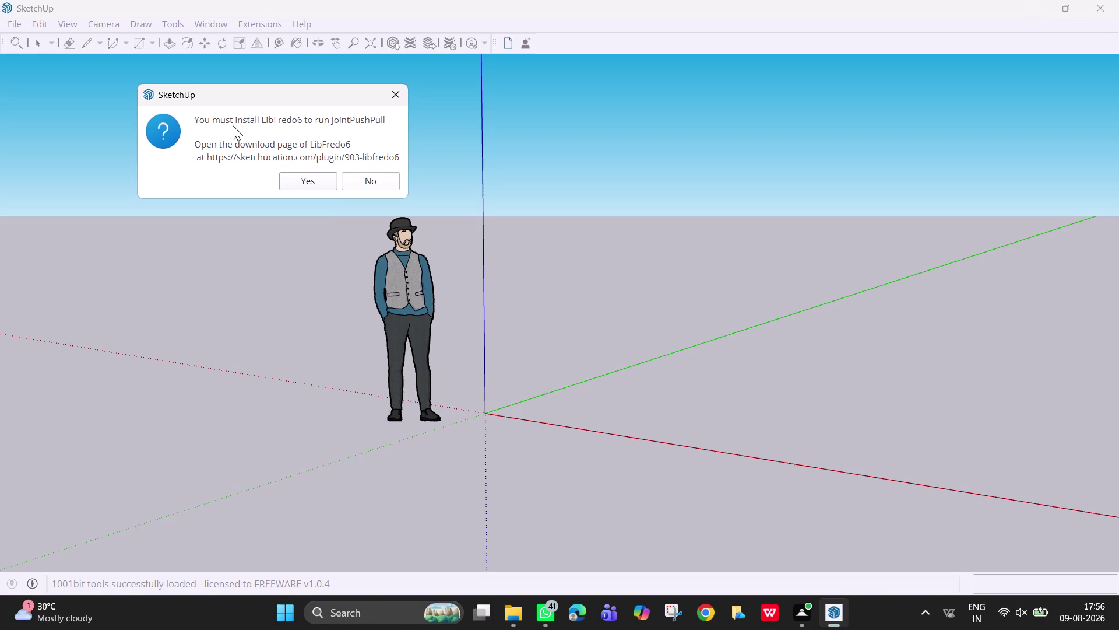
Decline the LibFredo6 download prompt and delete the default person figure.
click(397, 100)
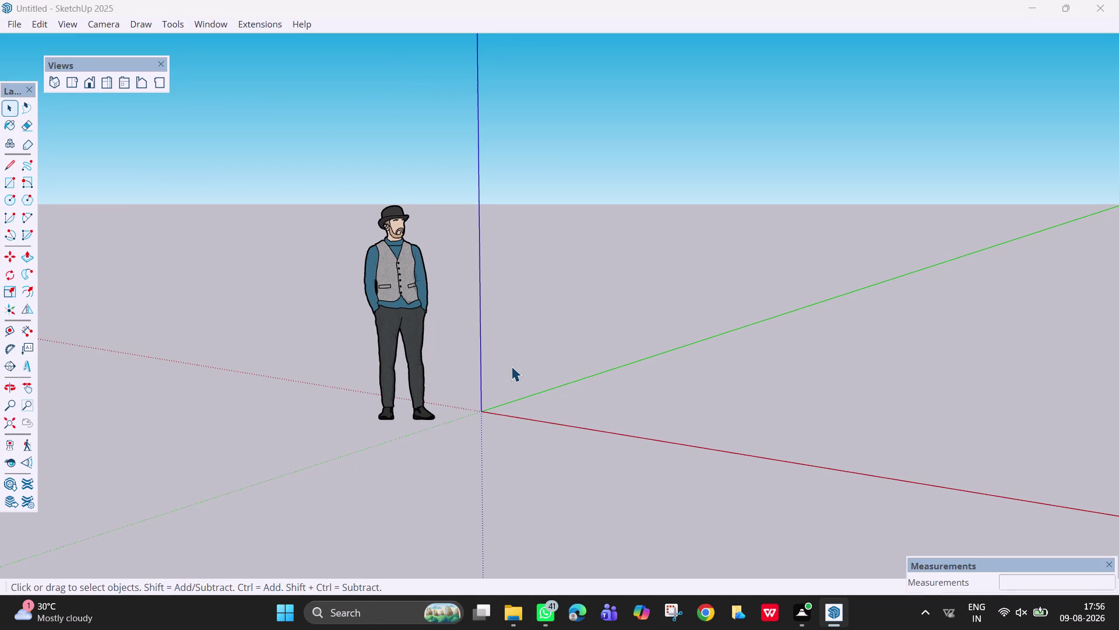
middle_drag(511, 365, 682, 426)
middle_click(675, 426)
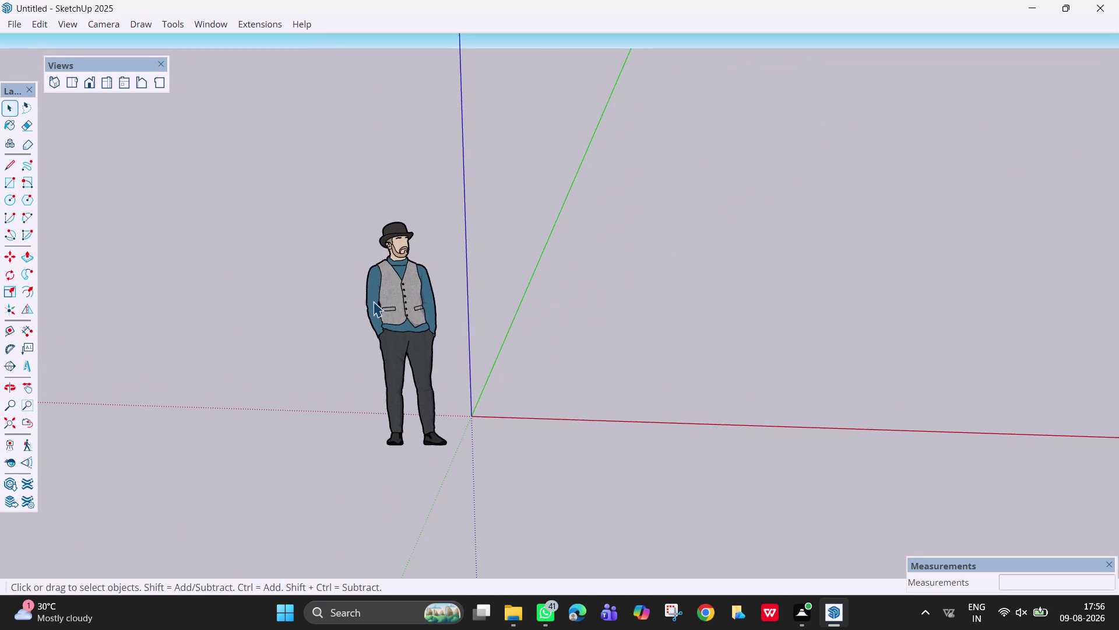
click(380, 305)
key(Delete)
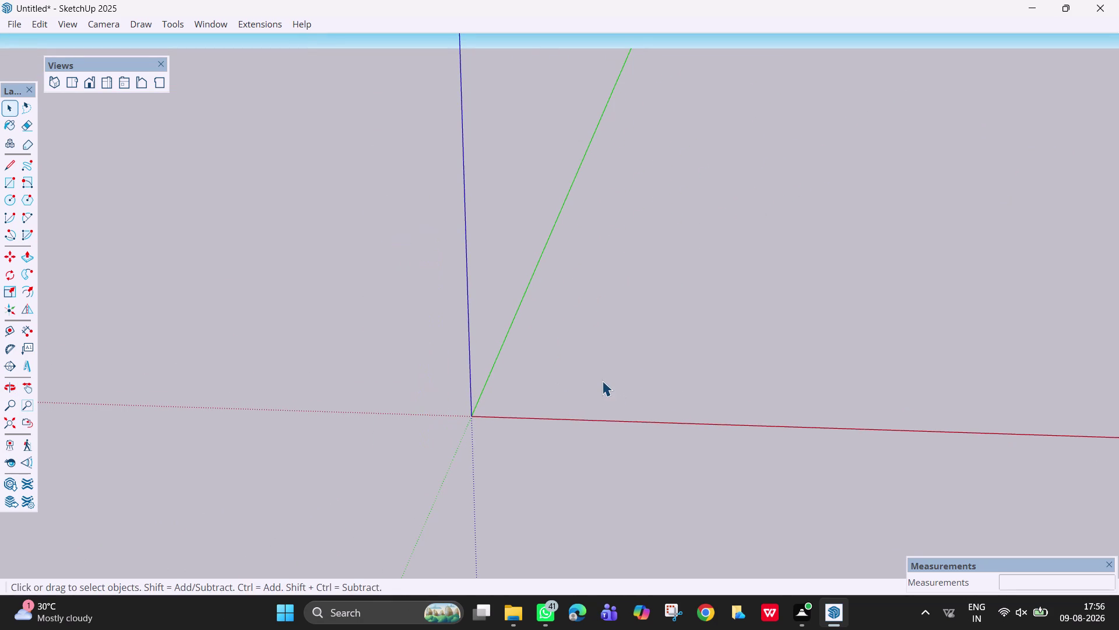
Draw a 20' by 15' floor rectangle on the ground plane.
key(r)
click(528, 381)
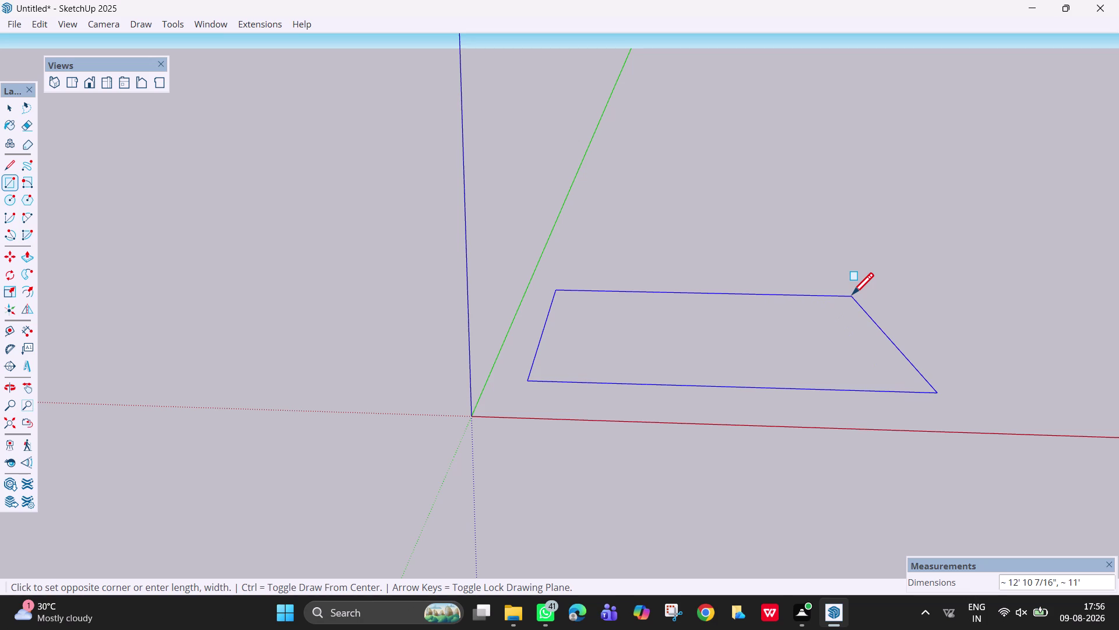
text(20)
text(')
text(,)
text(15)
key(apostrophe)
key(Return)
scroll(down, 3)
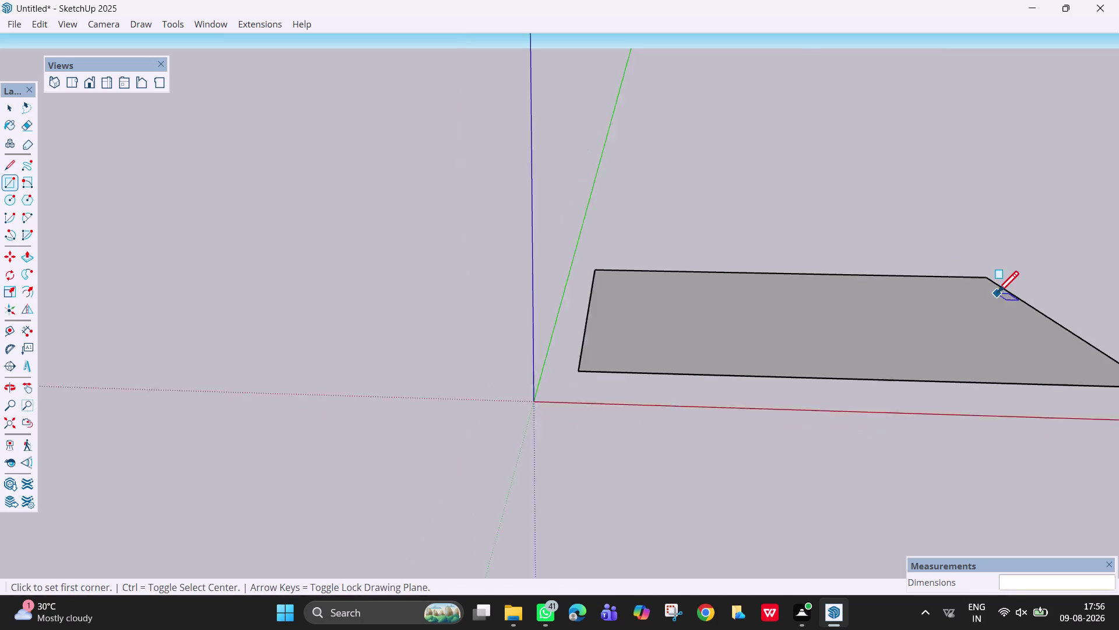
scroll(down, 3)
middle_drag(884, 322, 802, 323)
middle_drag(830, 326, 872, 325)
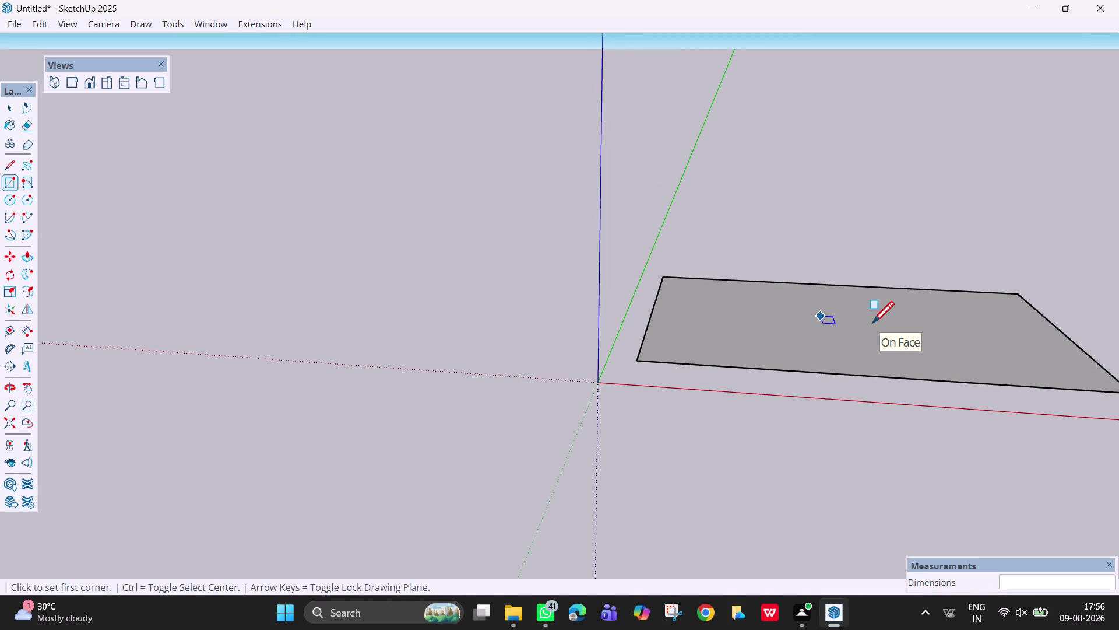
Undo that rectangle and redraw the floor at 12' by 10'.
key(ctrl+z)
drag(696, 357, 689, 357)
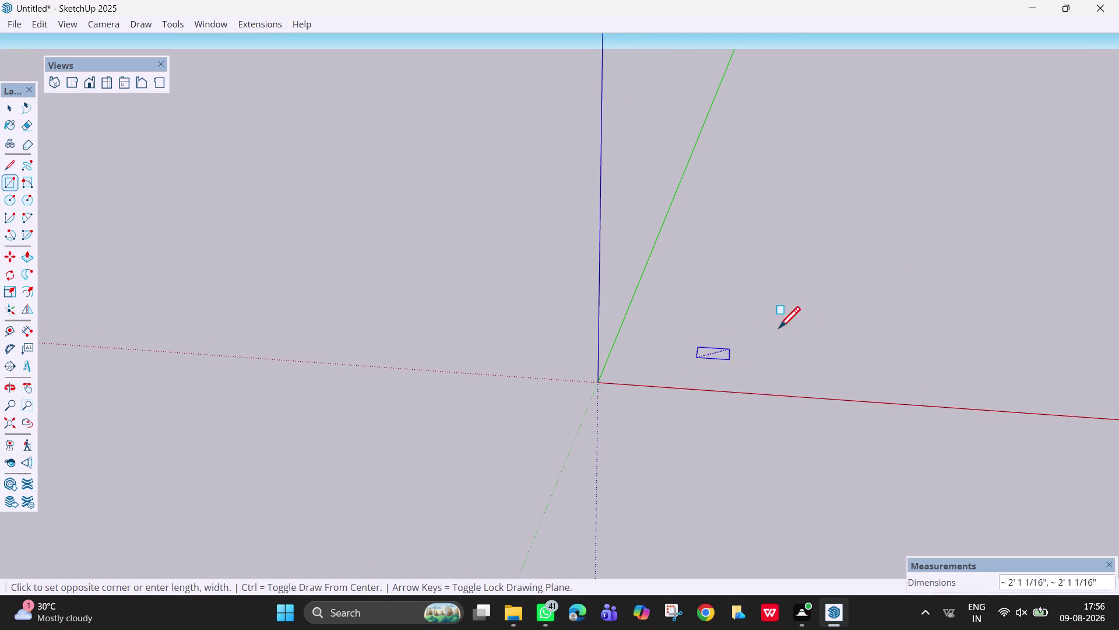
text(12)
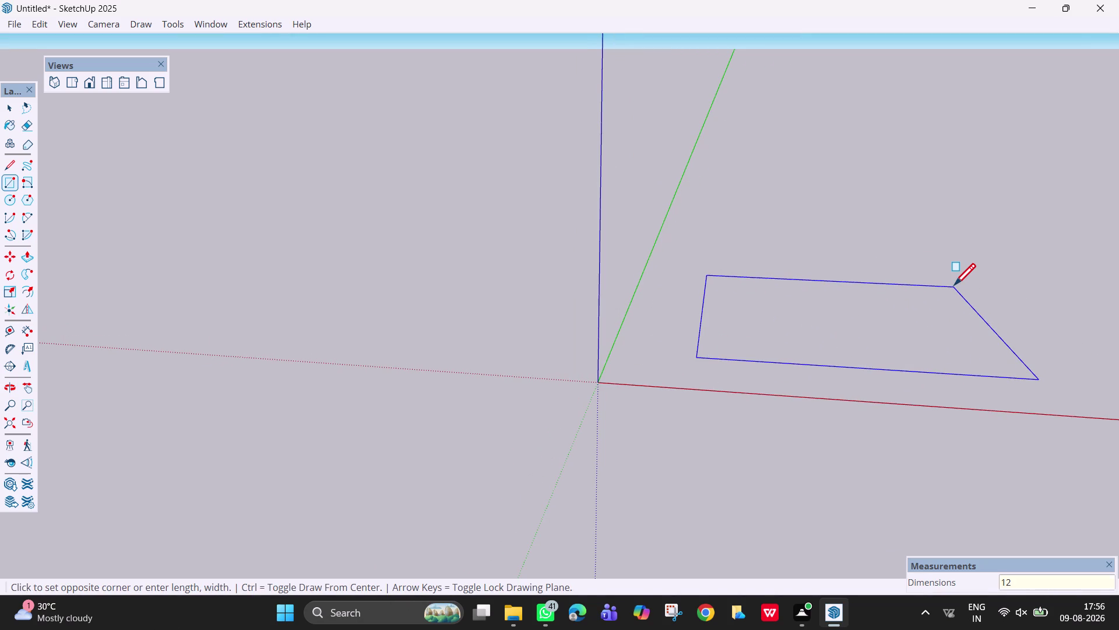
key(comma)
key(BackSpace)
text(',)
text(10)
key(apostrophe)
key(Return)
scroll(up, 3)
middle_drag(951, 287, 934, 262)
key(Escape)
key(Escape)
key(Escape)
scroll(up, 3)
middle_drag(924, 374, 927, 400)
key(space)
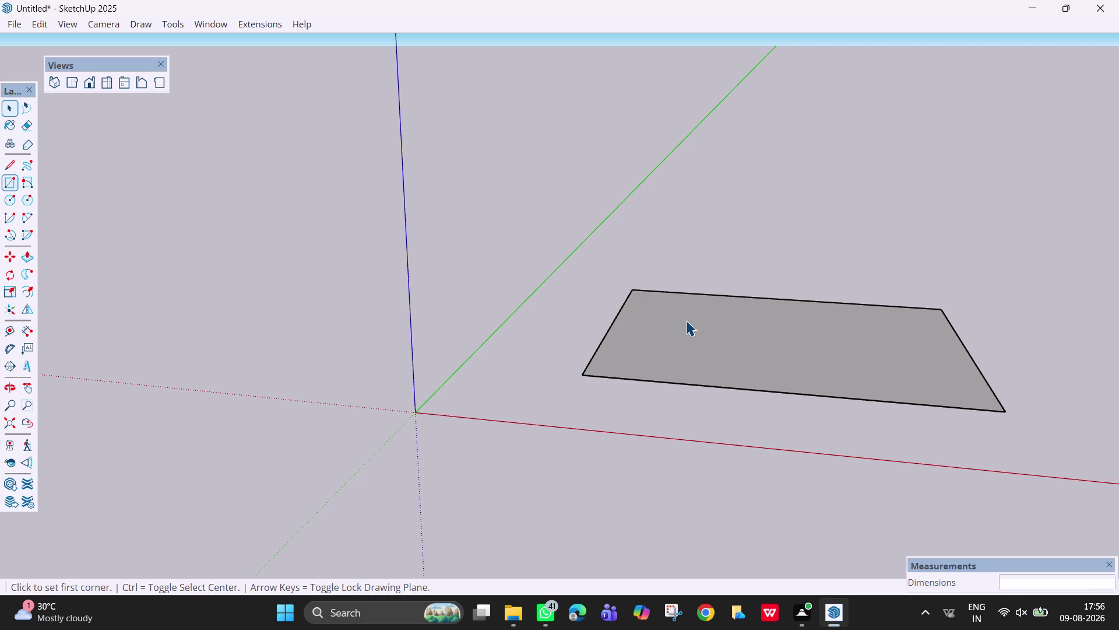
Offset the floor face inward by 4.5 with the Offset tool.
text(f)
click(646, 328)
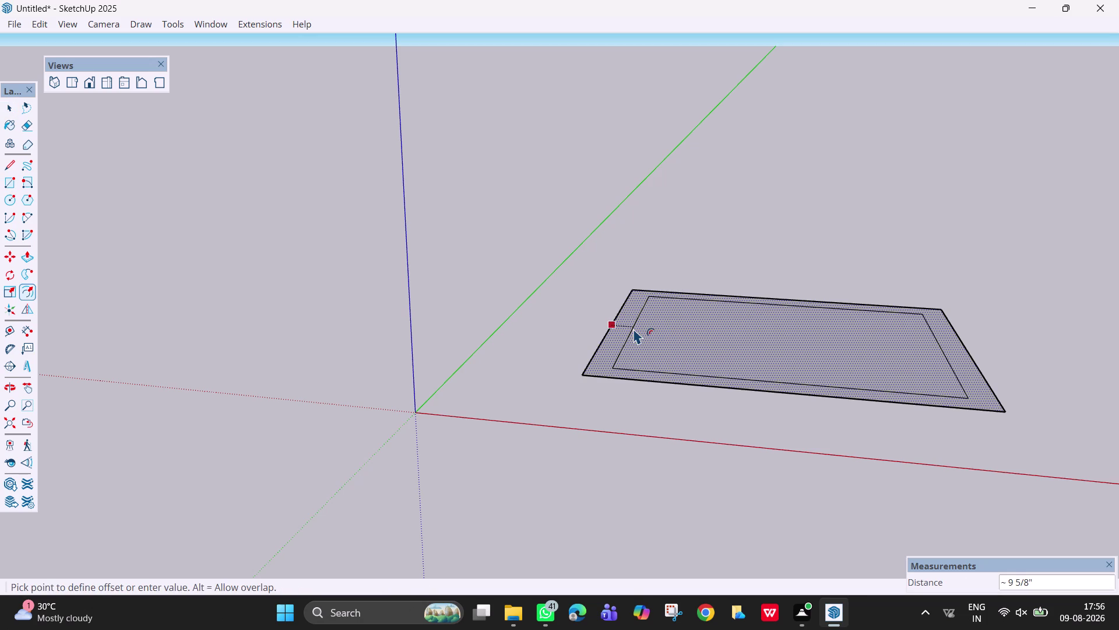
text(4.5)
key(Return)
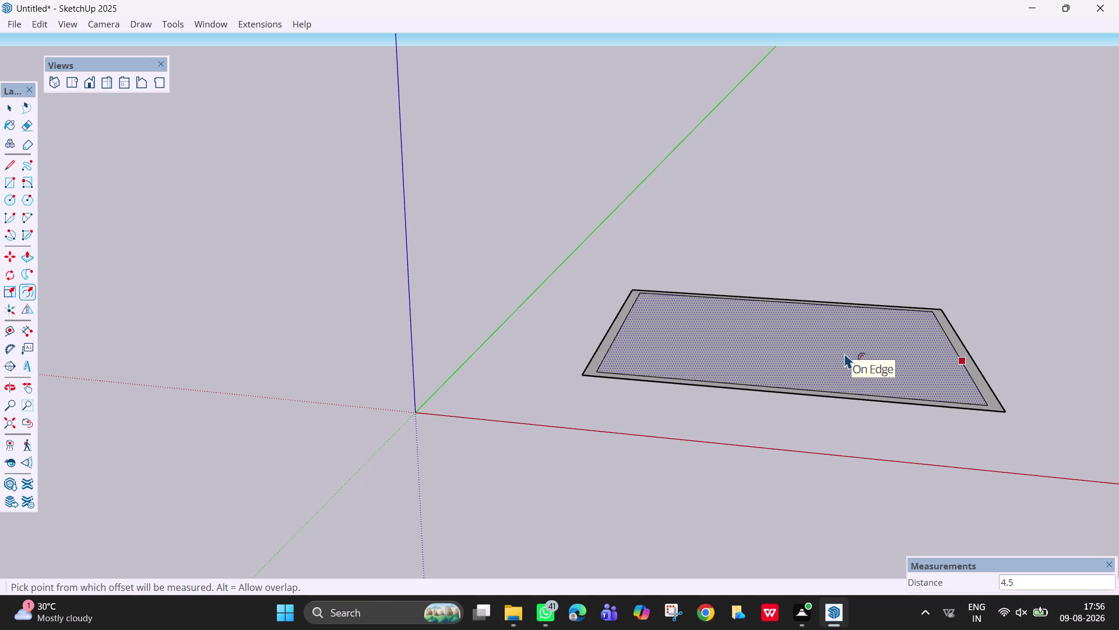
Orbit around the floor to inspect the offset border from the front.
scroll(up, 3)
middle_drag(844, 352, 895, 413)
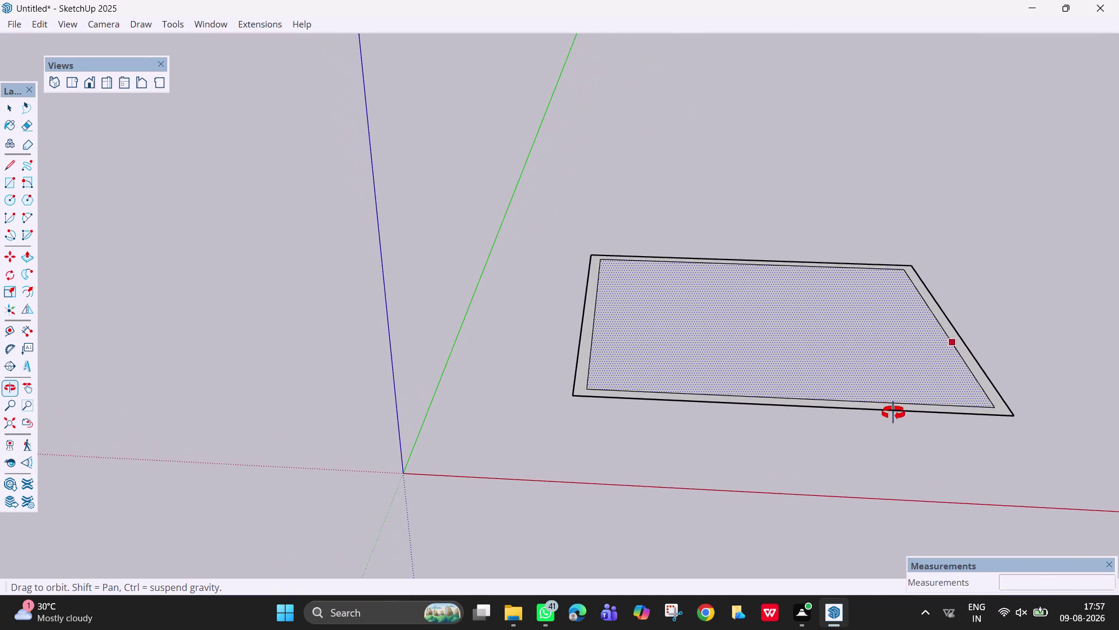
middle_drag(895, 413, 890, 414)
key(Escape)
scroll(up, 3)
middle_drag(678, 357, 672, 322)
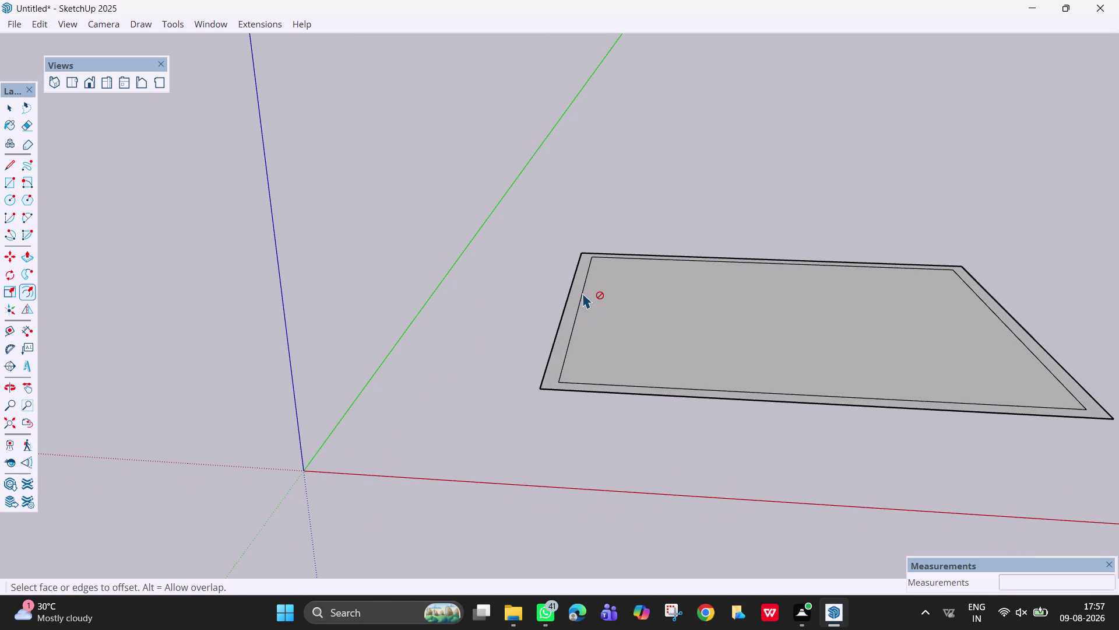
scroll(down, 3)
middle_drag(889, 349, 852, 351)
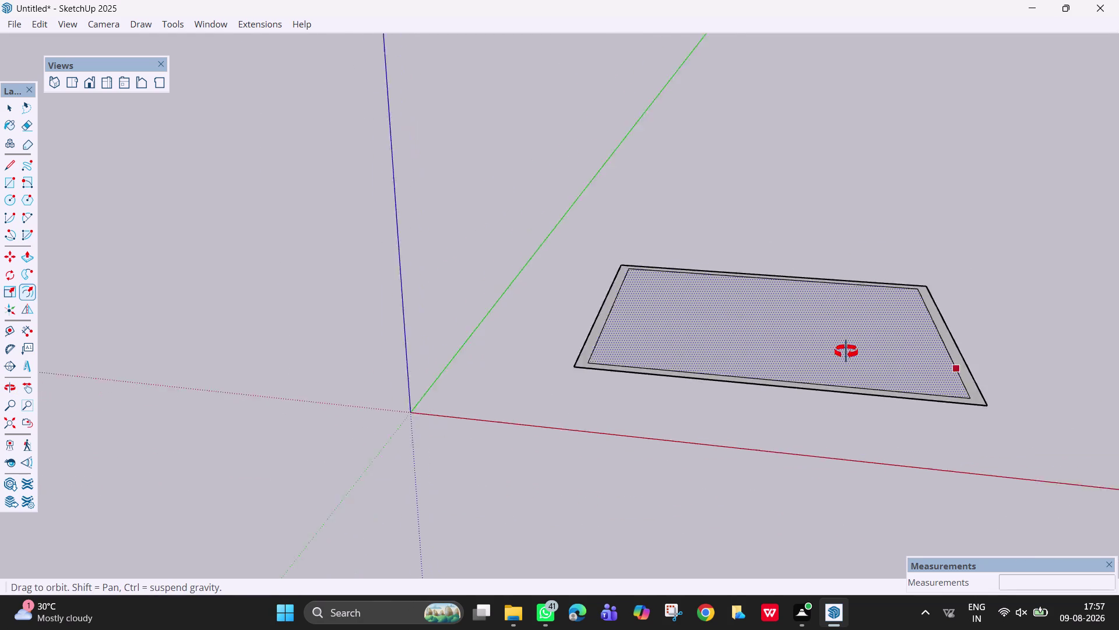
middle_drag(851, 352, 352, 314)
scroll(up, 3)
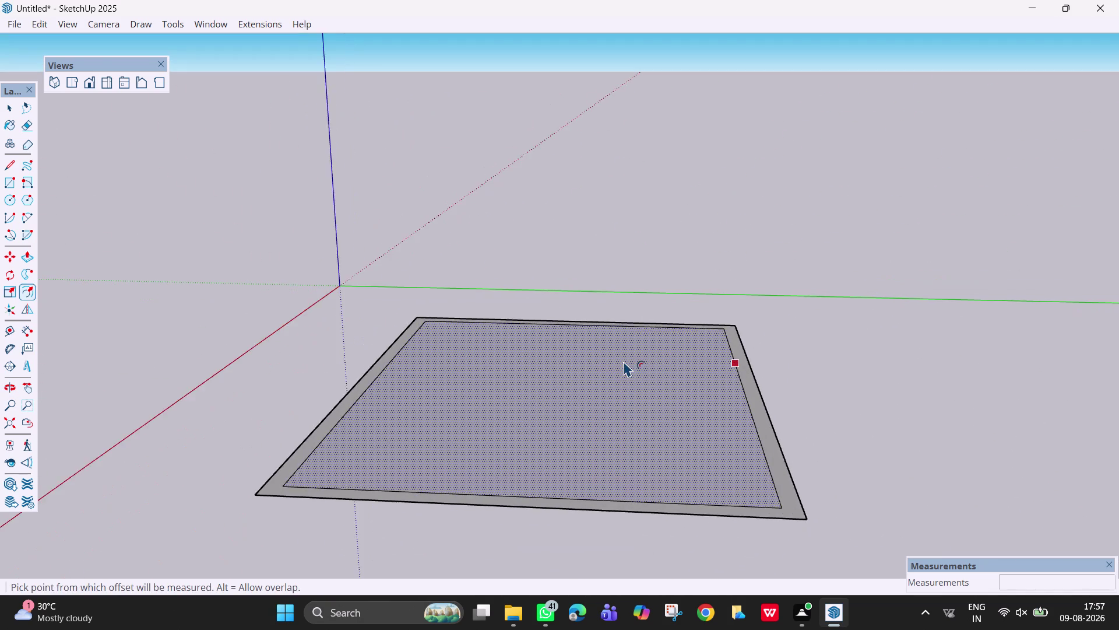
scroll(down, 3)
middle_drag(623, 360, 857, 397)
scroll(down, 3)
middle_drag(541, 471, 805, 477)
middle_drag(567, 491, 643, 508)
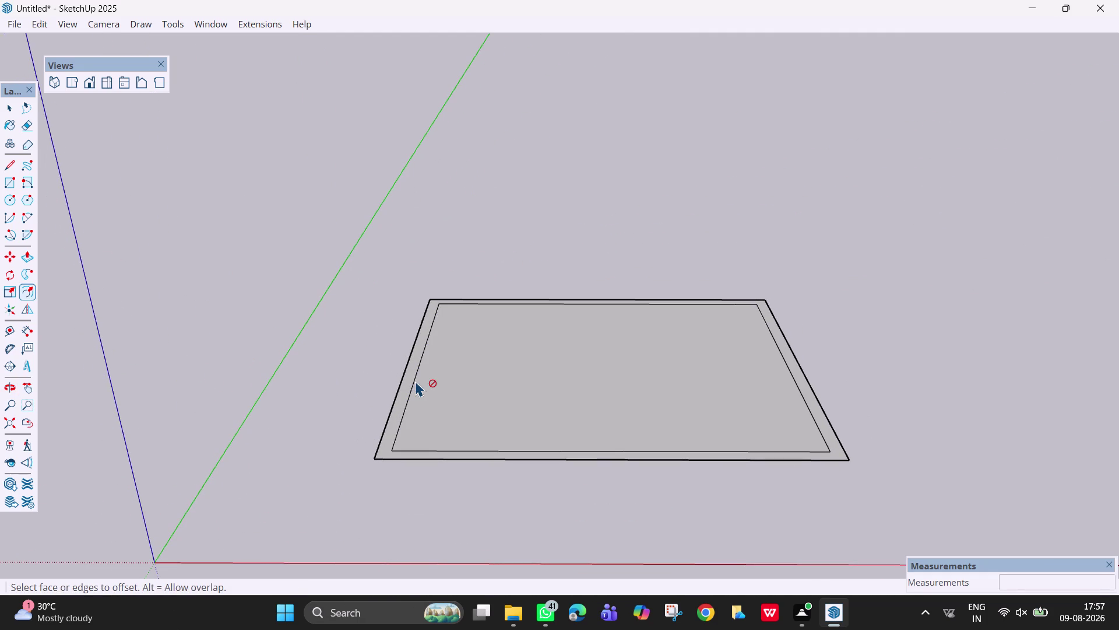
key(Escape)
key(space)
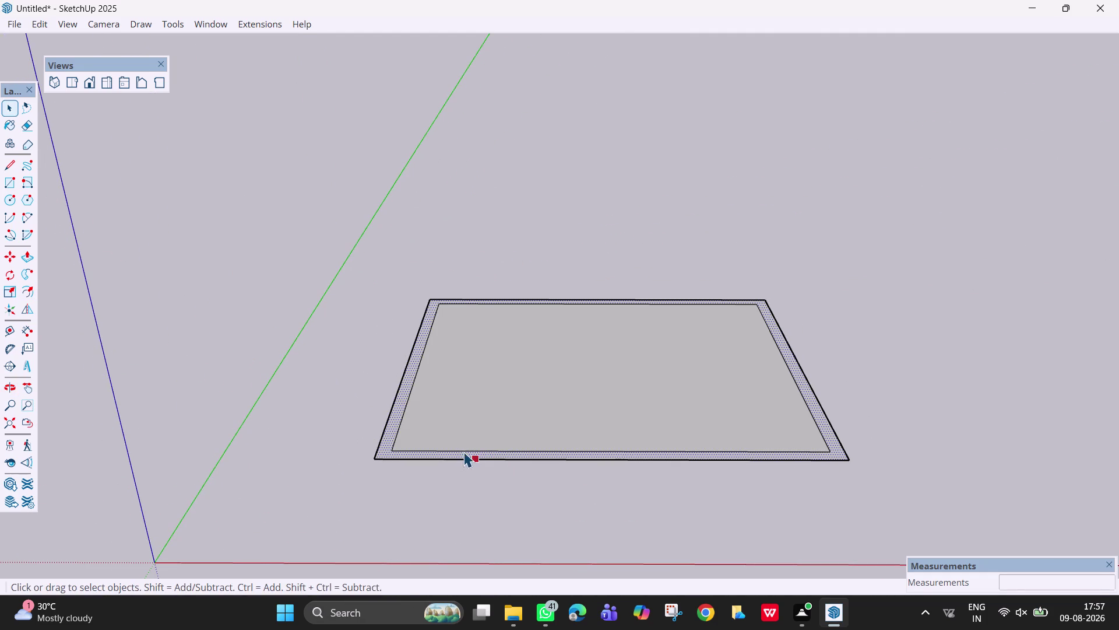
Delete the front inner edge of the border outline.
key(space)
click(321, 450)
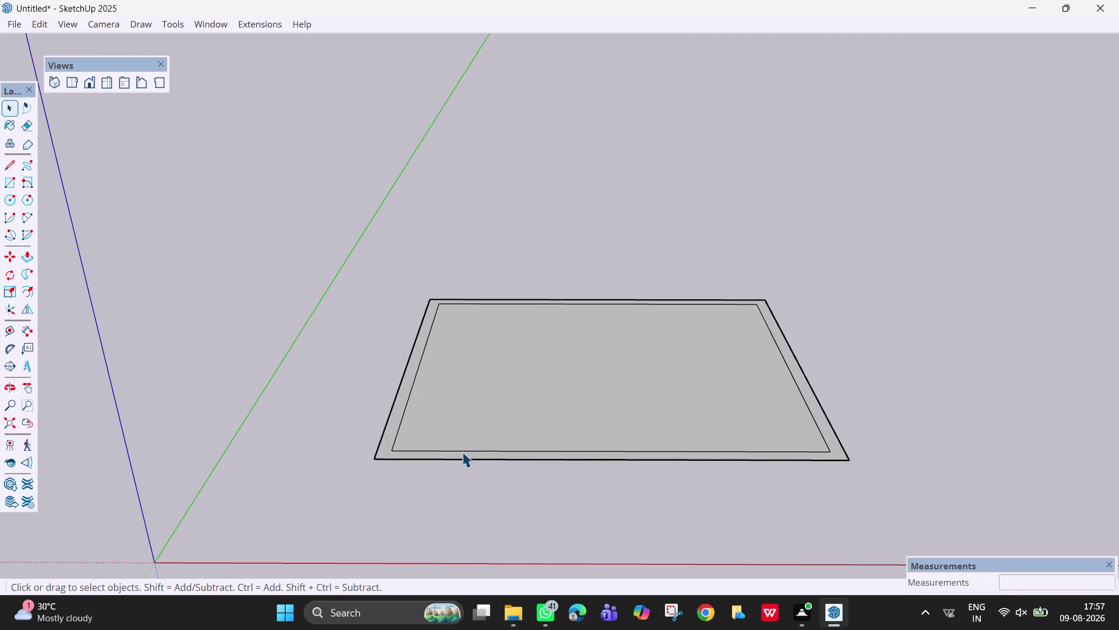
click(462, 451)
key(Delete)
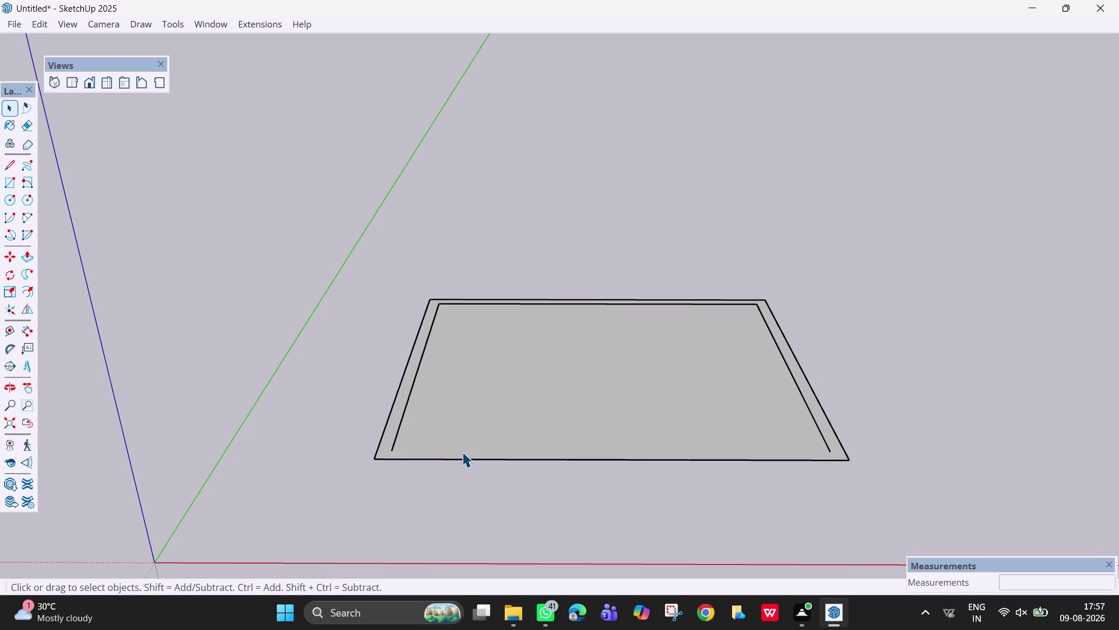
Connect the left inner edge to the outer front edge with a short line.
text(l)
key(space)
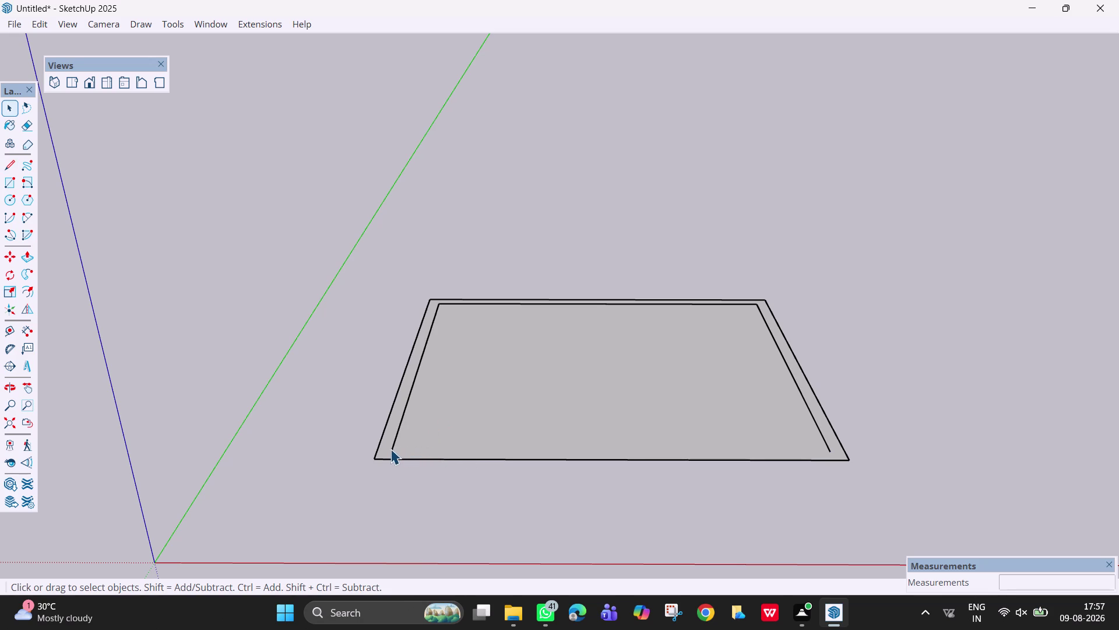
key(l)
click(389, 449)
click(387, 465)
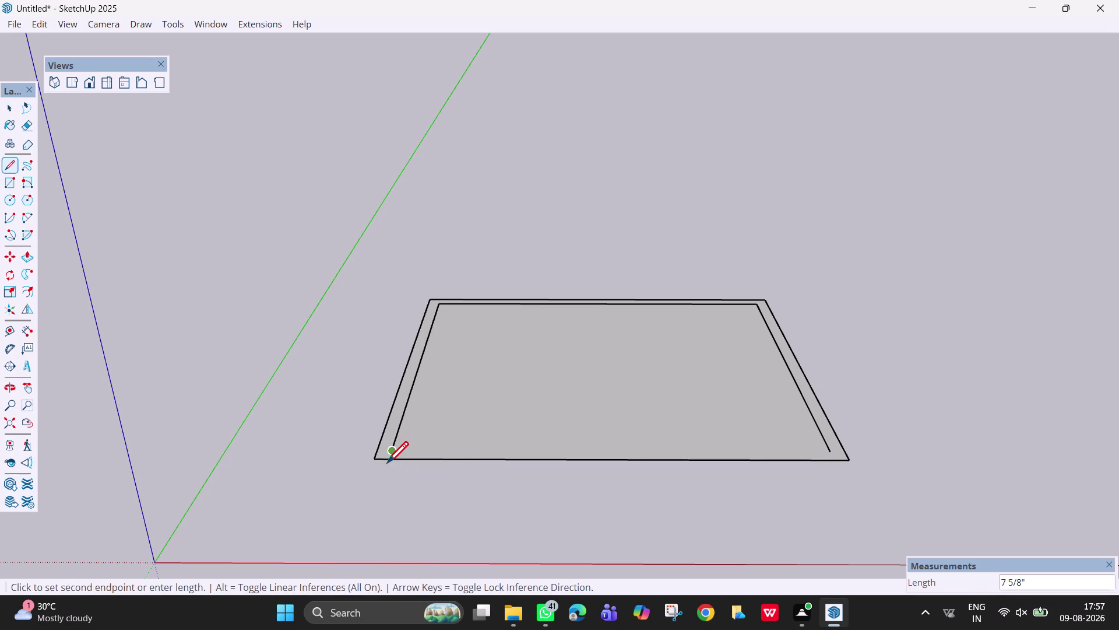
key(Escape)
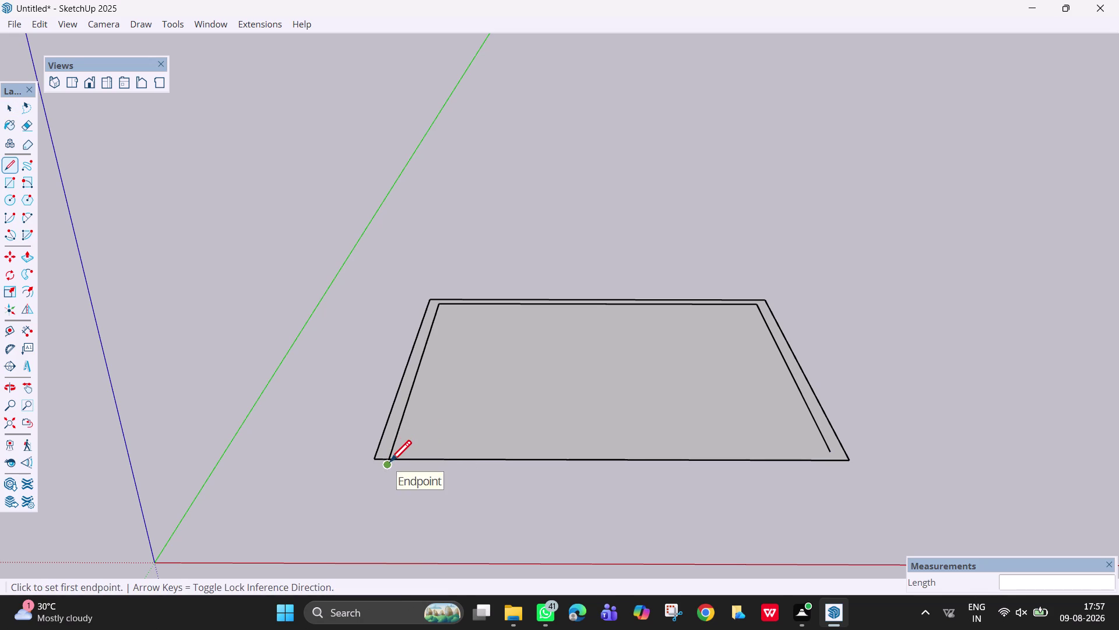
key(ctrl+z)
click(392, 452)
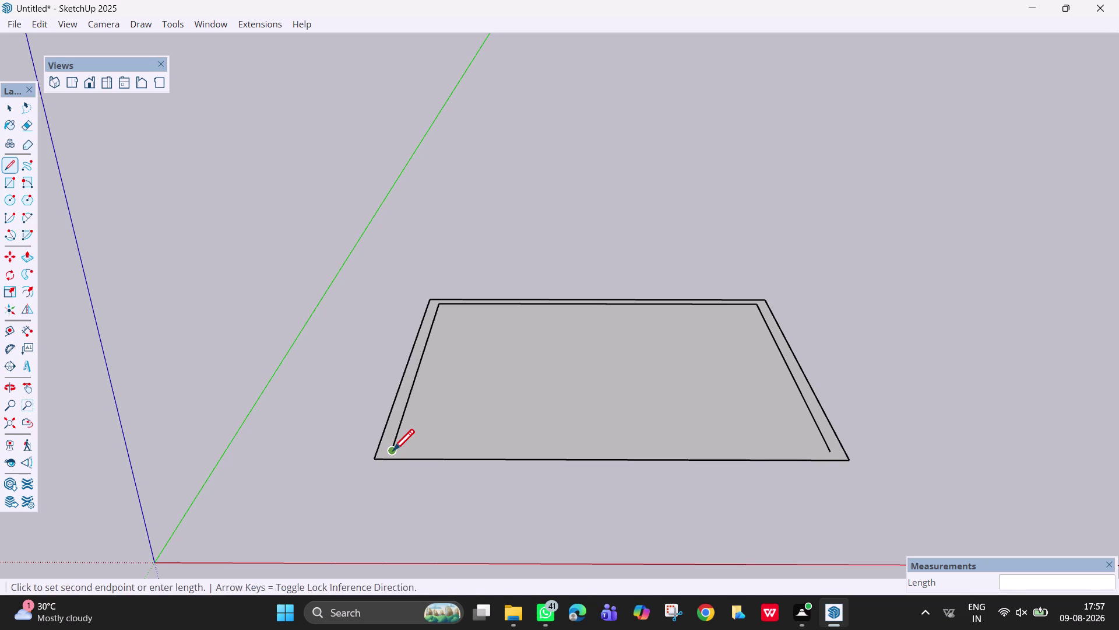
click(392, 461)
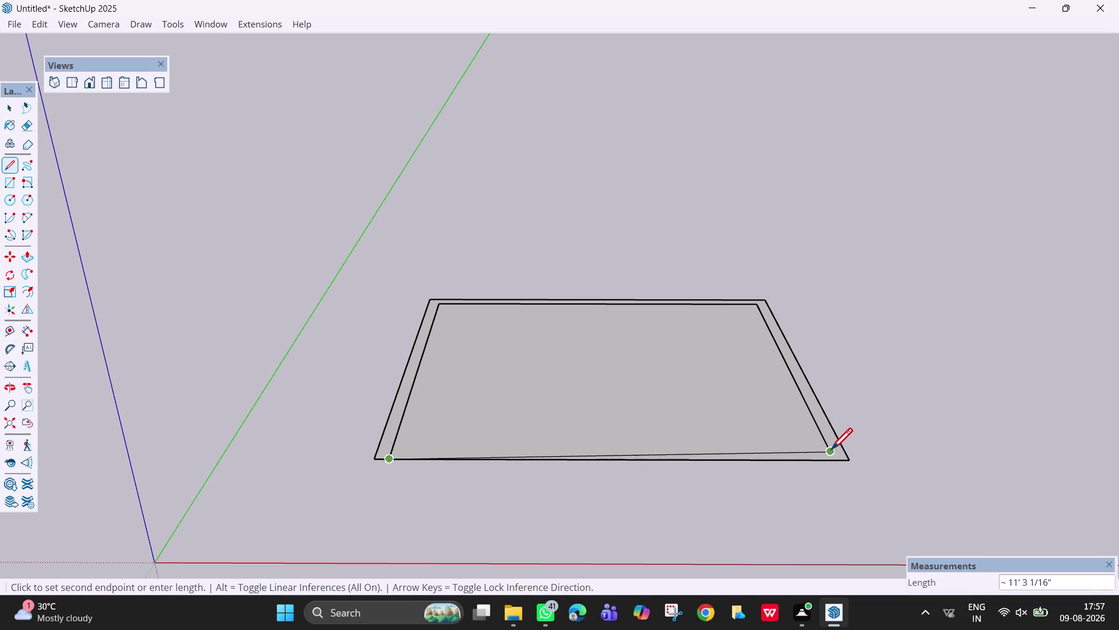
key(space)
Connect the right inner edge to the outer front edge with a short line.
key(l)
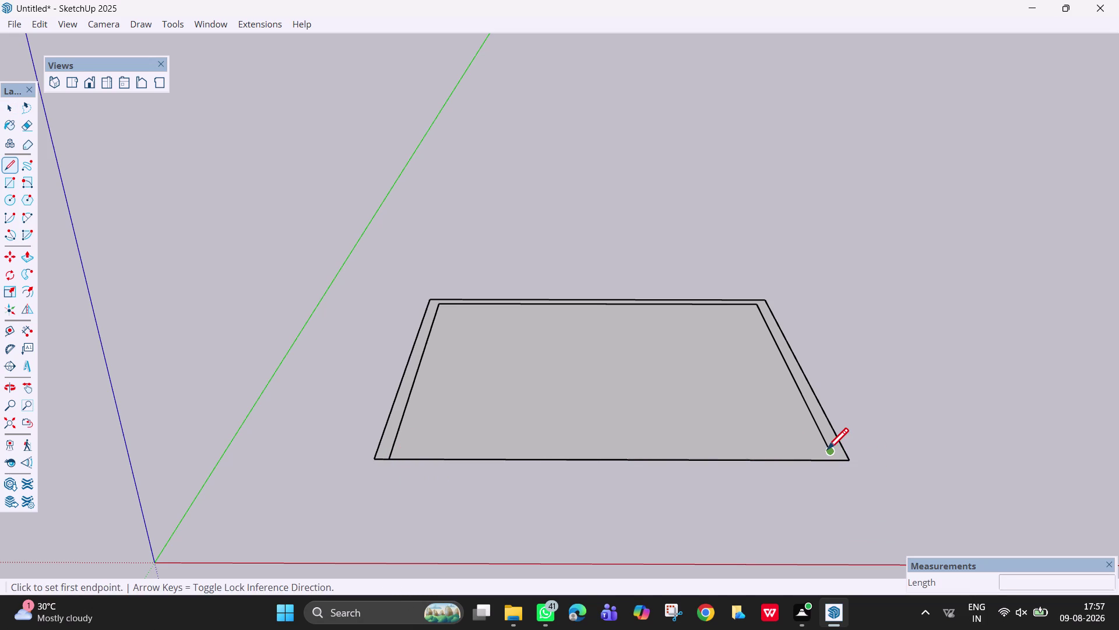
click(827, 451)
click(832, 462)
key(Escape)
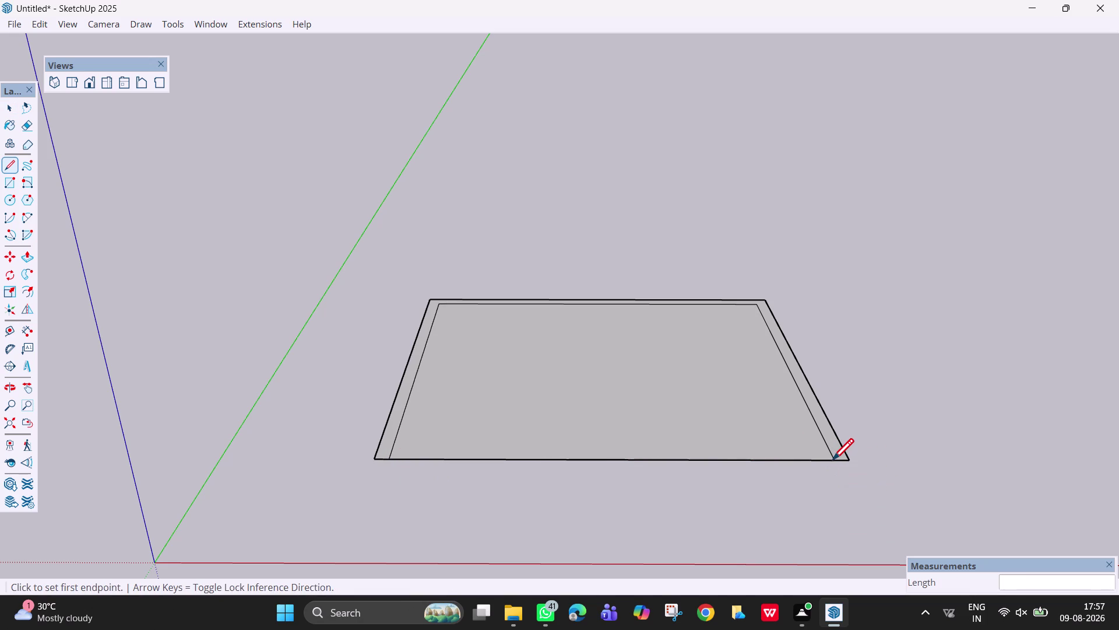
key(p)
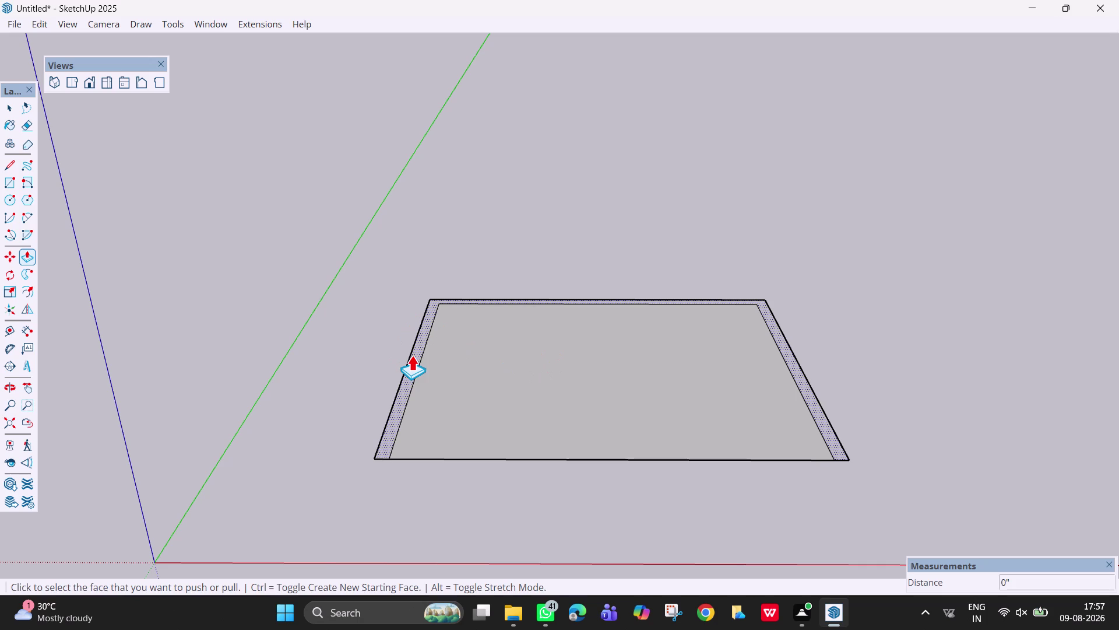
click(411, 354)
text(10)
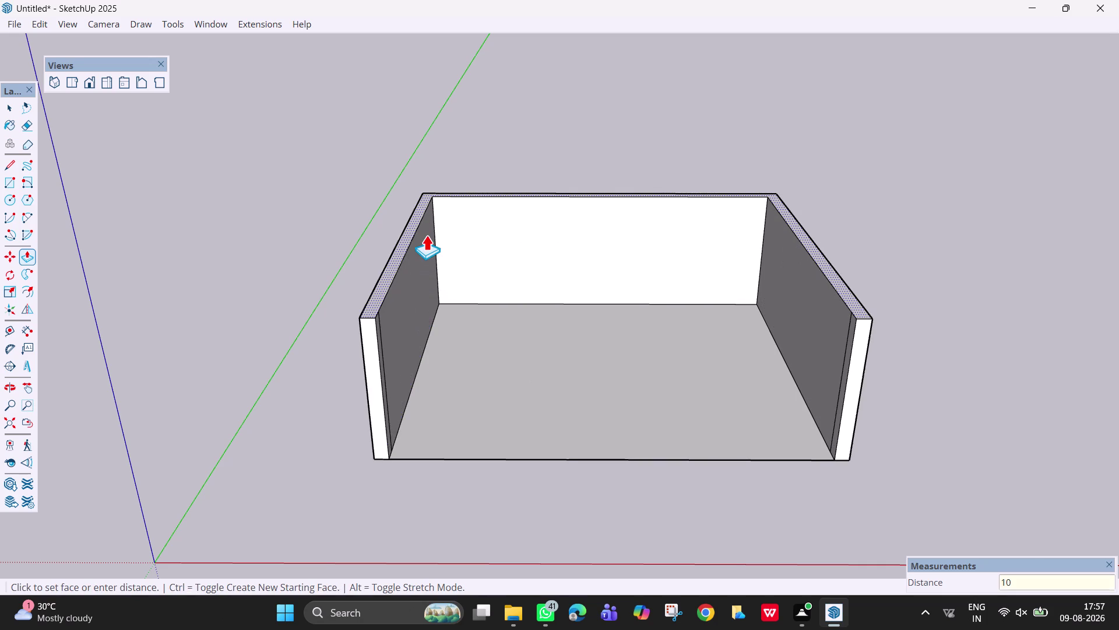
key(apostrophe)
key(Return)
scroll(down, 3)
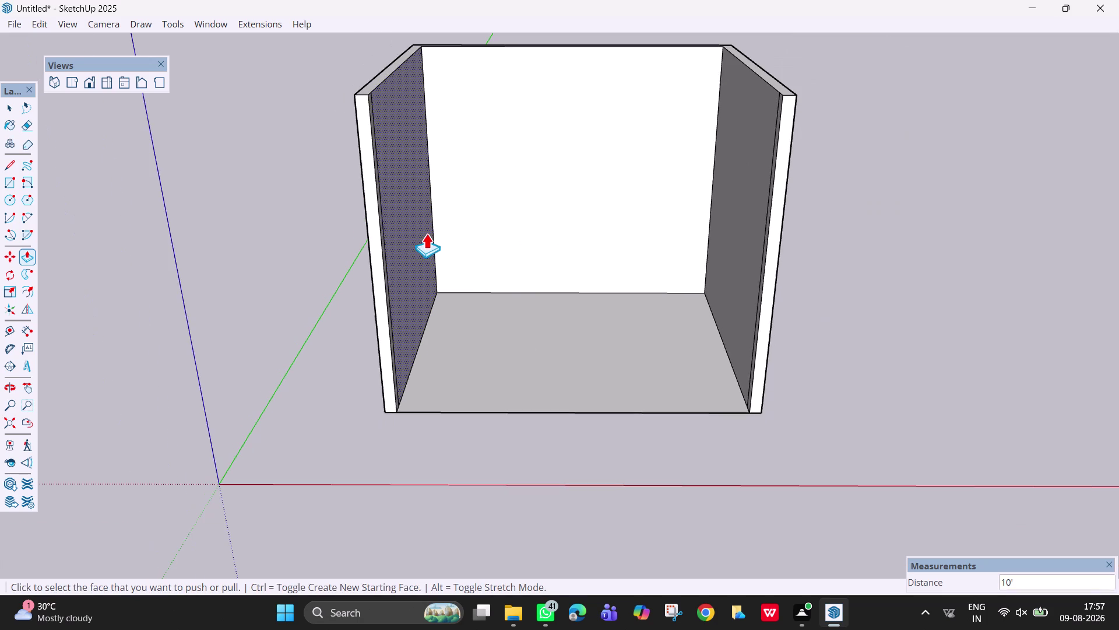
middle_drag(544, 162, 468, 193)
key(e)
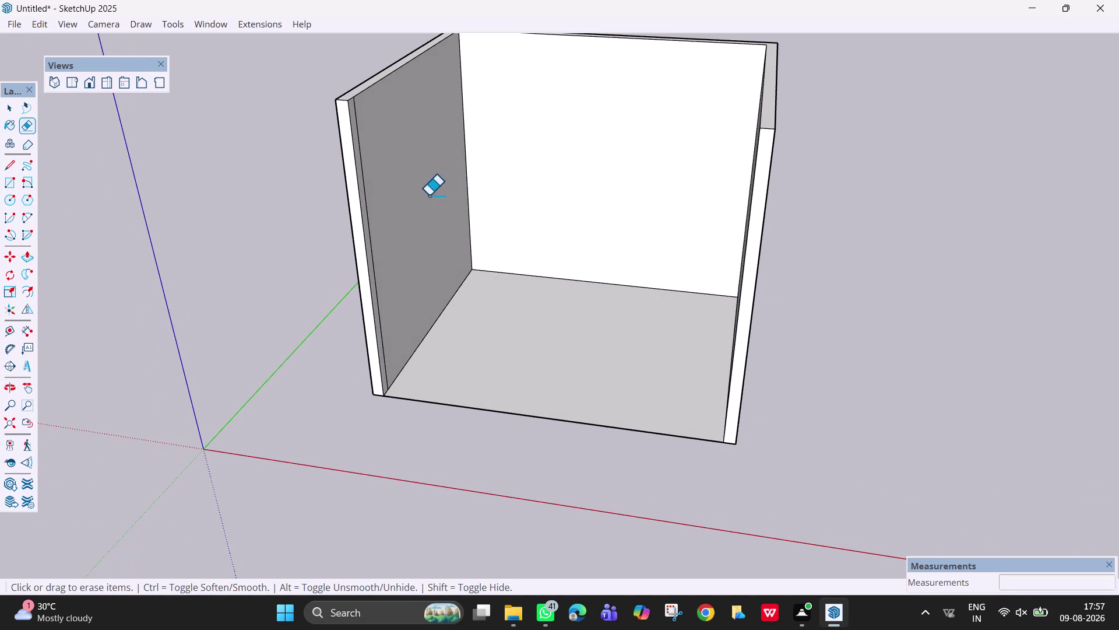
middle_drag(506, 220, 560, 263)
key(Escape)
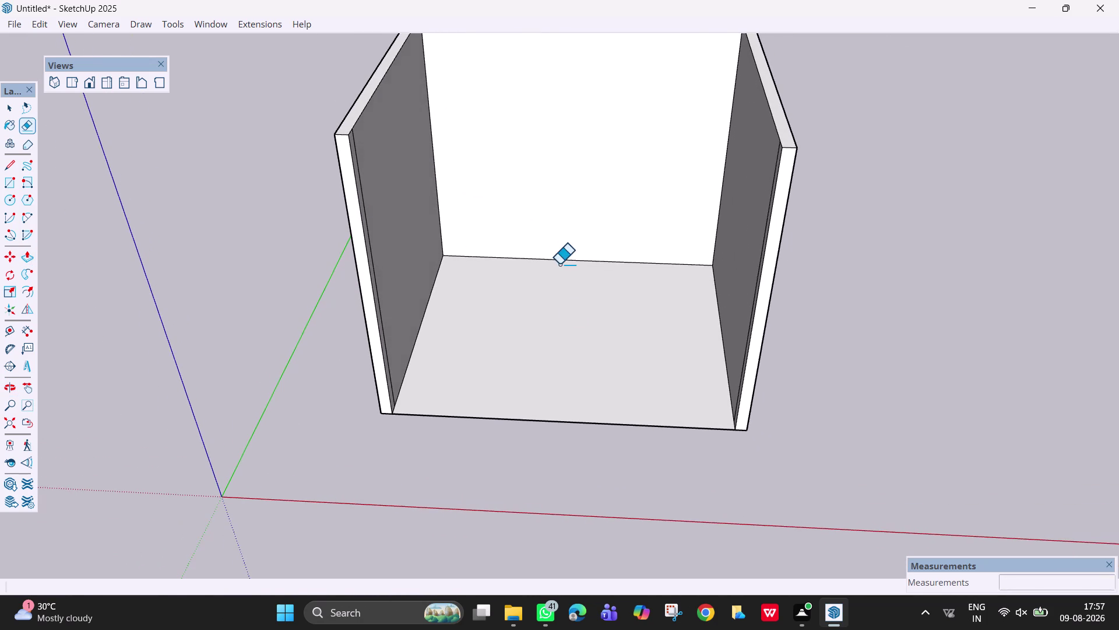
scroll(down, 3)
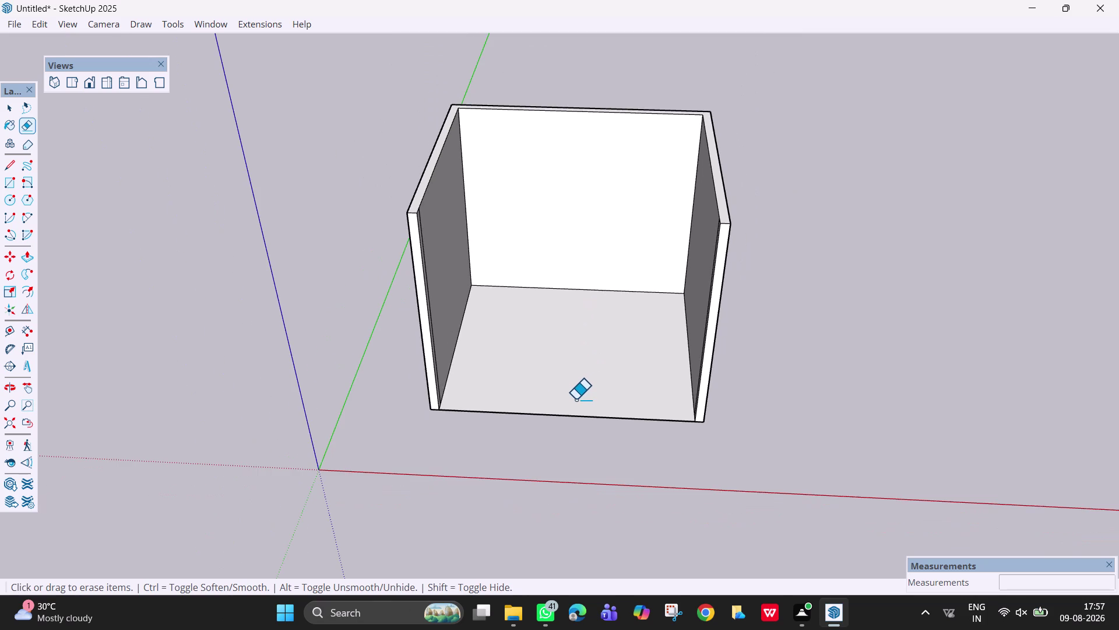
key(h)
drag(569, 369, 570, 421)
middle_drag(571, 421, 571, 420)
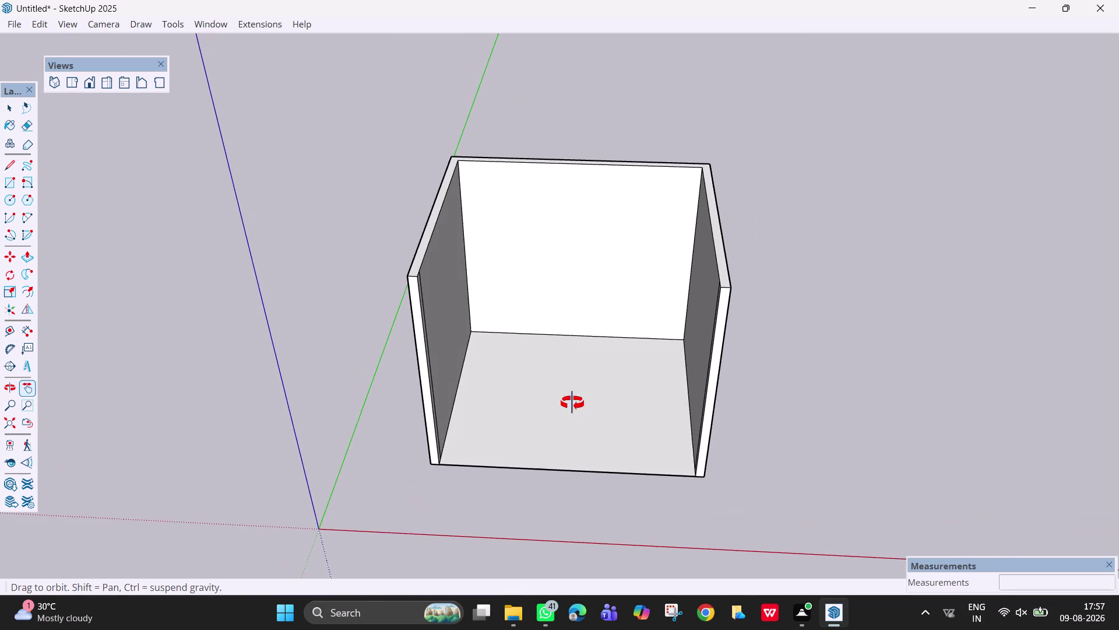
middle_drag(571, 421, 567, 291)
drag(571, 424, 568, 466)
middle_drag(574, 459, 591, 421)
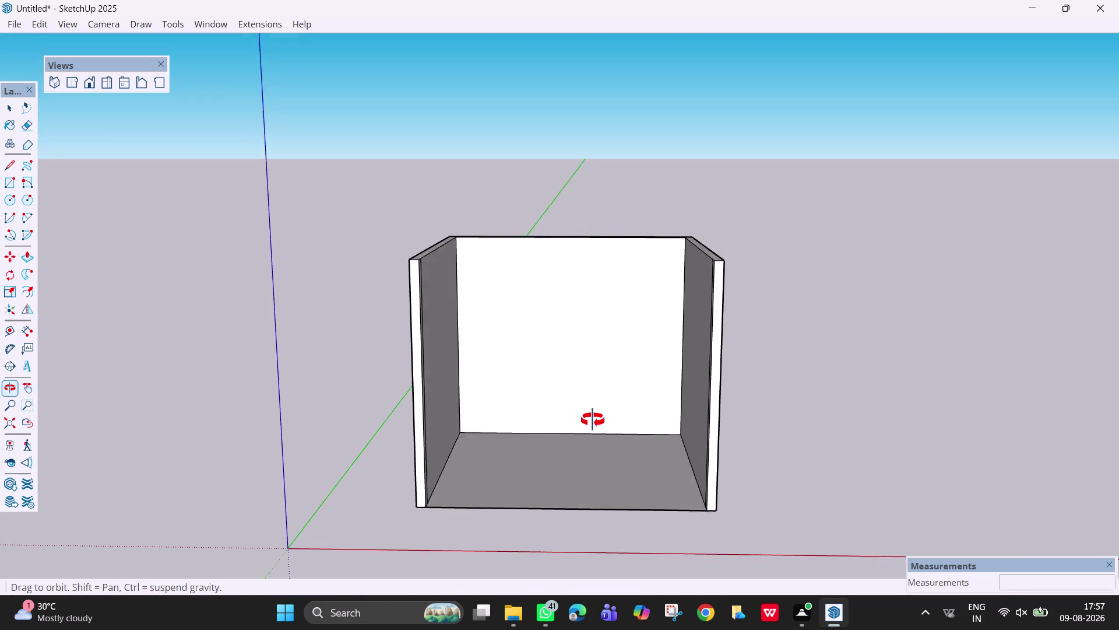
middle_drag(592, 421, 593, 420)
scroll(up, 3)
middle_click(593, 420)
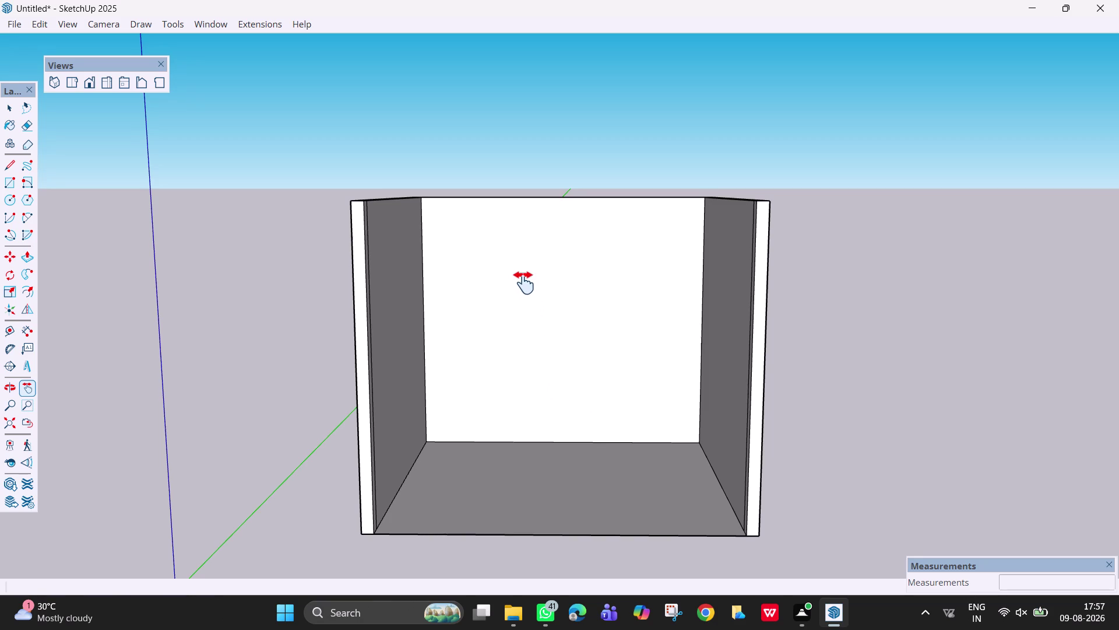
middle_drag(523, 279, 521, 469)
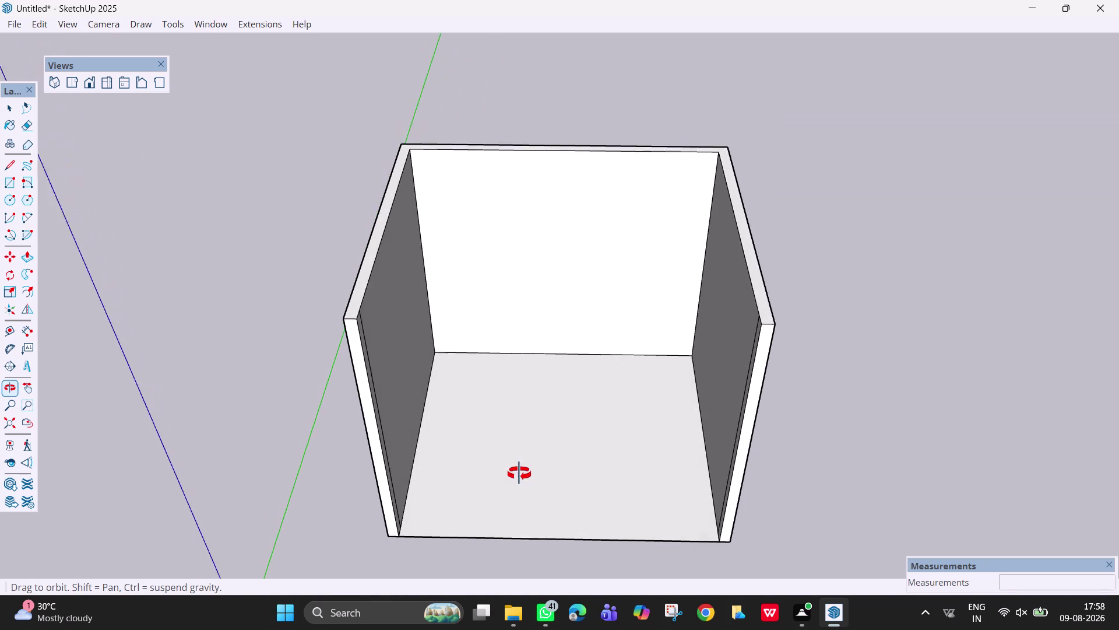
middle_drag(521, 470, 517, 477)
key(Escape)
key(space)
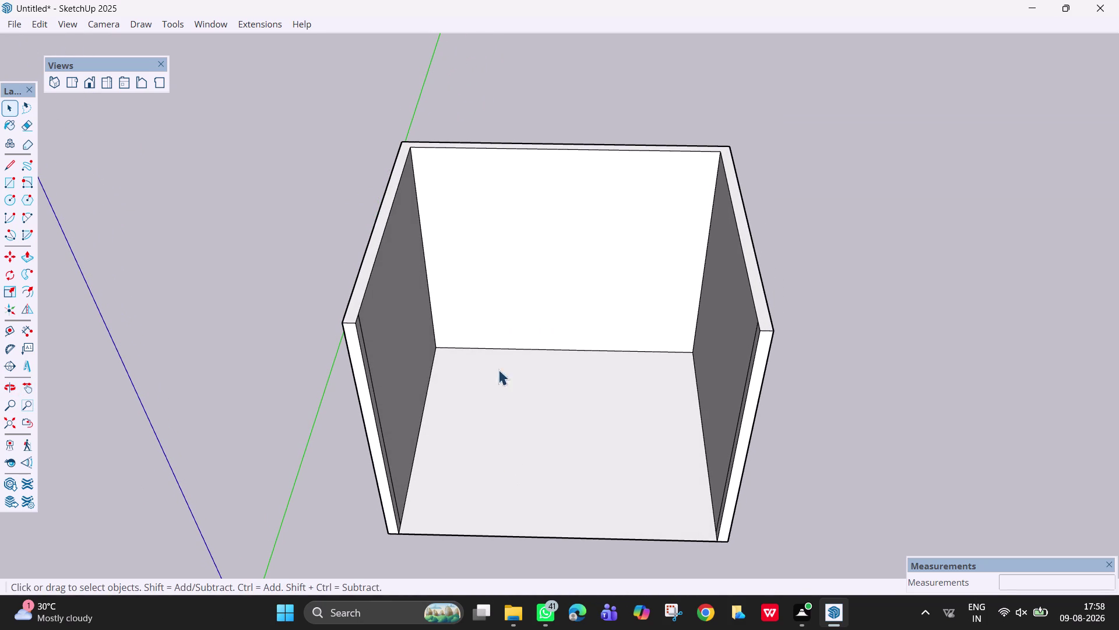
key(r)
key(Up)
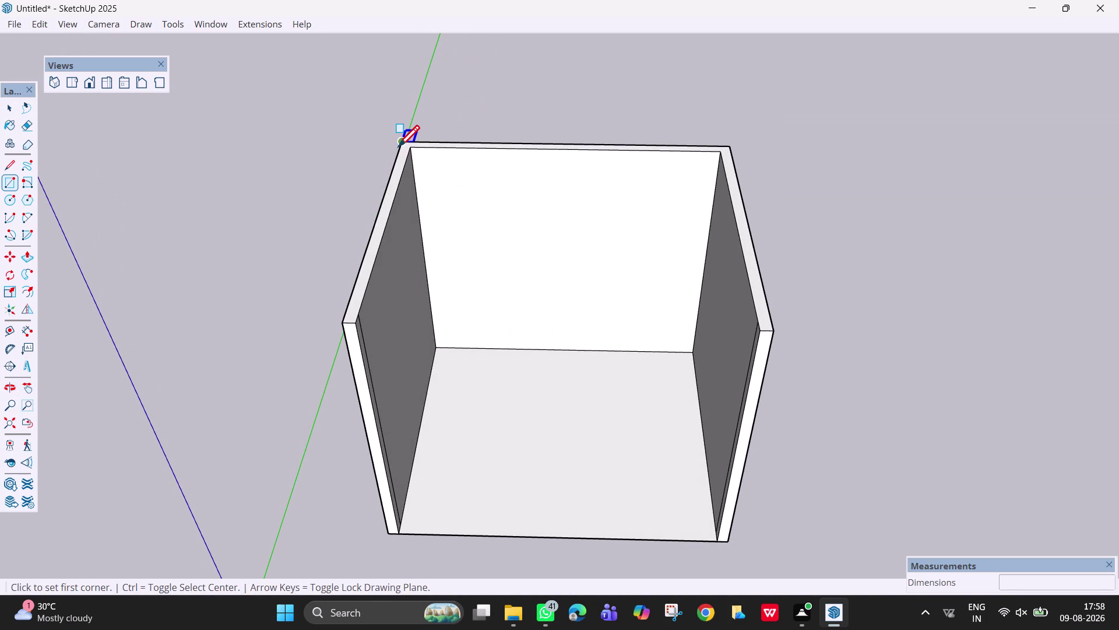
click(400, 144)
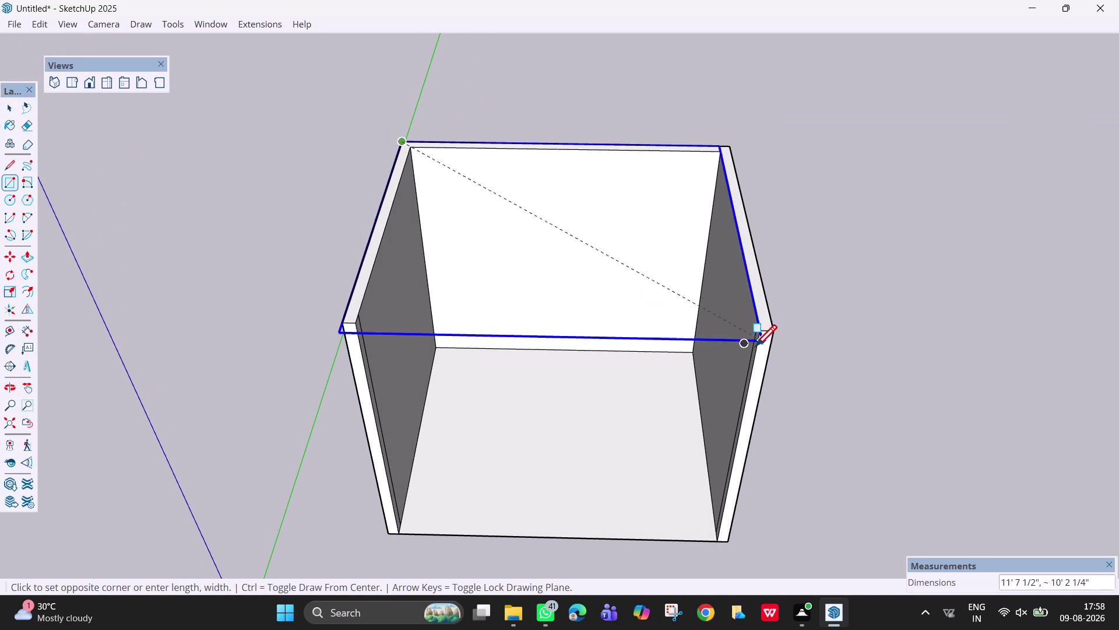
click(776, 331)
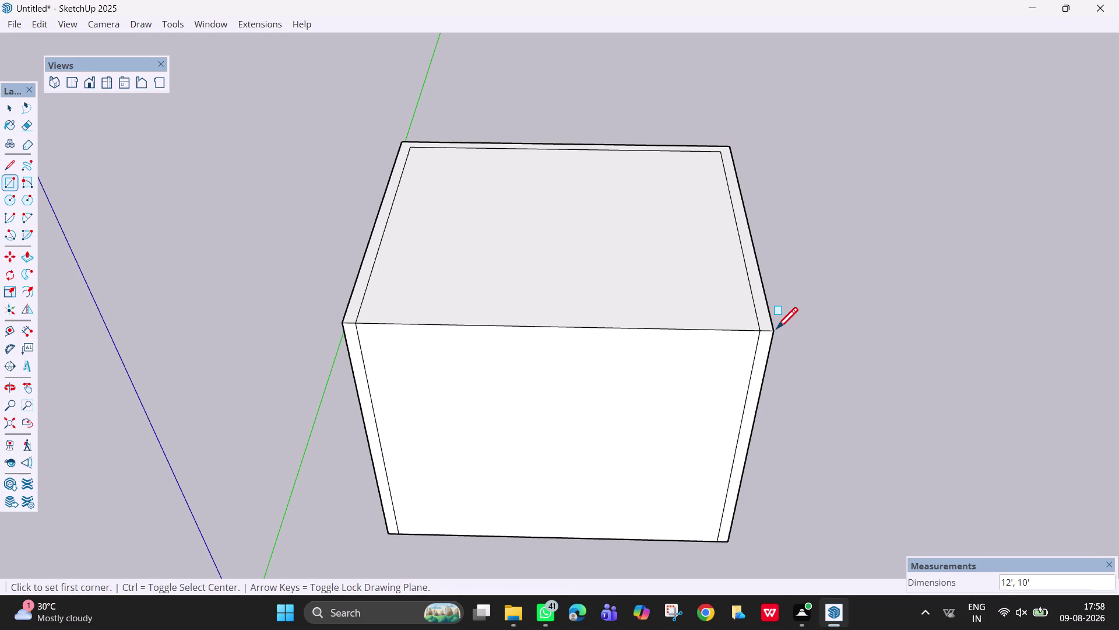
key(ctrl+z)
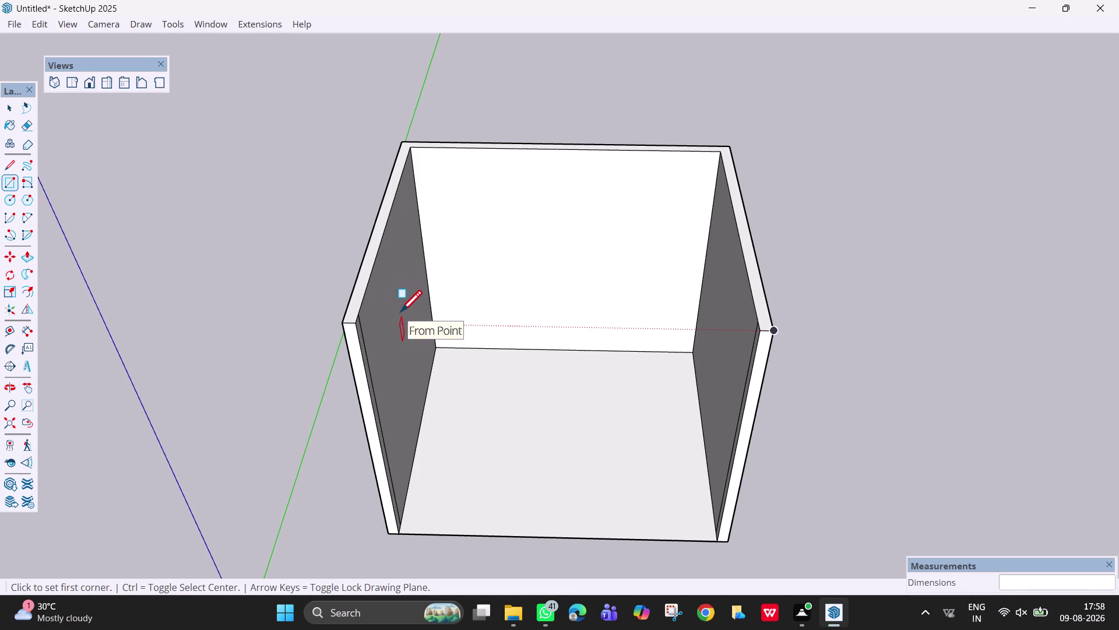
key(Escape)
key(e)
click(368, 342)
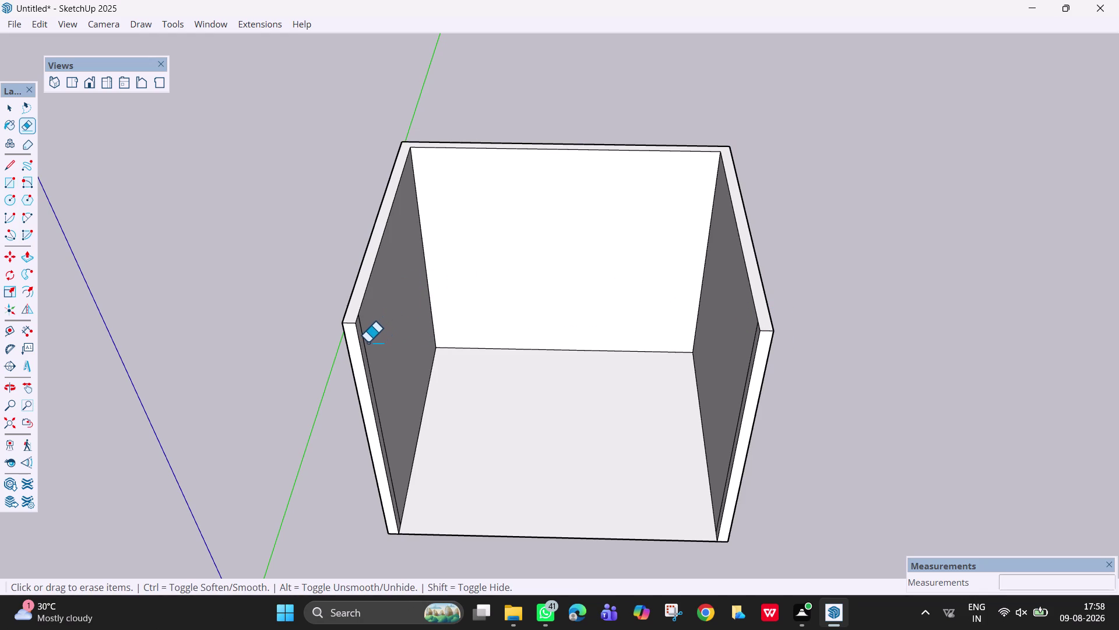
key(Escape)
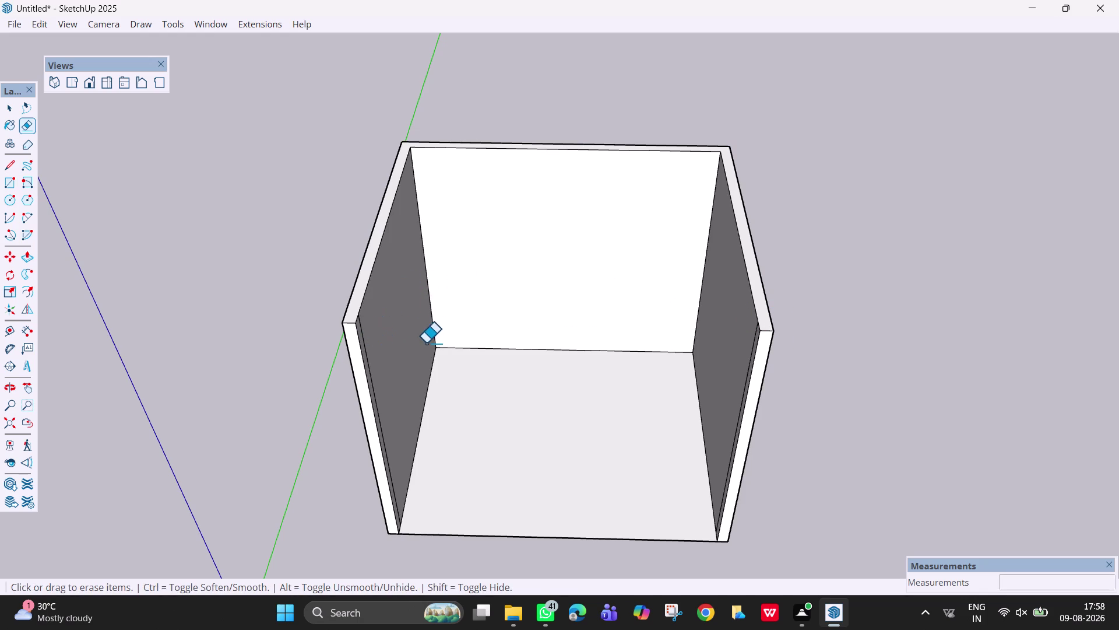
key(p)
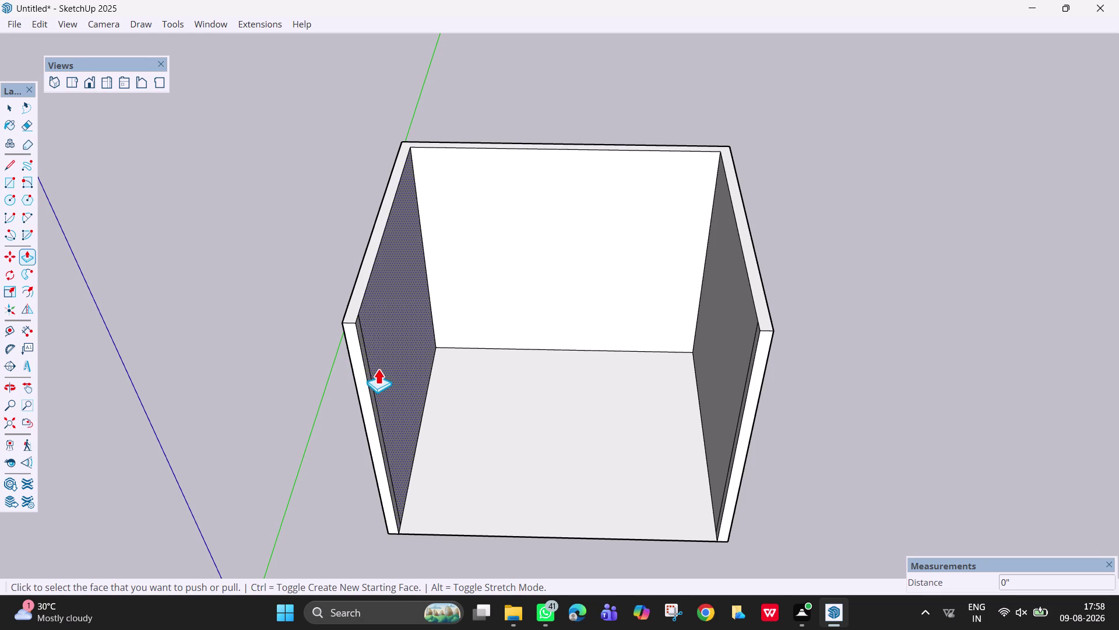
click(367, 368)
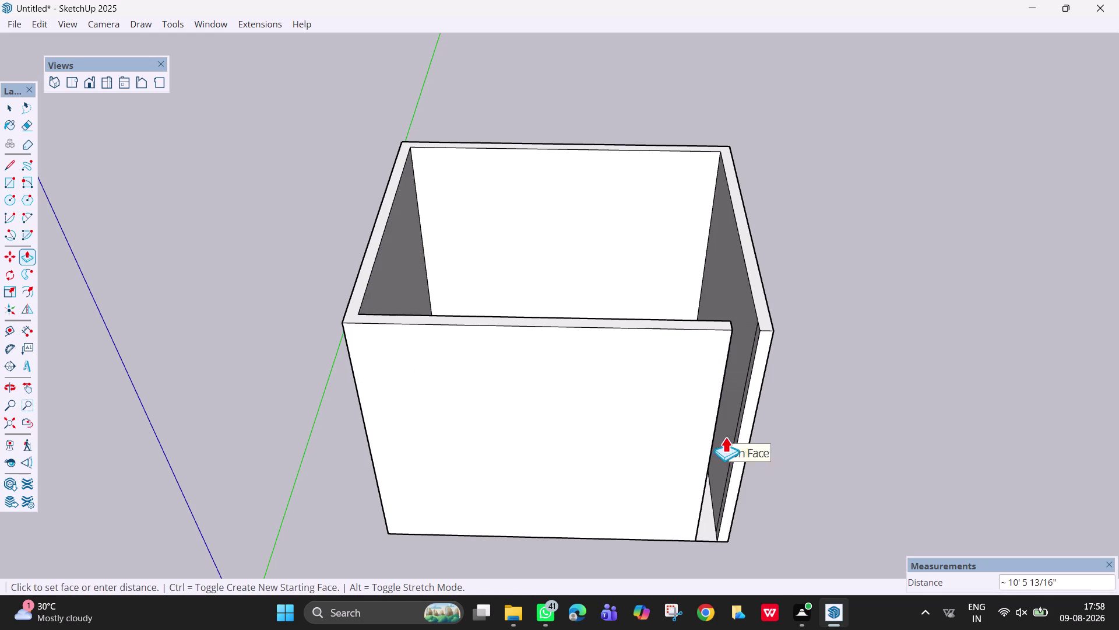
click(756, 438)
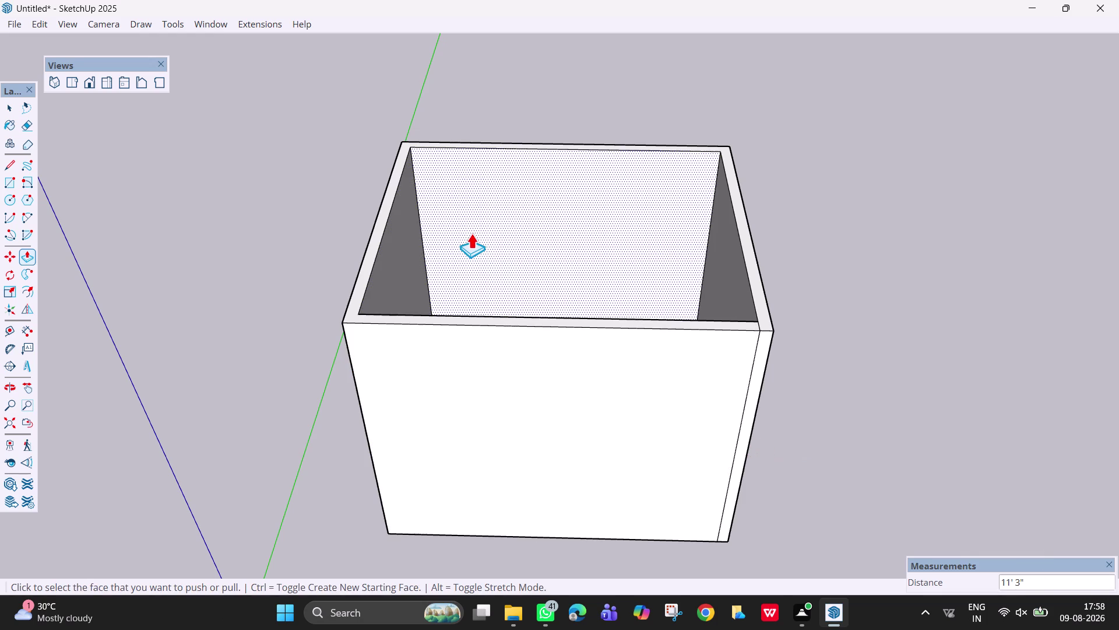
key(Escape)
key(r)
click(399, 147)
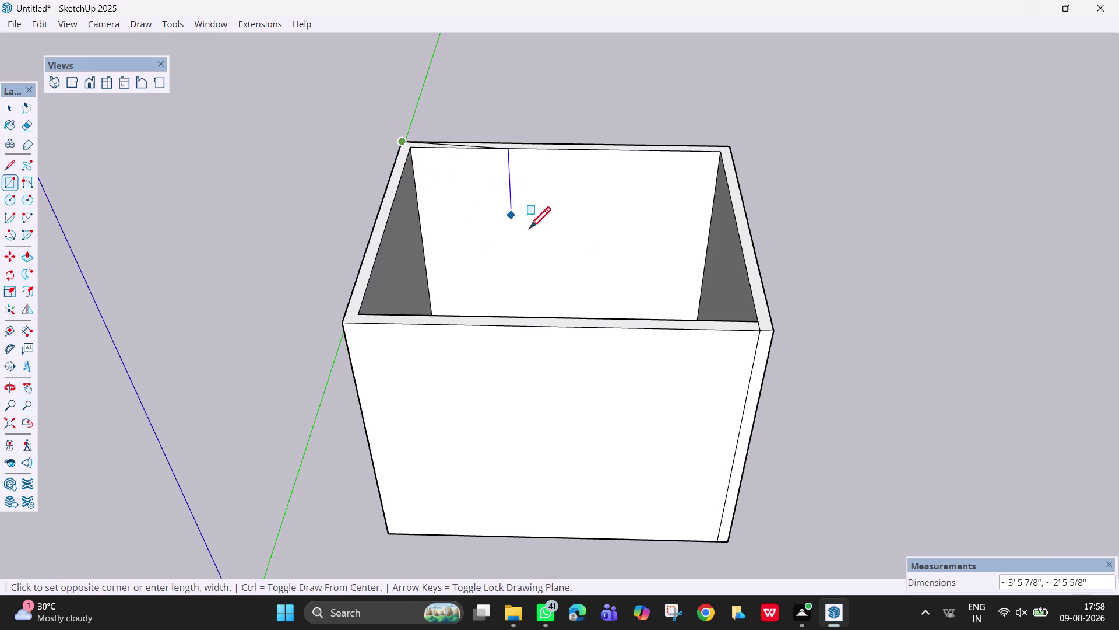
key(Up)
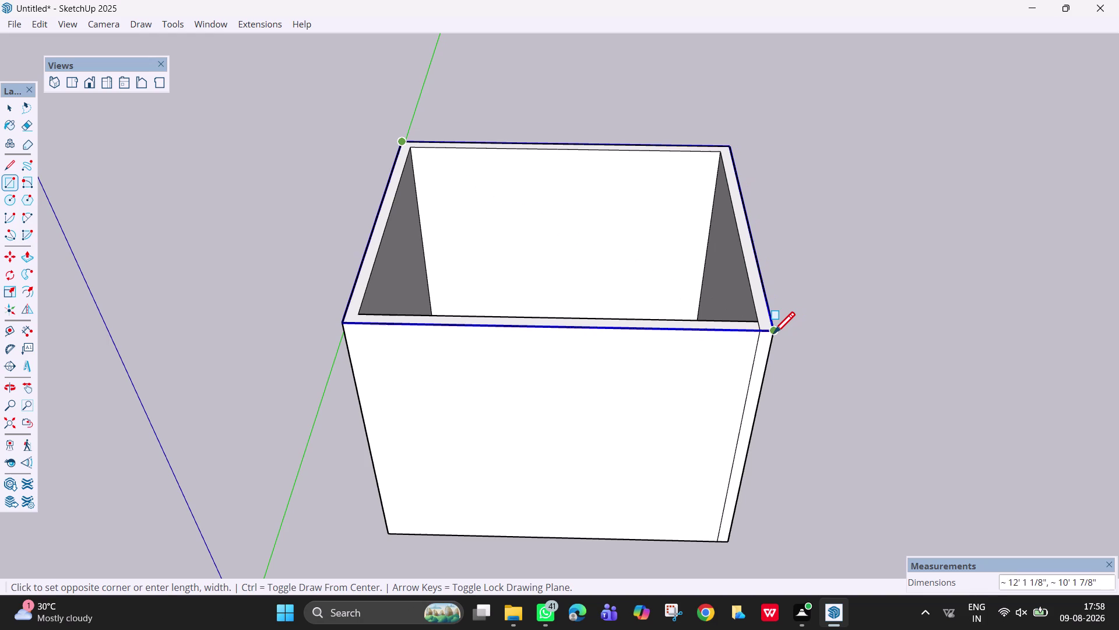
click(773, 335)
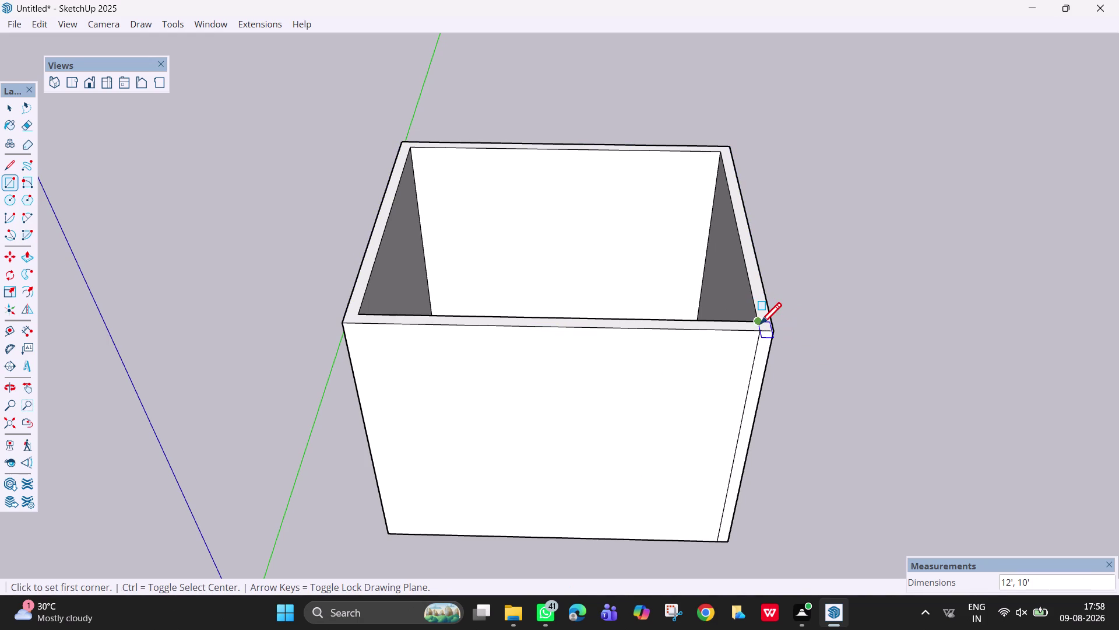
click(759, 325)
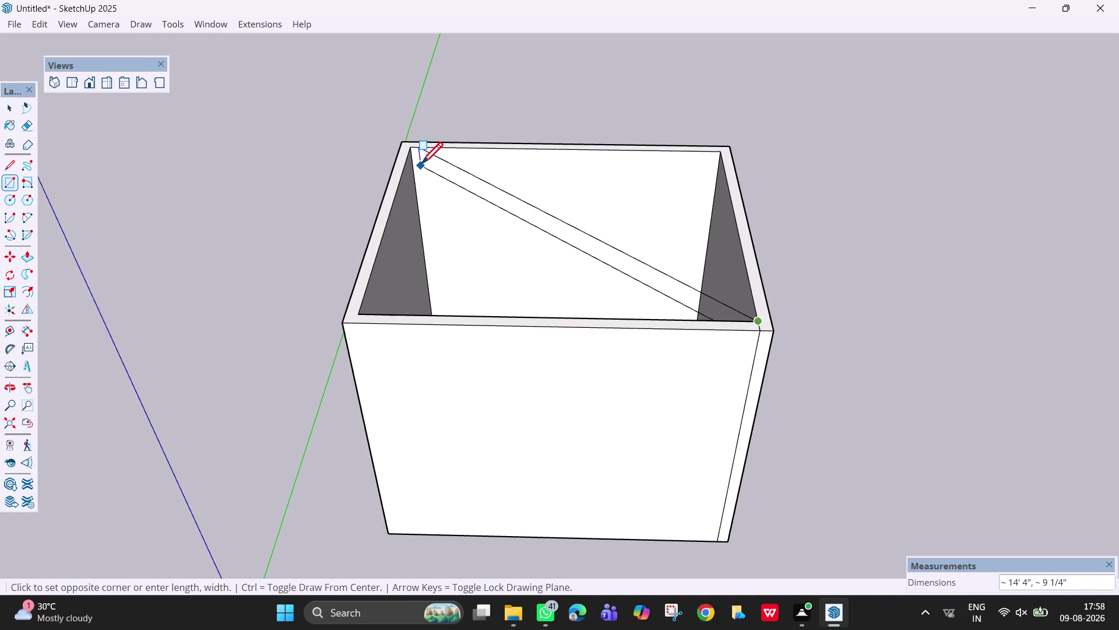
key(Up)
click(412, 153)
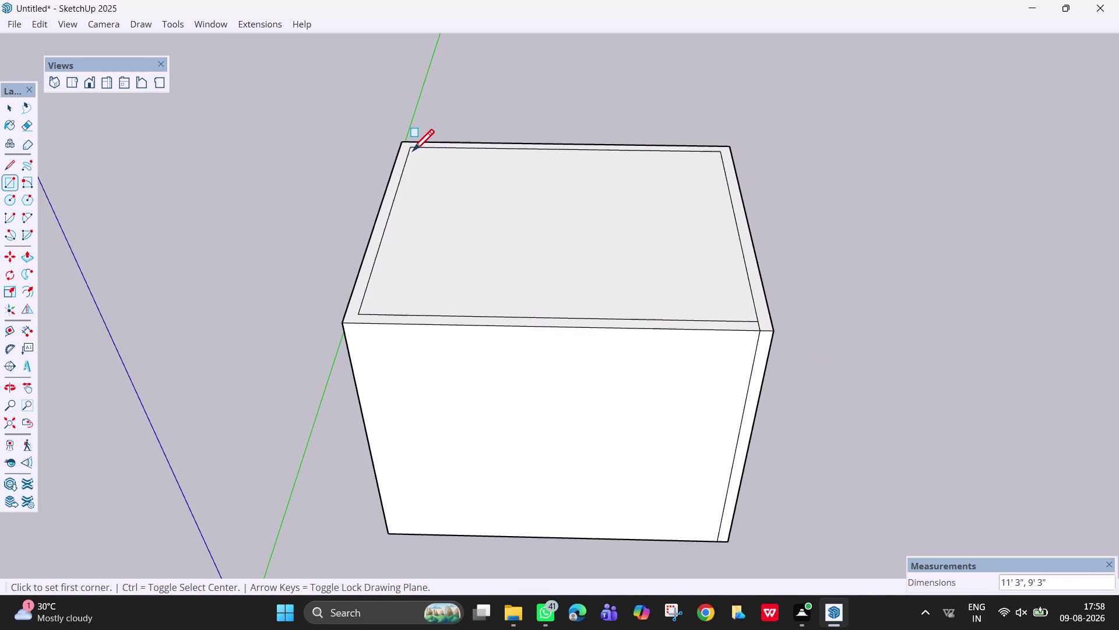
key(Escape)
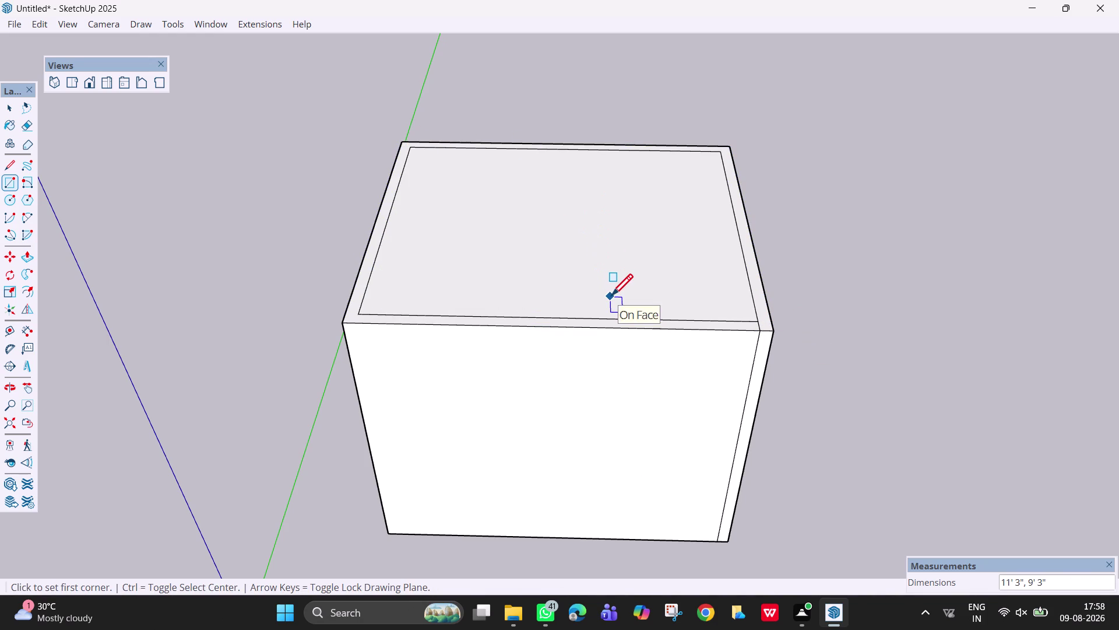
key(p)
click(606, 279)
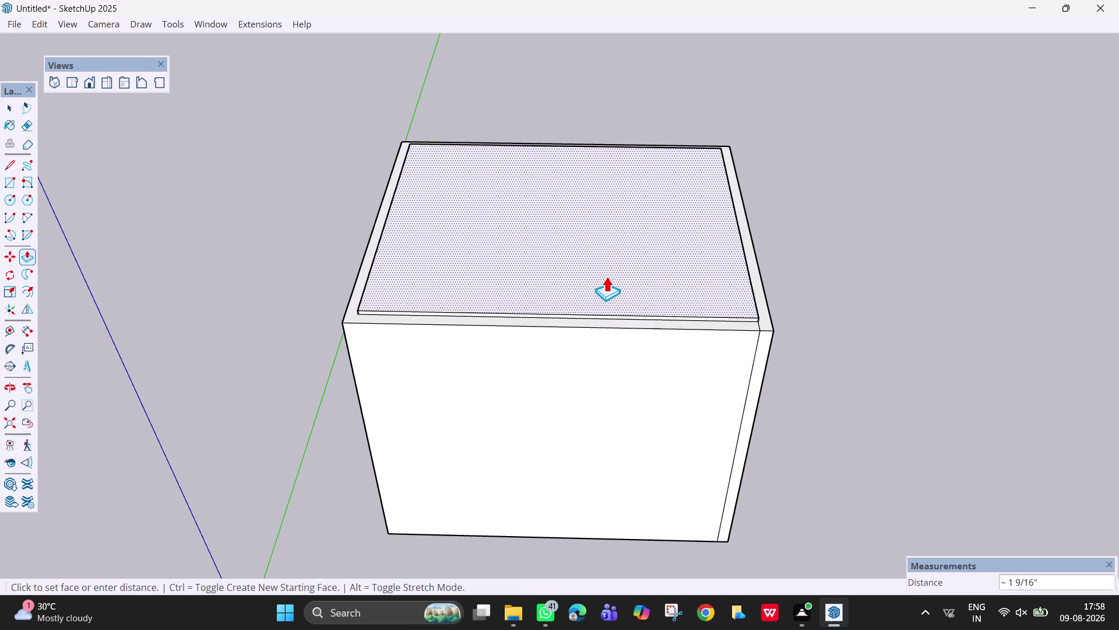
key(Escape)
key(ctrl+z)
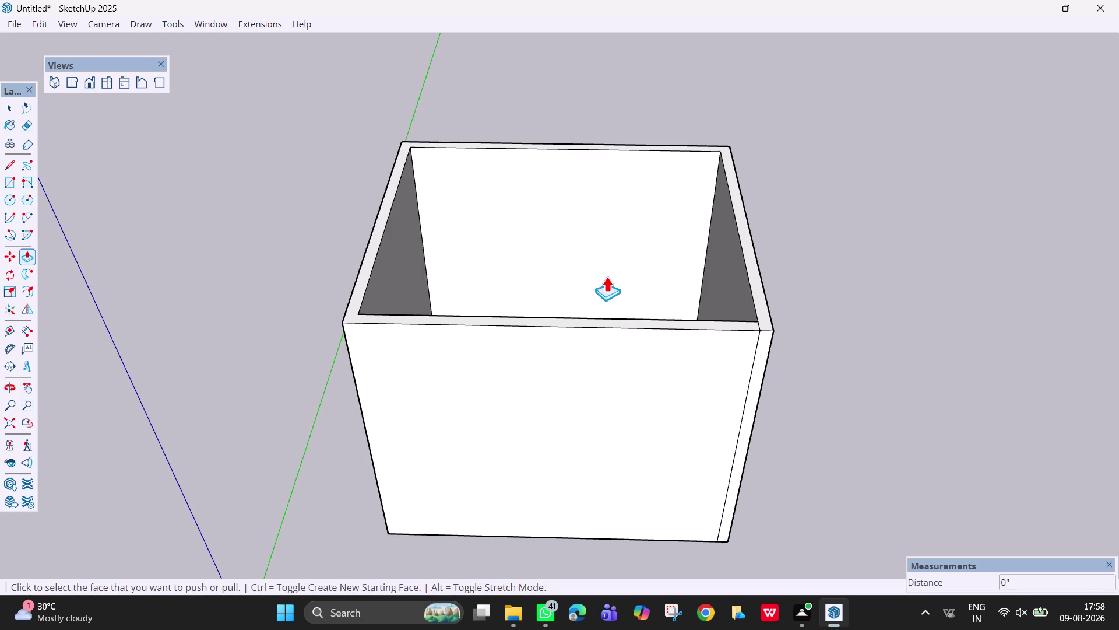
key(ctrl+z)
key(ctrl+z)
key(space)
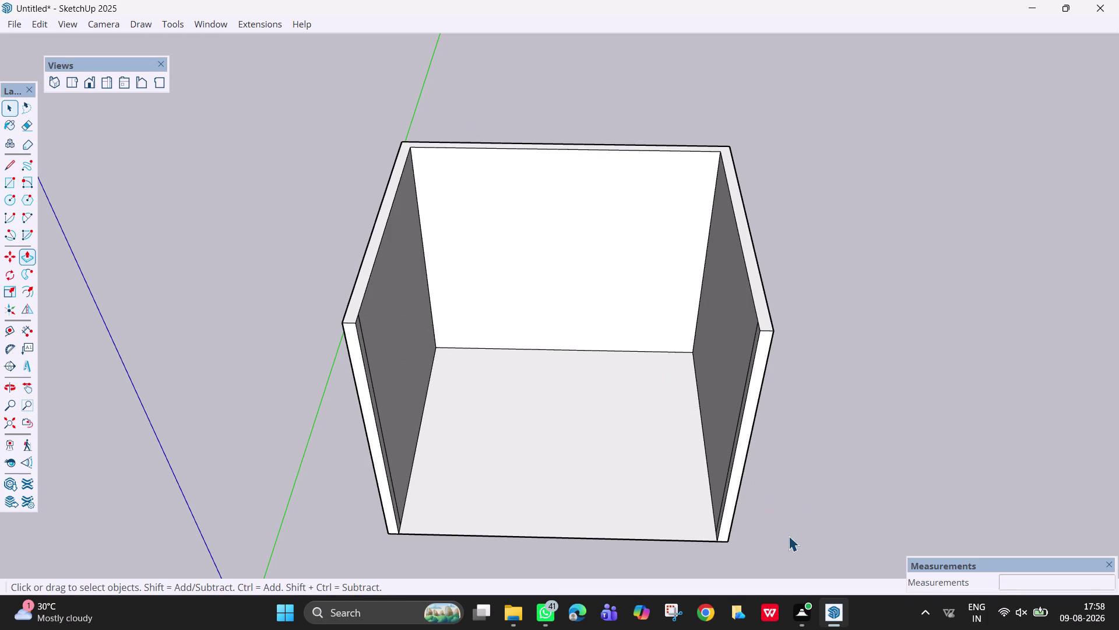
drag(789, 543, 342, 117)
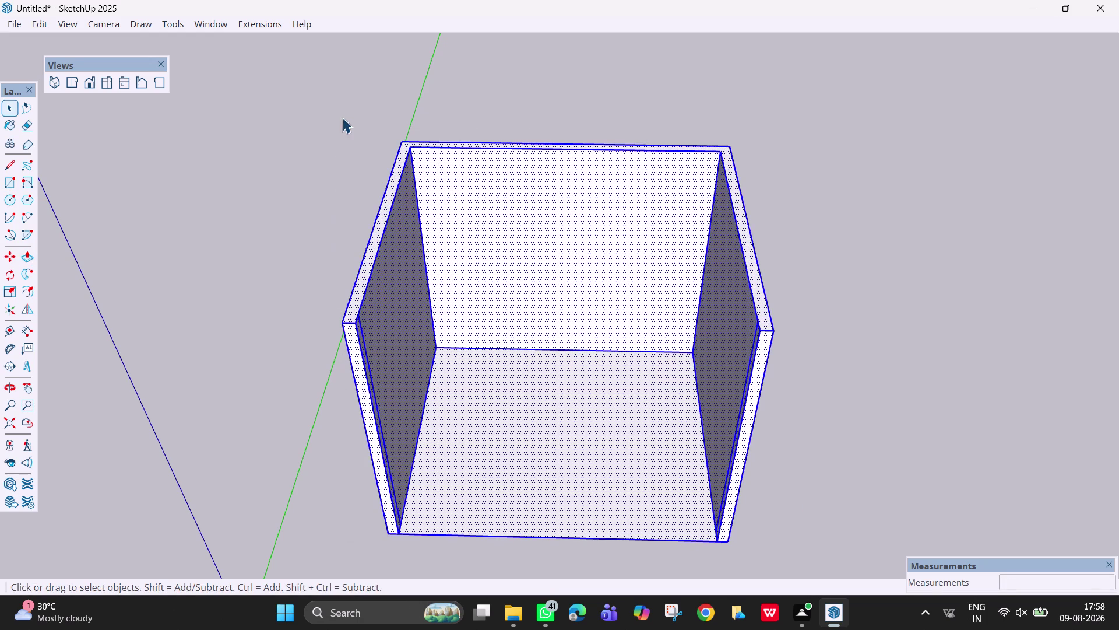
key(r)
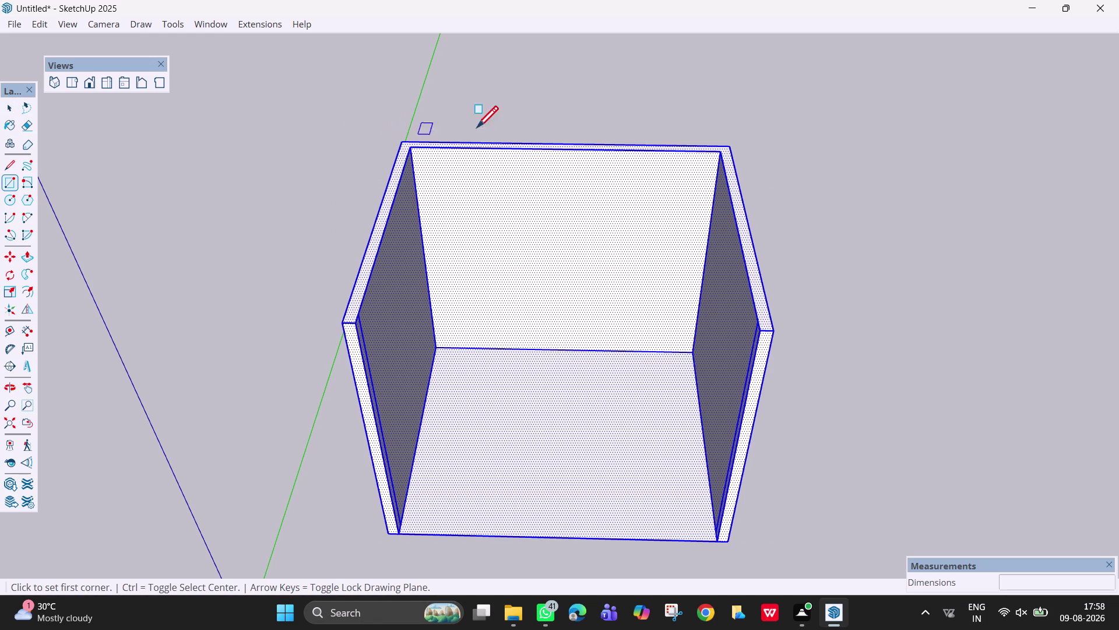
key(Escape)
key(space)
right_click(594, 237)
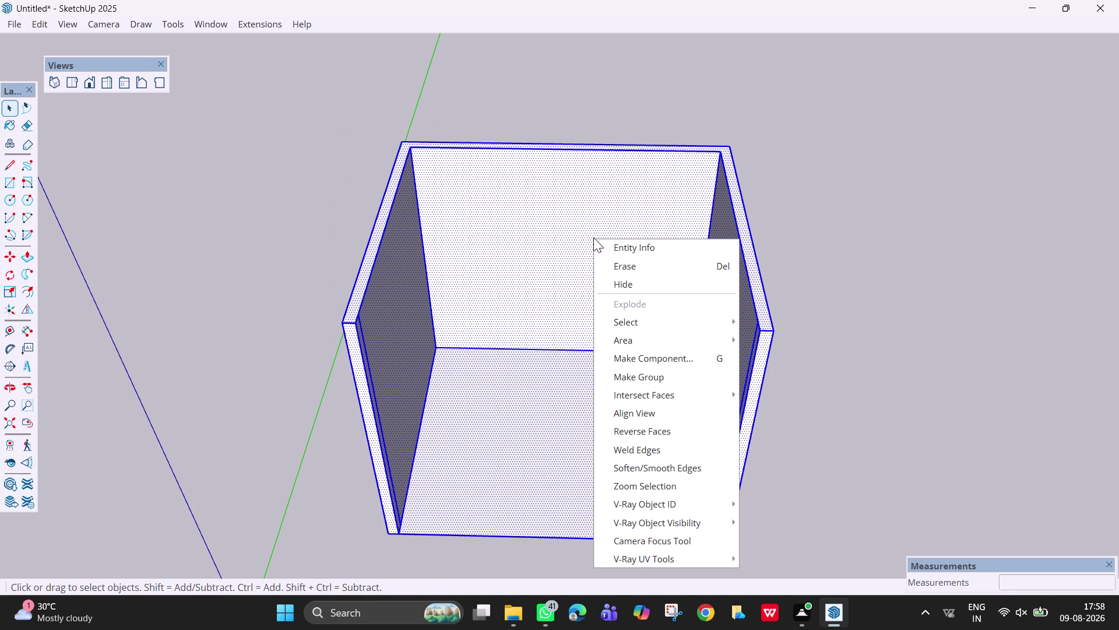
click(646, 373)
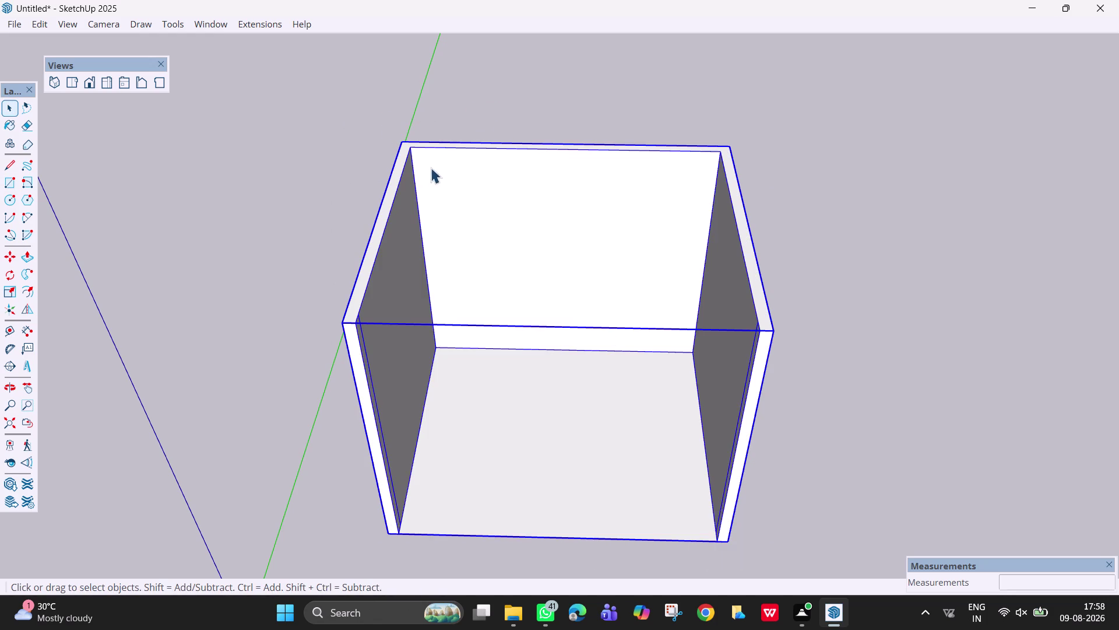
key(r)
click(403, 147)
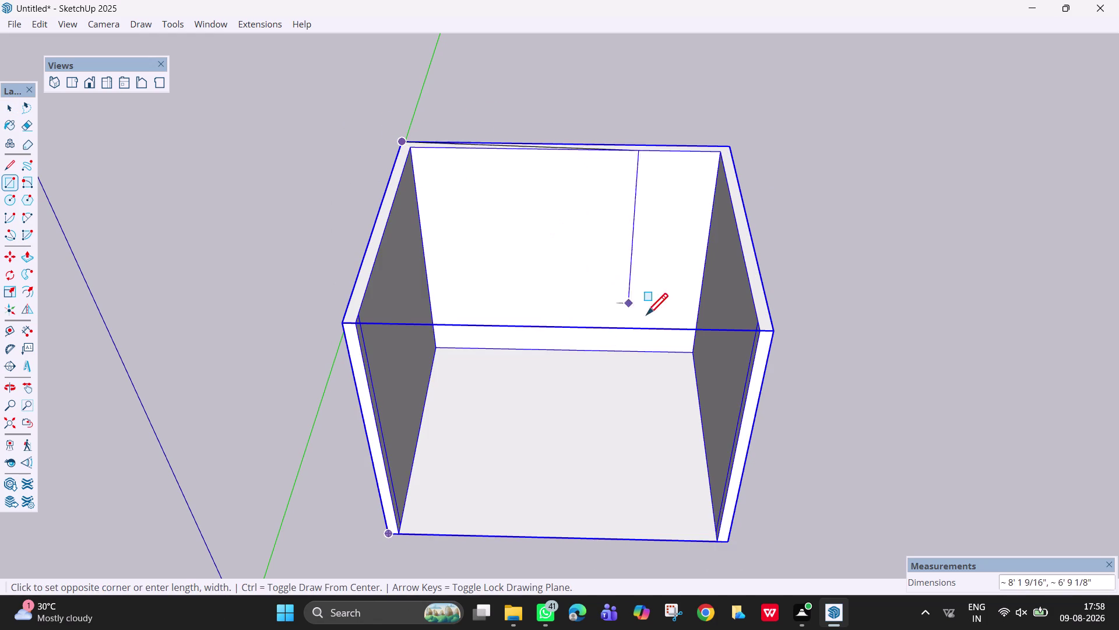
key(Up)
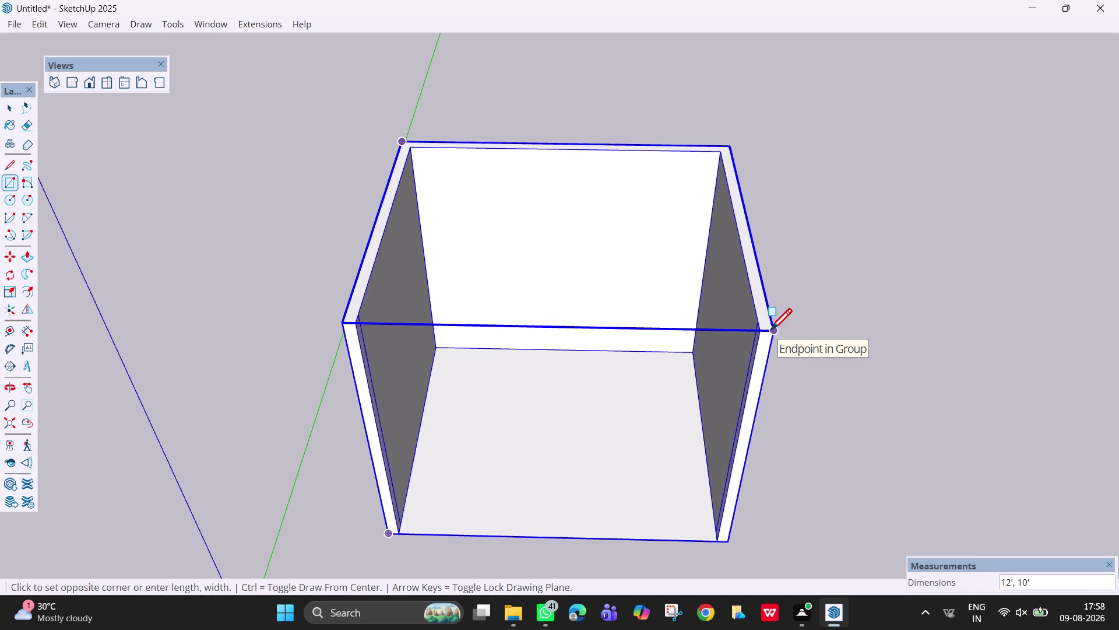
click(770, 331)
key(p)
click(655, 267)
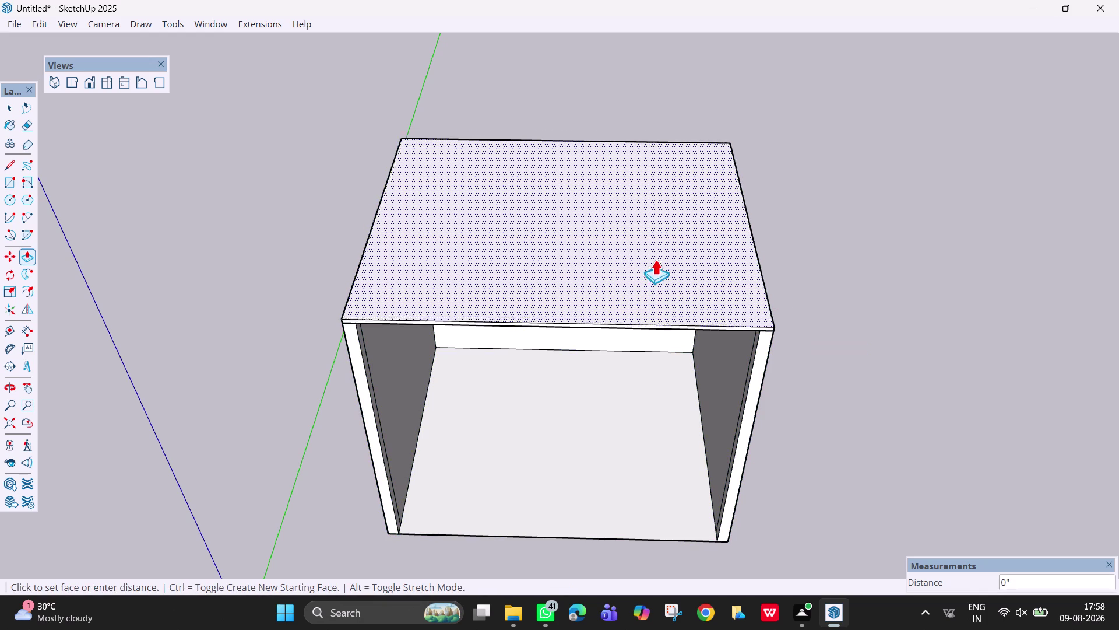
key(6)
key(Return)
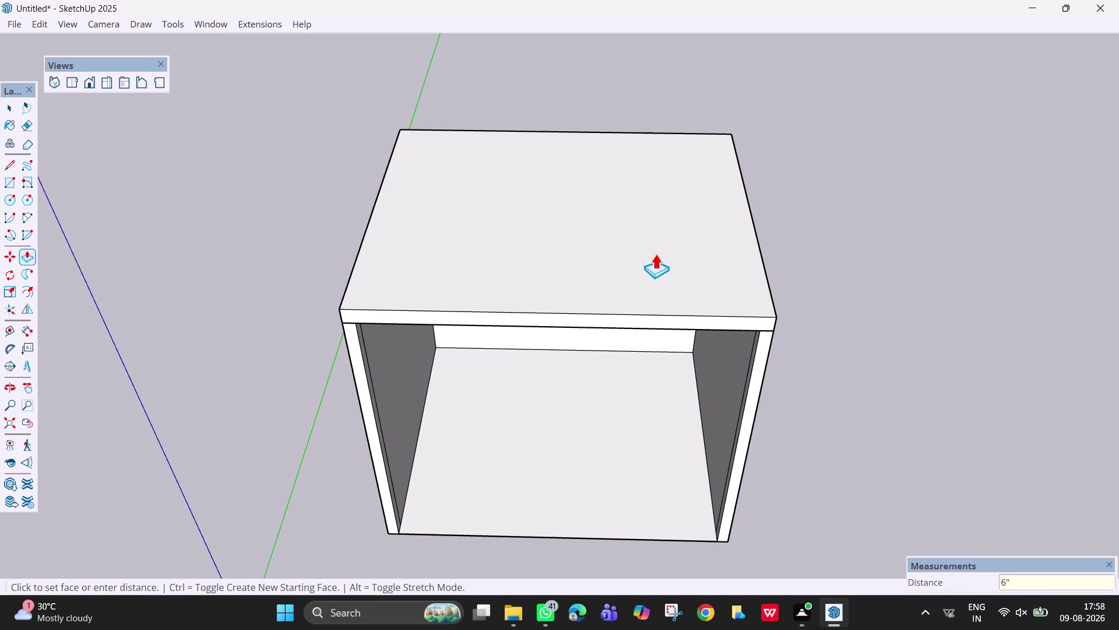
key(Escape)
key(space)
scroll(down, 3)
middle_drag(676, 339, 639, 309)
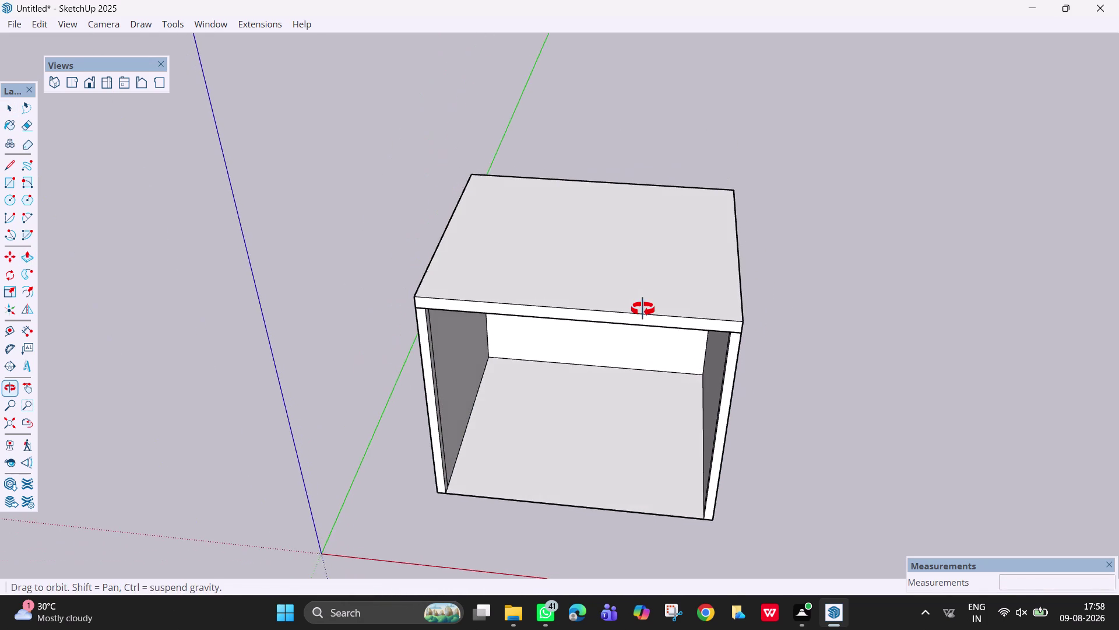
Erase the top panel of the box.
middle_drag(639, 309, 646, 311)
click(687, 293)
right_click(686, 293)
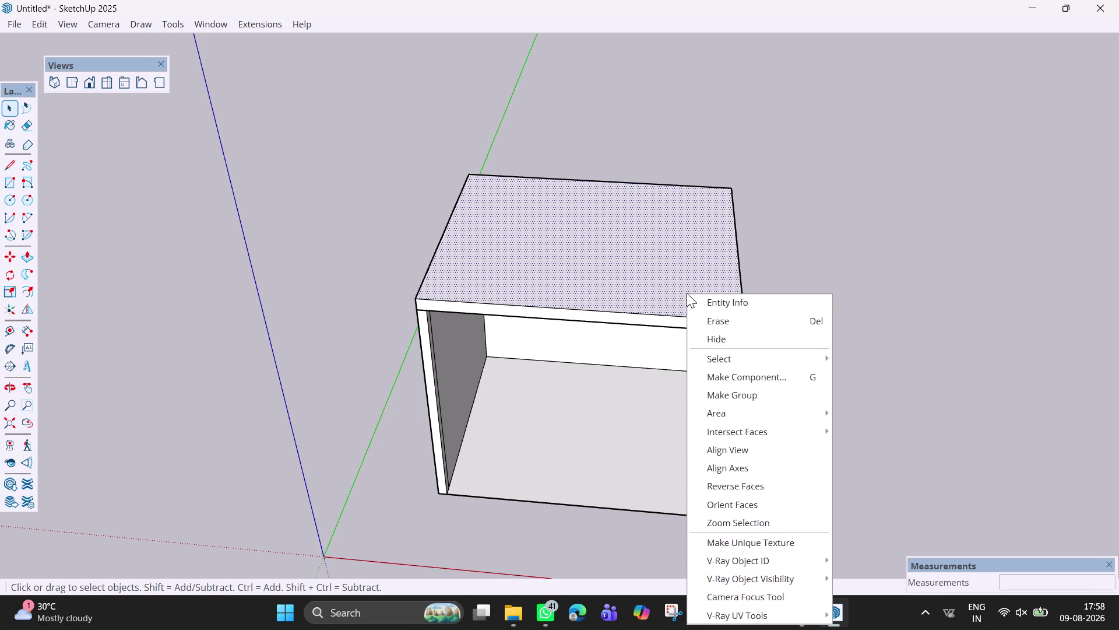
click(740, 341)
click(615, 271)
right_click(615, 271)
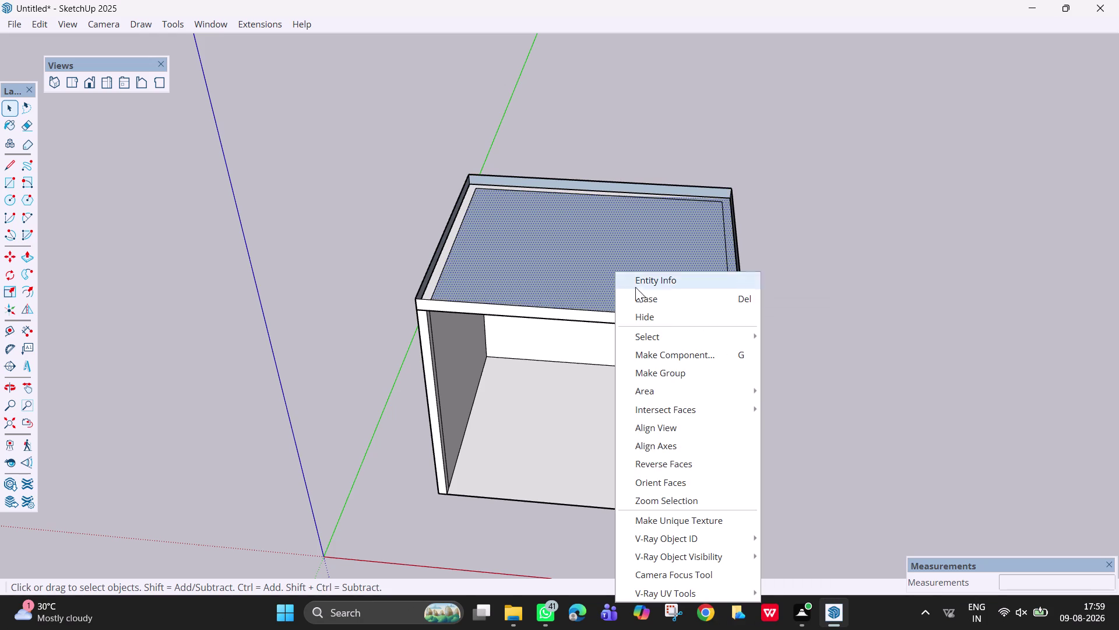
click(658, 308)
Erase the leftover front strip, back strip and top edges.
click(709, 322)
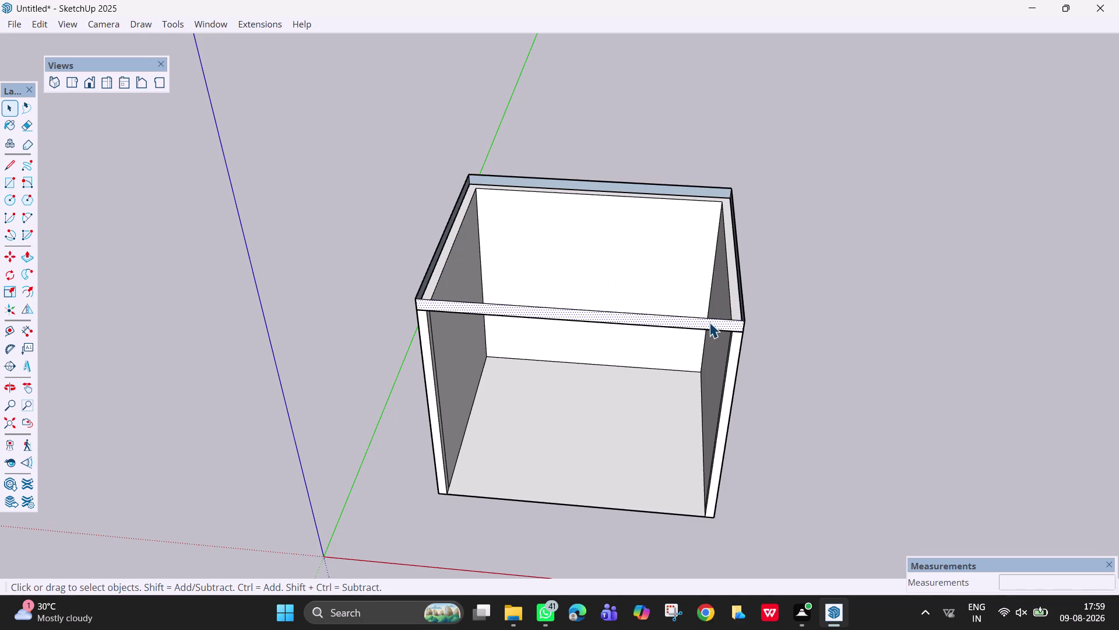
right_click(709, 322)
click(760, 54)
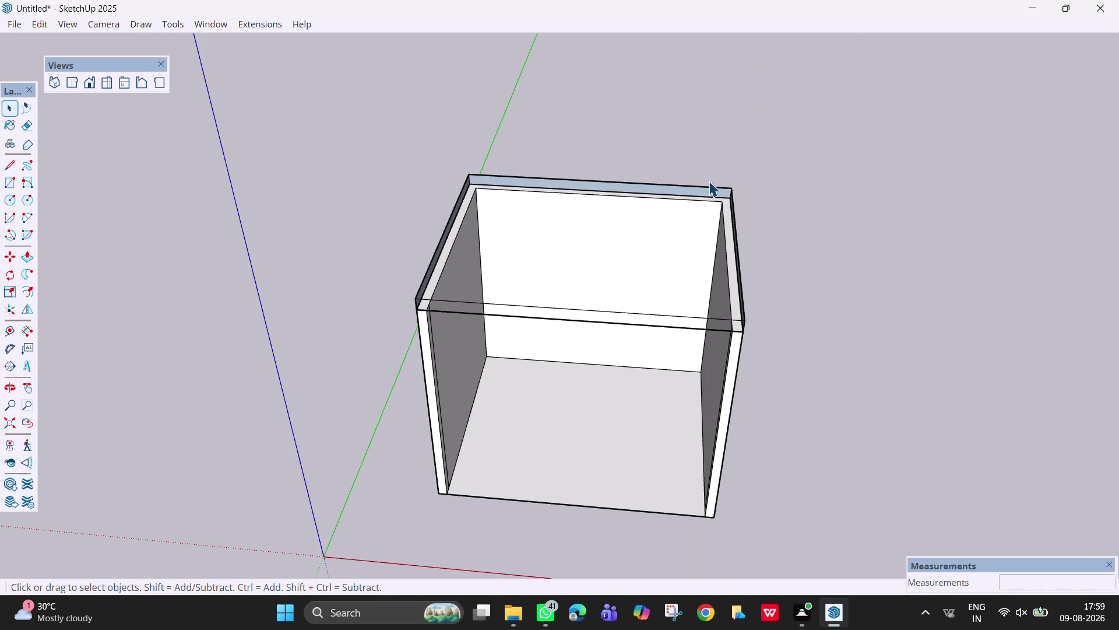
click(687, 326)
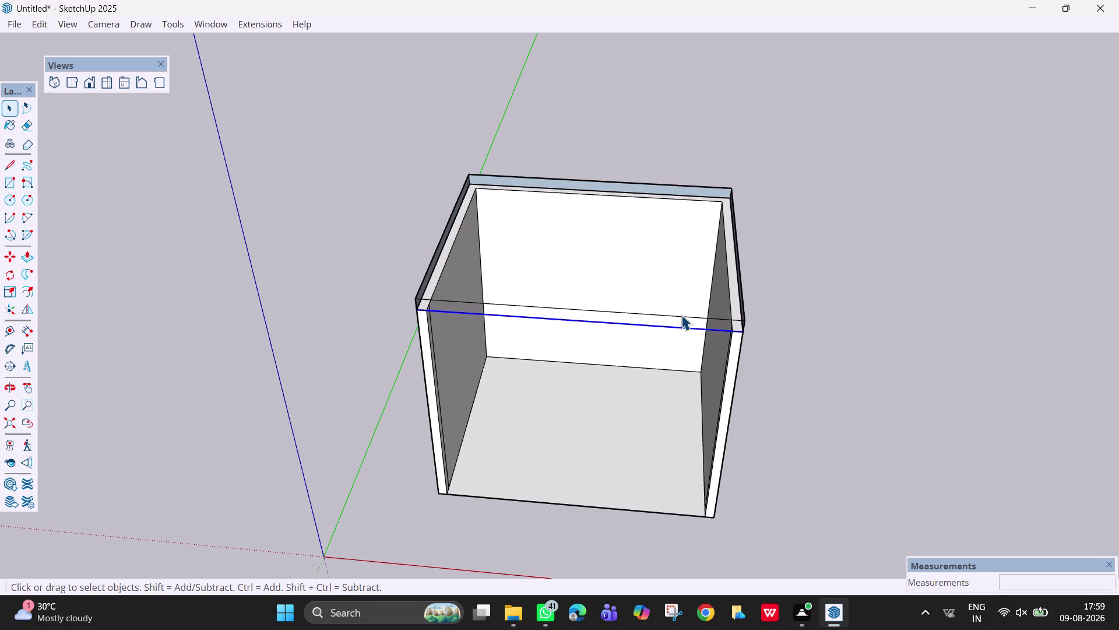
click(682, 314)
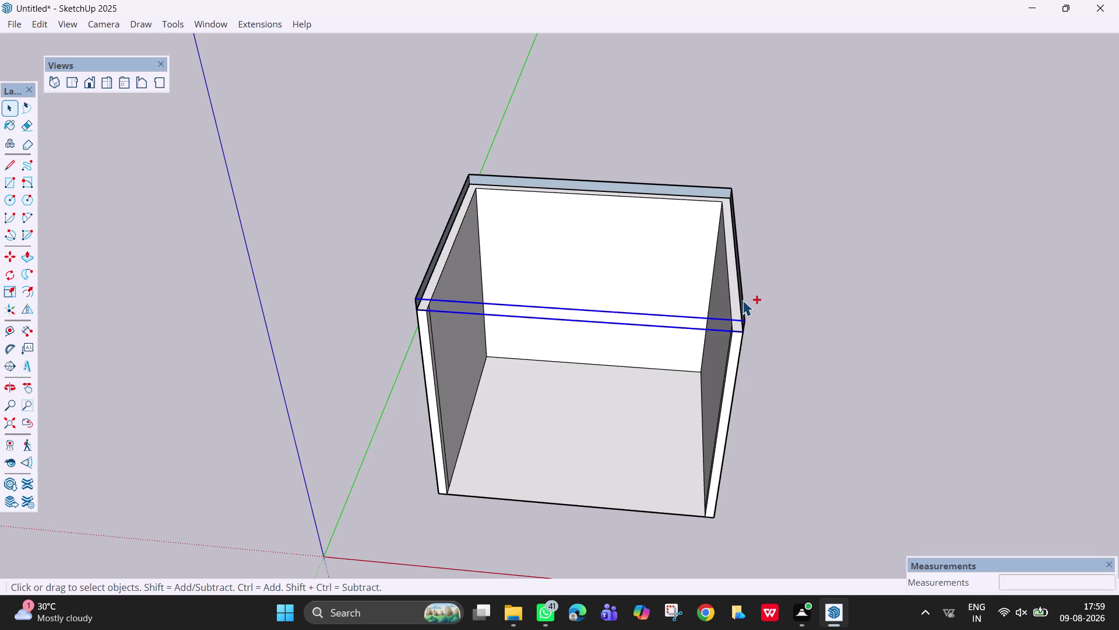
click(742, 300)
click(665, 191)
right_click(665, 191)
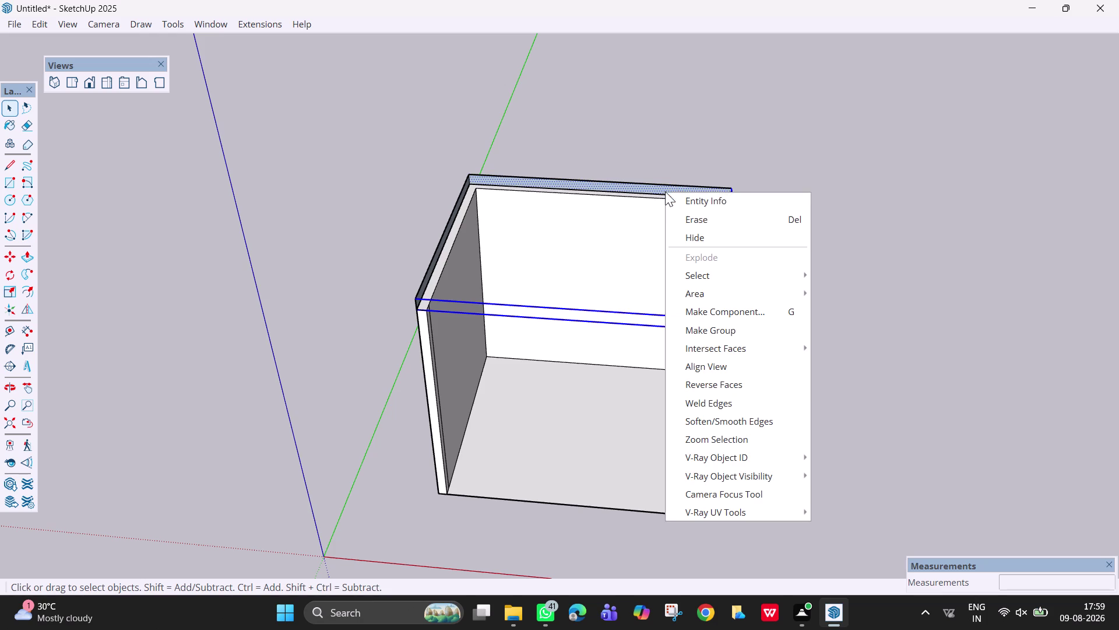
click(703, 234)
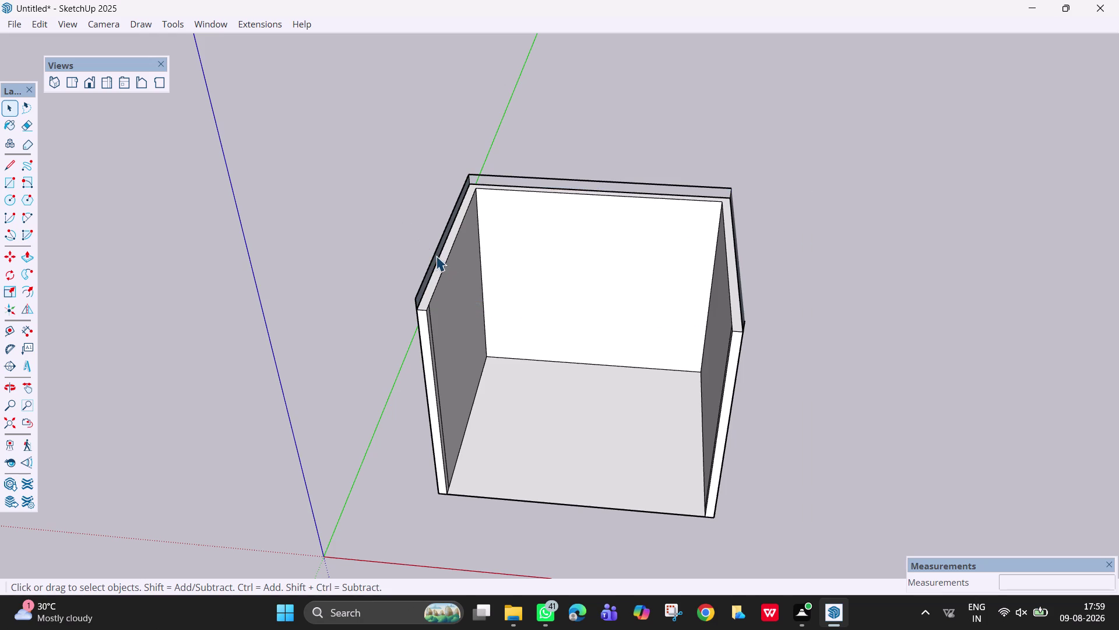
drag(436, 254, 426, 249)
drag(558, 182, 534, 164)
Erase the leftover edges along the right wall's top.
middle_drag(713, 238, 813, 255)
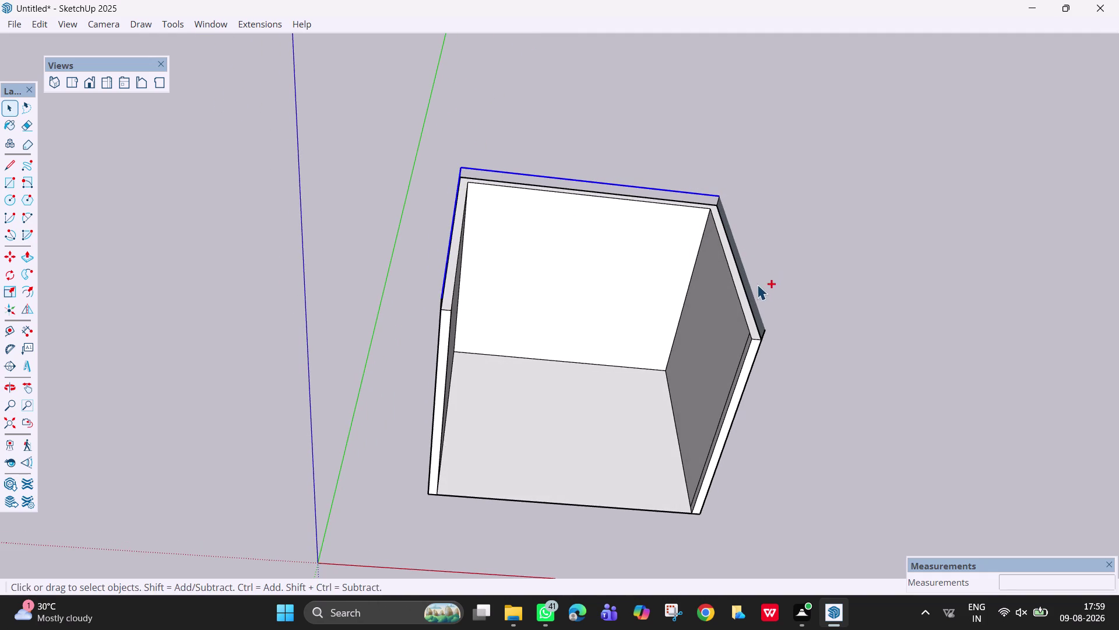
drag(775, 340, 756, 314)
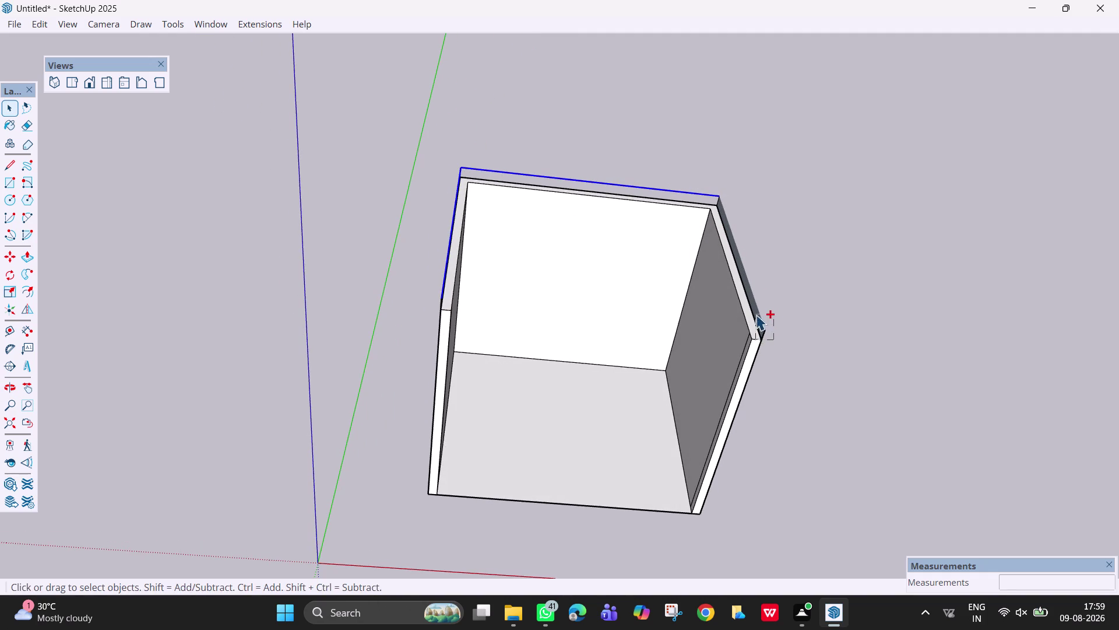
drag(756, 314, 765, 308)
click(756, 302)
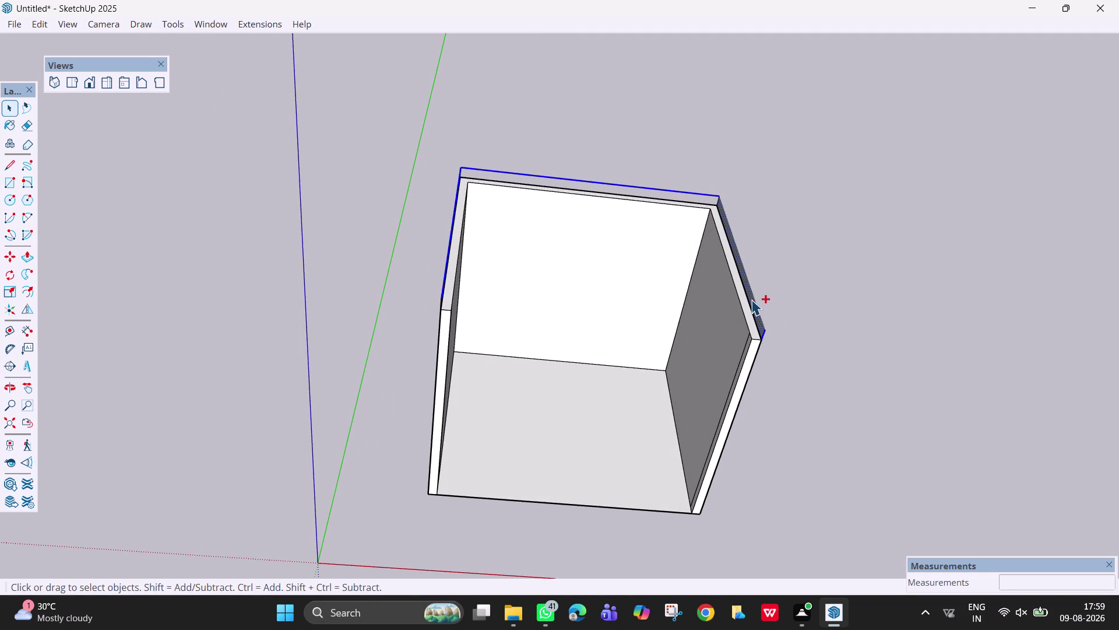
right_click(751, 299)
click(786, 340)
Orbit around the box and select the edge stubs at the top corners.
scroll(up, 3)
middle_drag(462, 162, 459, 162)
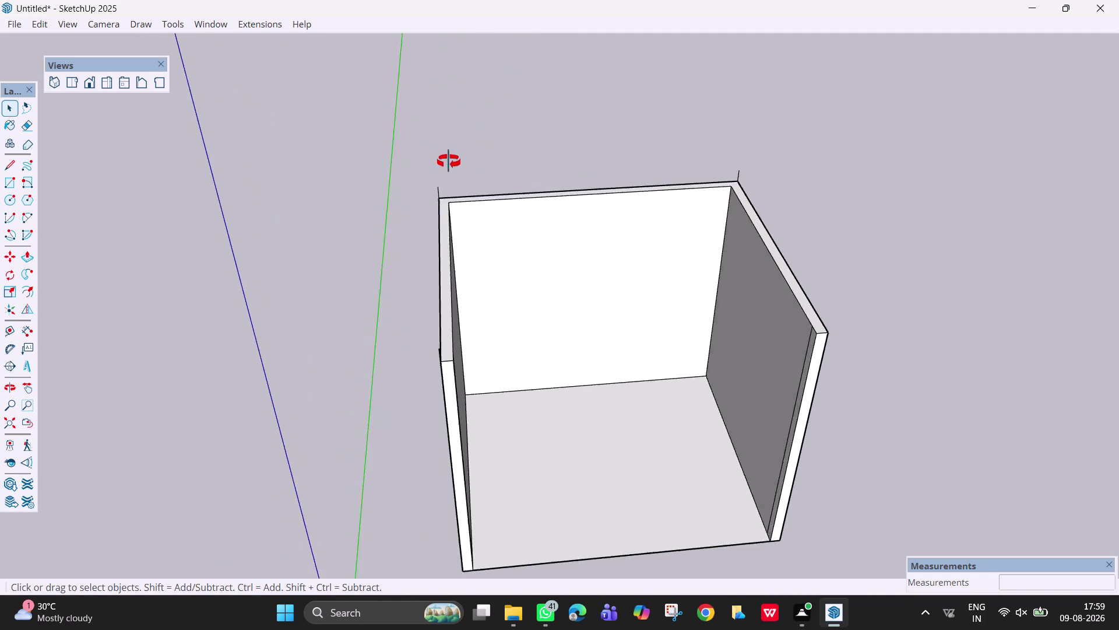
middle_drag(460, 162, 434, 162)
drag(456, 185, 420, 185)
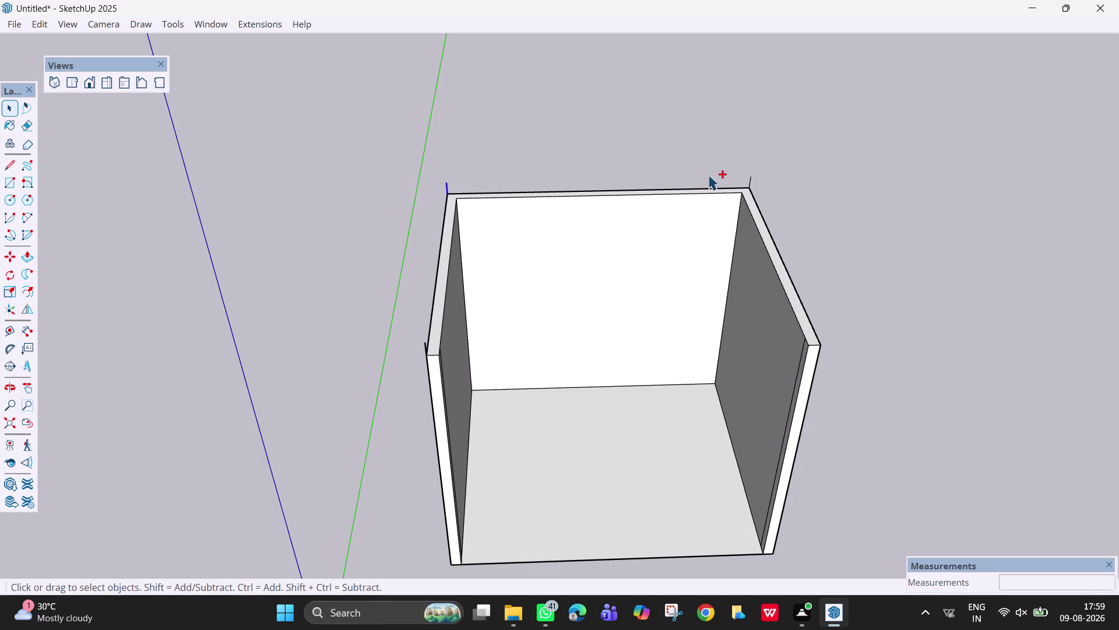
drag(760, 191, 750, 170)
drag(751, 171, 758, 170)
drag(761, 176, 741, 176)
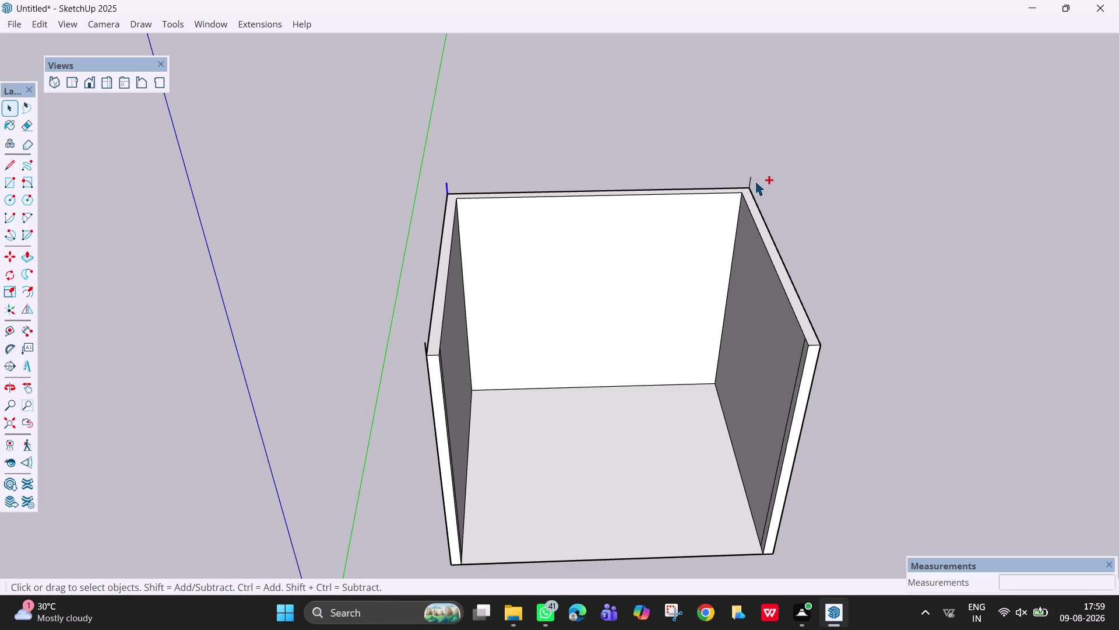
click(750, 178)
middle_drag(408, 345, 353, 345)
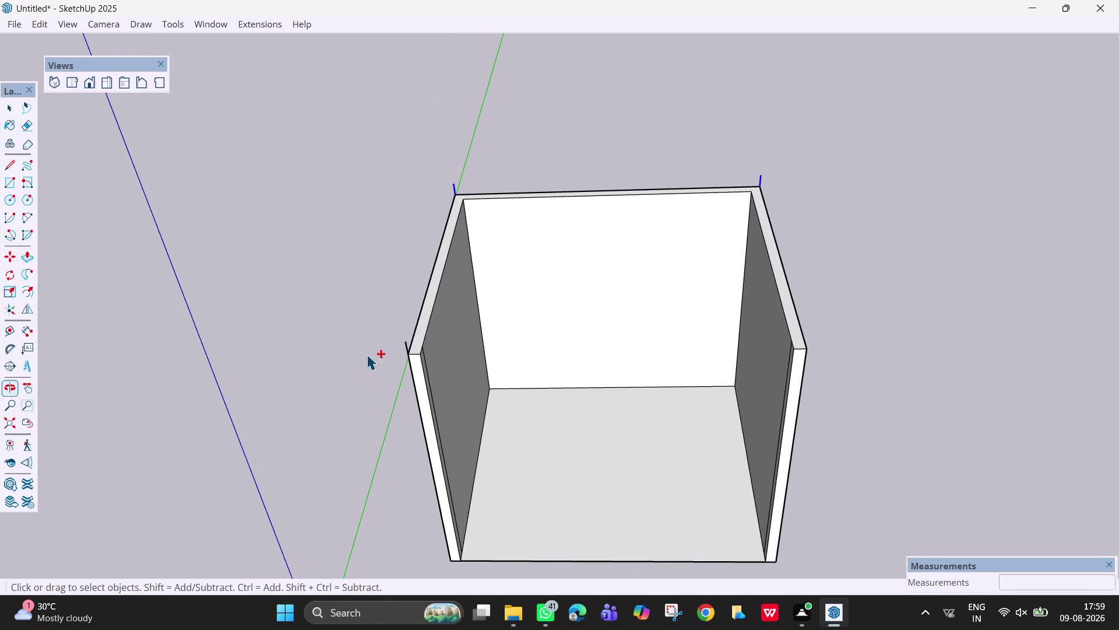
click(405, 344)
middle_drag(615, 313, 649, 321)
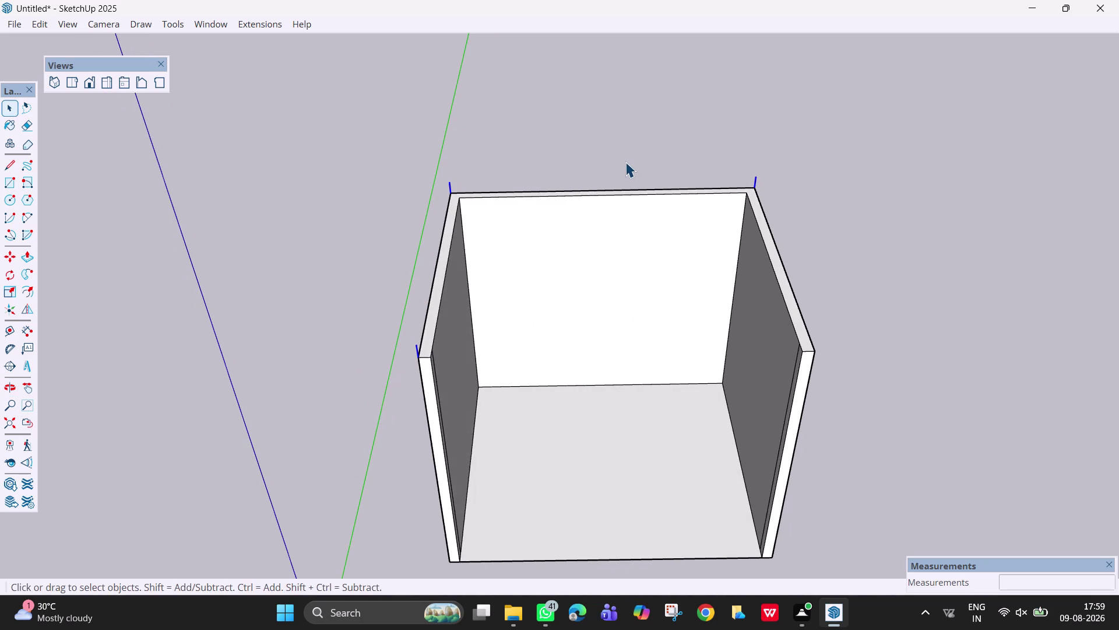
right_click(625, 162)
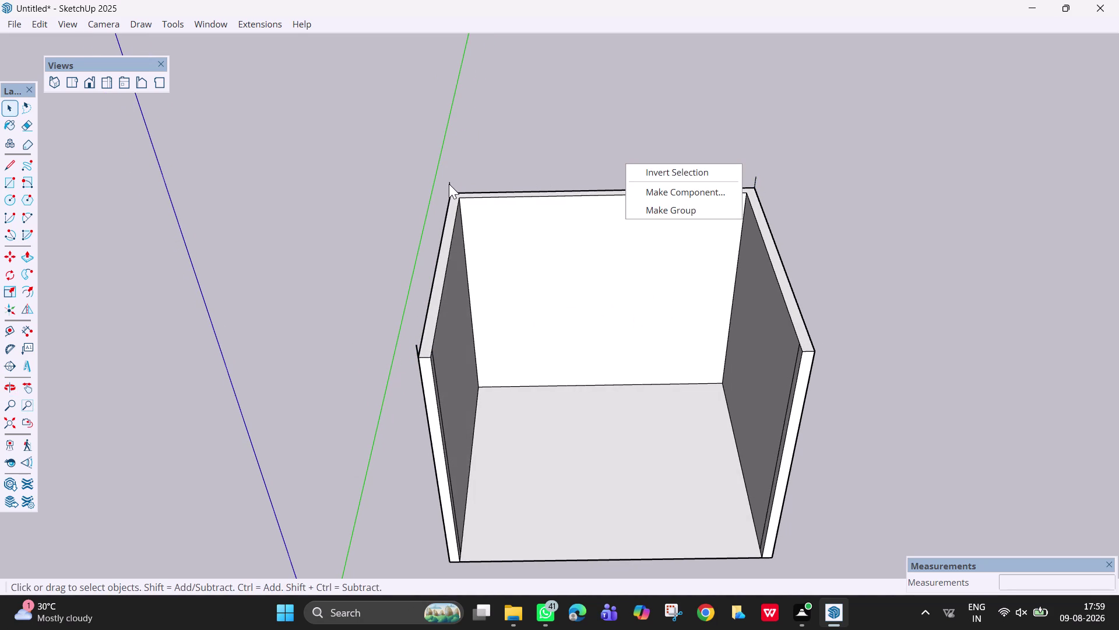
click(448, 182)
Erase the remaining edge stubs at the top corners.
click(417, 346)
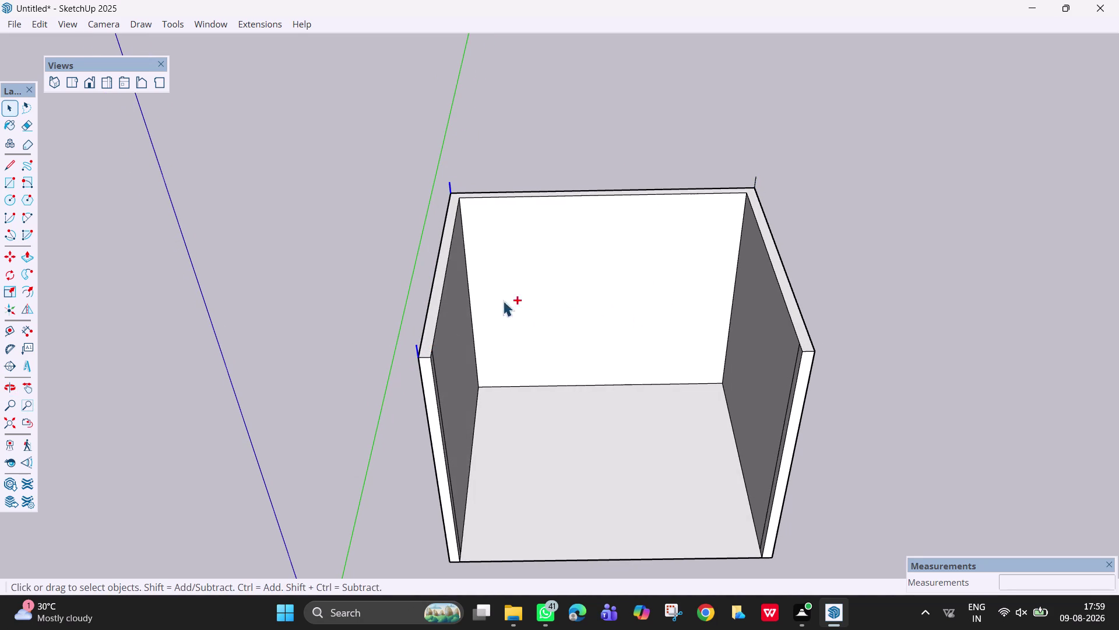
click(755, 180)
right_click(755, 180)
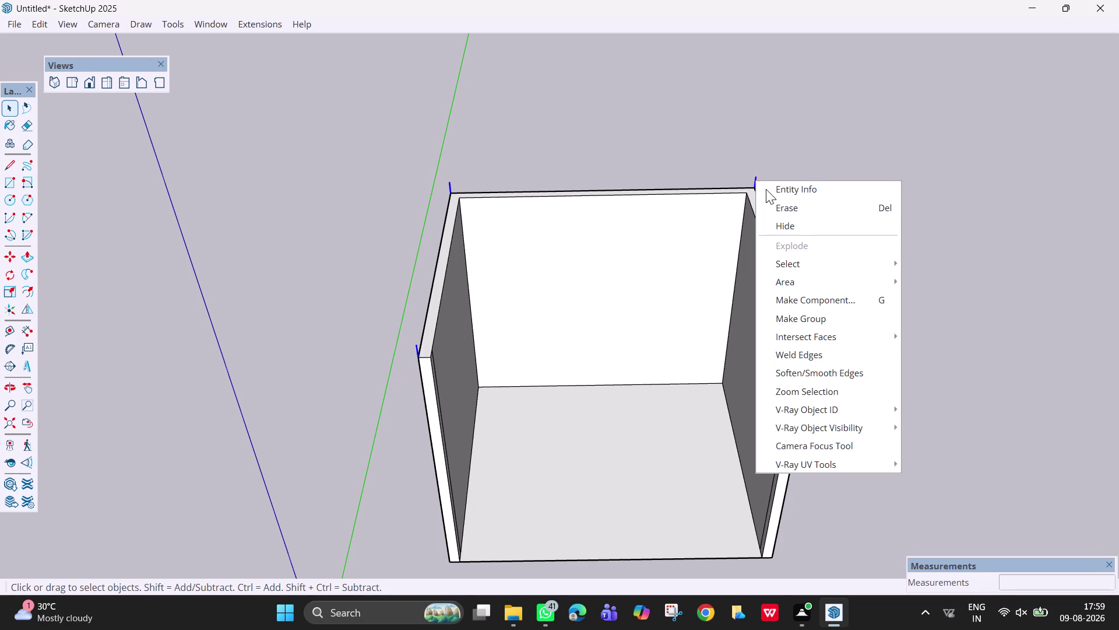
click(792, 225)
scroll(down, 3)
middle_drag(646, 269, 526, 275)
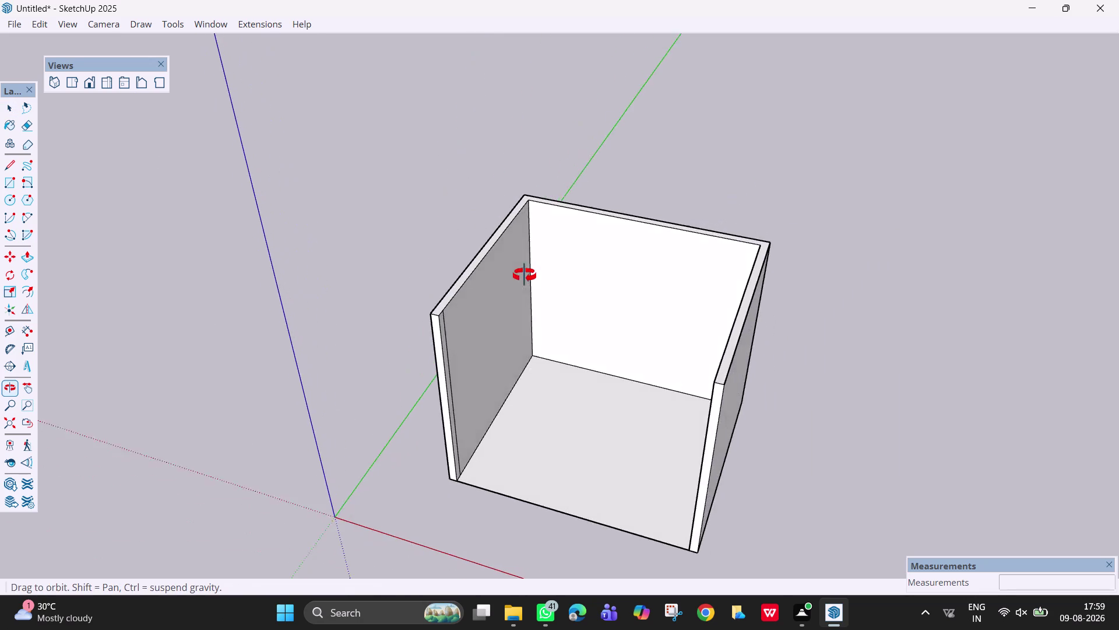
Orbit and pan to view the back wall head-on, with Tape Measure ready.
middle_drag(525, 275, 660, 240)
scroll(up, 3)
middle_drag(608, 310, 588, 264)
scroll(up, 3)
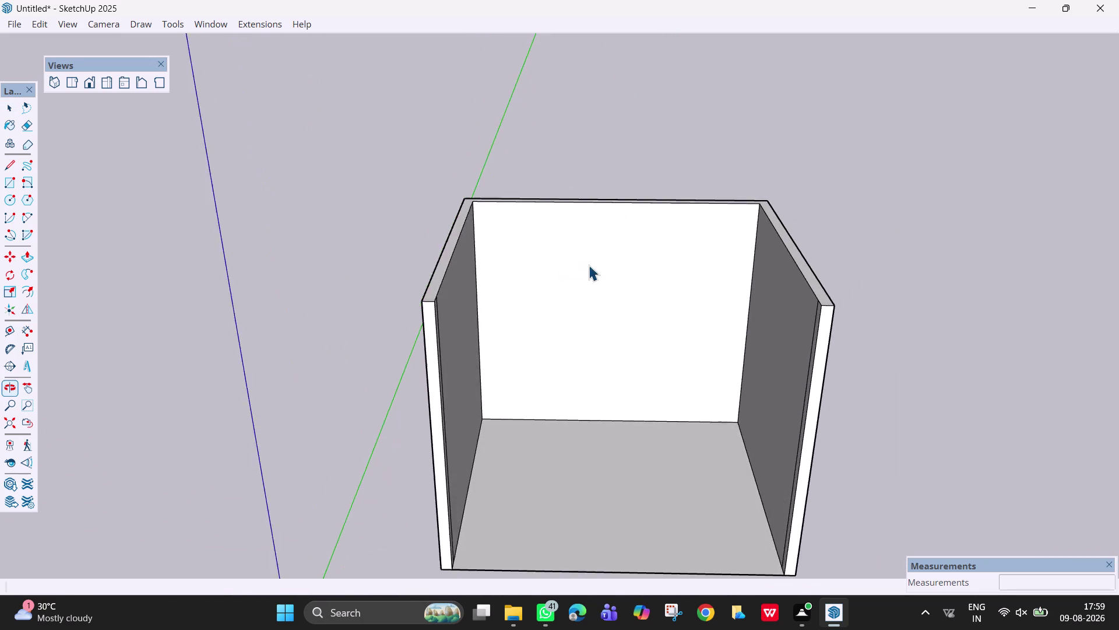
scroll(down, 3)
key(h)
drag(606, 362, 597, 328)
scroll(up, 3)
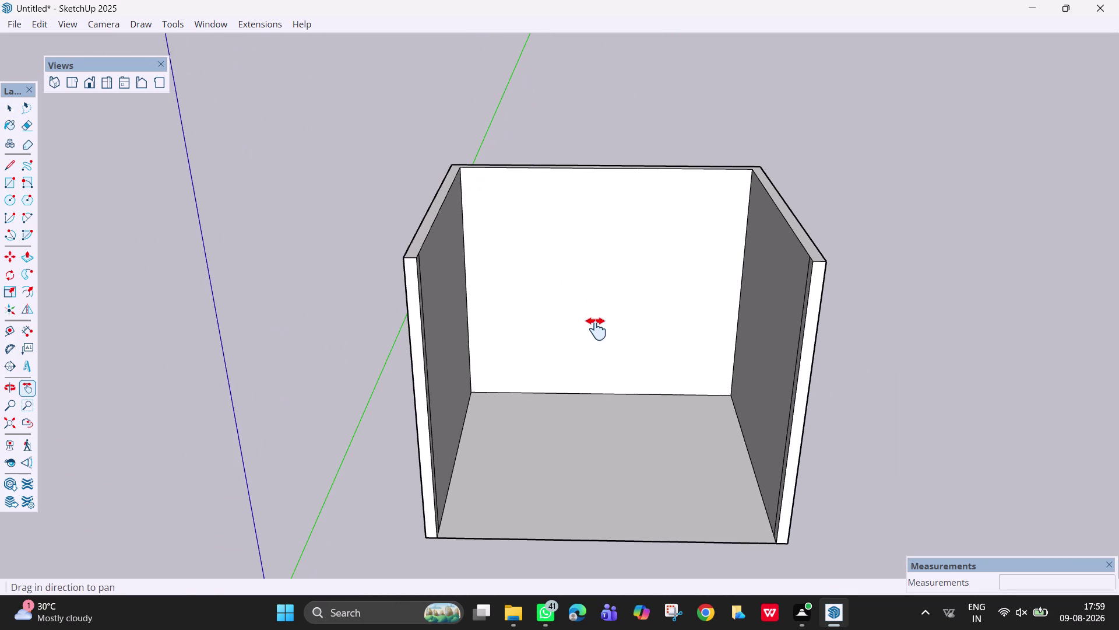
scroll(up, 3)
middle_drag(596, 328, 606, 321)
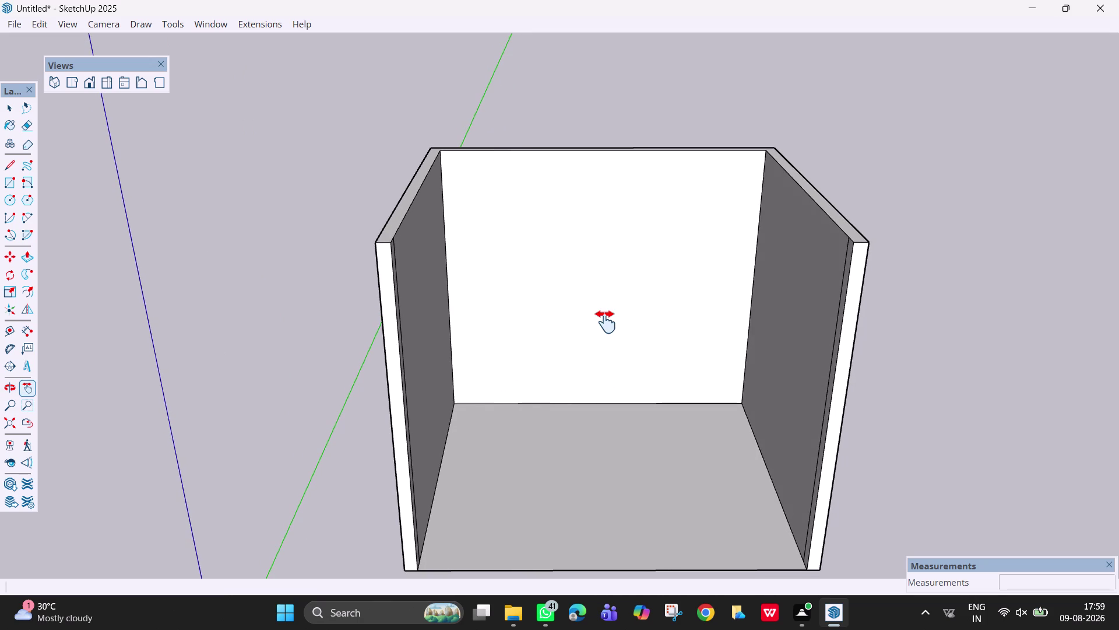
key(Escape)
key(space)
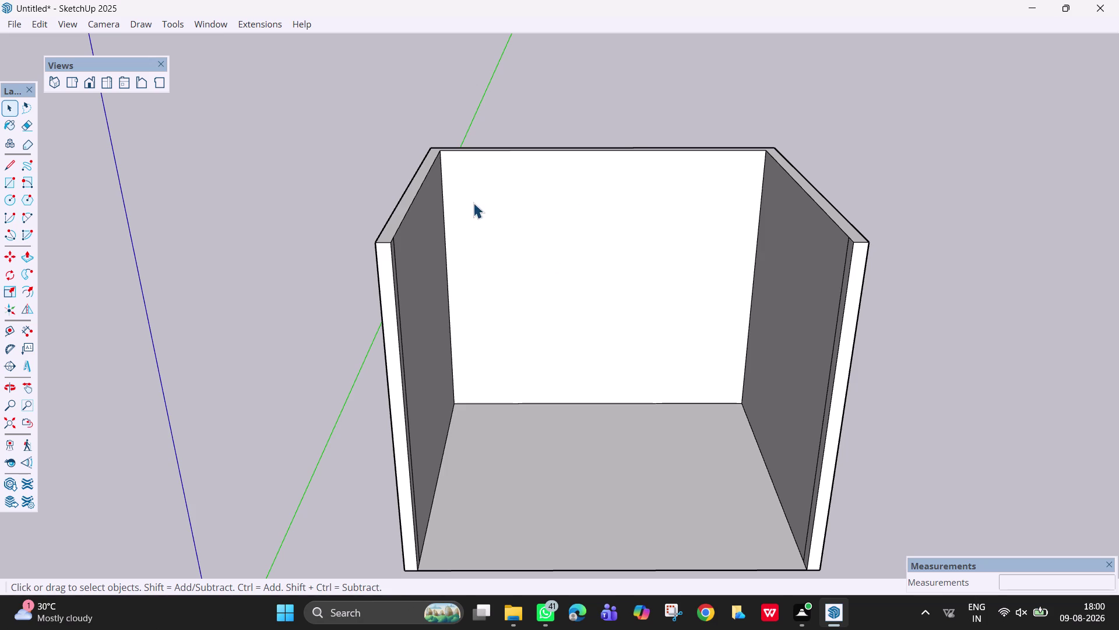
key(t)
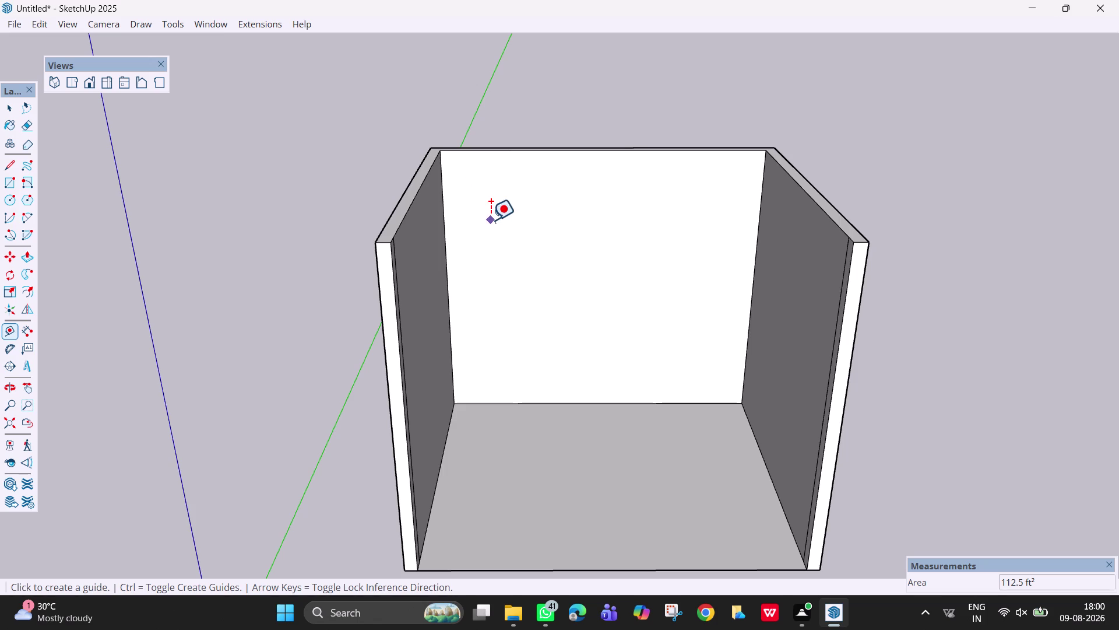
Place a vertical guide on the back wall, offset 5 from the left wall's inner edge.
click(446, 235)
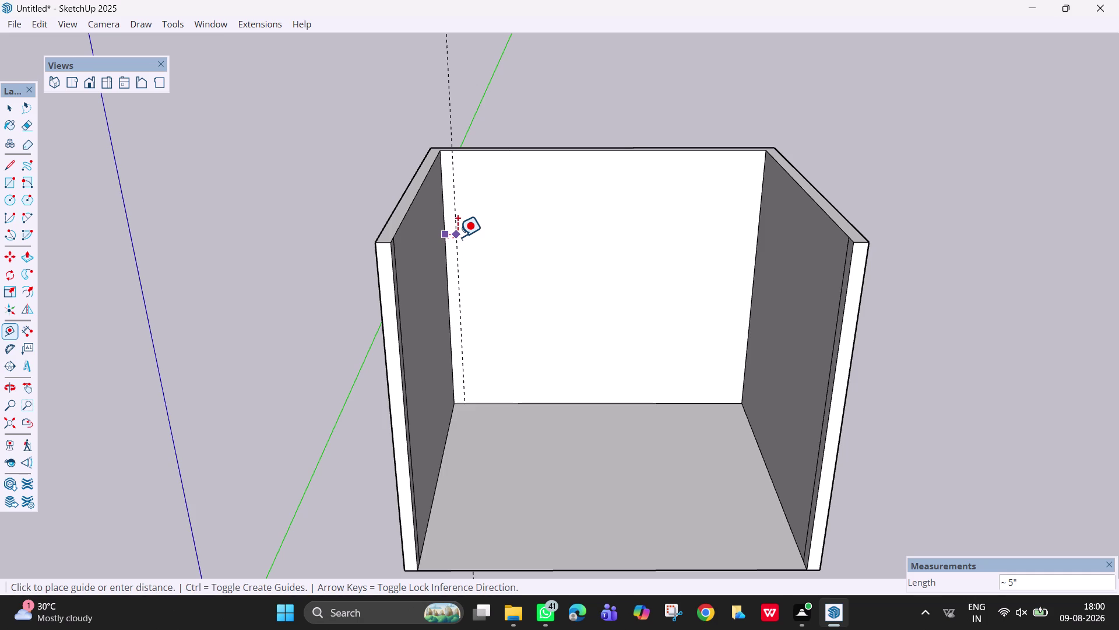
click(457, 236)
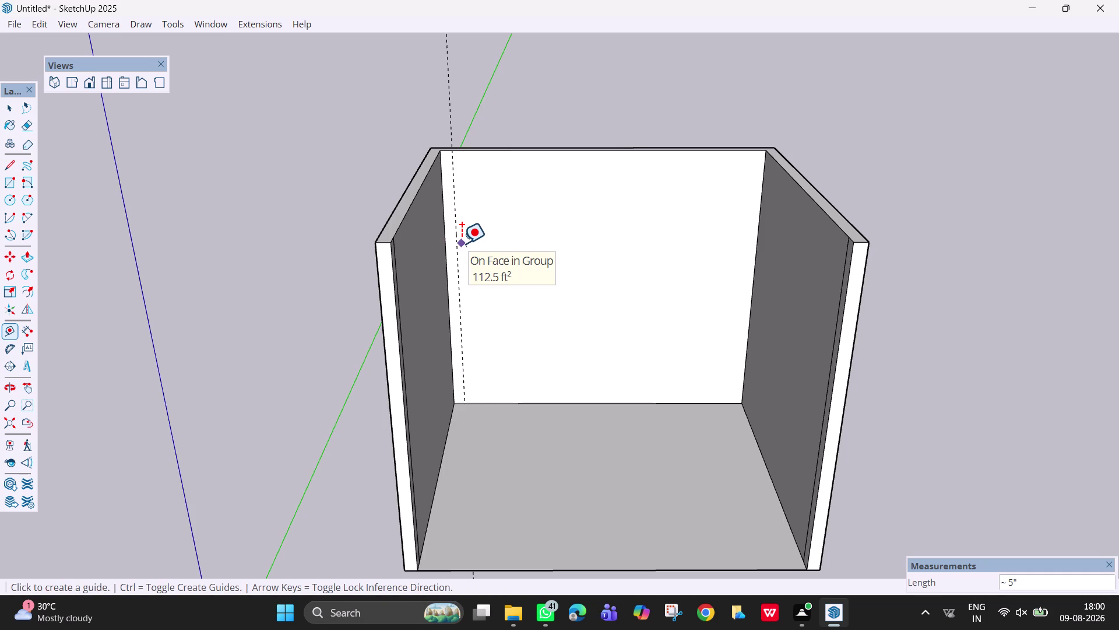
key(ctrl+z)
click(446, 235)
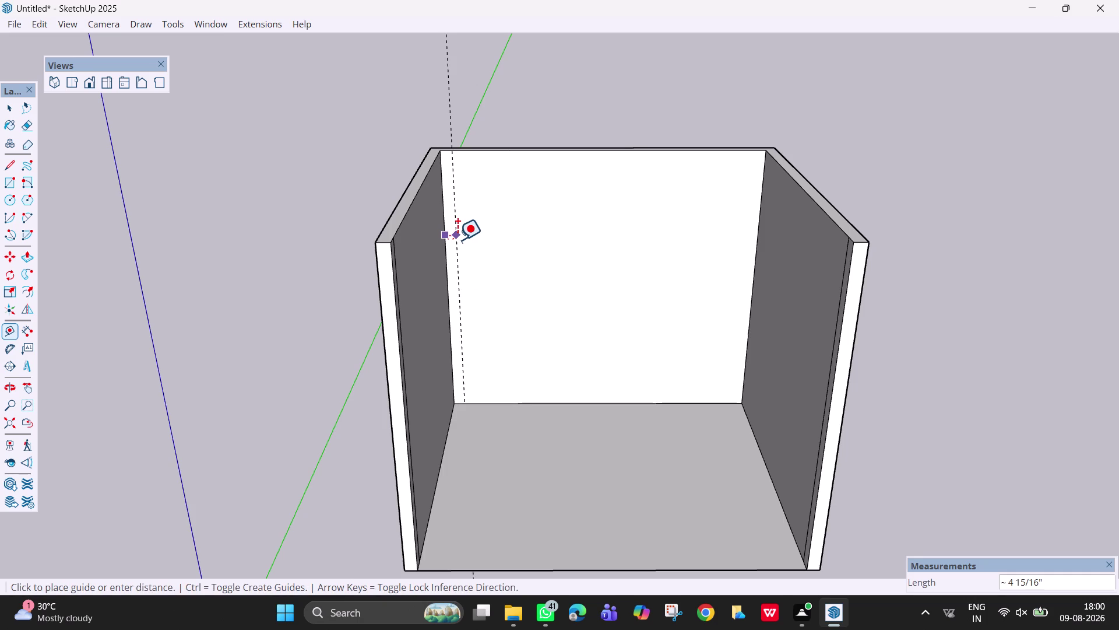
key(5)
key(Return)
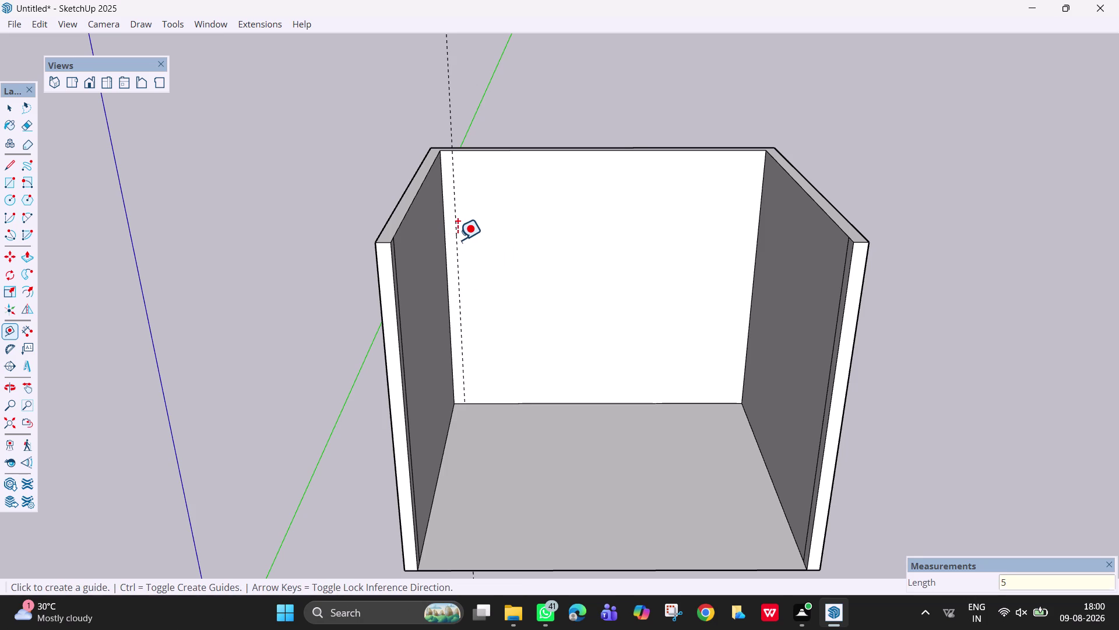
Add a horizontal guide offset 6' from the back wall's top edge.
click(612, 150)
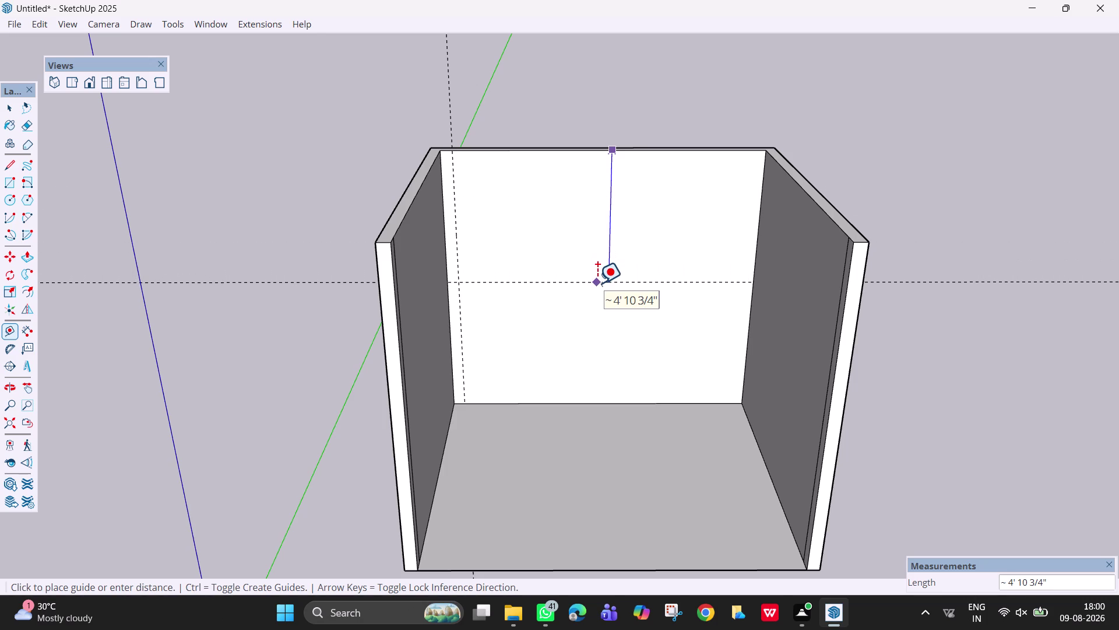
middle_drag(597, 283, 604, 252)
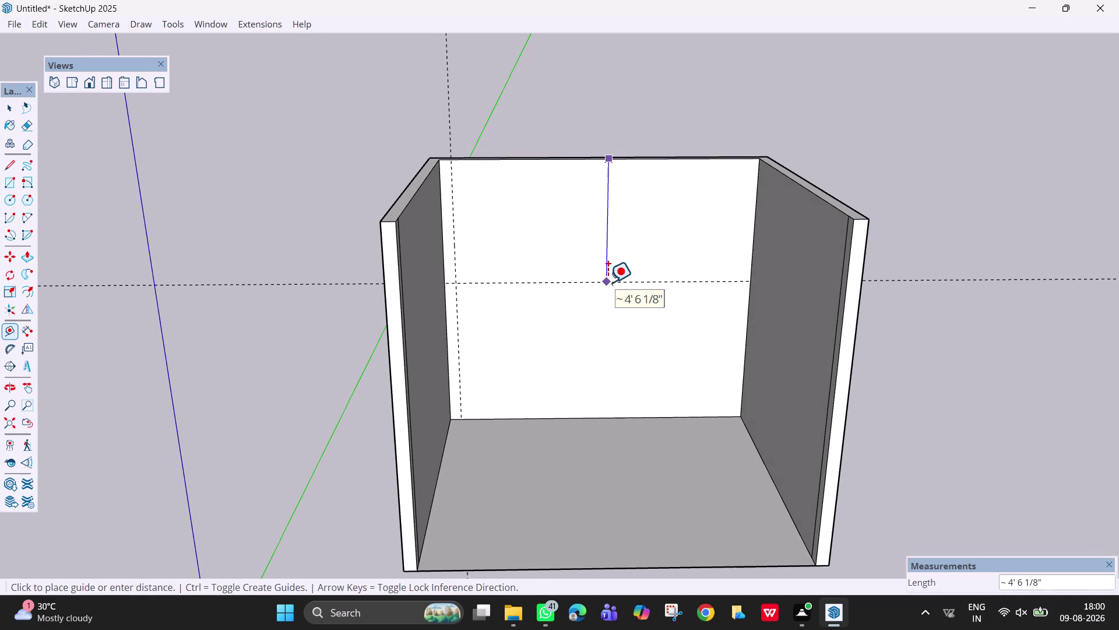
text(6')
key(Return)
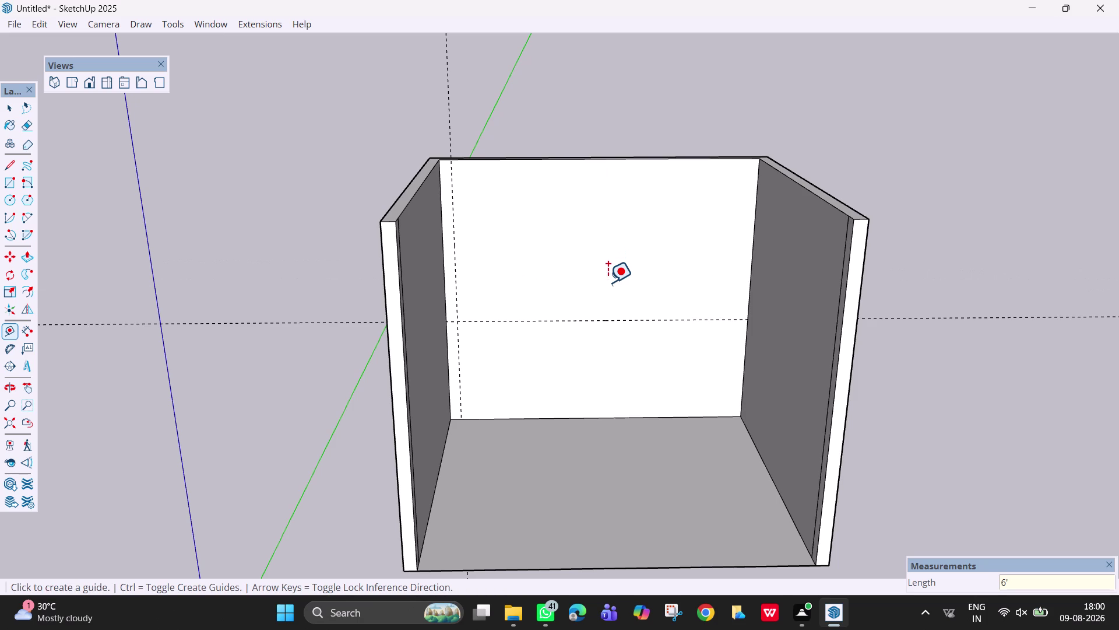
key(Escape)
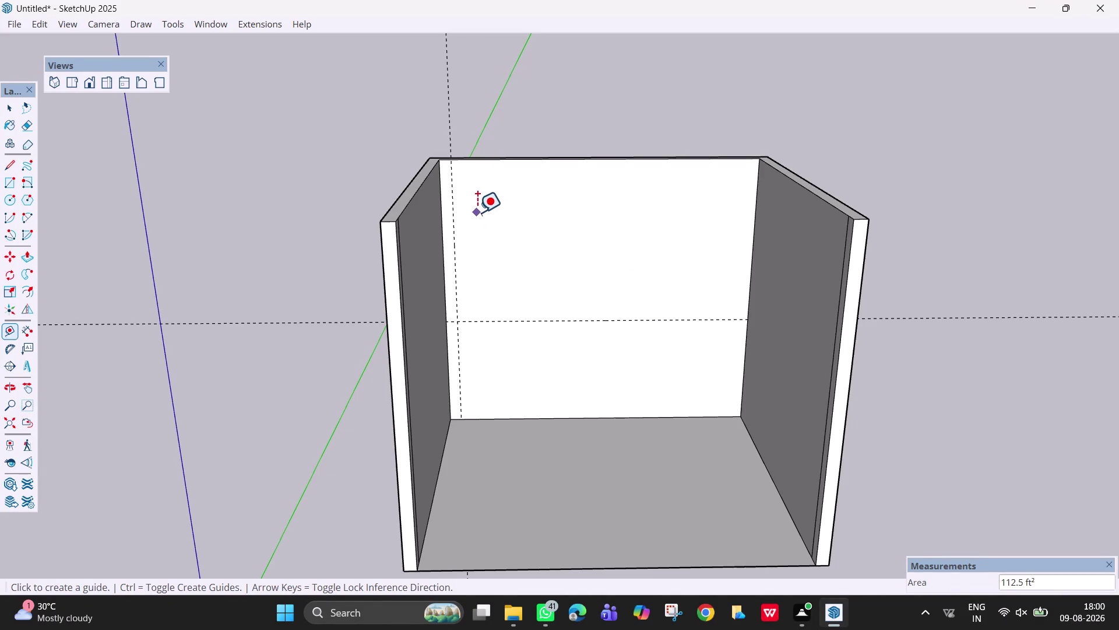
Cancel a stray guide, then orbit the room and turn it back to a front view.
click(439, 196)
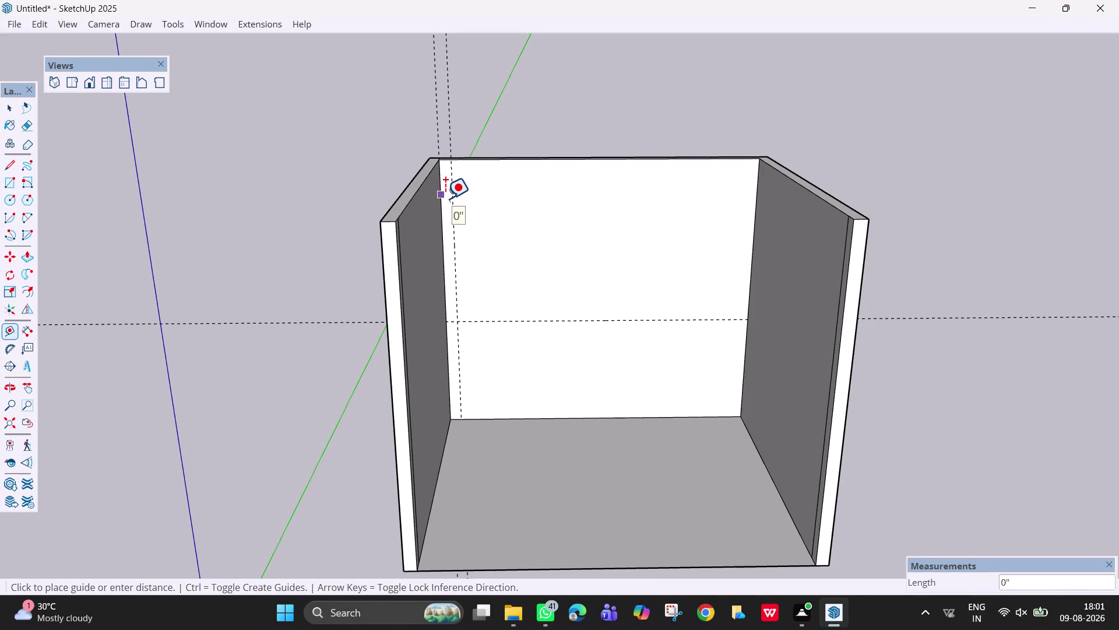
key(Escape)
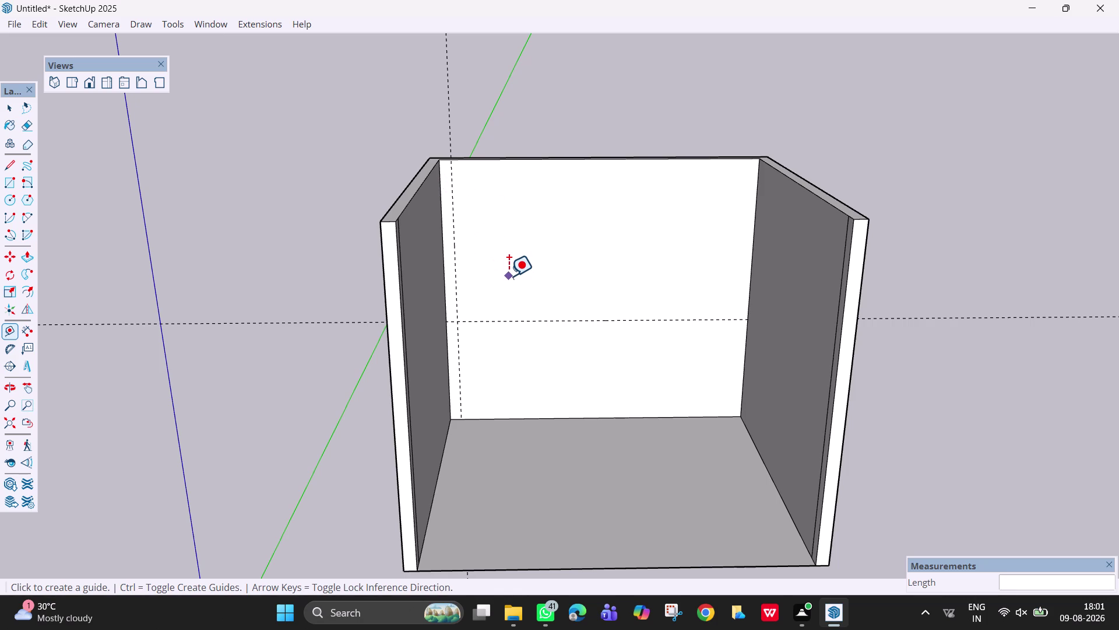
scroll(down, 3)
middle_drag(501, 277, 497, 286)
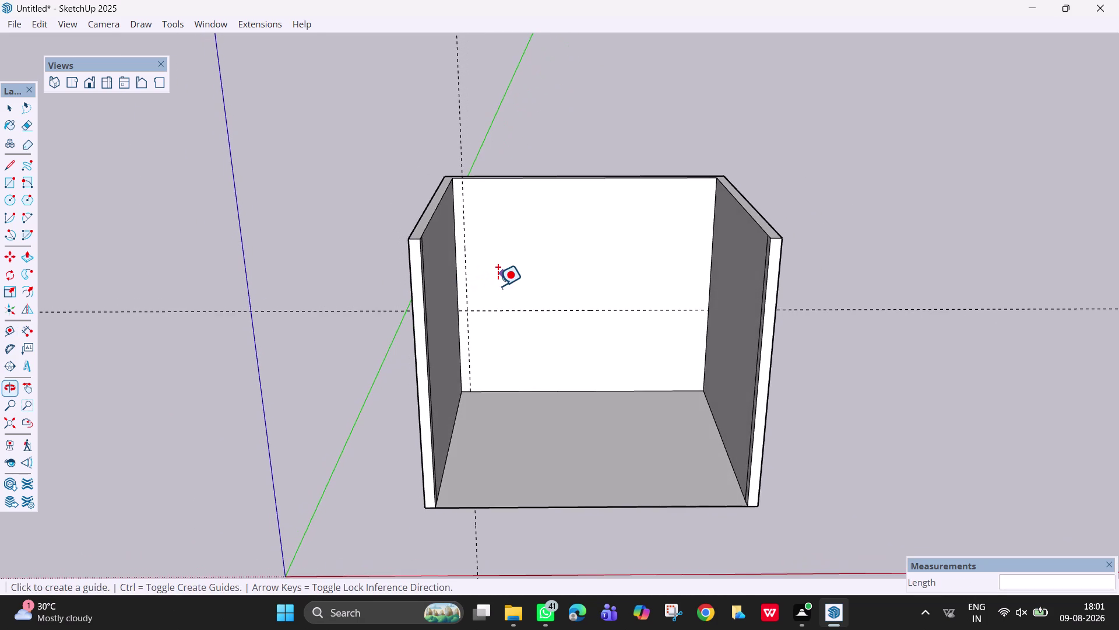
scroll(up, 3)
scroll(down, 3)
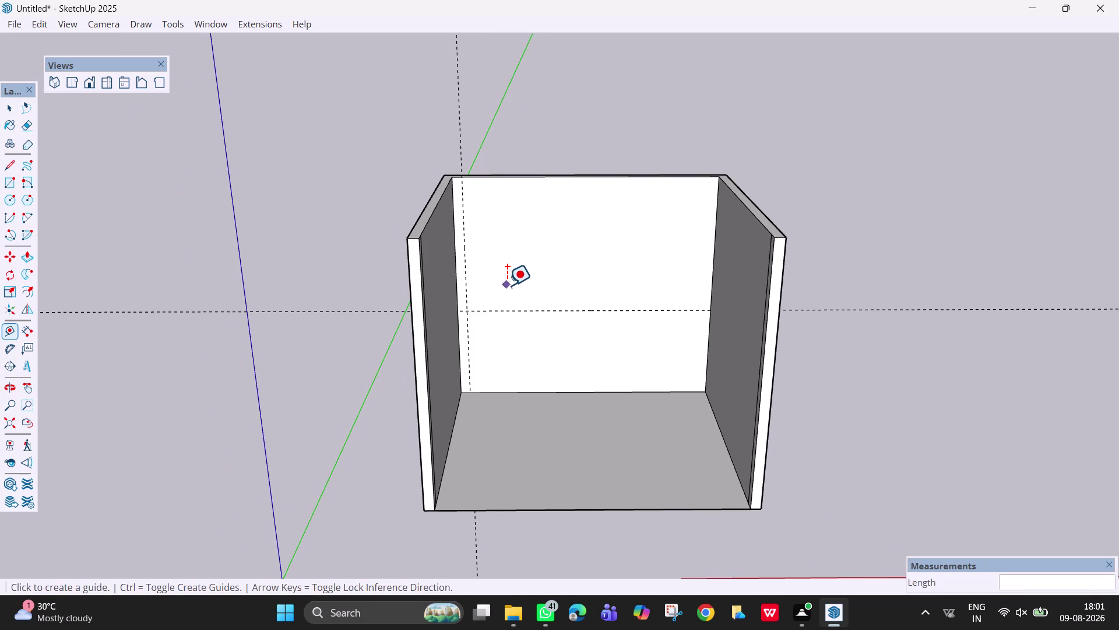
middle_drag(500, 283, 439, 286)
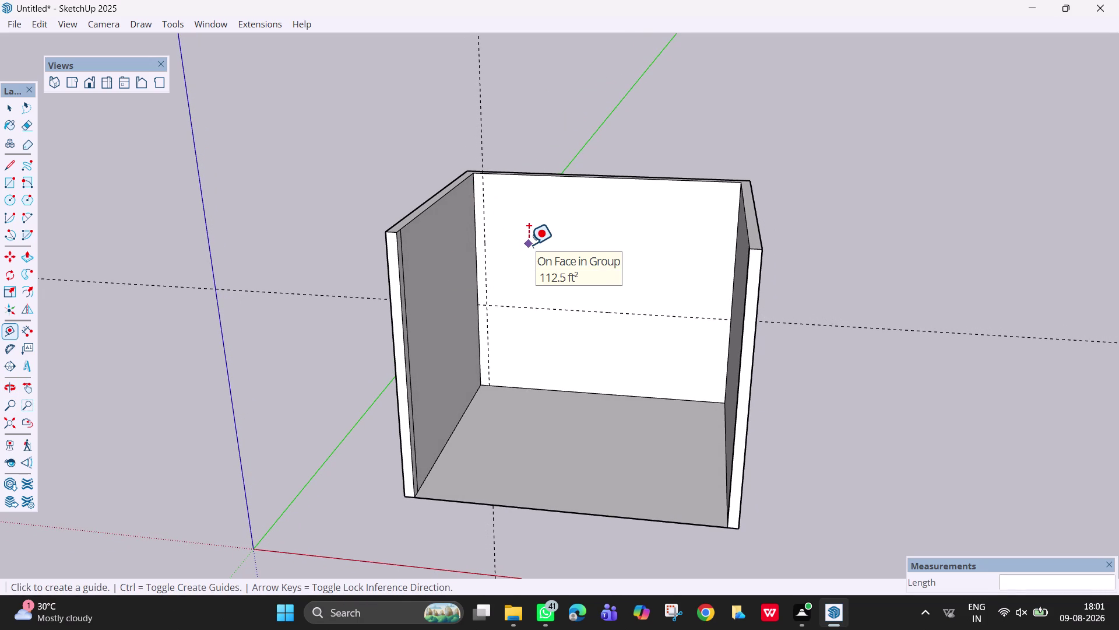
middle_drag(517, 245, 505, 265)
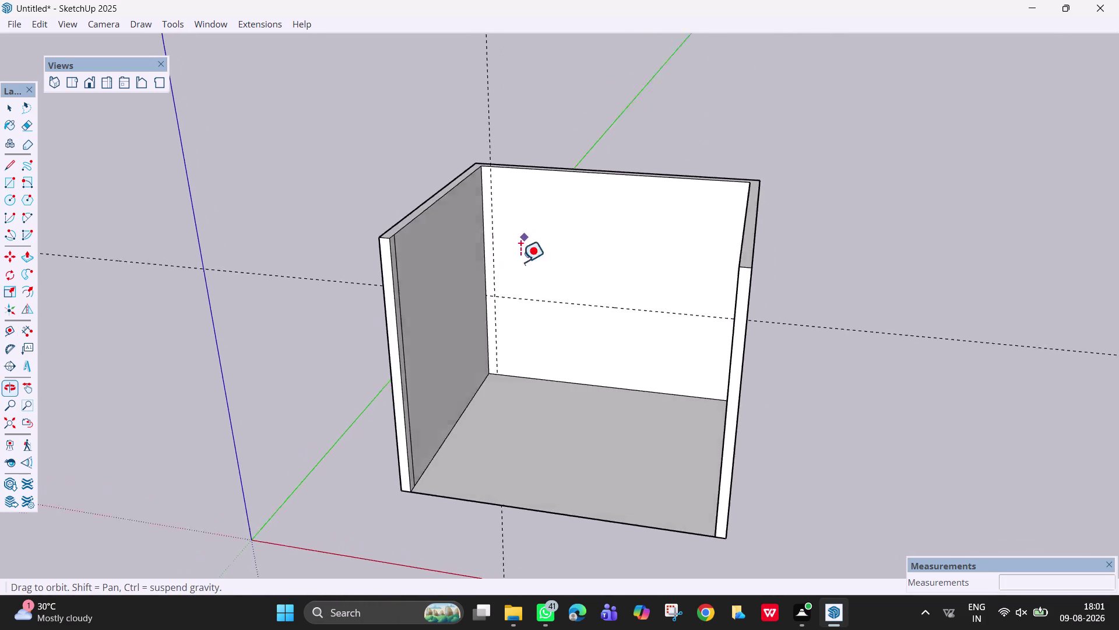
middle_drag(564, 260, 587, 256)
scroll(up, 3)
middle_drag(595, 234, 596, 220)
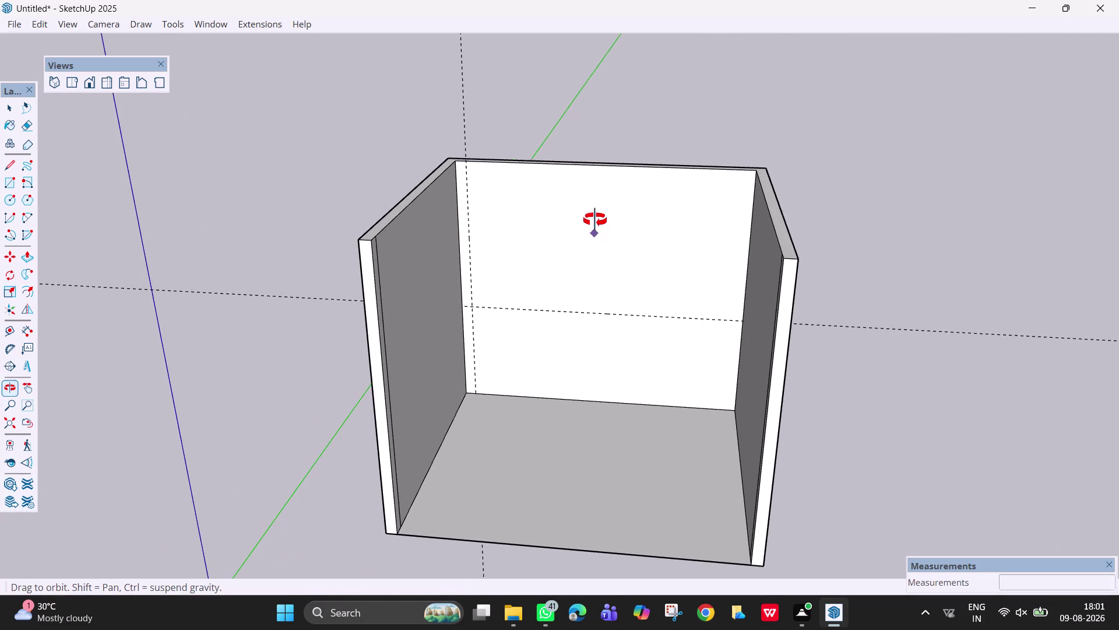
middle_drag(595, 220, 596, 217)
Place five chained vertical guides across the back wall, from the left edge to the right wall.
click(466, 186)
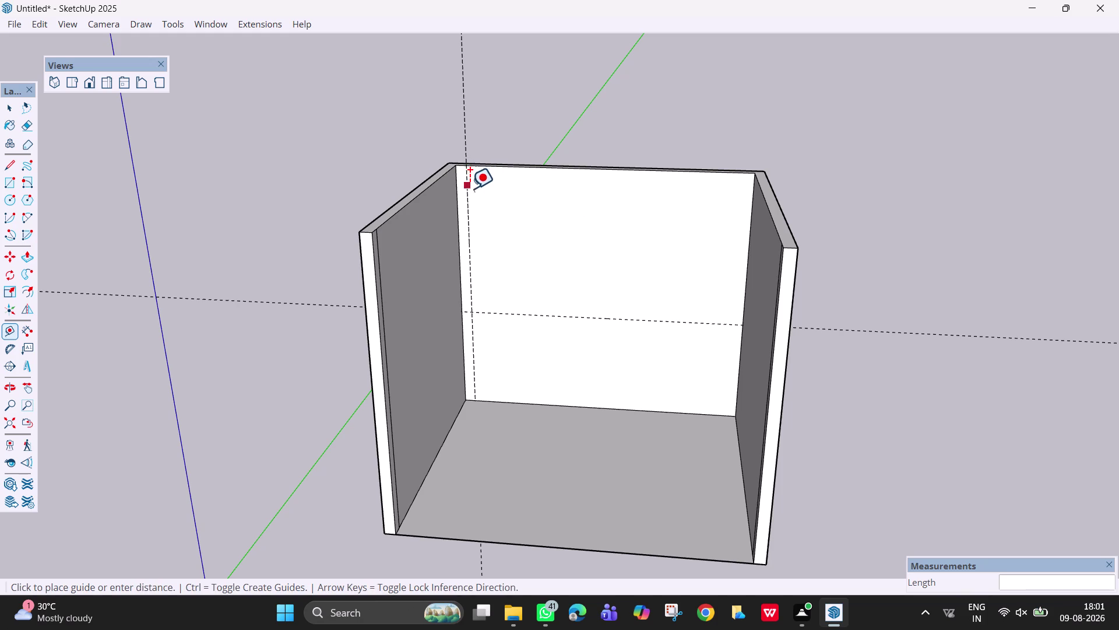
click(505, 193)
click(505, 193)
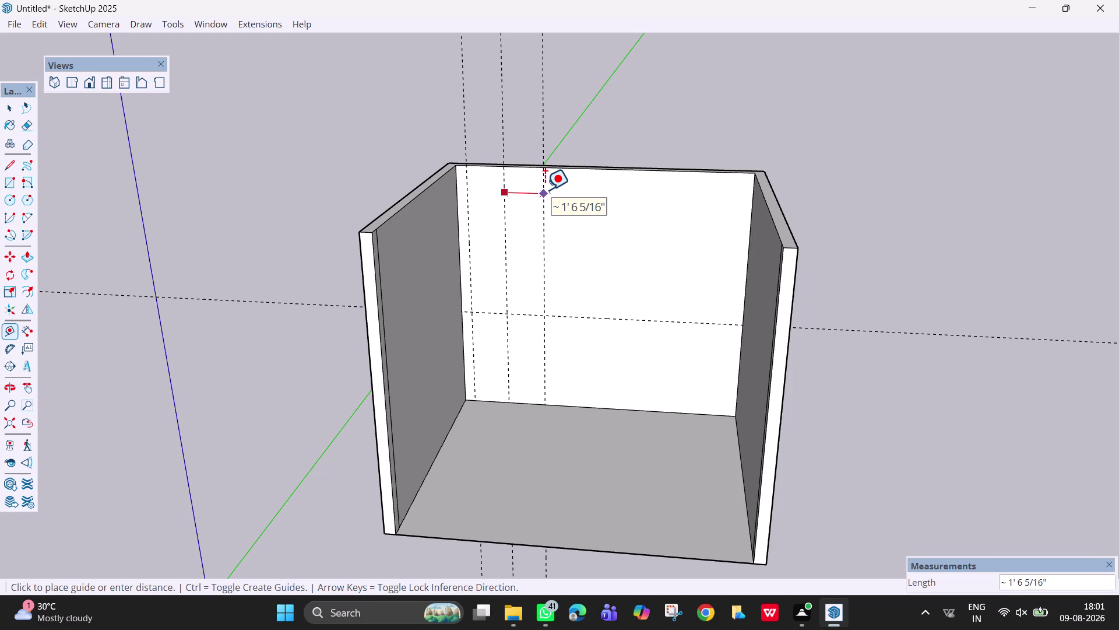
click(545, 189)
click(541, 189)
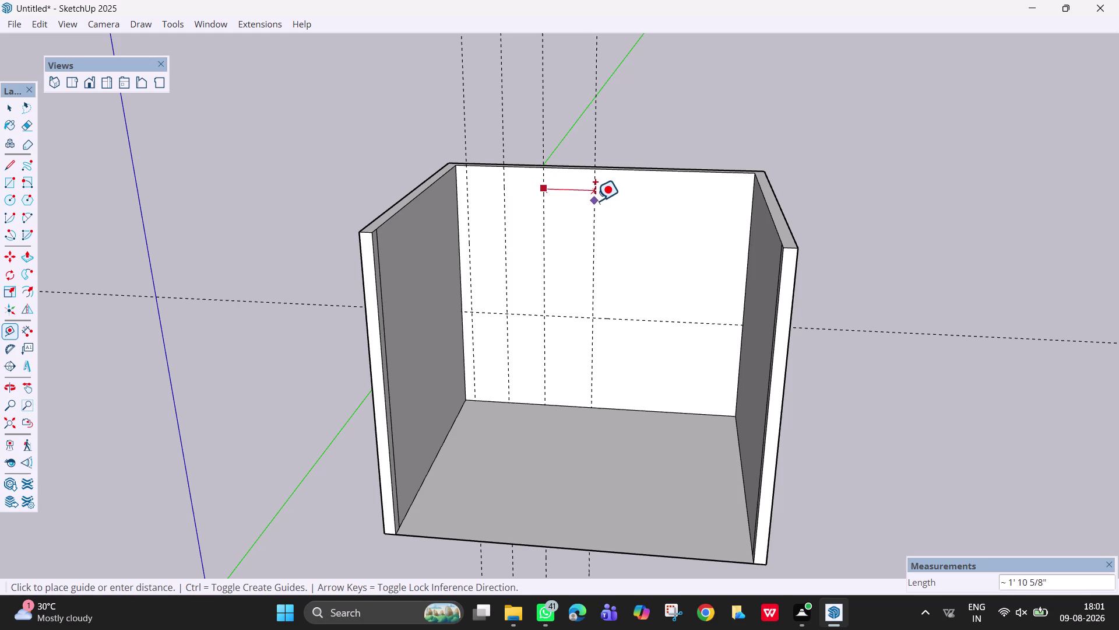
click(620, 203)
click(617, 202)
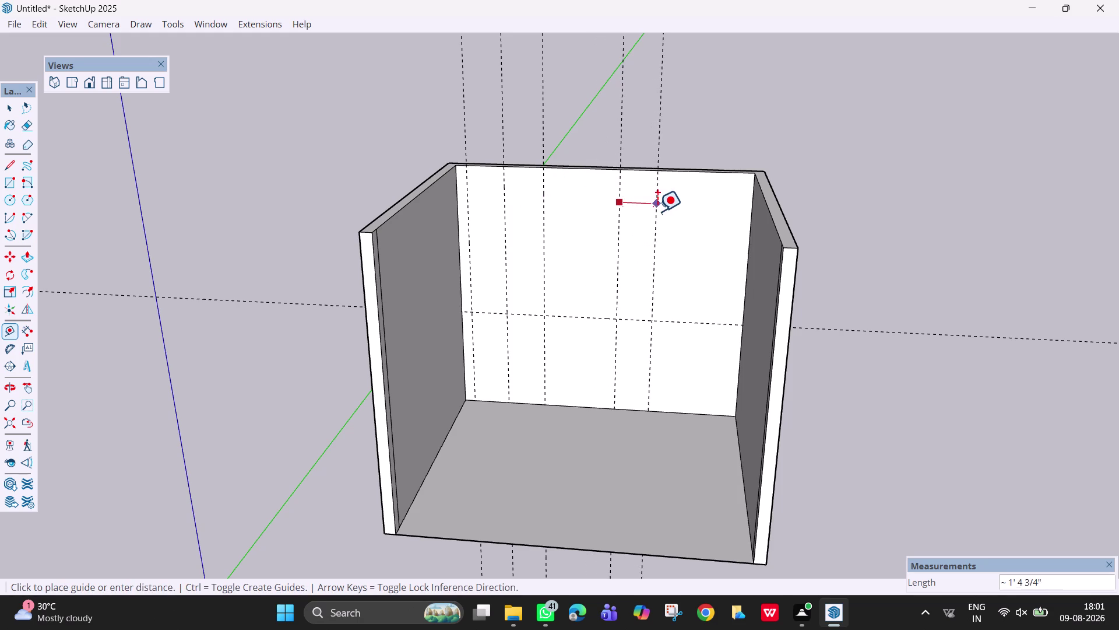
click(678, 216)
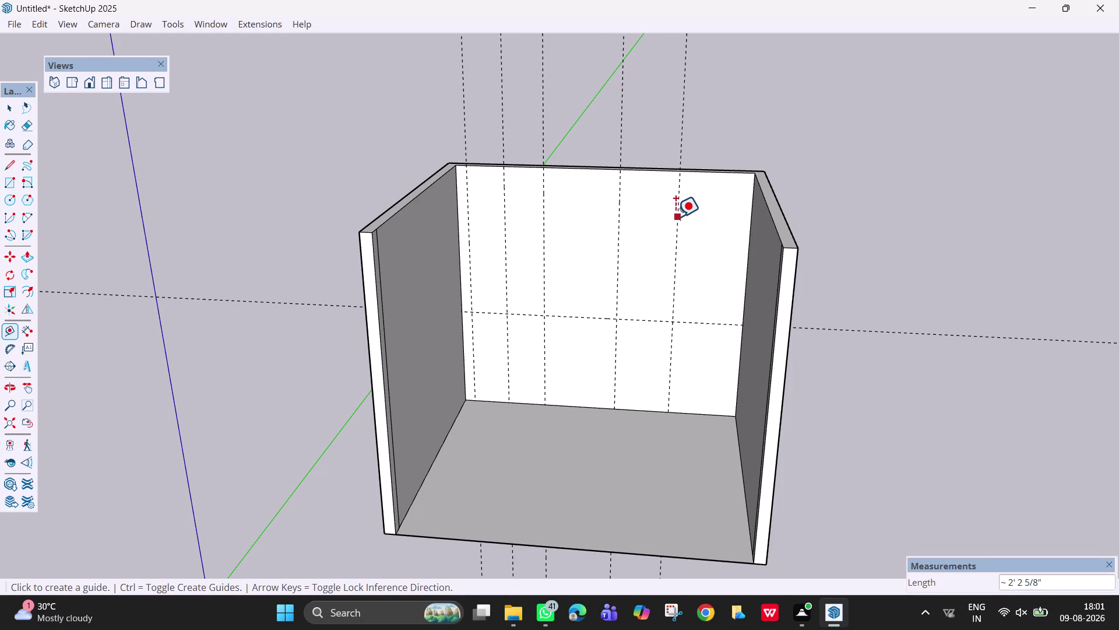
click(674, 216)
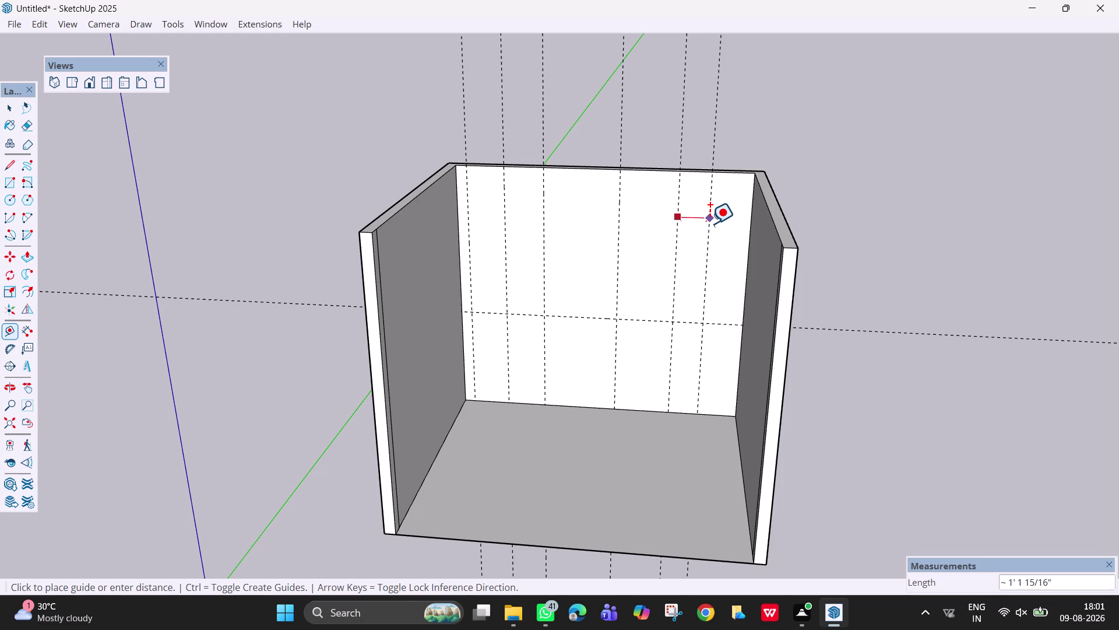
click(713, 223)
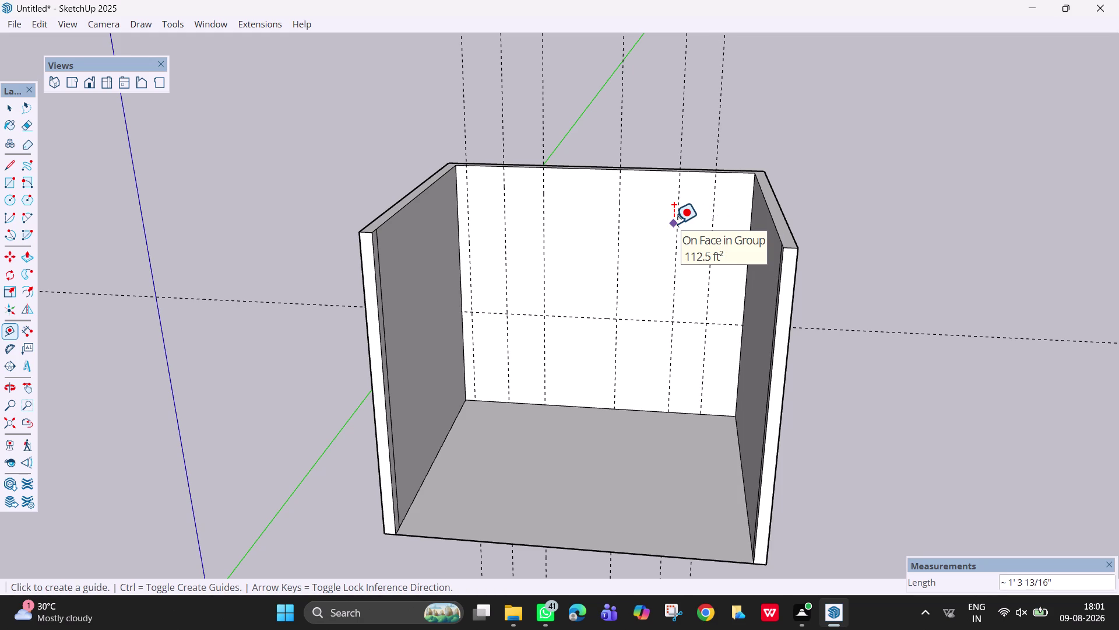
Swing the view to face the back wall and return to Select.
scroll(down, 3)
middle_drag(679, 227, 685, 177)
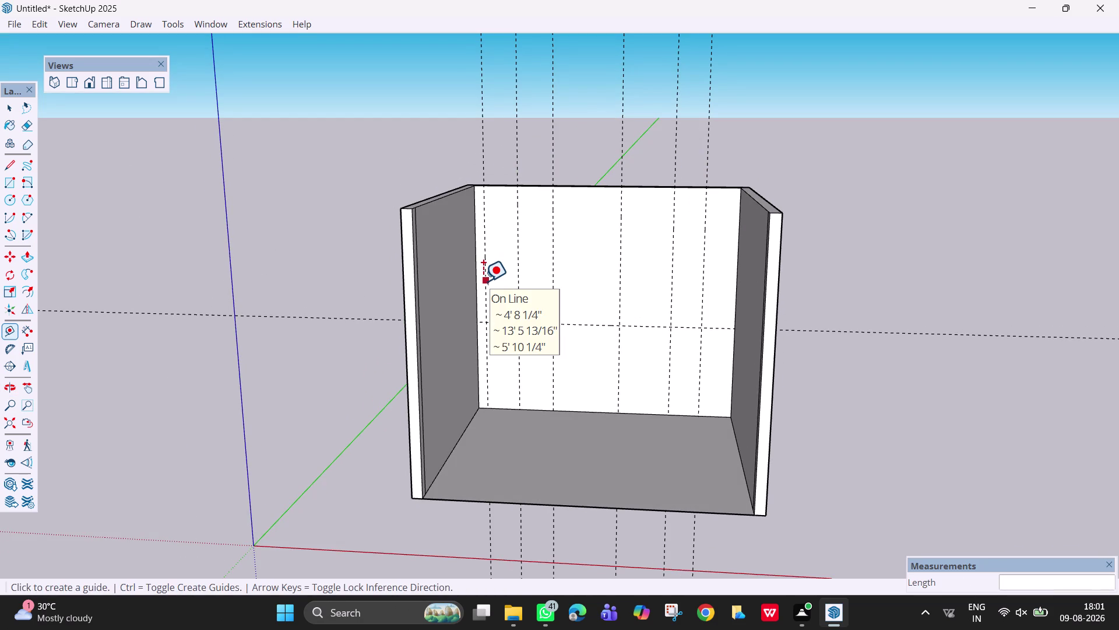
key(Escape)
key(space)
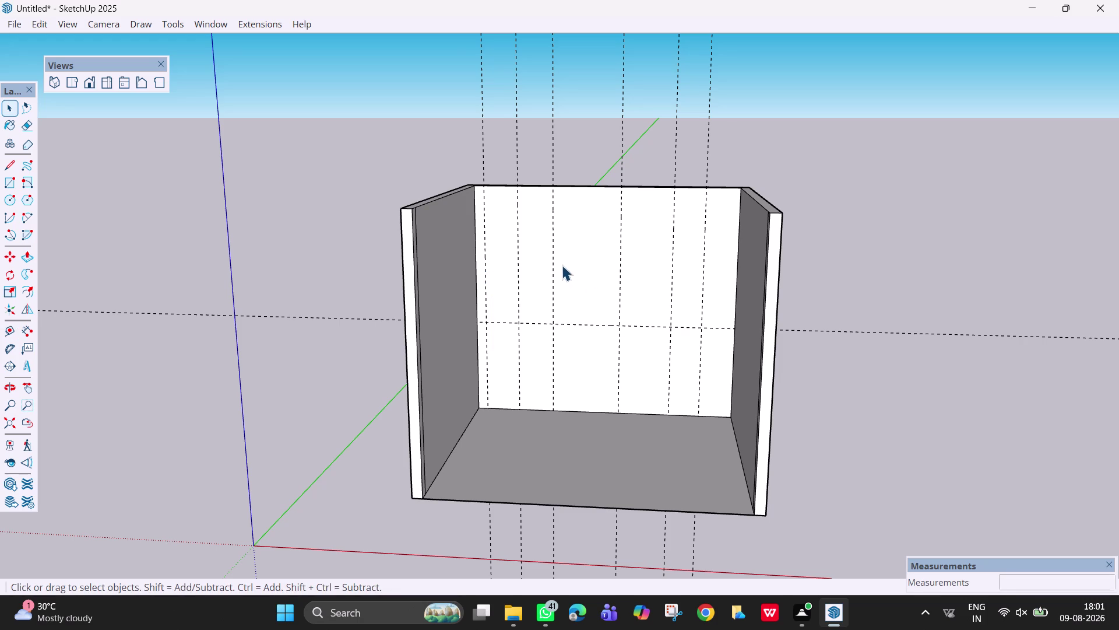
Draw the leftmost vertical line down to the 6' guide and the horizontal divider across the wall.
scroll(up, 3)
middle_drag(562, 262, 561, 246)
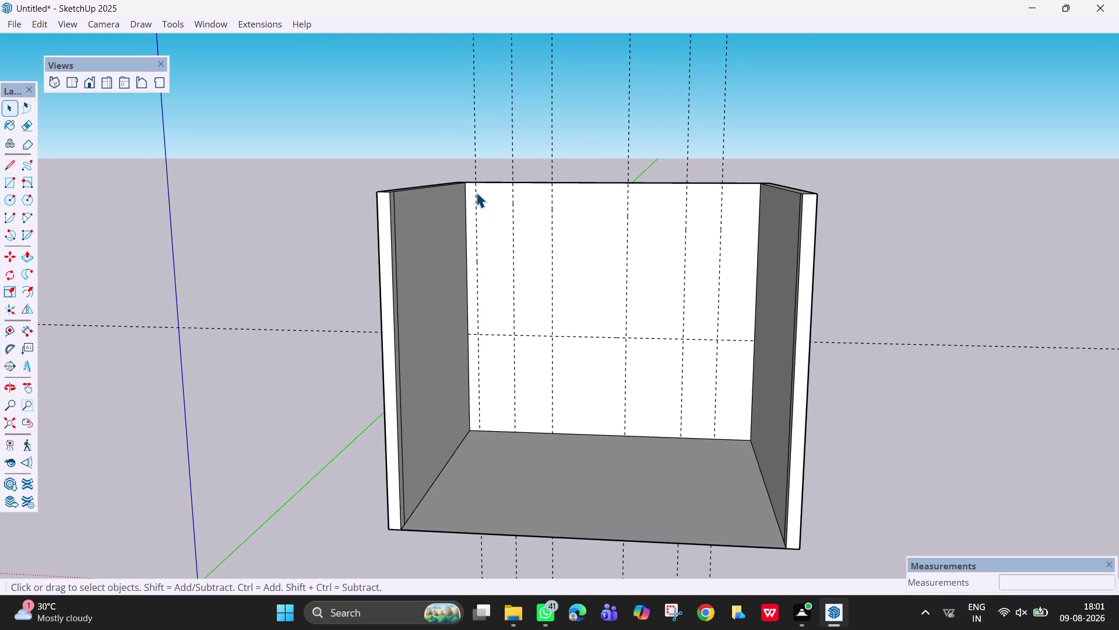
key(l)
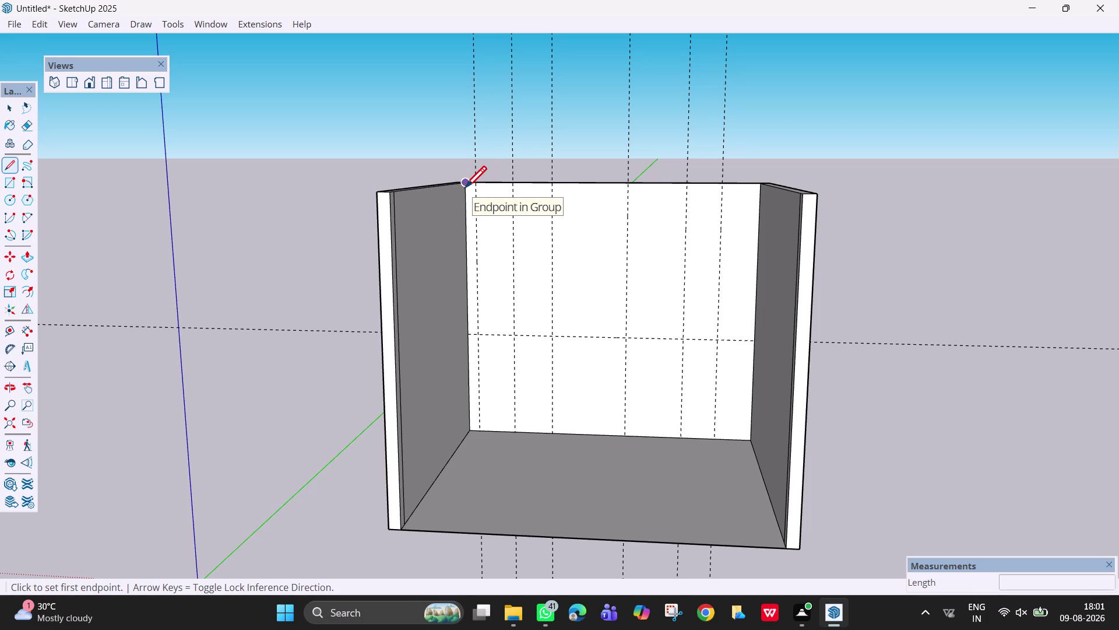
click(477, 187)
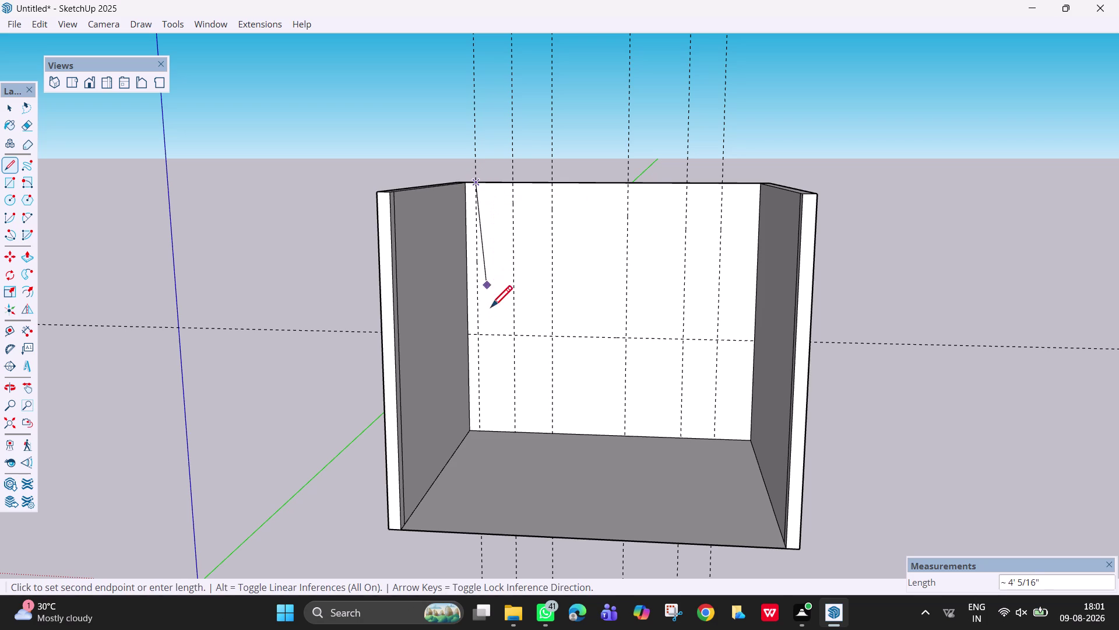
click(477, 336)
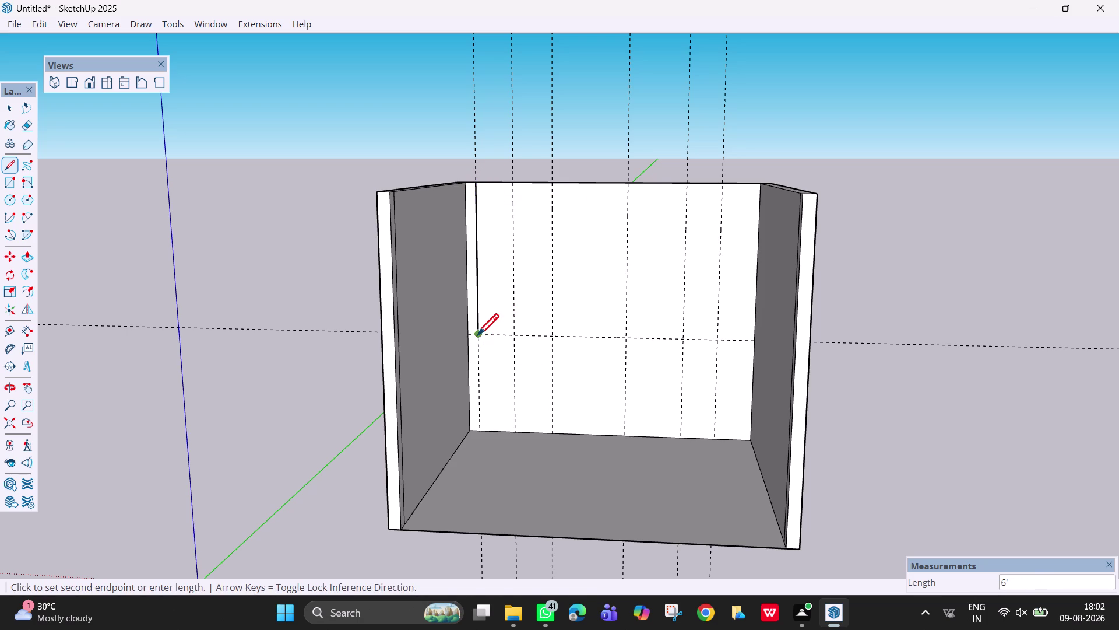
click(718, 338)
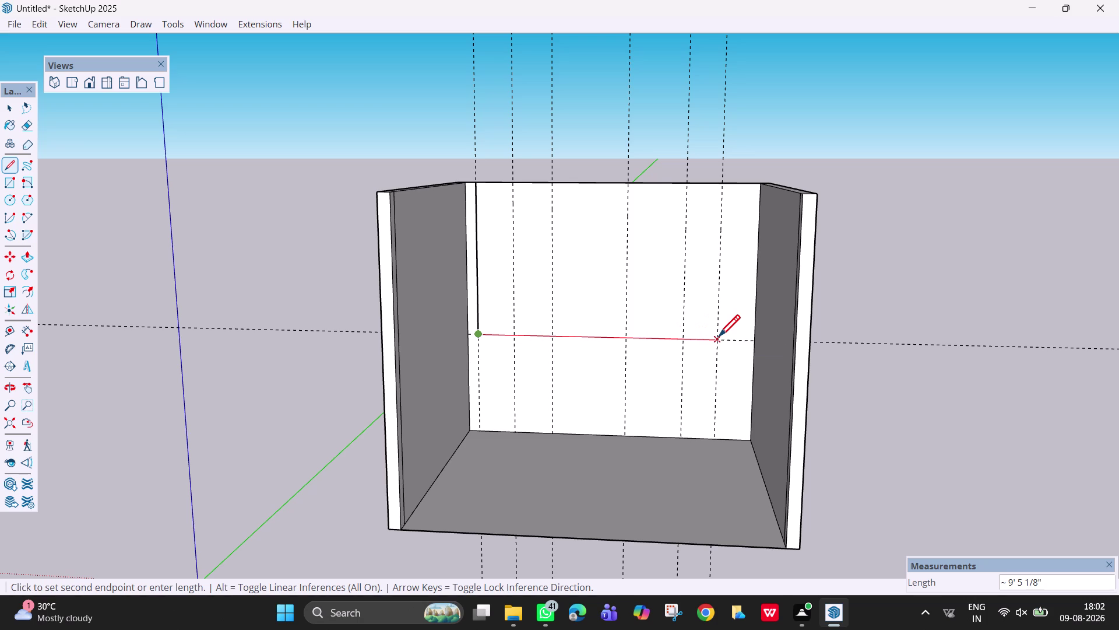
click(754, 341)
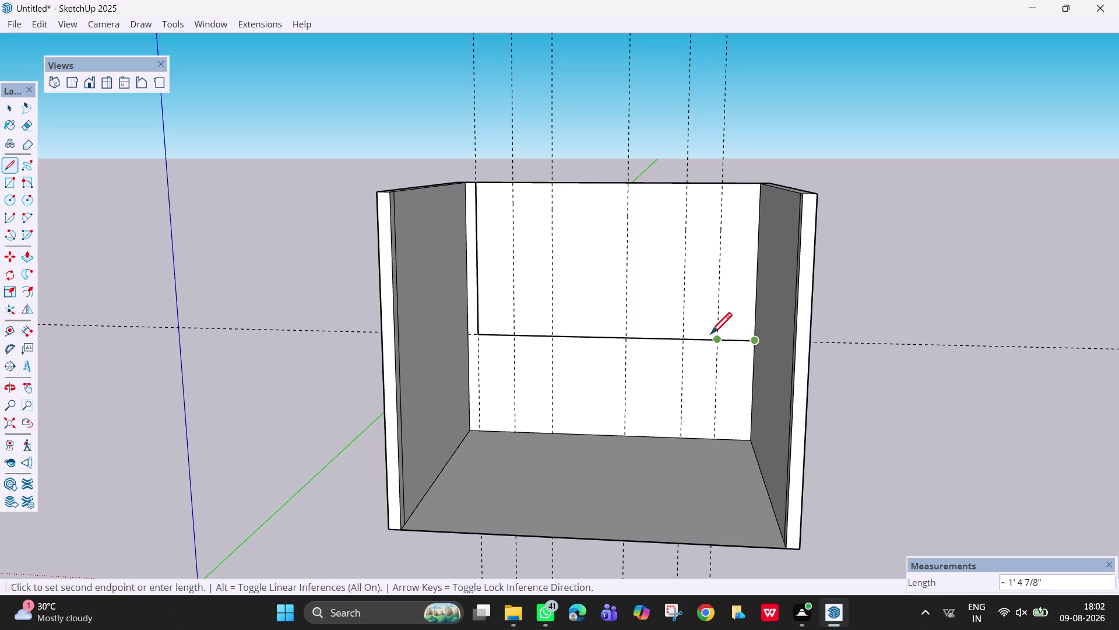
key(space)
Draw the two rightmost vertical panel lines between the wall top and the divider.
key(l)
click(716, 340)
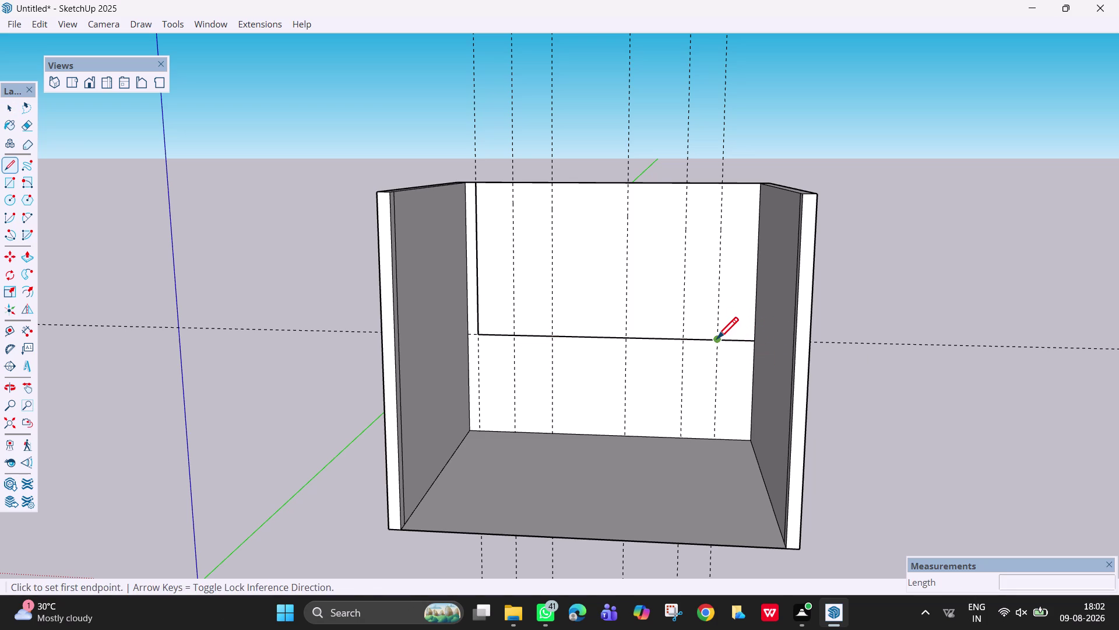
click(725, 188)
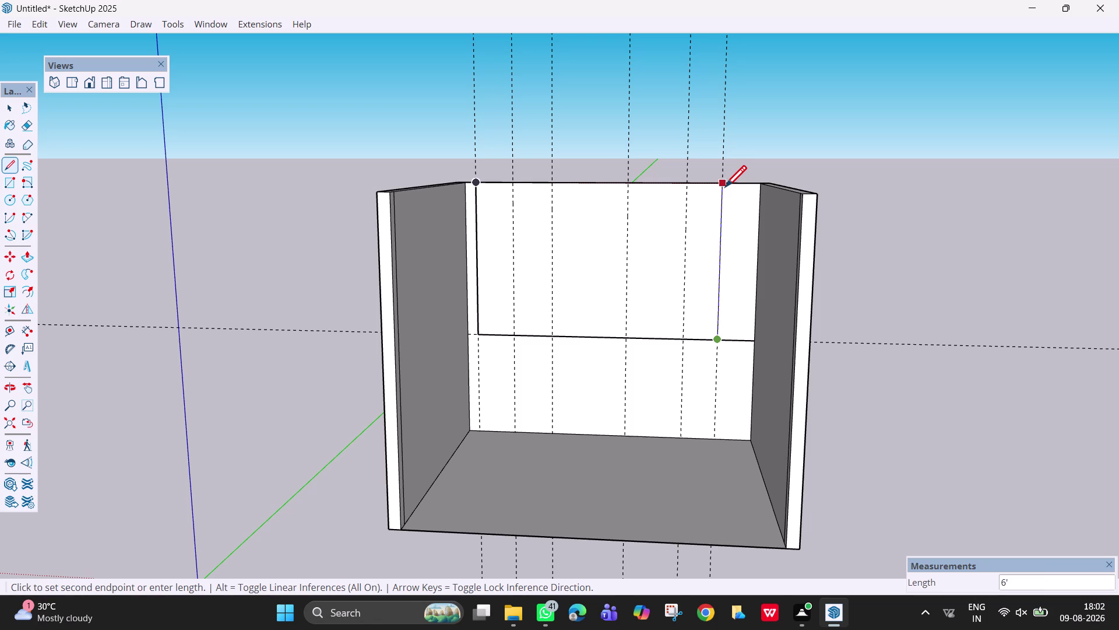
key(space)
key(space)
key(l)
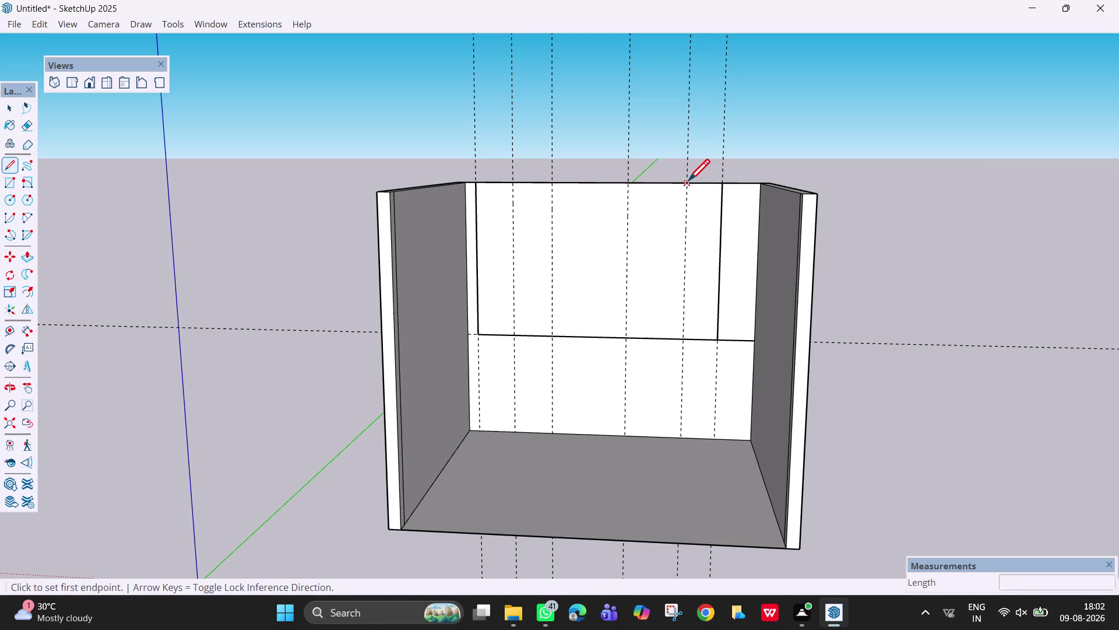
click(688, 182)
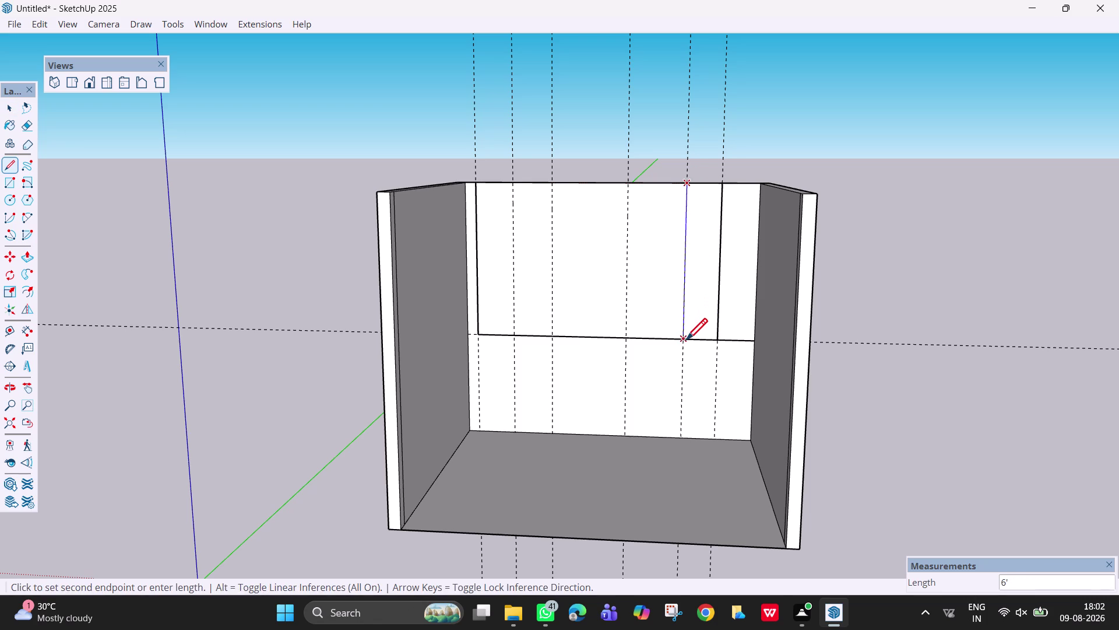
click(686, 341)
key(space)
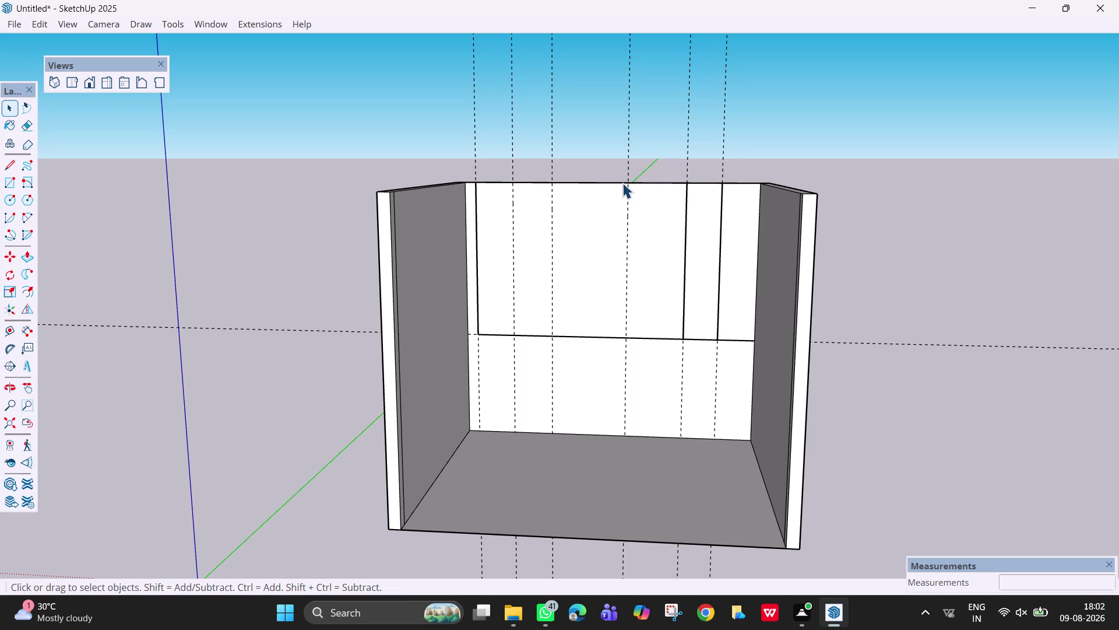
Draw vertical panel lines down the two middle guides to the divider.
key(l)
click(630, 186)
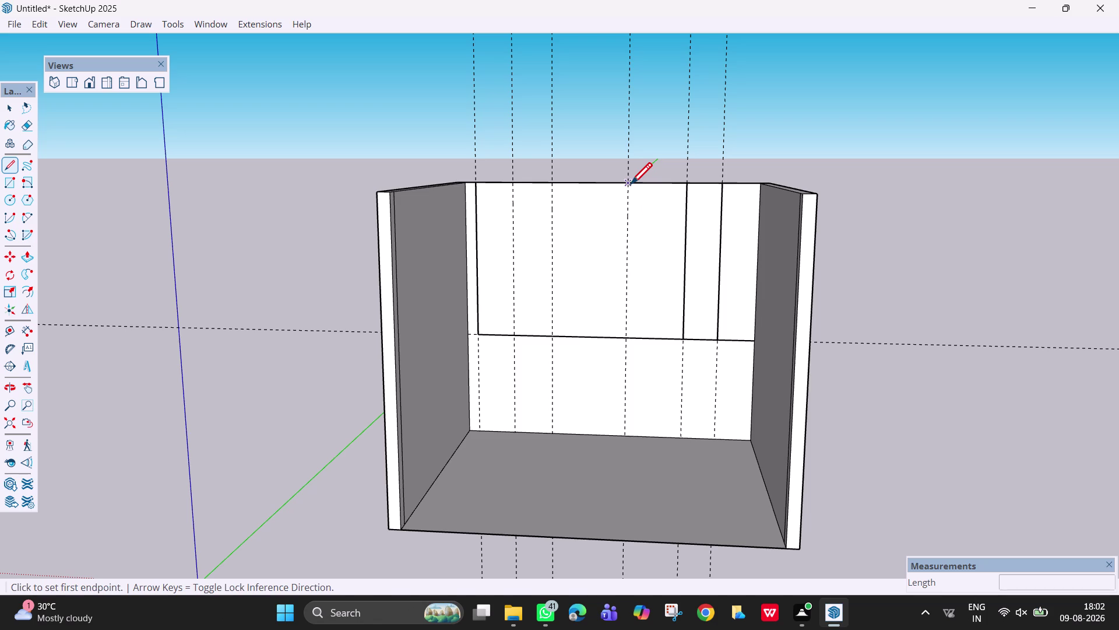
click(628, 336)
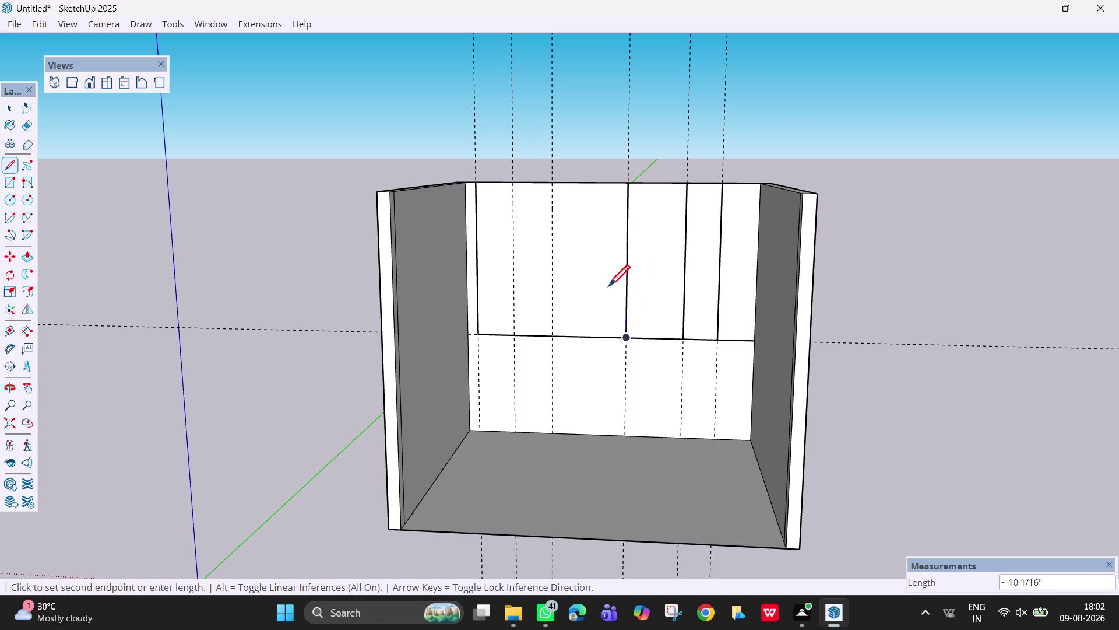
key(space)
key(l)
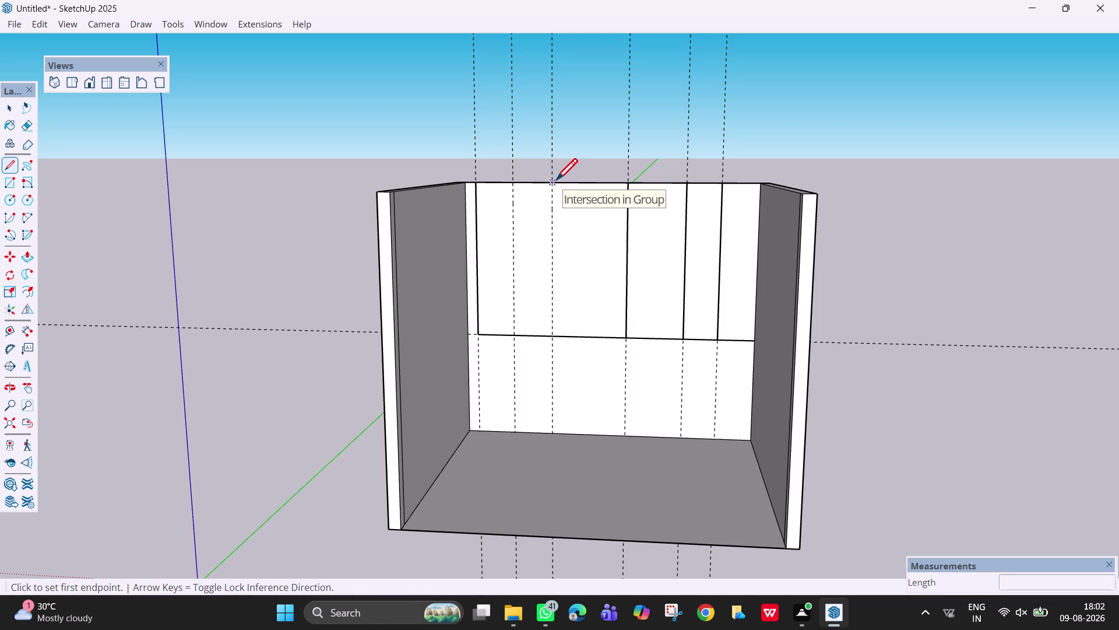
click(556, 182)
click(553, 334)
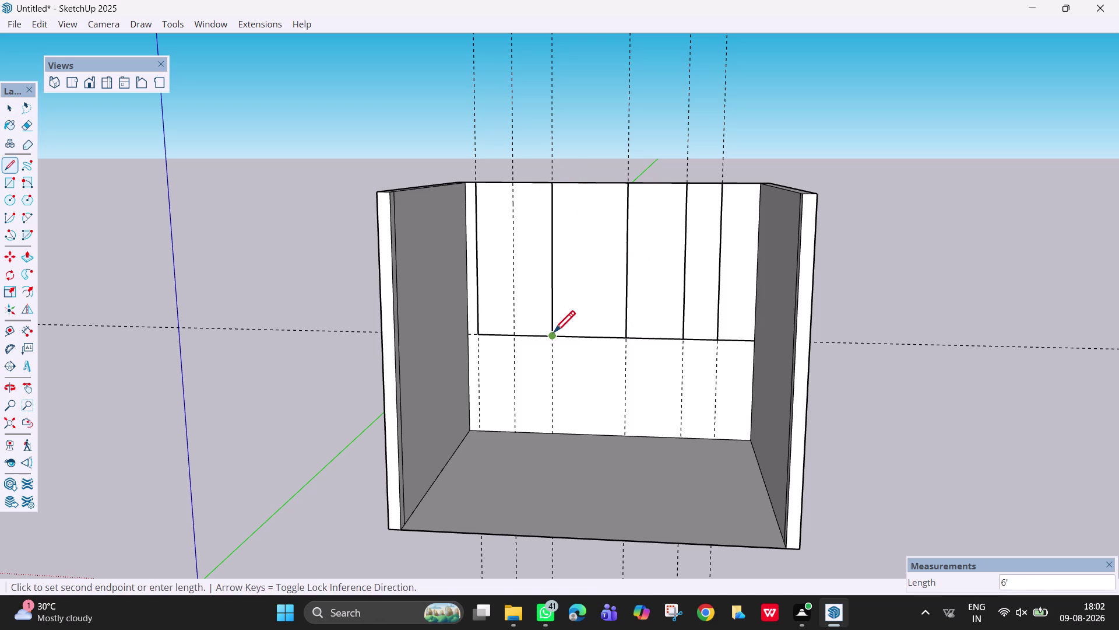
key(space)
Draw the last vertical panel line and trace the divider's left end up to the wall top.
key(l)
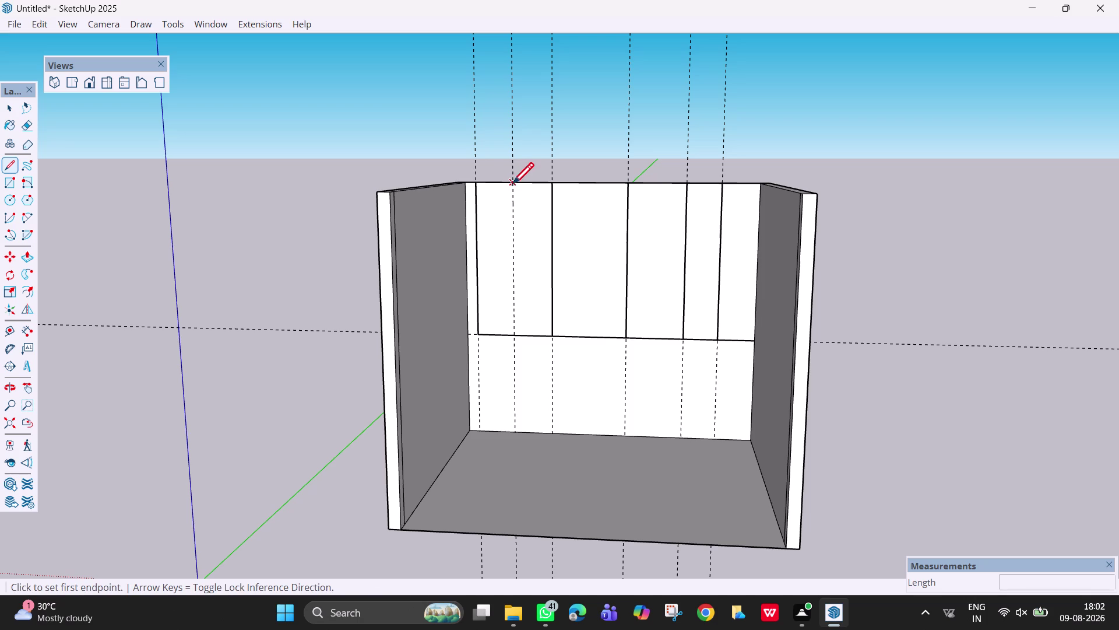
click(513, 184)
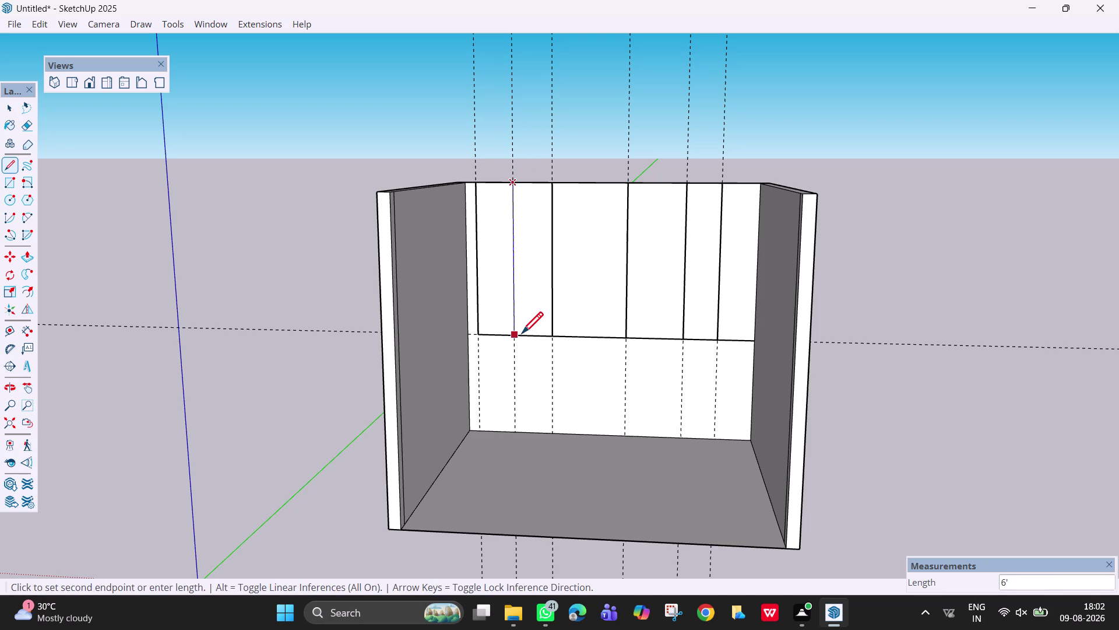
click(521, 335)
key(Escape)
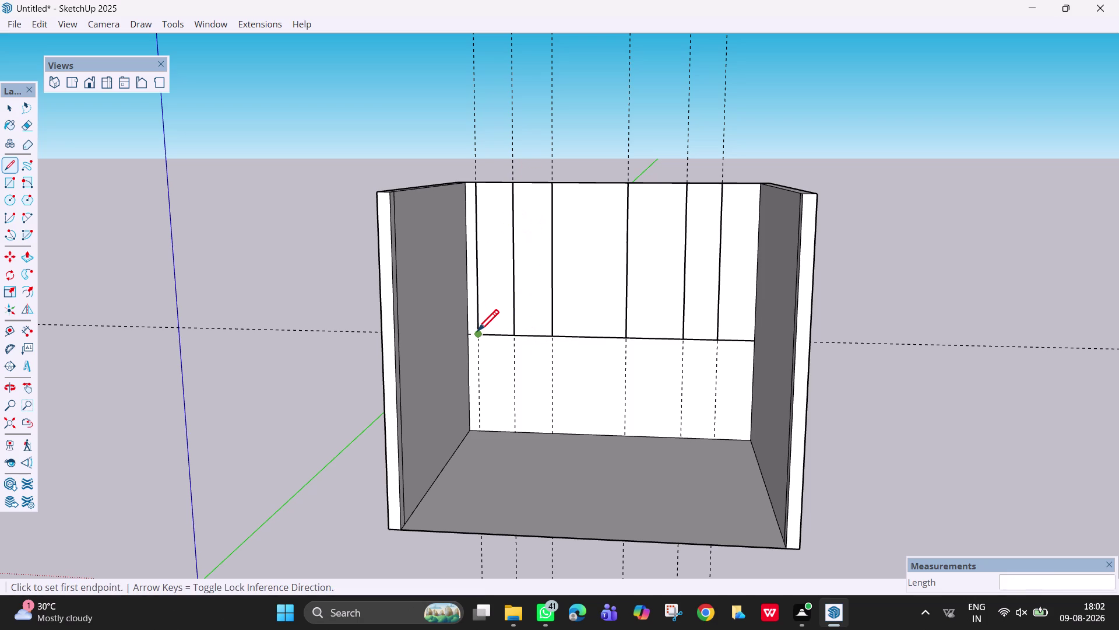
key(l)
click(478, 333)
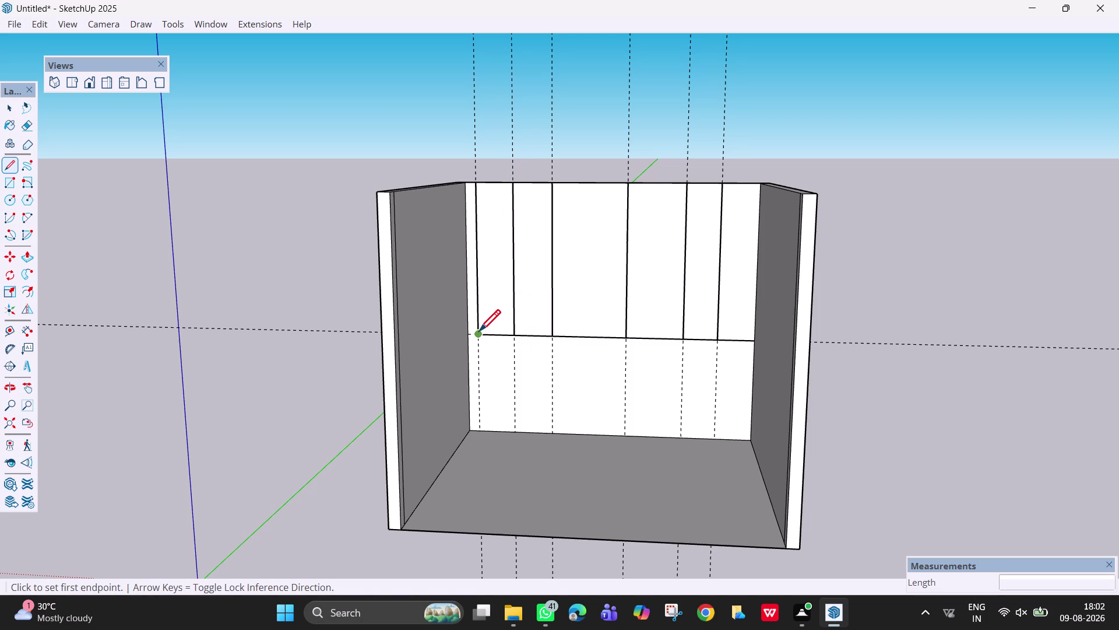
click(469, 335)
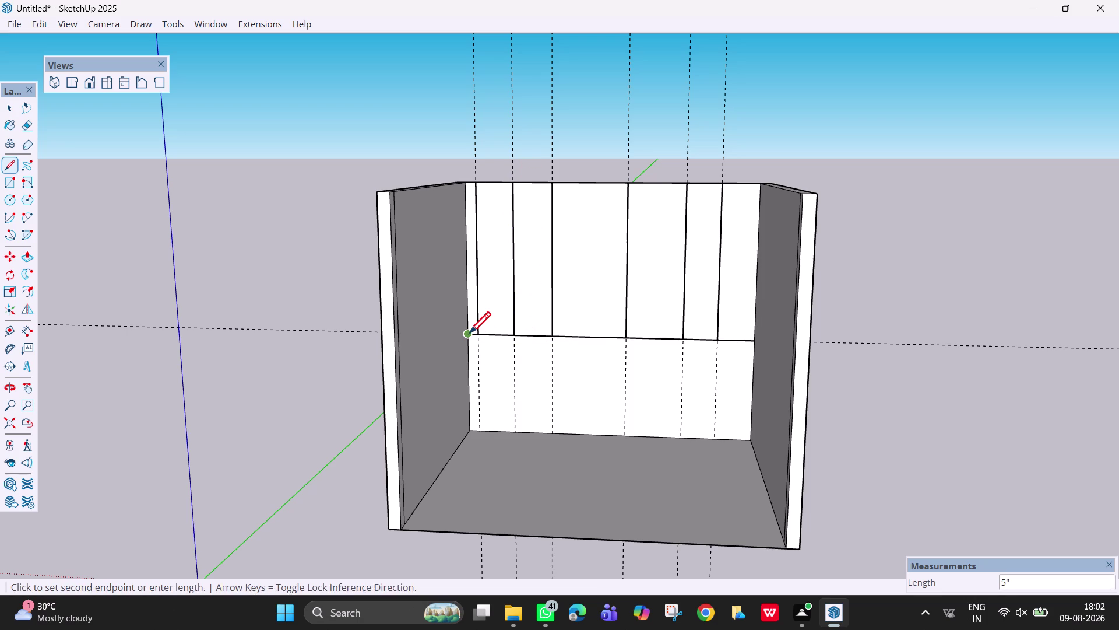
click(464, 182)
click(478, 186)
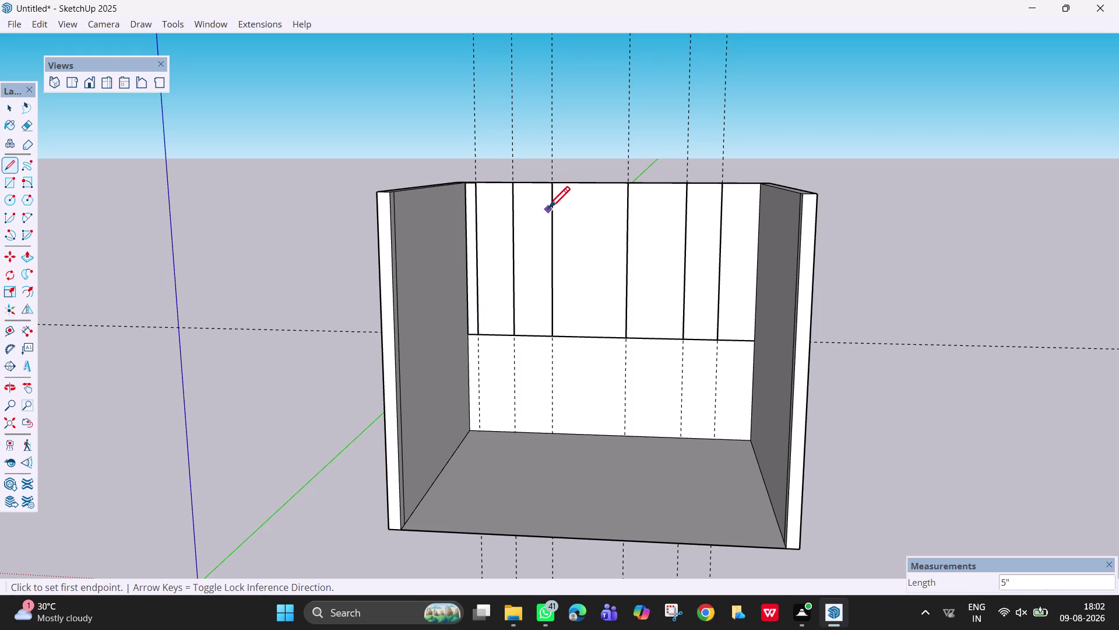
Orbit the room around to view the left wall.
key(Escape)
scroll(down, 3)
middle_click(540, 221)
key(ctrl+z)
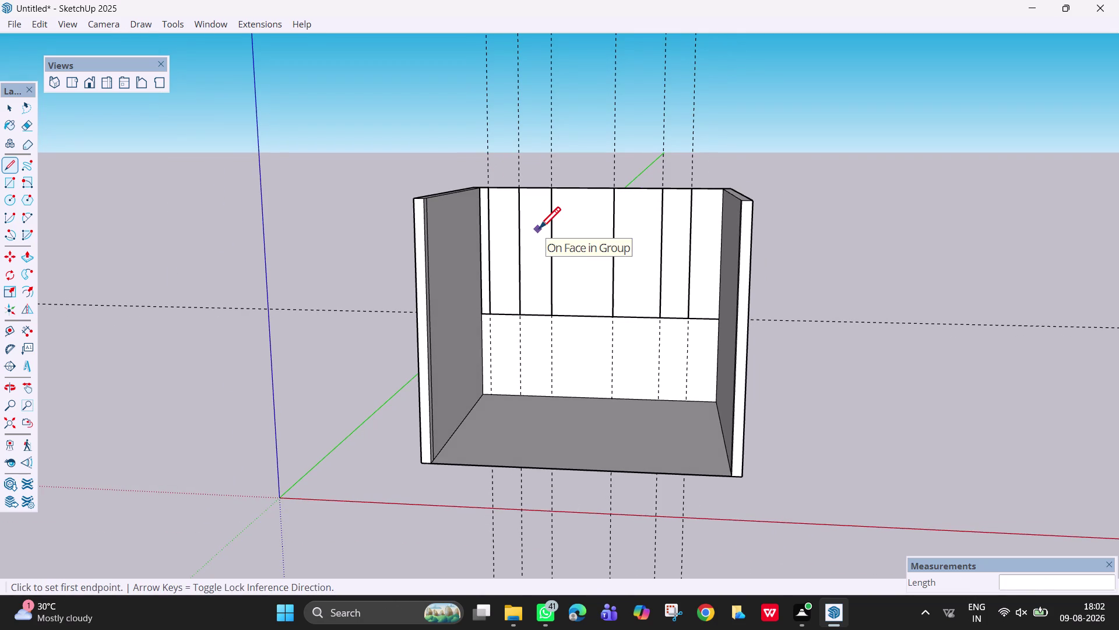
middle_drag(538, 240, 442, 272)
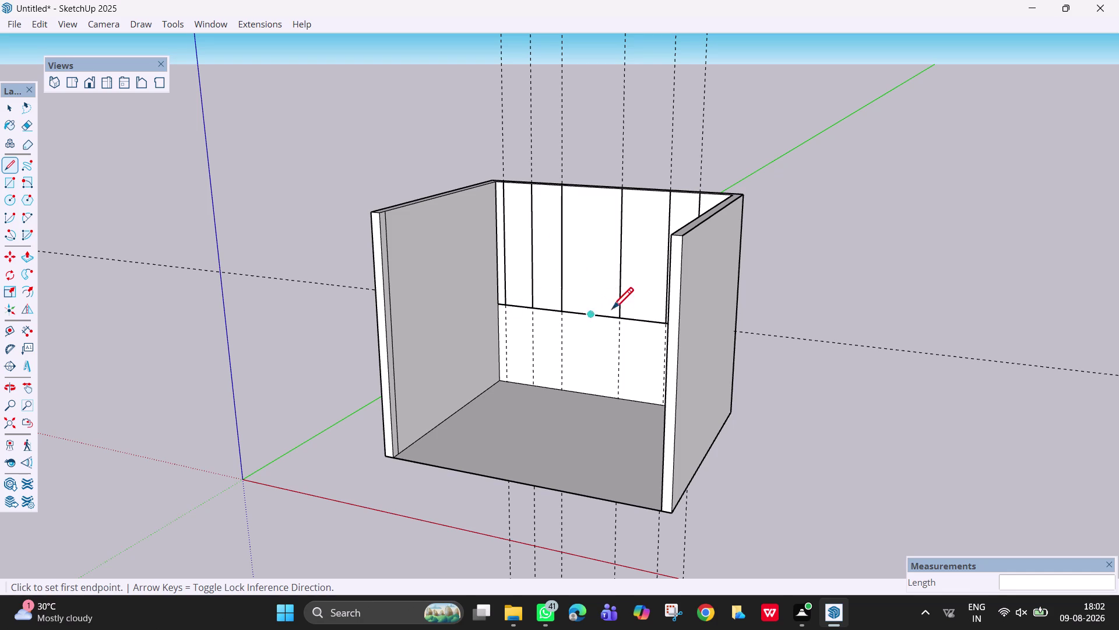
middle_drag(618, 310, 677, 318)
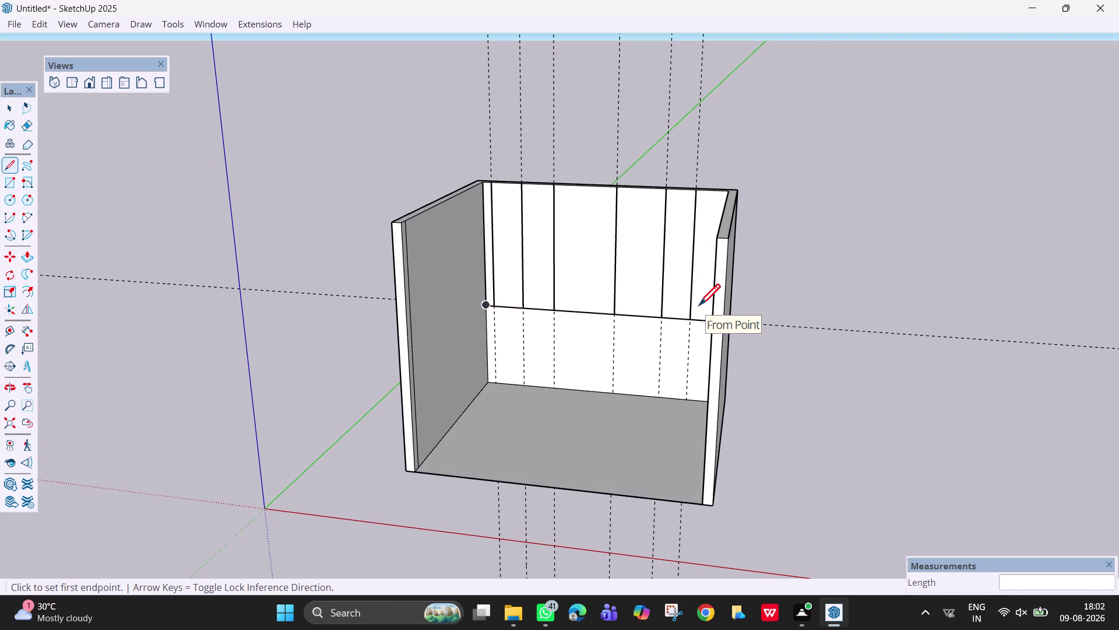
middle_drag(560, 304, 600, 308)
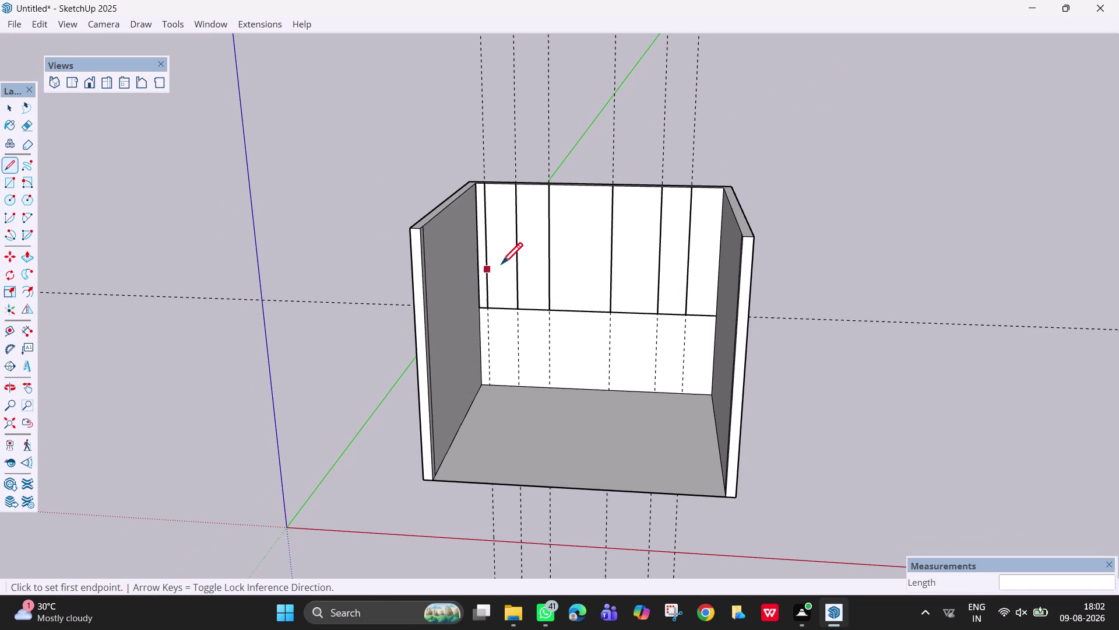
middle_drag(490, 288, 472, 290)
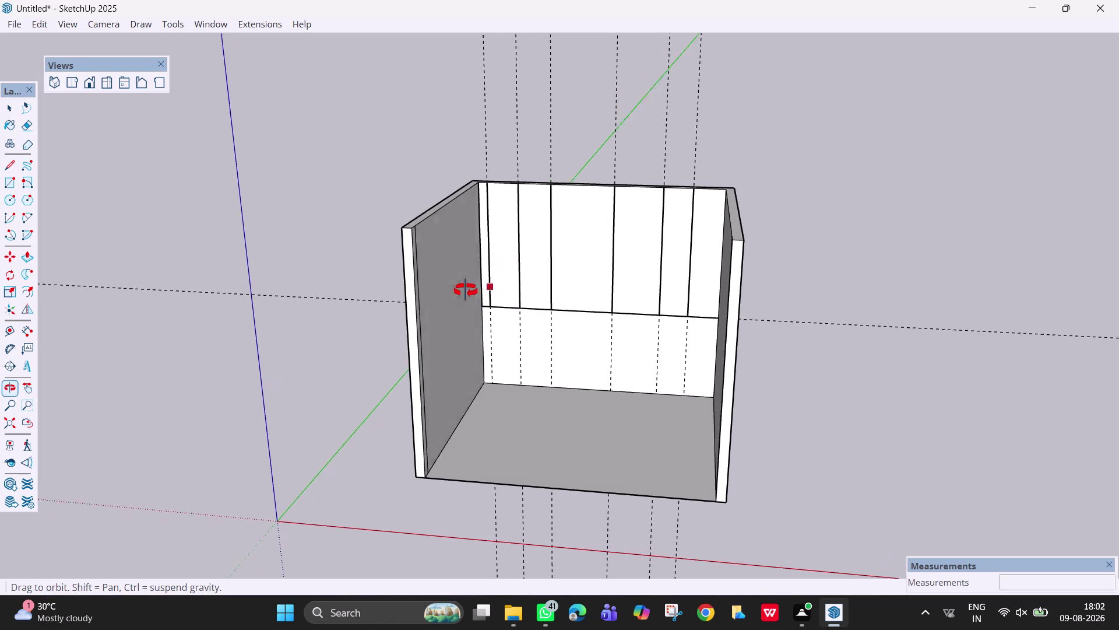
middle_drag(471, 290, 418, 291)
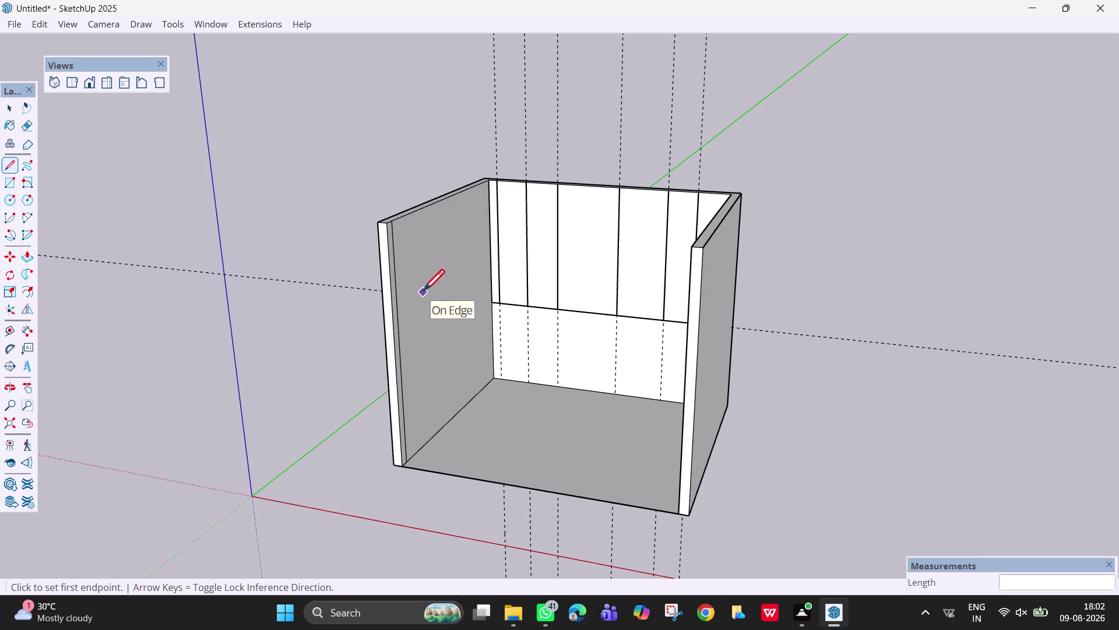
Enter the room group and push the left wall's inner face 5 inches.
key(p)
click(422, 293)
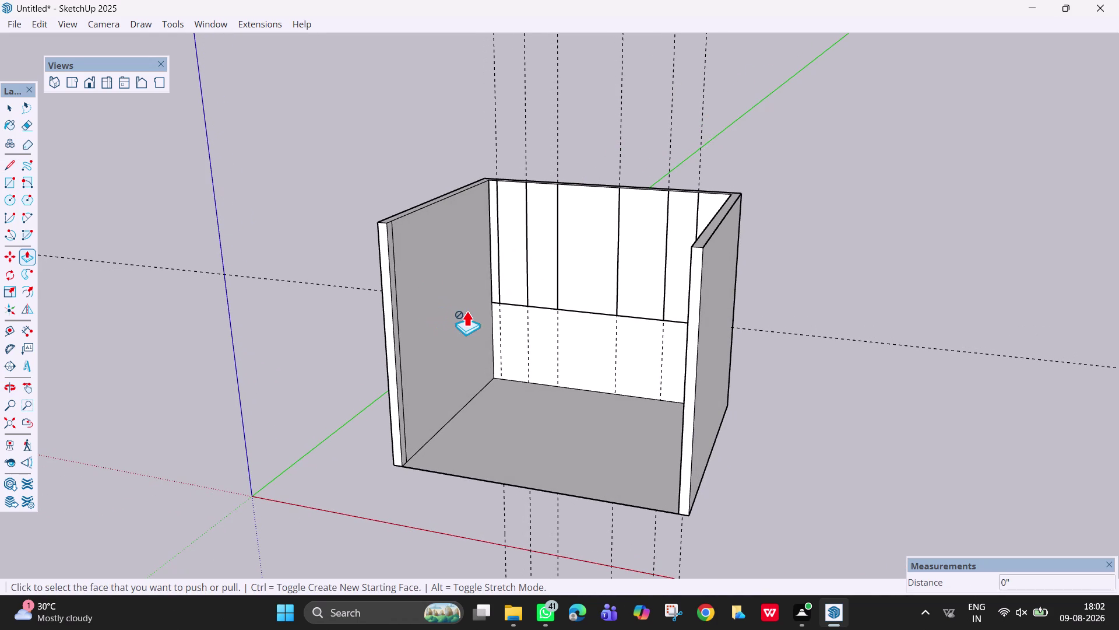
key(Escape)
click(444, 295)
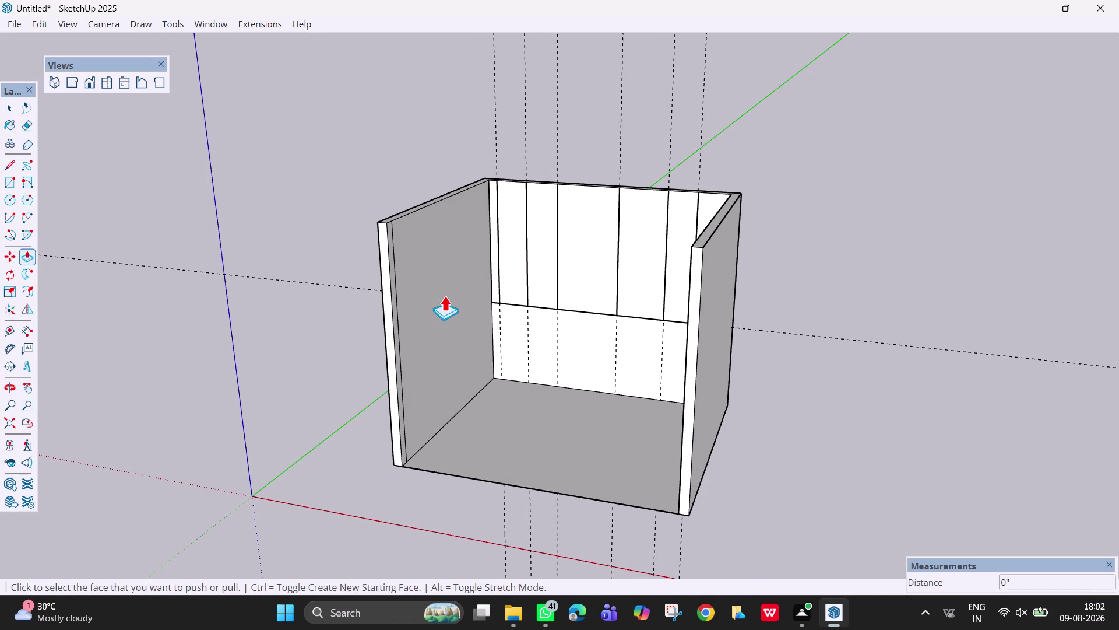
right_click(444, 295)
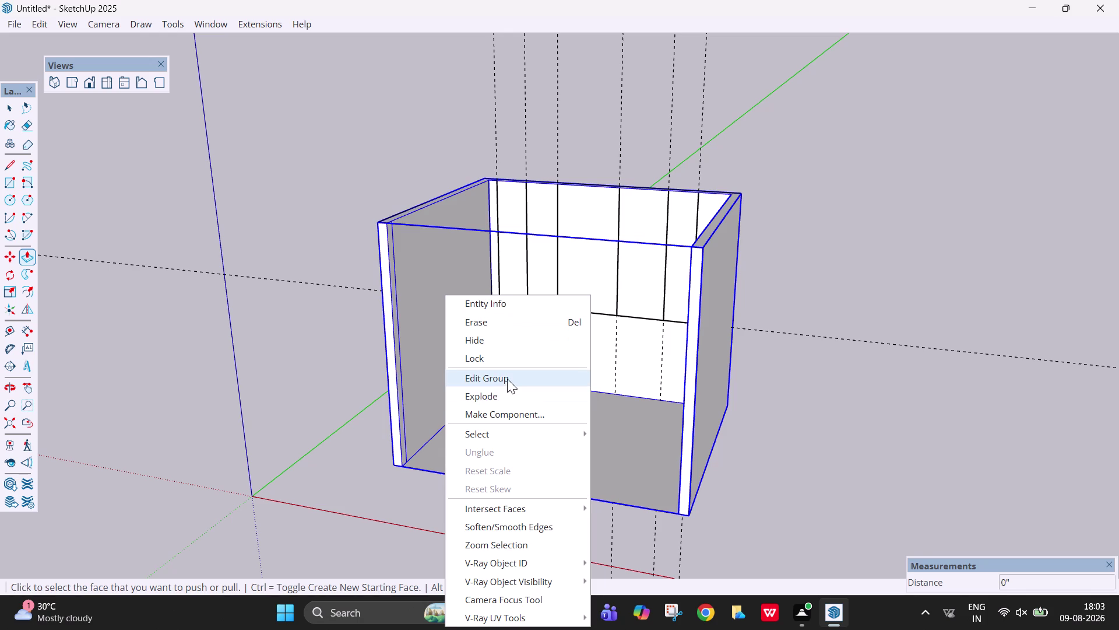
click(507, 379)
click(457, 305)
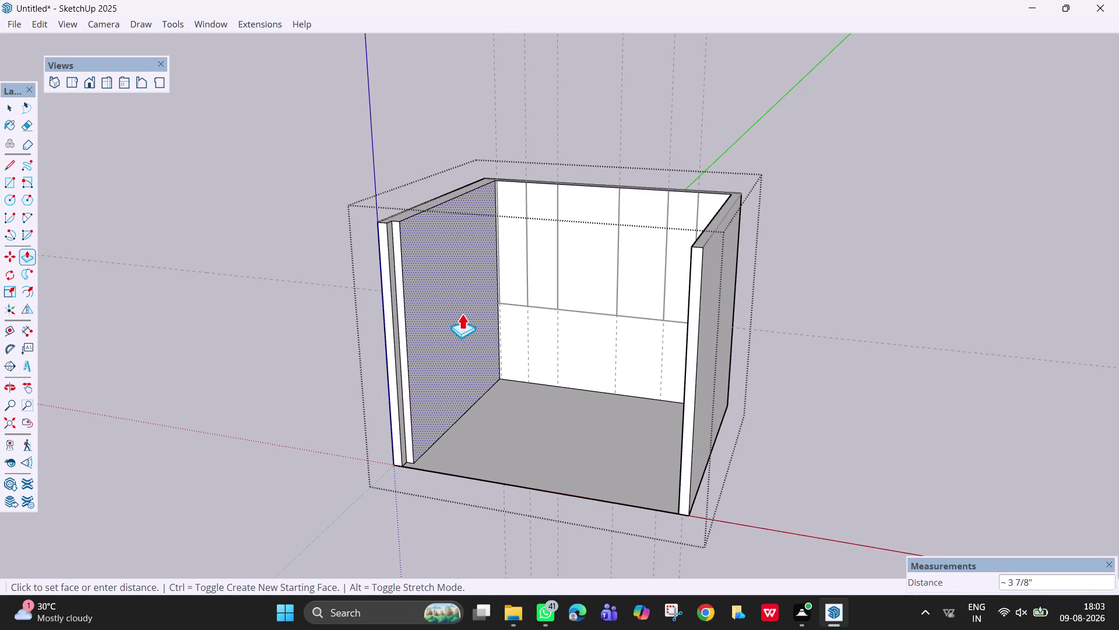
key(5)
key(Return)
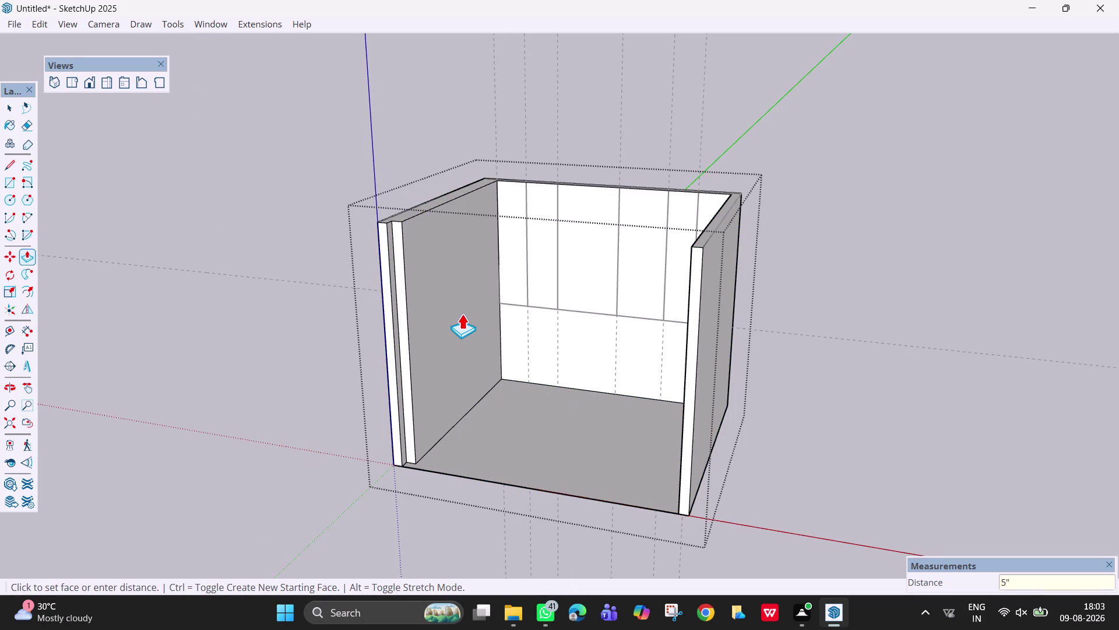
key(Escape)
Orbit to check the new wall layer and the back wall, then return to Select.
scroll(up, 3)
middle_drag(509, 337, 530, 348)
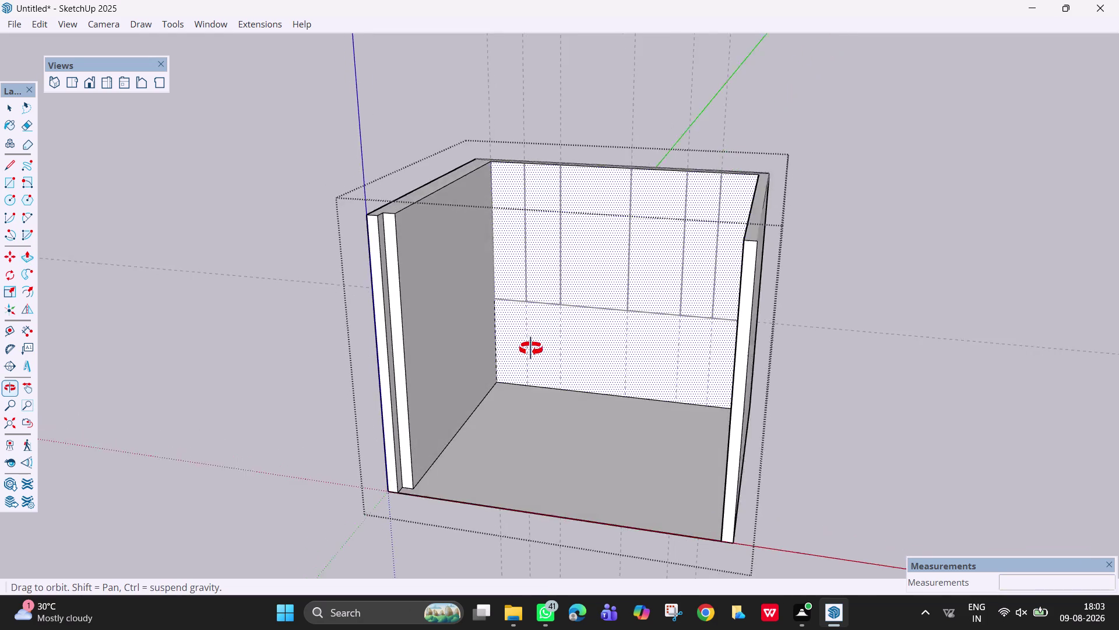
middle_drag(530, 348, 566, 359)
middle_click(566, 360)
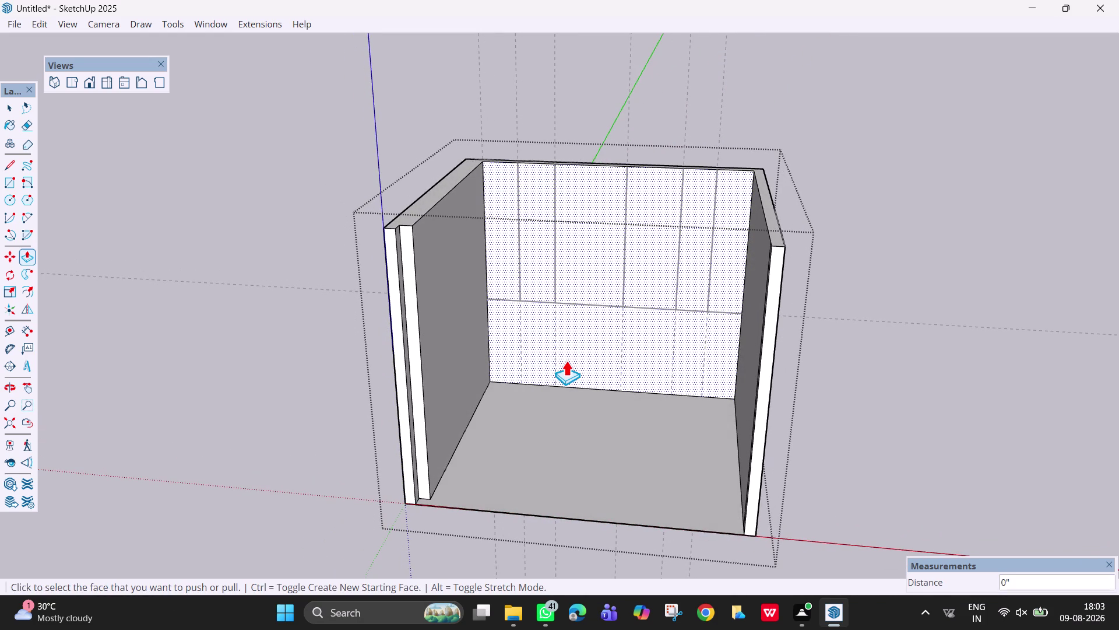
middle_drag(567, 360, 616, 363)
scroll(up, 3)
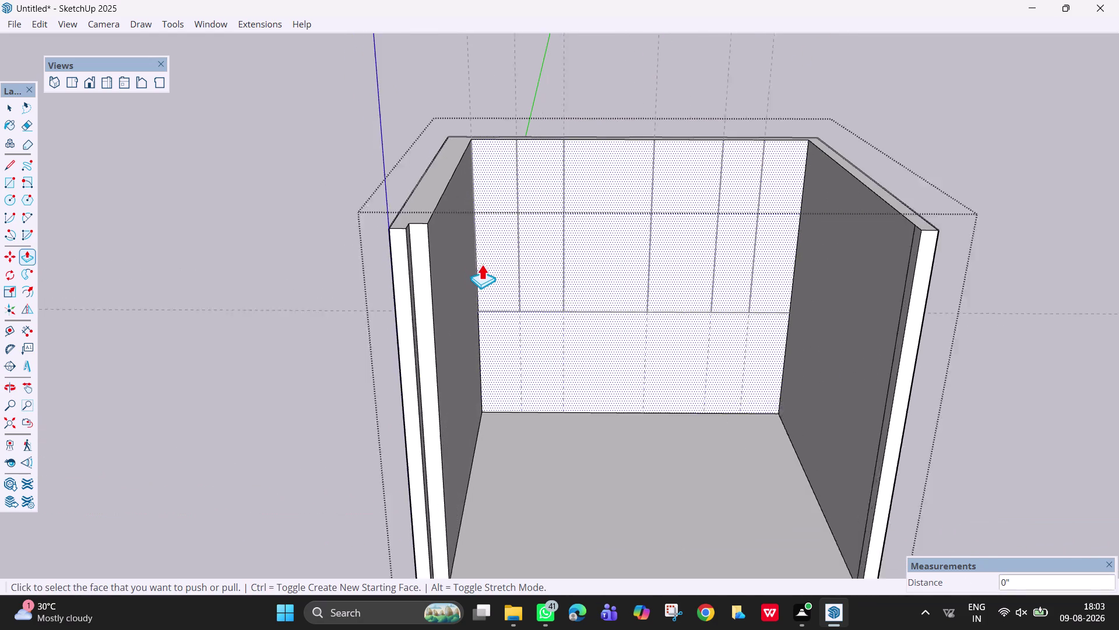
scroll(up, 3)
middle_drag(481, 264, 476, 263)
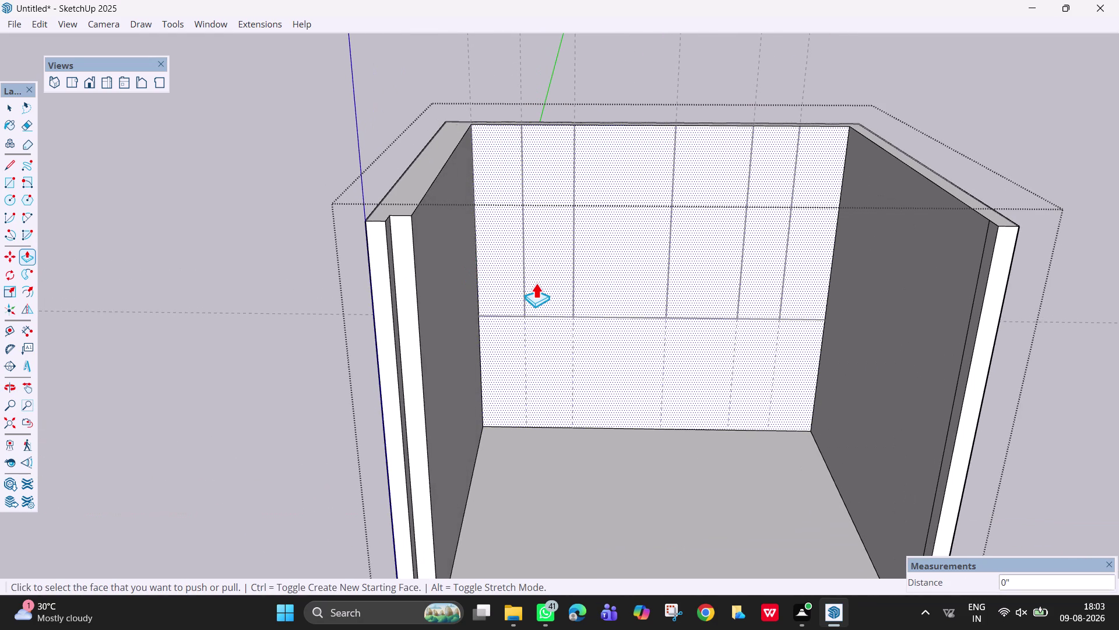
key(space)
middle_drag(532, 283, 410, 286)
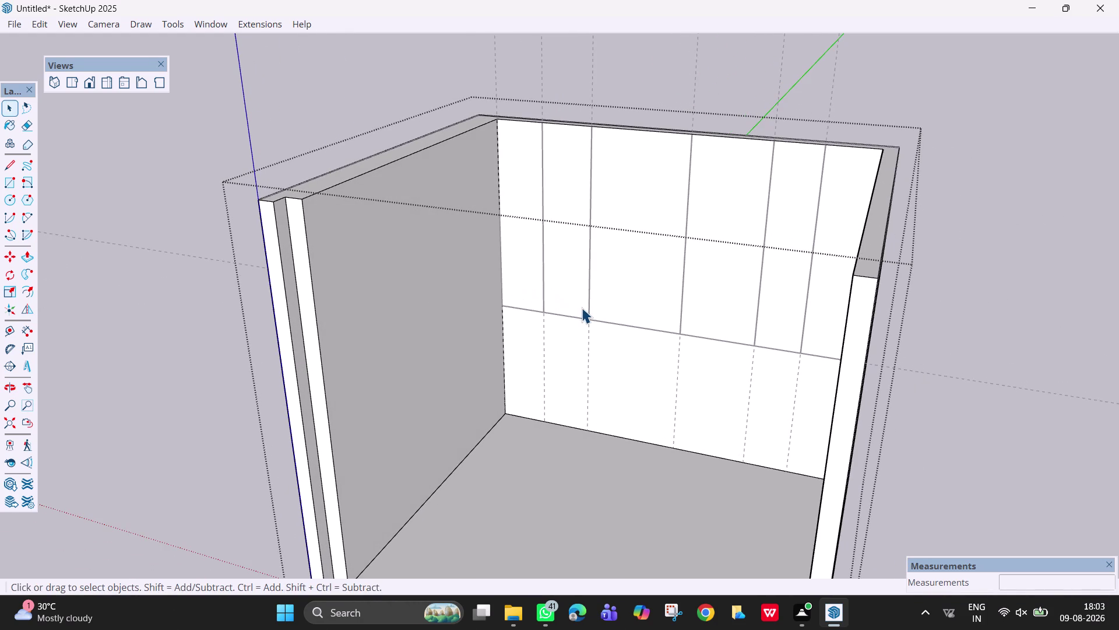
Place guides on the left wall at 5 and 2' from the back corner edge.
middle_drag(567, 289, 497, 289)
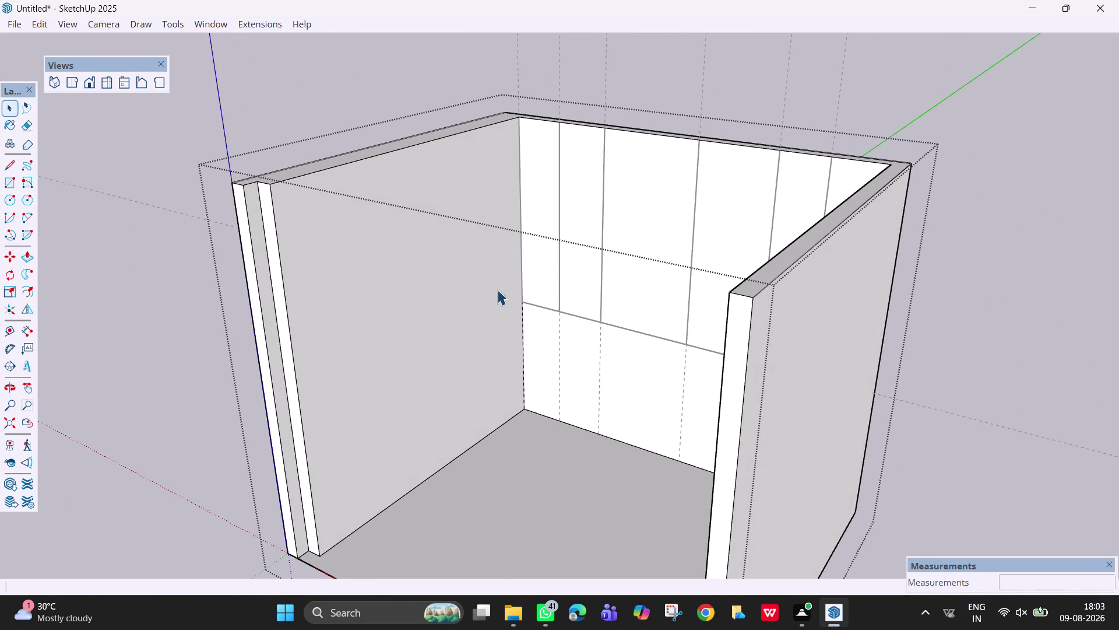
key(t)
click(520, 202)
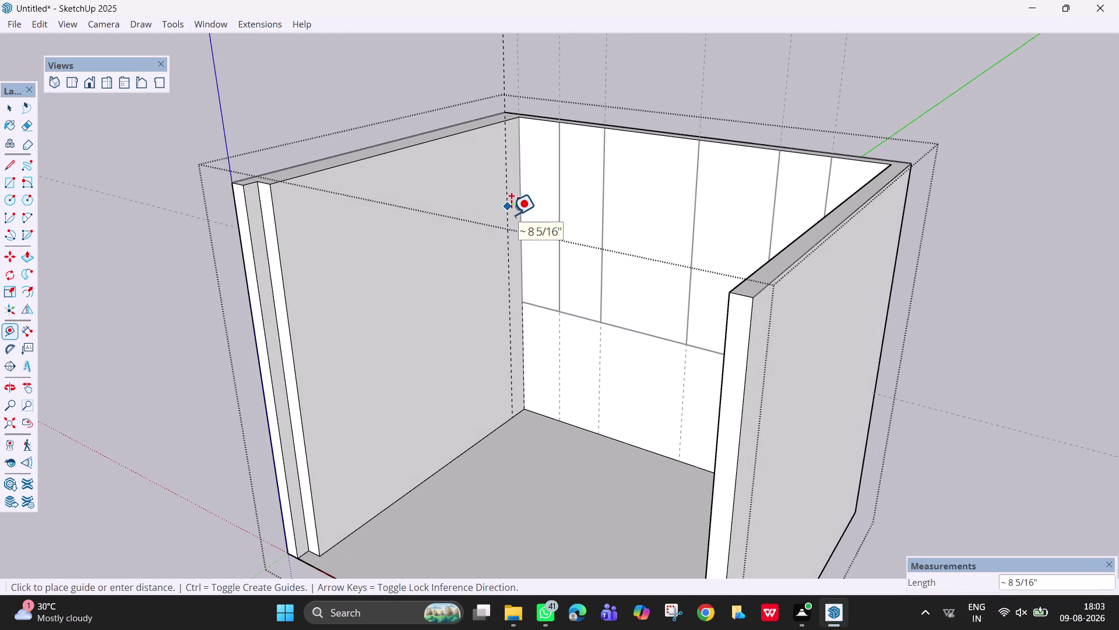
key(5)
key(Return)
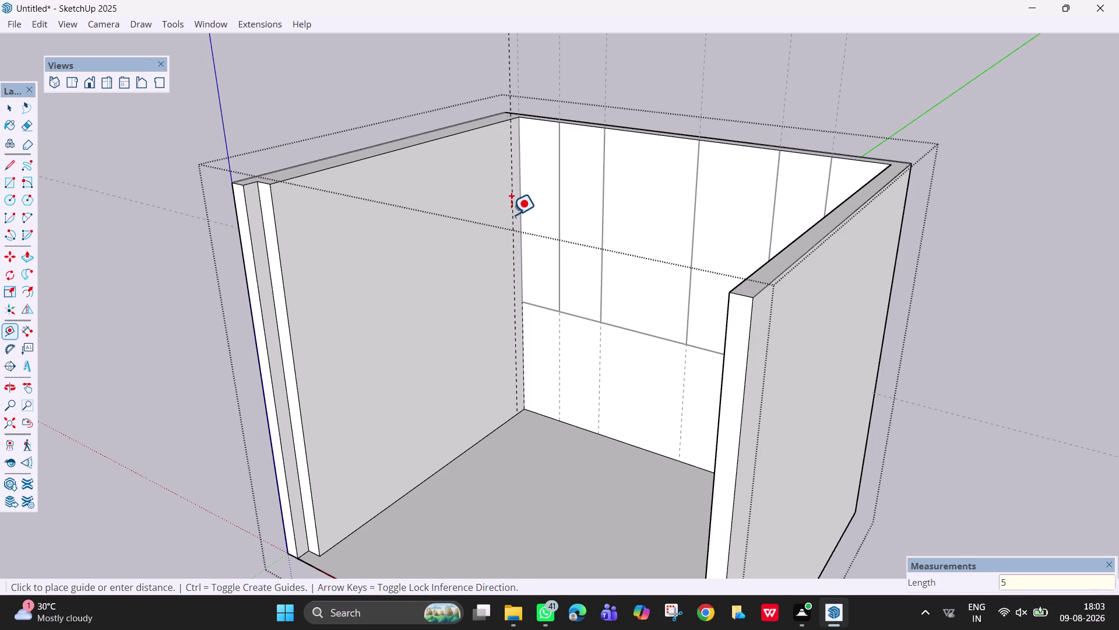
click(511, 214)
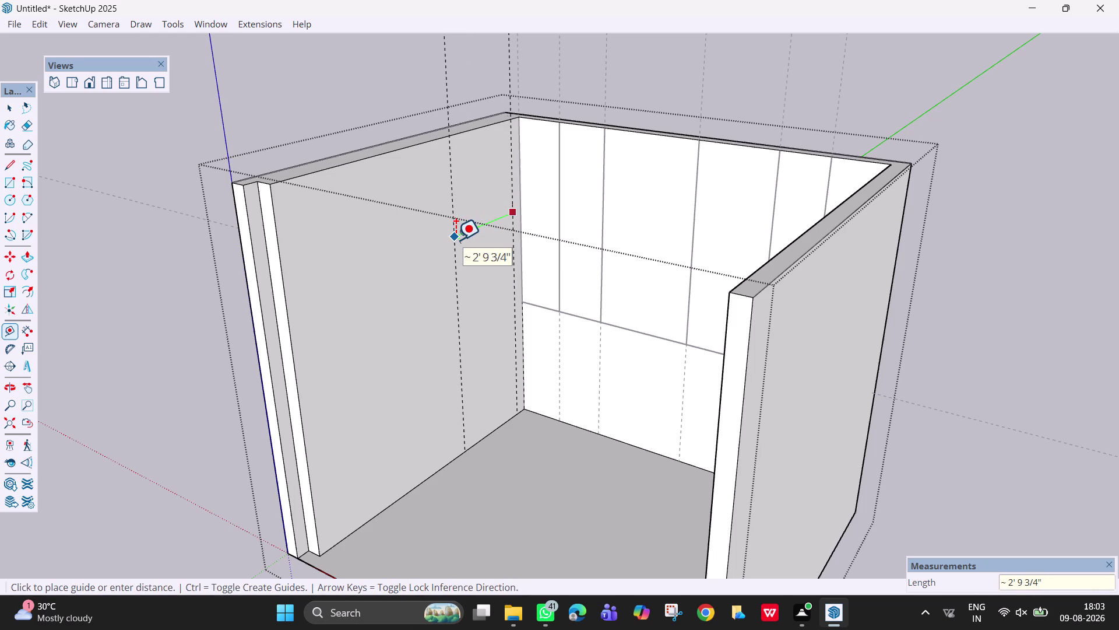
text(2)
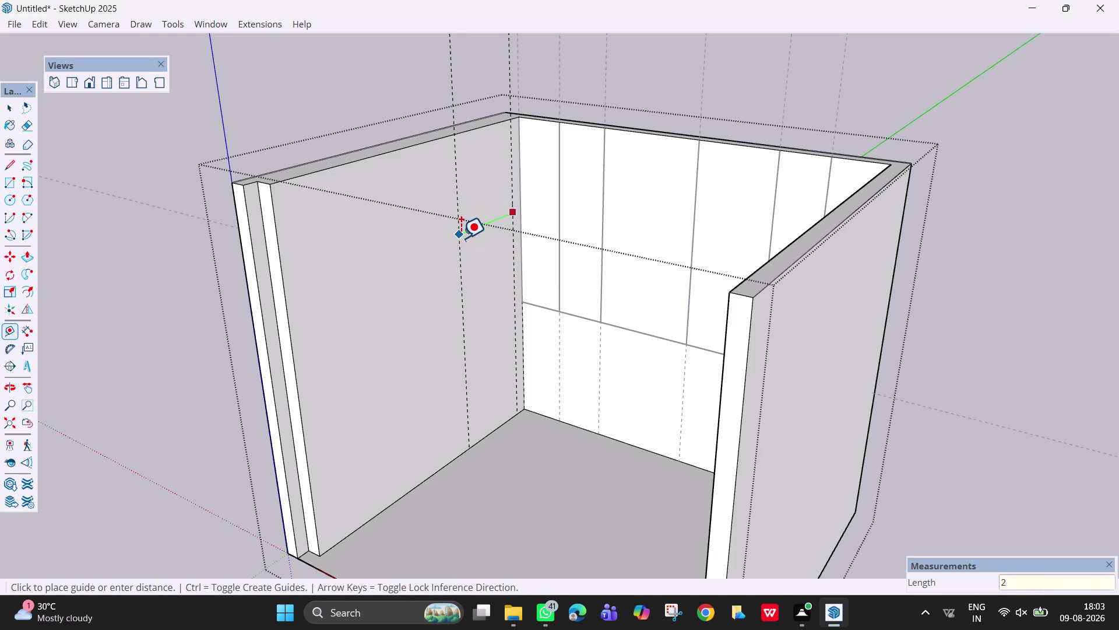
text(')
key(Return)
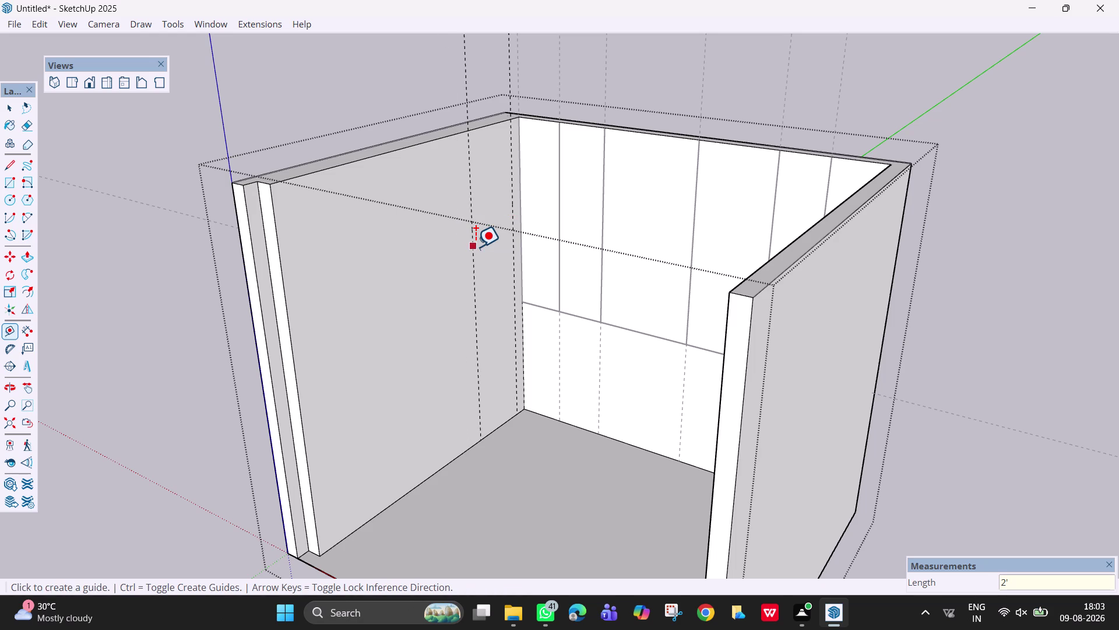
Add another guide 2 from the new guide, then select the grooved right wall face.
click(475, 246)
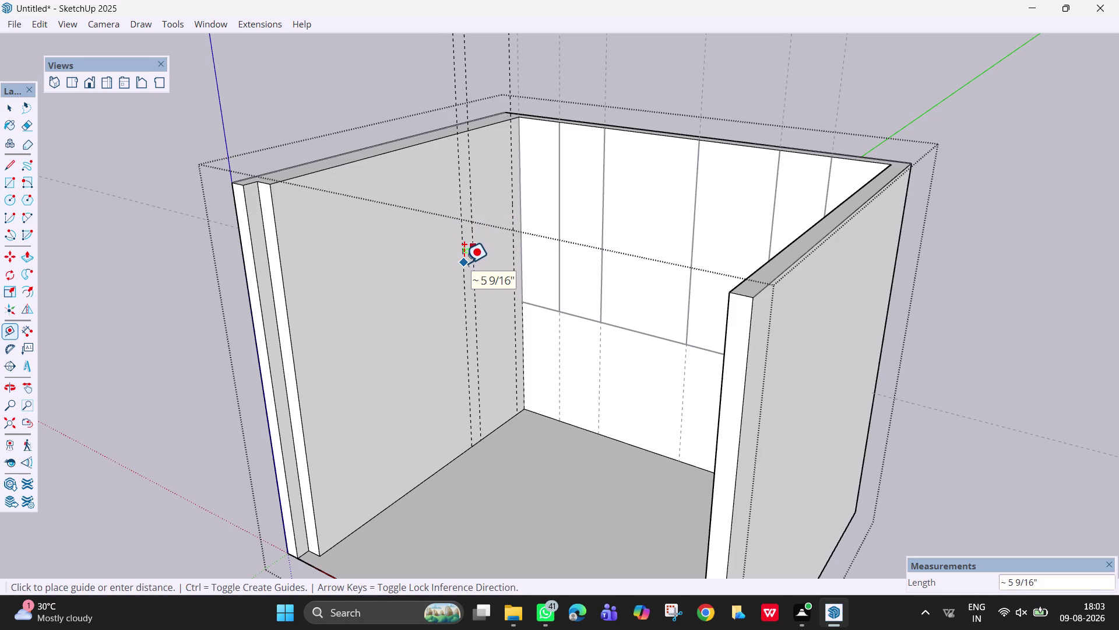
key(2)
key(Return)
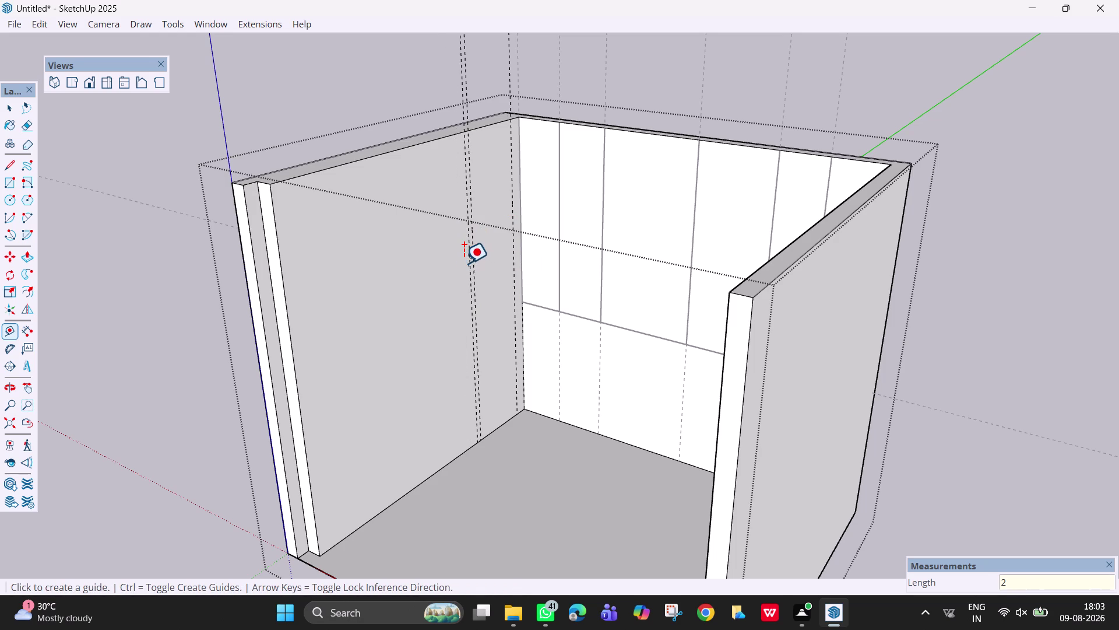
scroll(up, 3)
middle_drag(513, 228, 546, 233)
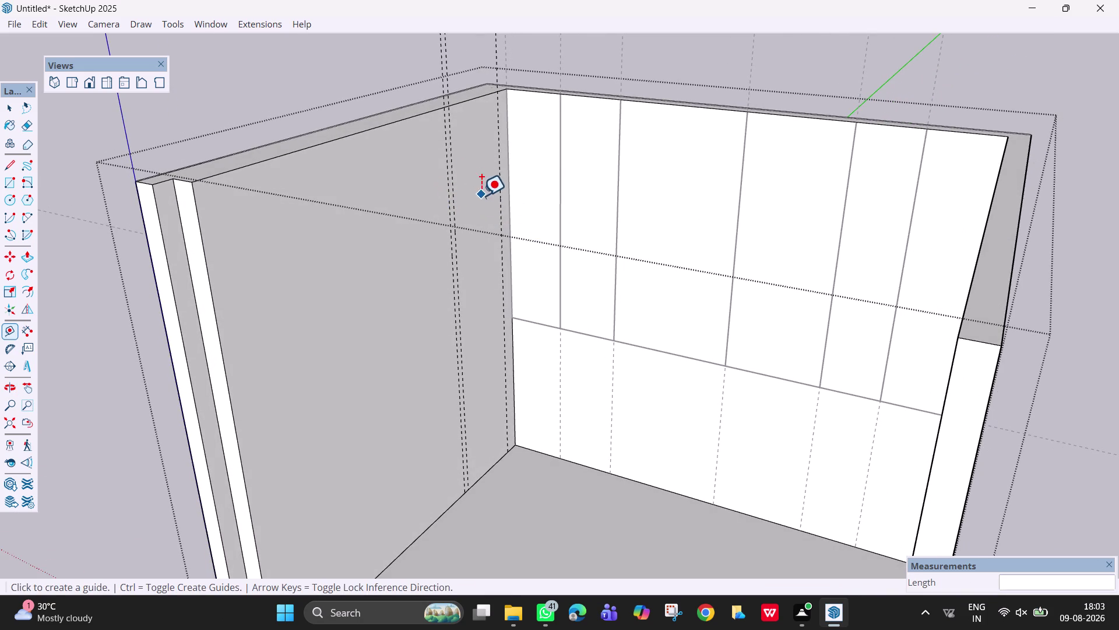
middle_drag(480, 198, 364, 206)
key(Escape)
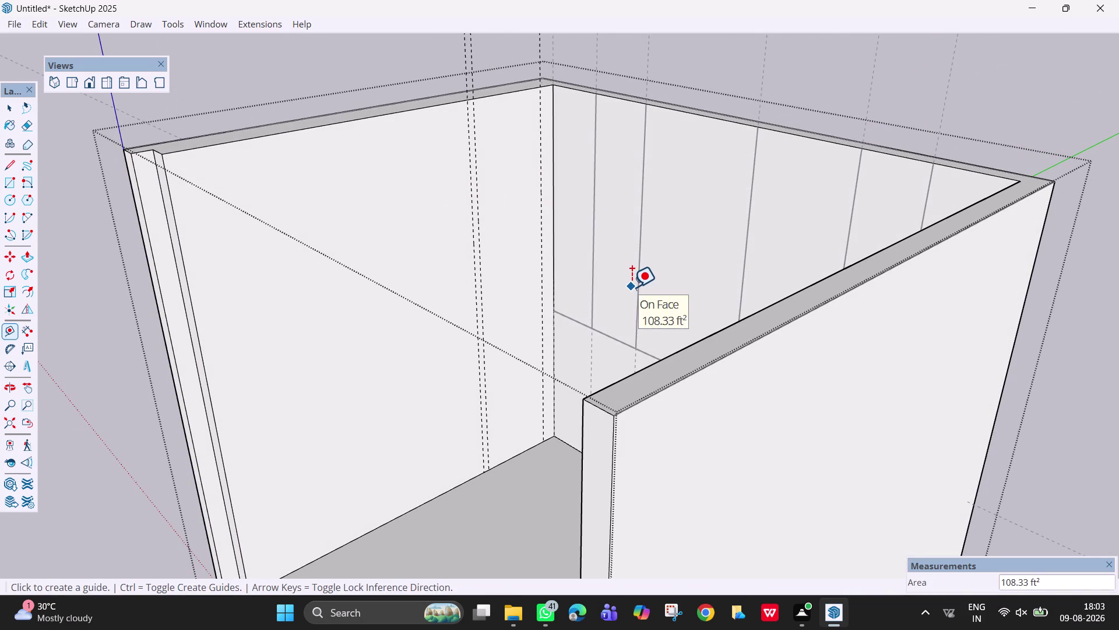
key(space)
drag(799, 469, 793, 469)
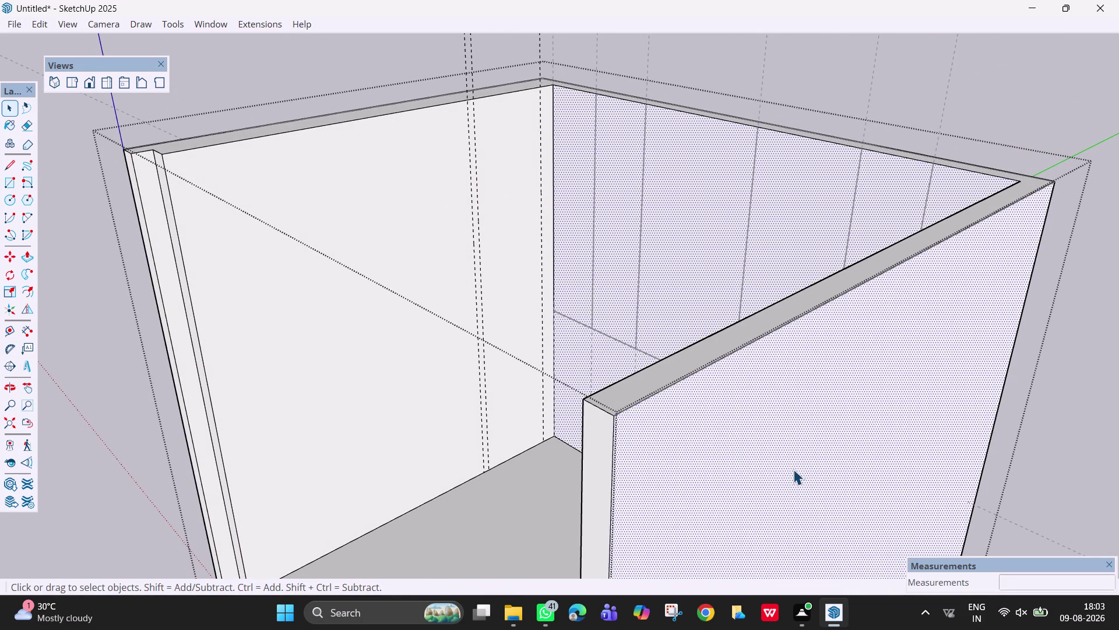
Clear the wall selection and orbit to face the back wall.
right_click(794, 469)
click(832, 205)
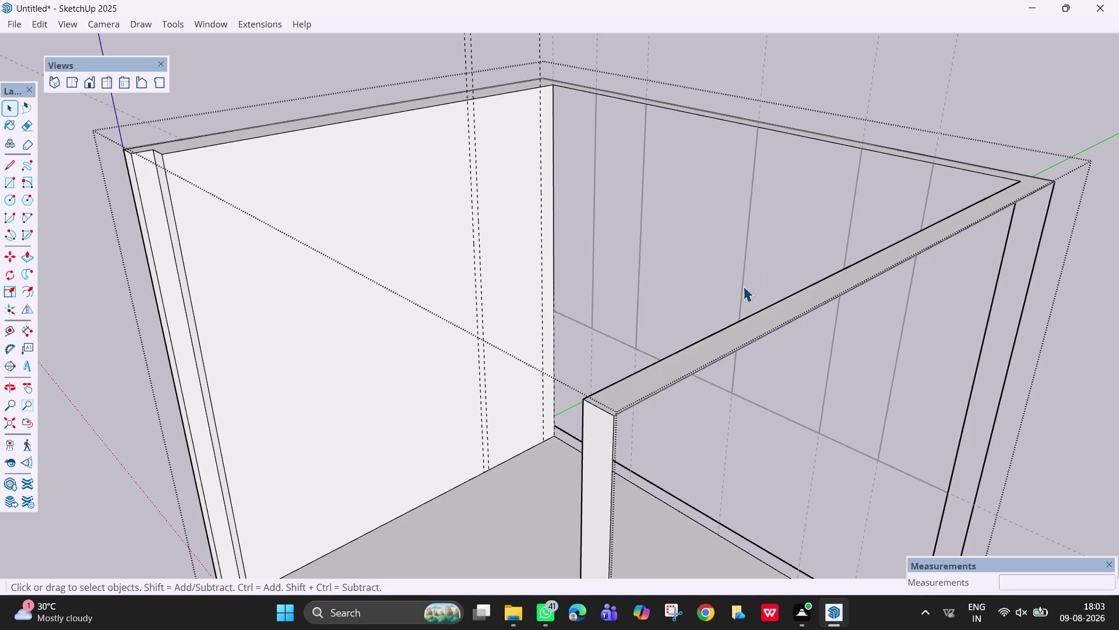
middle_drag(670, 298, 514, 197)
scroll(up, 3)
middle_drag(551, 244, 524, 245)
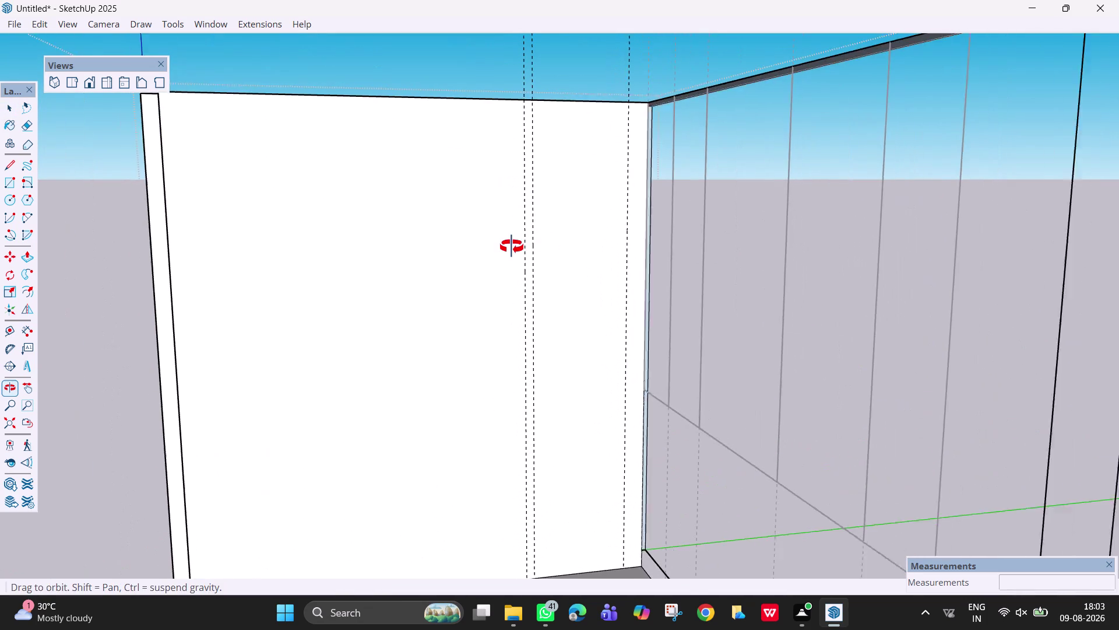
middle_drag(524, 245, 503, 247)
middle_drag(553, 256, 533, 255)
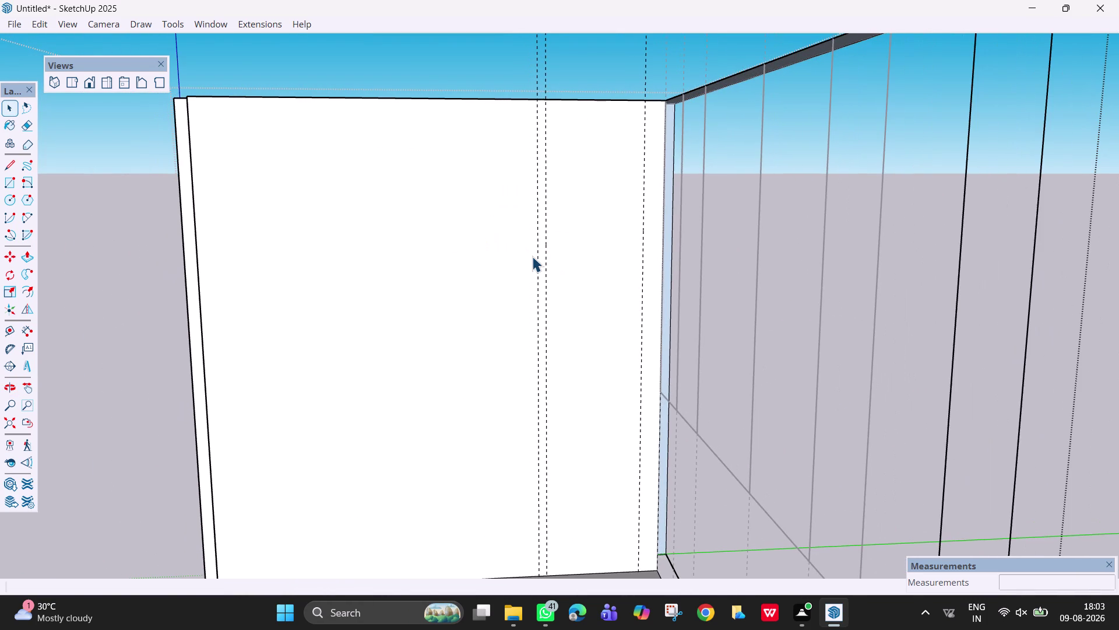
Draw the 2' by 10' strip rectangle from the guide's top to the bottom corner.
key(r)
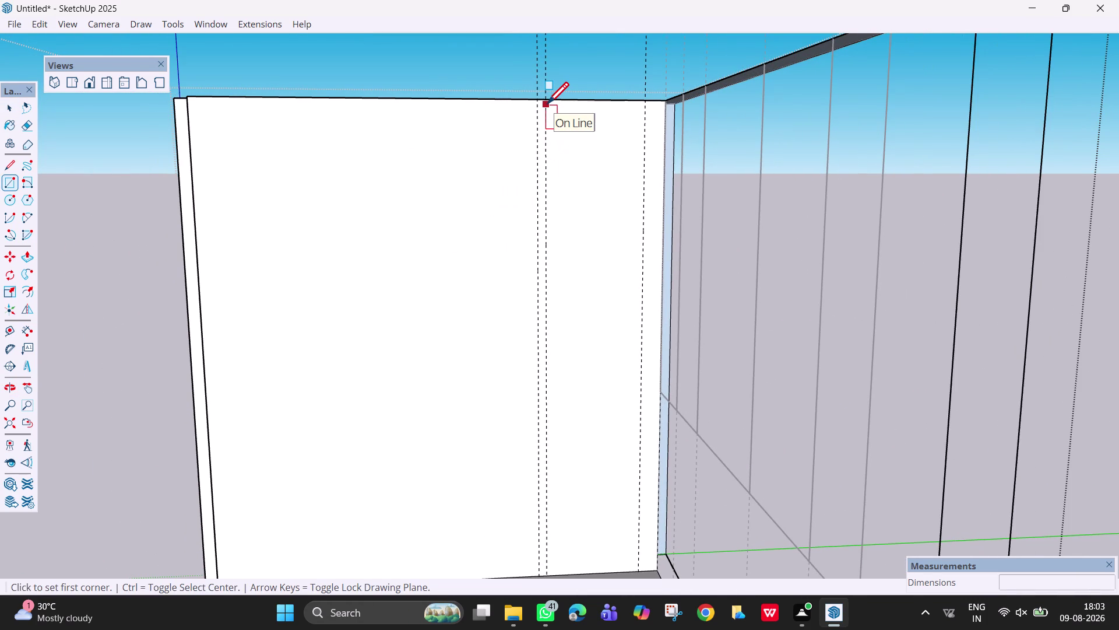
click(547, 103)
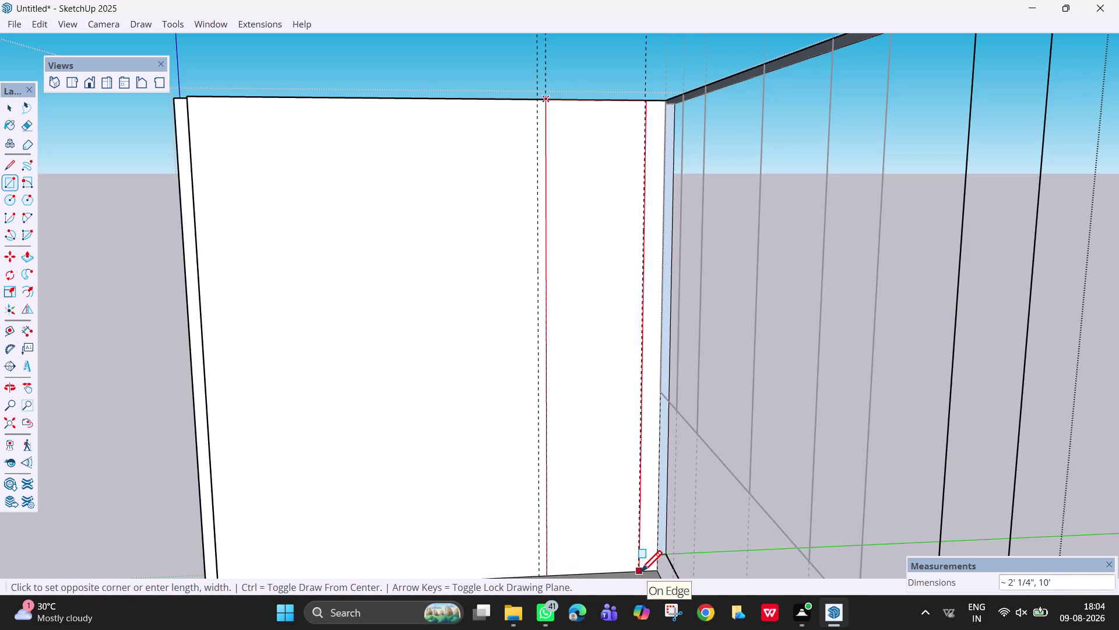
scroll(up, 3)
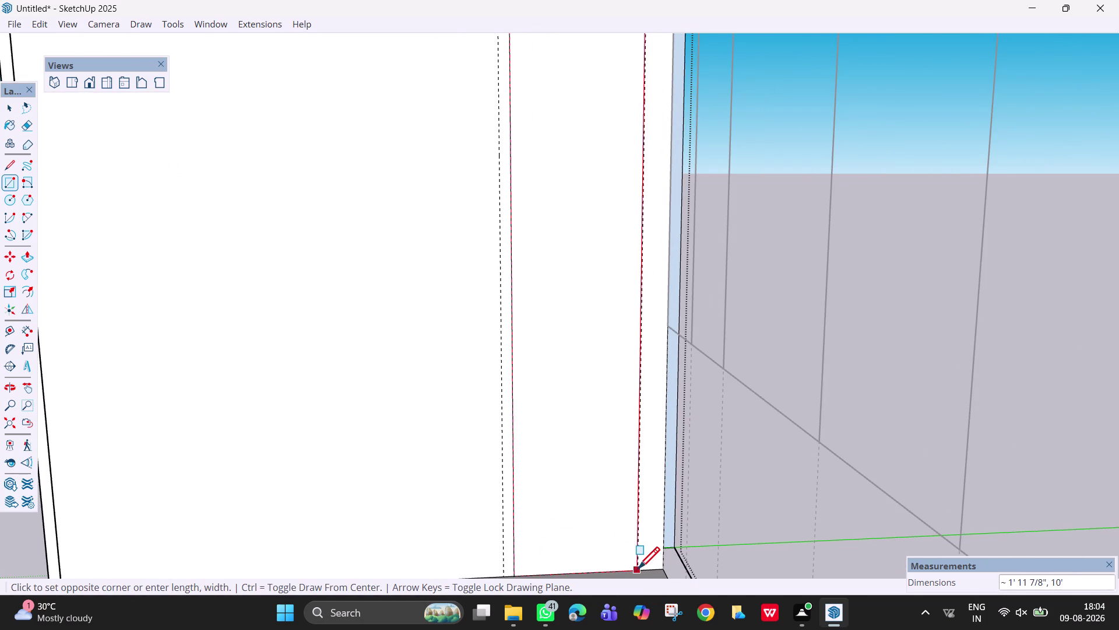
click(638, 568)
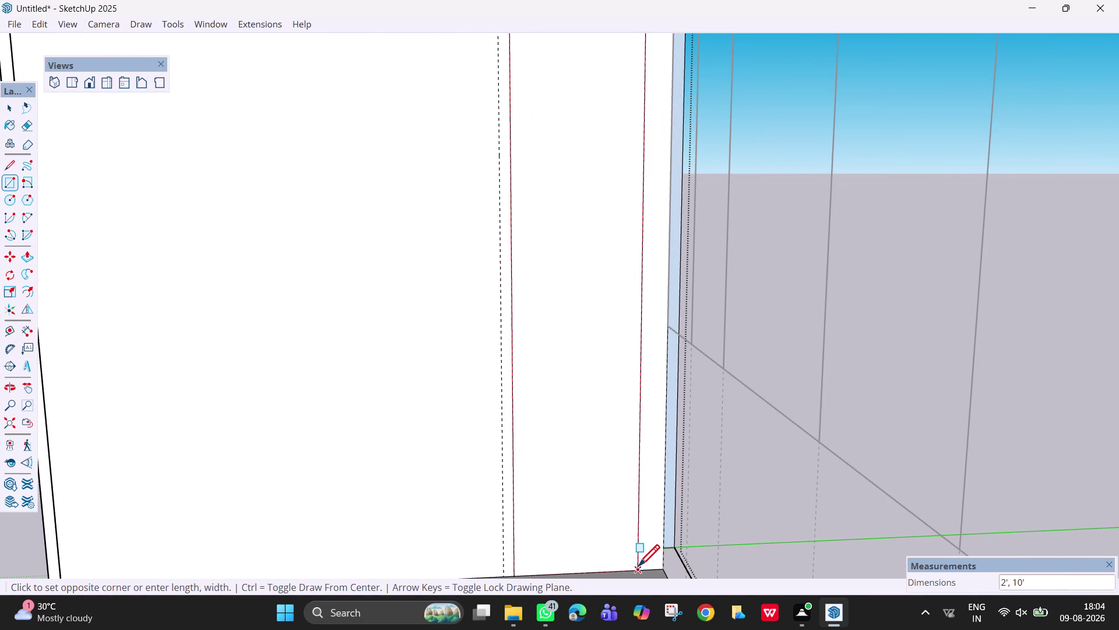
scroll(down, 3)
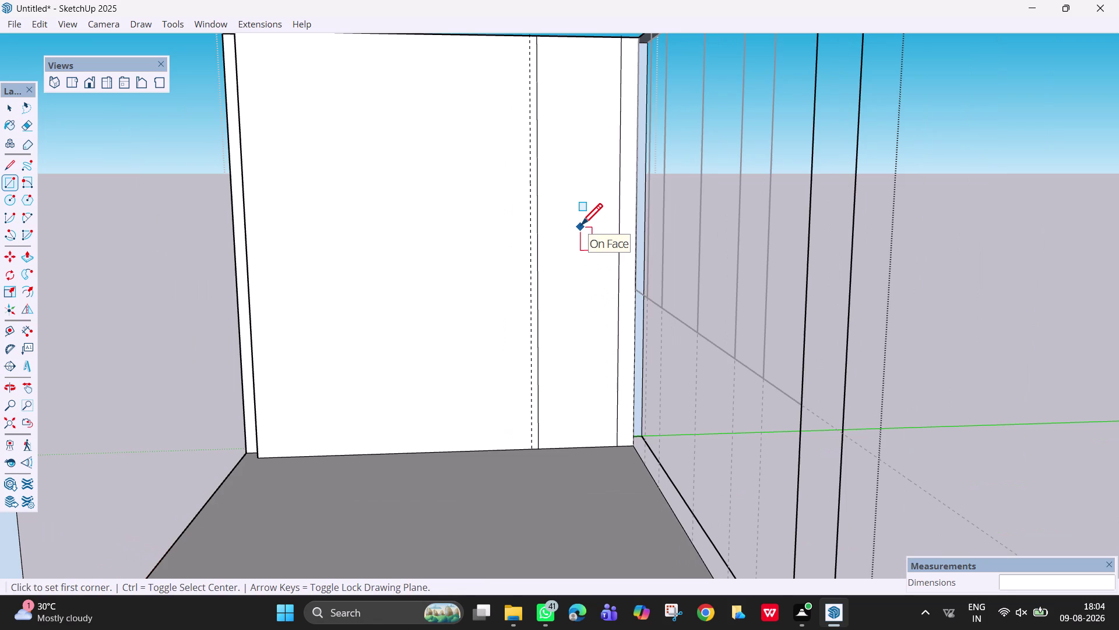
key(h)
drag(580, 226, 586, 266)
Trace vertical lines along the guide and the corner edge, then return to Select.
key(l)
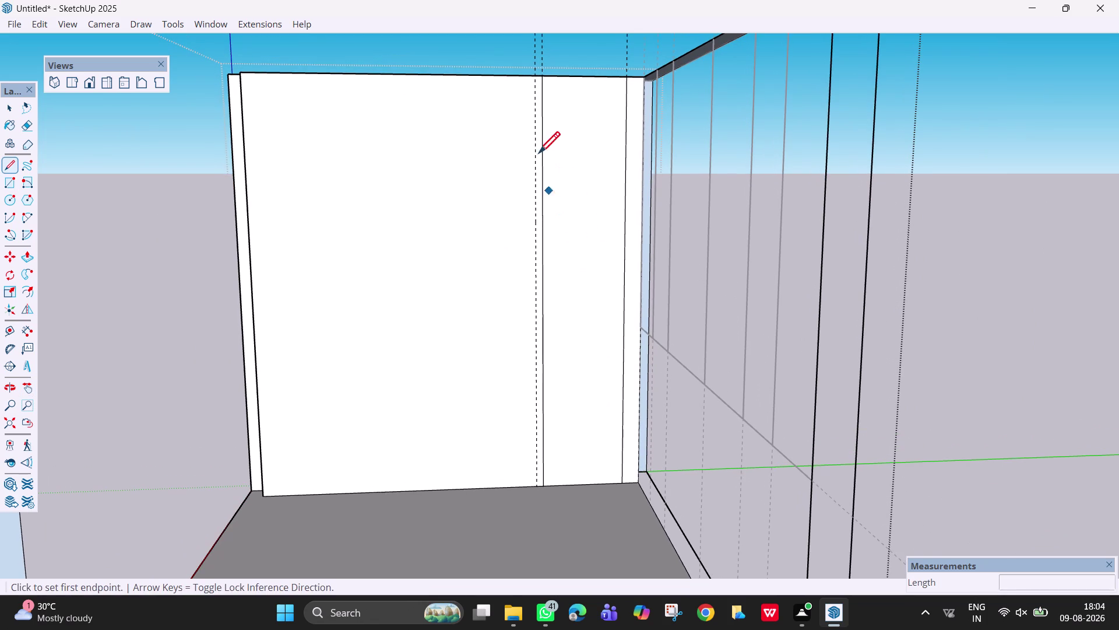
click(533, 74)
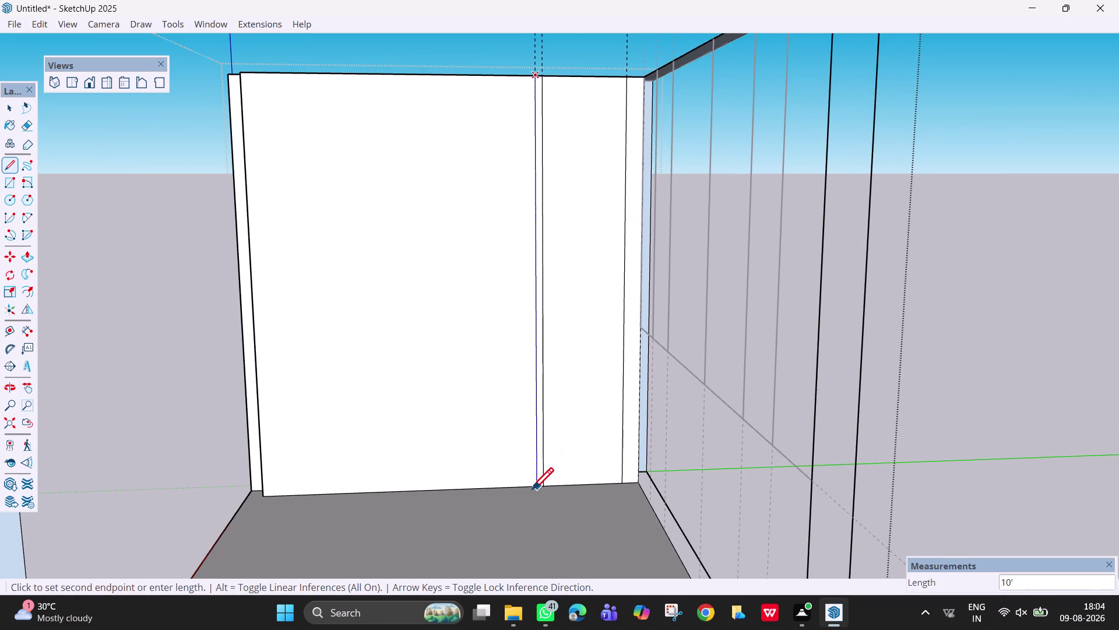
click(535, 486)
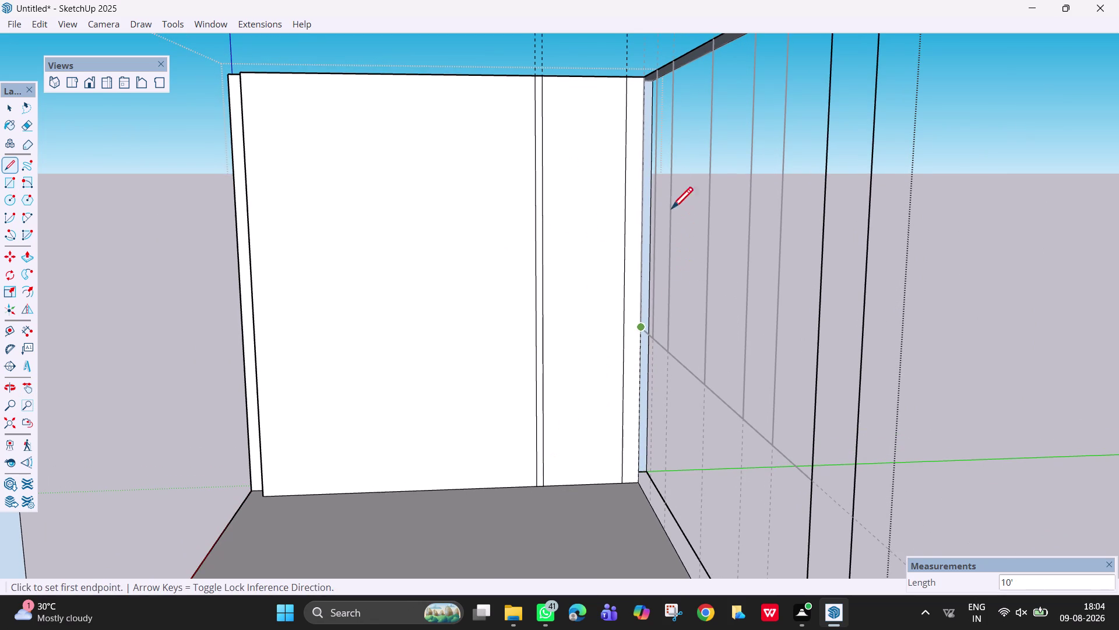
click(643, 78)
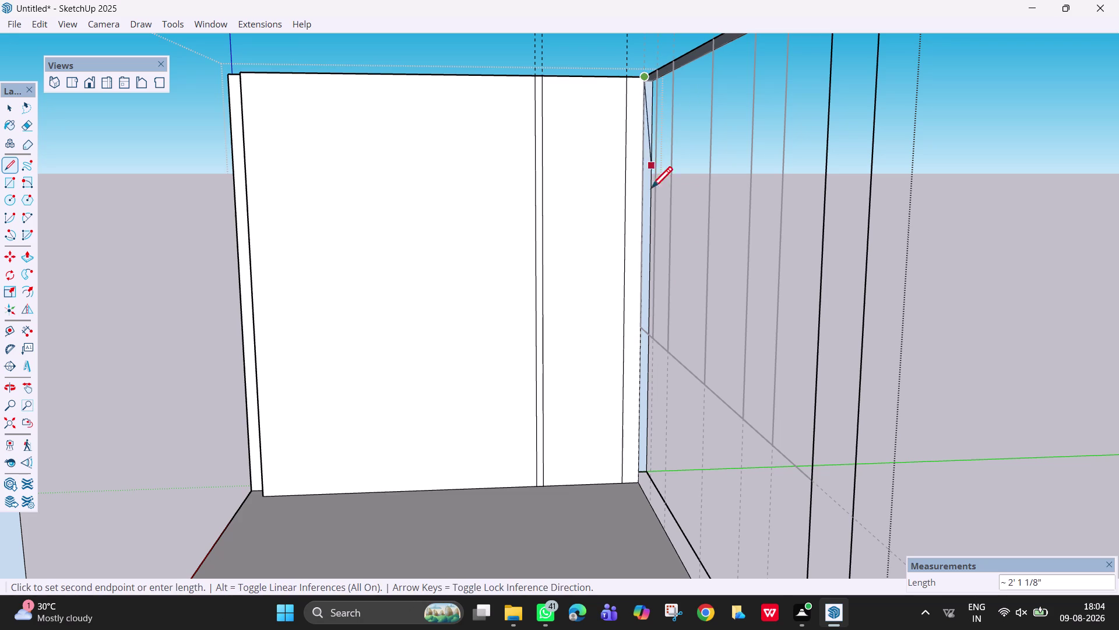
click(639, 479)
key(Escape)
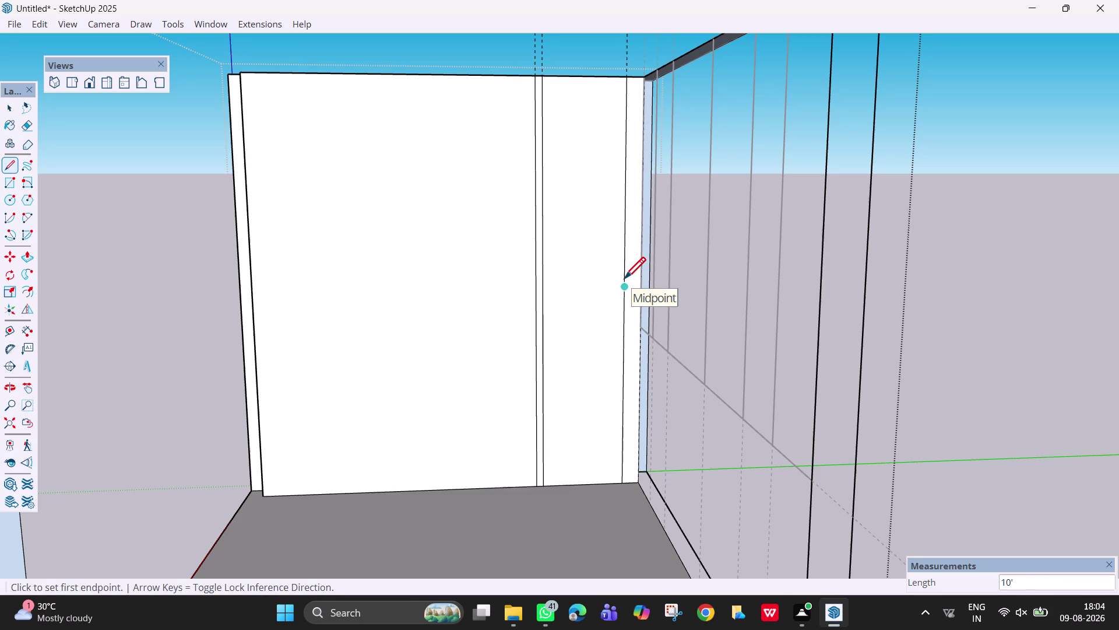
key(Escape)
key(space)
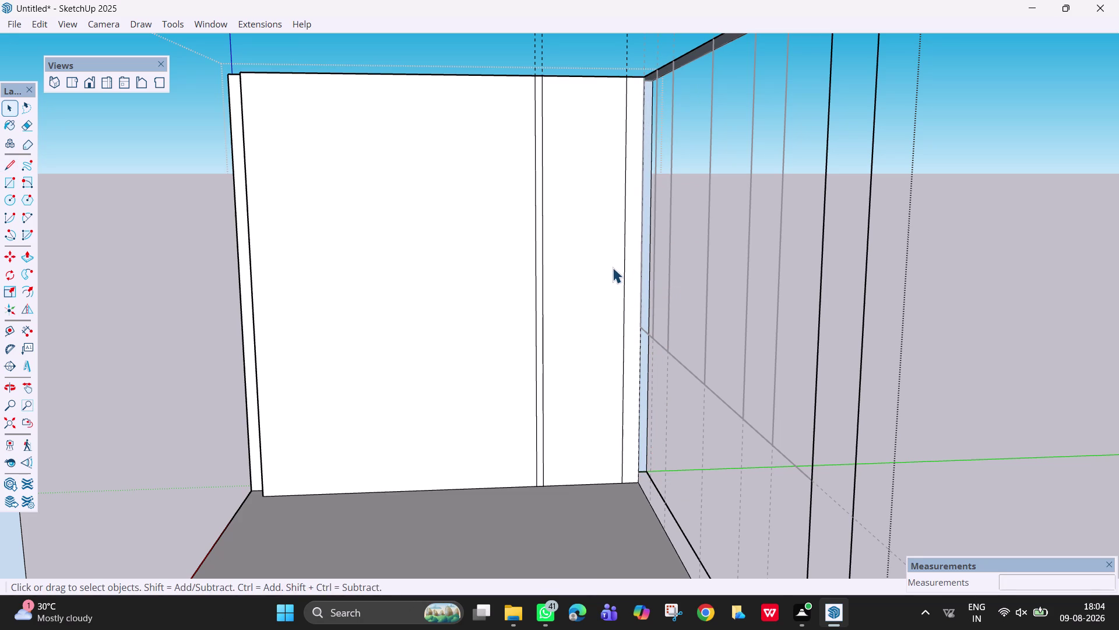
Push the 2-foot back-wall strip 4½ inches into the wall.
key(p)
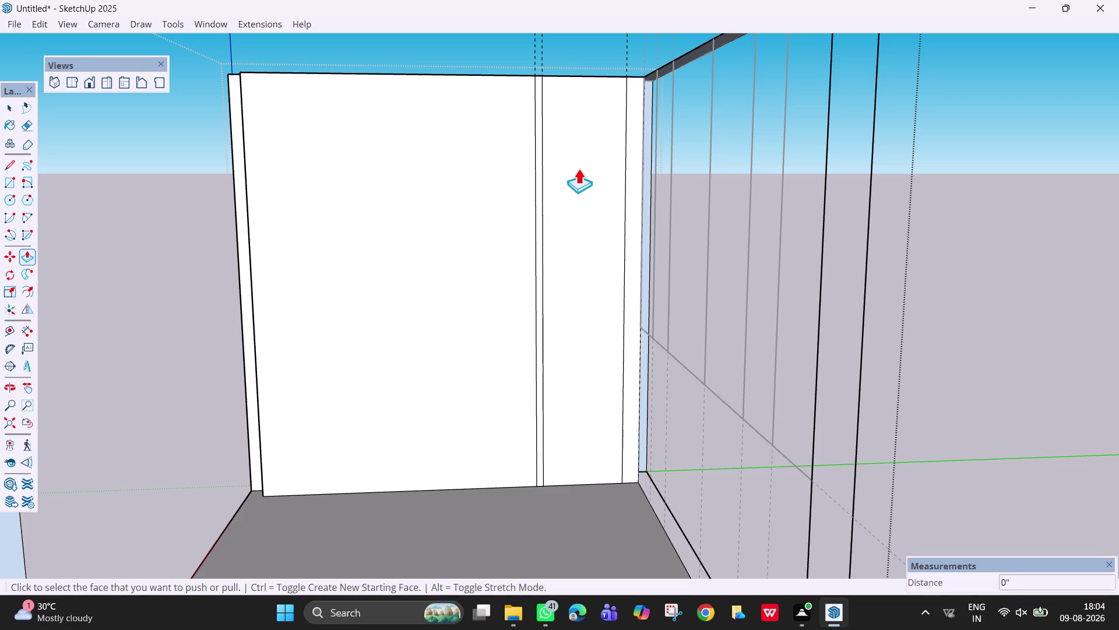
middle_drag(581, 152, 599, 188)
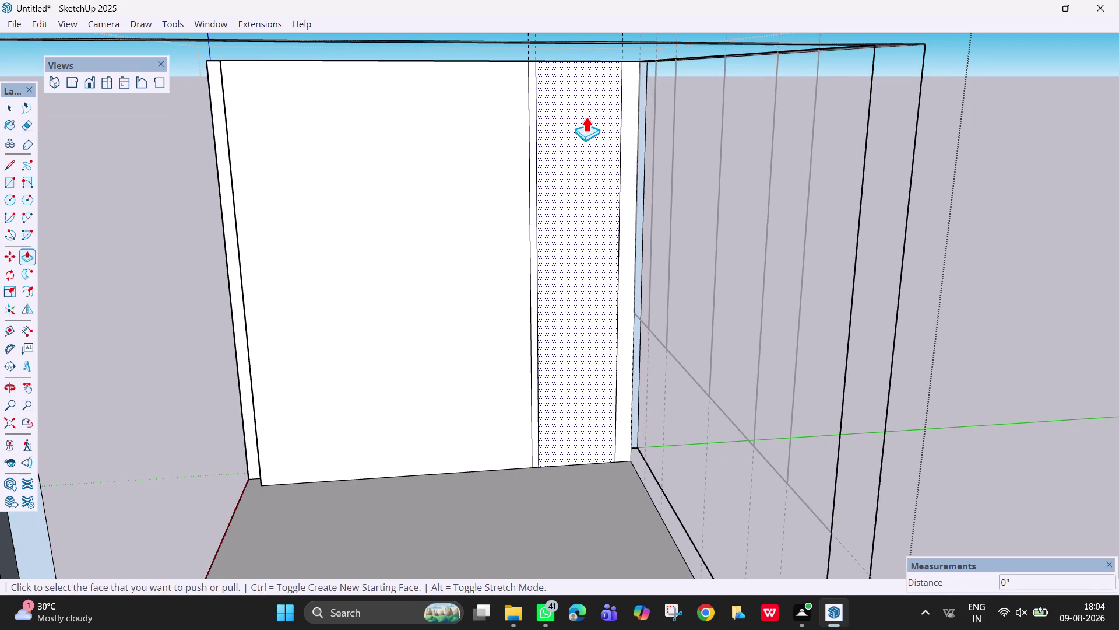
click(586, 116)
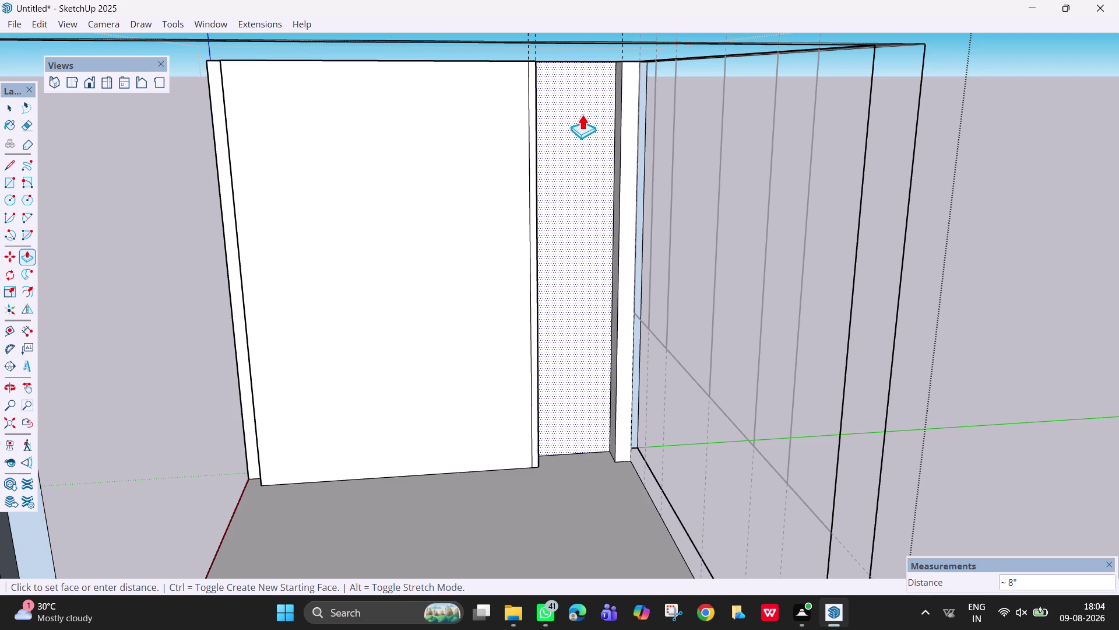
key(4)
text(.5)
key(Return)
Orbit around the room shell to inspect the recessed wall corner.
scroll(down, 3)
middle_drag(581, 112, 699, 185)
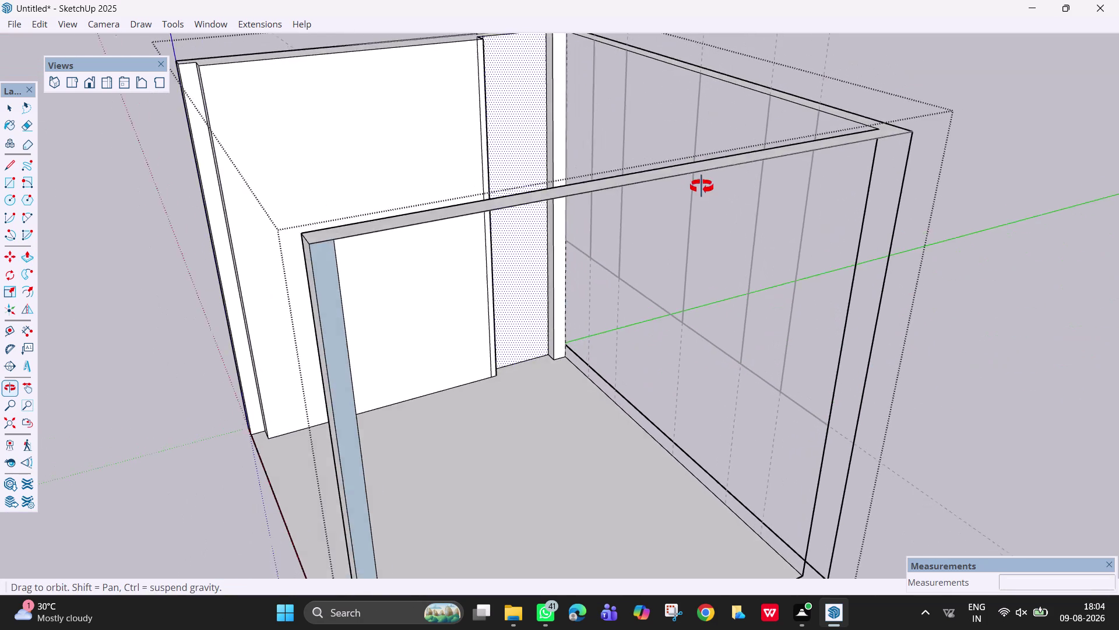
middle_drag(698, 185, 709, 192)
middle_drag(437, 74, 510, 137)
scroll(down, 3)
middle_drag(434, 97, 450, 112)
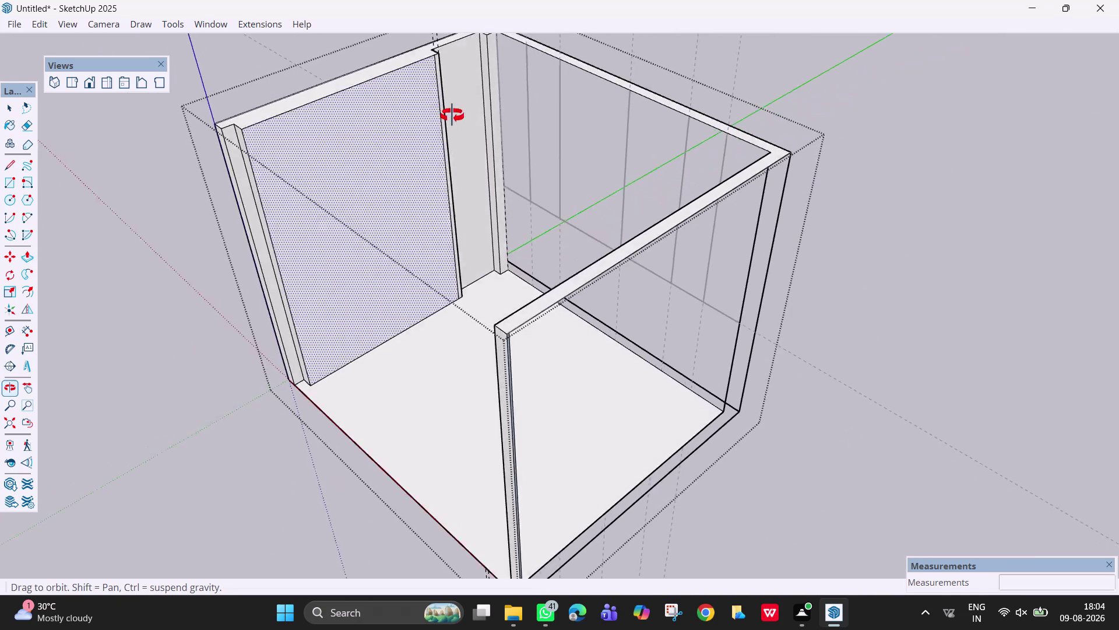
middle_drag(450, 112, 431, 147)
scroll(up, 3)
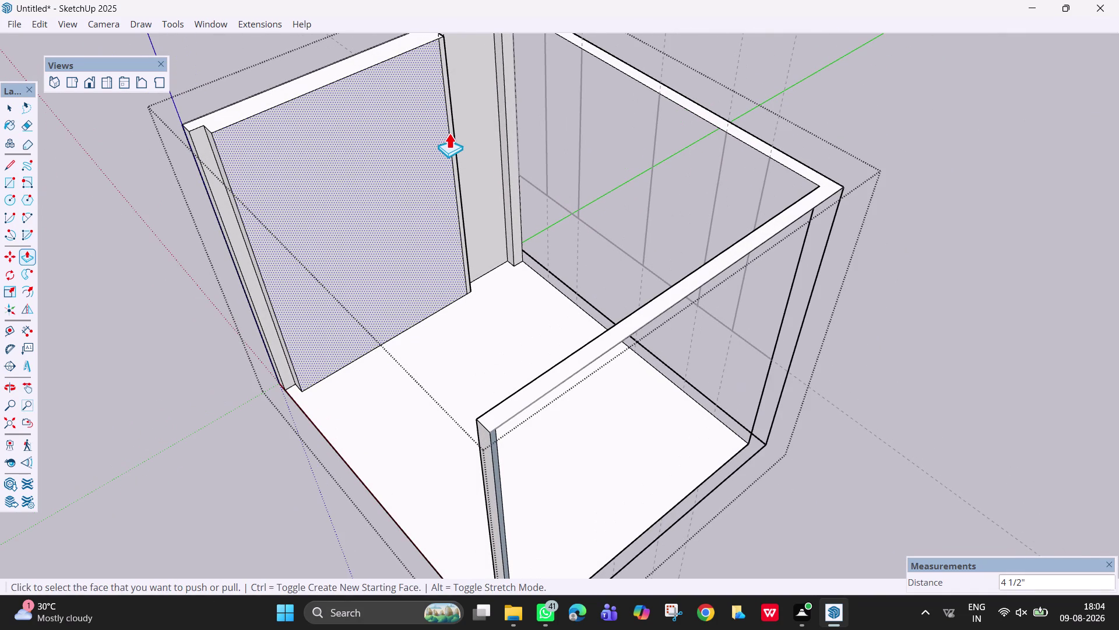
Select and delete the vertical edge of the wall panel.
key(space)
click(449, 132)
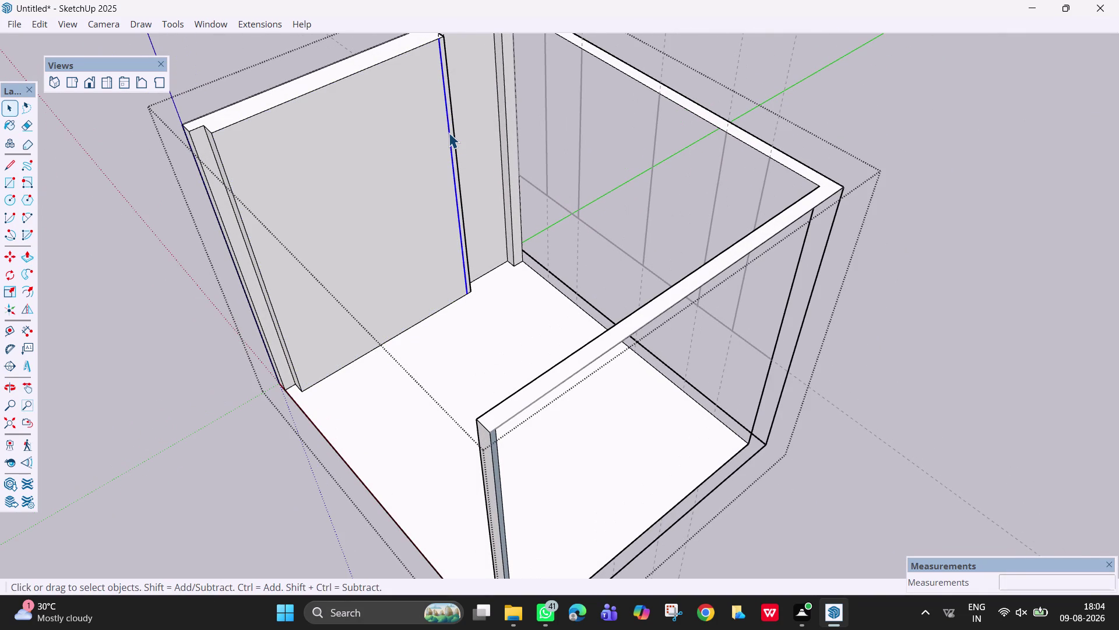
key(Delete)
click(449, 132)
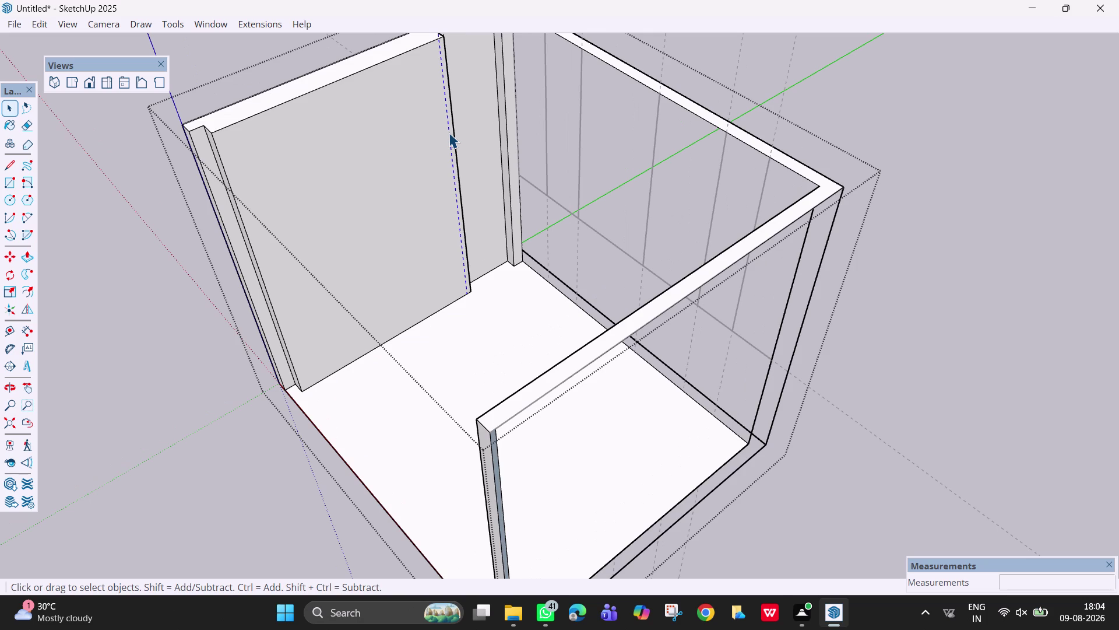
key(Delete)
Orbit and zoom in on the niche's vertical side edge on the back wall.
middle_drag(478, 152, 375, 94)
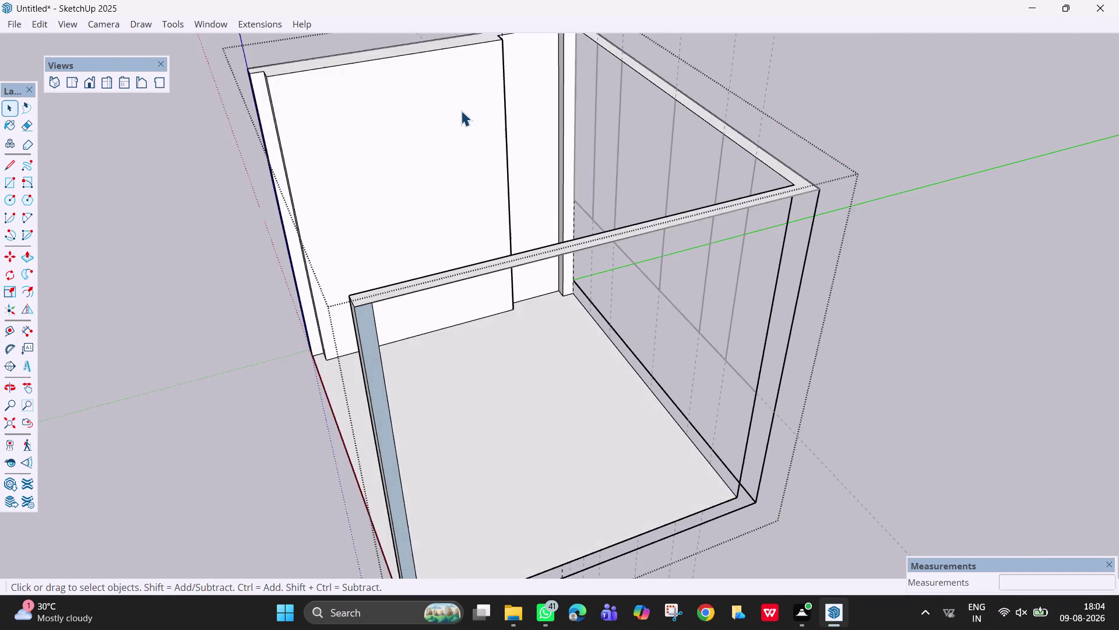
scroll(down, 3)
middle_drag(519, 137, 457, 60)
scroll(up, 3)
middle_drag(570, 158, 565, 158)
scroll(up, 3)
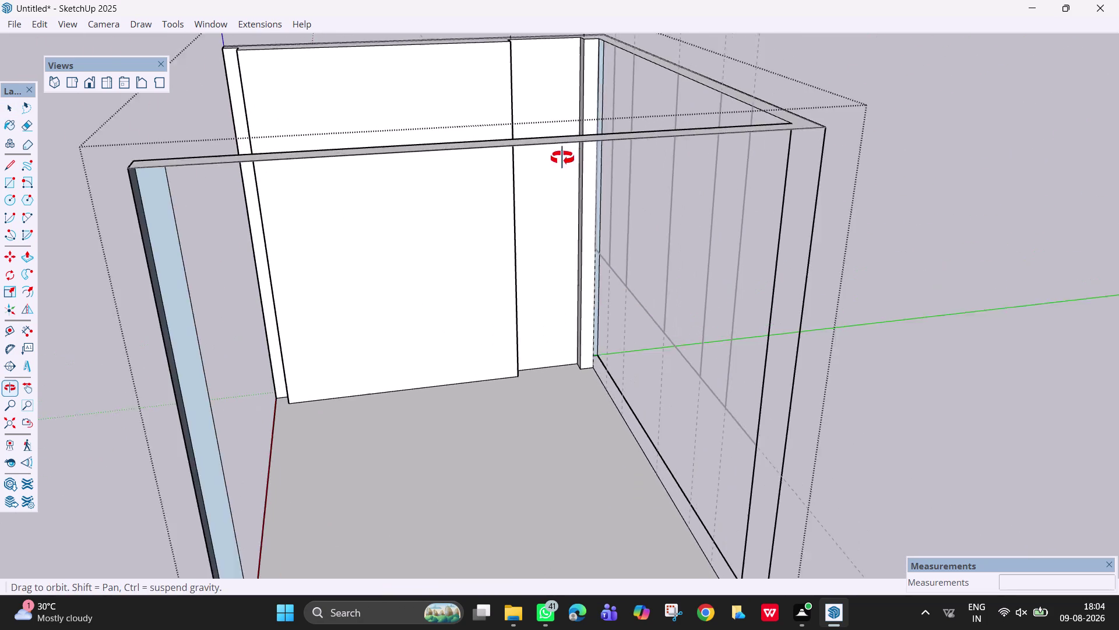
middle_drag(564, 158, 520, 126)
scroll(up, 3)
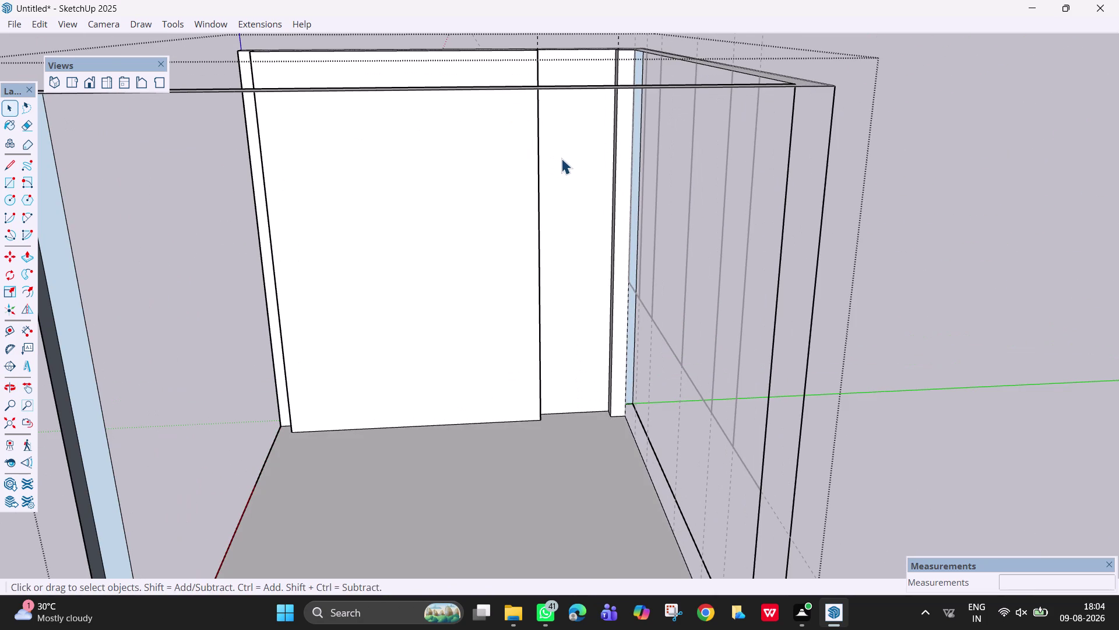
scroll(up, 3)
middle_drag(559, 154, 521, 110)
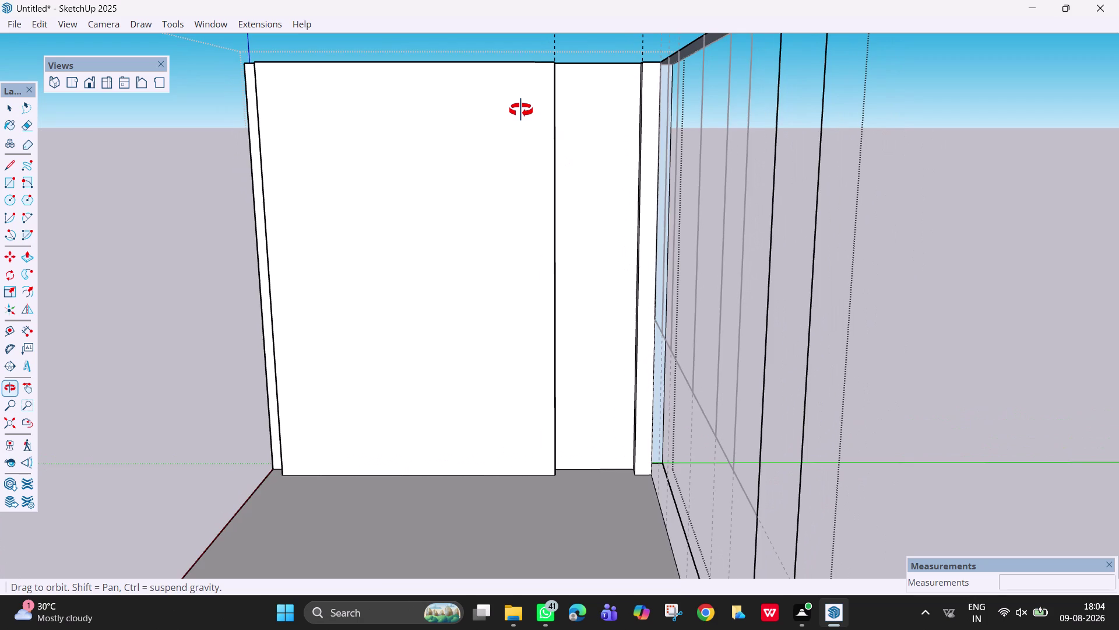
middle_drag(521, 110, 468, 118)
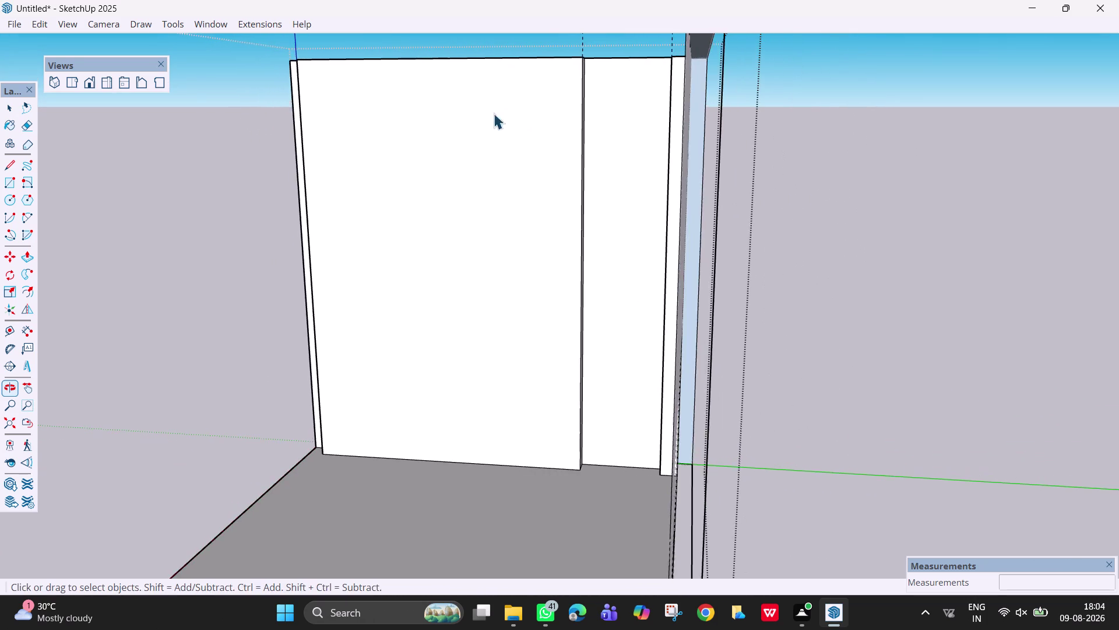
scroll(up, 3)
middle_drag(645, 121, 620, 121)
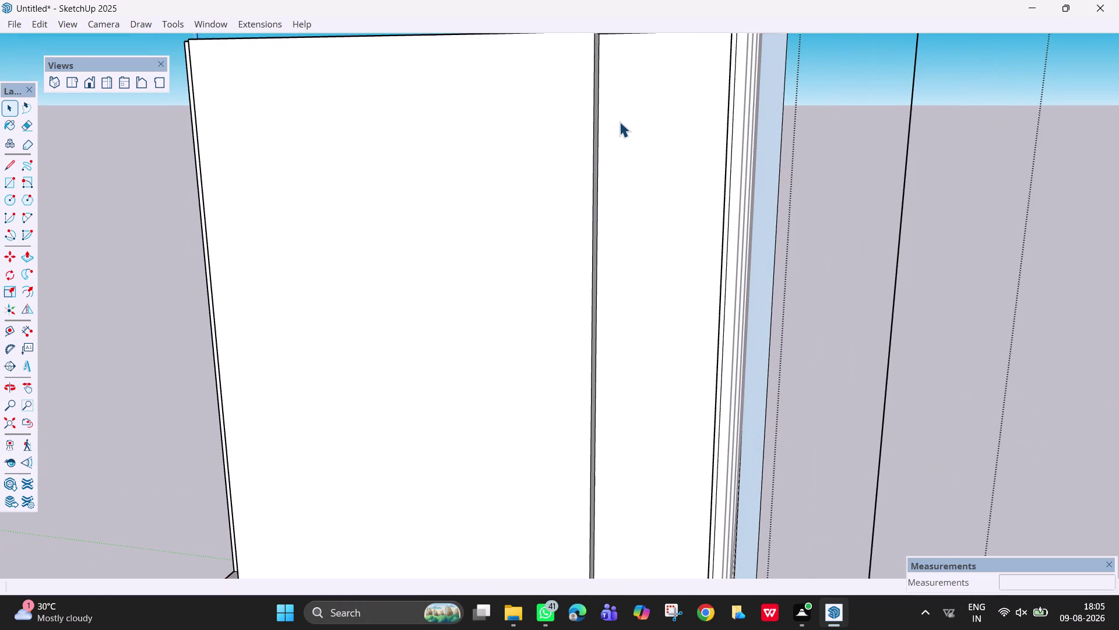
scroll(down, 3)
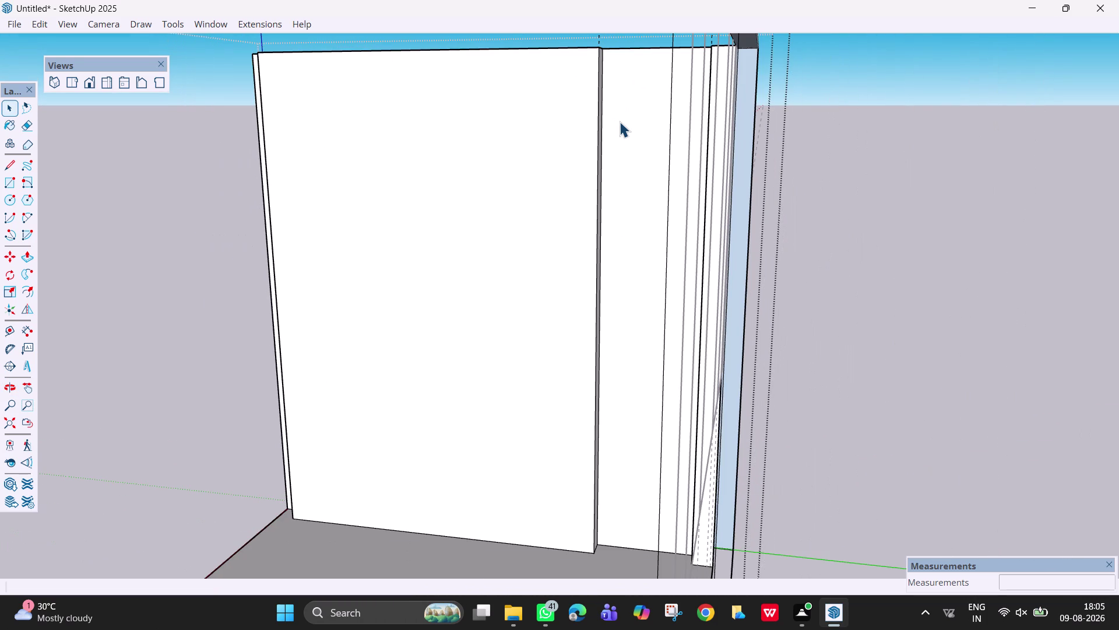
Divide the niche's vertical edge into four equal segments.
click(601, 145)
right_click(602, 145)
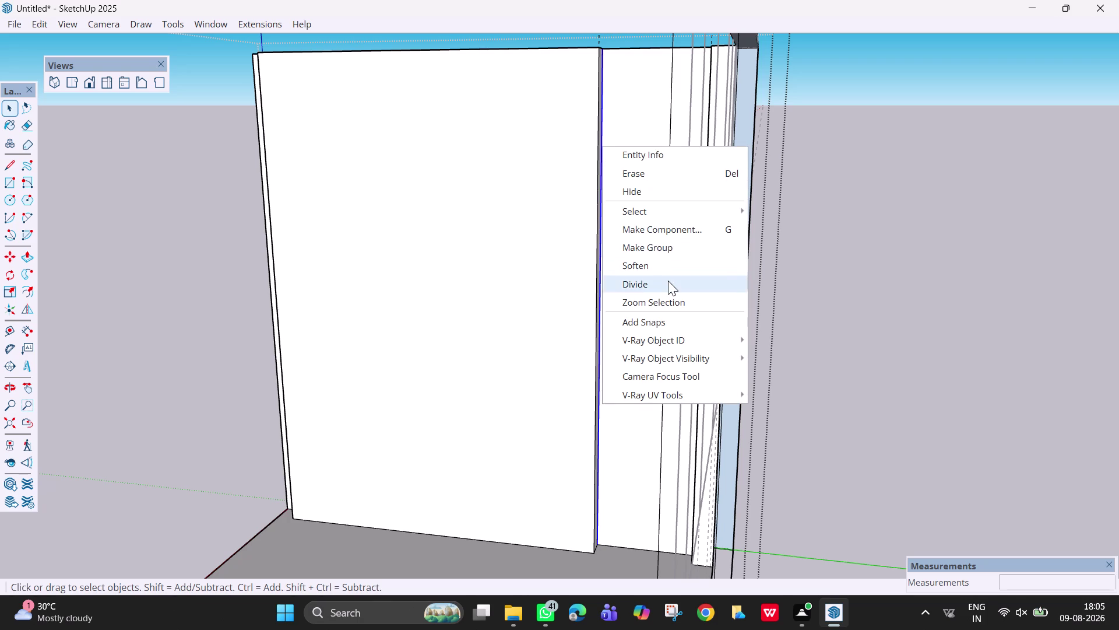
click(668, 281)
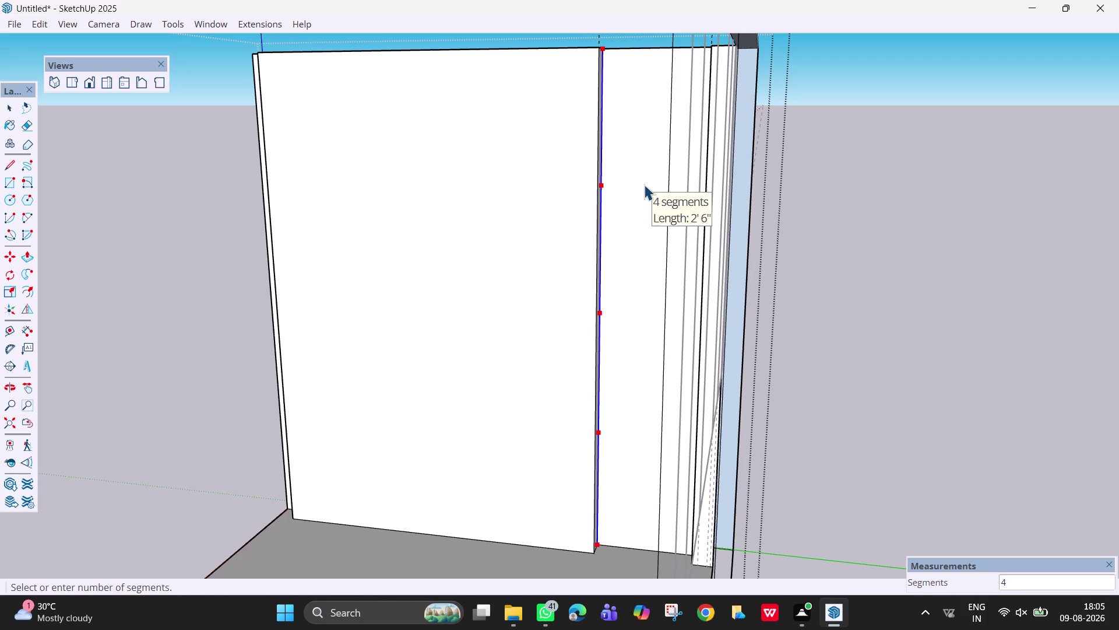
click(644, 184)
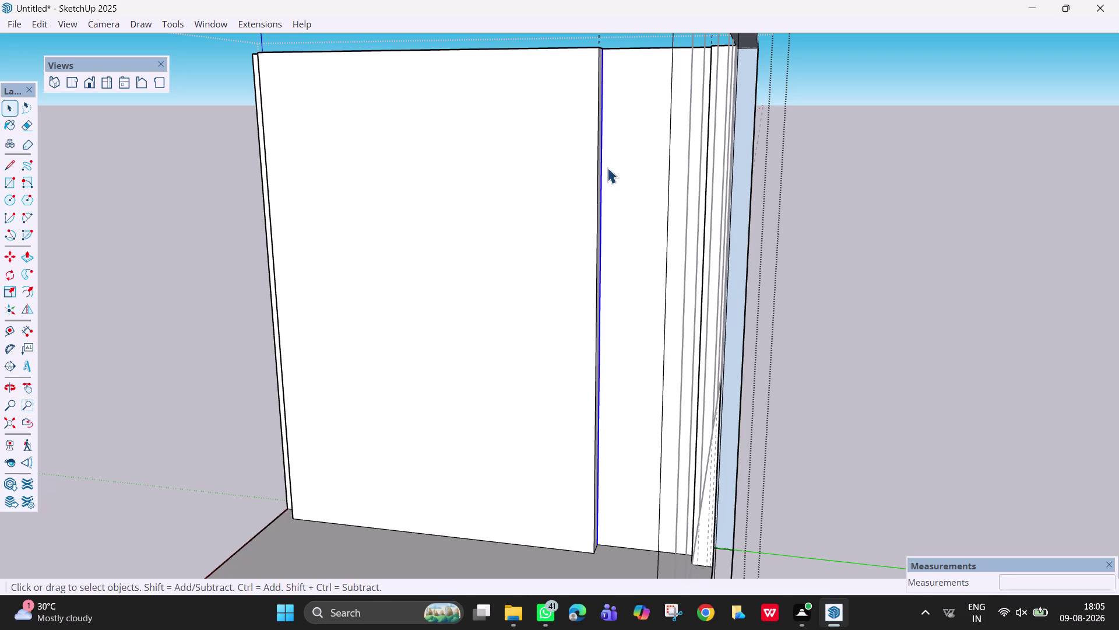
key(Escape)
key(space)
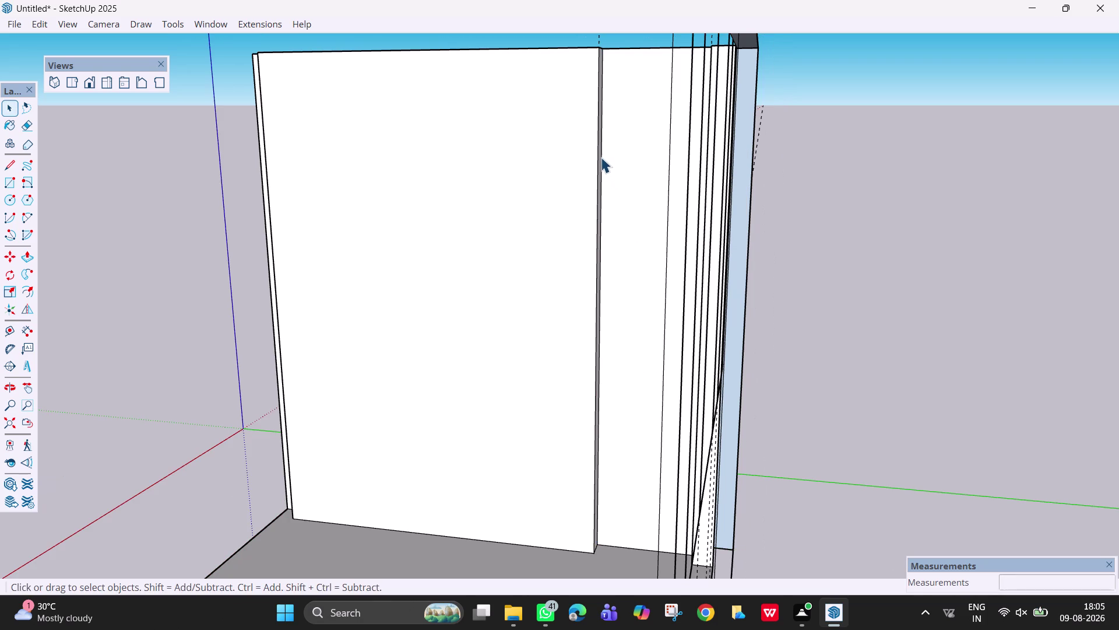
Select the wall panel group, dismiss its context menu, and start measuring from the panel top.
click(601, 155)
click(845, 260)
click(602, 196)
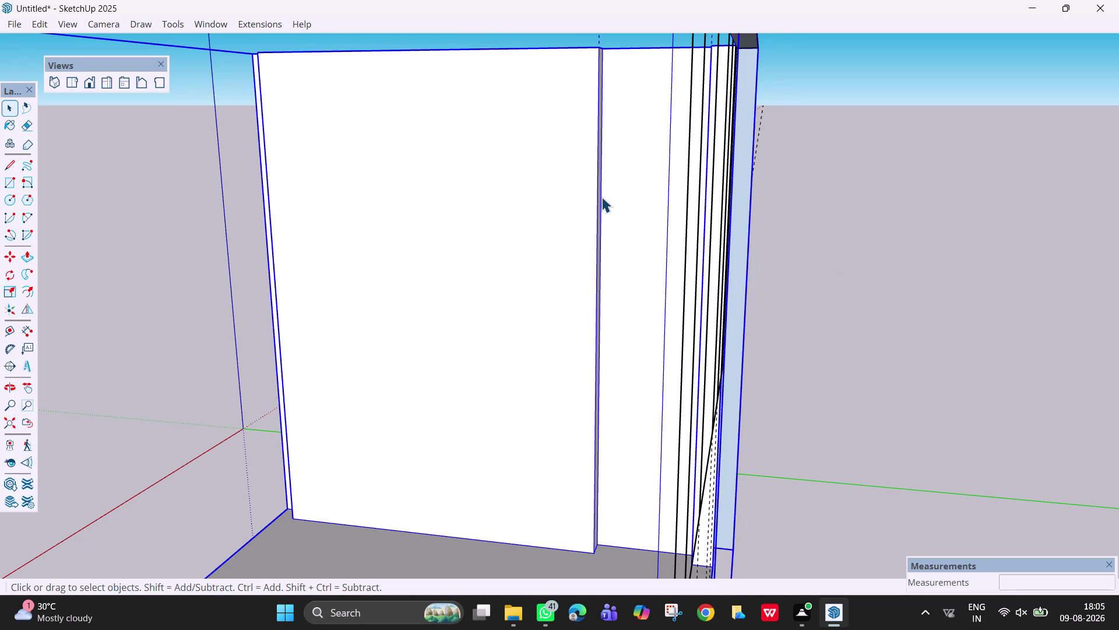
click(817, 236)
right_click(644, 208)
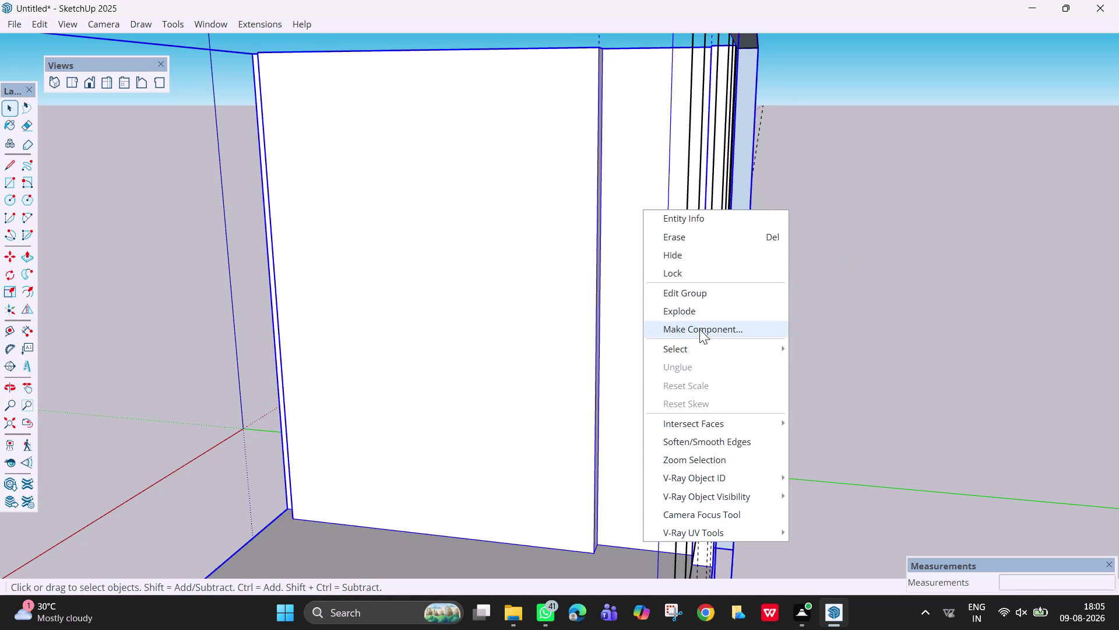
click(699, 290)
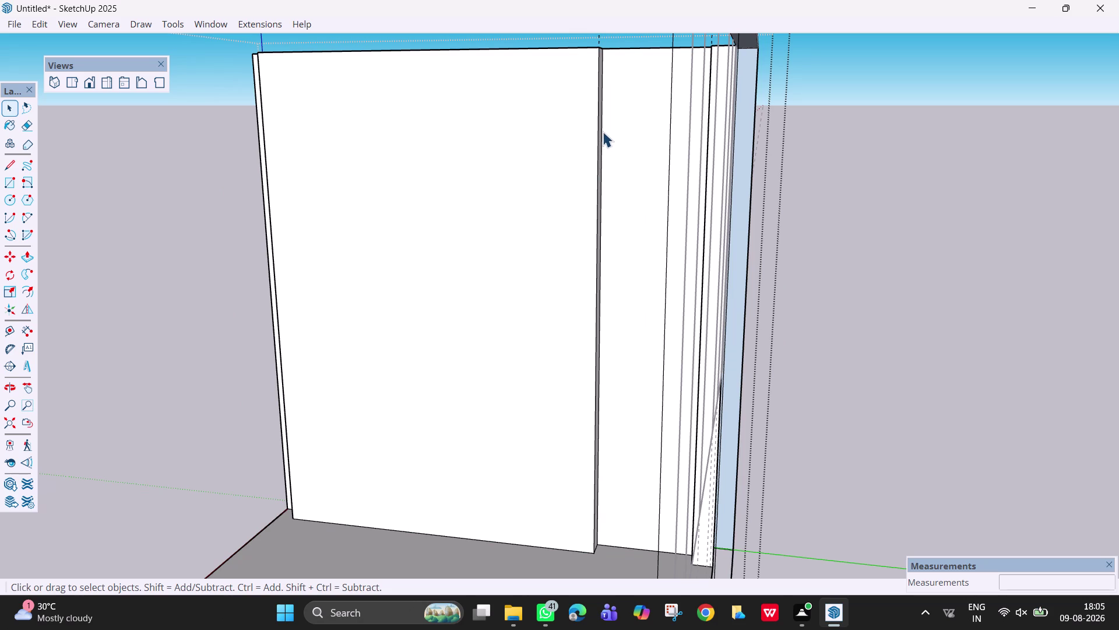
click(602, 127)
key(t)
click(640, 48)
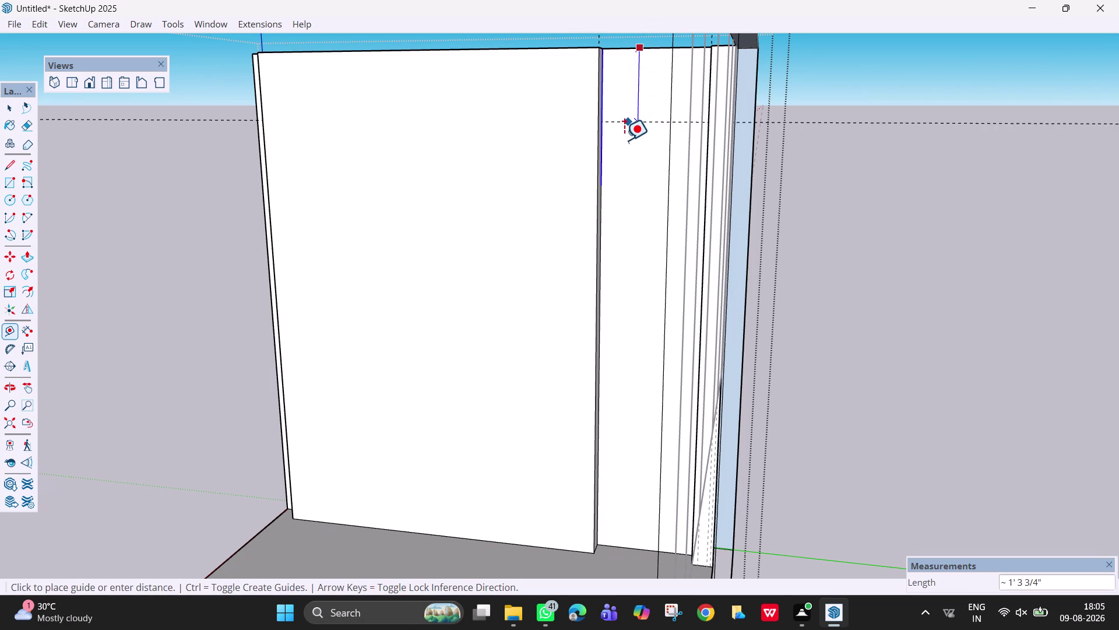
Place three horizontal guides down the narrow panel, about 2′6″ apart.
scroll(up, 3)
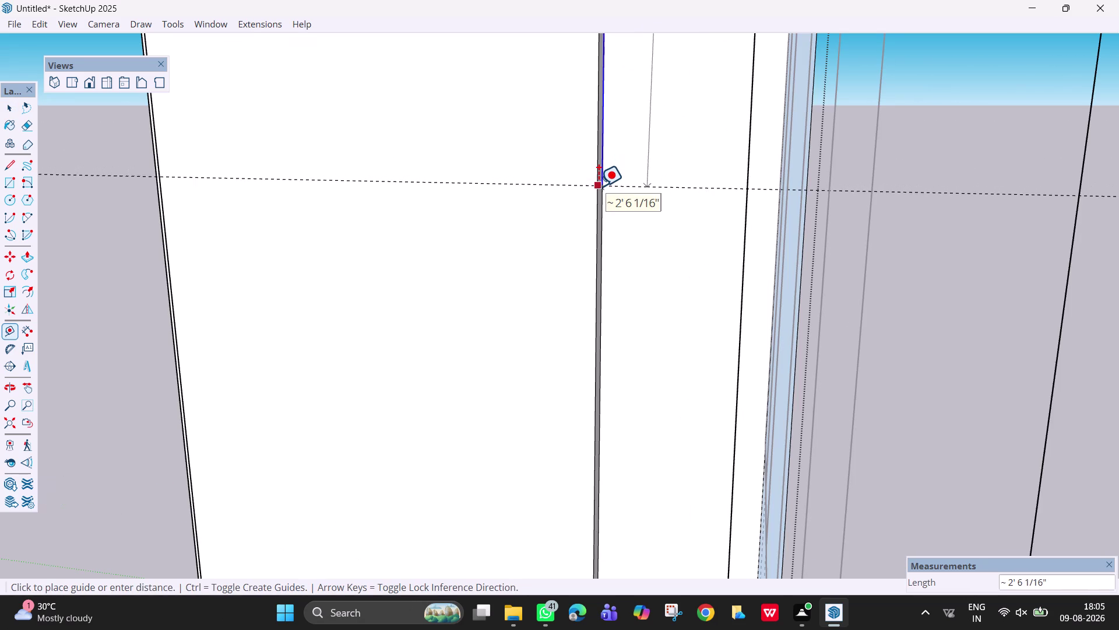
click(604, 188)
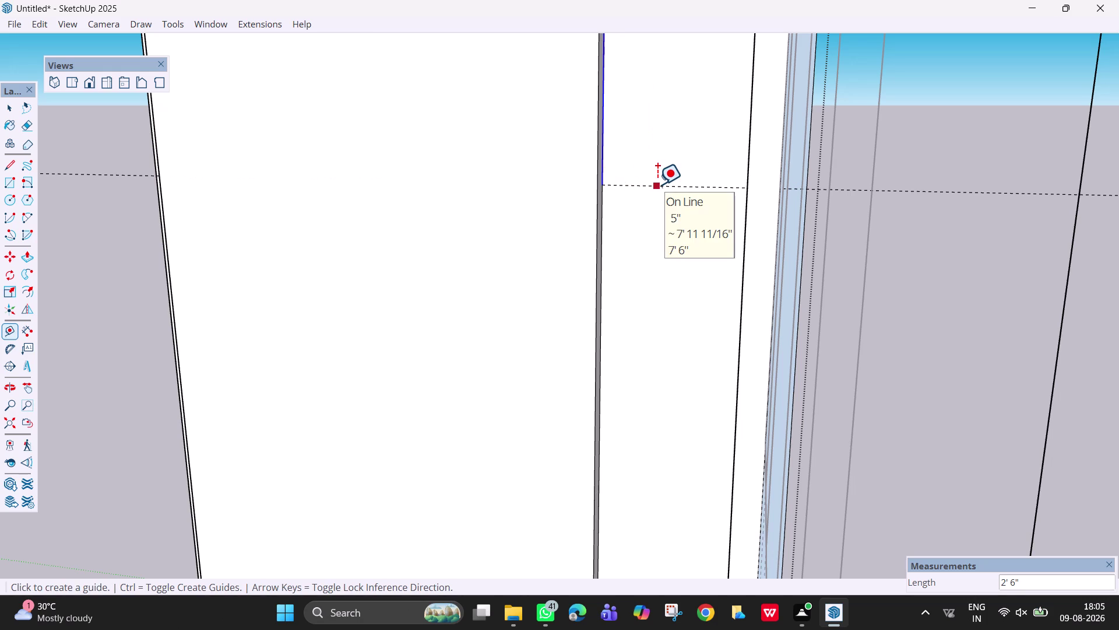
click(657, 185)
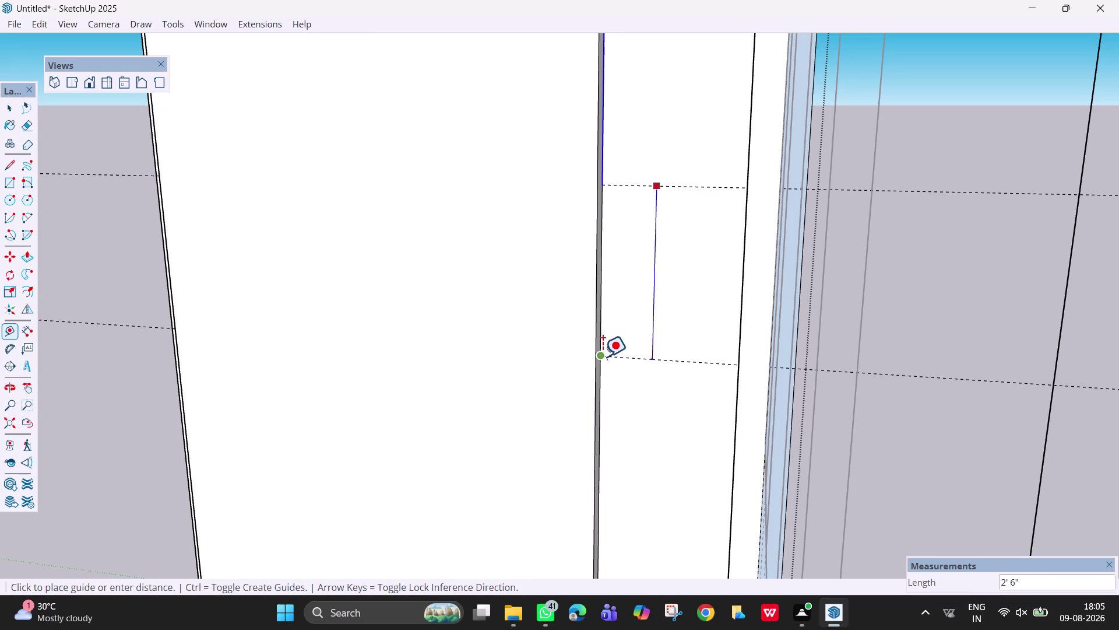
click(603, 357)
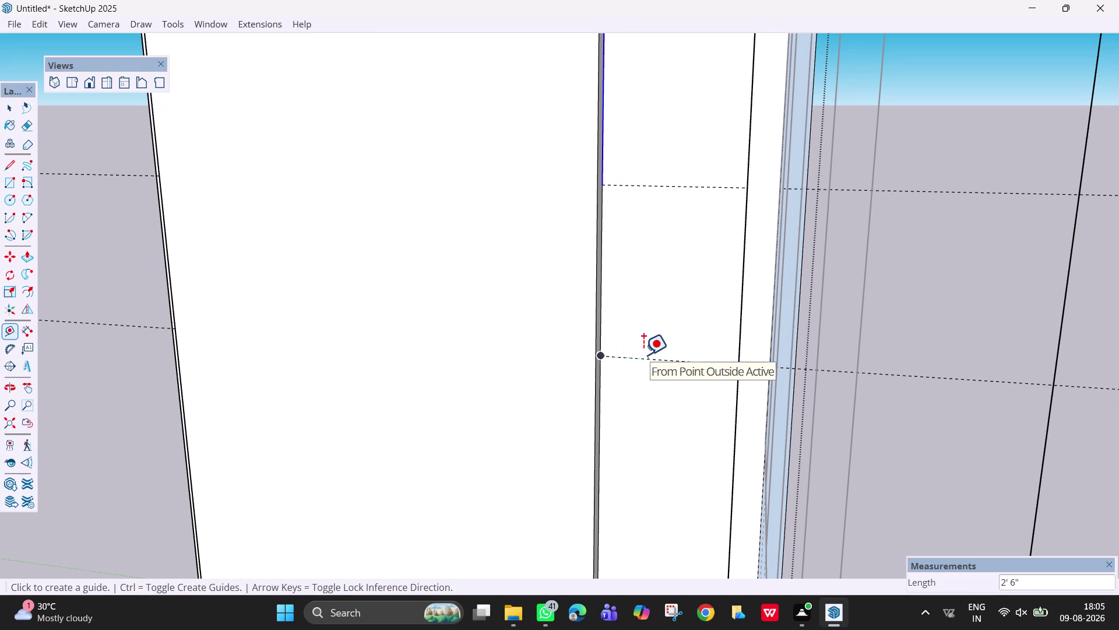
click(652, 358)
scroll(down, 3)
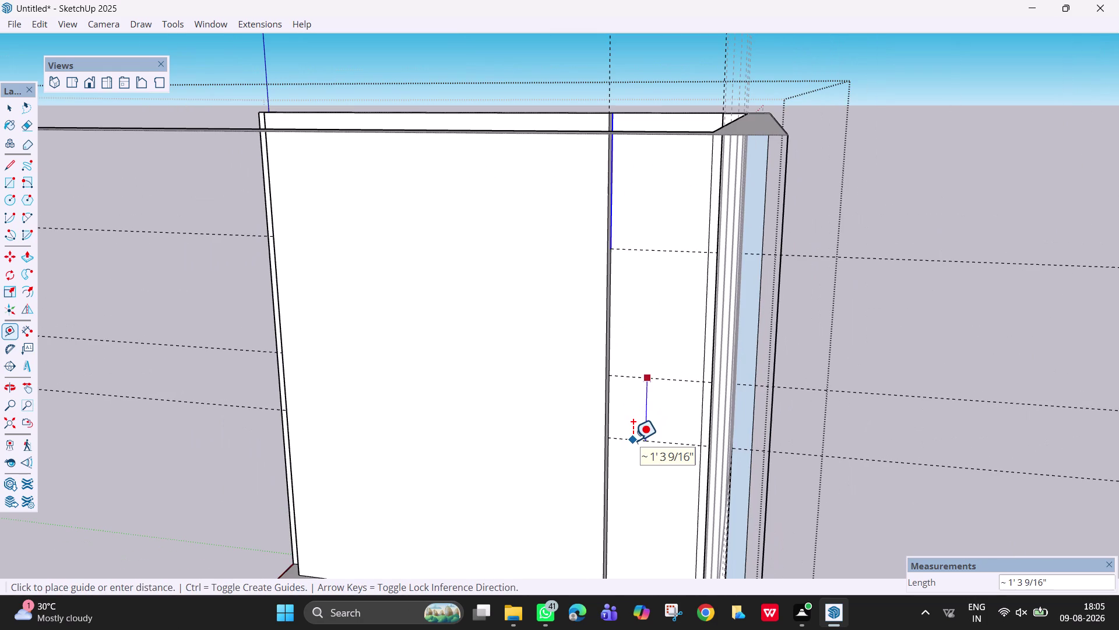
click(610, 499)
scroll(down, 3)
Adjust the view of the wall corner and exit the Tape Measure tool.
middle_drag(676, 475, 698, 458)
scroll(down, 3)
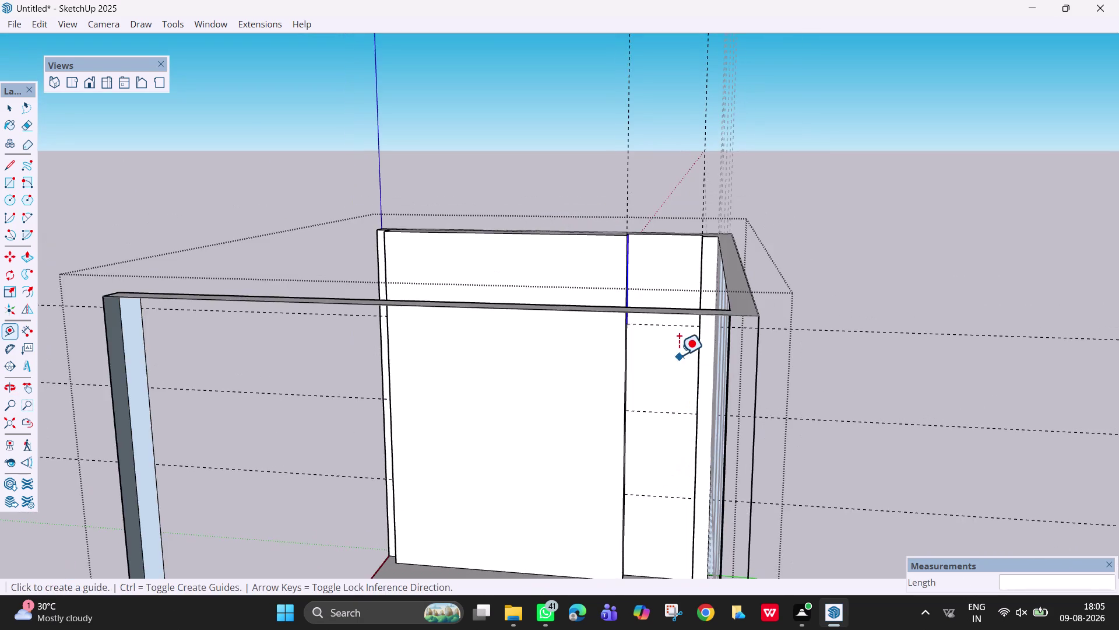
scroll(up, 3)
middle_drag(674, 346, 675, 306)
middle_drag(677, 308, 682, 311)
key(Escape)
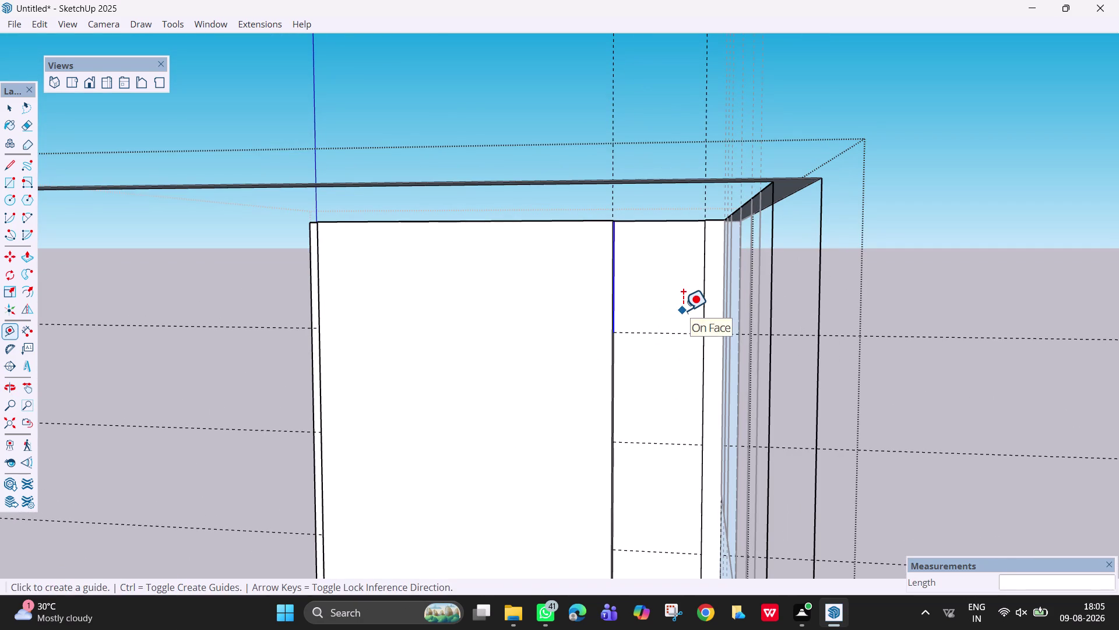
scroll(up, 3)
scroll(up, 3)
key(space)
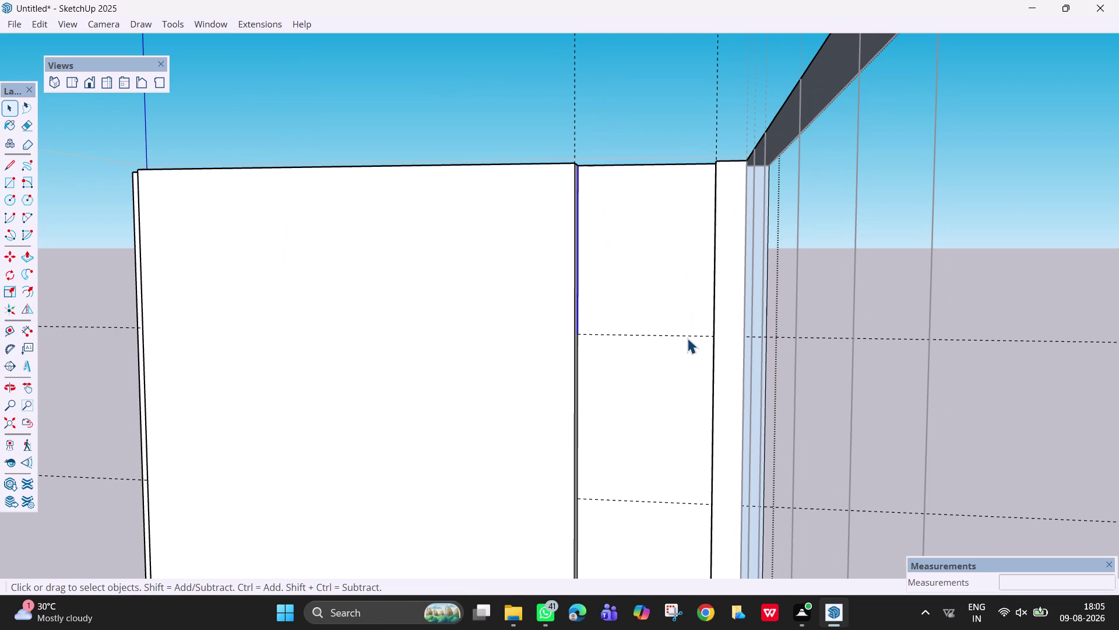
Bring the panel's horizontal guide into view and select it.
click(693, 333)
click(643, 110)
scroll(up, 3)
middle_drag(662, 316, 648, 324)
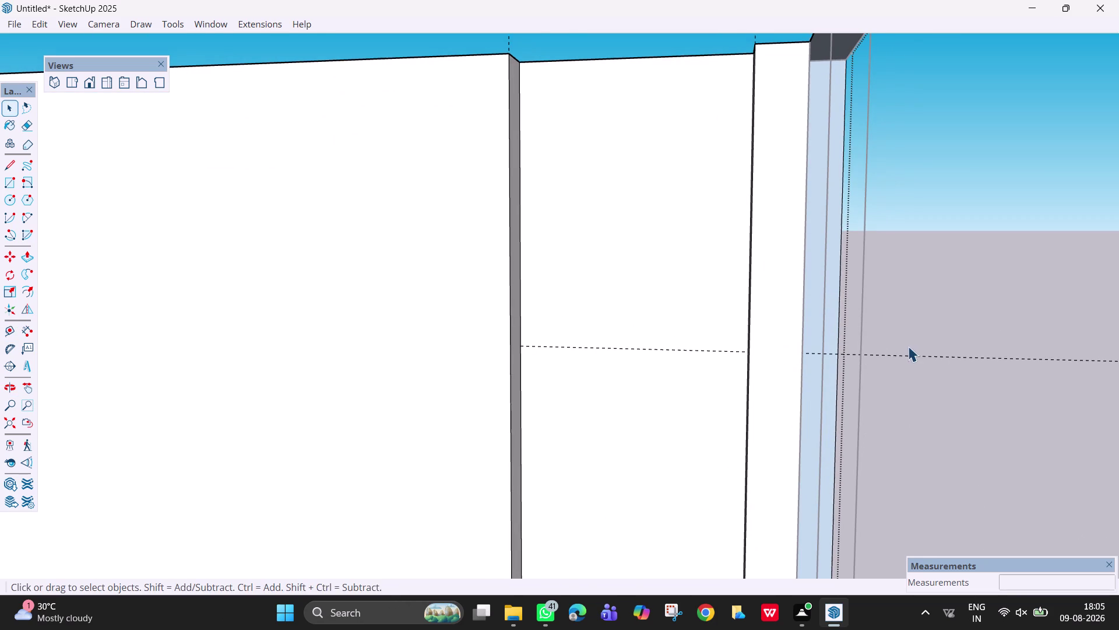
click(909, 353)
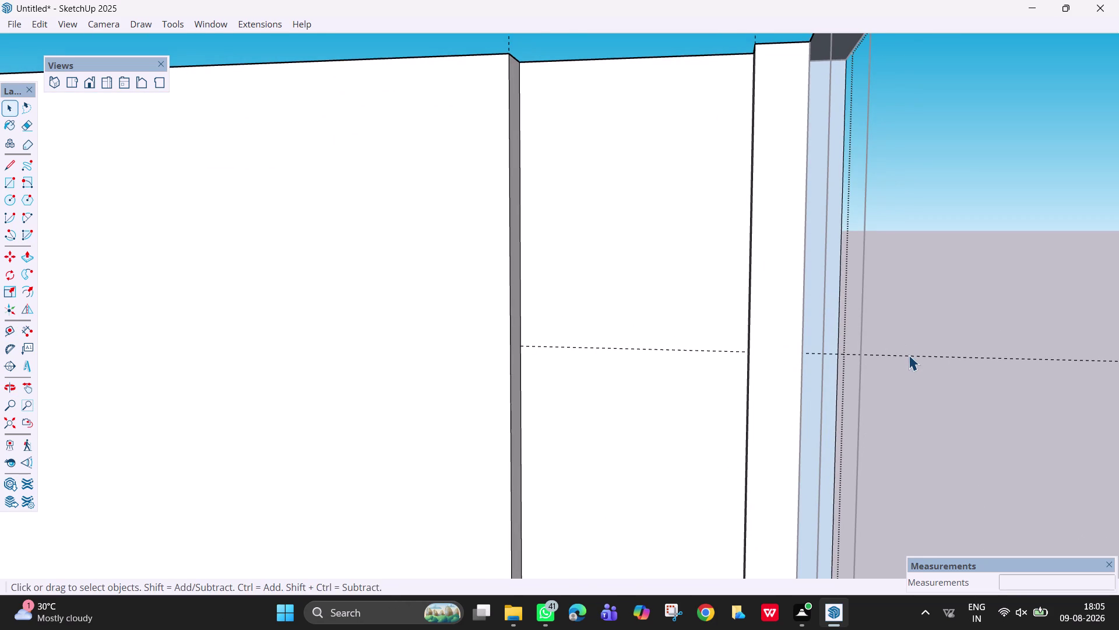
click(909, 355)
Copy the guide 3 mm with Move, then undo the copy.
key(m)
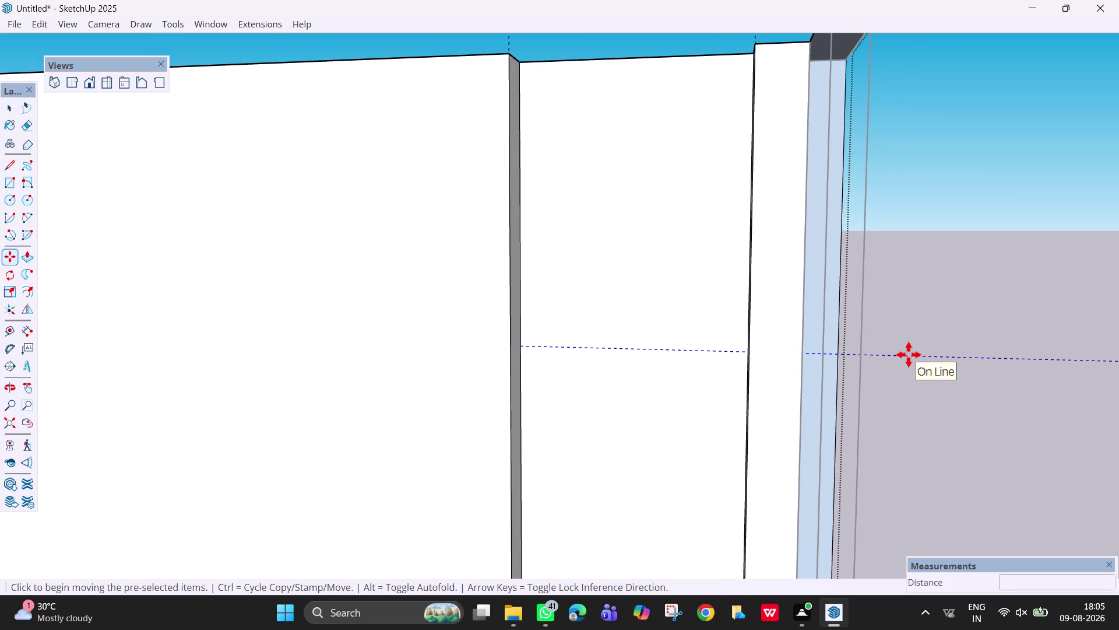
click(520, 346)
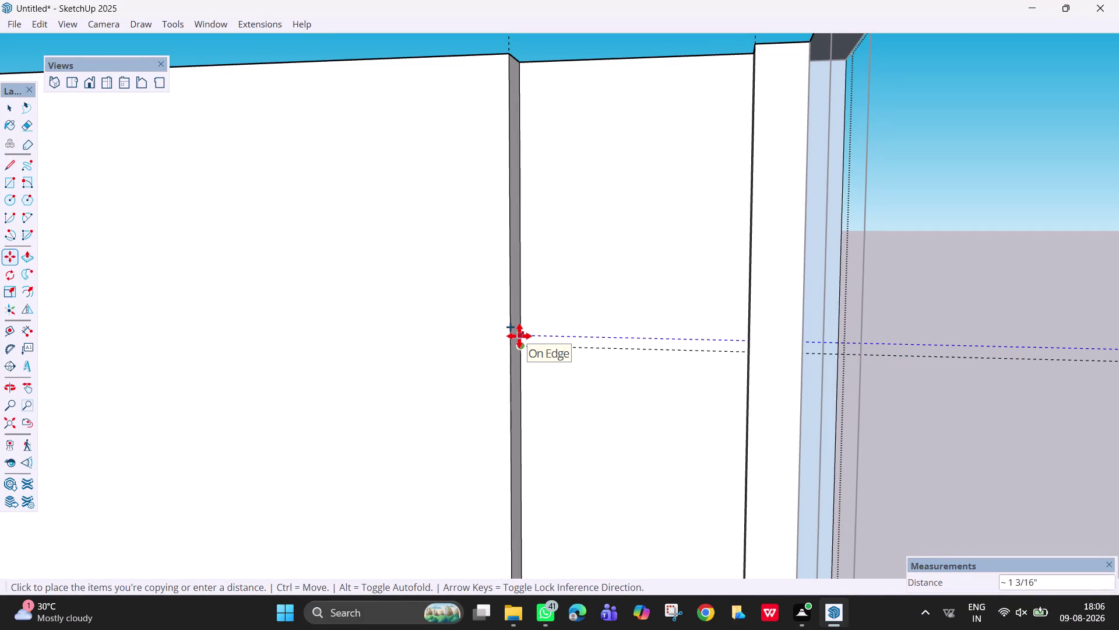
key(3)
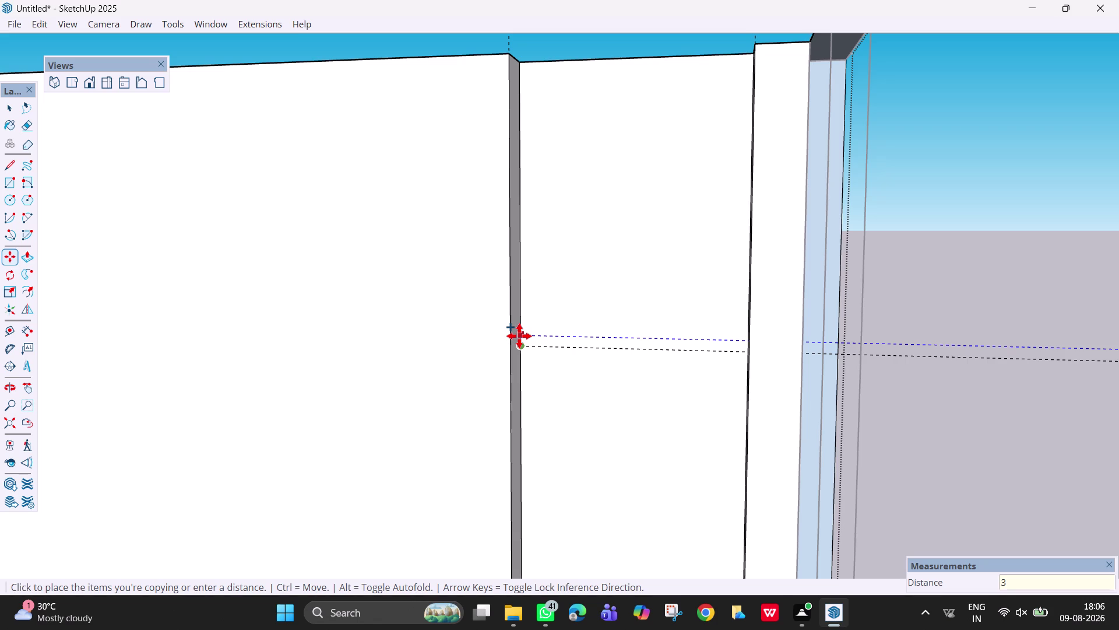
text(mm)
key(Return)
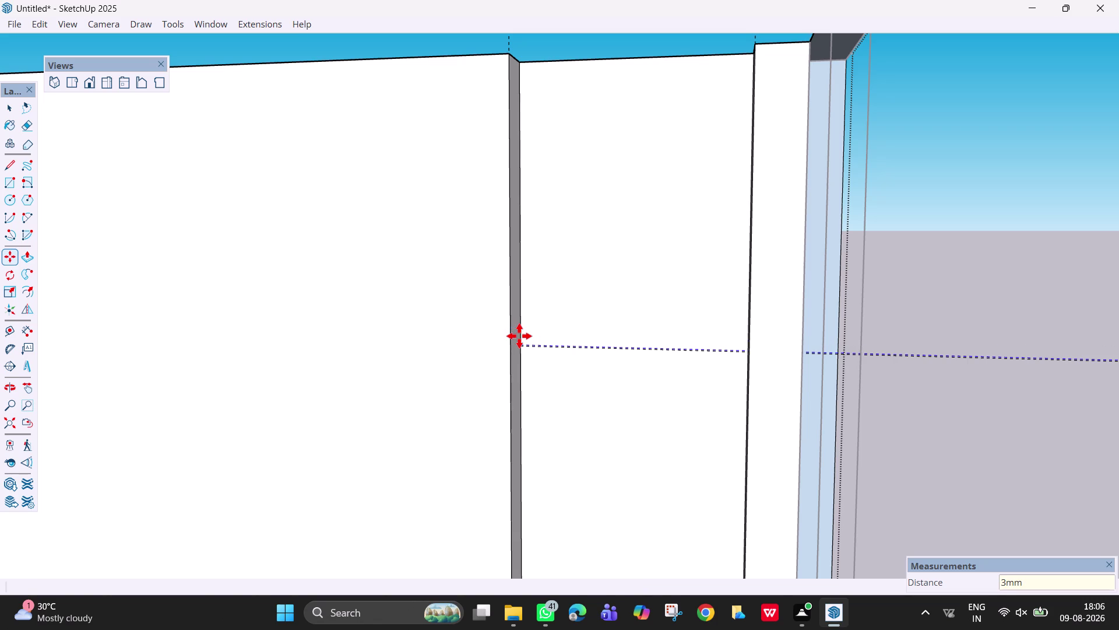
scroll(up, 3)
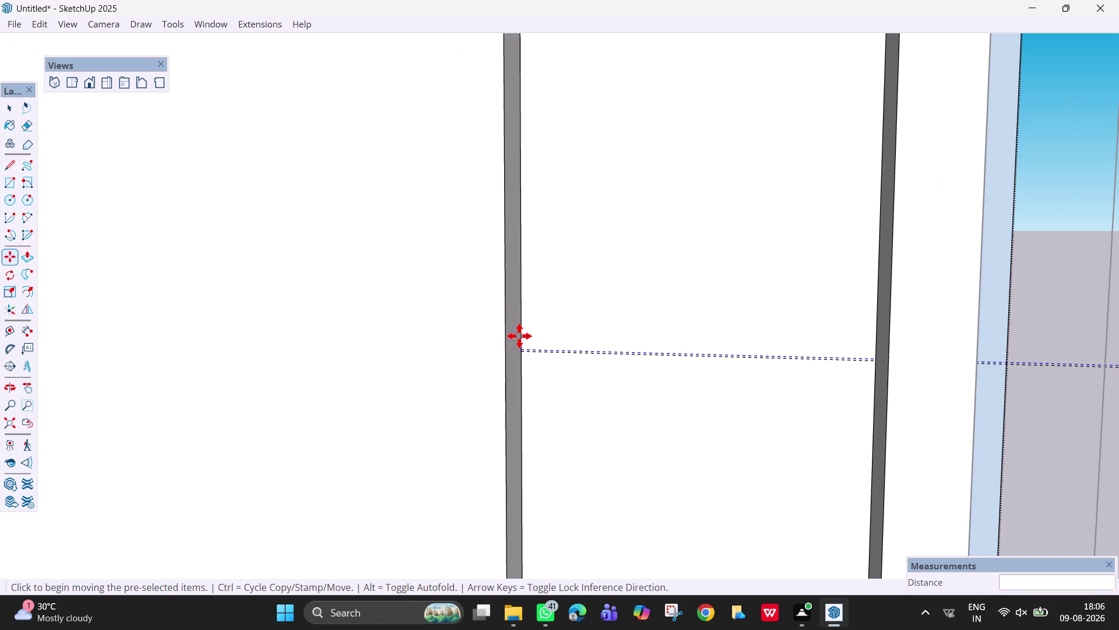
key(ctrl+z)
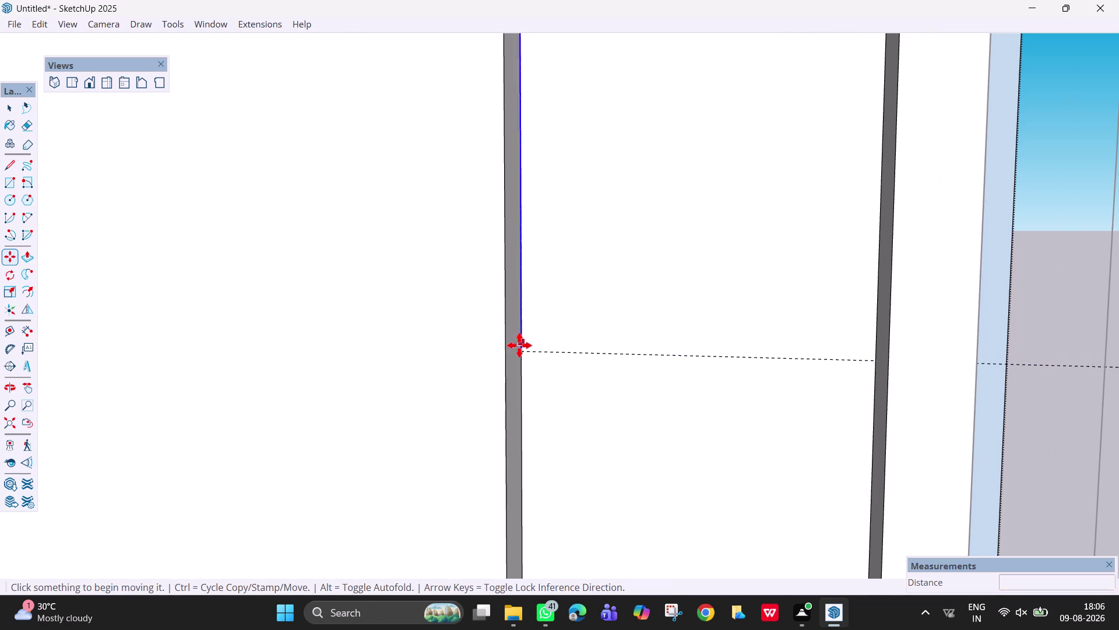
Reselect the guide, copy it at an offset of 2, and undo that trial copy.
click(521, 355)
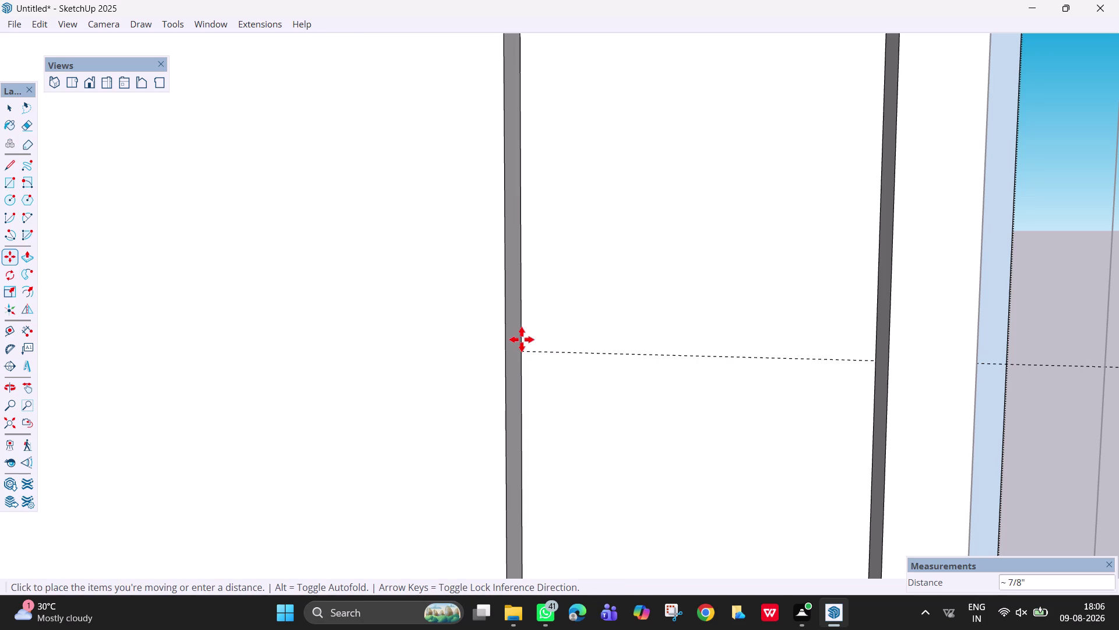
key(Escape)
key(space)
click(536, 351)
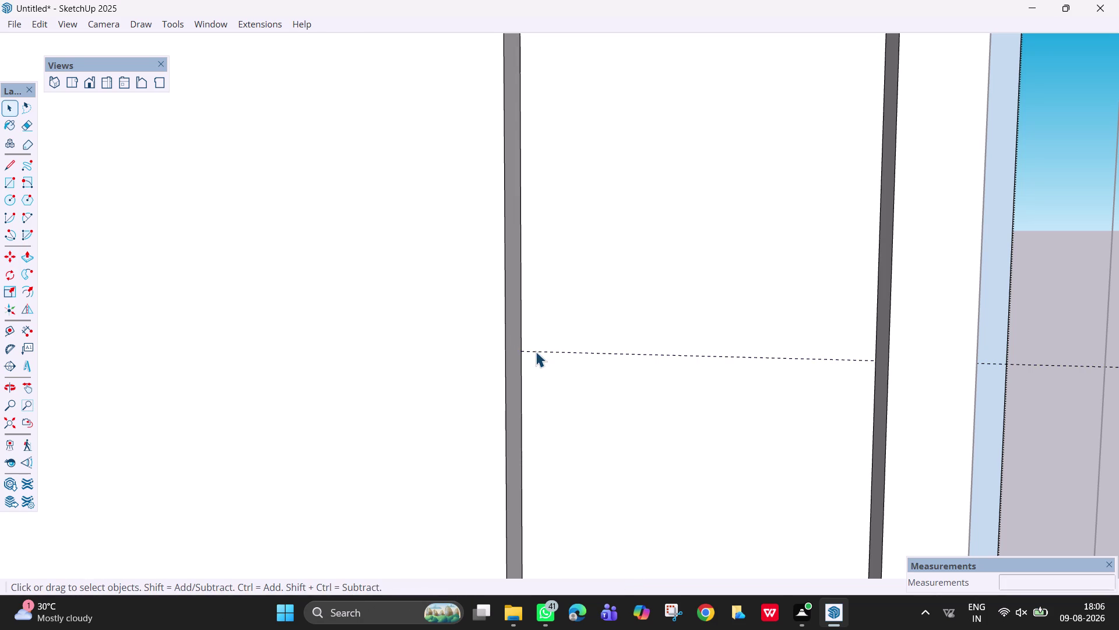
key(m)
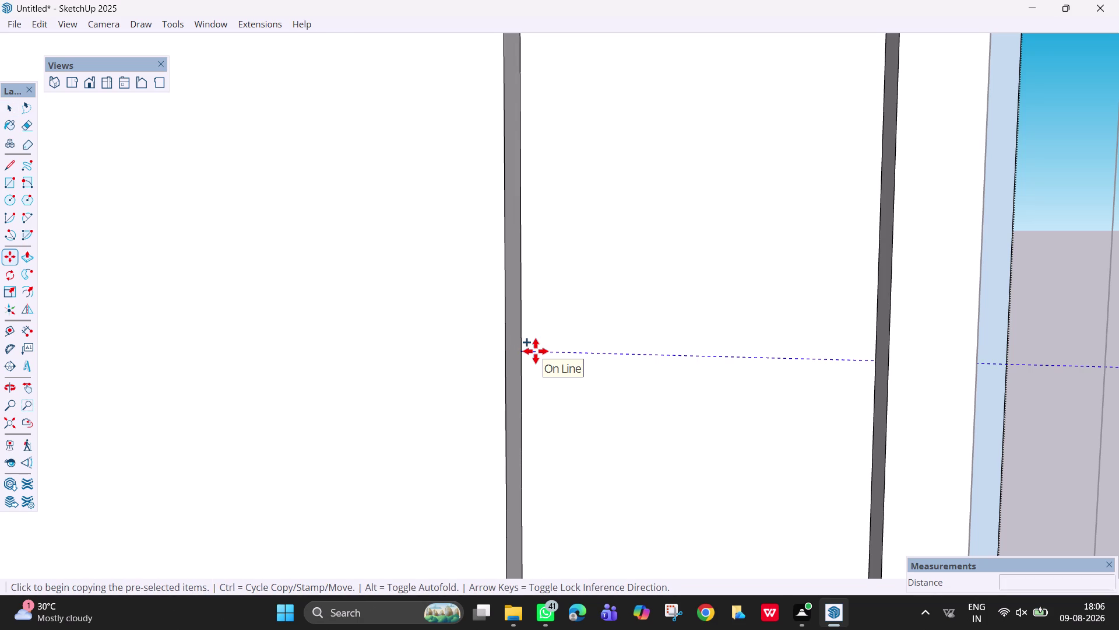
click(520, 350)
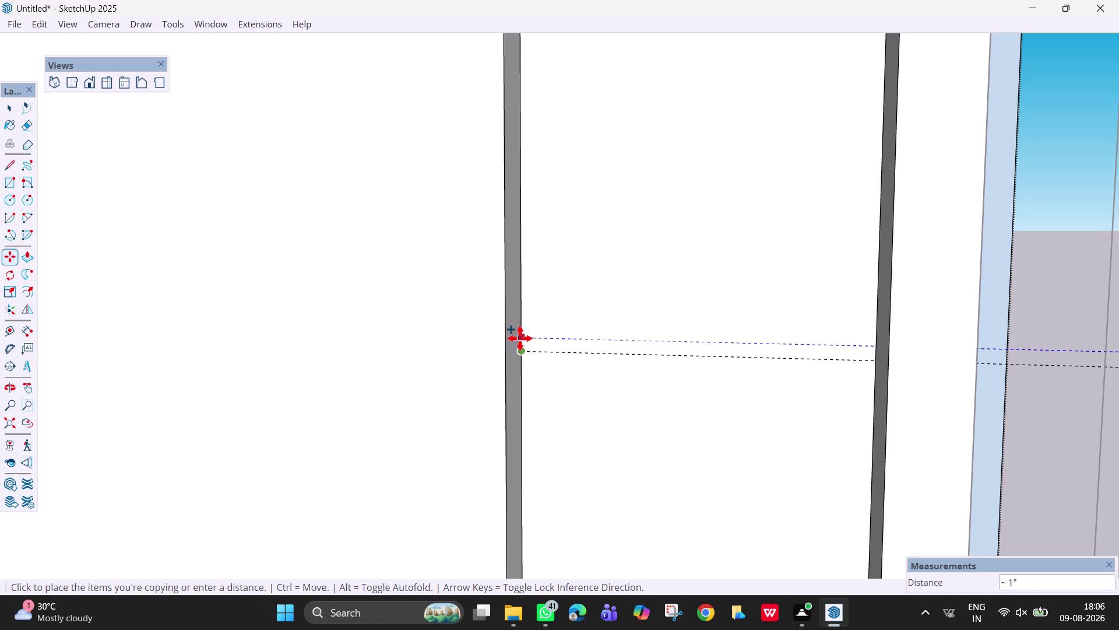
key(2)
key(Return)
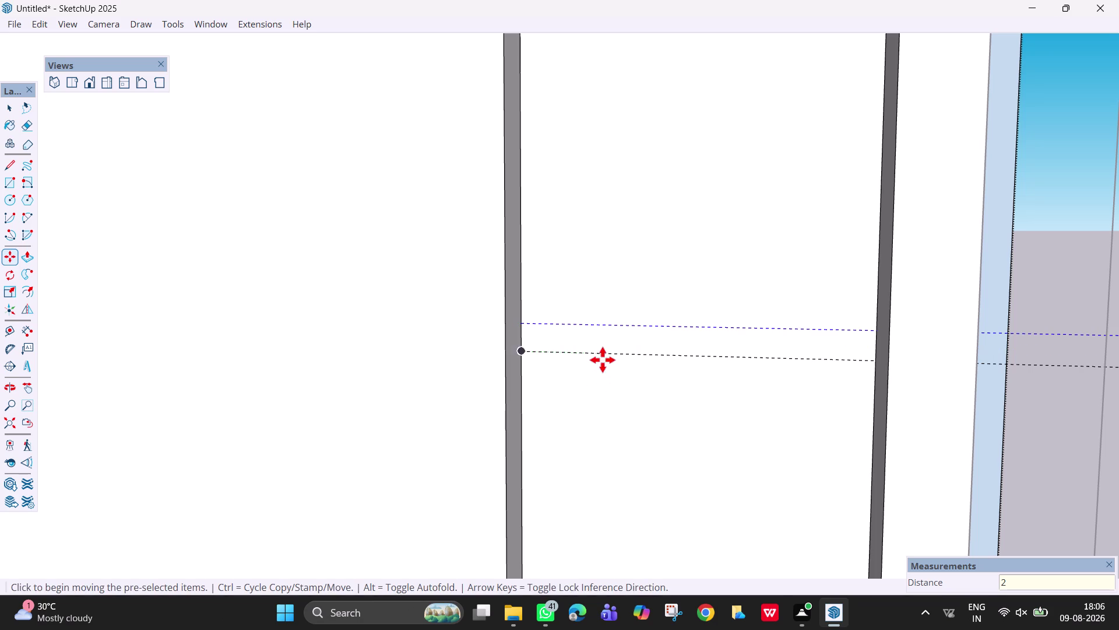
key(ctrl+z)
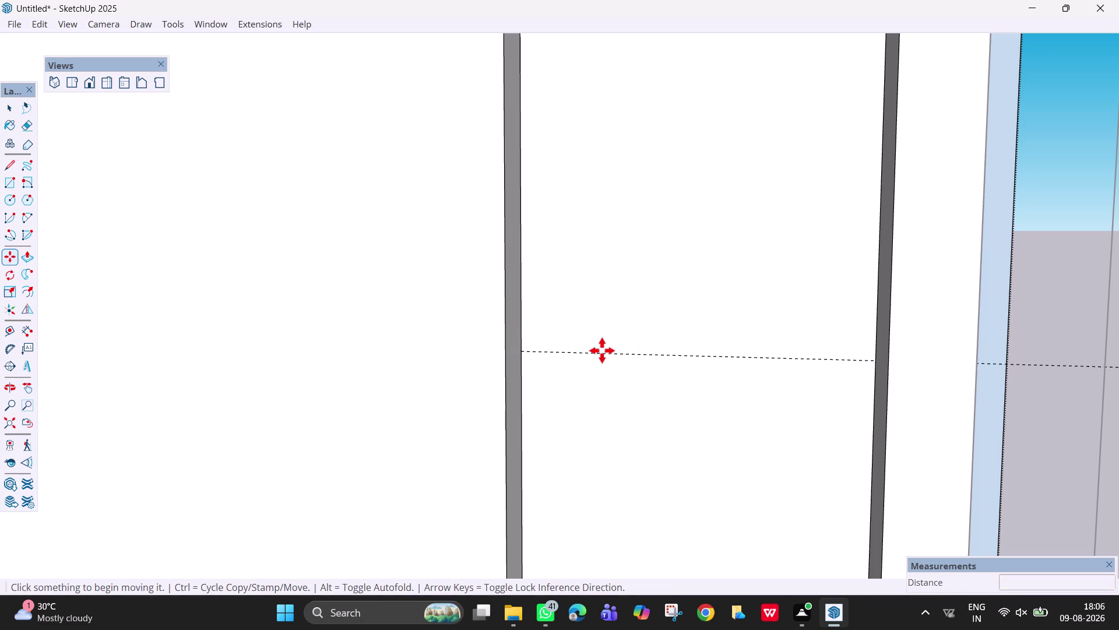
Select the horizontal guide and copy it 20 mm with Move.
key(space)
click(602, 350)
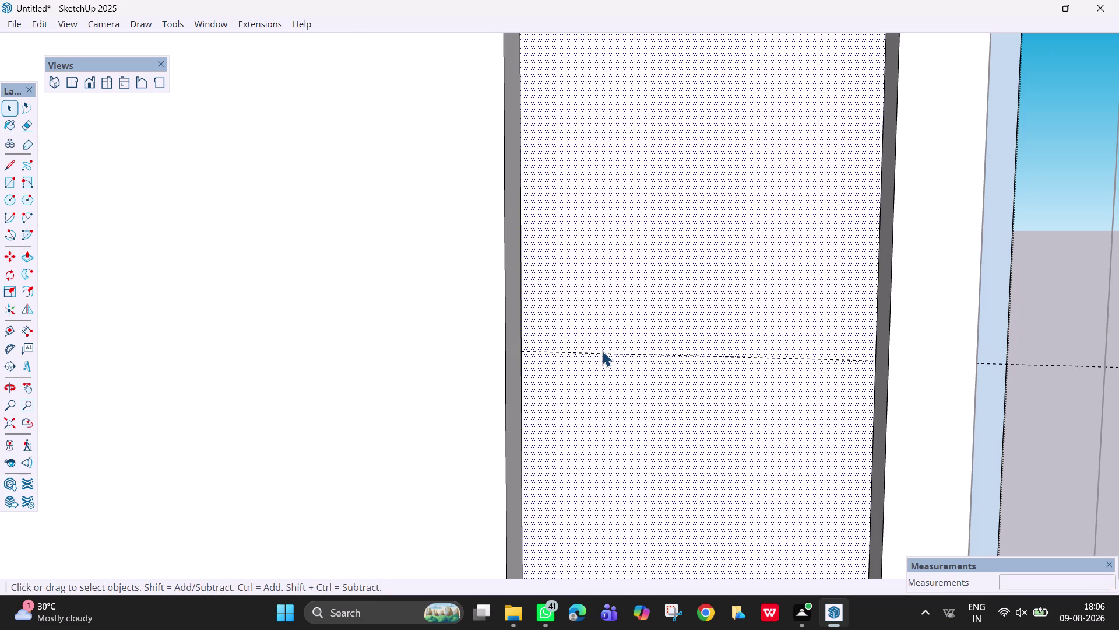
click(601, 352)
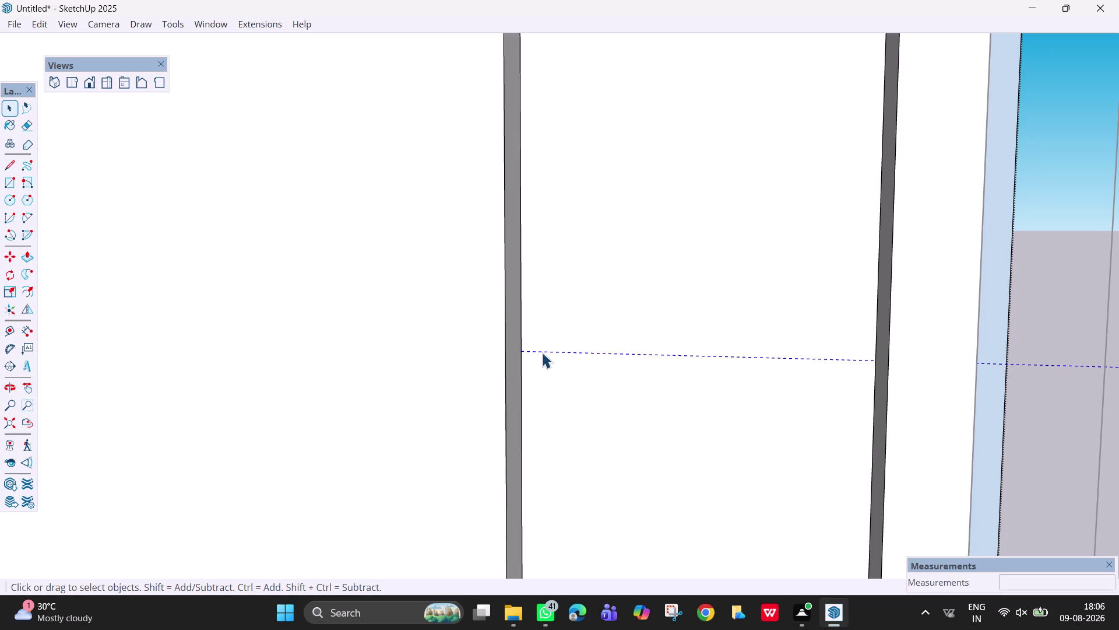
key(m)
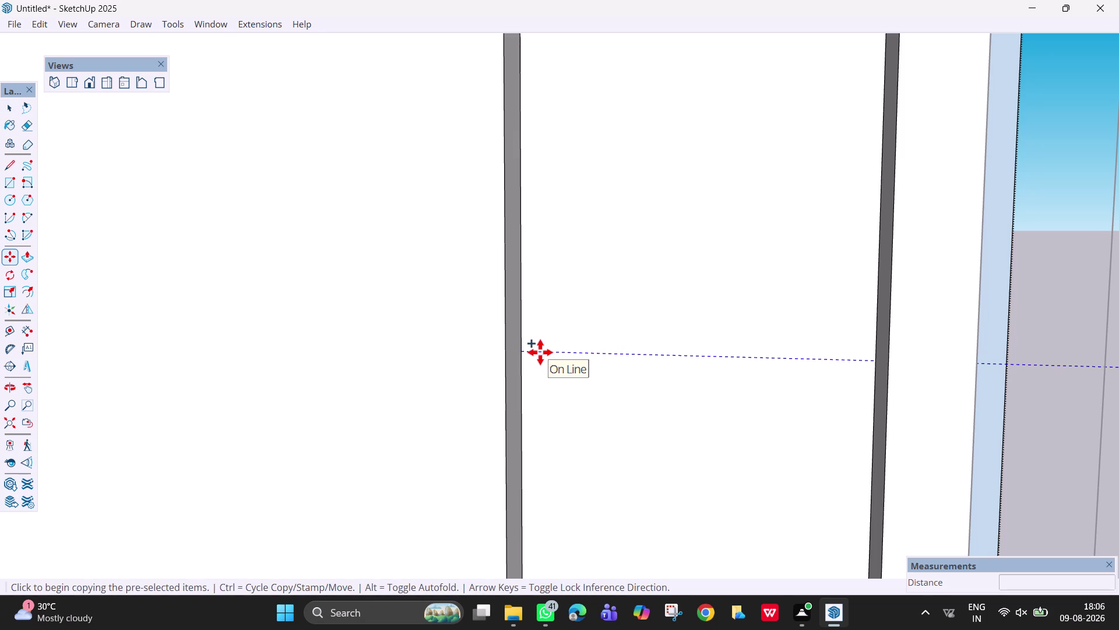
click(521, 348)
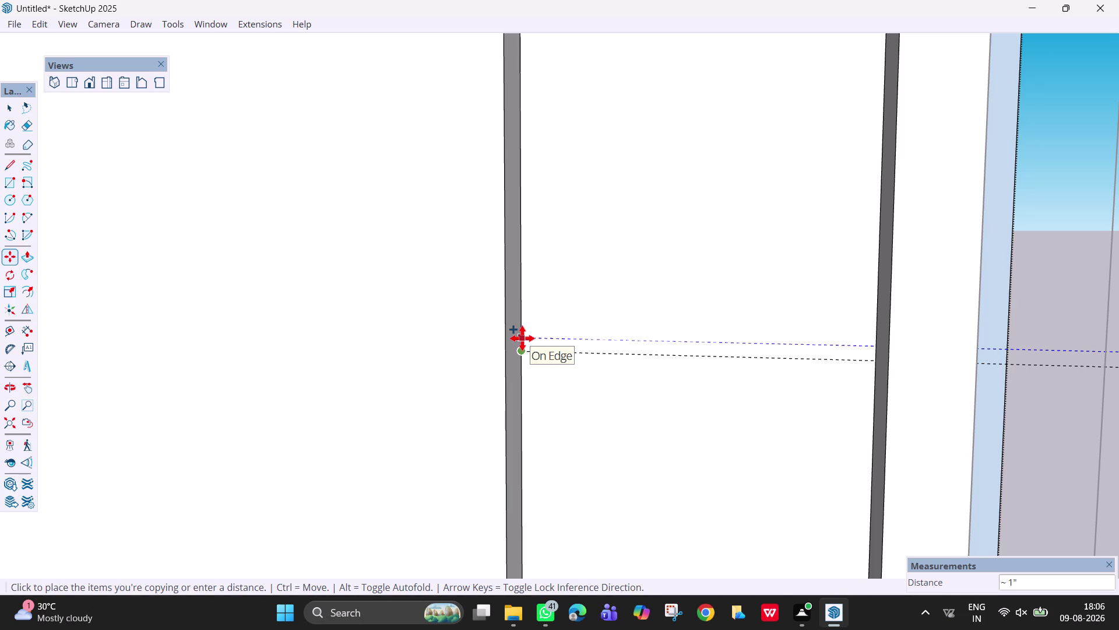
text(20)
text(mm)
key(Return)
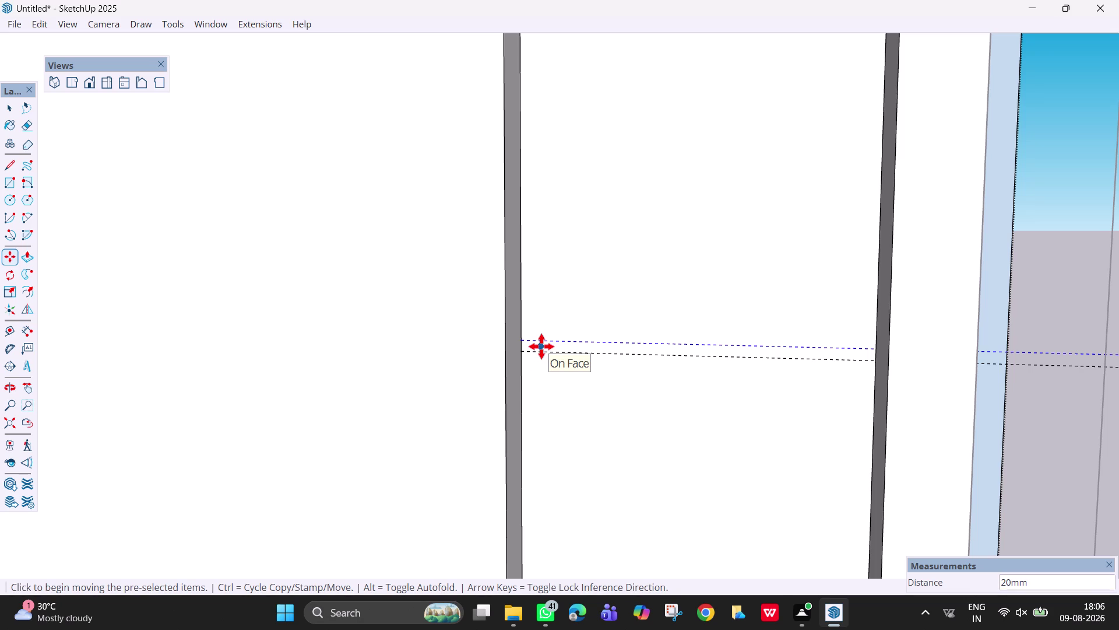
Undo the 20 mm copy and select the remaining guide line.
scroll(down, 3)
scroll(up, 3)
scroll(down, 3)
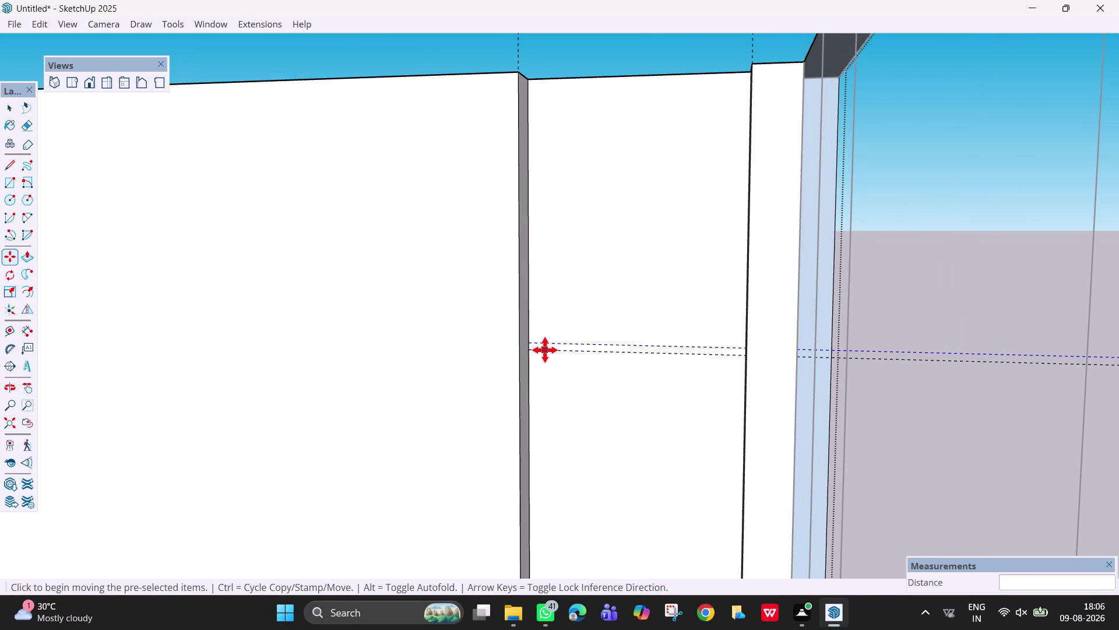
key(ctrl+z)
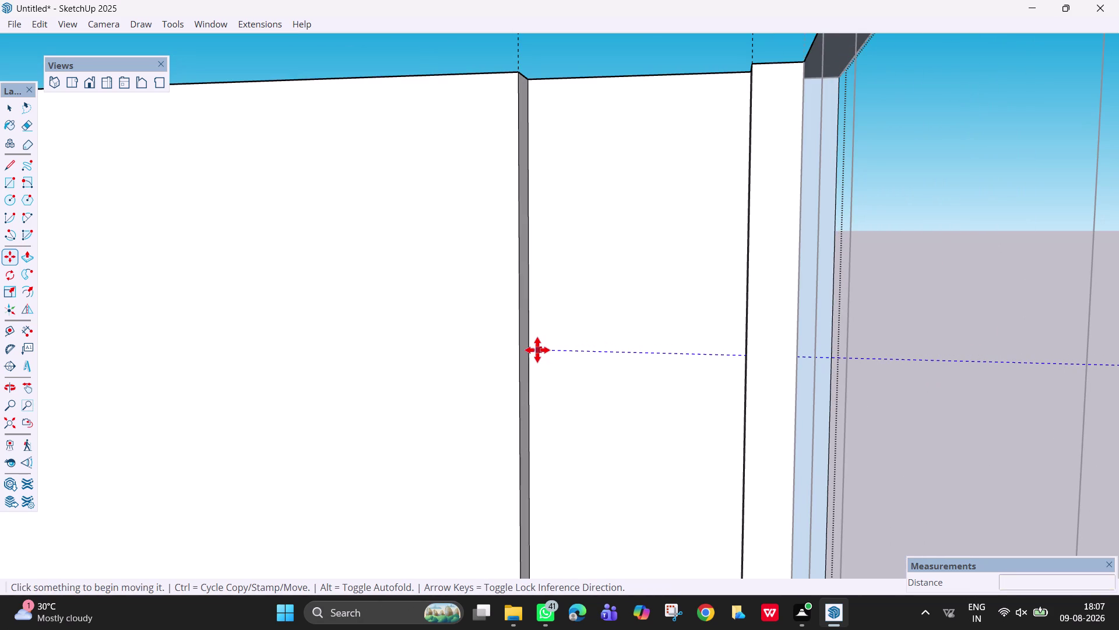
key(space)
click(538, 350)
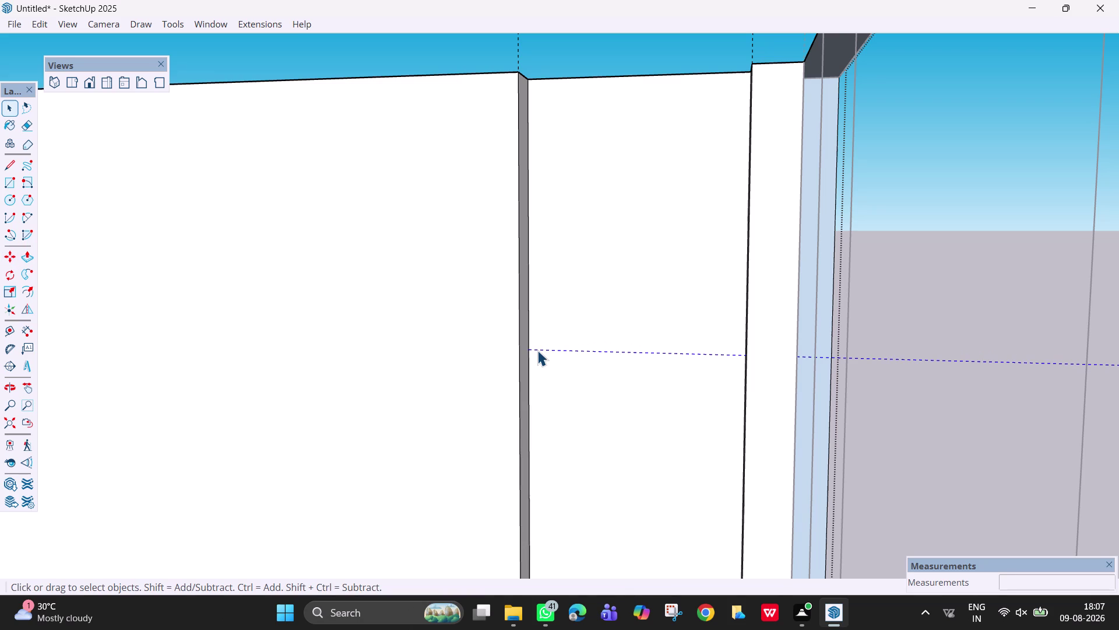
Make first copies of the guide at 10 mm and 20 mm offsets on the panel.
key(m)
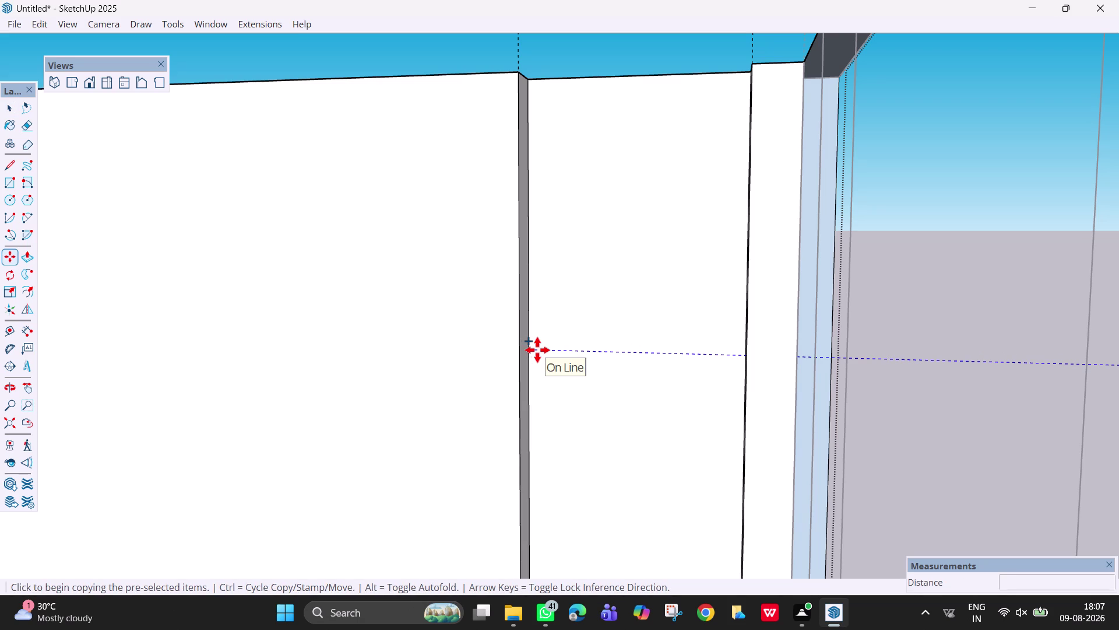
click(529, 350)
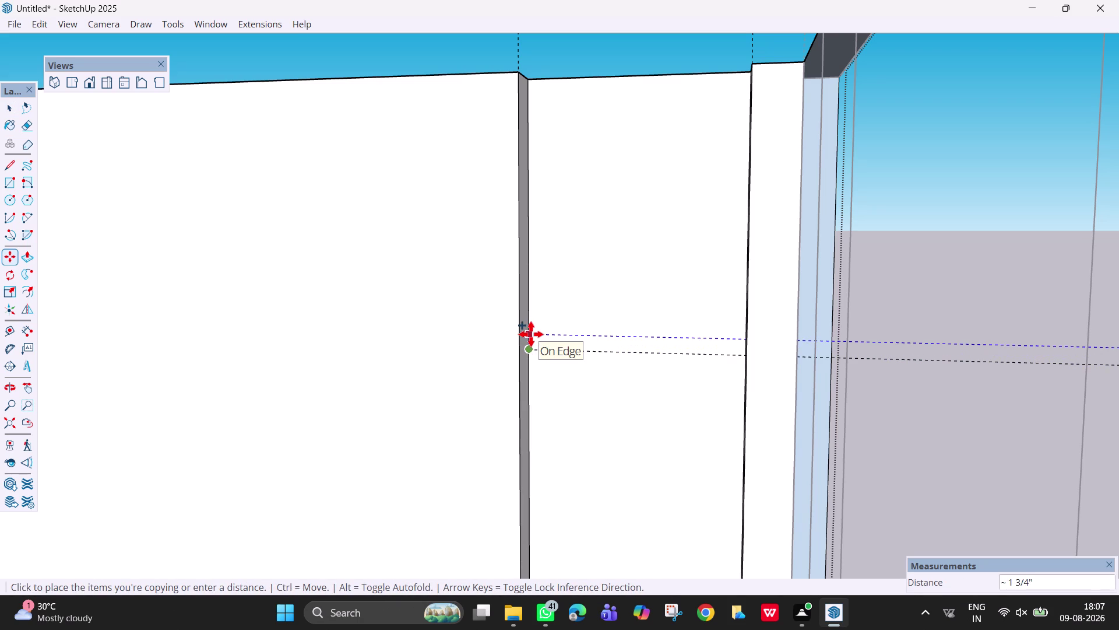
text(10mm)
key(Return)
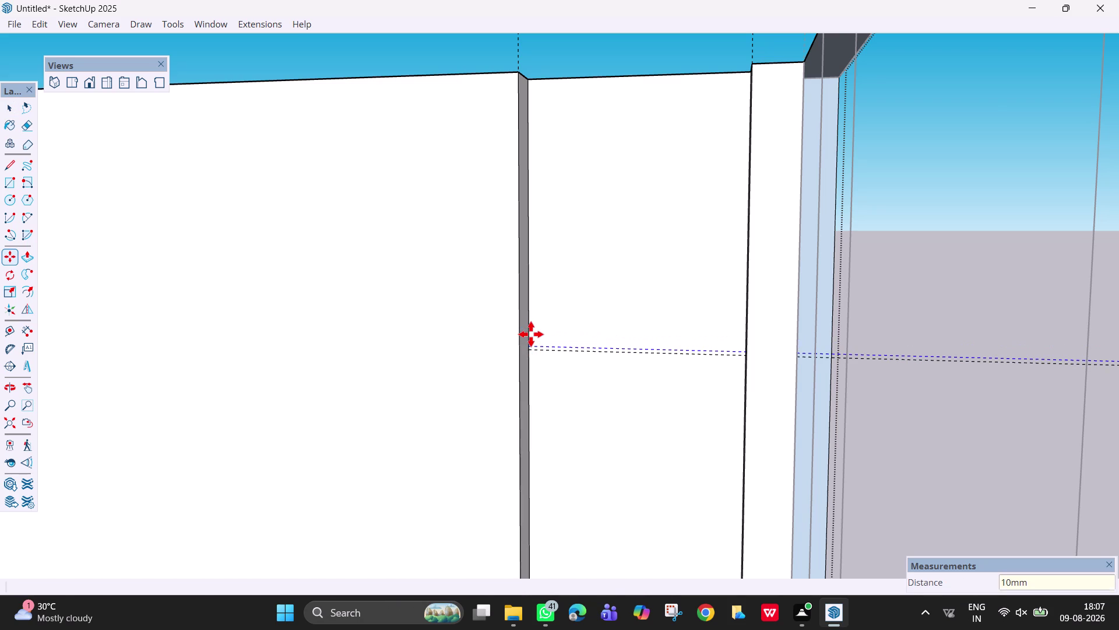
scroll(up, 3)
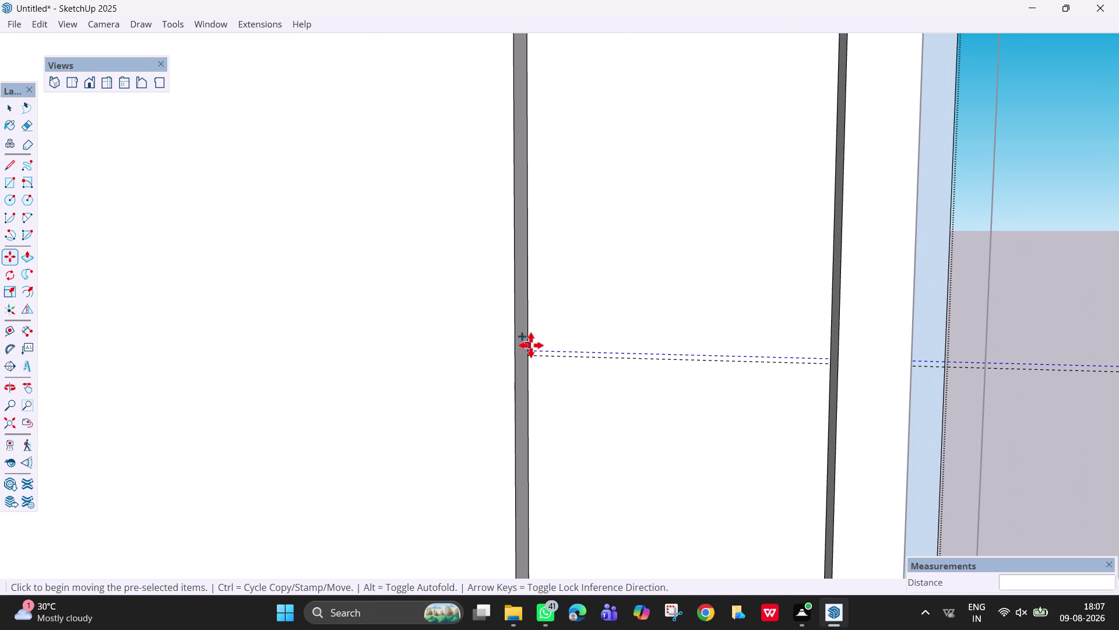
scroll(up, 3)
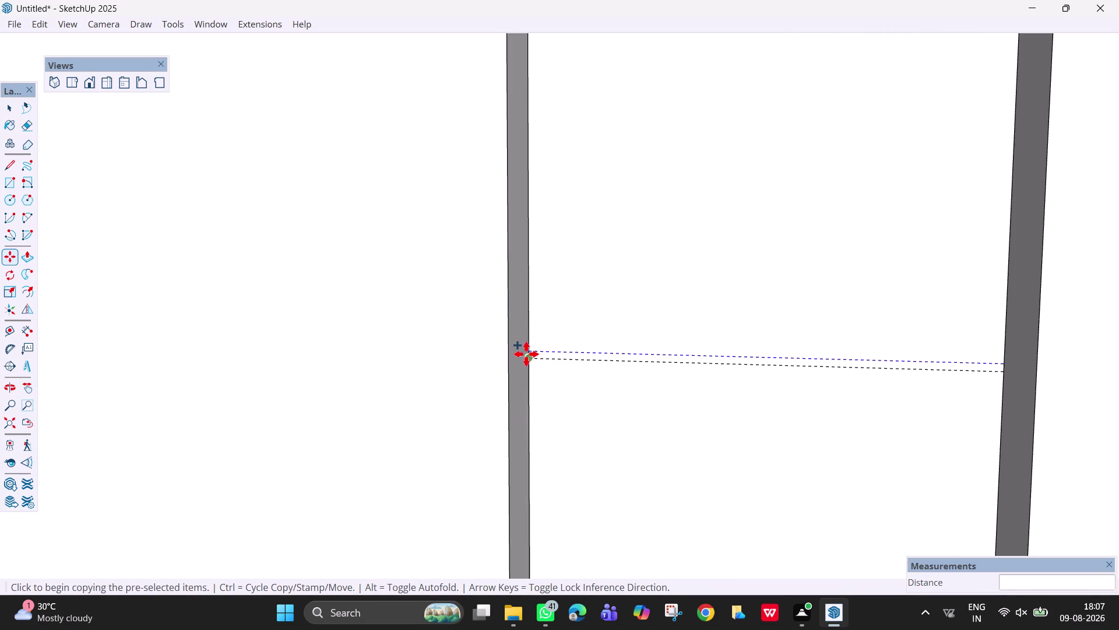
scroll(up, 3)
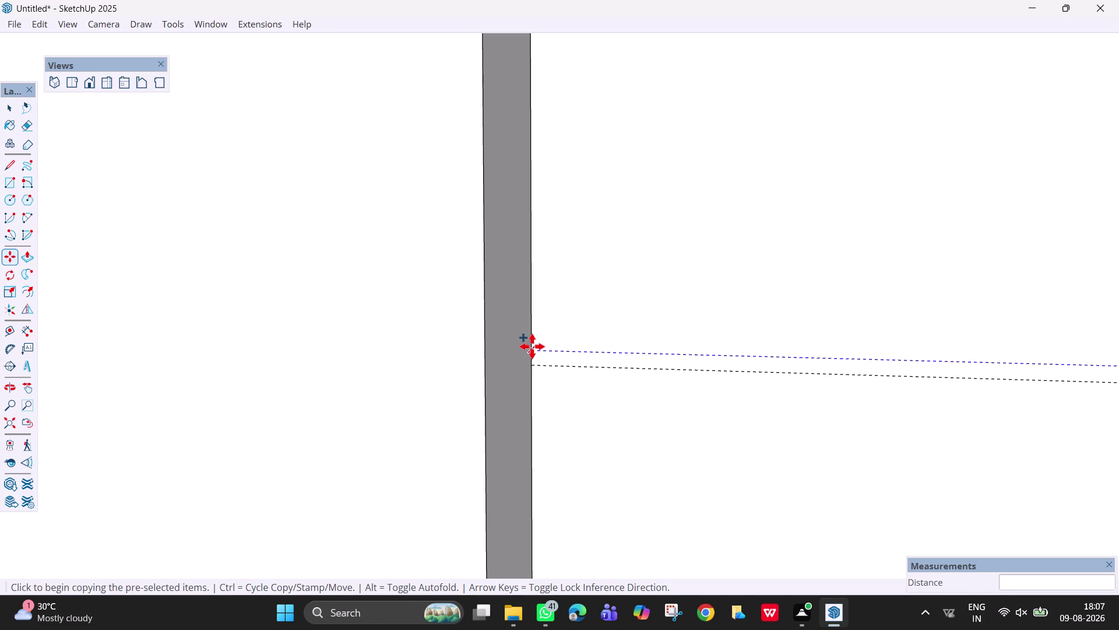
click(532, 346)
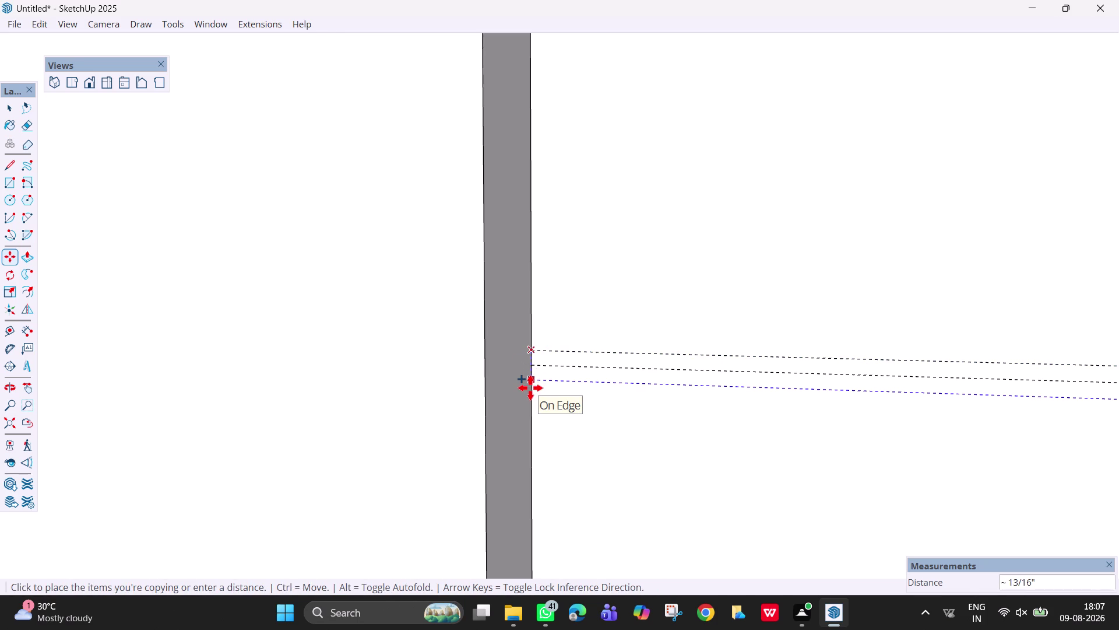
text(20)
text(mm)
key(Return)
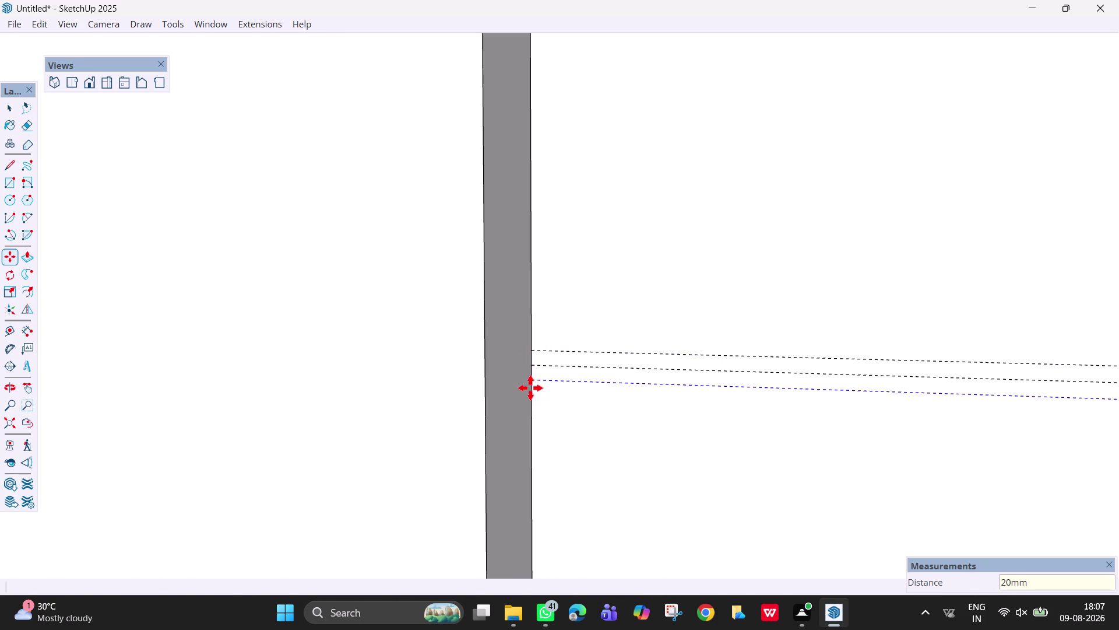
scroll(down, 3)
key(Escape)
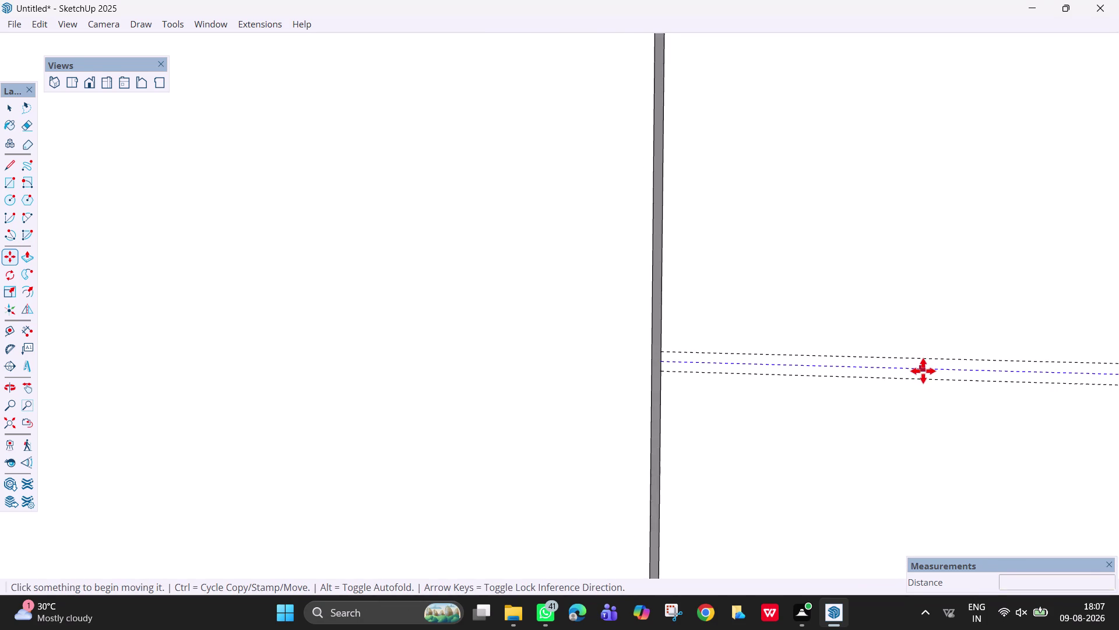
Pan across the wall panel, drop the extra copies and reselect the remaining guide.
key(h)
drag(923, 370, 539, 153)
drag(568, 506, 589, 209)
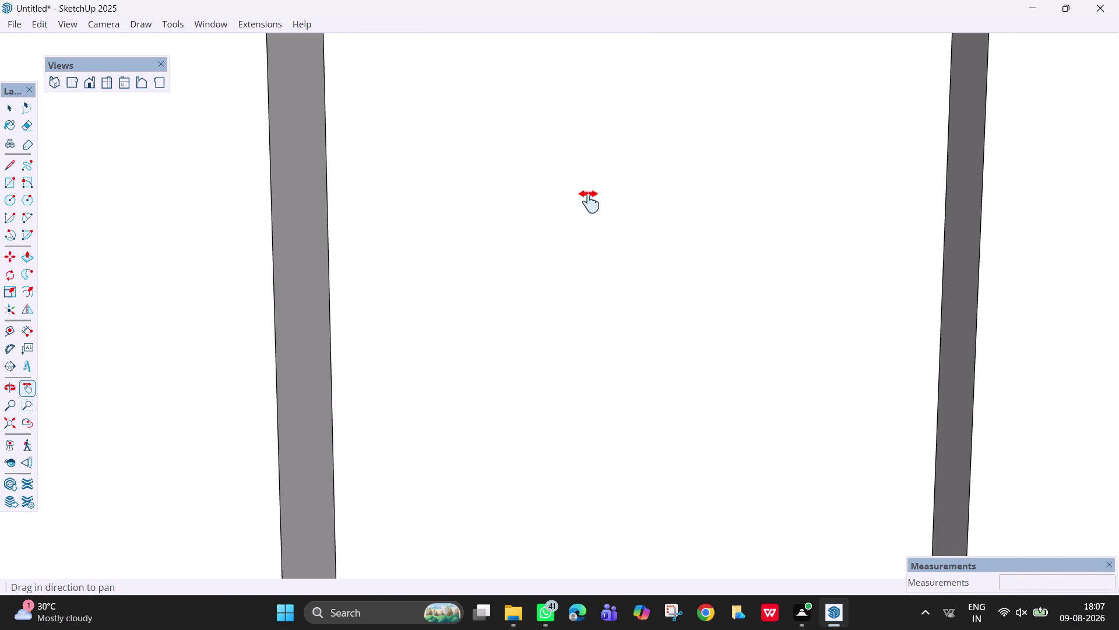
drag(589, 209, 608, 123)
drag(627, 462, 608, 258)
key(Escape)
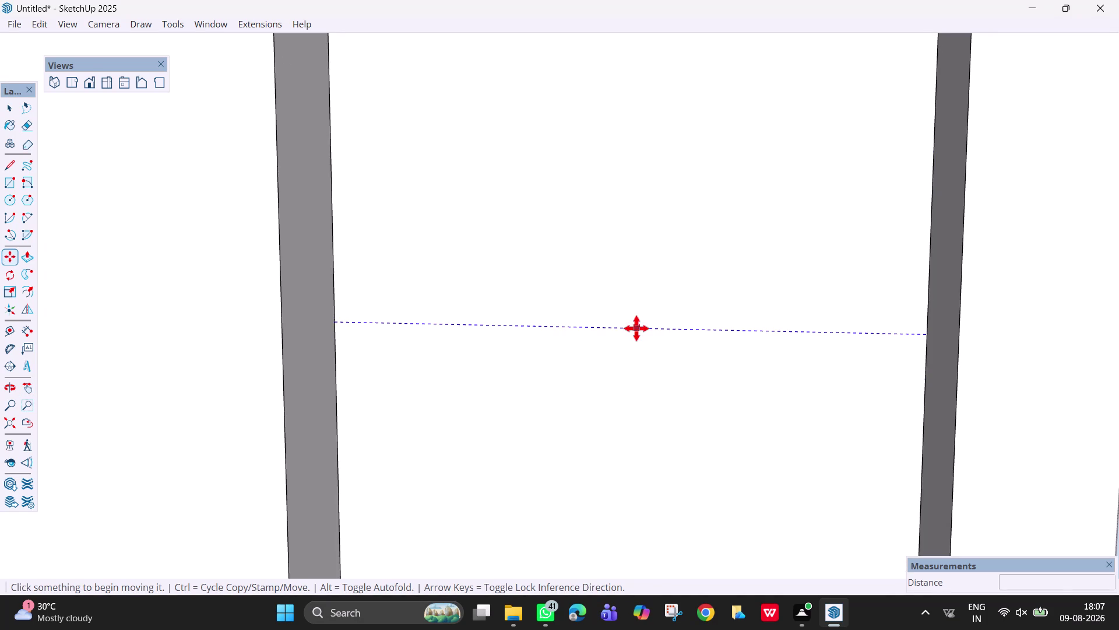
key(space)
click(636, 329)
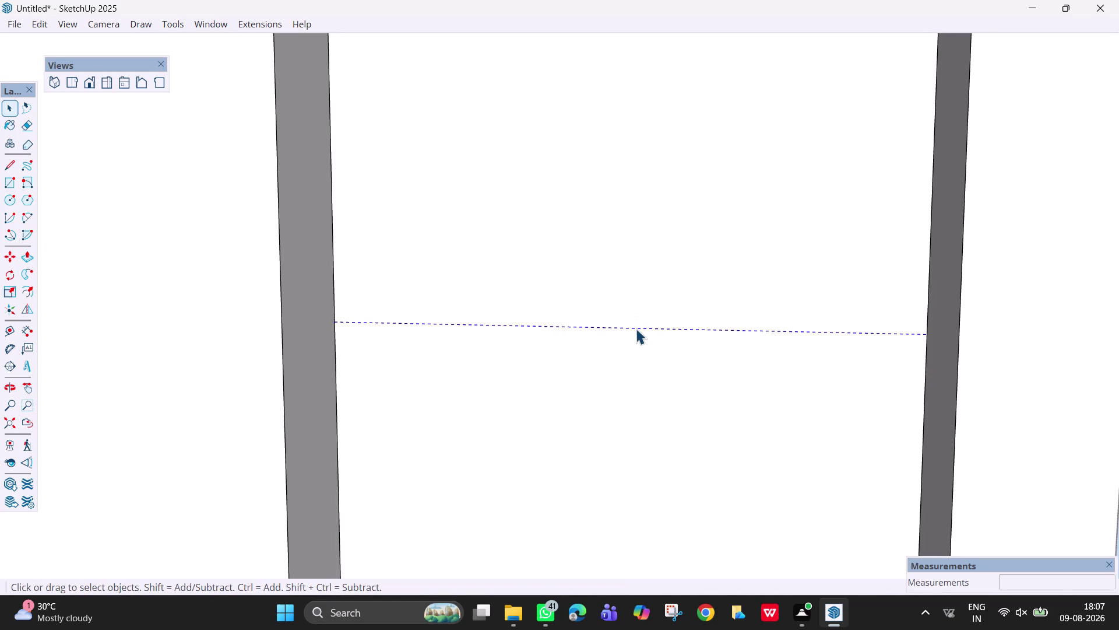
Copy the guide again at a 10 mm offset, correcting the mistyped distance.
key(m)
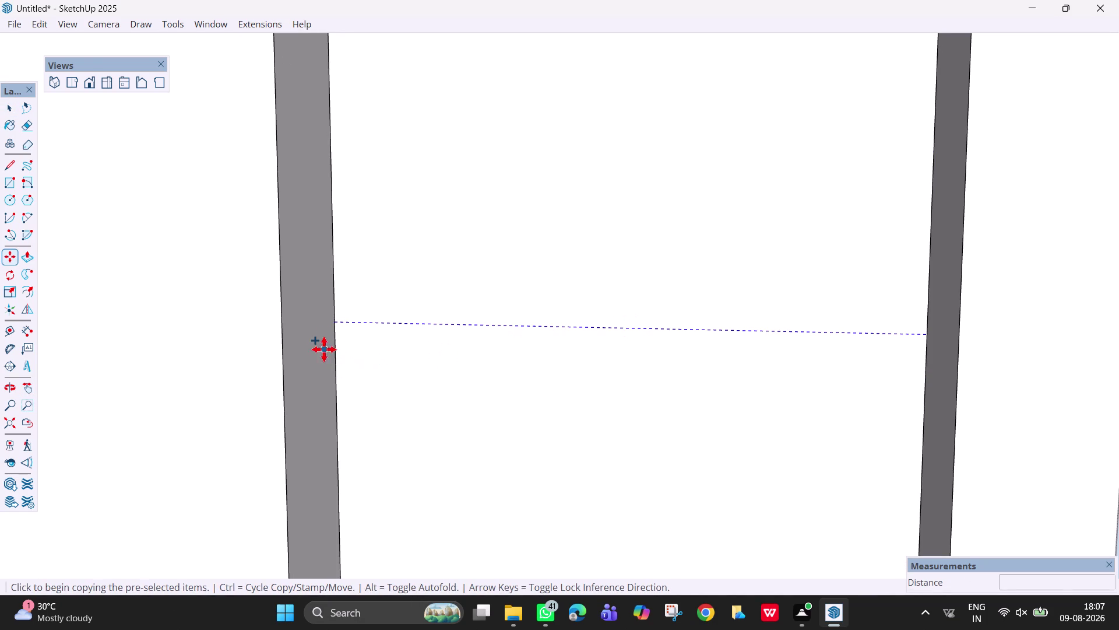
click(336, 322)
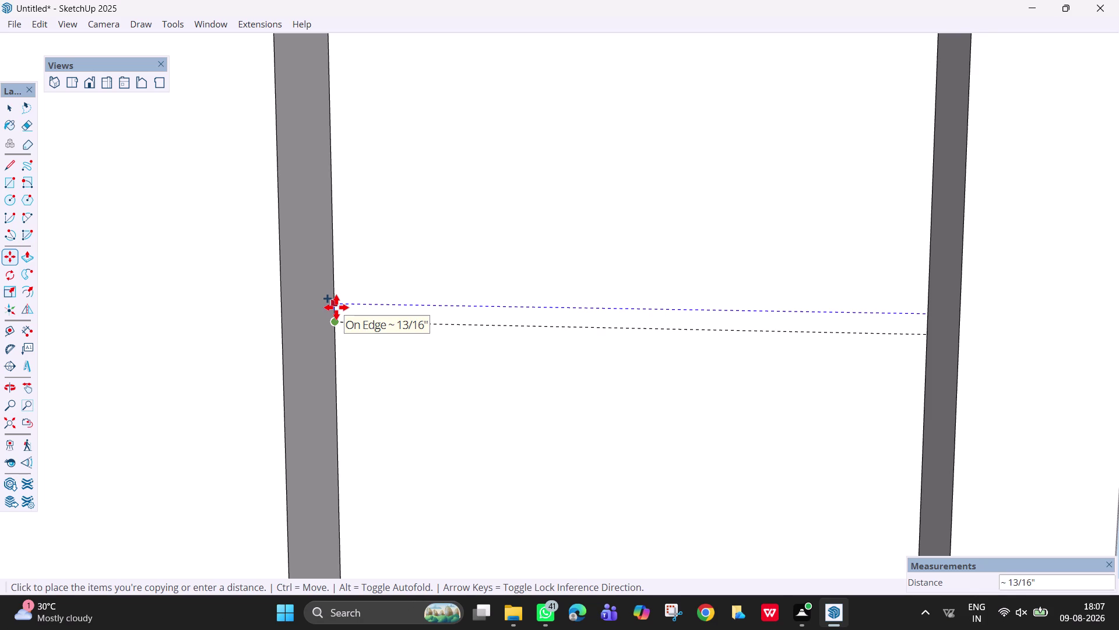
key(1)
text(mm)
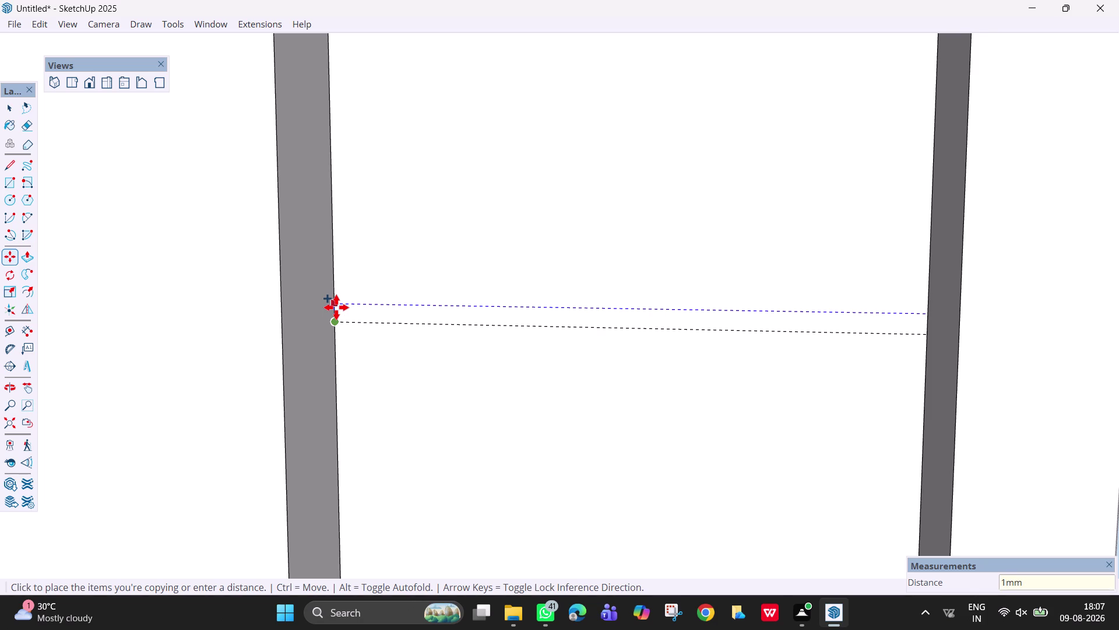
key(BackSpace)
key(BackSpace)
key(BackSpace)
text(01)
key(BackSpace)
key(BackSpace)
text(10)
text(mm)
key(Return)
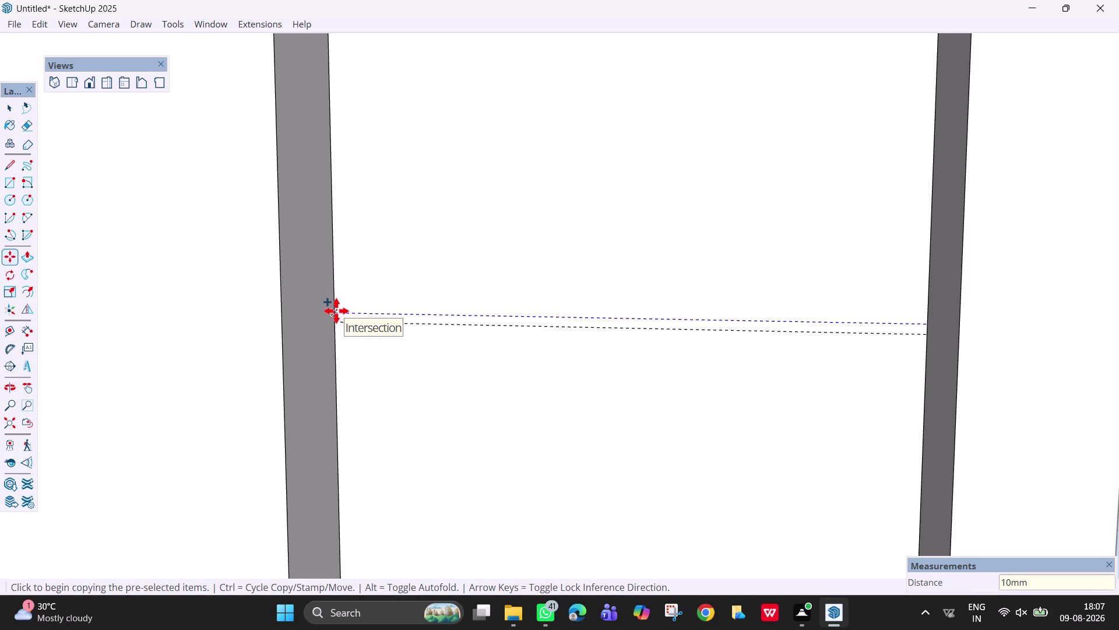
Add a further guide copy at a 20 mm offset for three guides.
click(337, 311)
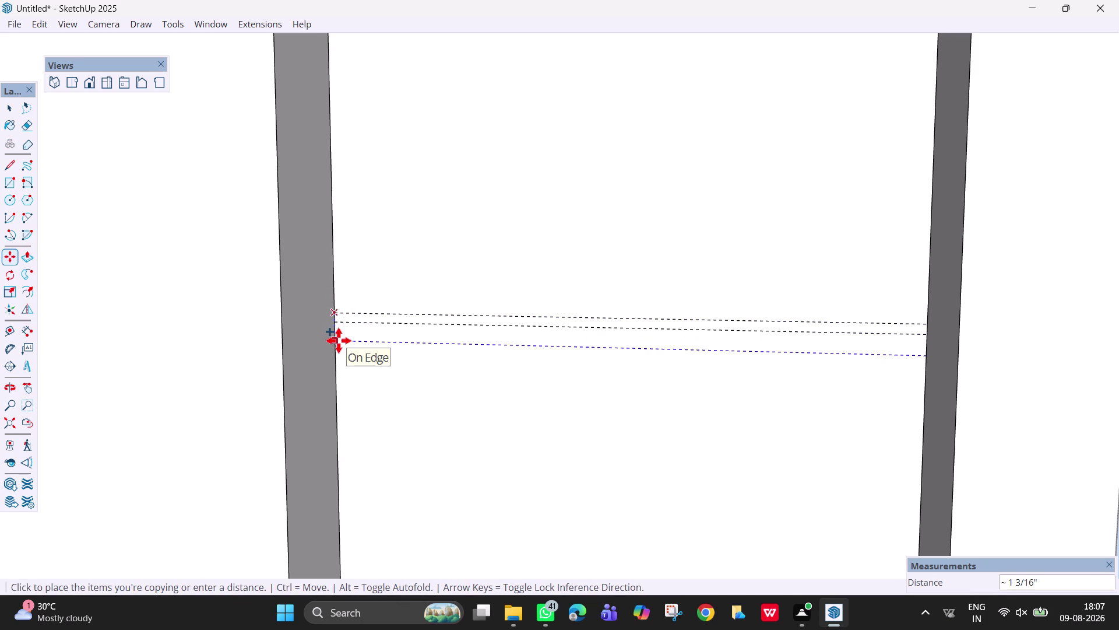
text(20m)
key(m)
key(Return)
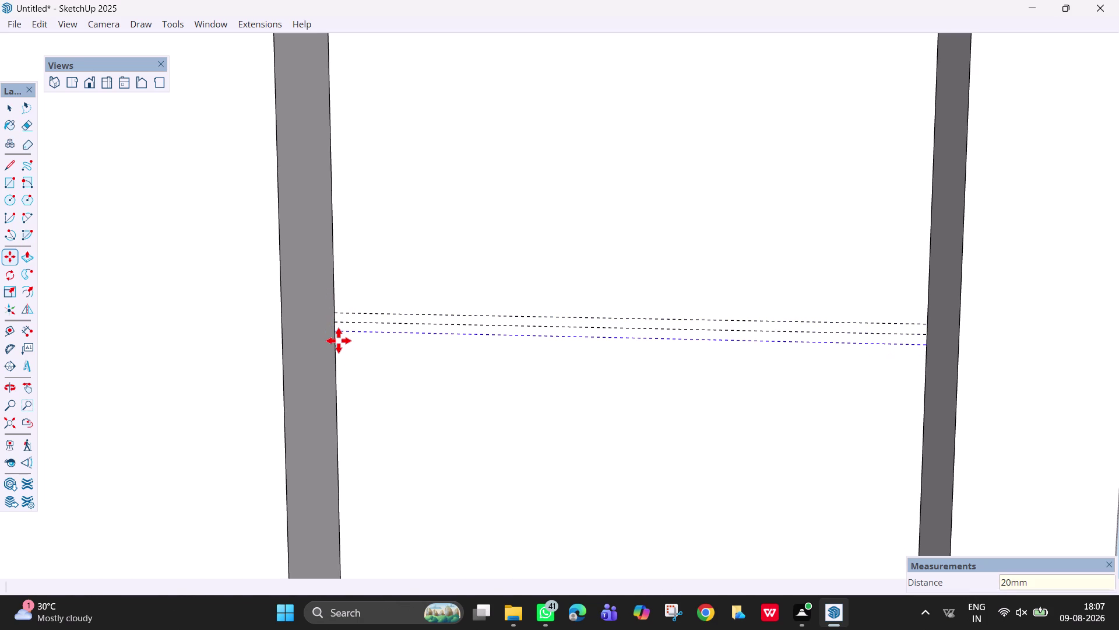
scroll(down, 3)
key(Escape)
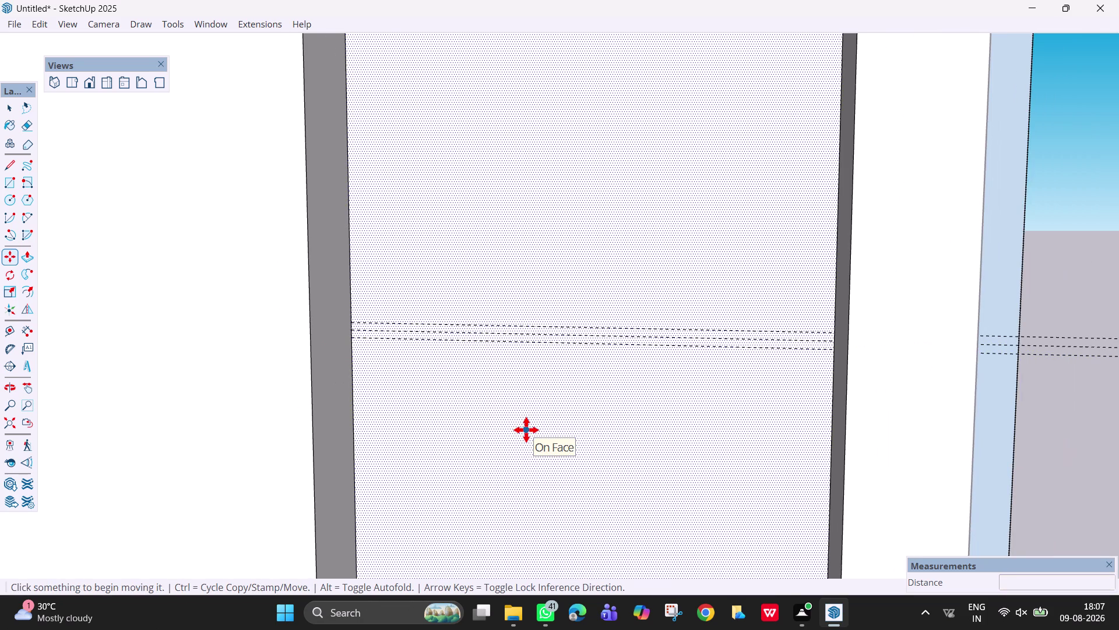
Pan across the wall panel and select the guide line.
key(space)
drag(526, 429, 490, 157)
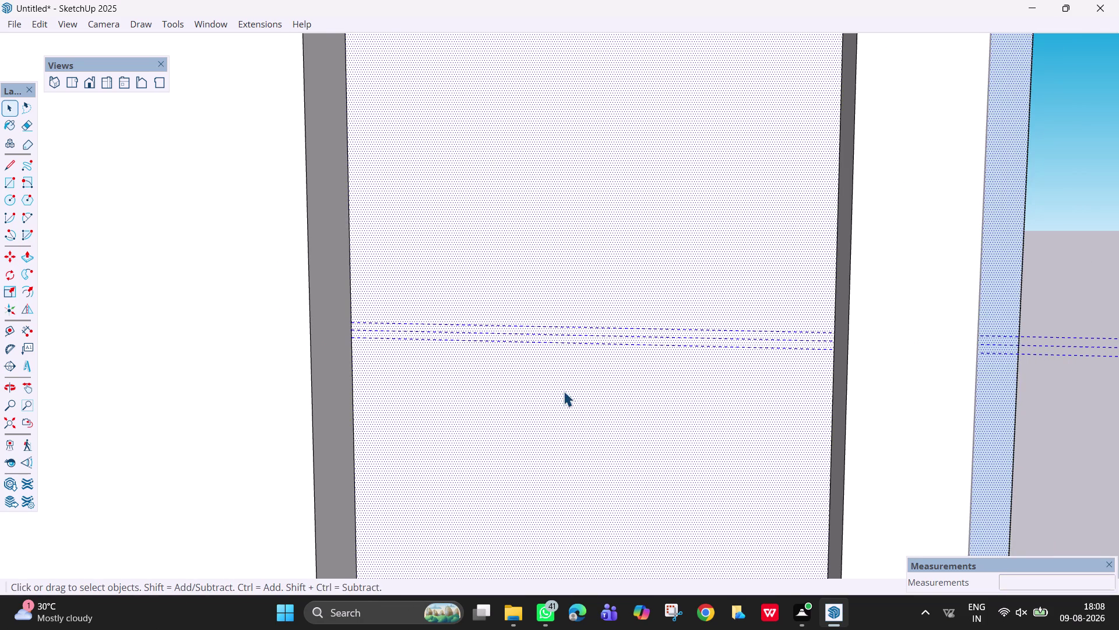
key(Escape)
key(h)
drag(582, 440, 541, 173)
drag(541, 416, 546, 169)
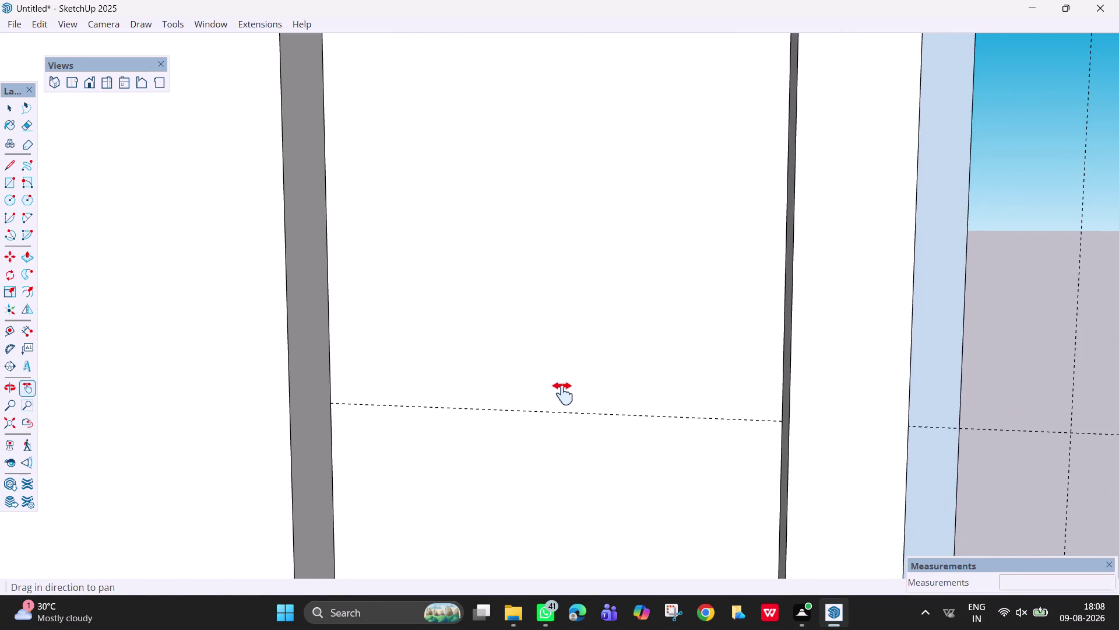
drag(562, 406, 549, 320)
key(space)
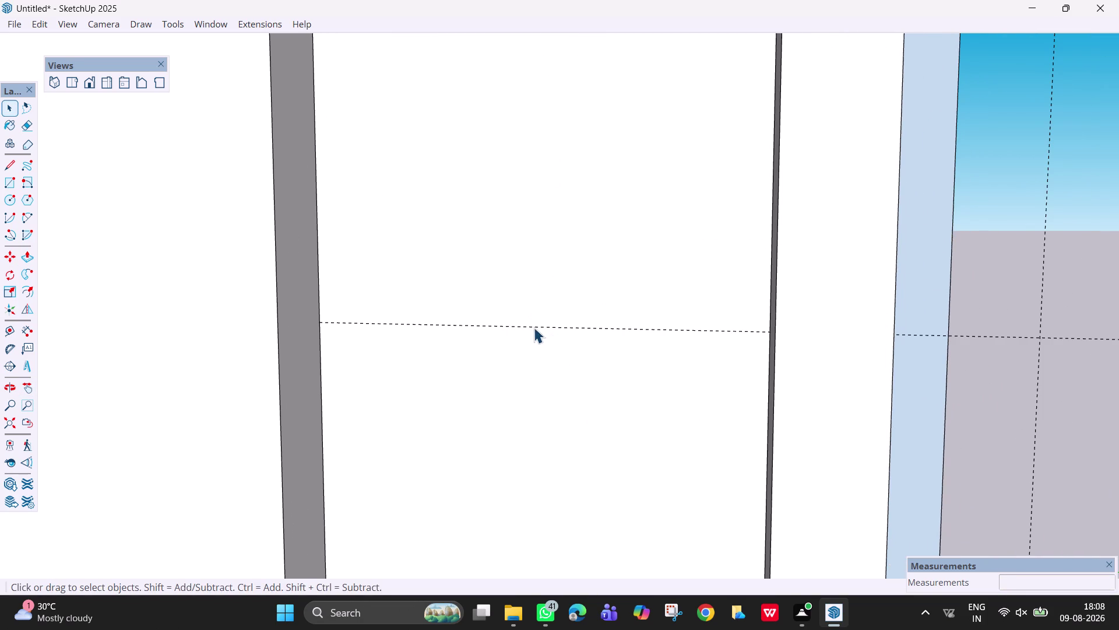
click(531, 327)
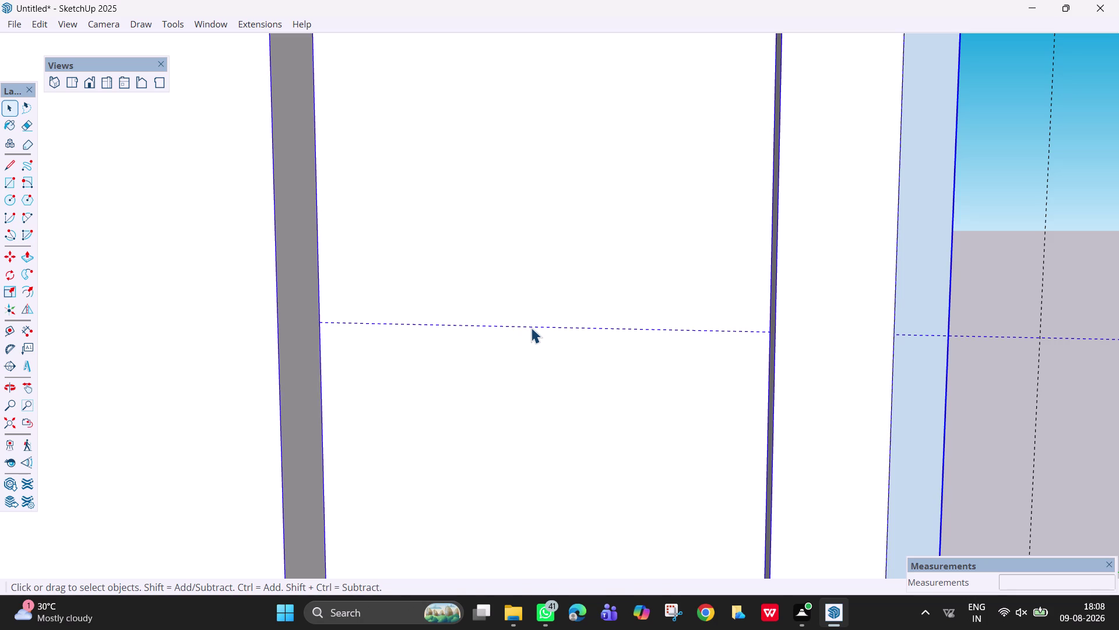
Copy the guide at 10 mm and 20 mm offsets across the panel.
key(m)
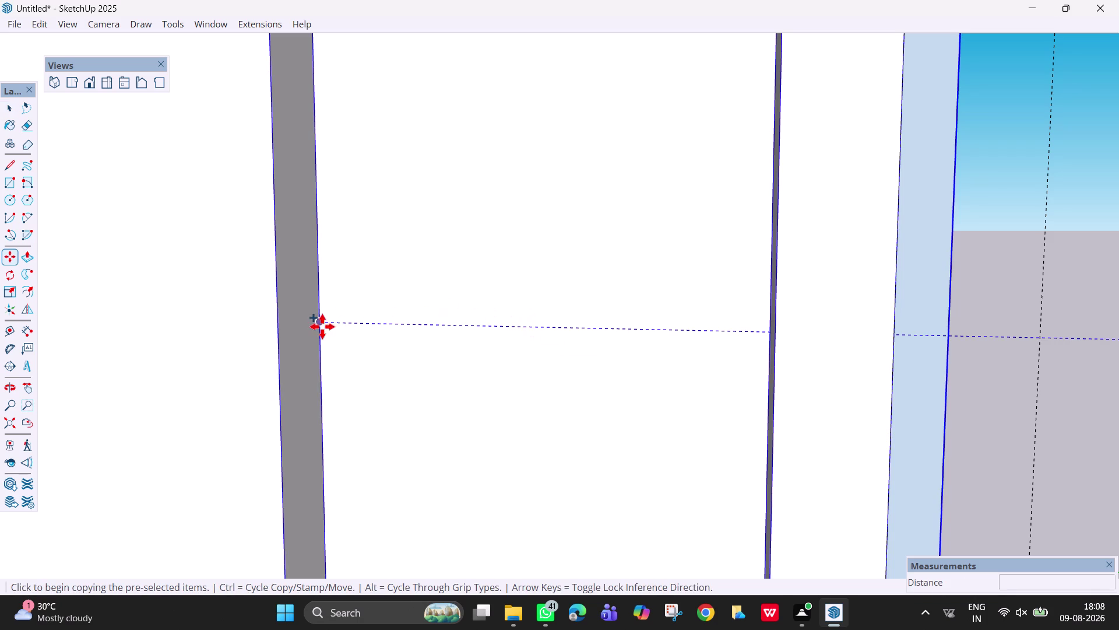
click(318, 325)
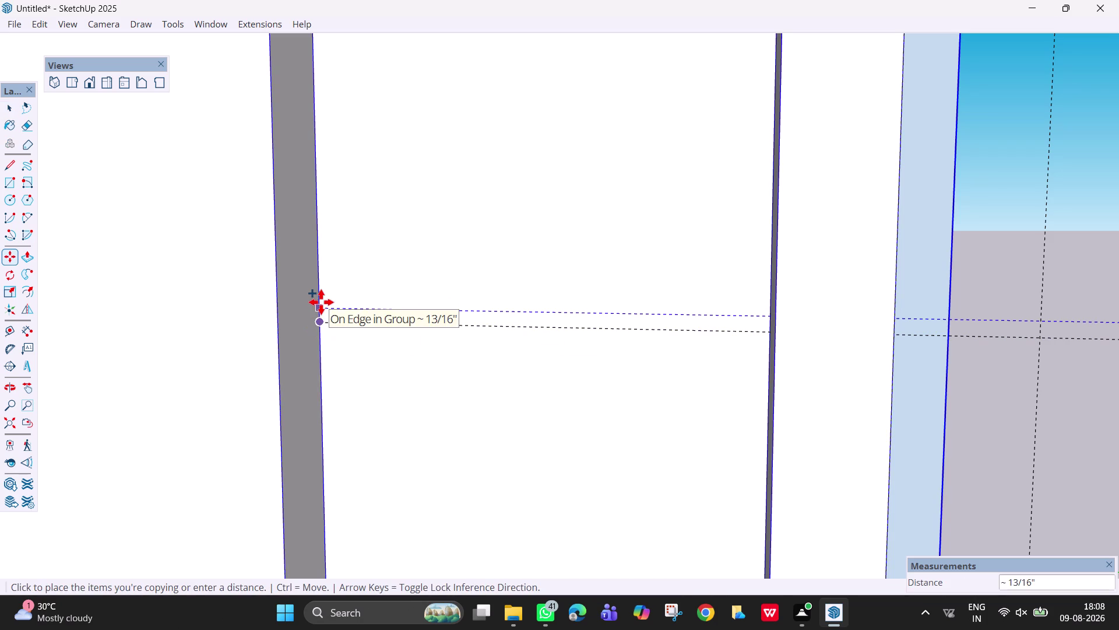
text(10mm)
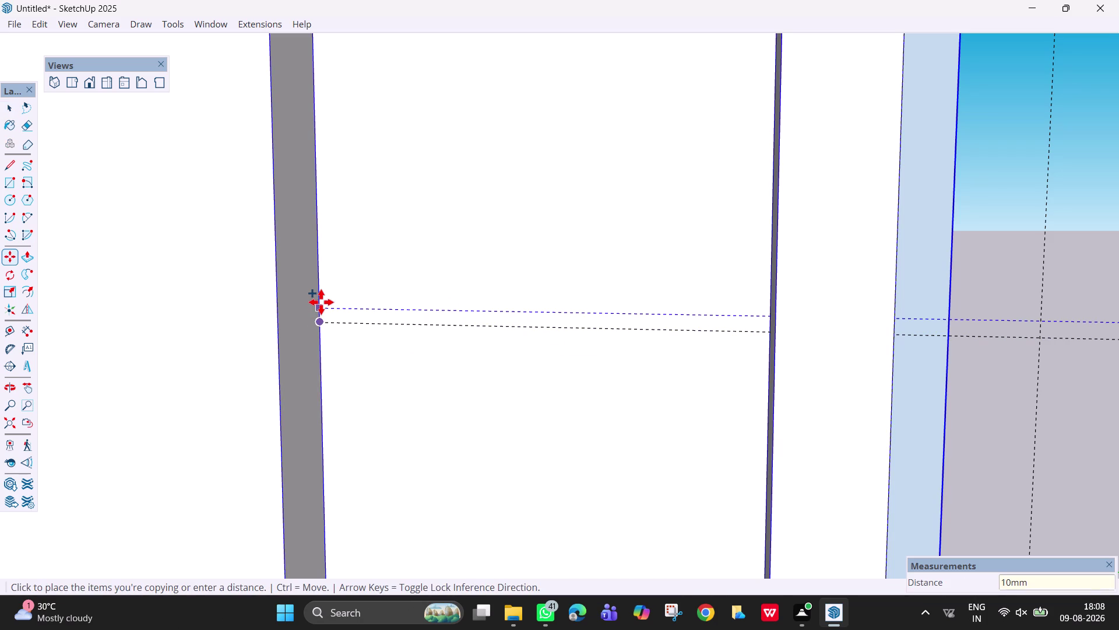
key(Return)
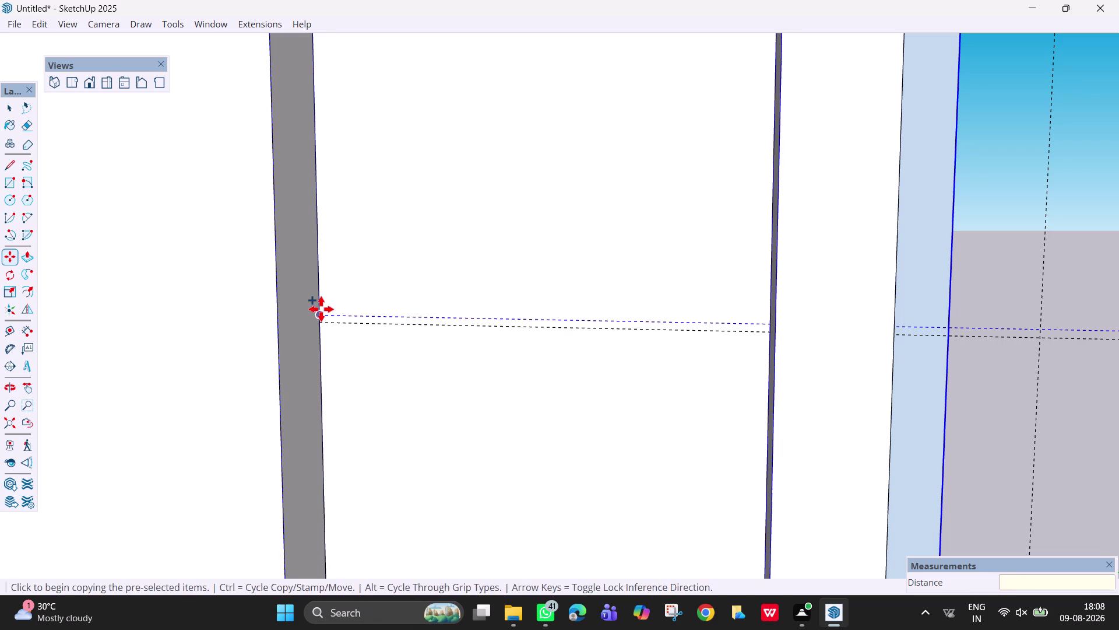
click(321, 312)
text(20)
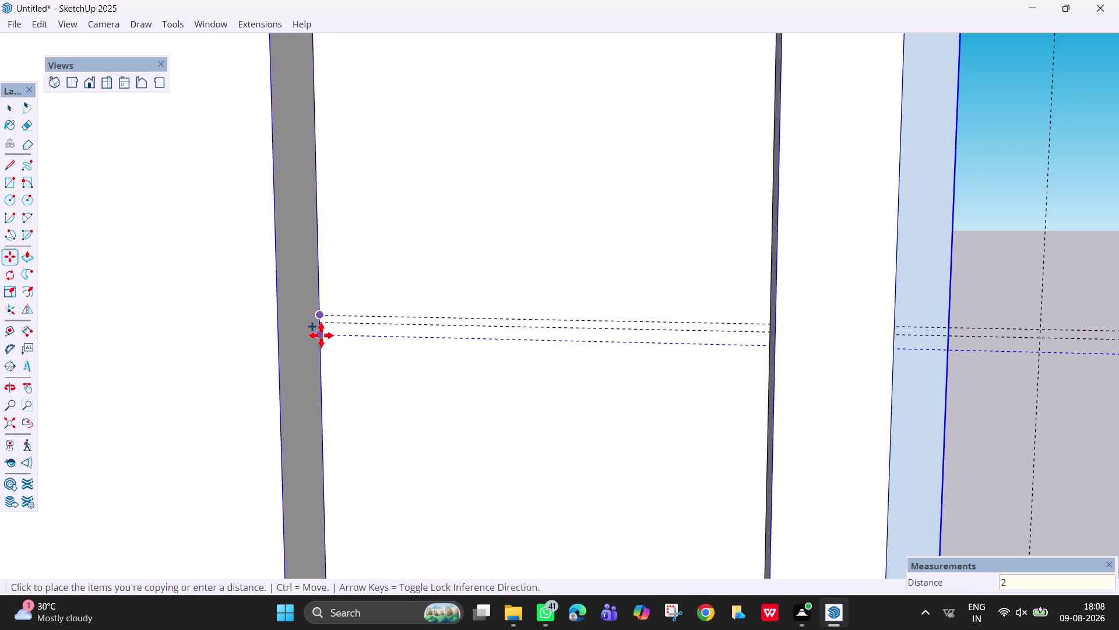
text(mm)
key(Return)
key(Escape)
key(space)
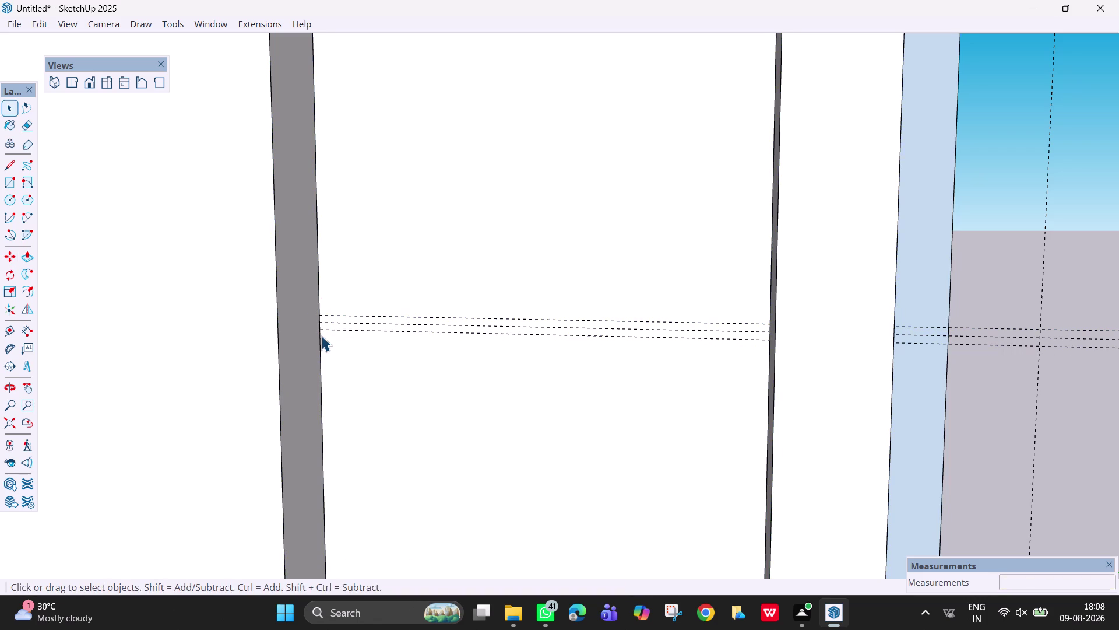
Draw a thin rectangle from the left guide to the right panel edge.
key(r)
click(317, 317)
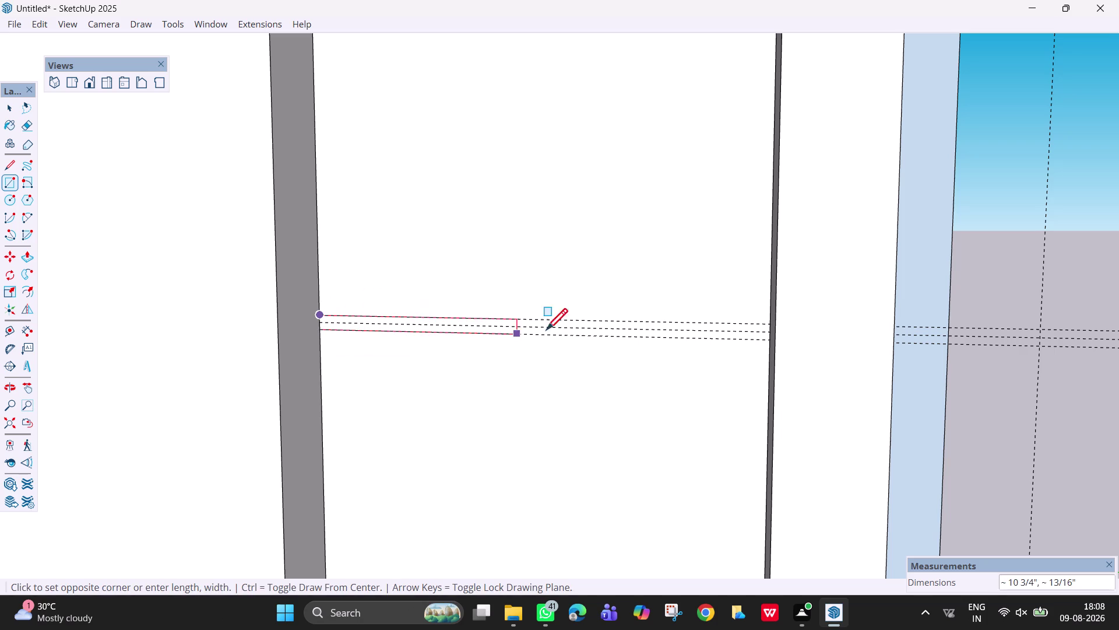
click(769, 343)
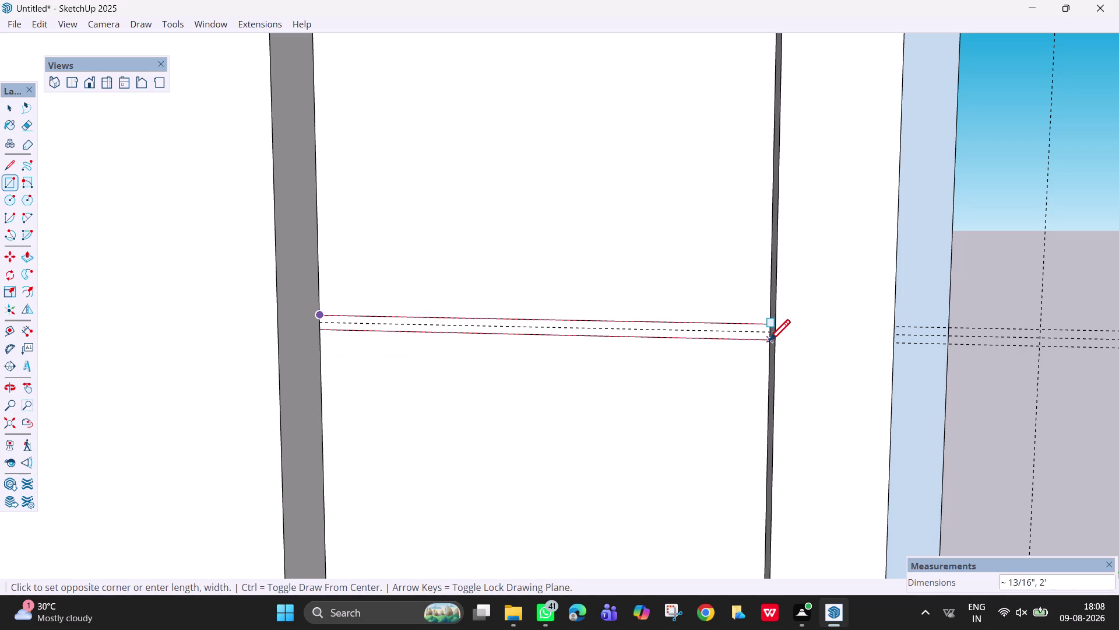
key(Escape)
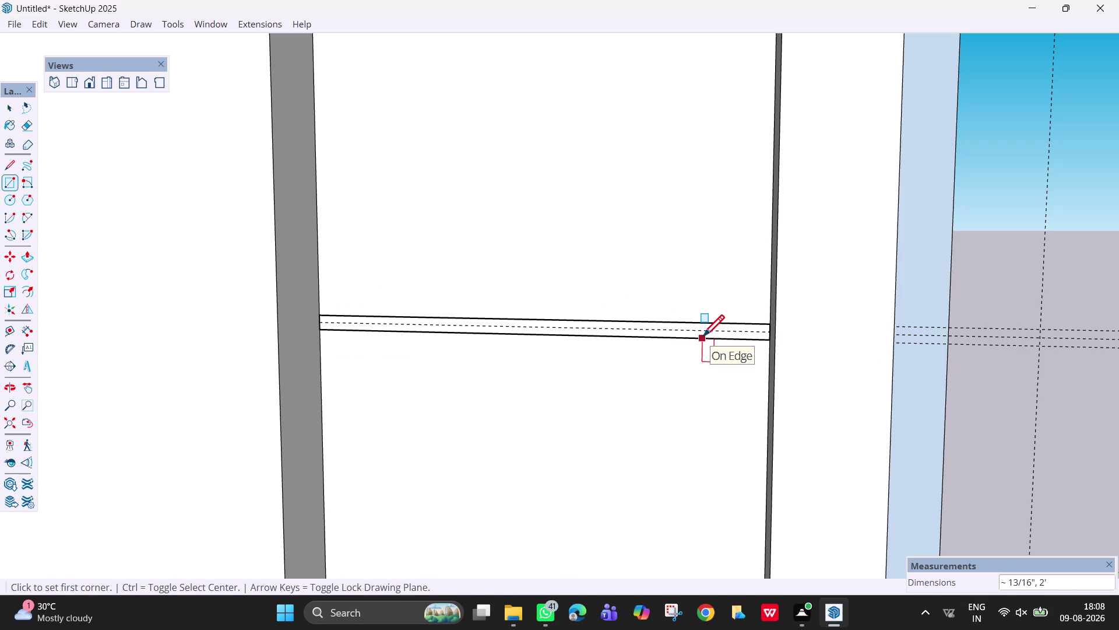
Erase the stray lines left on the new strip.
key(e)
click(695, 329)
click(690, 332)
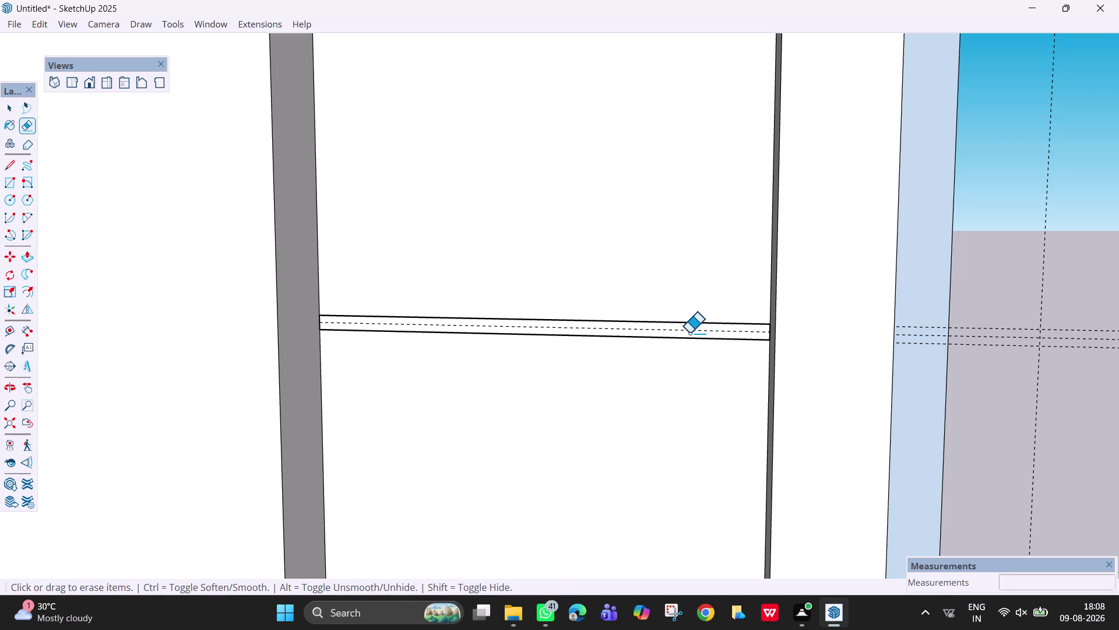
drag(690, 332, 683, 333)
drag(683, 332, 670, 326)
click(670, 326)
double_click(674, 329)
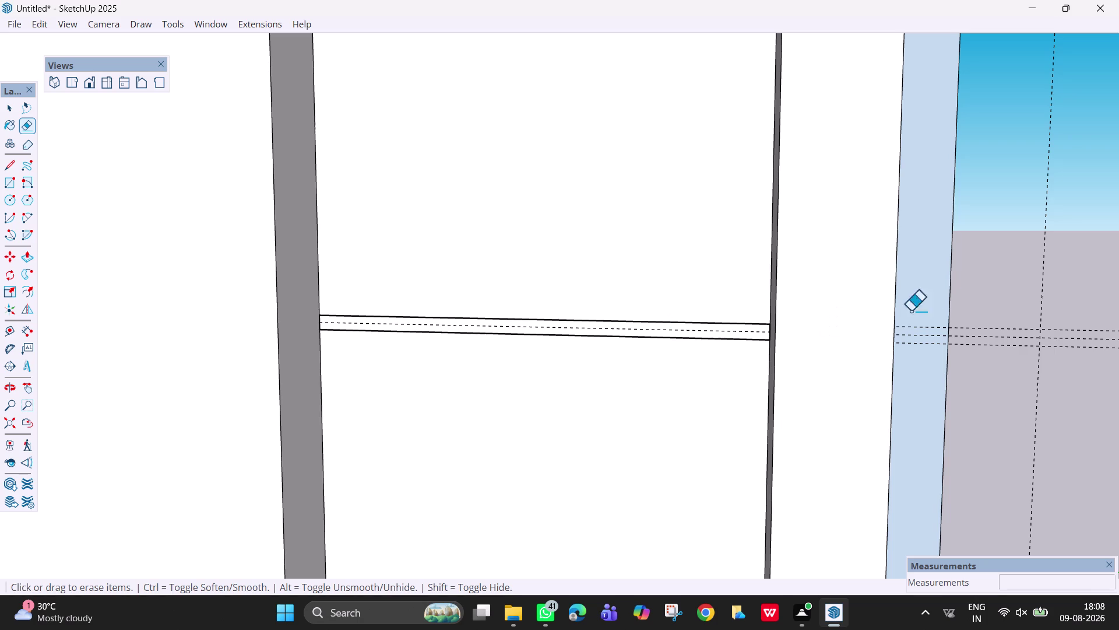
double_click(972, 335)
drag(978, 317, 988, 369)
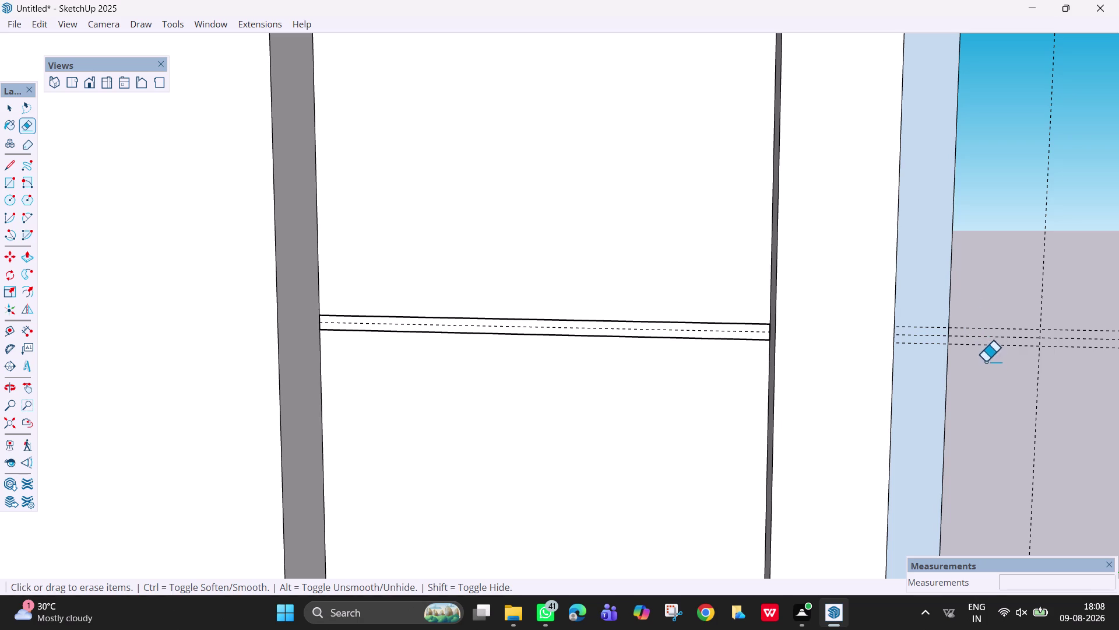
key(Escape)
key(space)
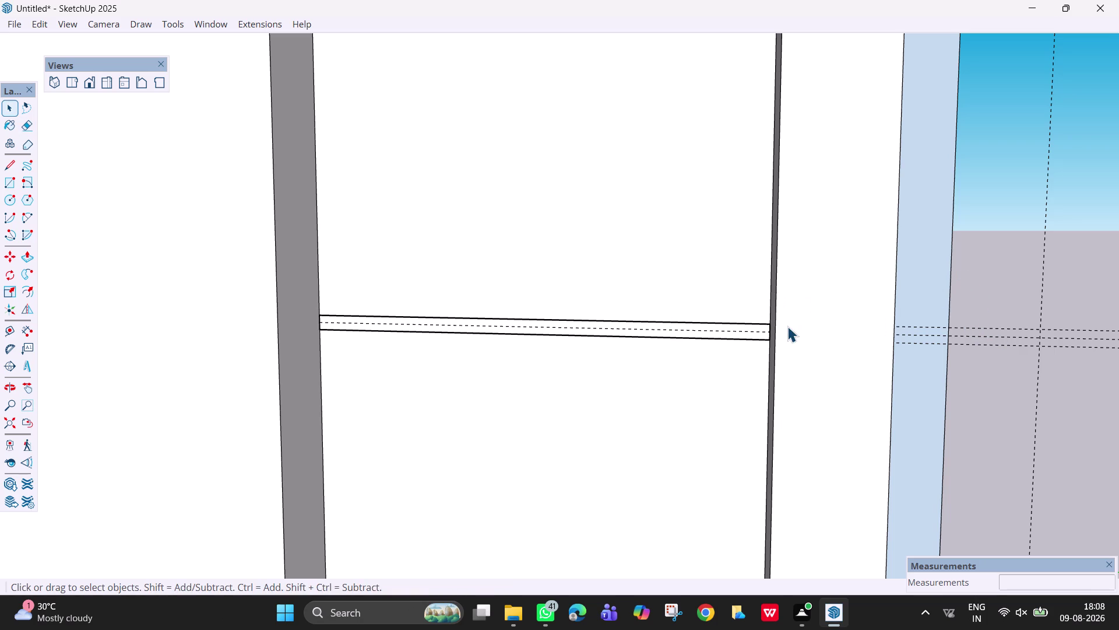
Enter the wall panel group and erase the middle guide inside the strip.
right_click(787, 325)
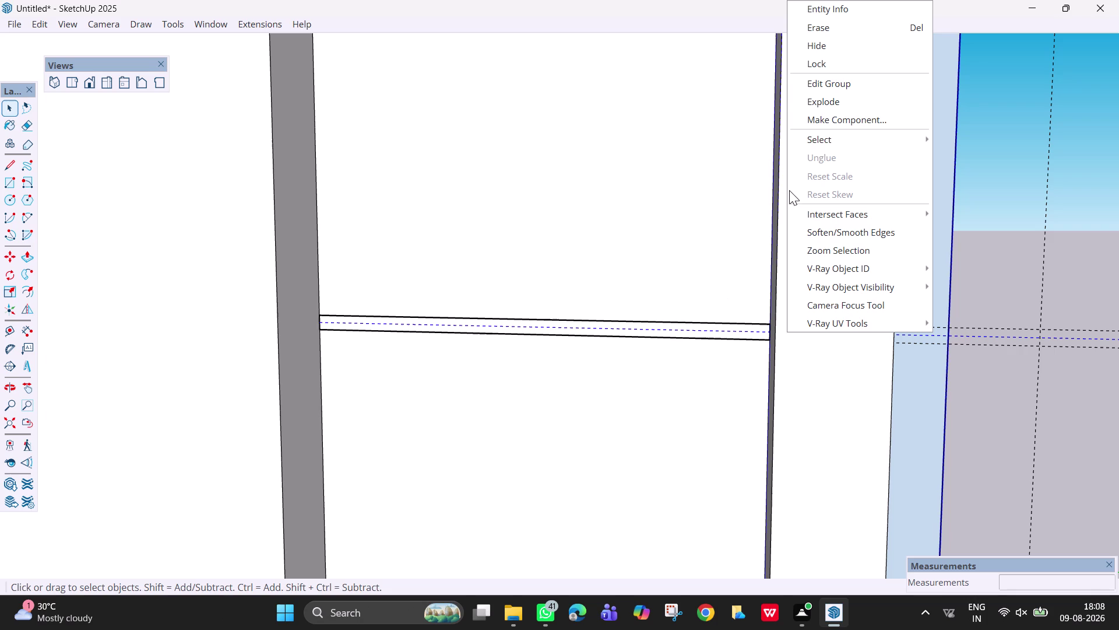
click(849, 83)
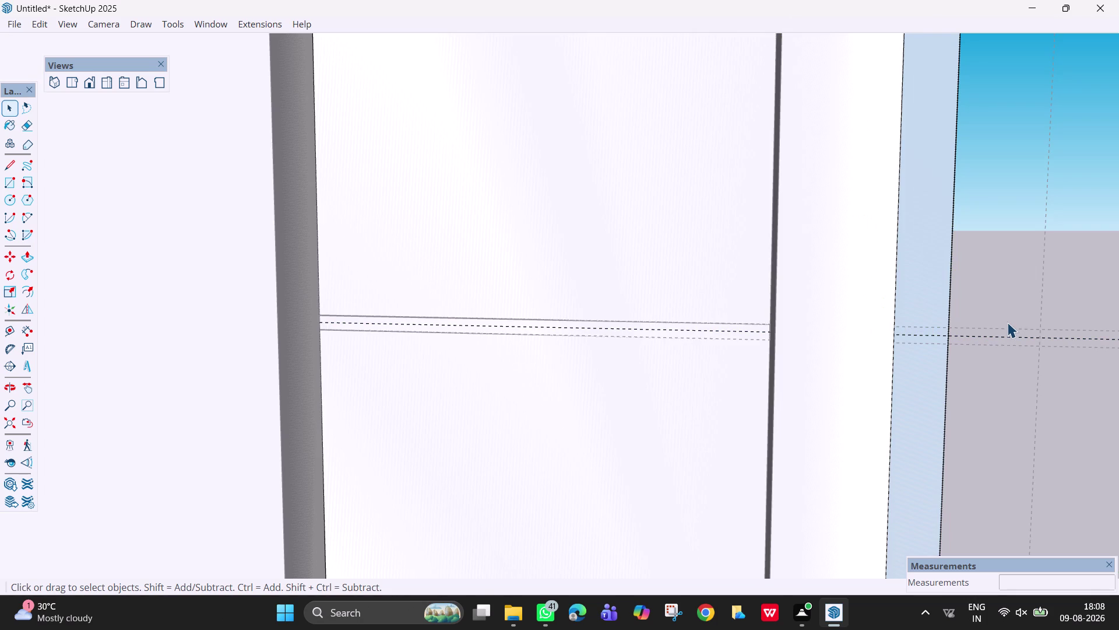
key(e)
drag(995, 311, 1013, 359)
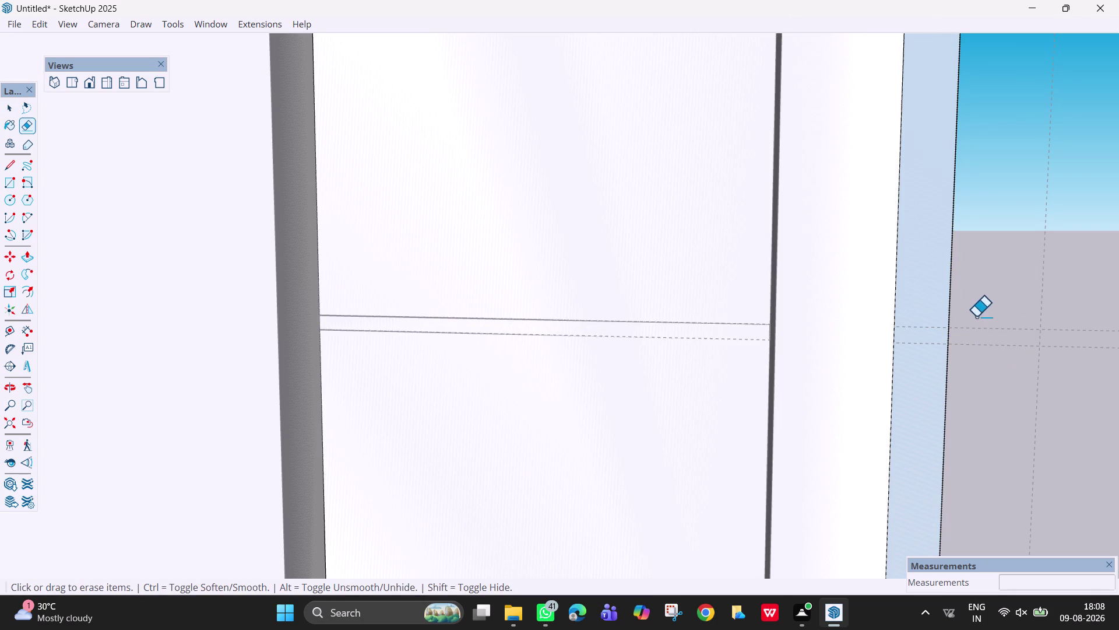
drag(984, 320, 995, 363)
key(Escape)
key(space)
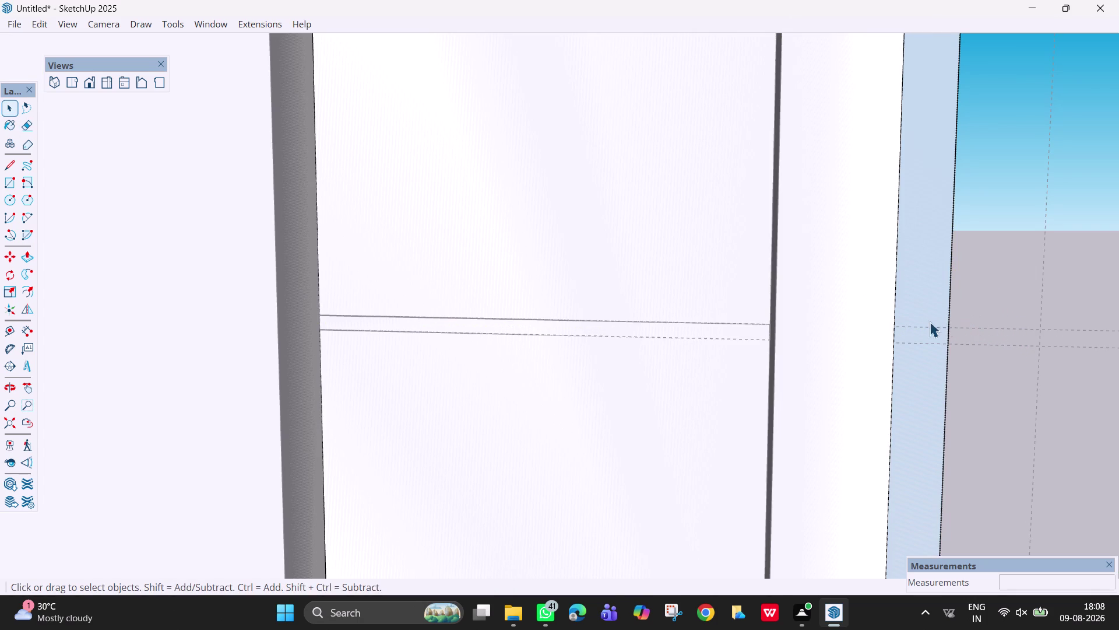
Orbit around the panel and exit the wall group.
right_click(615, 252)
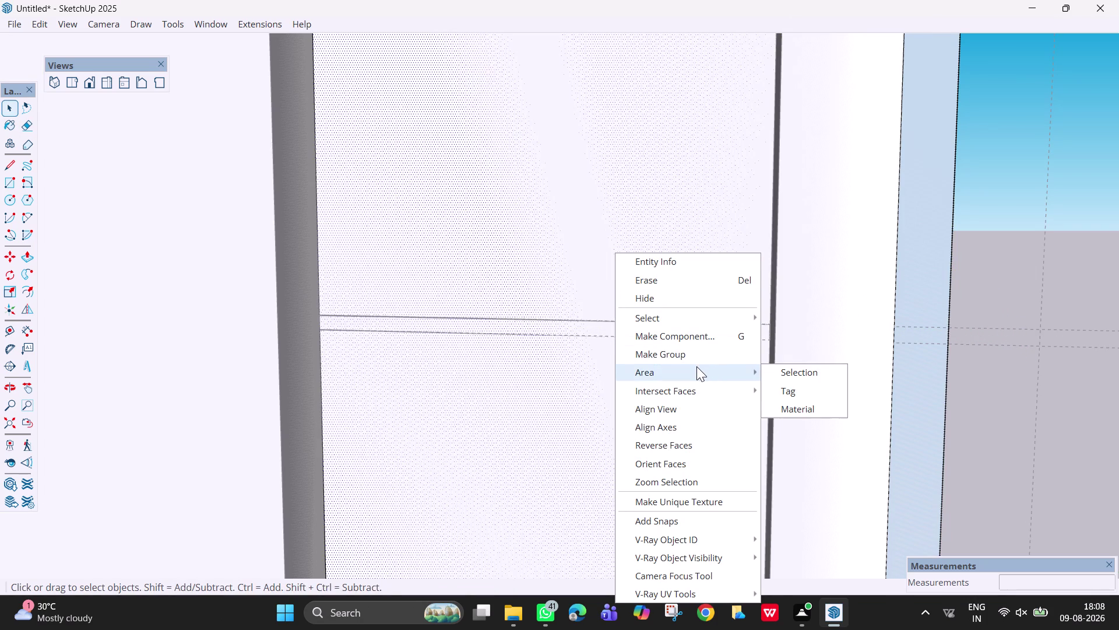
key(Escape)
key(space)
click(1047, 250)
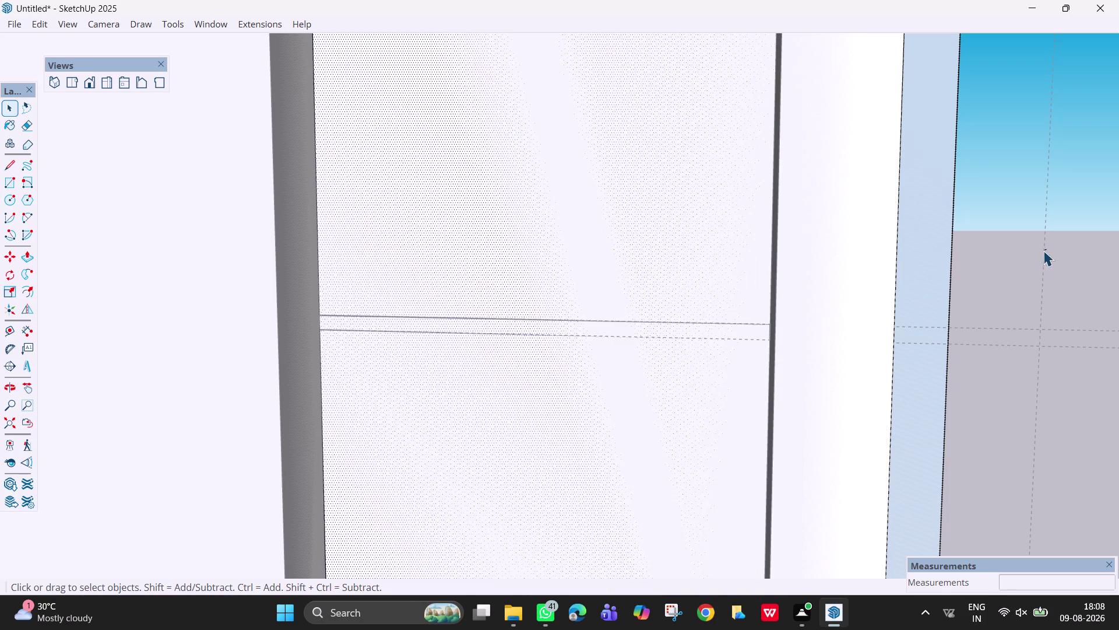
scroll(down, 3)
middle_drag(717, 227, 724, 280)
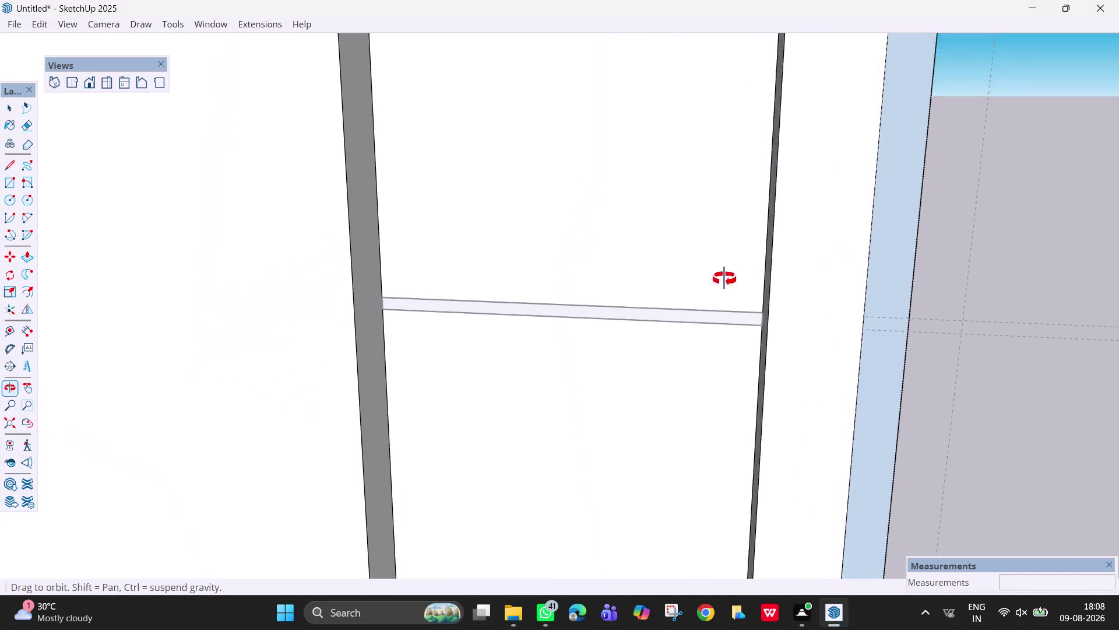
middle_drag(725, 280, 724, 279)
double_click(1012, 292)
click(953, 314)
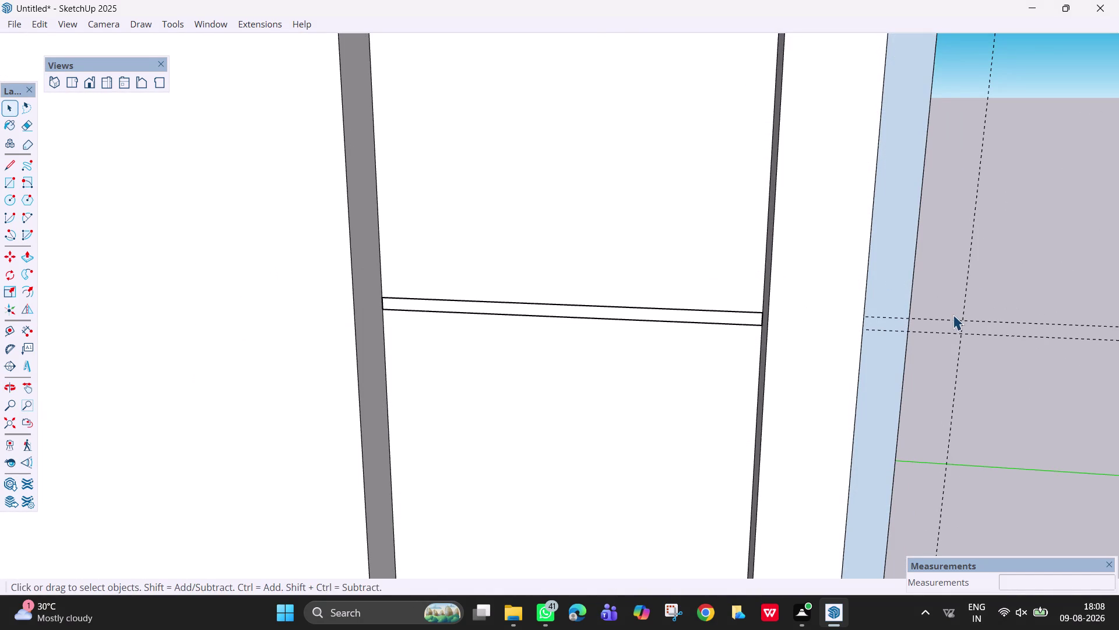
Erase the leftover guide lines on the side wall and pan the strip lower.
drag(953, 315, 952, 334)
drag(943, 346, 924, 289)
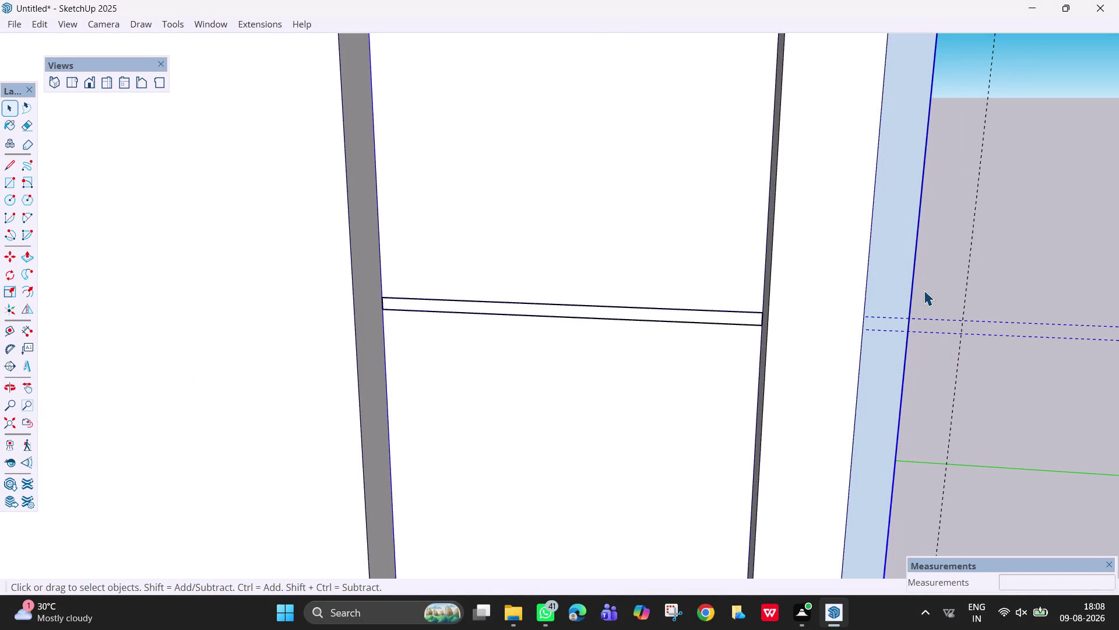
key(grave)
key(Escape)
key(Escape)
click(948, 364)
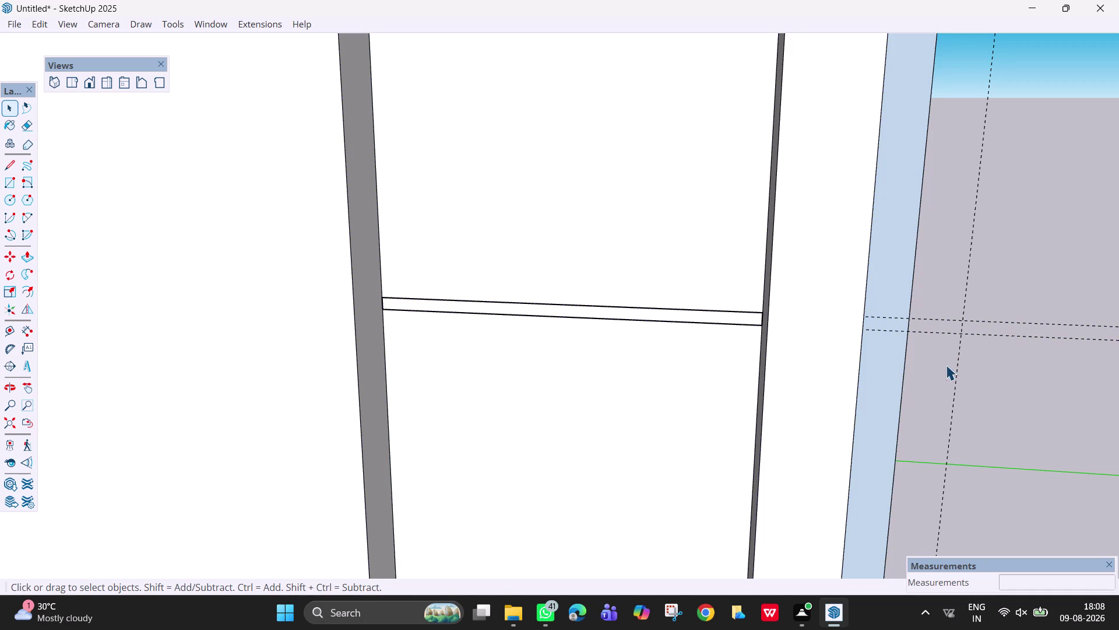
key(e)
drag(941, 319, 941, 344)
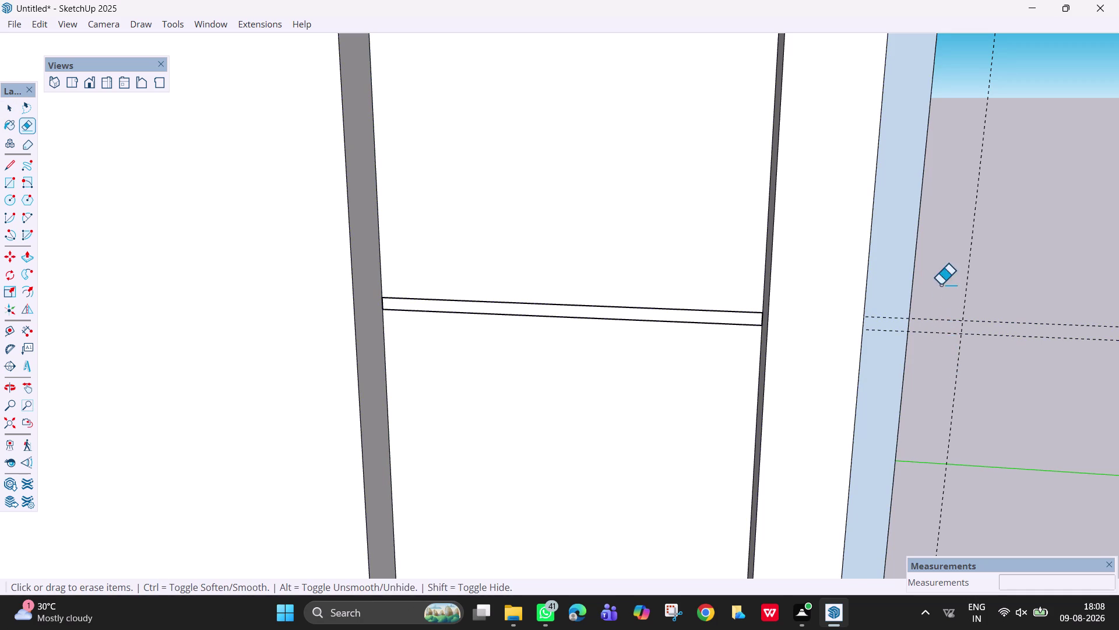
drag(945, 301, 947, 348)
key(h)
drag(651, 238, 636, 472)
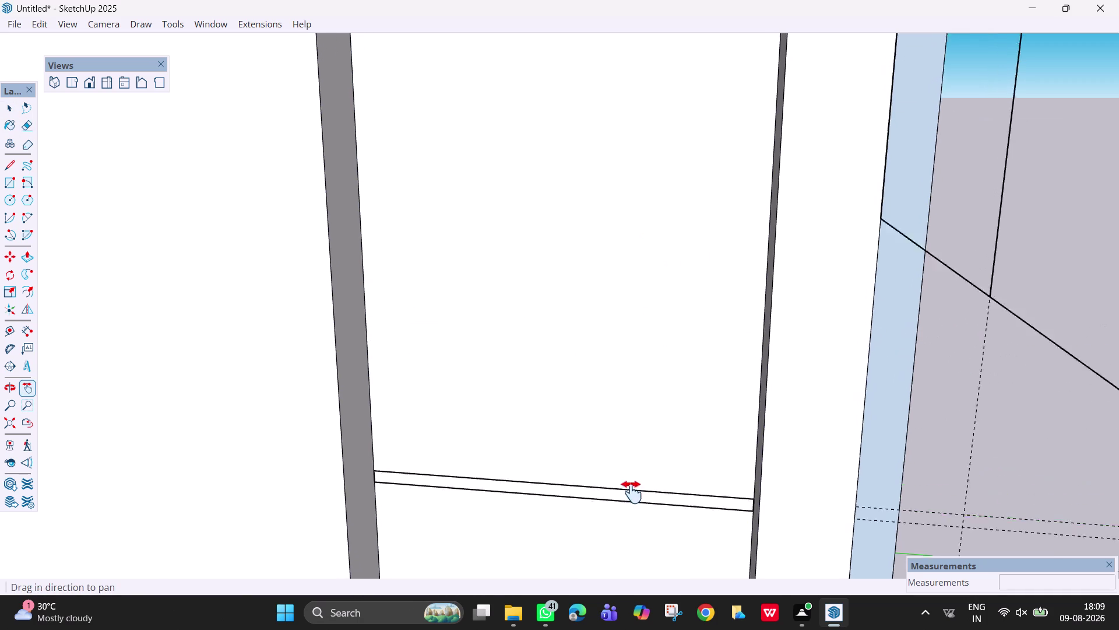
drag(636, 472, 631, 495)
drag(581, 171, 619, 469)
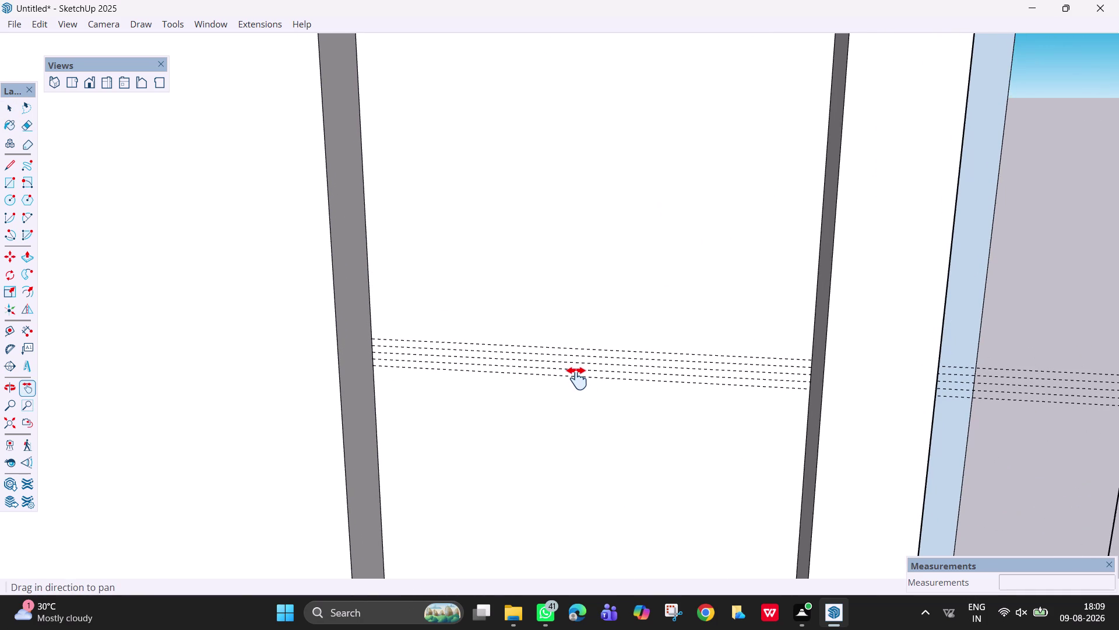
scroll(down, 3)
drag(630, 254, 657, 475)
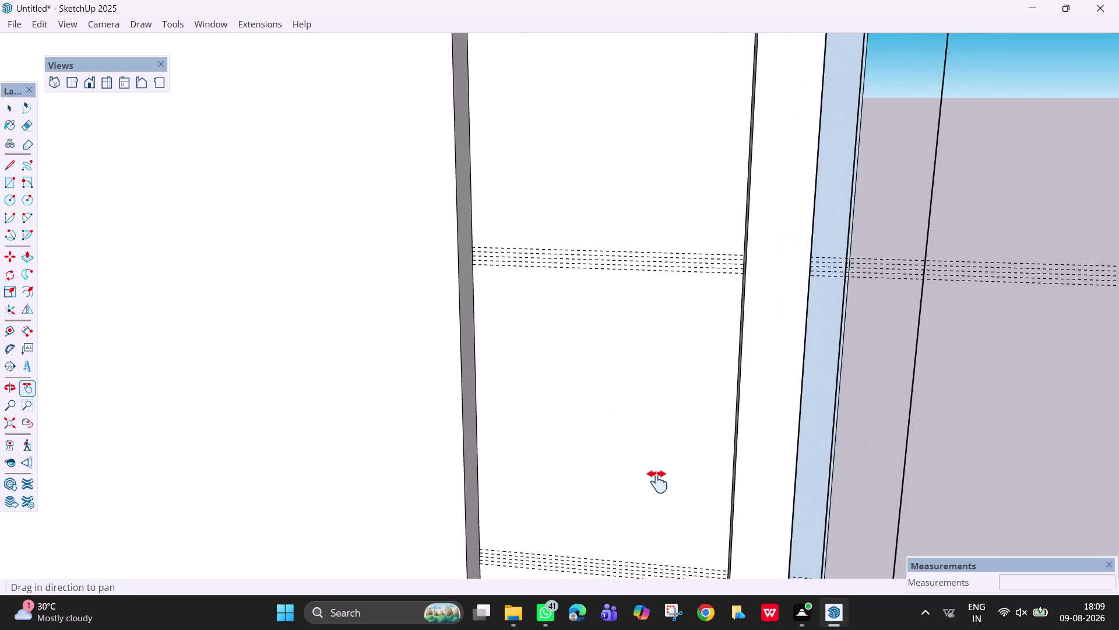
drag(656, 476, 657, 623)
scroll(down, 3)
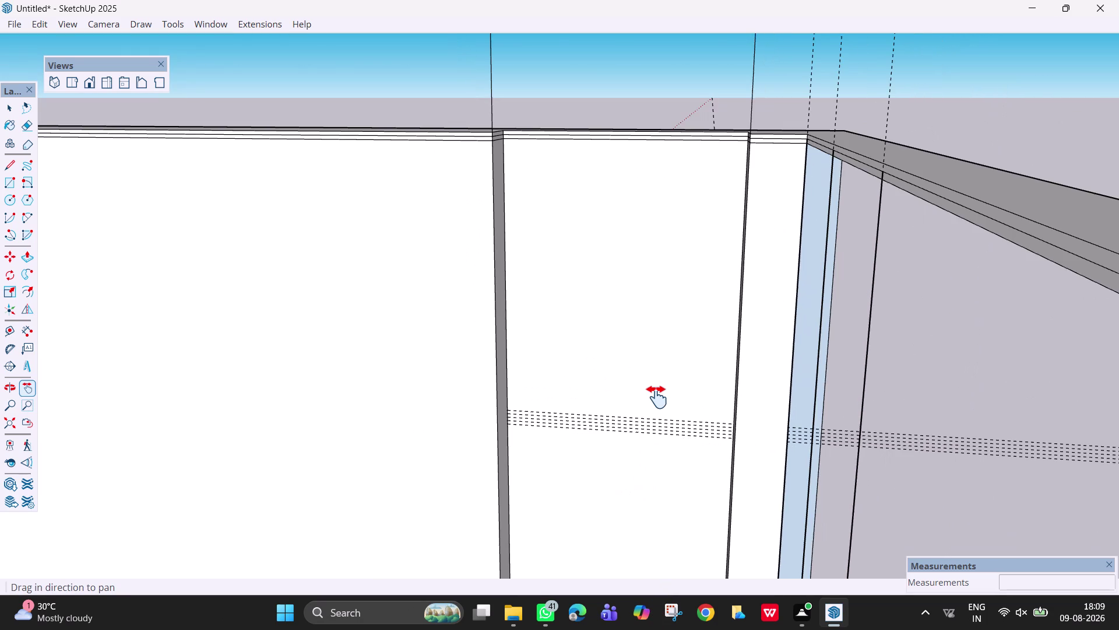
key(ctrl+z)
key(ctrl+z)
key(ctrl+z)
key(ctrl+z)
key(ctrl+z)
key(ctrl+z)
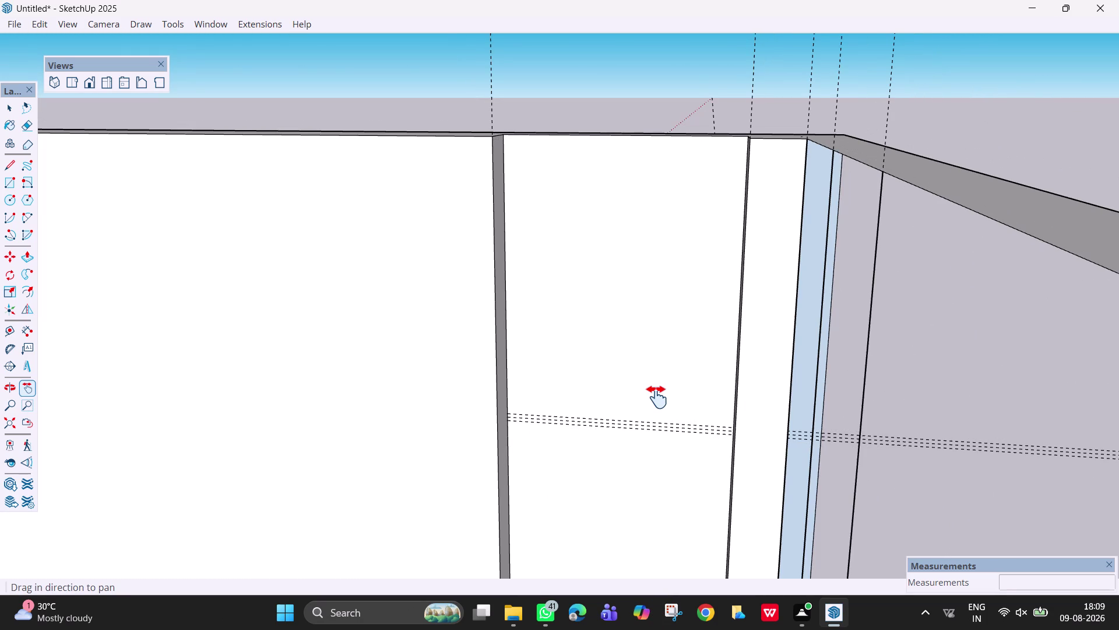
key(ctrl+z)
key(ctrl+z)
key(ctrl+z)
key(ctrl+z)
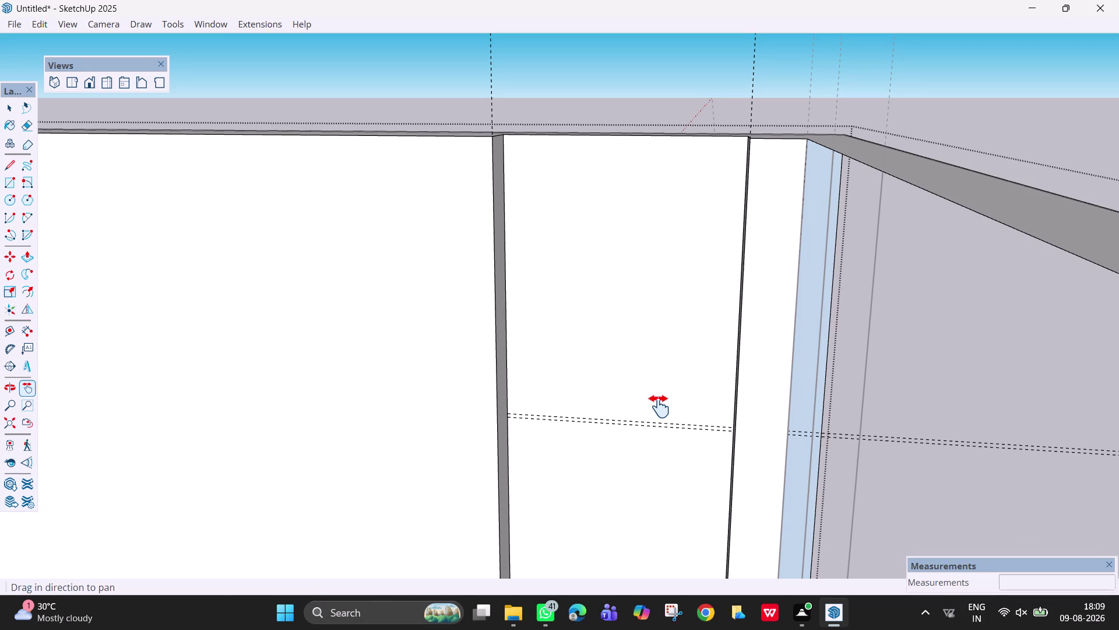
drag(659, 406, 678, 124)
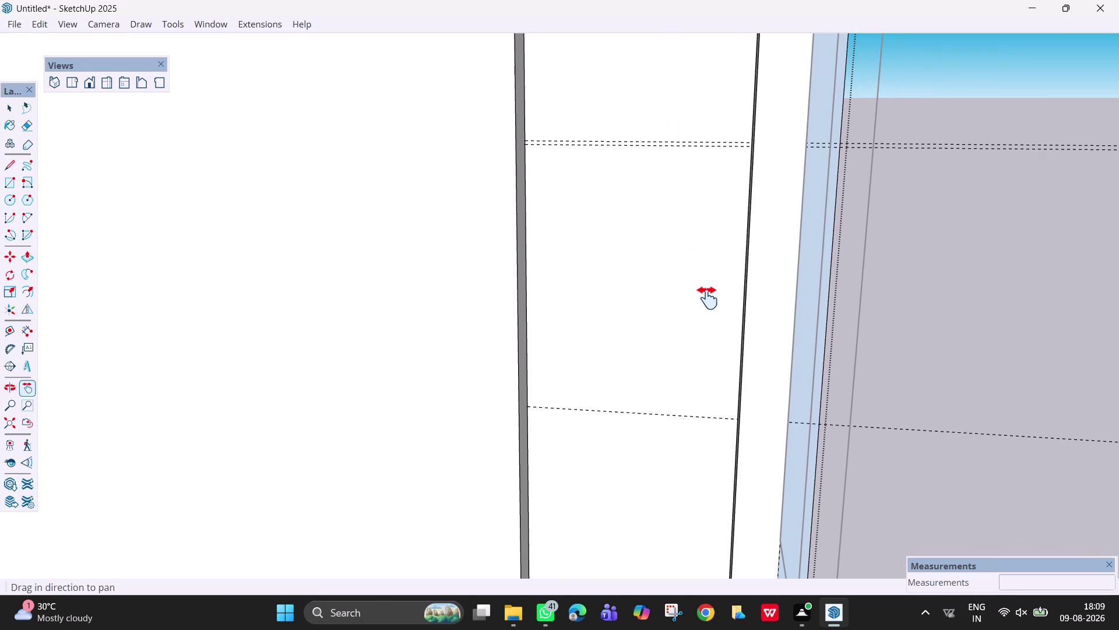
key(ctrl+u)
key(ctrl+u)
key(ctrl+u)
key(ctrl+u)
key(ctrl+u)
key(ctrl+y)
key(ctrl+y)
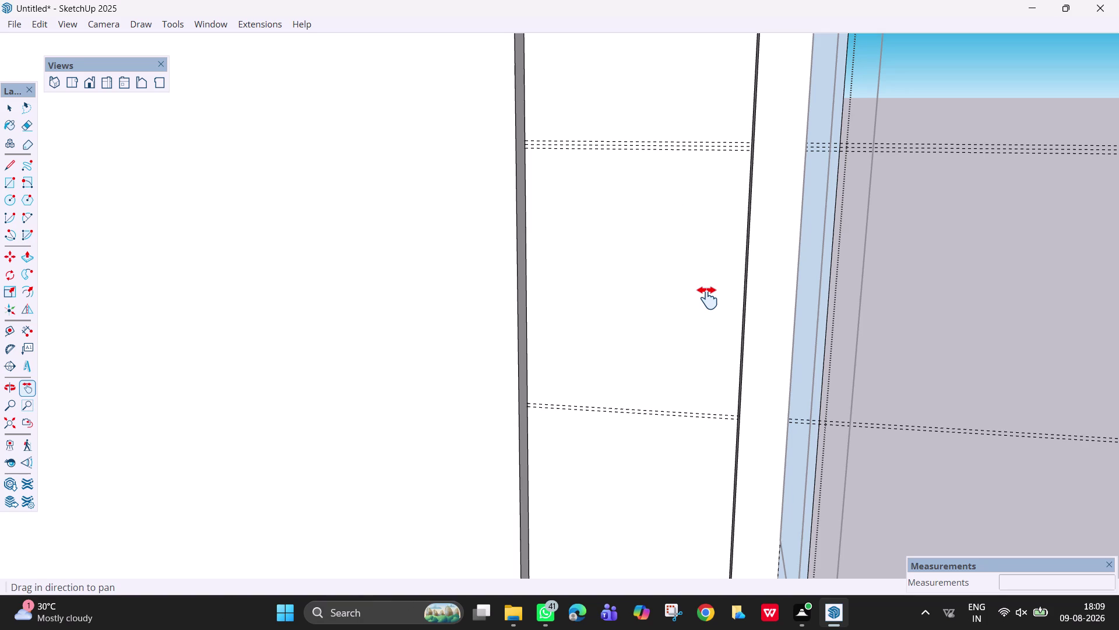
key(ctrl+y)
scroll(down, 3)
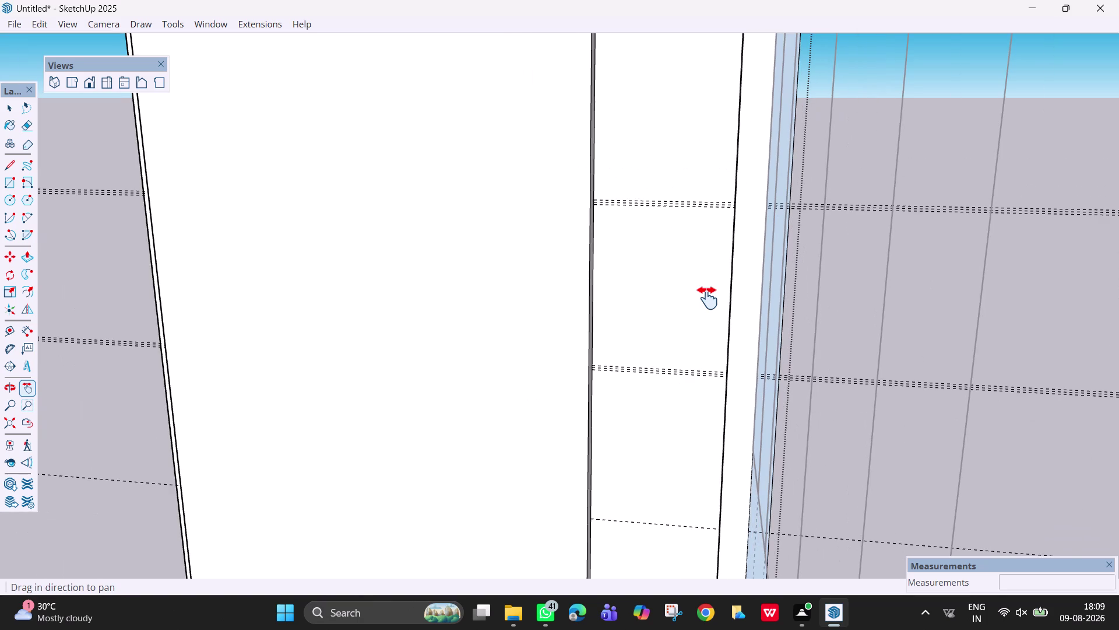
key(ctrl+y)
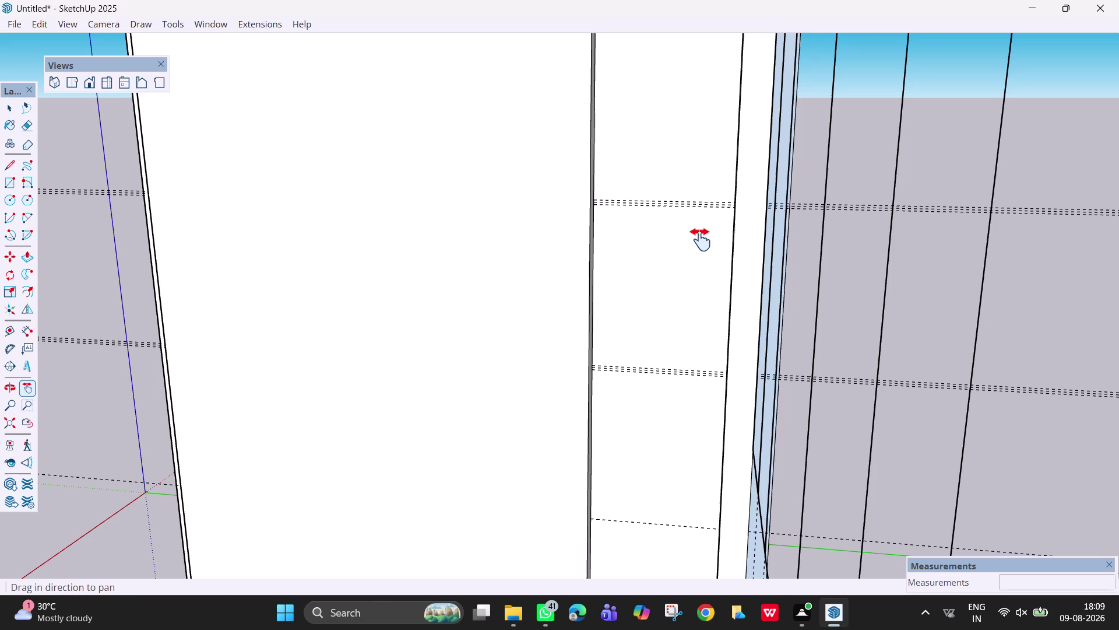
key(ctrl+y)
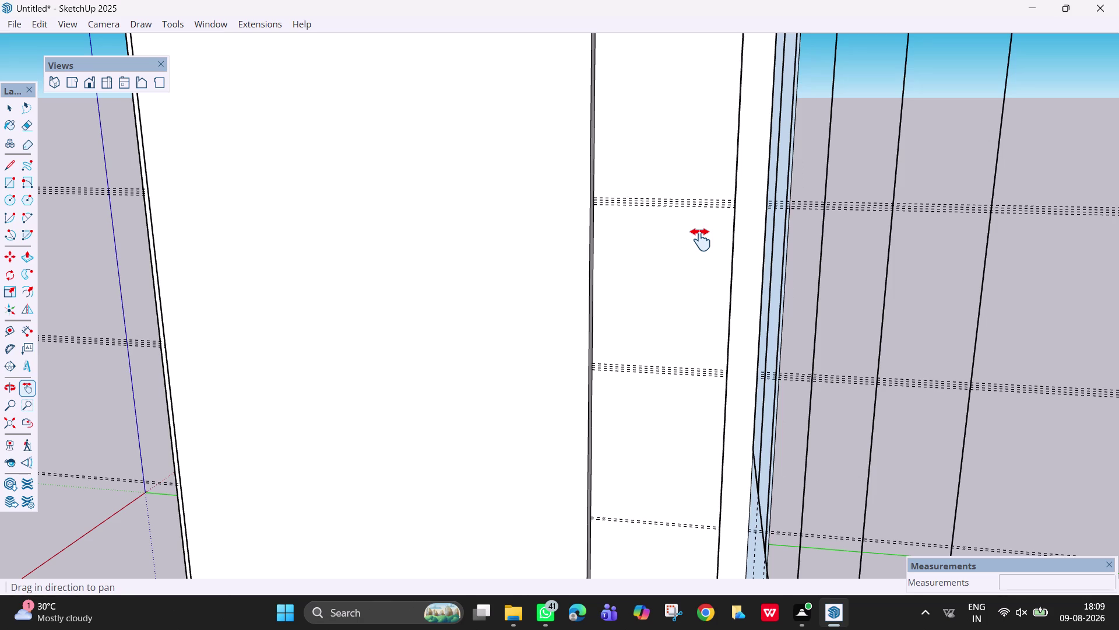
key(ctrl+y)
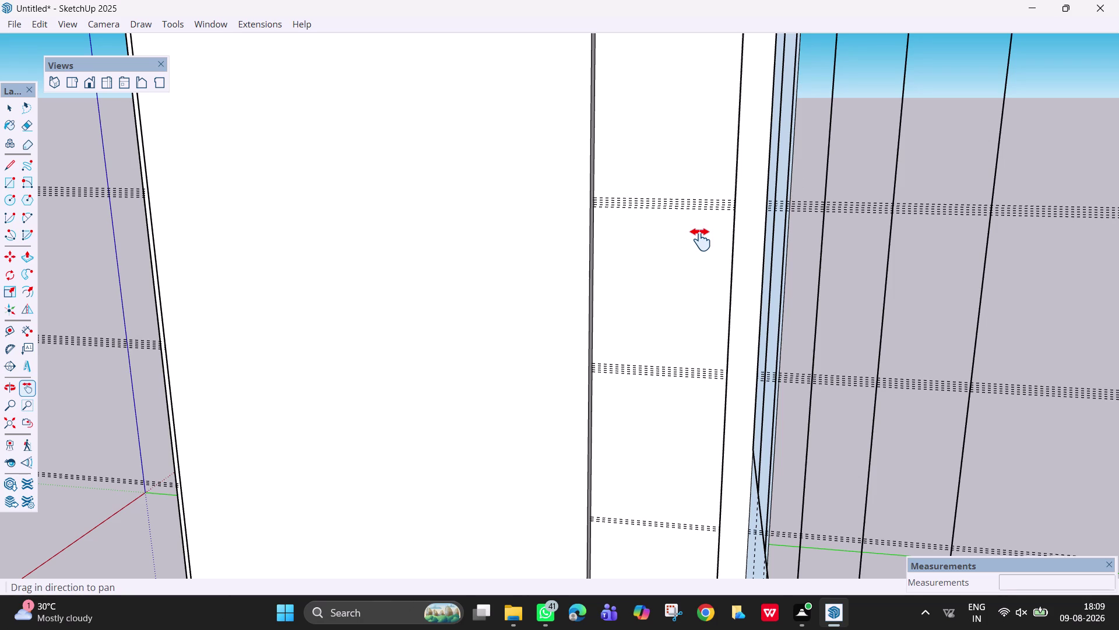
scroll(up, 3)
scroll(up, 3)
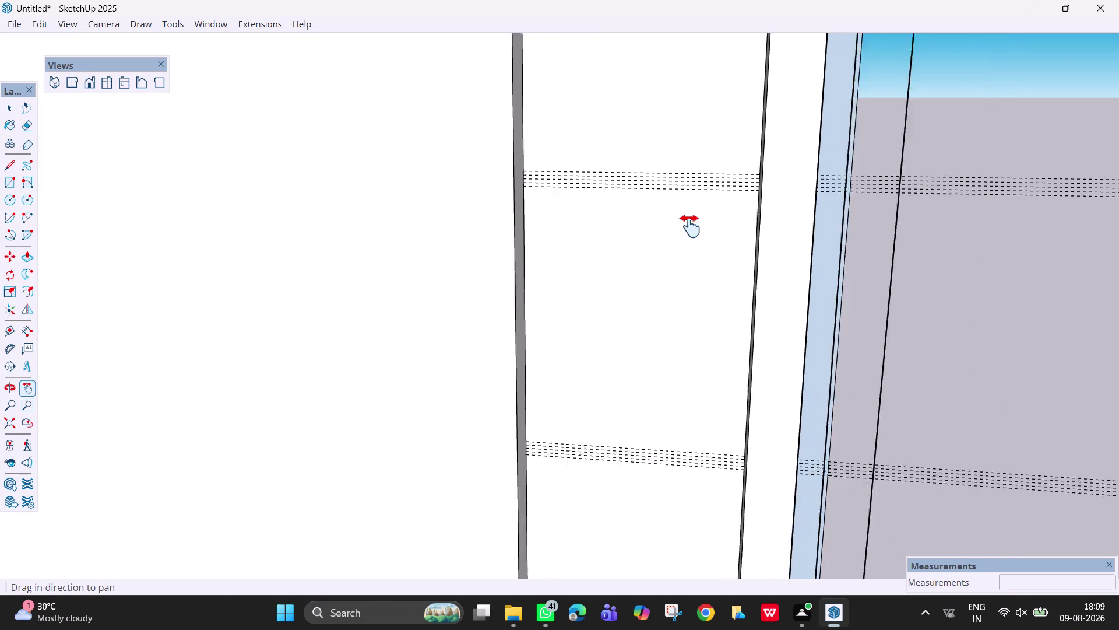
scroll(up, 3)
middle_drag(708, 223, 786, 285)
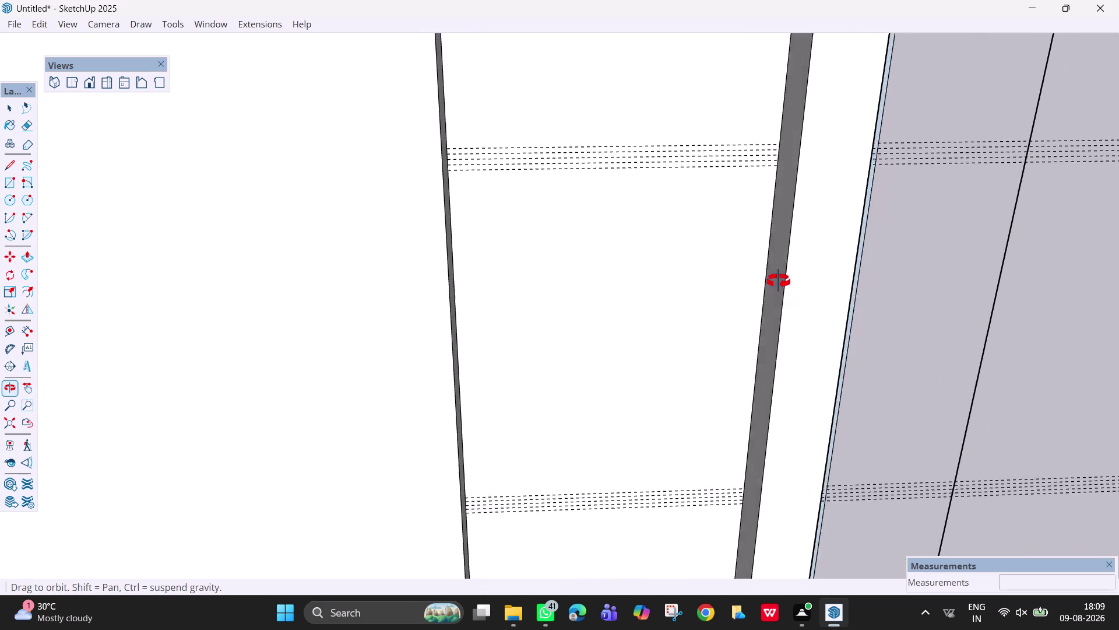
middle_drag(786, 286, 765, 274)
key(Escape)
key(Escape)
key(space)
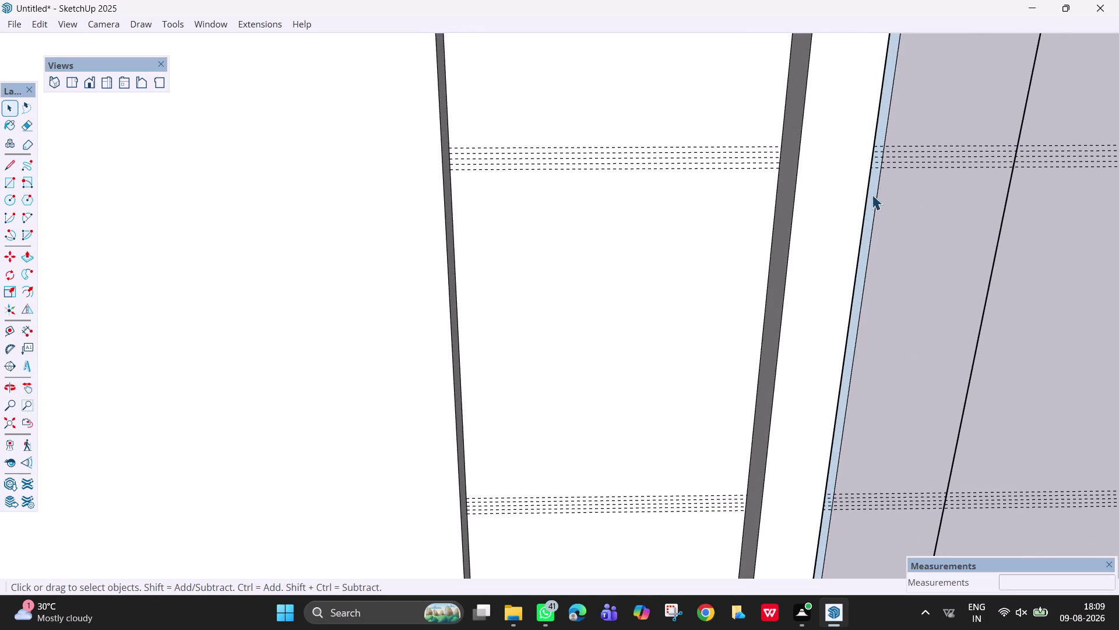
middle_drag(730, 211, 708, 198)
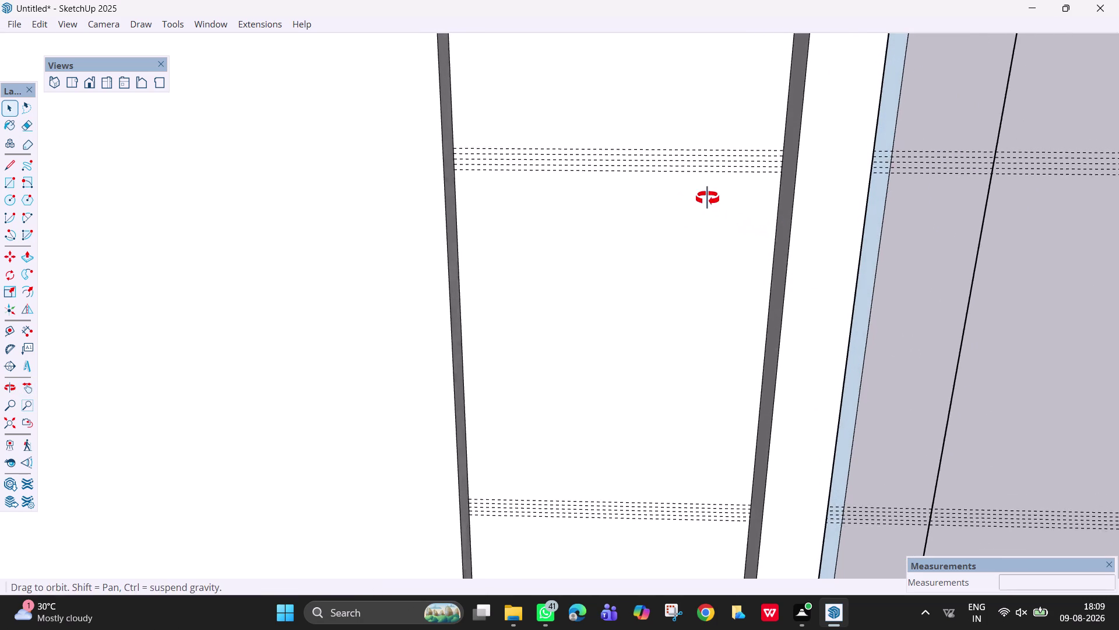
middle_drag(708, 198, 679, 172)
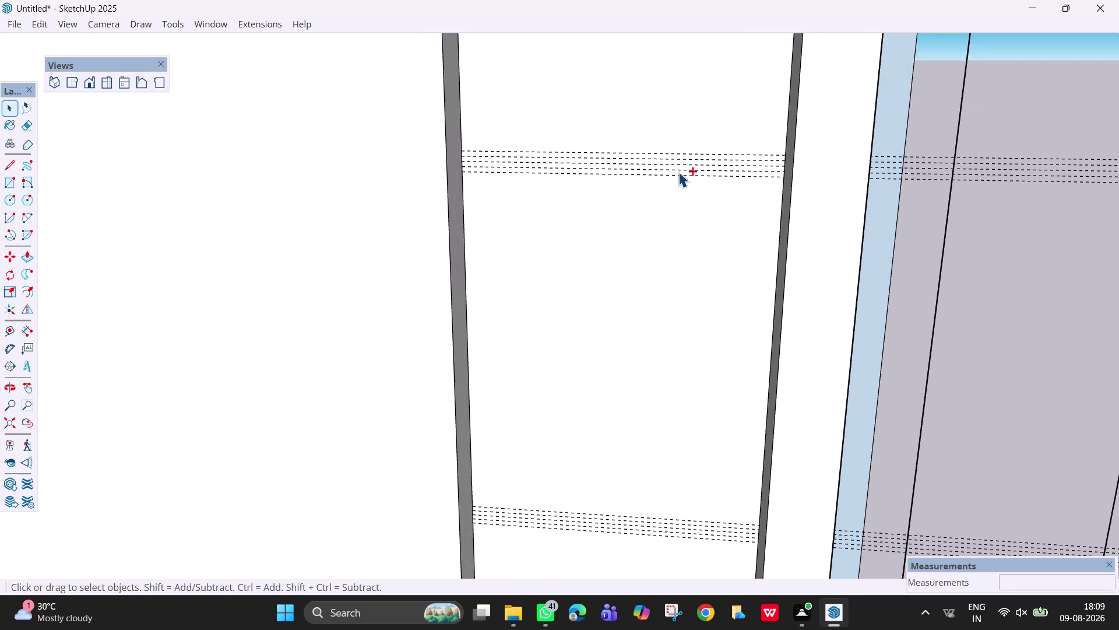
key(ctrl+y)
key(ctrl+y)
key(ctrl+y)
key(ctrl+y)
key(ctrl+y)
key(ctrl+y)
key(ctrl+7)
key(ctrl+y)
key(ctrl+y)
key(ctrl+y)
key(ctrl+y)
key(ctrl+y)
key(ctrl+y)
key(space)
key(ctrl+y)
key(ctrl+y)
key(ctrl+y)
key(ctrl+u)
key(ctrl+u)
key(ctrl+u)
key(ctrl+y)
key(ctrl+y)
key(ctrl+y)
key(ctrl+y)
key(ctrl+y)
key(ctrl+y)
key(ctrl+y)
key(ctrl+y)
key(ctrl+y)
key(ctrl+y)
key(ctrl+y)
key(ctrl+y)
key(ctrl+y)
key(Escape)
scroll(down, 3)
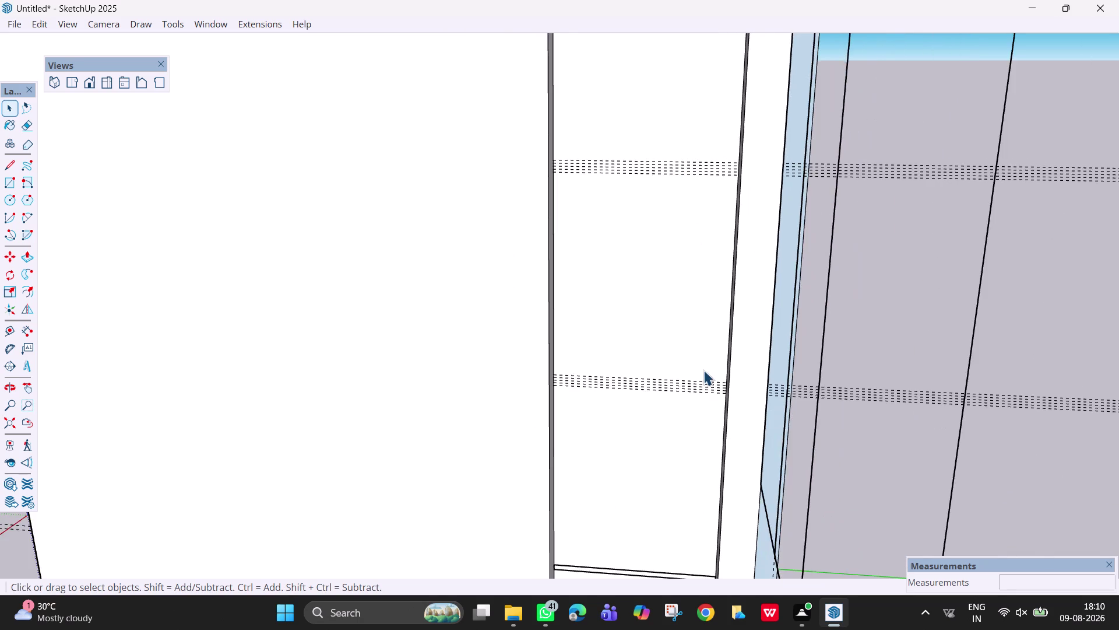
Select and lock the wall panel group, then select its wall faces.
scroll(down, 3)
drag(909, 414, 923, 149)
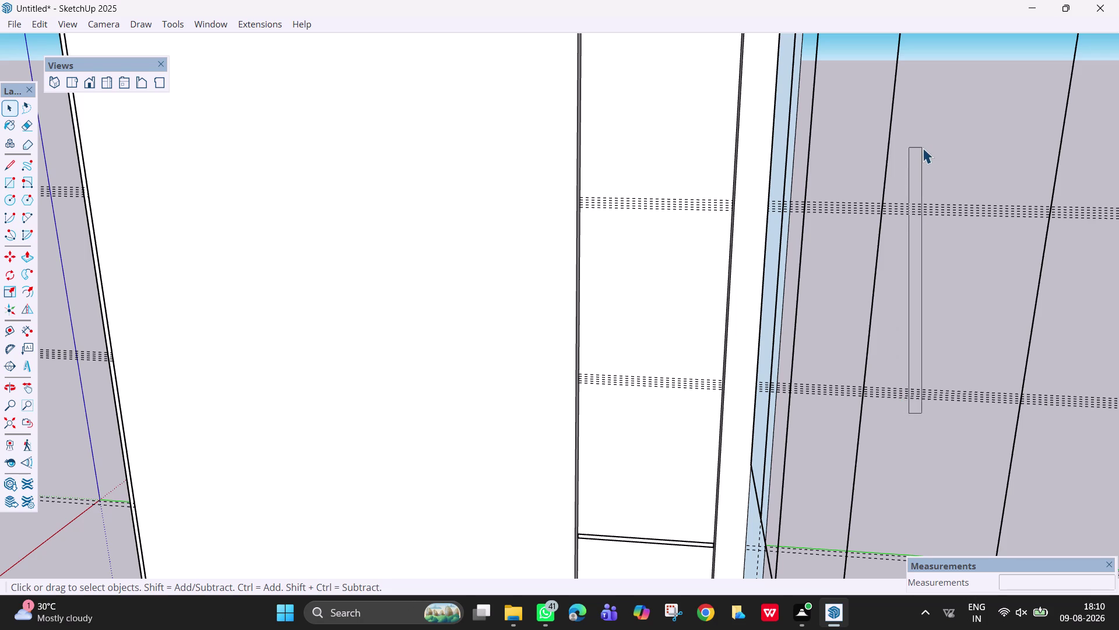
drag(923, 149, 924, 136)
right_drag(930, 206, 935, 201)
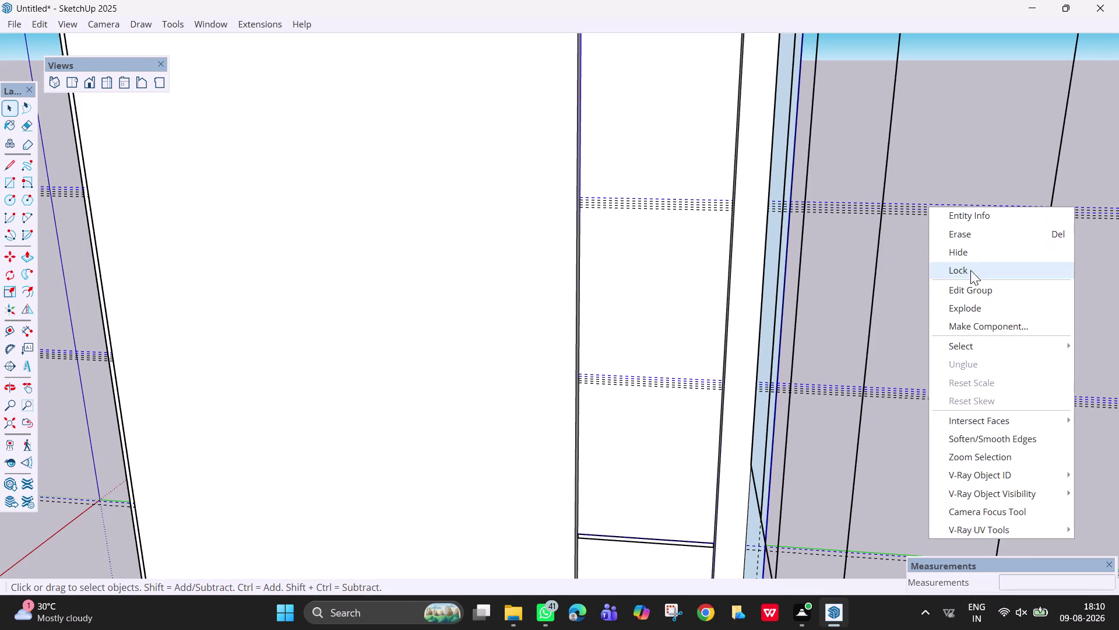
click(979, 312)
click(683, 320)
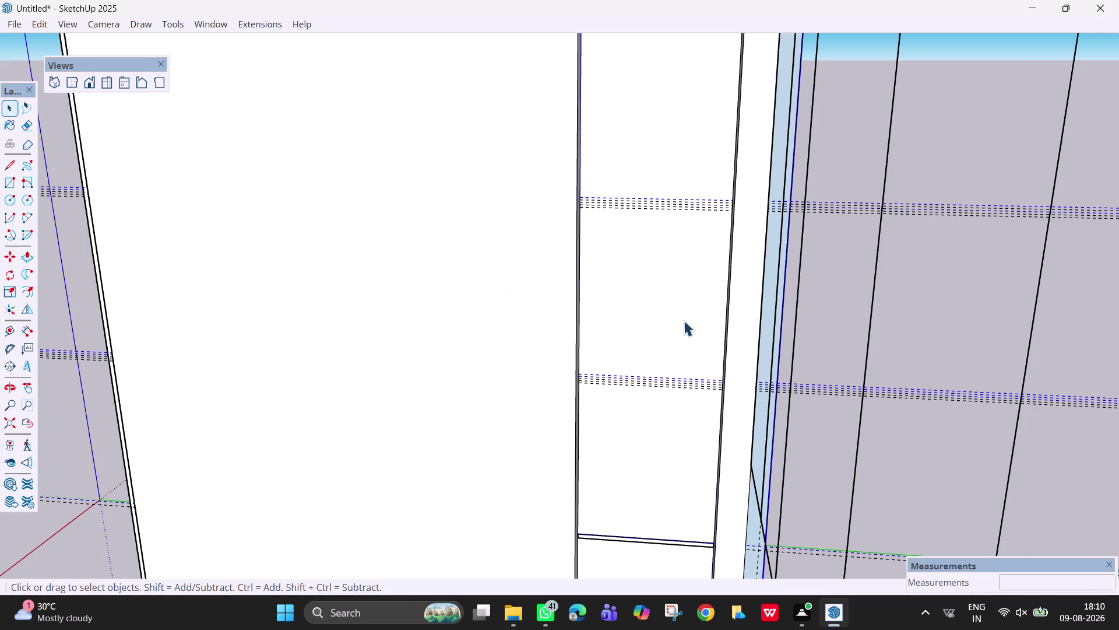
click(660, 309)
click(660, 309)
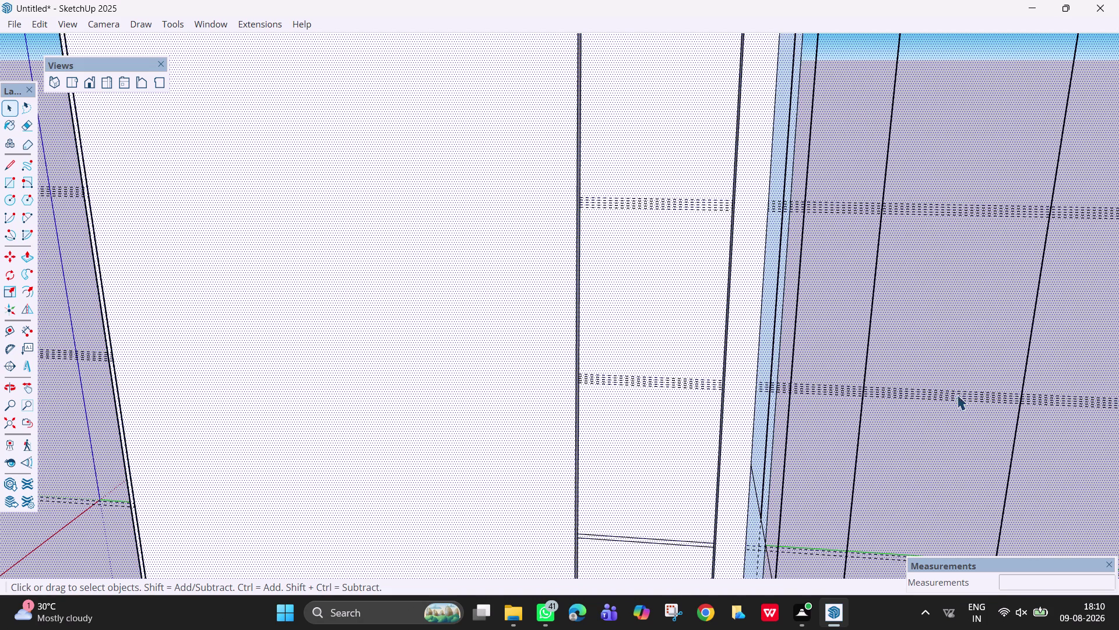
drag(952, 421, 916, 298)
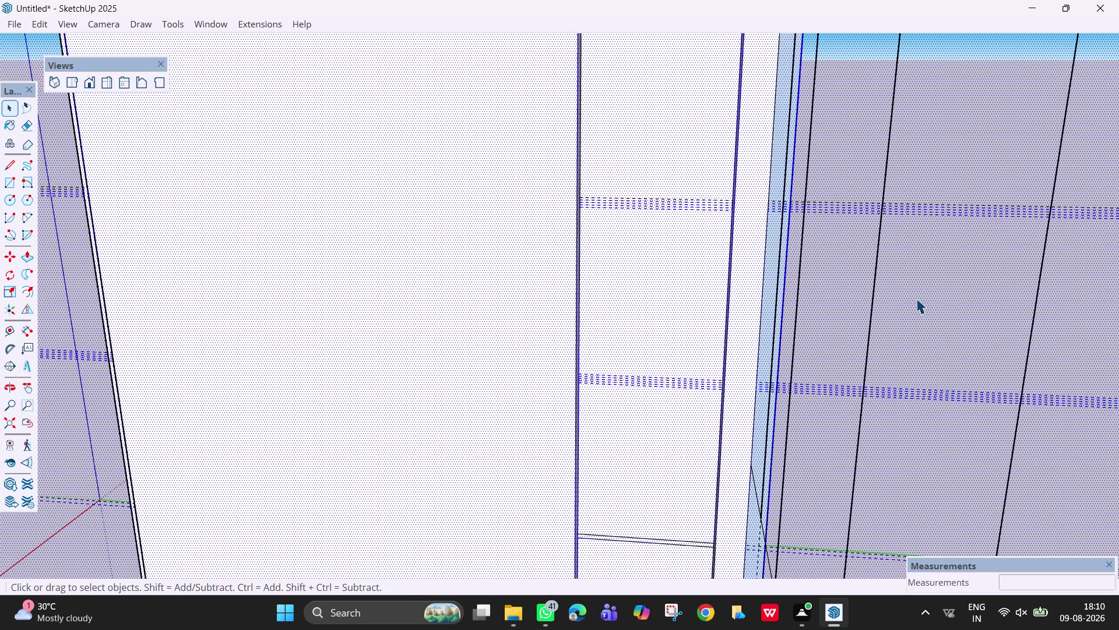
key(Escape)
key(Escape)
click(916, 298)
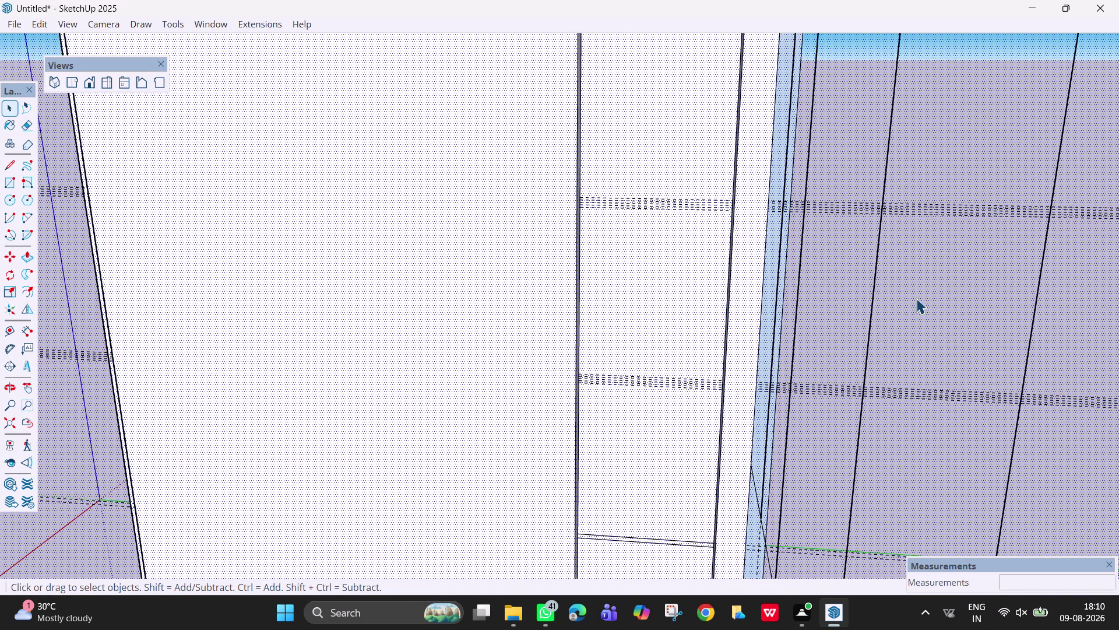
Redo recent changes several times with Ctrl+Y.
key(ctrl+y)
key(ctrl+y)
key(ctrl+y)
key(ctrl+y)
key(ctrl+y)
key(ctrl+y)
key(ctrl+y)
key(ctrl+y)
key(y)
key(ctrl+y)
key(ctrl+y)
key(ctrl+y)
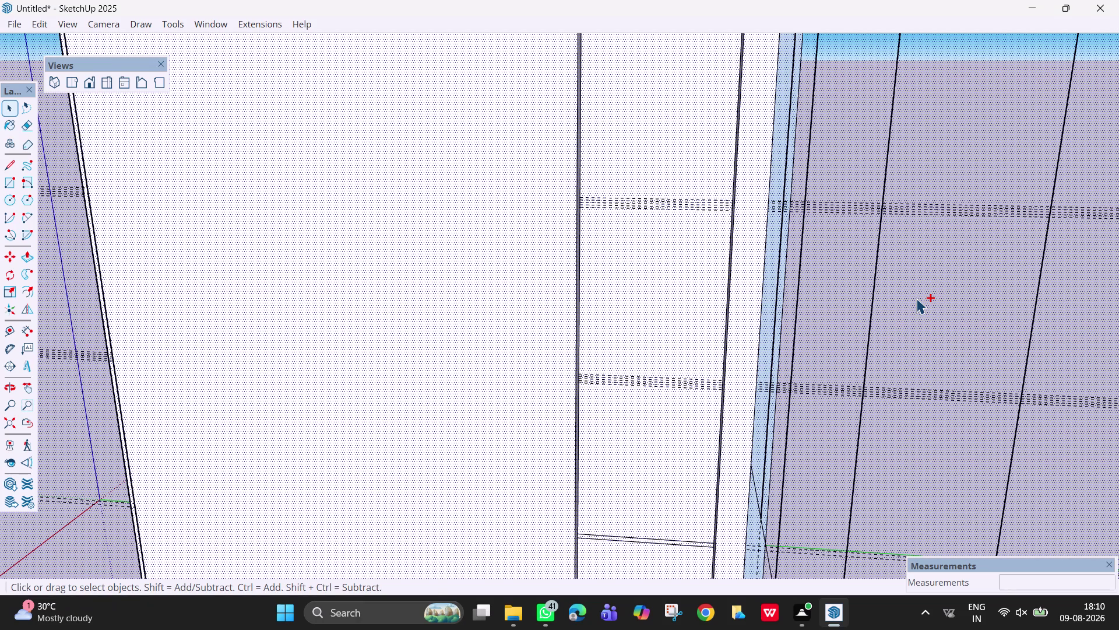
Undo the recent strip changes with repeated Ctrl+Z.
key(ctrl+u)
key(ctrl+z)
key(ctrl+z)
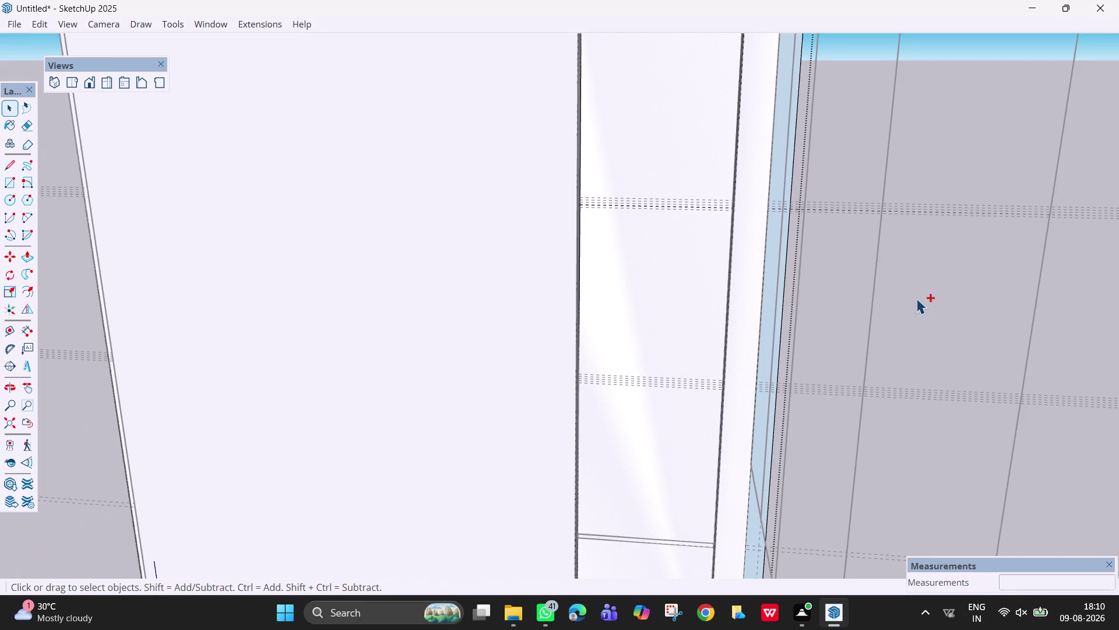
key(ctrl+z)
key(ctrl+z)
key(ctrl+z)
key(ctrl+z)
key(ctrl+z)
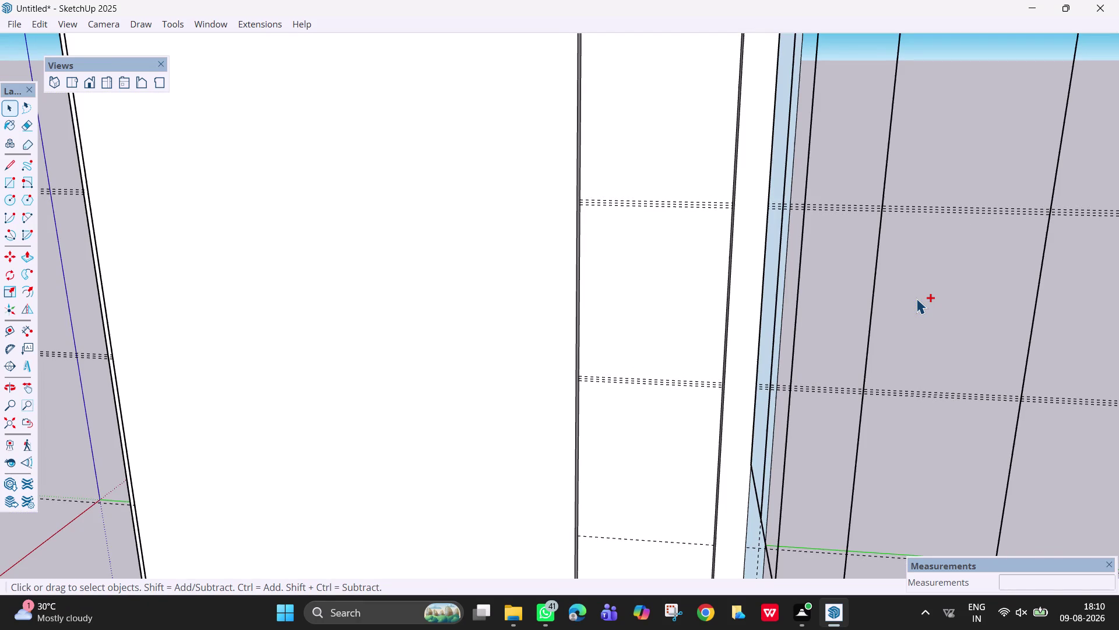
key(ctrl+z)
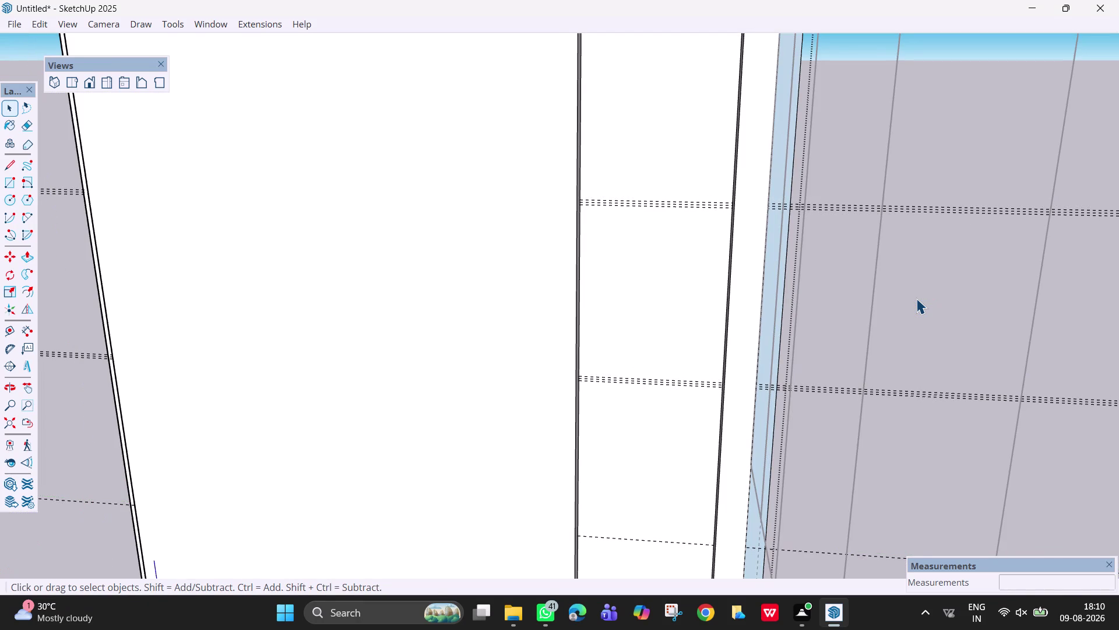
key(Escape)
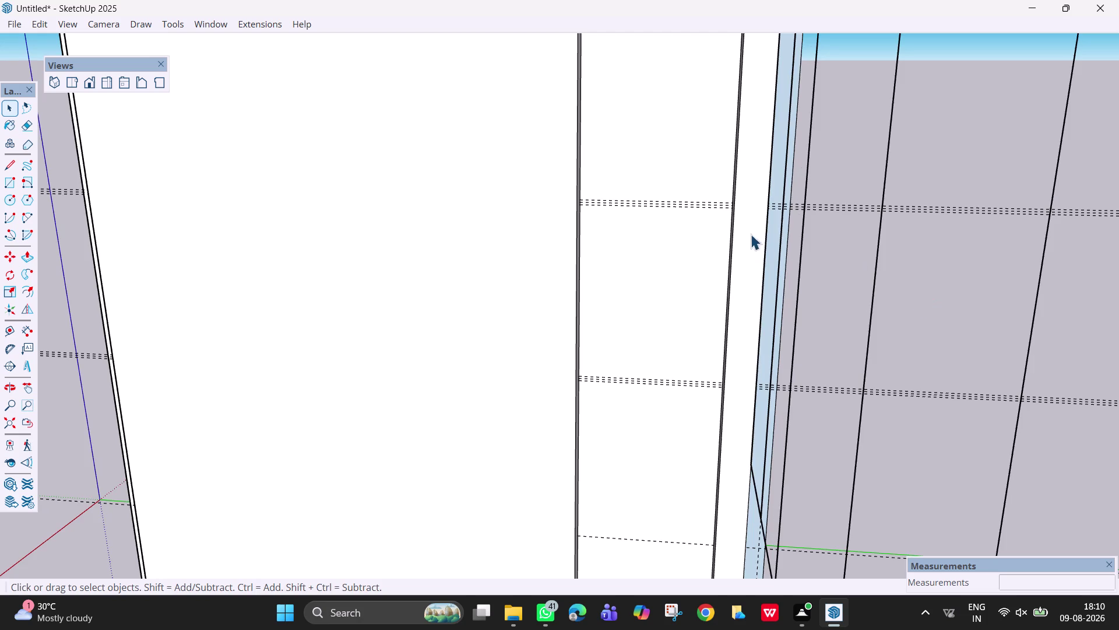
scroll(up, 3)
scroll(up, 3)
Draw a thin rectangle strip along the upper groove between the panel edges.
key(r)
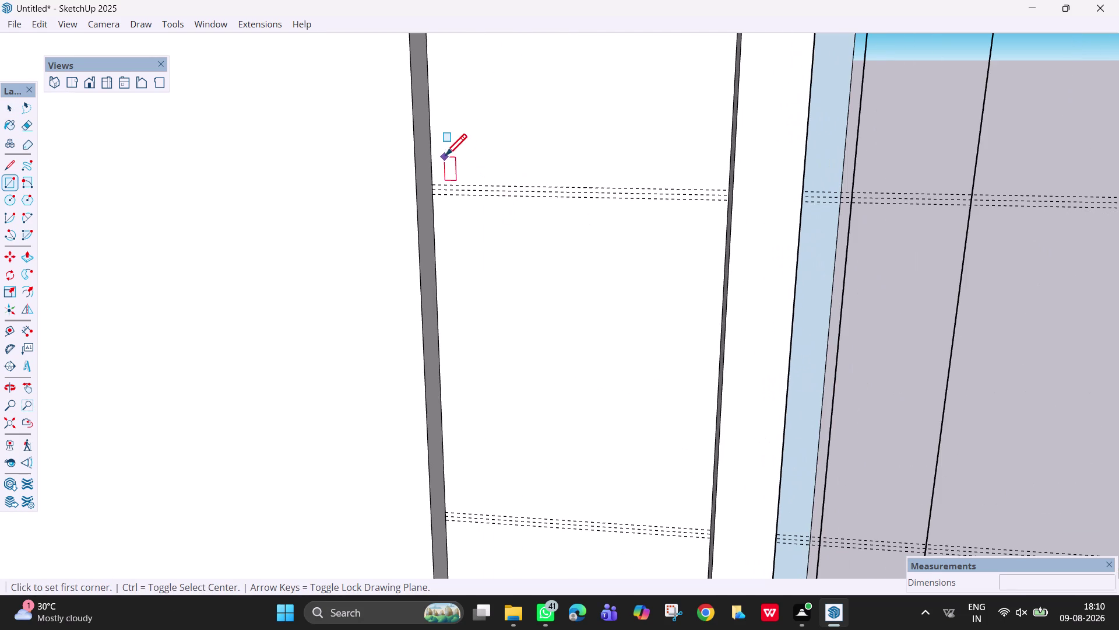
scroll(up, 3)
middle_drag(434, 186, 454, 195)
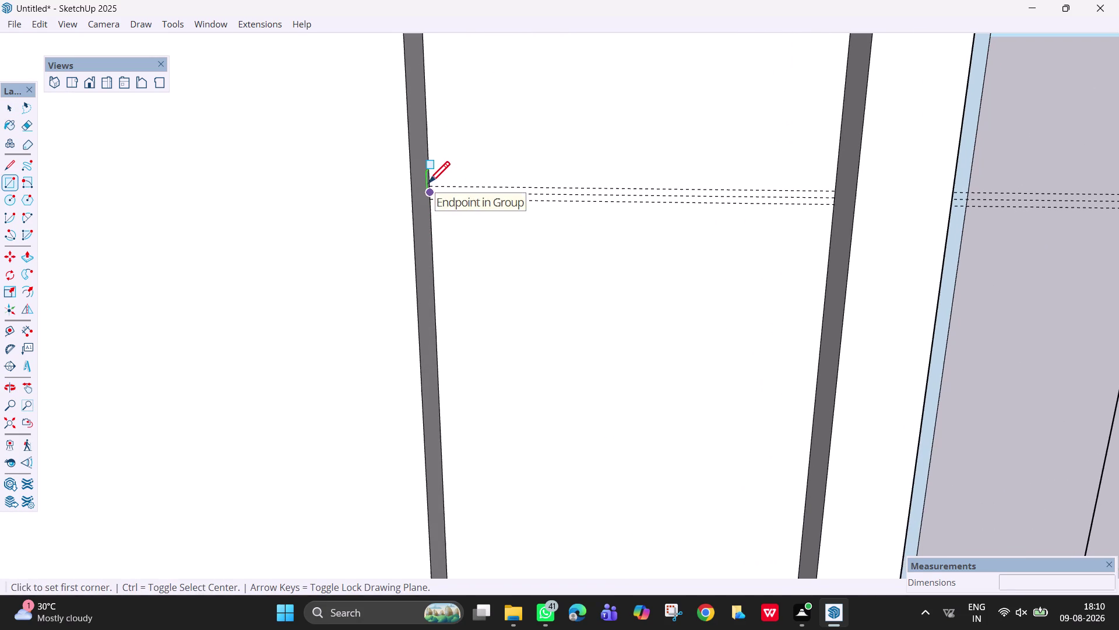
scroll(up, 3)
click(431, 183)
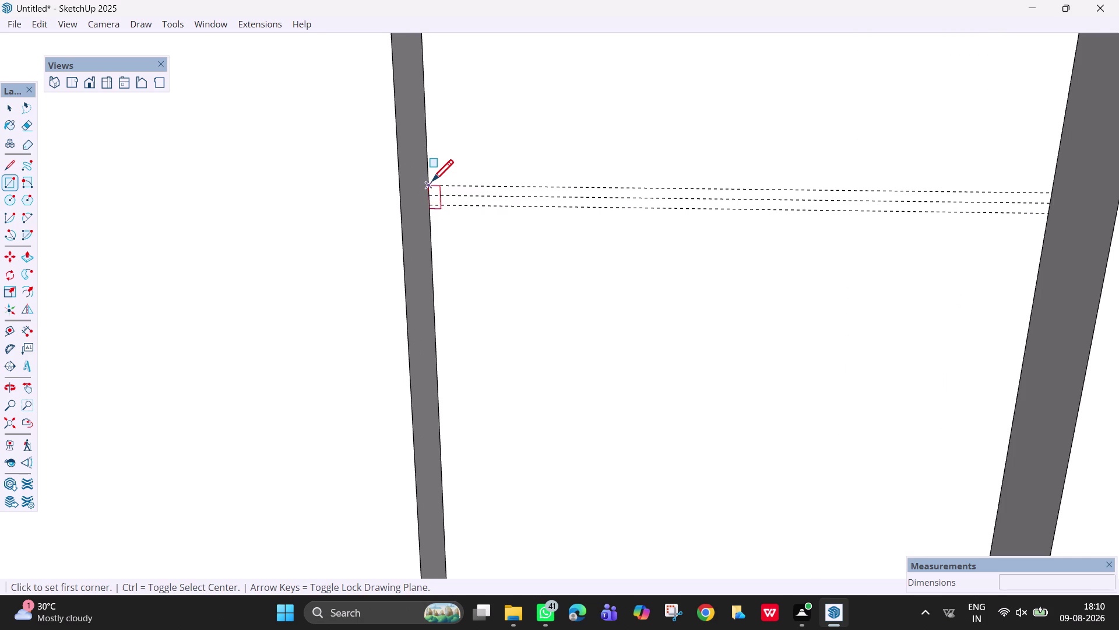
click(1049, 214)
scroll(down, 3)
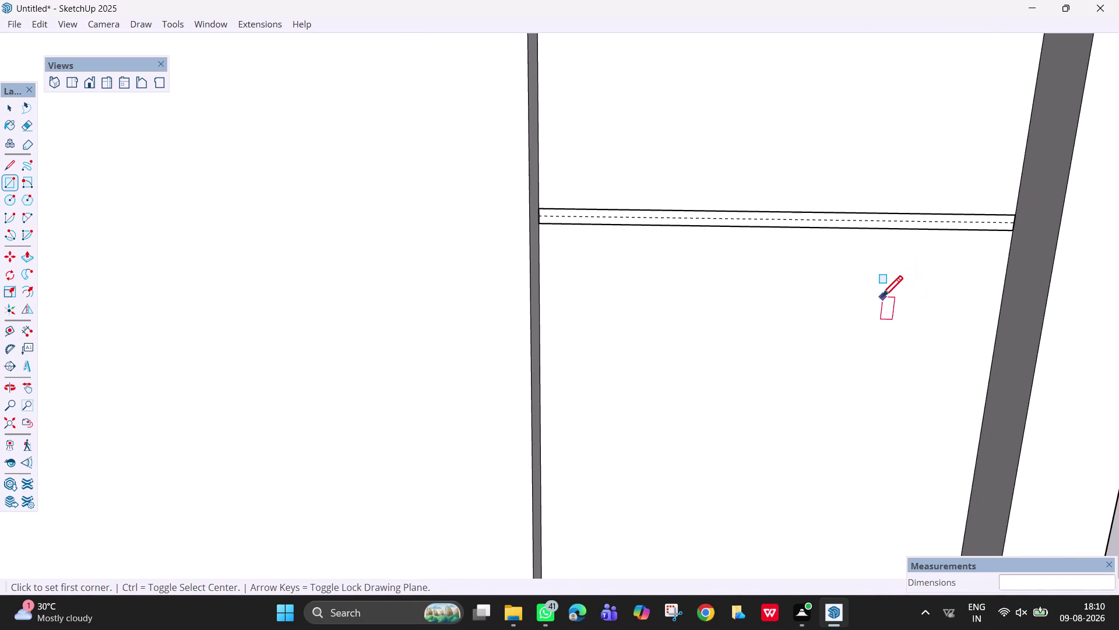
Pan down and draw a second thin strip along the lower groove.
key(h)
drag(815, 351, 775, 52)
drag(819, 363, 803, 288)
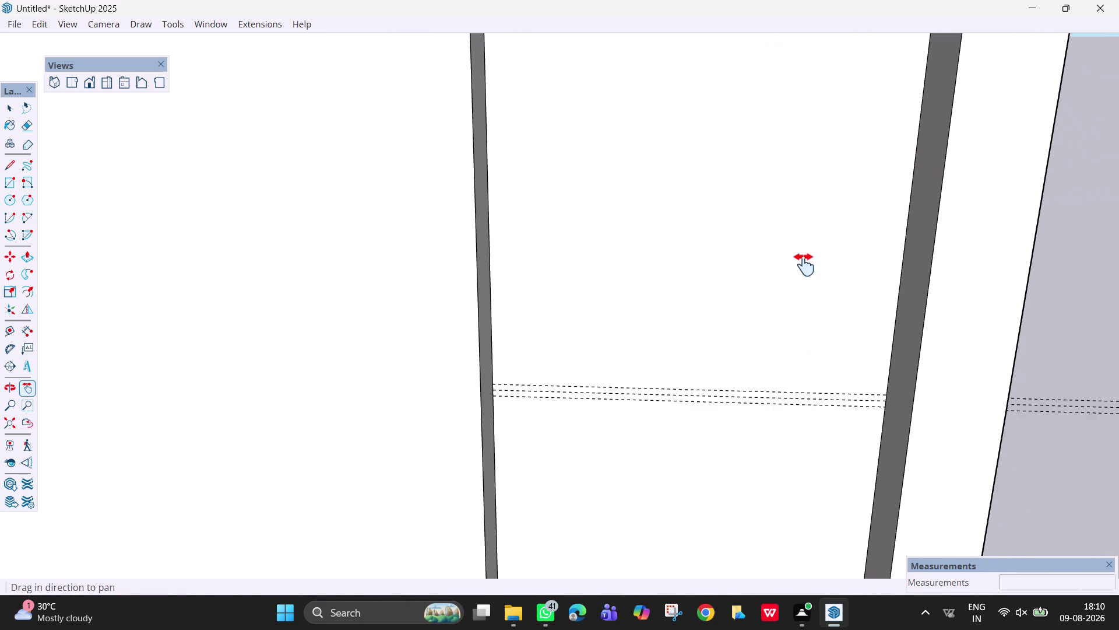
drag(802, 289, 804, 265)
key(r)
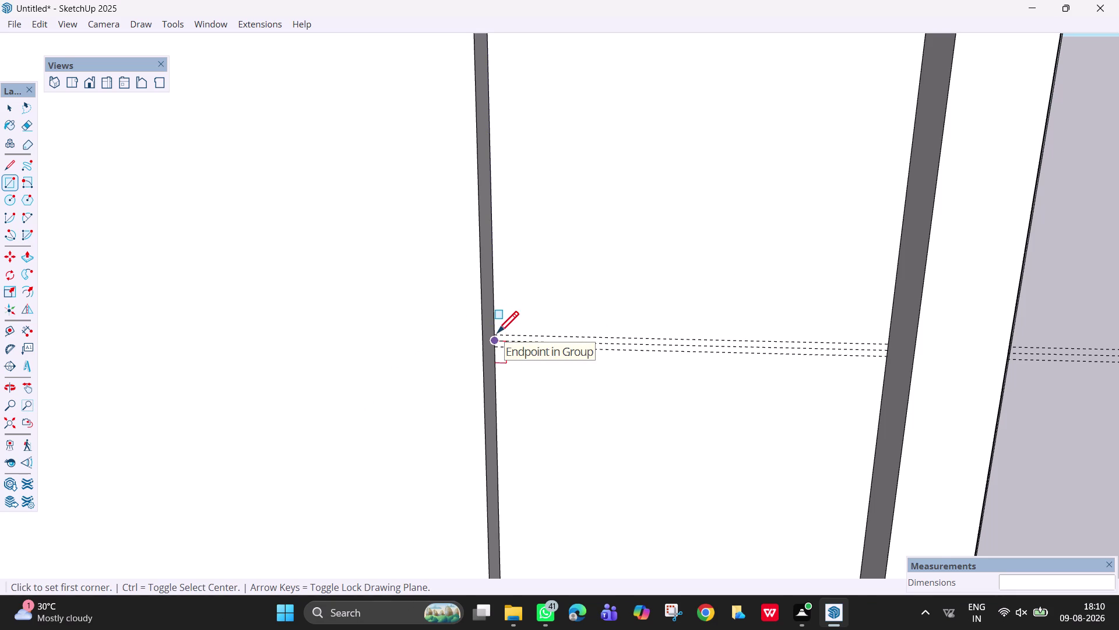
scroll(up, 3)
click(493, 333)
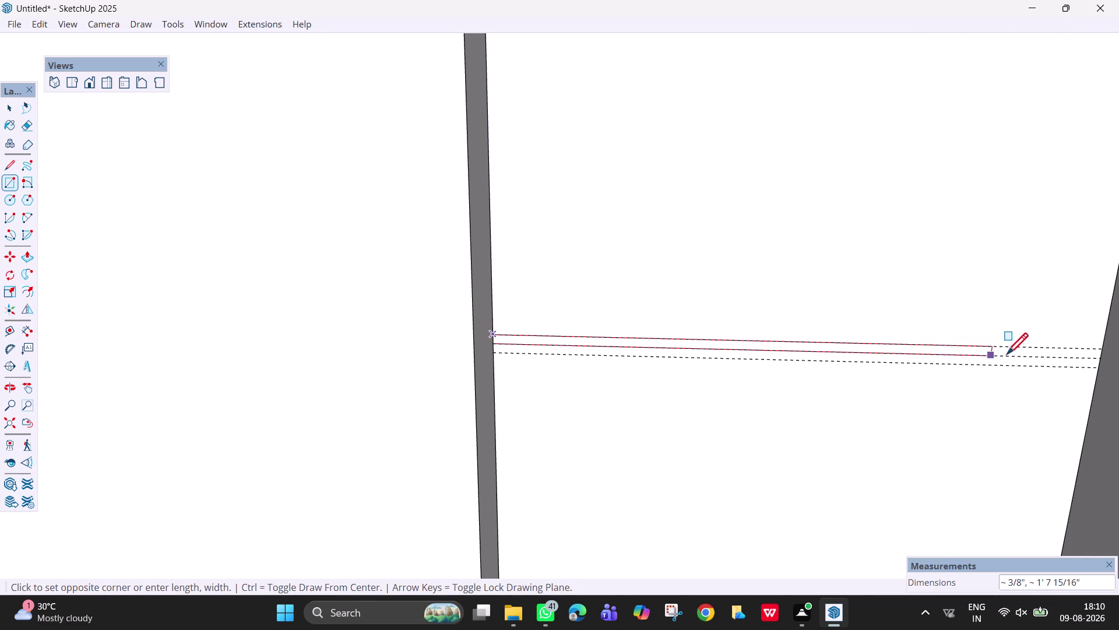
click(1099, 369)
scroll(down, 3)
middle_drag(951, 358, 922, 359)
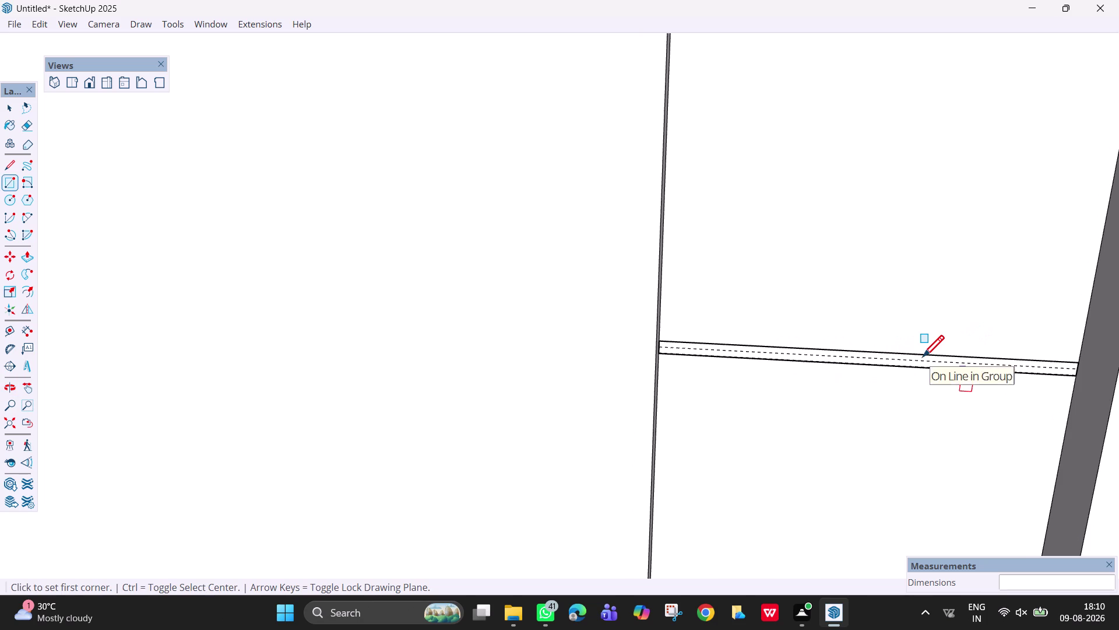
key(h)
drag(903, 358, 791, 75)
drag(830, 404, 843, 239)
scroll(up, 3)
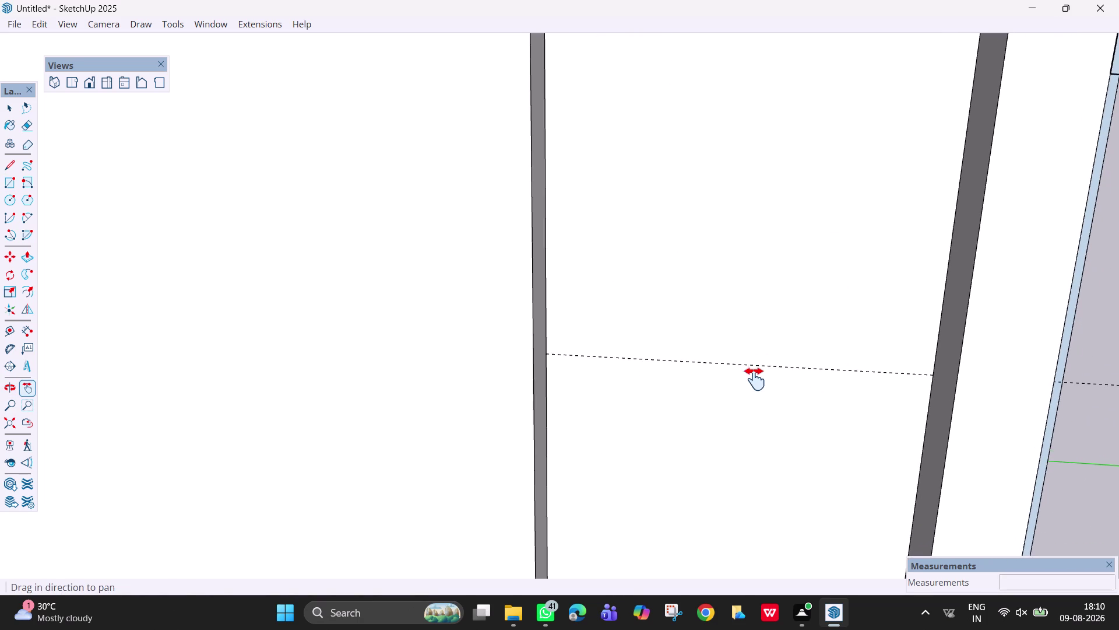
middle_drag(776, 345, 789, 311)
key(Escape)
key(Escape)
key(space)
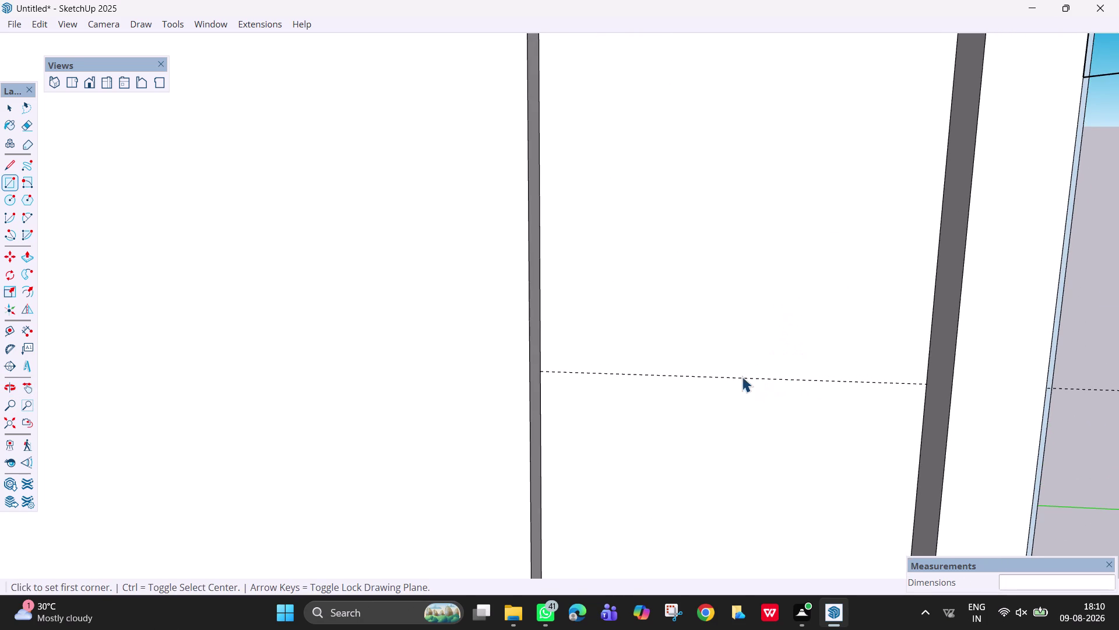
Copy the dashed groove line 10 units with Move, then undo that copy.
click(667, 374)
key(m)
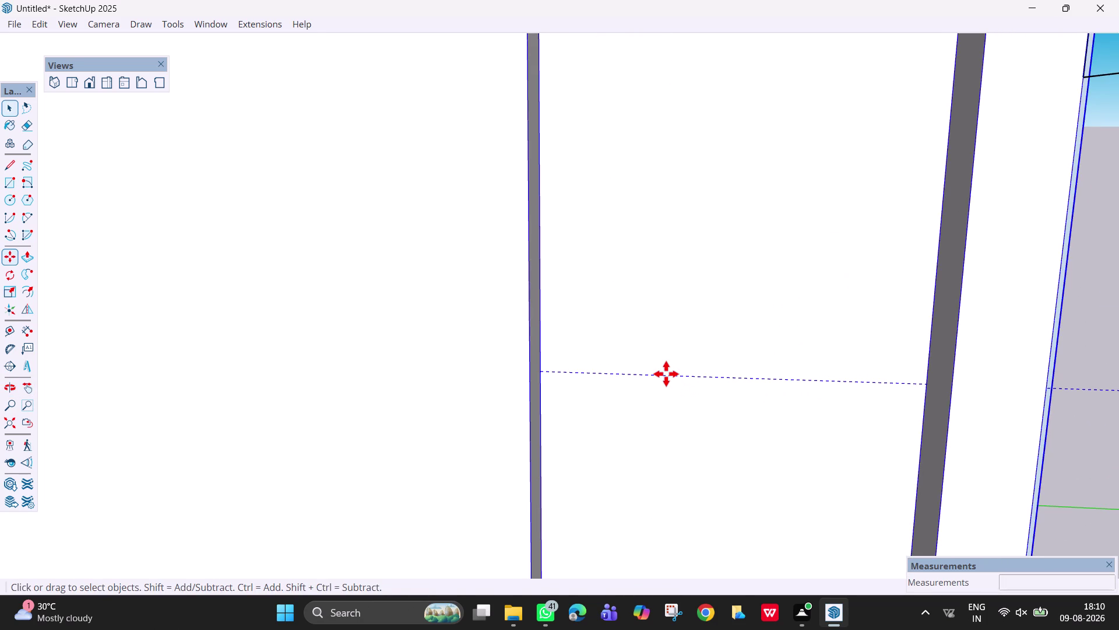
click(541, 373)
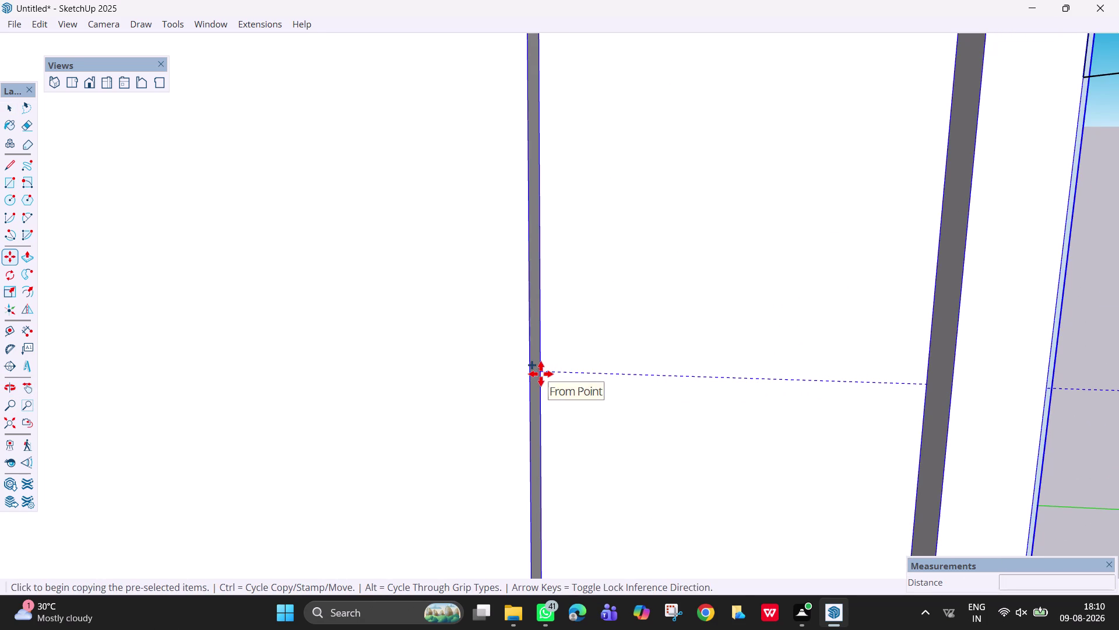
text(10)
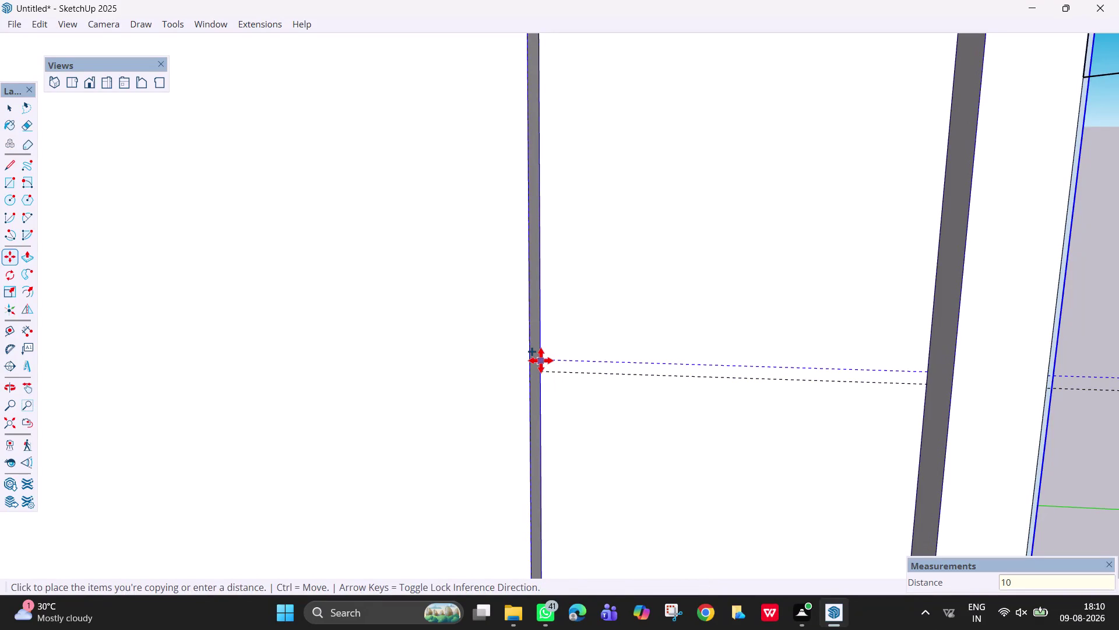
key(Return)
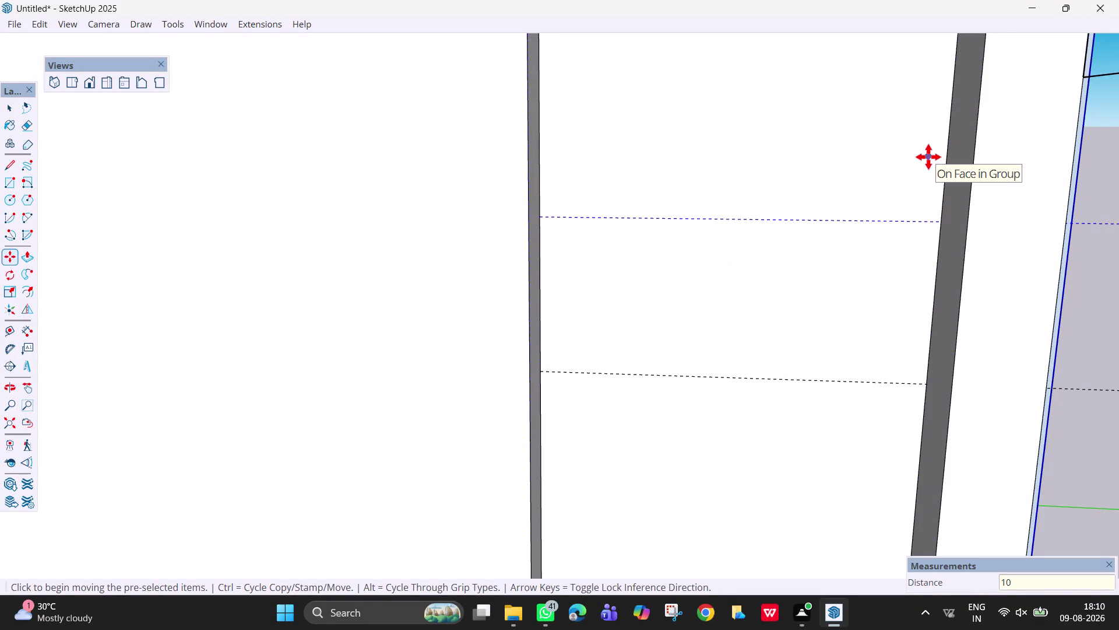
key(ctrl+z)
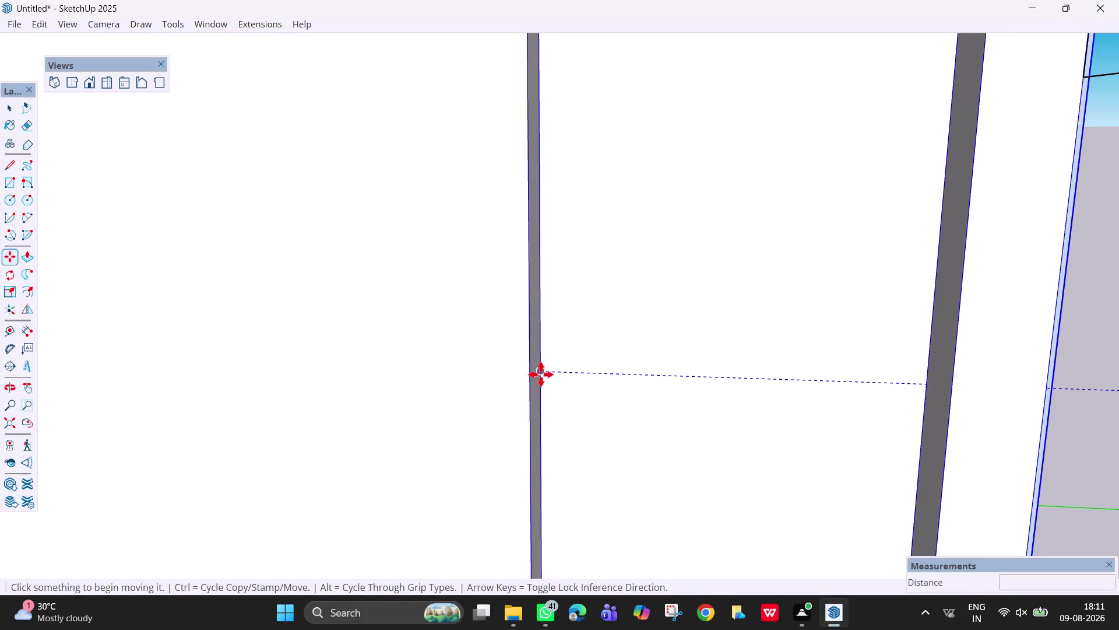
Copy the guide line across the niche 10 mm away.
click(541, 372)
key(Escape)
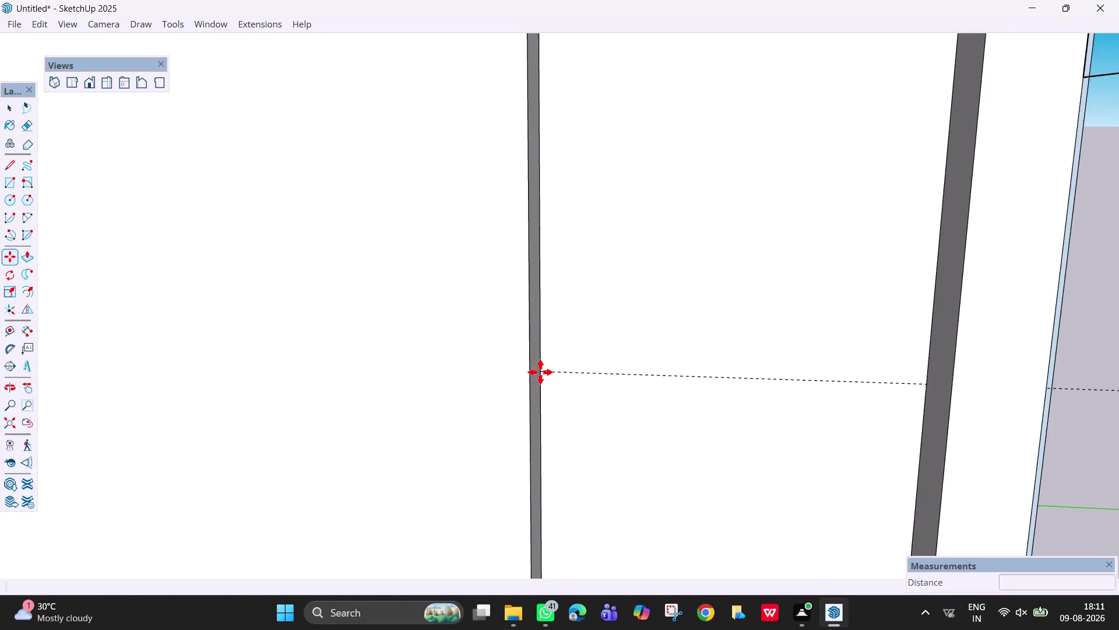
key(space)
click(566, 371)
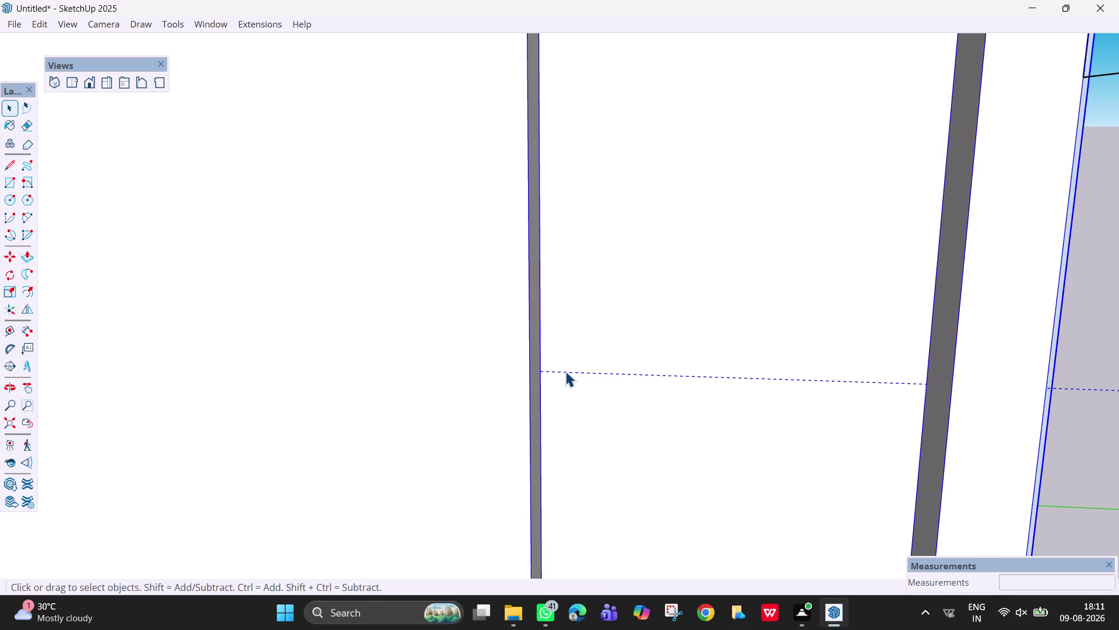
key(m)
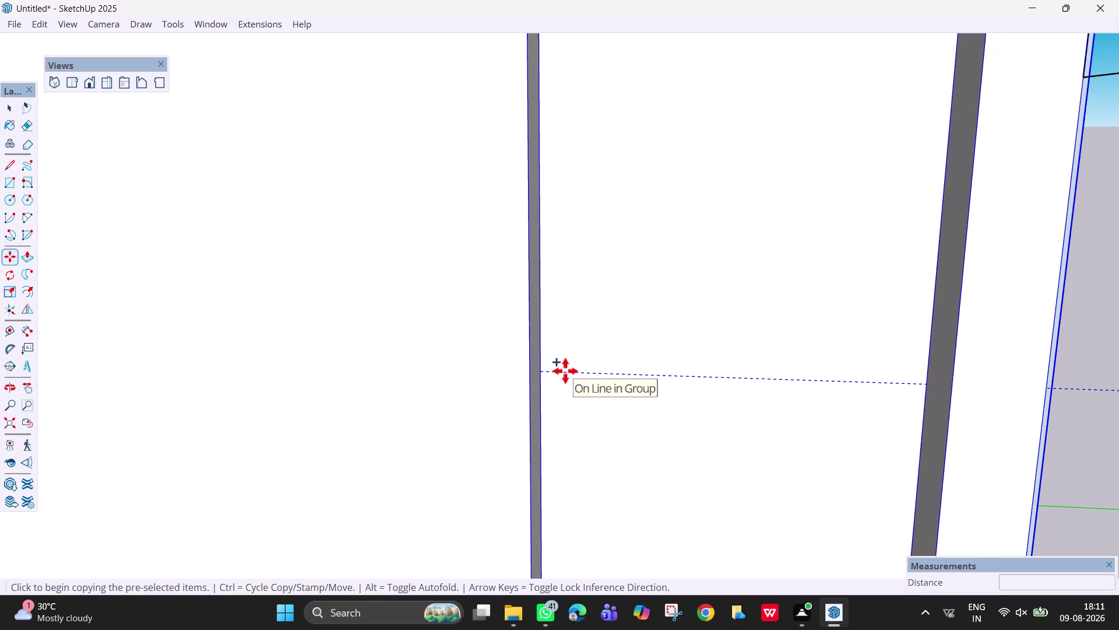
click(542, 371)
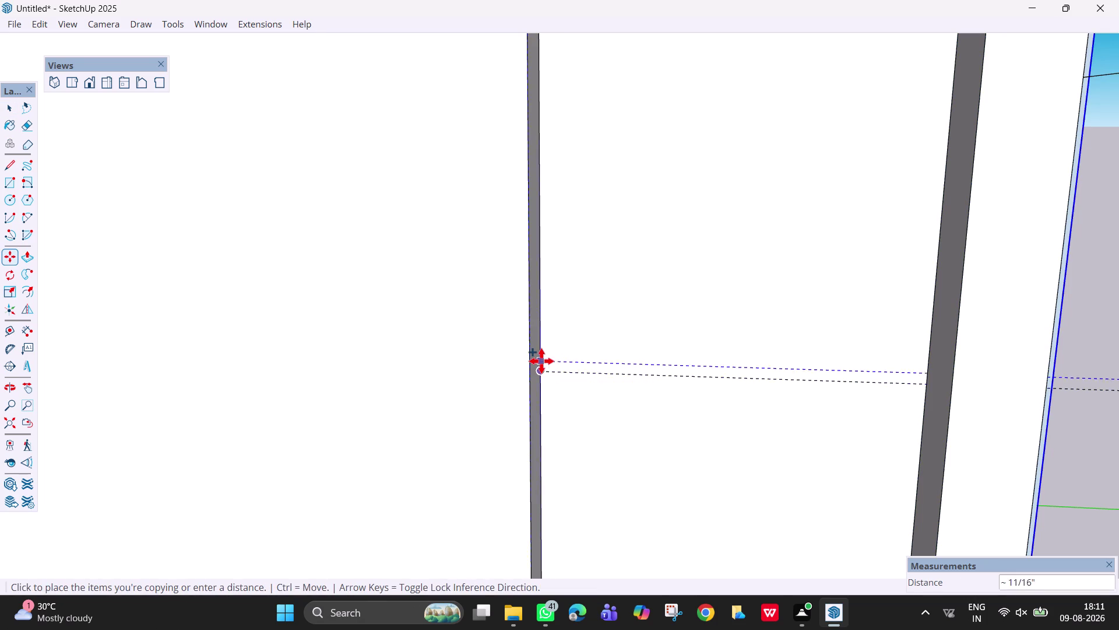
text(10)
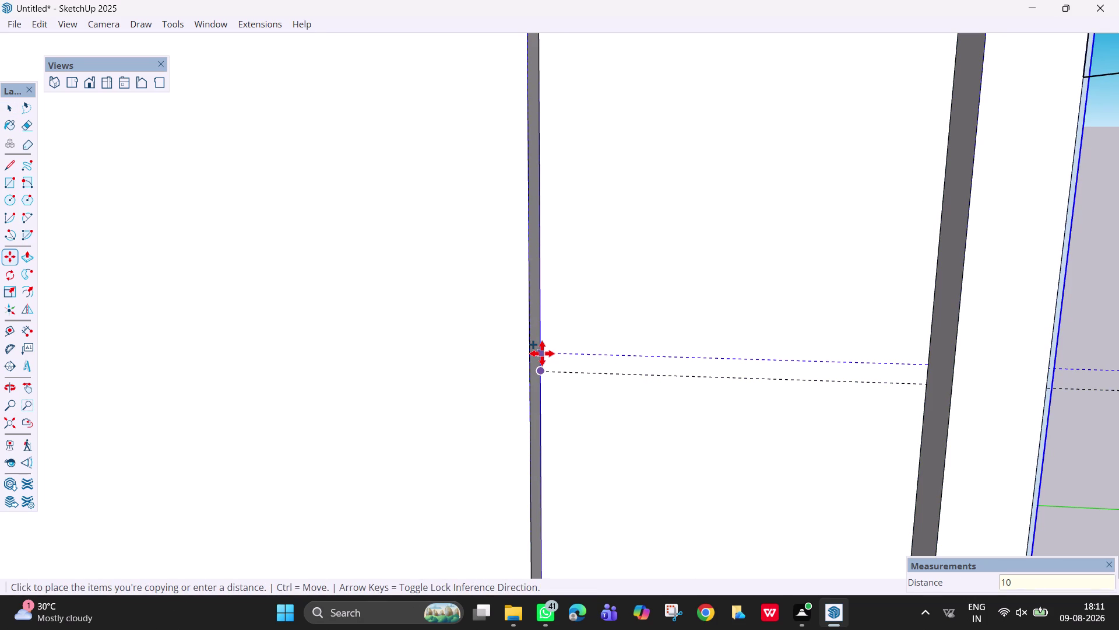
text(mm)
key(Return)
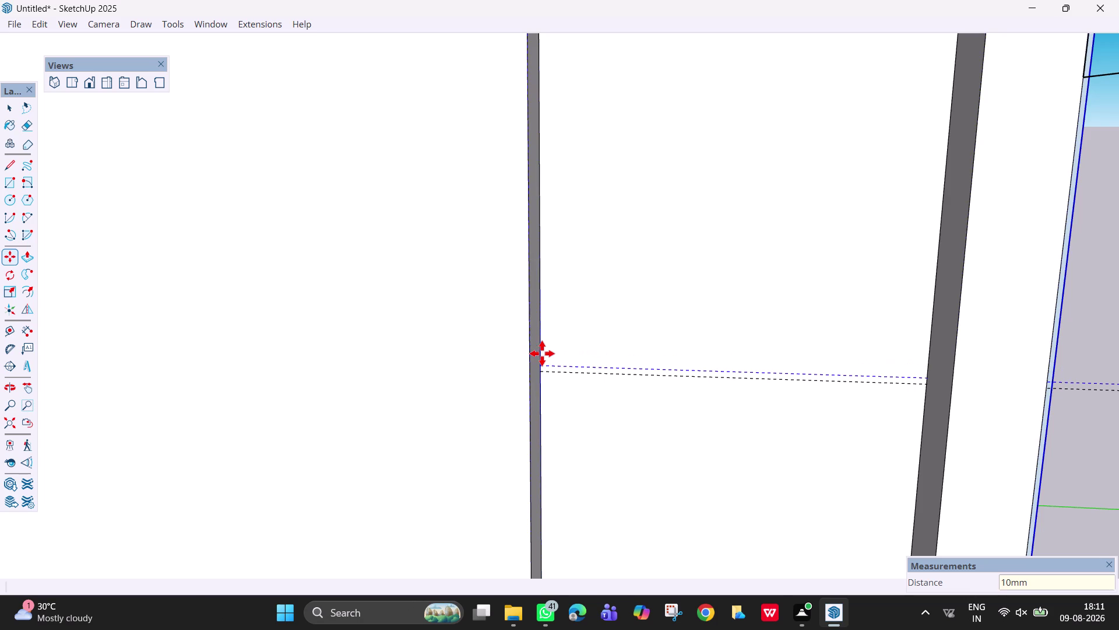
key(Escape)
key(space)
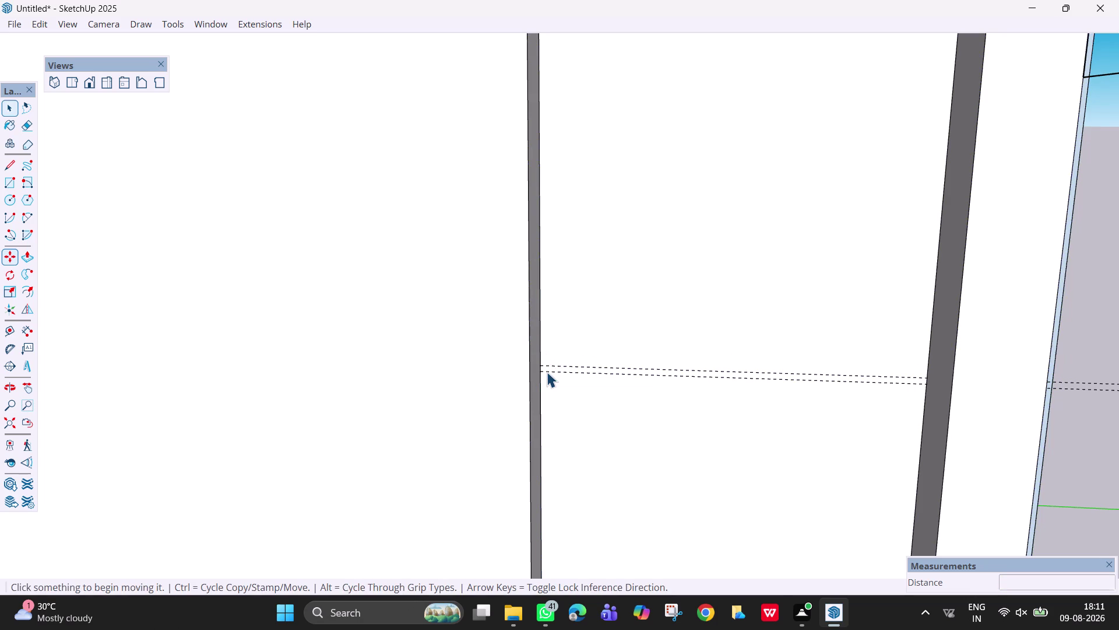
Copy the new guide line another 20 mm away.
click(539, 371)
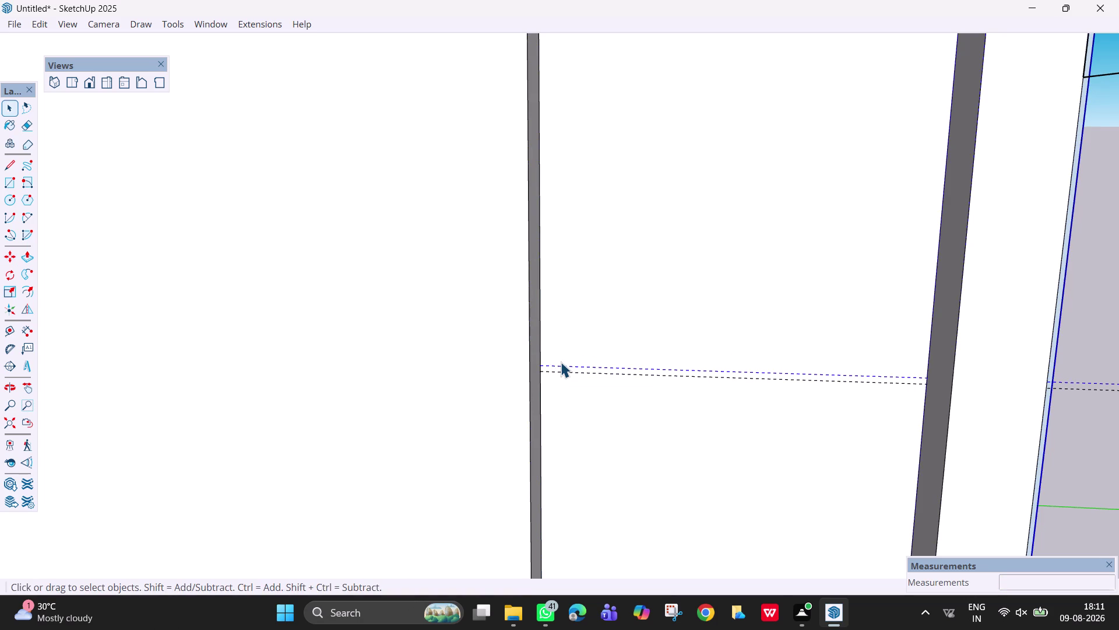
key(m)
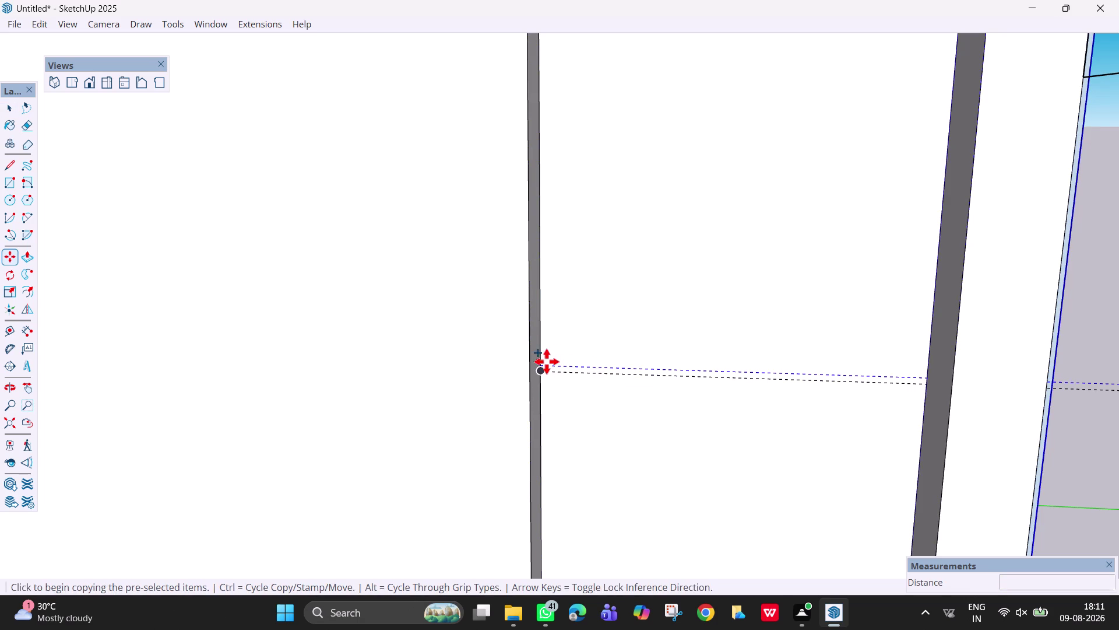
scroll(up, 3)
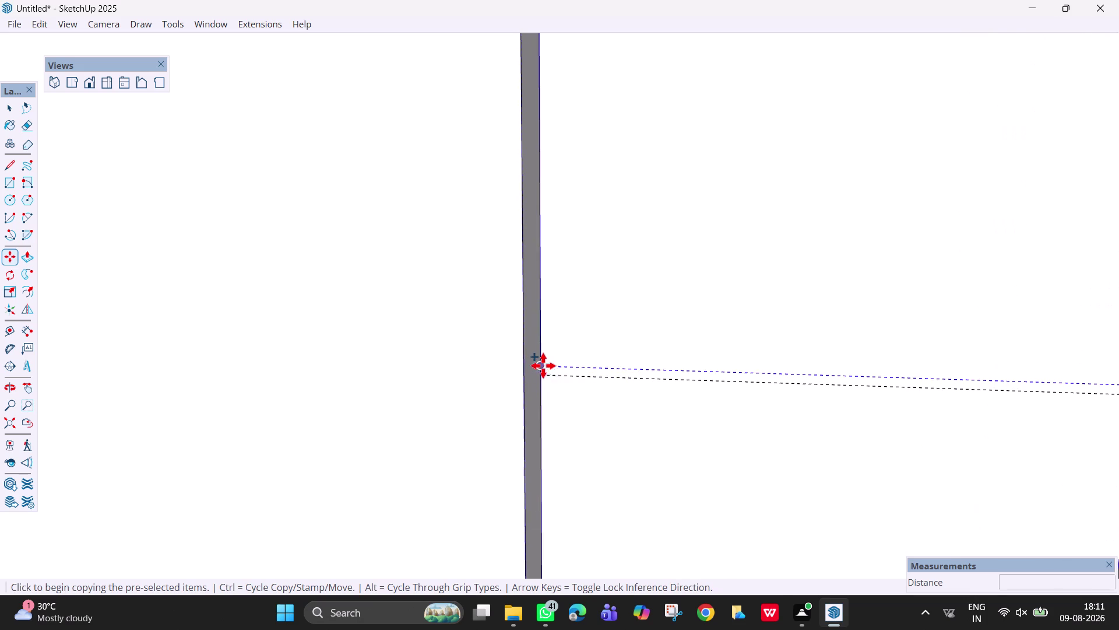
click(540, 364)
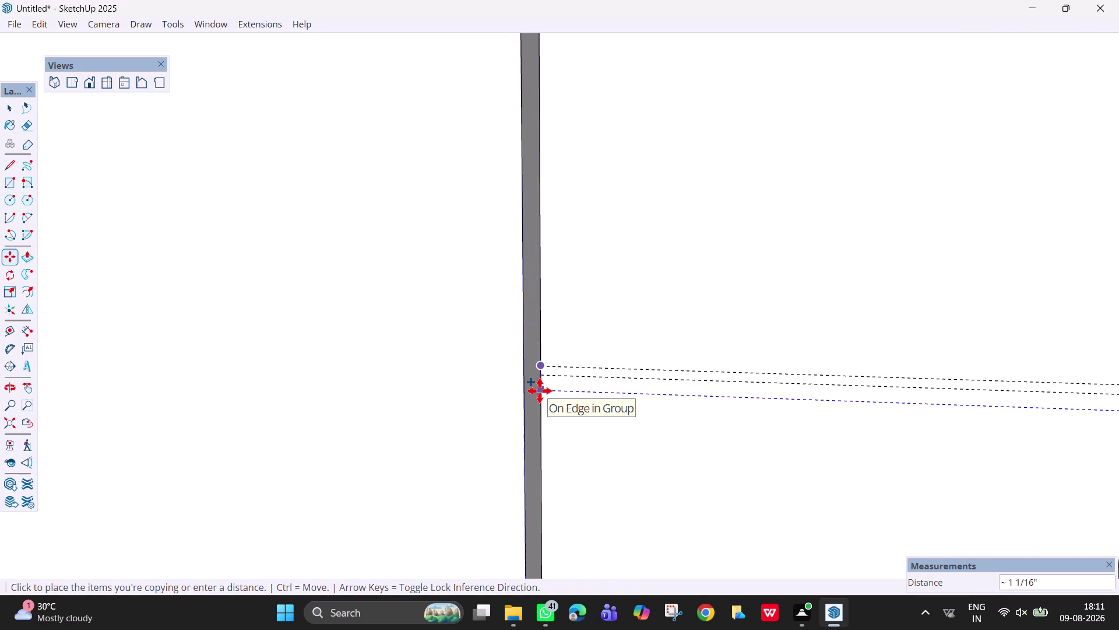
text(20mm)
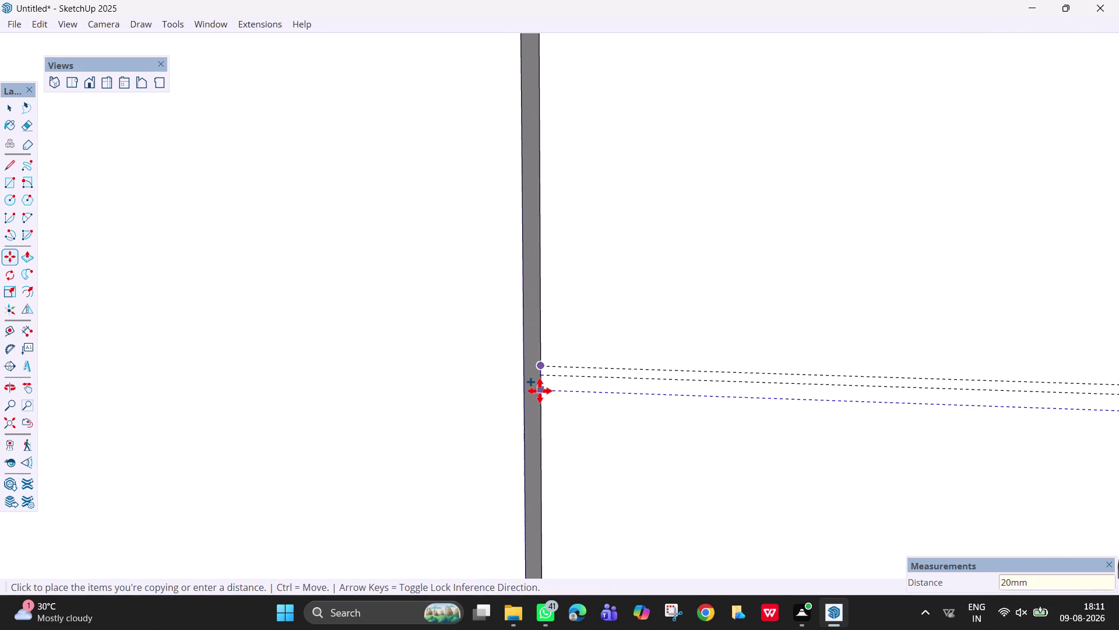
key(Return)
key(Escape)
scroll(down, 3)
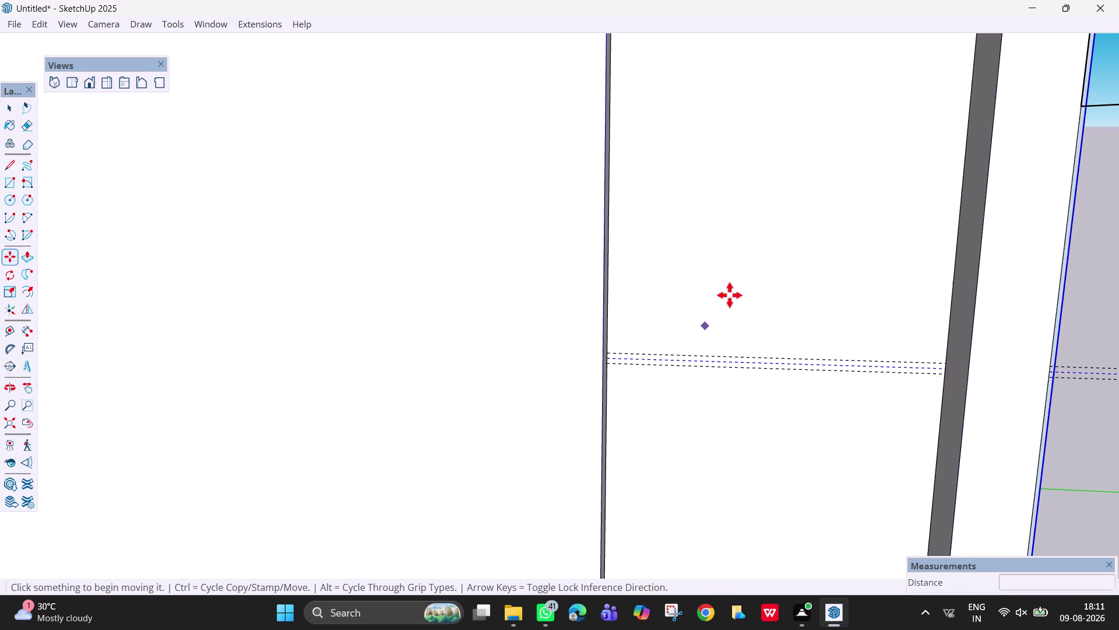
Center the guides in view and set a strip's first corner on the left panel.
key(h)
drag(736, 273, 657, 379)
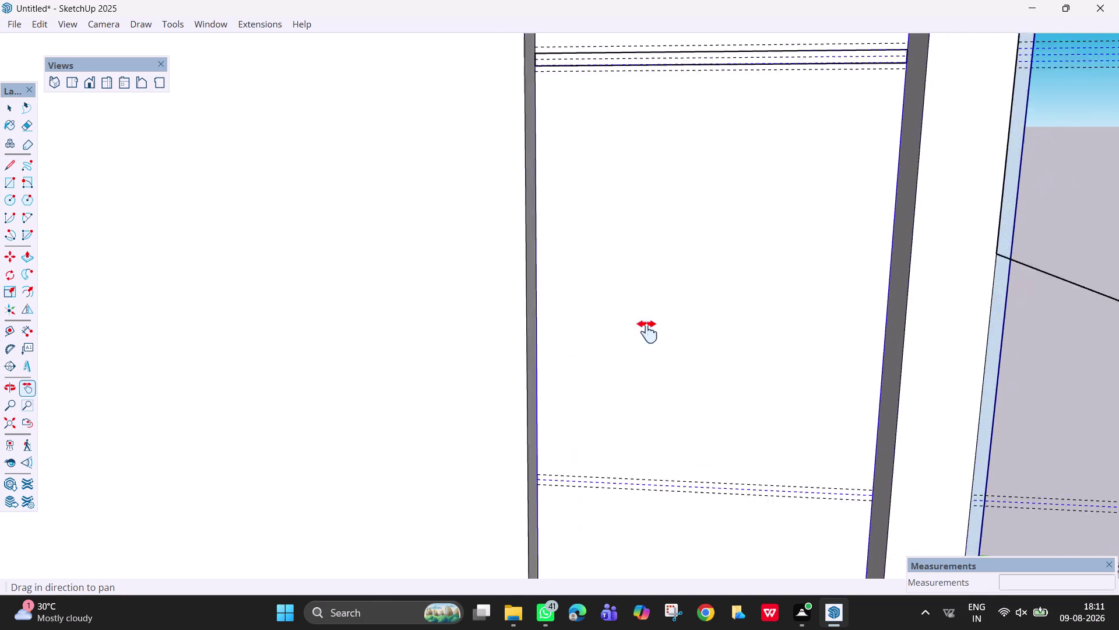
drag(657, 378, 607, 256)
scroll(up, 3)
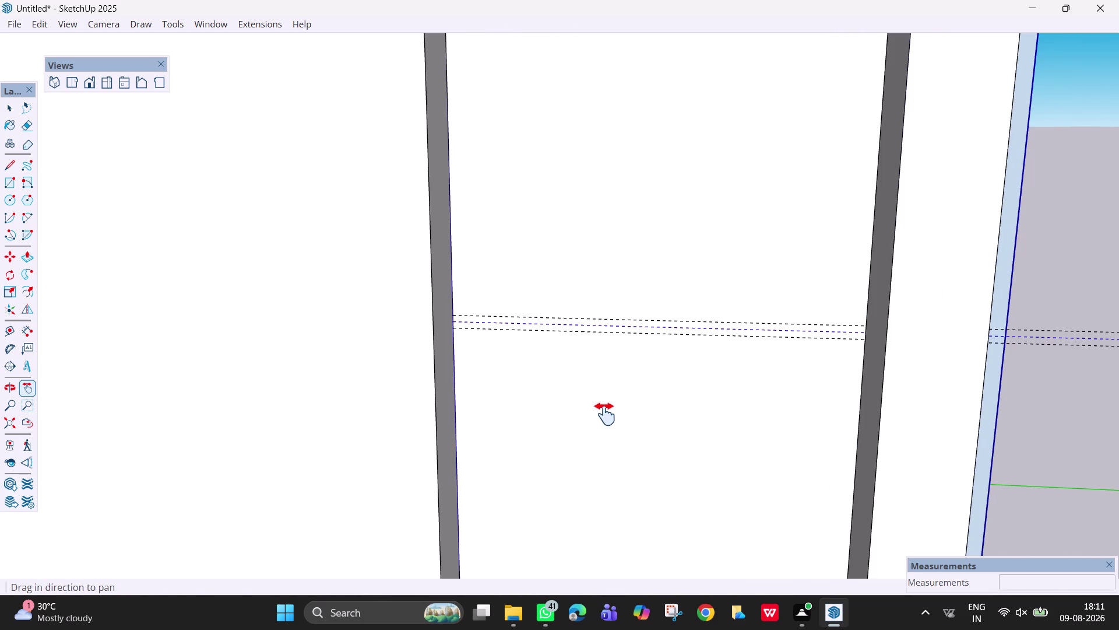
key(Escape)
key(r)
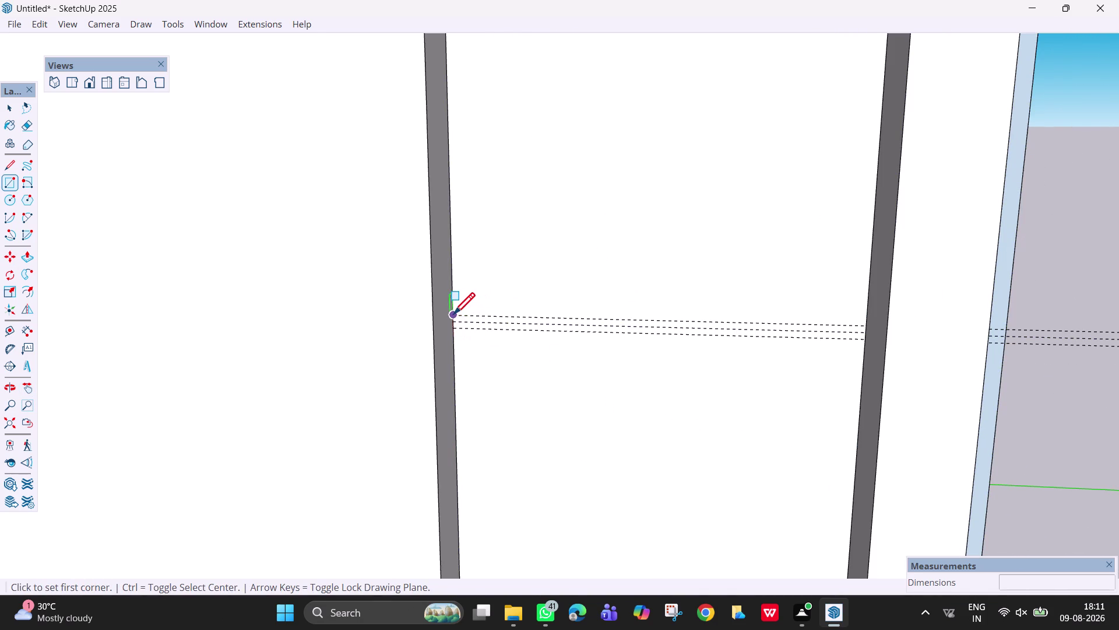
click(453, 315)
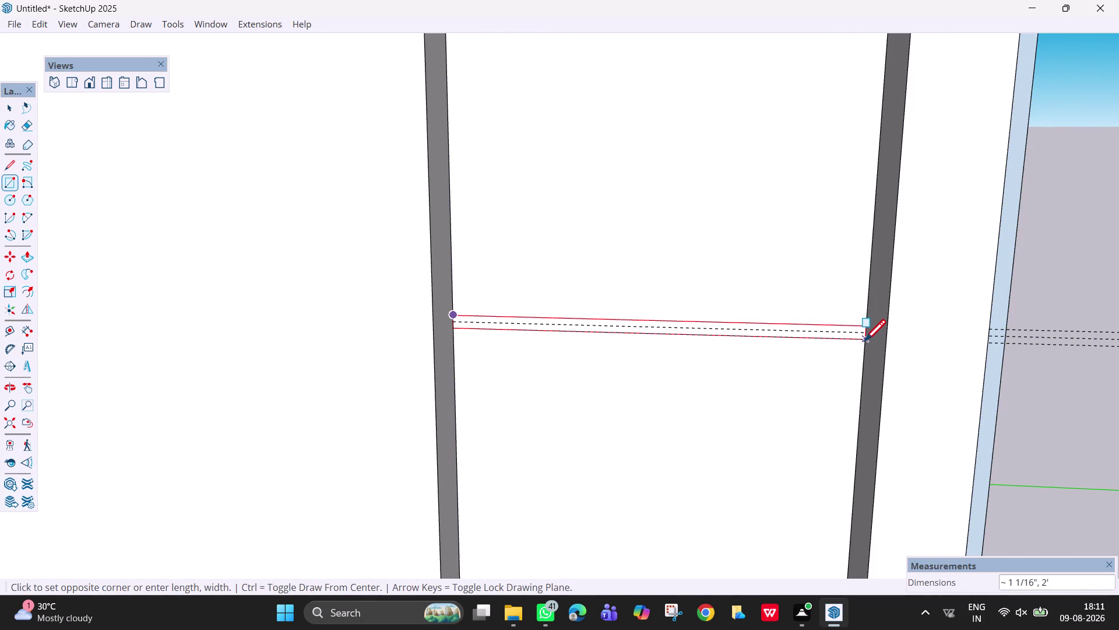
Finish the shelf strip at the opposite corner on the right panel.
click(864, 343)
scroll(down, 3)
key(h)
drag(624, 445, 617, 442)
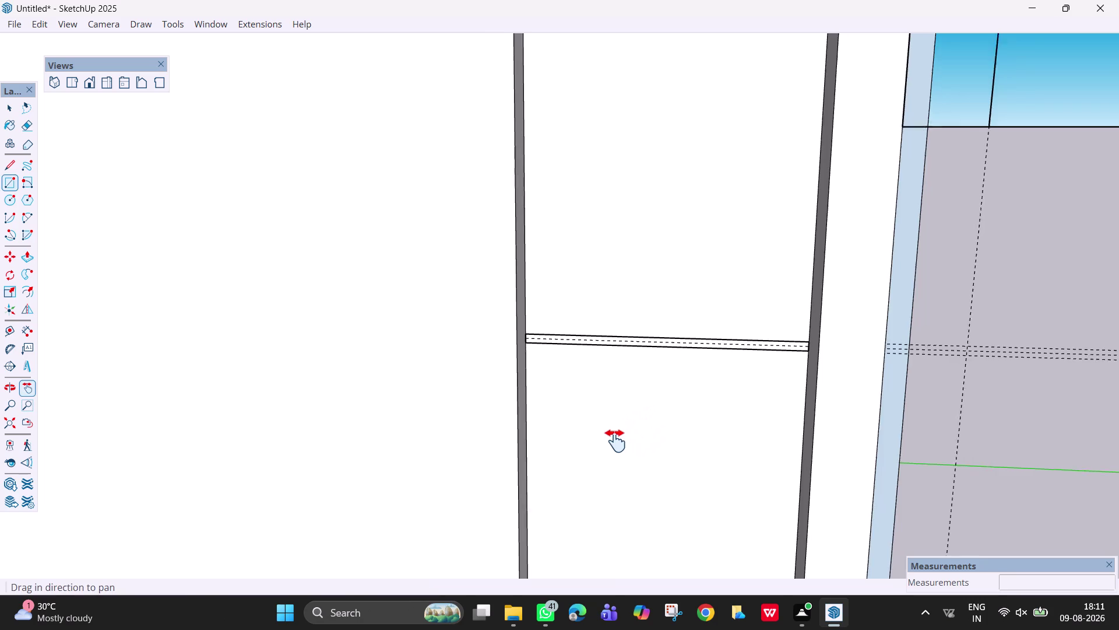
drag(617, 441, 612, 363)
key(Escape)
key(space)
Zoom and orbit out to see the whole room, beginning a selection box.
text(v)
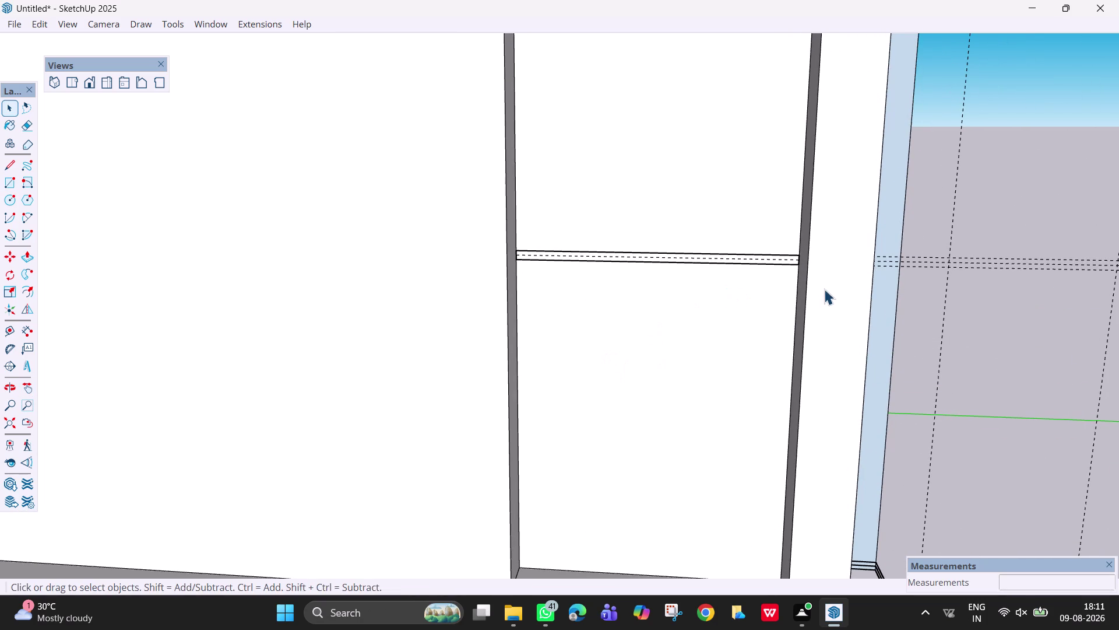
scroll(down, 3)
scroll(down, 3)
scroll(down, 3)
middle_drag(810, 270, 790, 315)
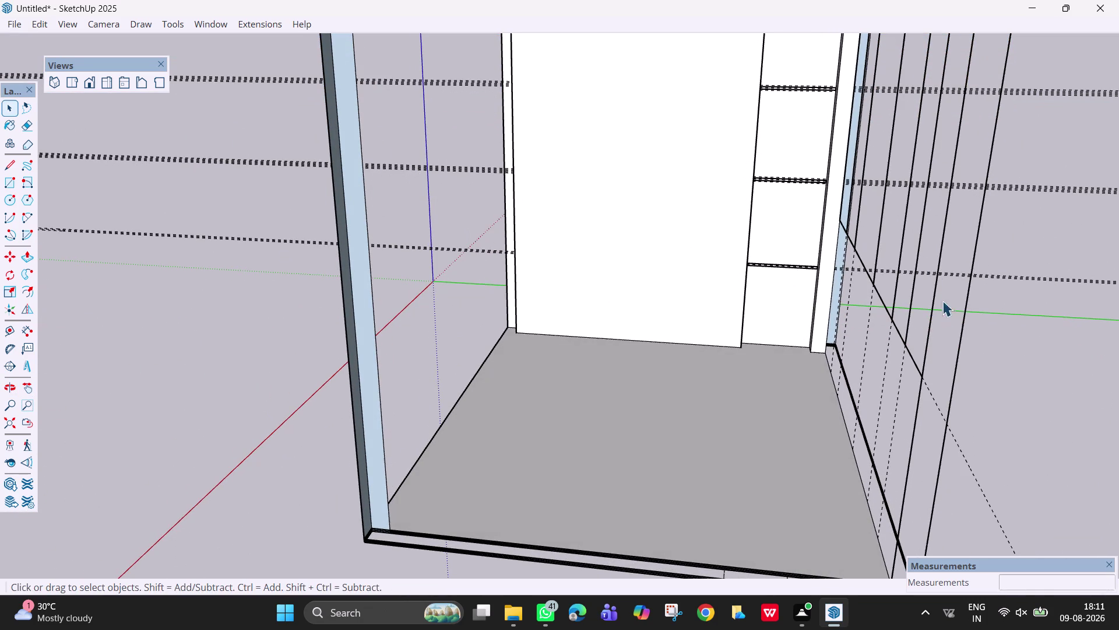
drag(1001, 389, 589, 147)
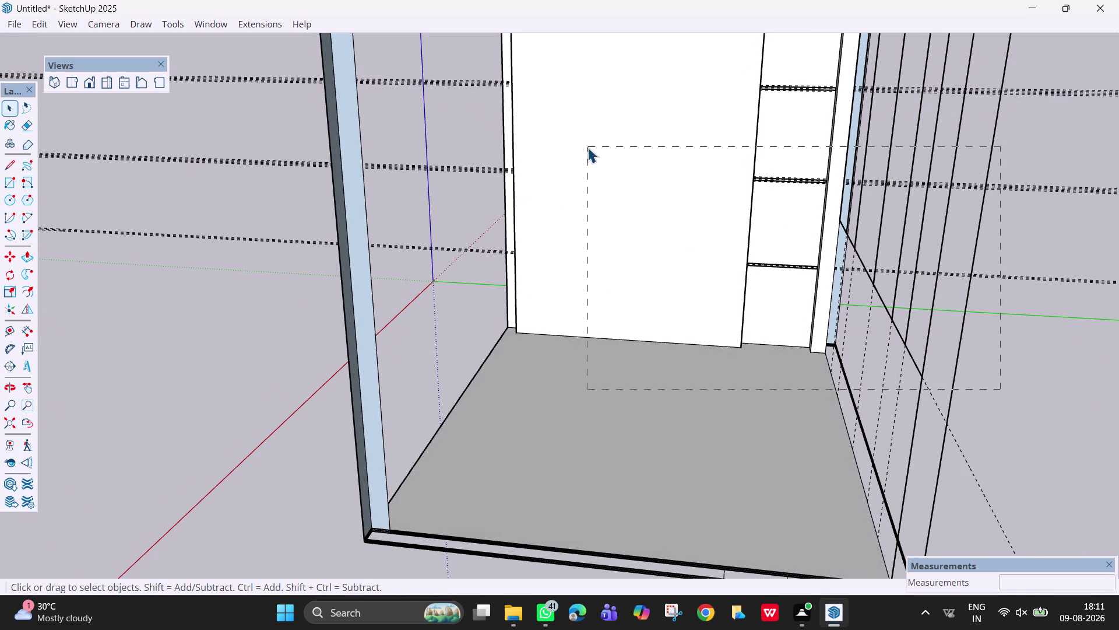
Explode the box-selected room geometry, dismiss the hidden-geometry merge warning, and deselect.
drag(588, 147, 513, 65)
right_click(645, 187)
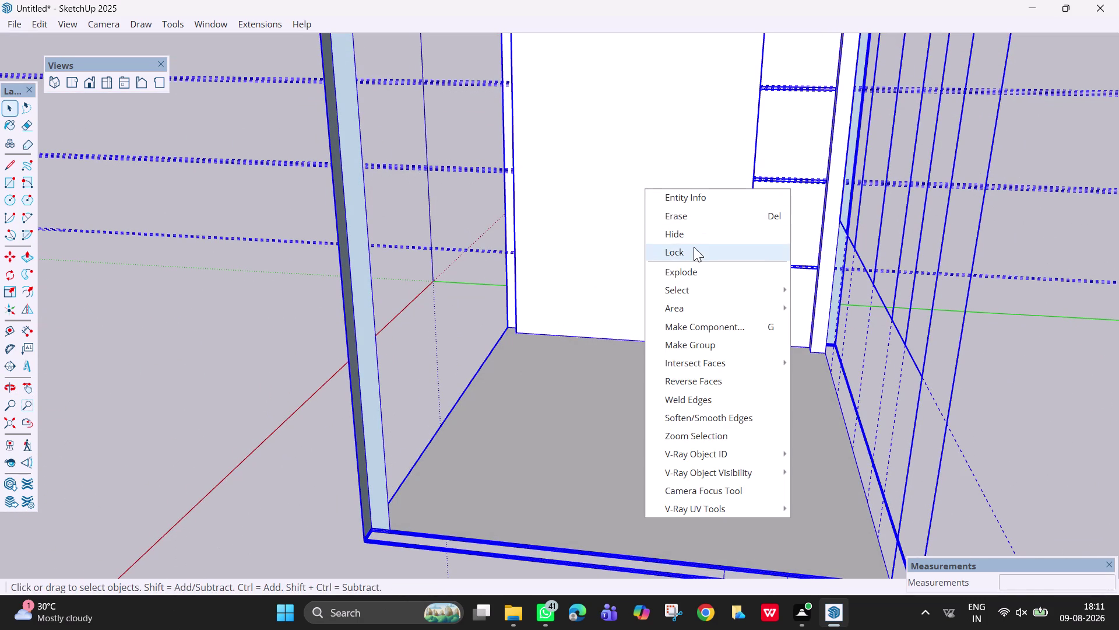
click(705, 275)
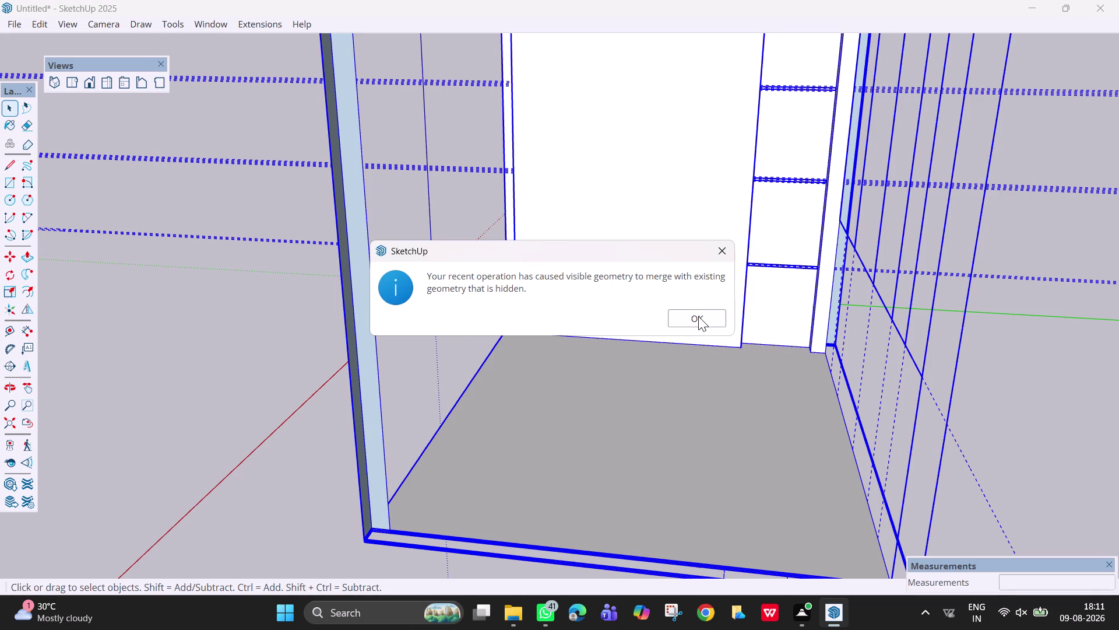
click(698, 316)
click(698, 316)
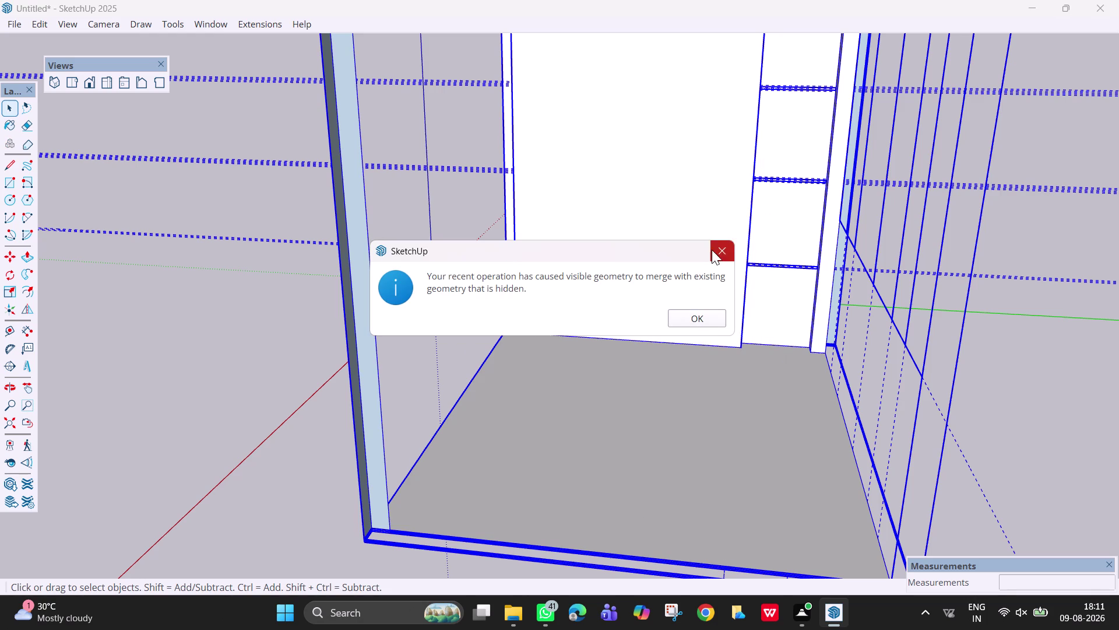
click(720, 253)
key(Escape)
key(space)
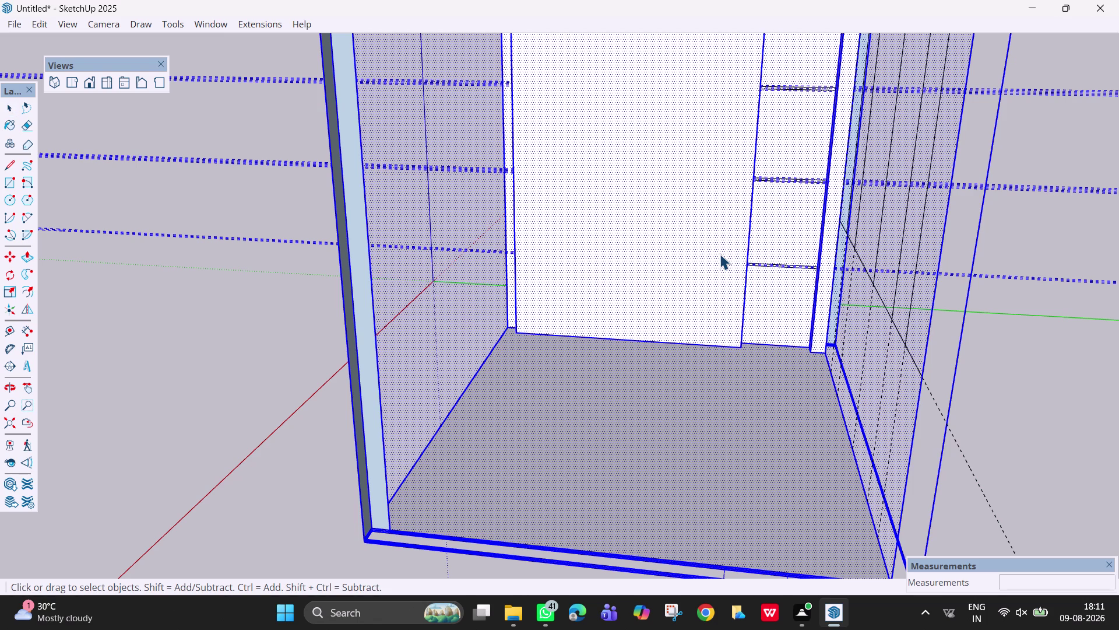
click(242, 329)
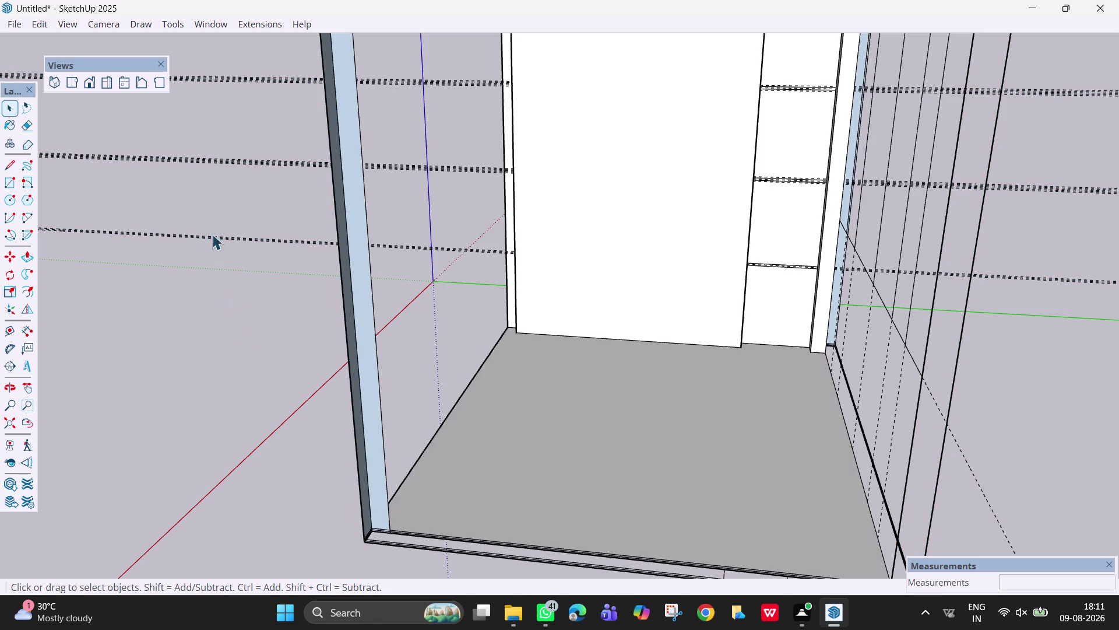
Push/pull the lower and upper shelf strips out to the panel depth.
scroll(up, 3)
scroll(up, 3)
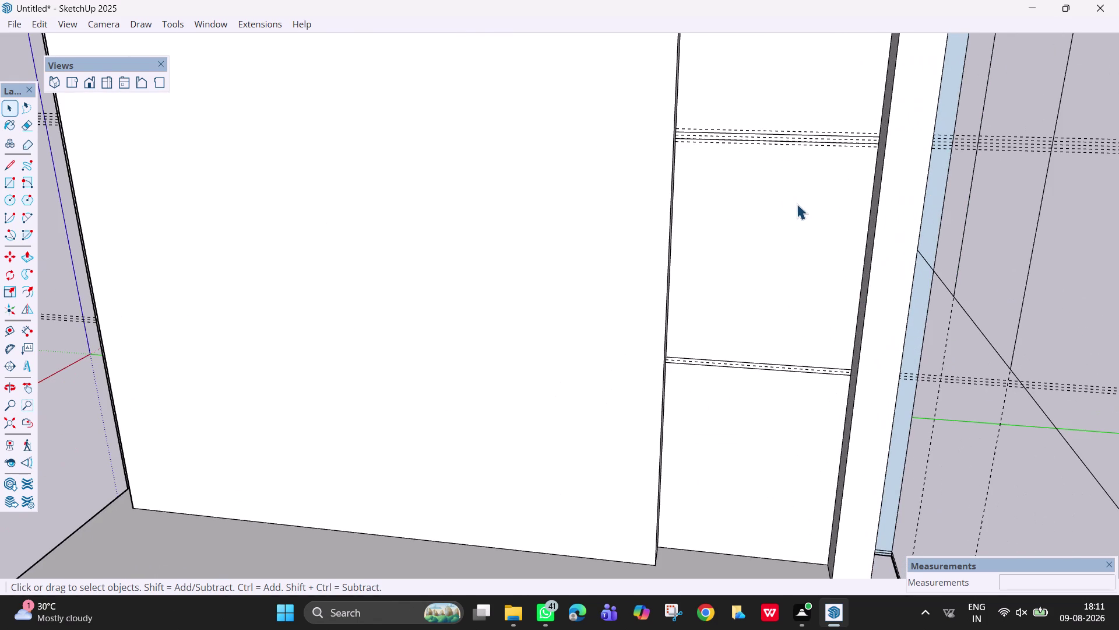
key(p)
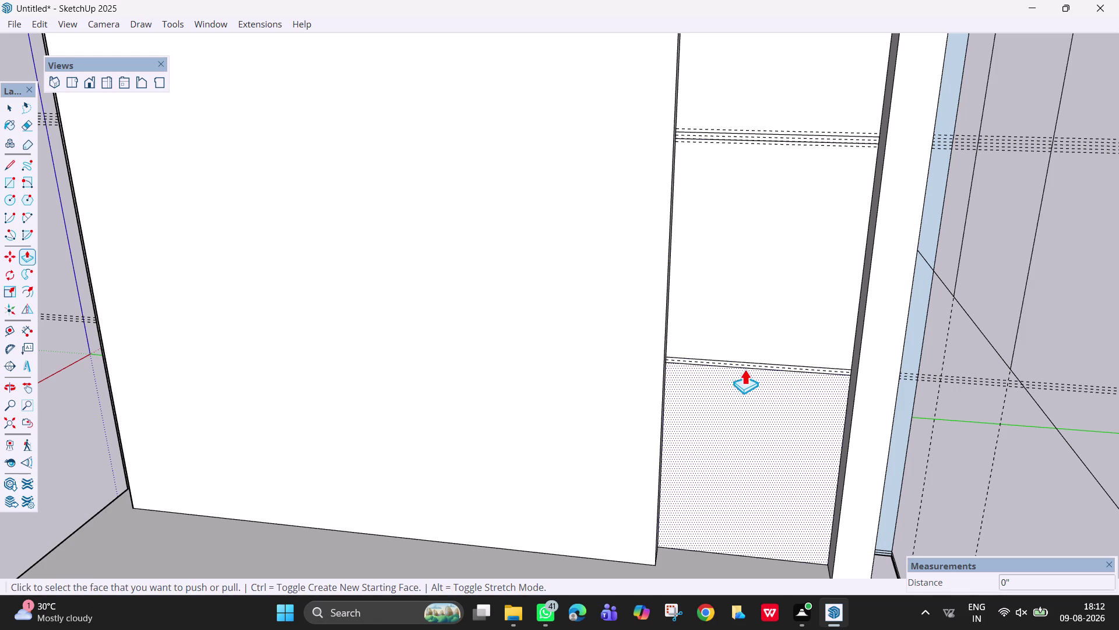
click(746, 366)
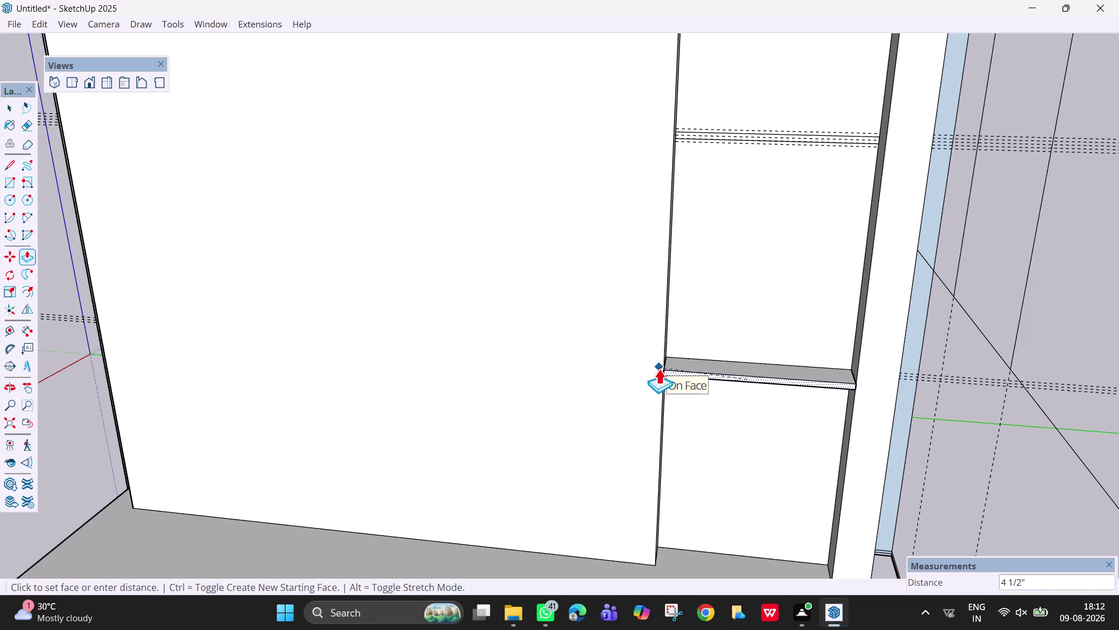
click(659, 368)
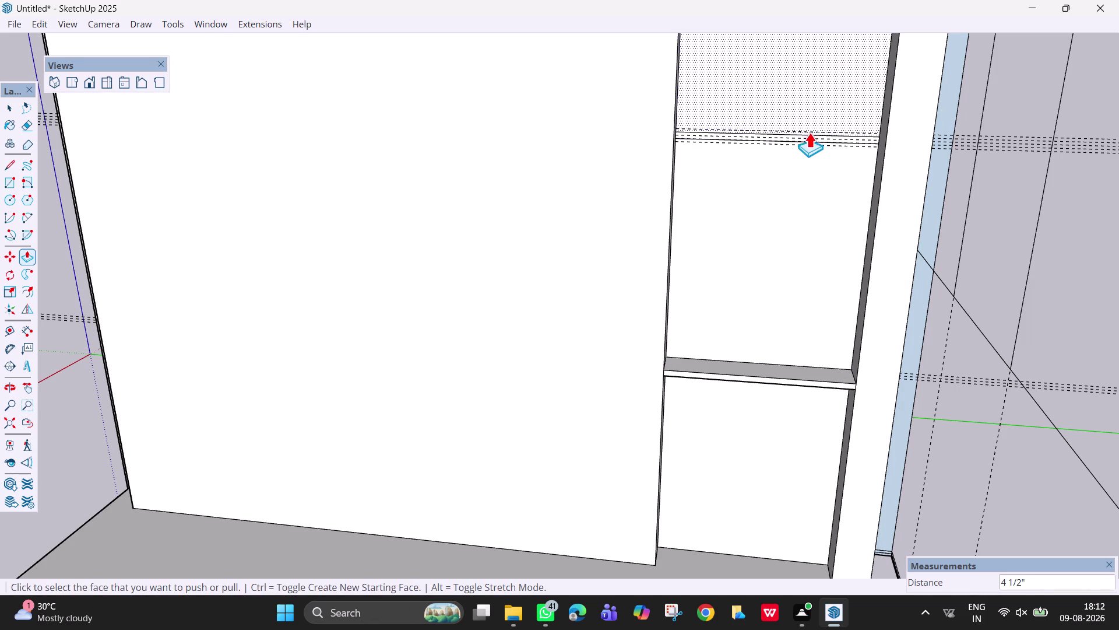
click(818, 140)
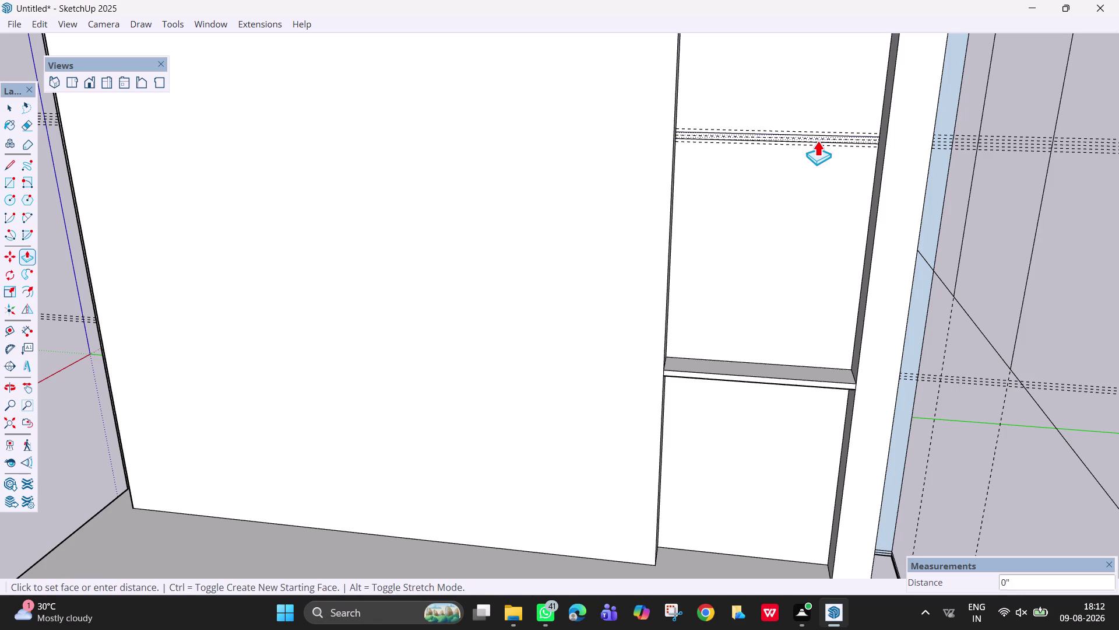
click(823, 156)
Extrude the remaining upper shelf face to the same depth as the others.
scroll(down, 3)
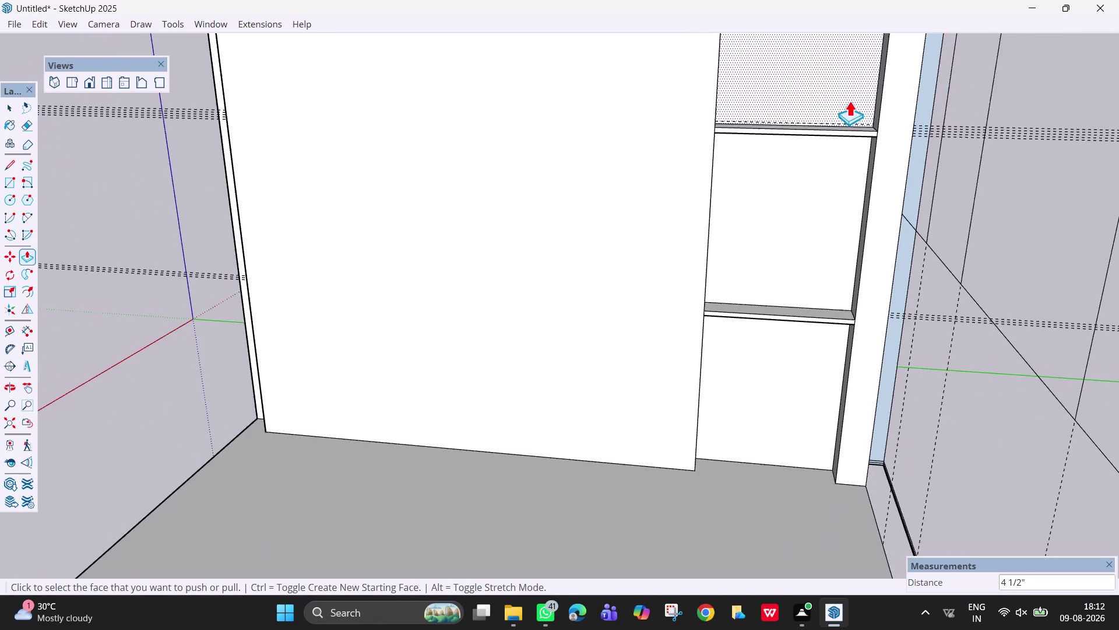
middle_drag(845, 114, 831, 119)
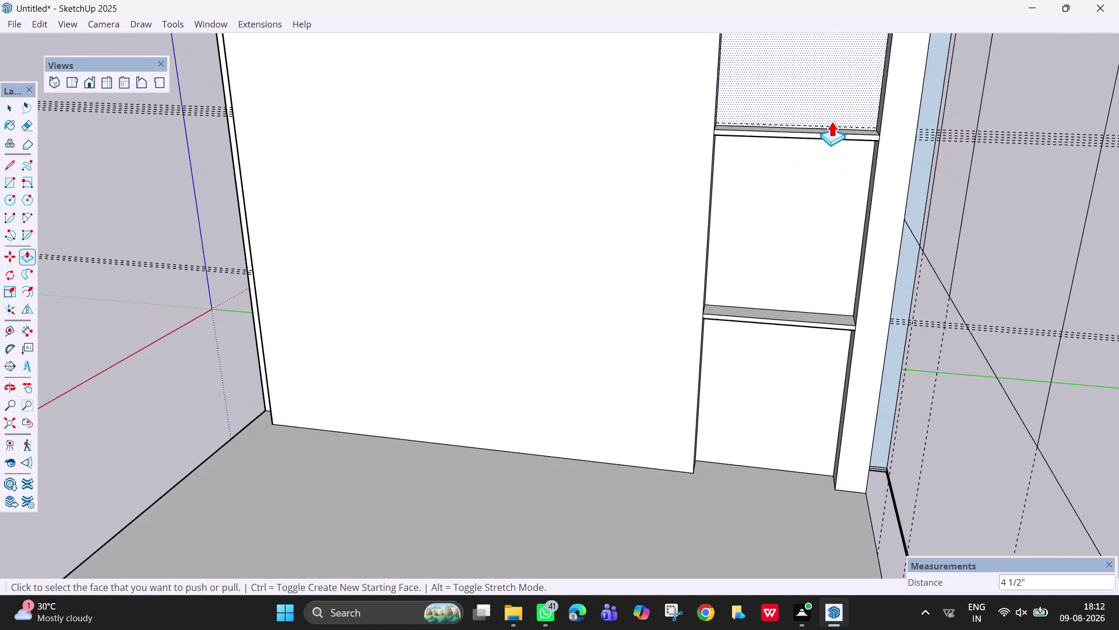
key(h)
drag(808, 161, 677, 503)
key(p)
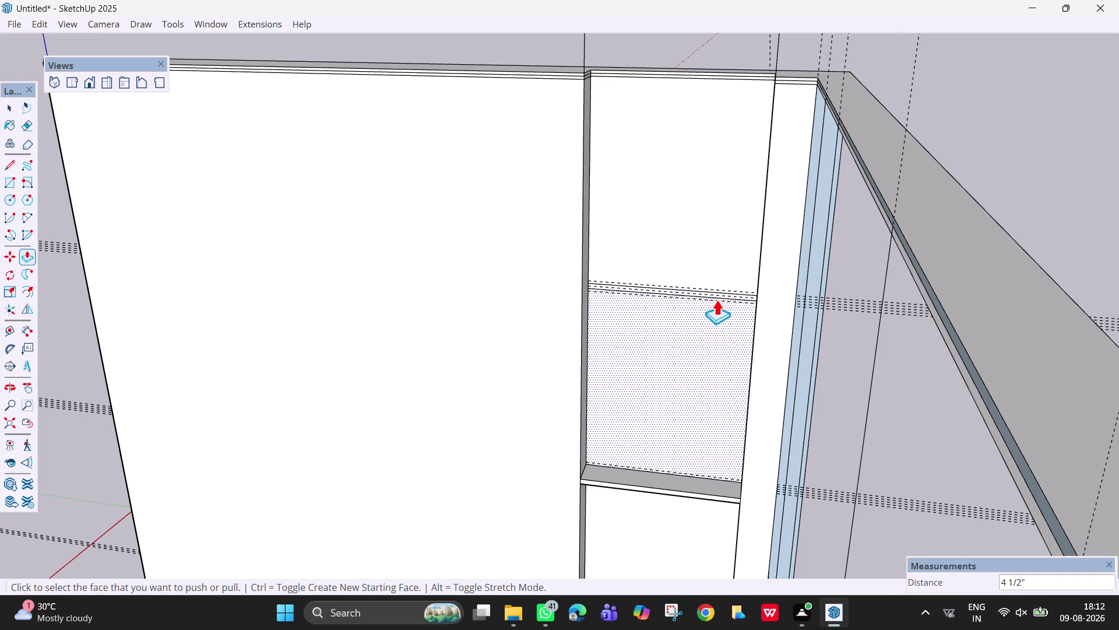
click(714, 294)
click(684, 316)
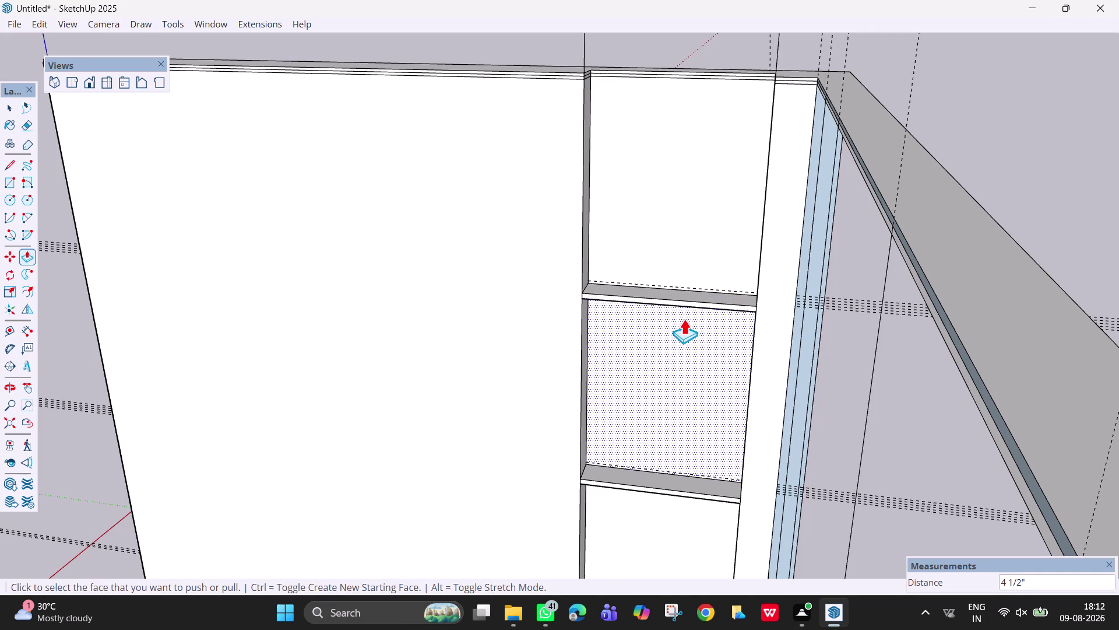
Orbit and pan out to frame the room shell and its stray guide lines.
scroll(down, 3)
middle_drag(684, 317, 798, 239)
middle_drag(747, 346, 936, 312)
scroll(down, 3)
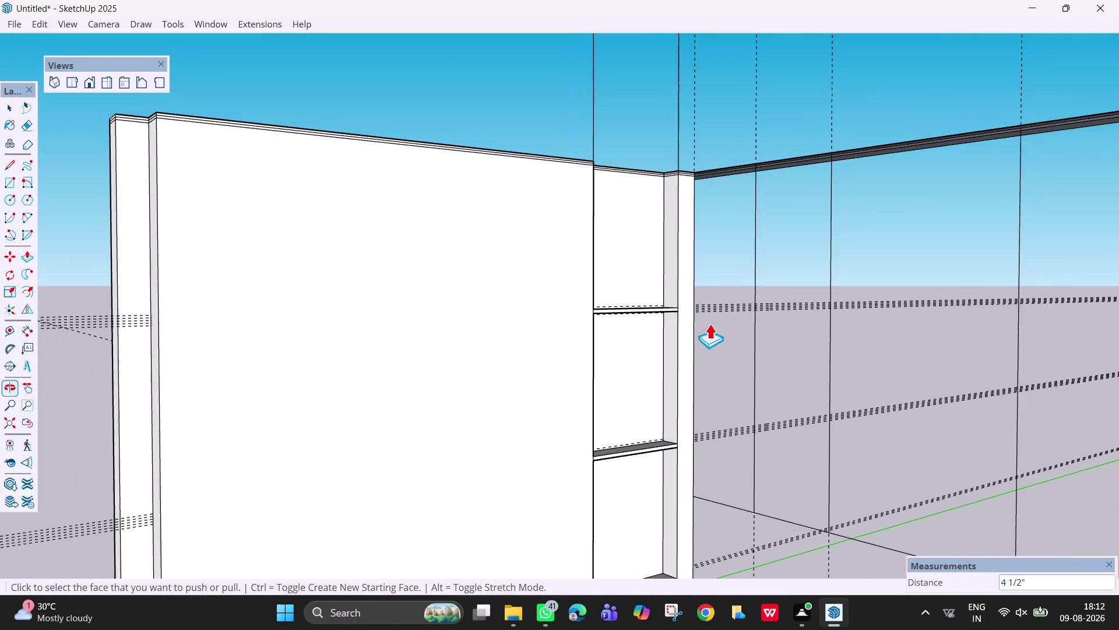
middle_drag(709, 323, 965, 355)
scroll(down, 3)
middle_drag(880, 370, 843, 363)
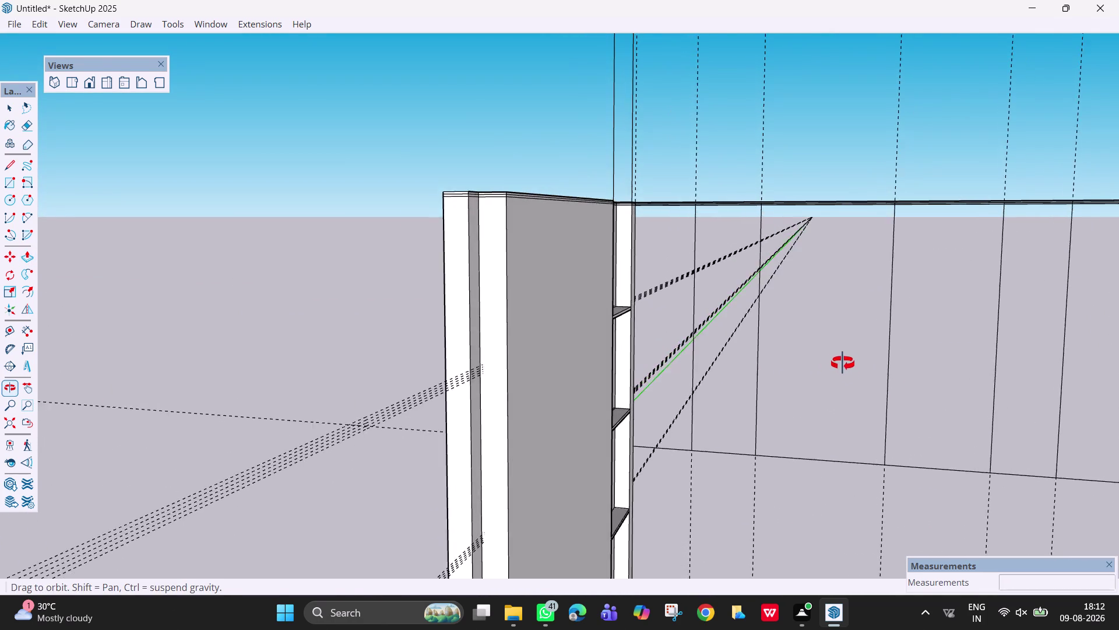
middle_drag(843, 363, 838, 360)
key(h)
drag(847, 360, 722, 133)
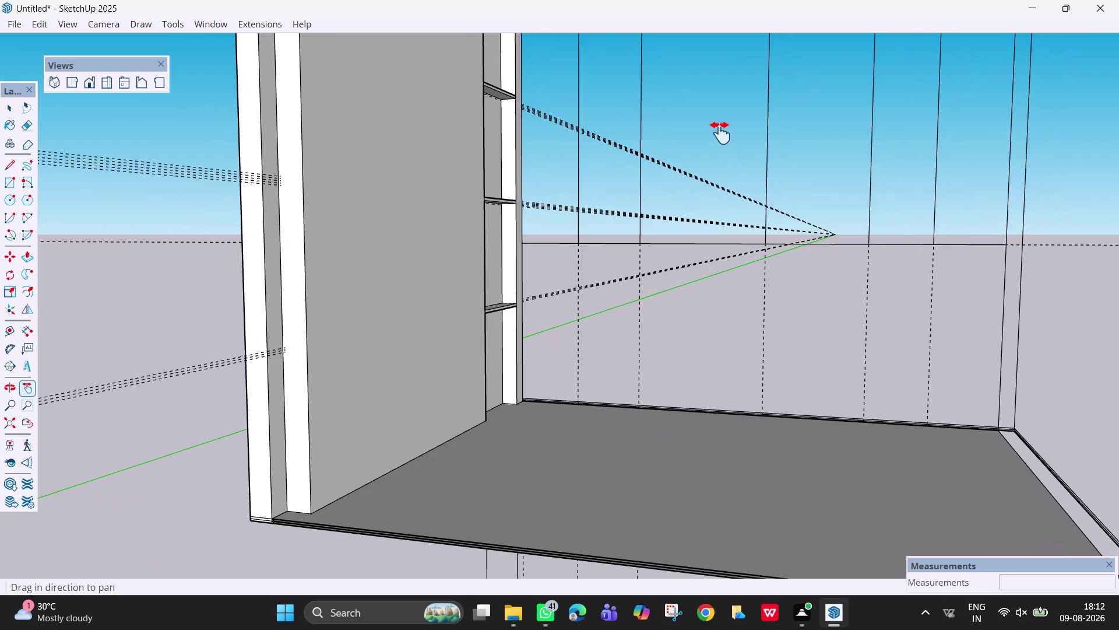
middle_drag(706, 237, 785, 280)
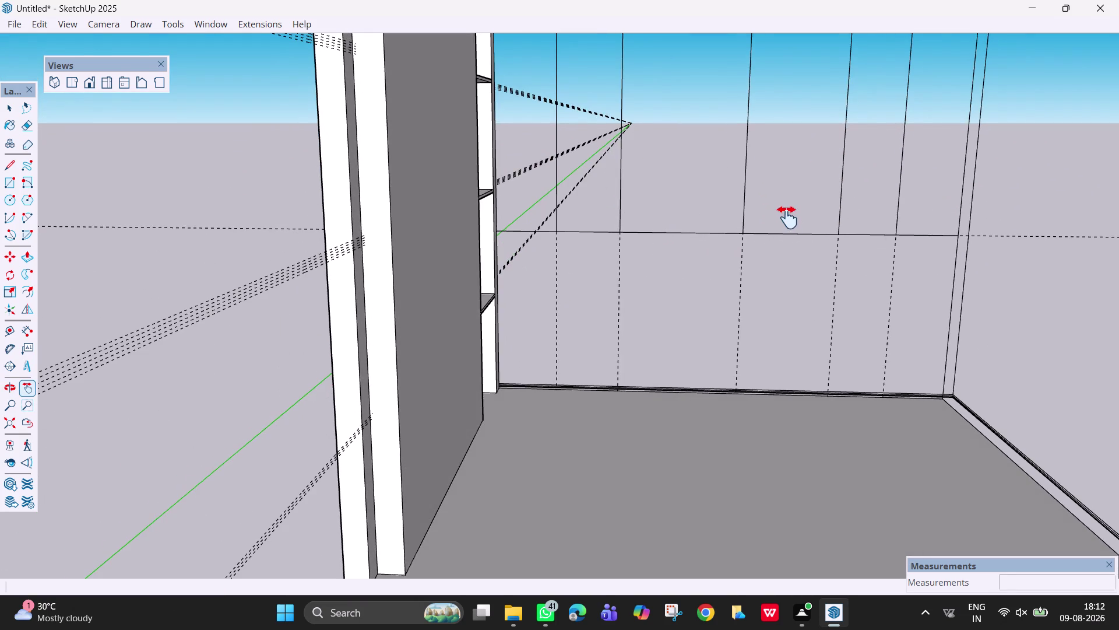
scroll(down, 3)
drag(750, 261, 605, 303)
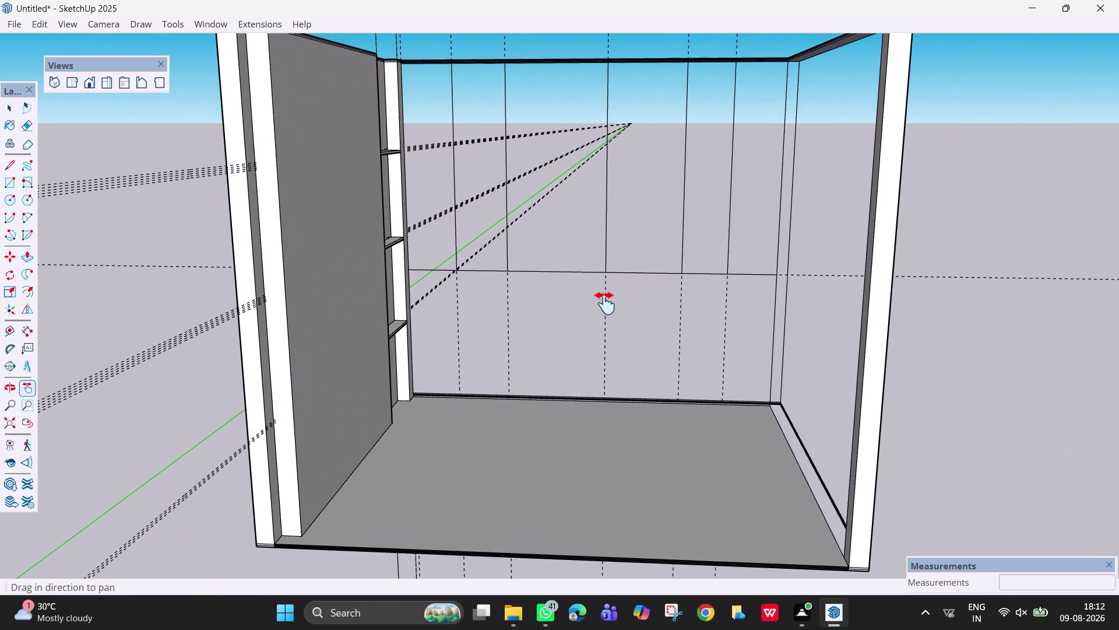
middle_drag(622, 294, 635, 299)
Window-select and delete the stray guide lines left of the room.
key(Escape)
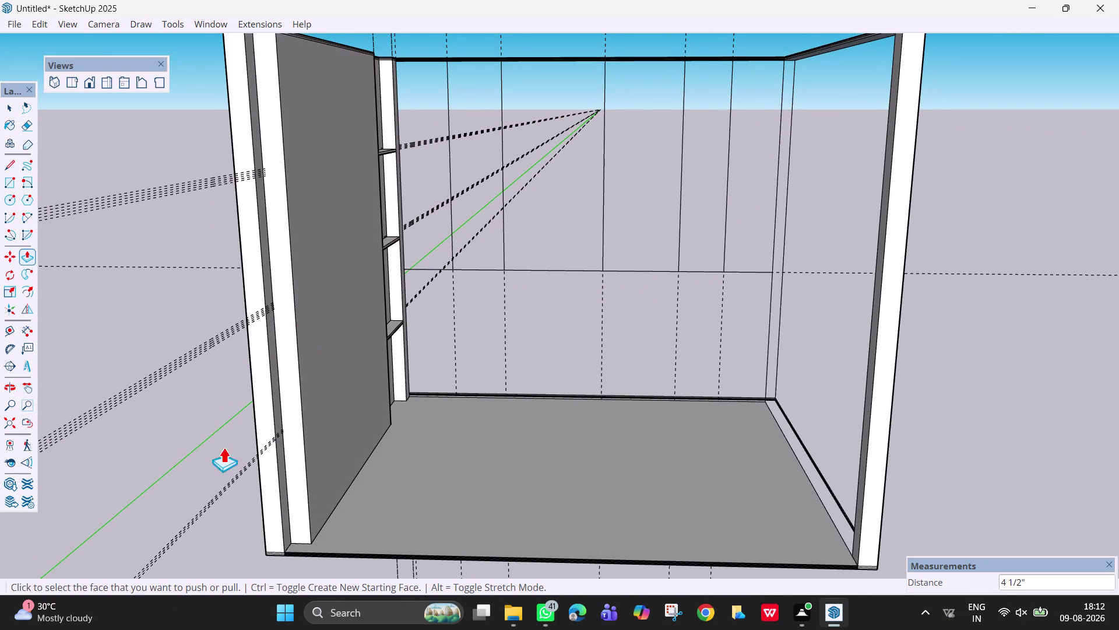
key(space)
drag(237, 489, 138, 354)
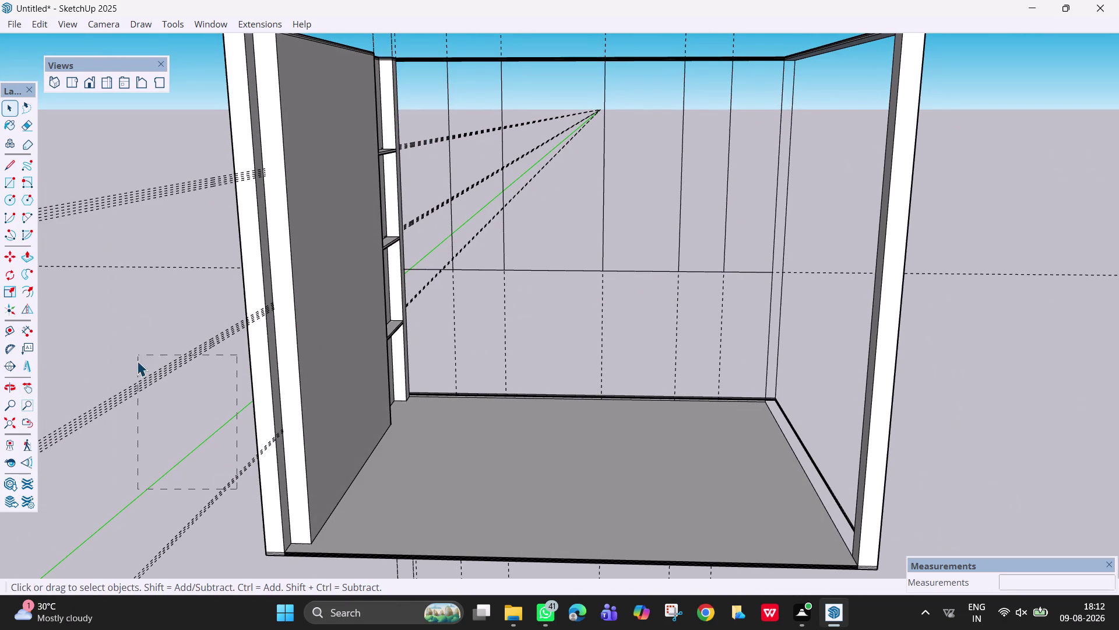
drag(139, 353, 136, 362)
key(Delete)
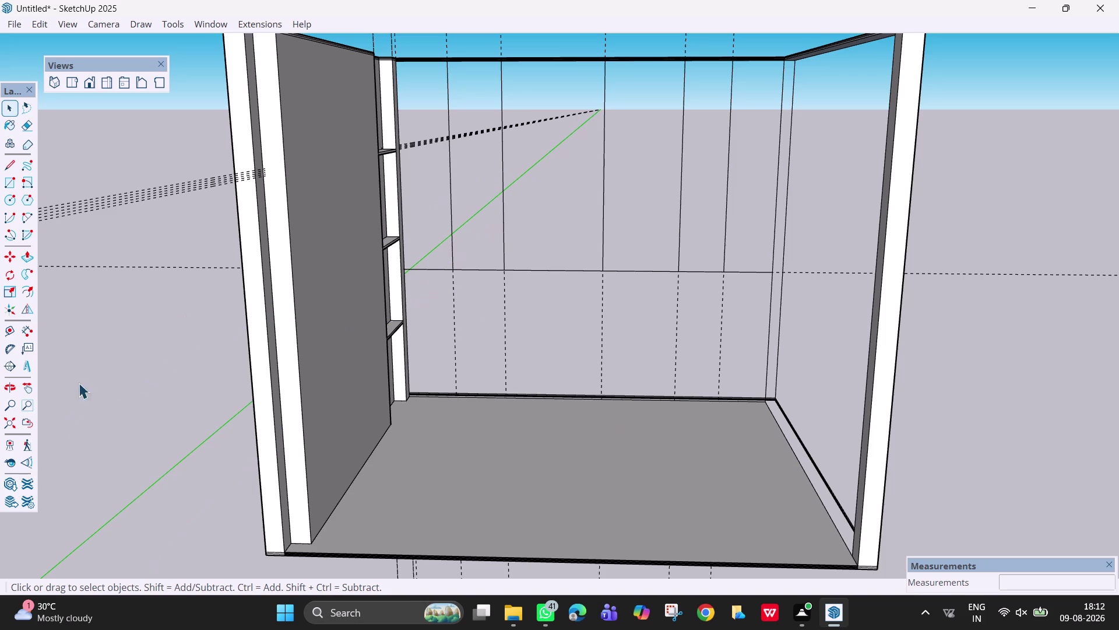
drag(127, 313, 24, 142)
key(Delete)
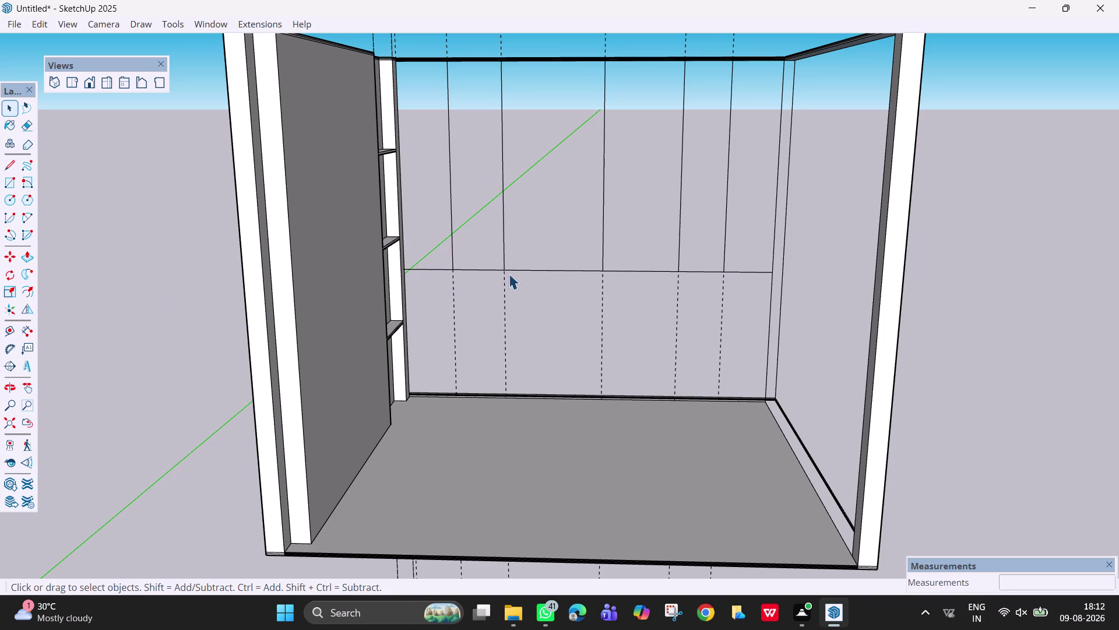
scroll(up, 3)
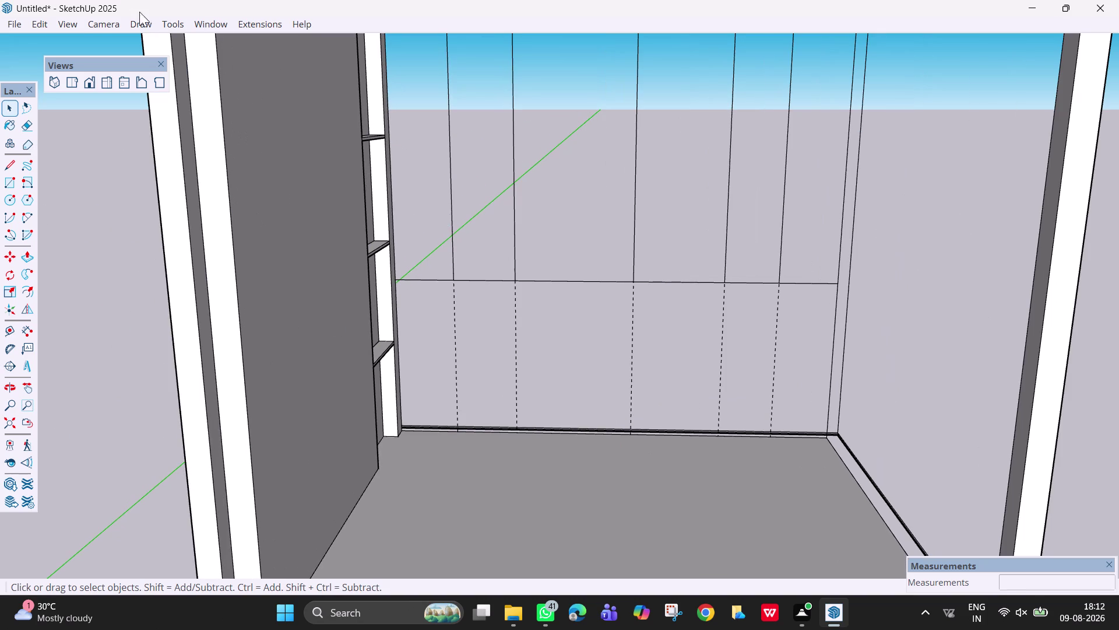
Reveal all hidden geometry with Edit > Unhide > All.
click(60, 26)
click(41, 23)
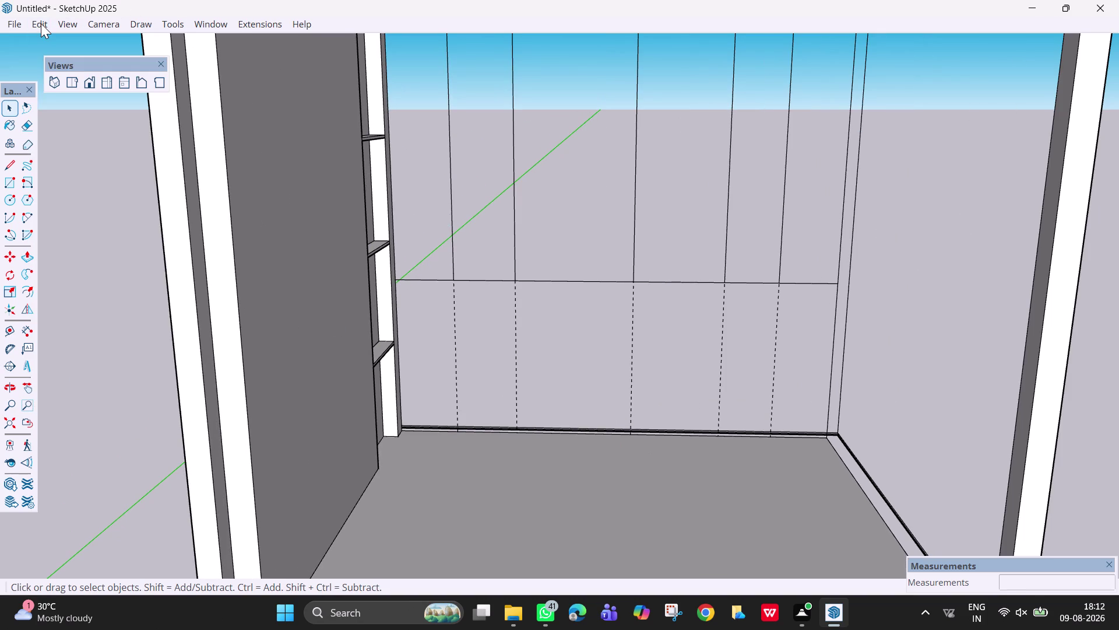
click(41, 24)
click(121, 264)
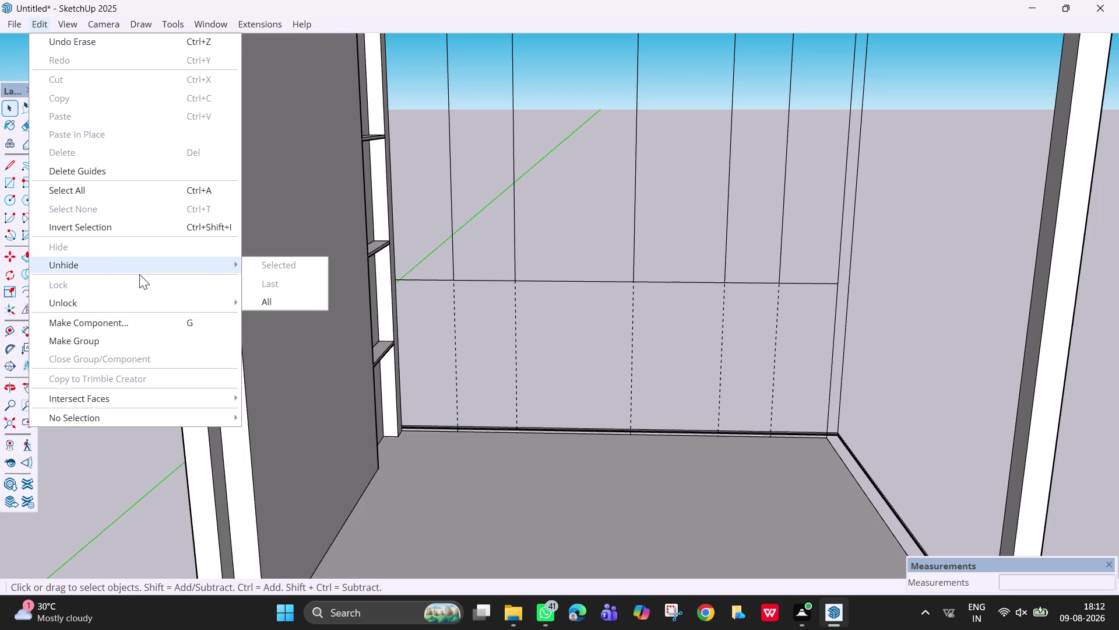
click(324, 305)
Orbit into the room to face the grooved back wall.
scroll(down, 3)
middle_drag(575, 176, 552, 218)
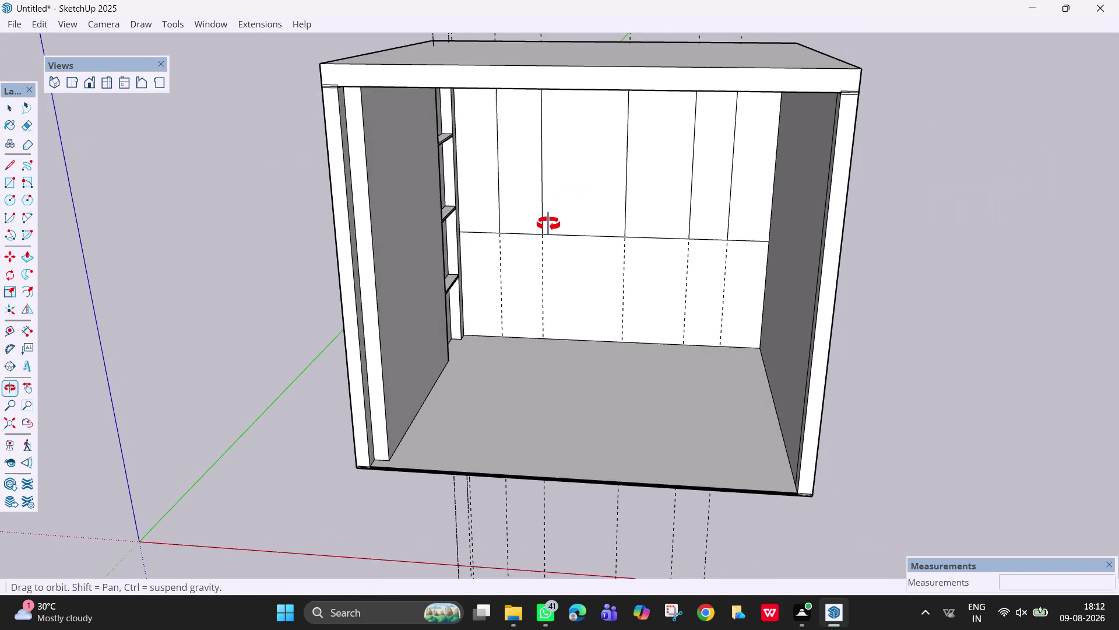
middle_drag(552, 218, 455, 333)
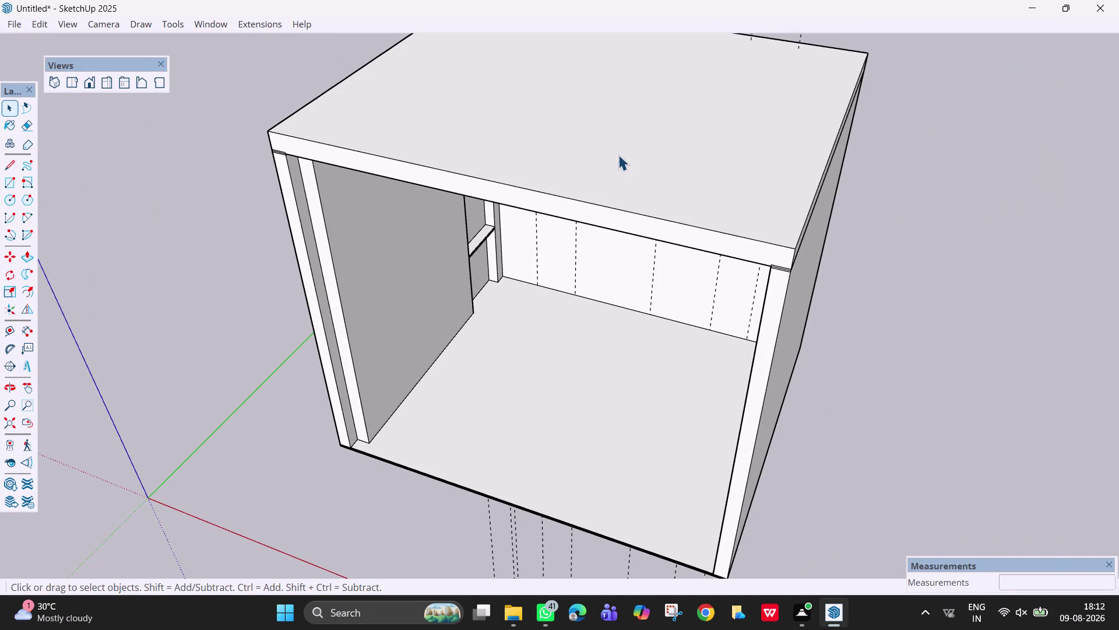
middle_drag(510, 254, 555, 162)
middle_drag(573, 201, 597, 146)
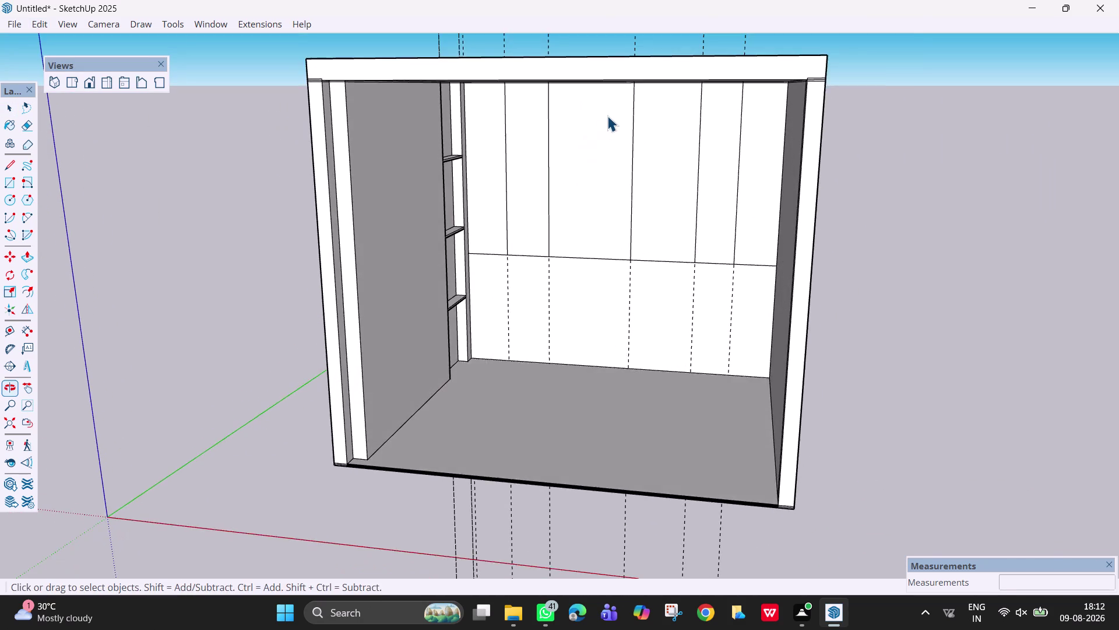
scroll(up, 3)
key(h)
drag(545, 204, 537, 248)
middle_drag(559, 244, 608, 197)
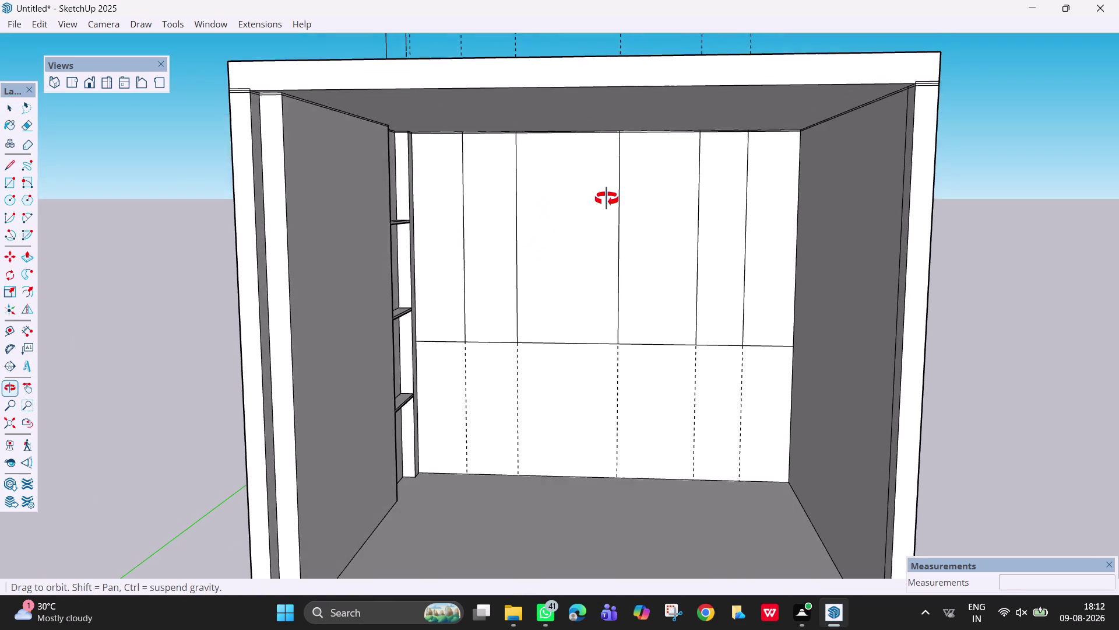
middle_drag(608, 197, 610, 187)
scroll(up, 3)
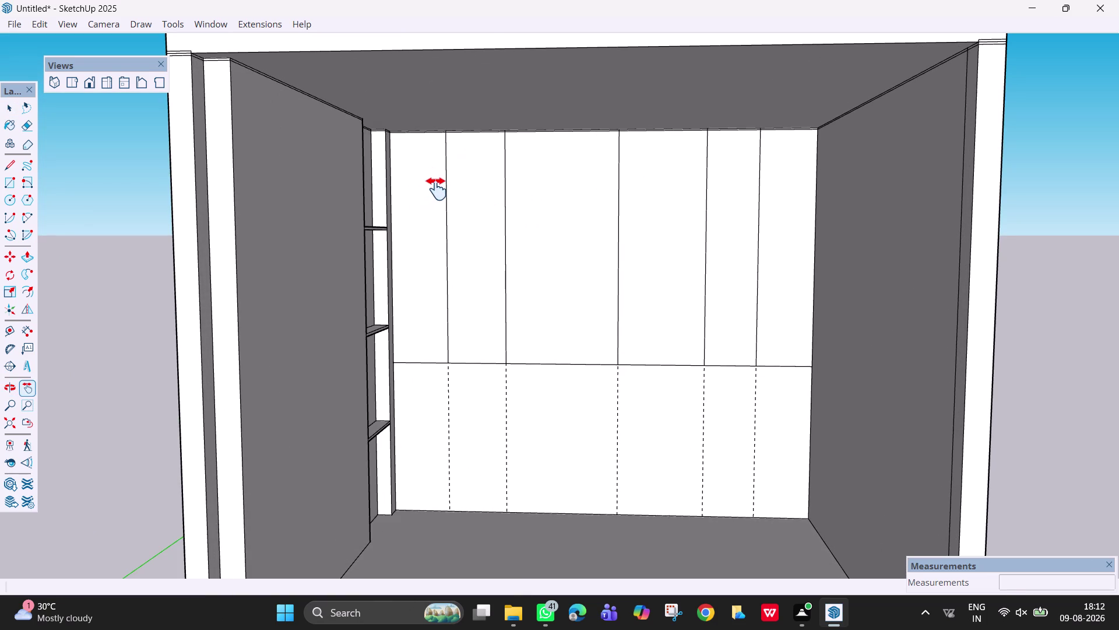
Copy the first back-wall joint line 3 mm to the side.
key(space)
scroll(up, 3)
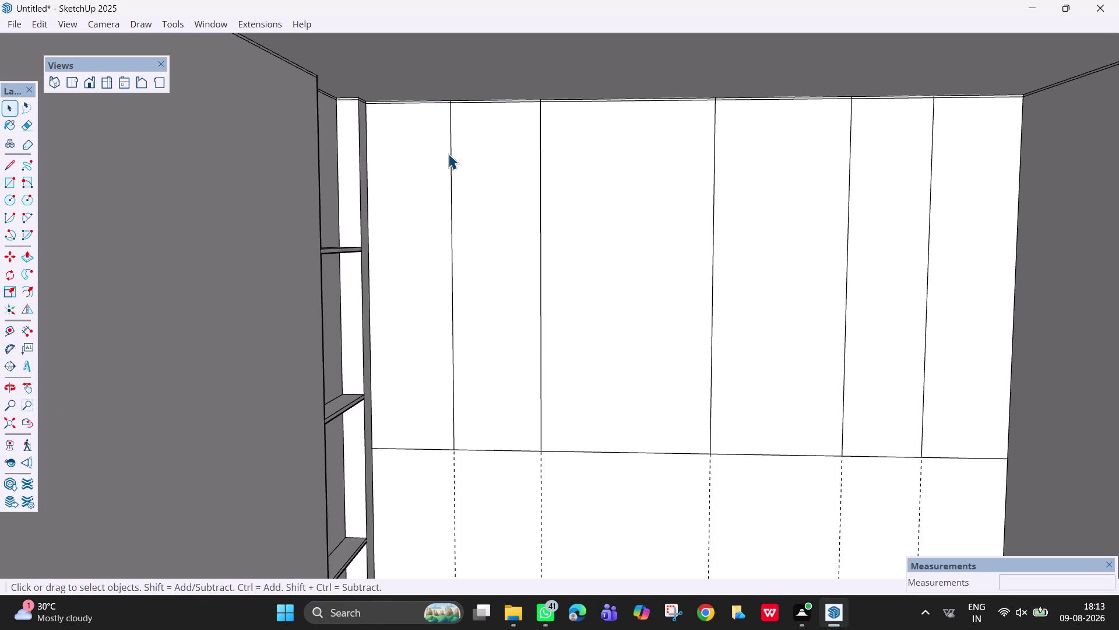
scroll(up, 3)
scroll(up, 3)
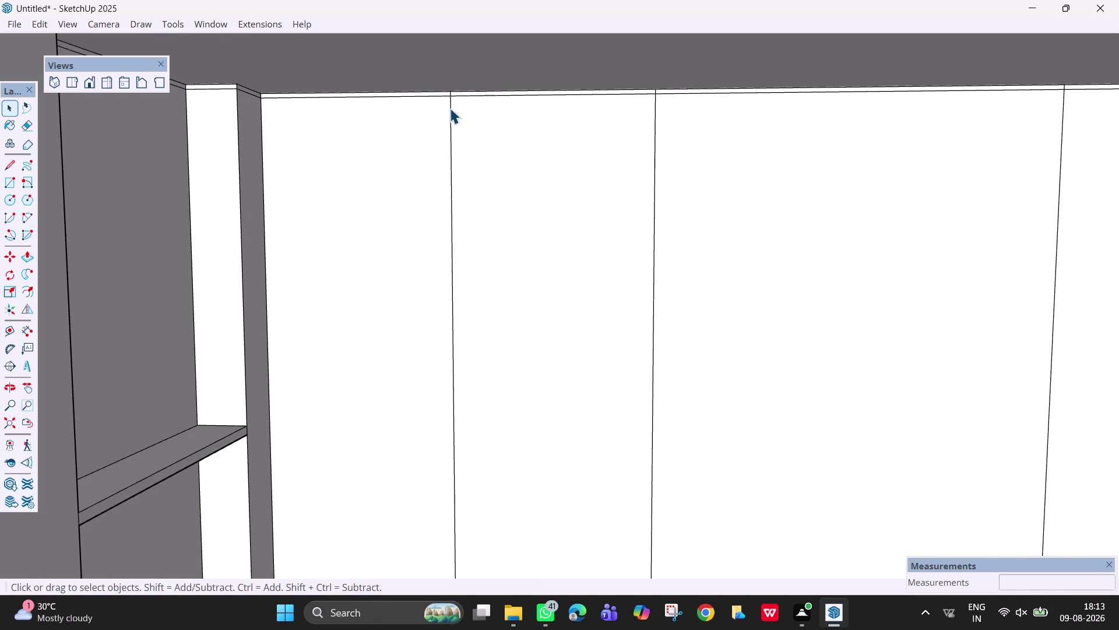
scroll(down, 3)
click(450, 108)
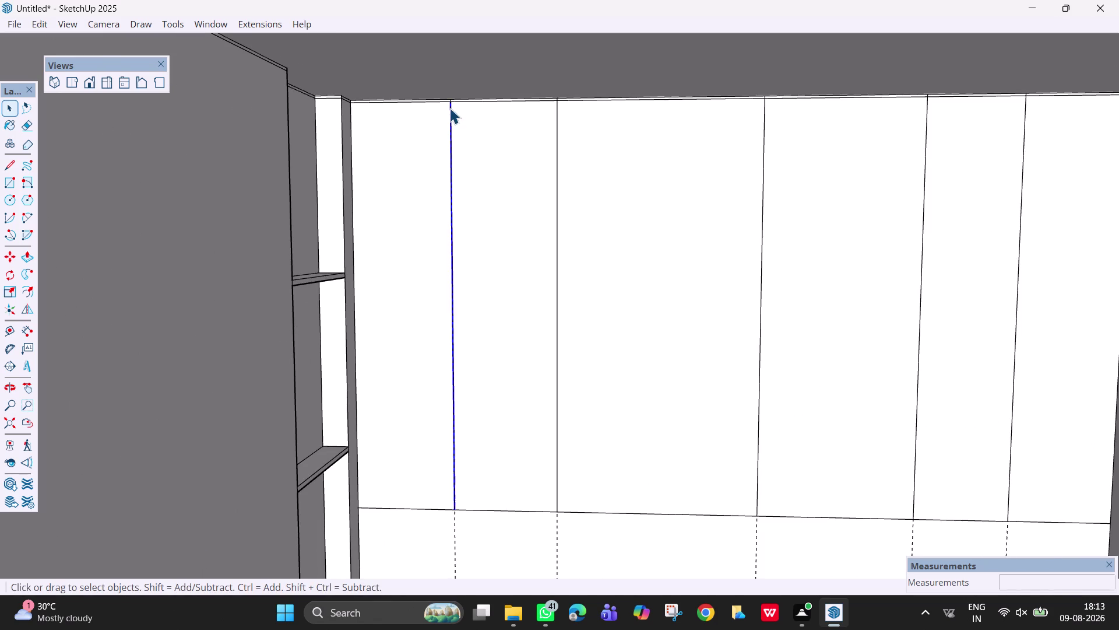
key(m)
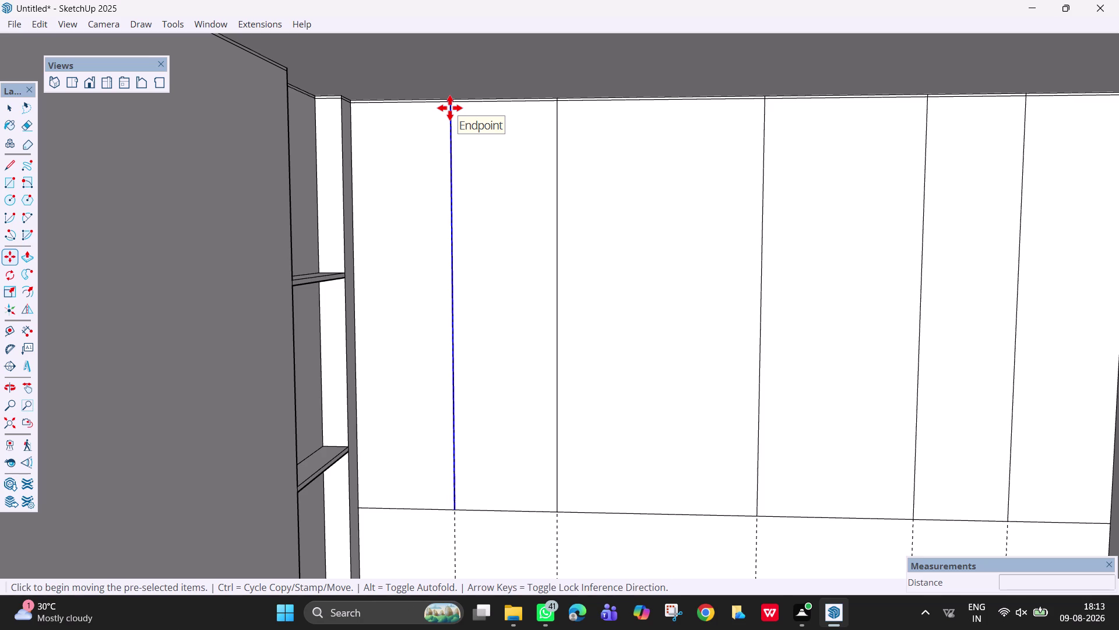
click(449, 98)
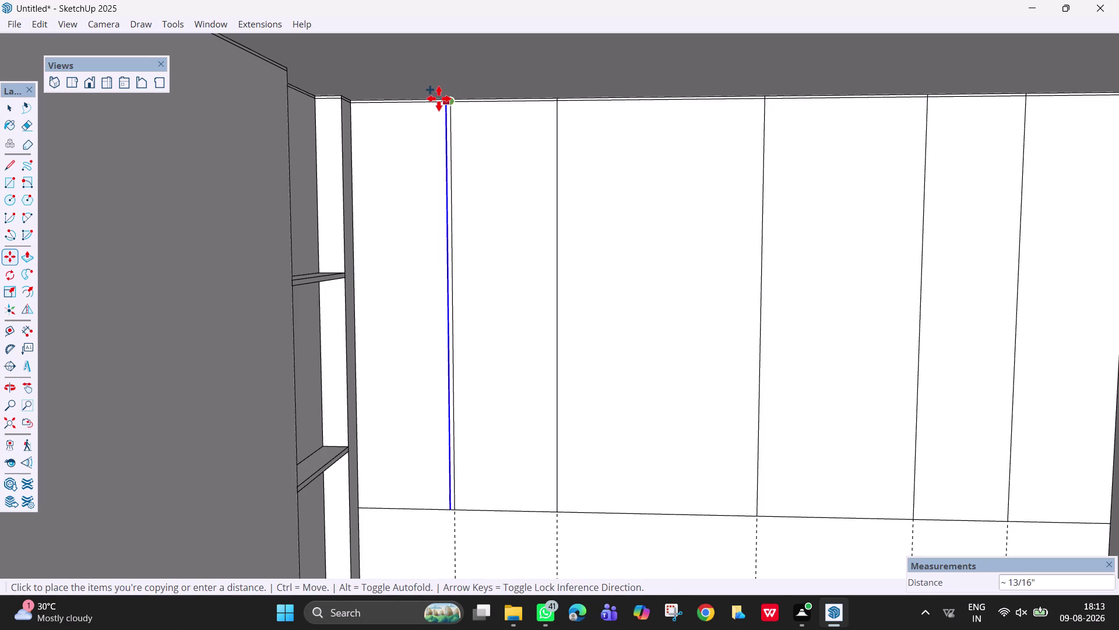
text(3mm)
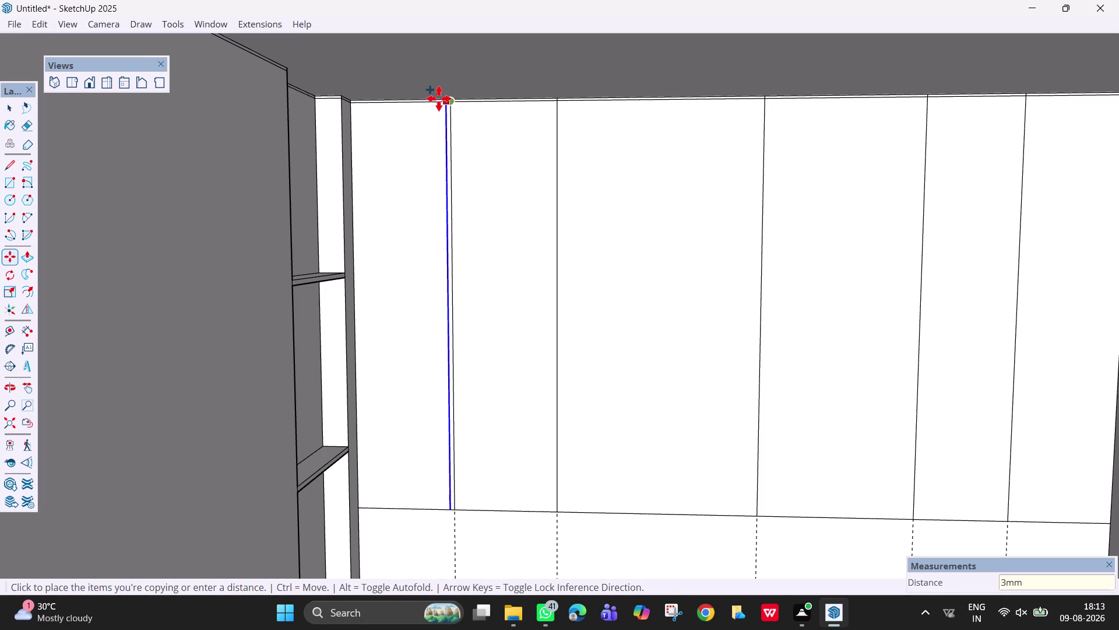
key(Return)
Add a second copy of that joint line at 6 mm.
scroll(up, 3)
scroll(up, 3)
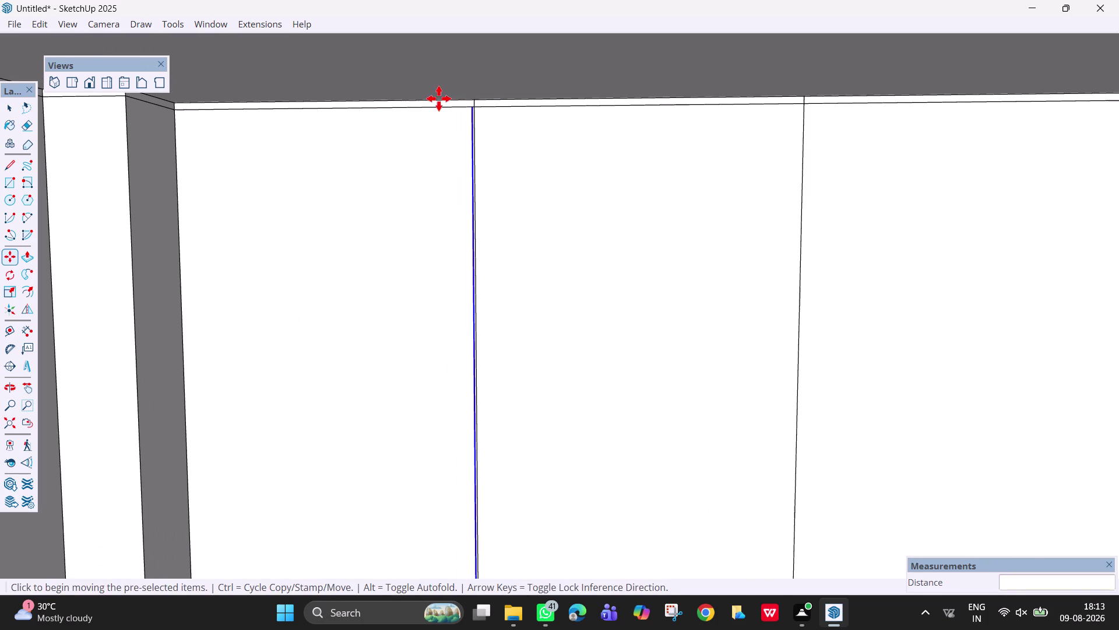
click(469, 105)
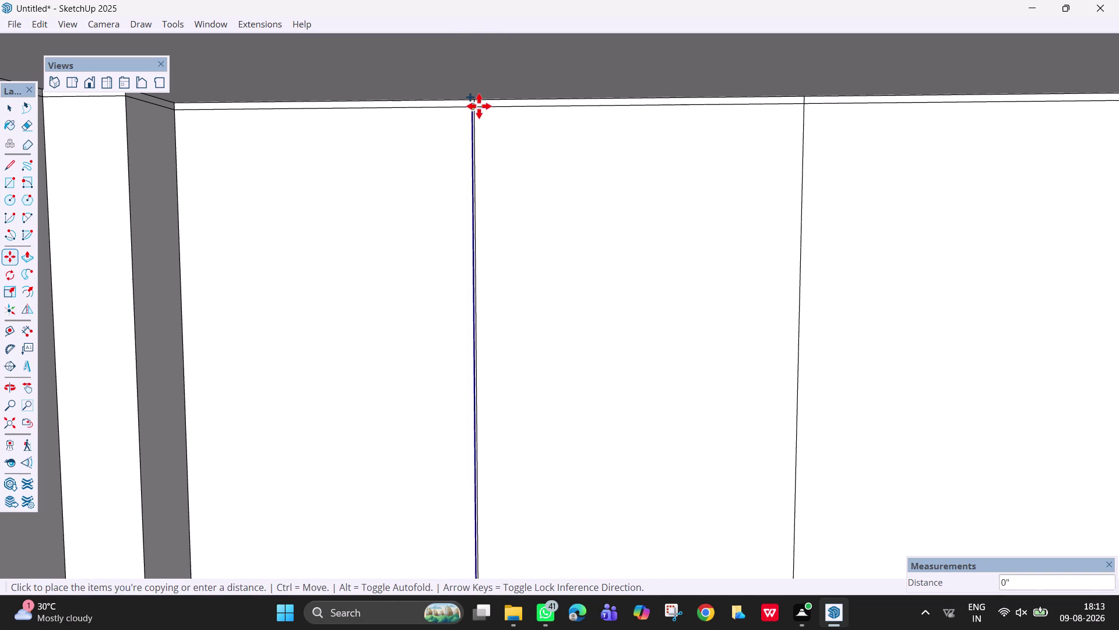
text(6mm)
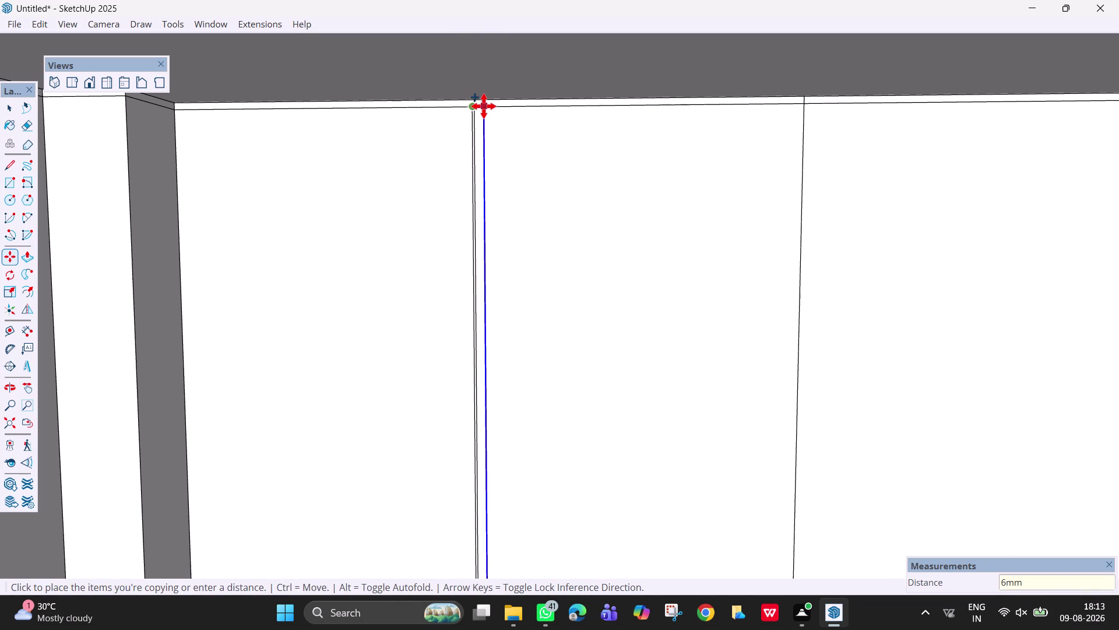
key(Return)
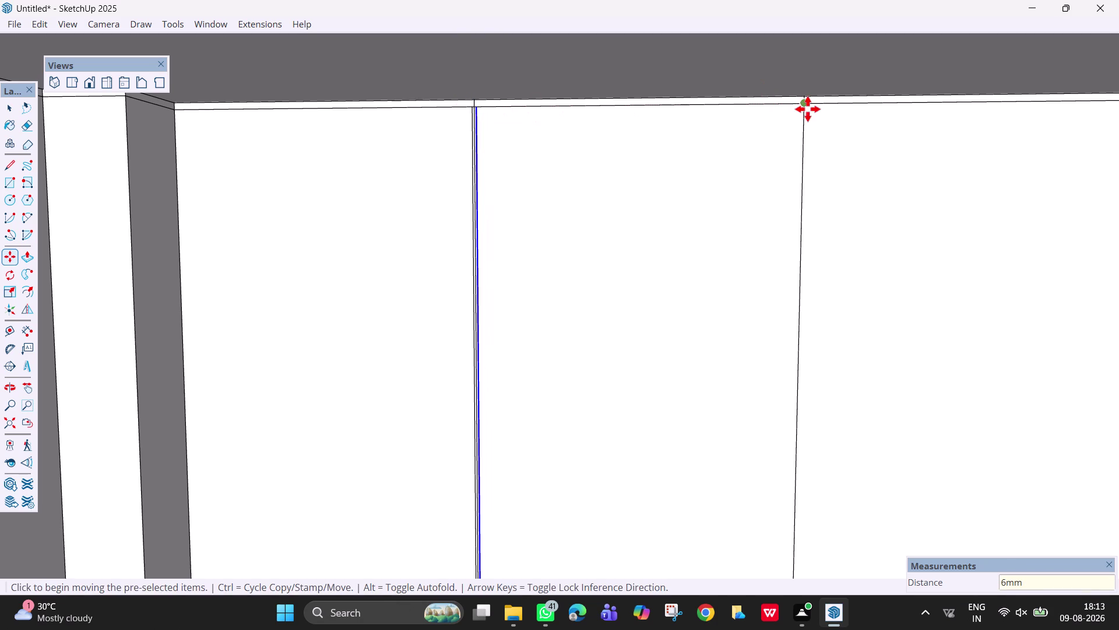
key(space)
Copy the next back-wall joint line 3 mm to the side.
click(803, 111)
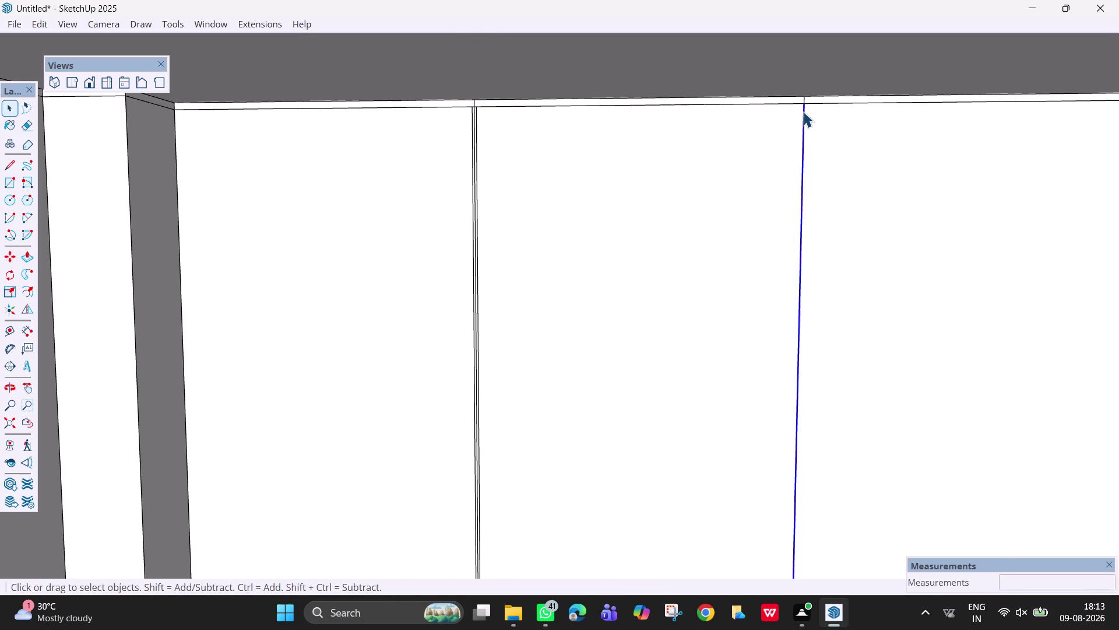
key(m)
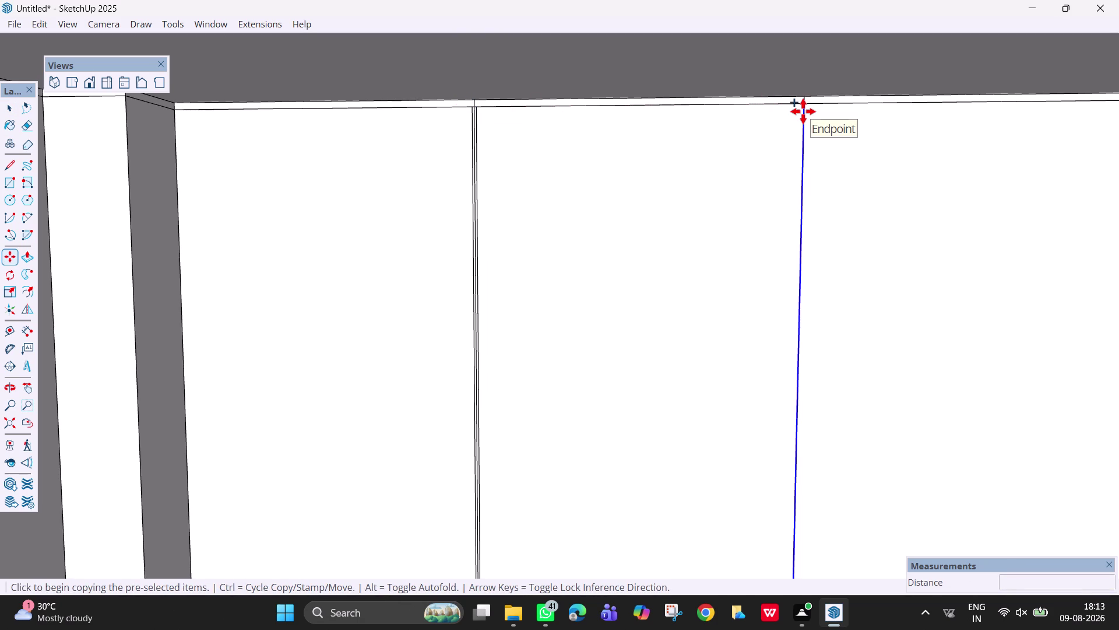
click(803, 105)
text(3)
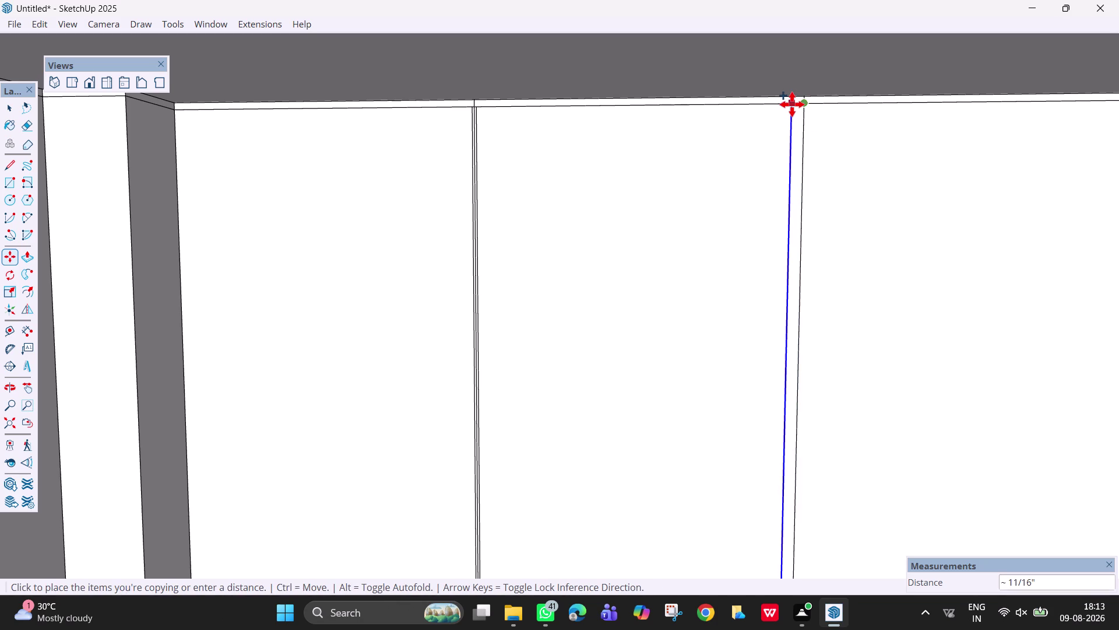
text(mm)
key(Return)
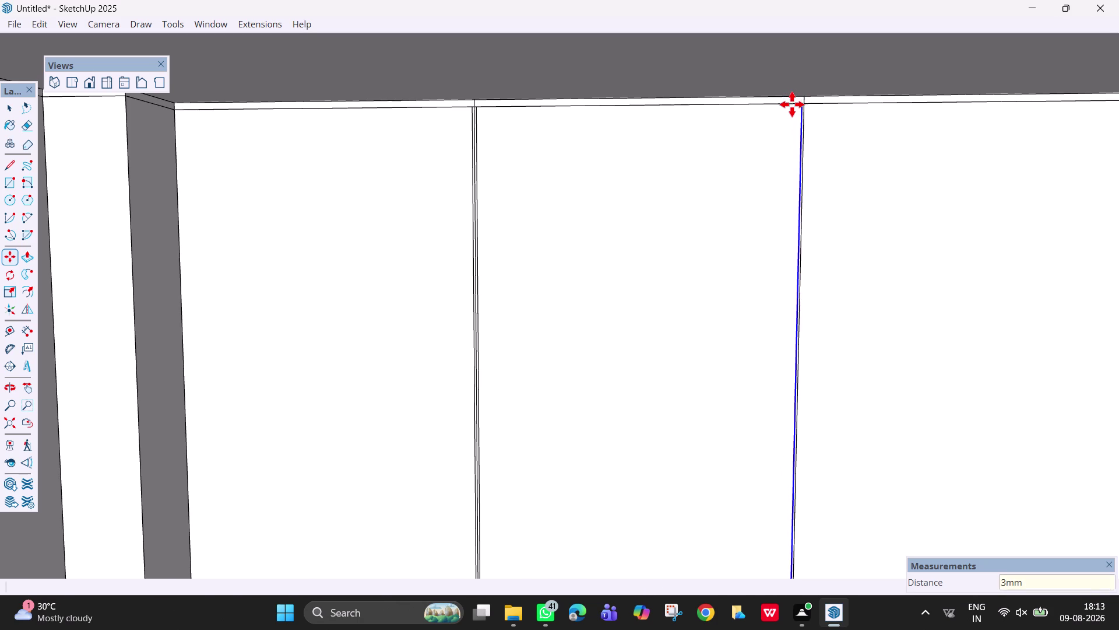
Add a 6 mm copy of this second joint line.
click(803, 100)
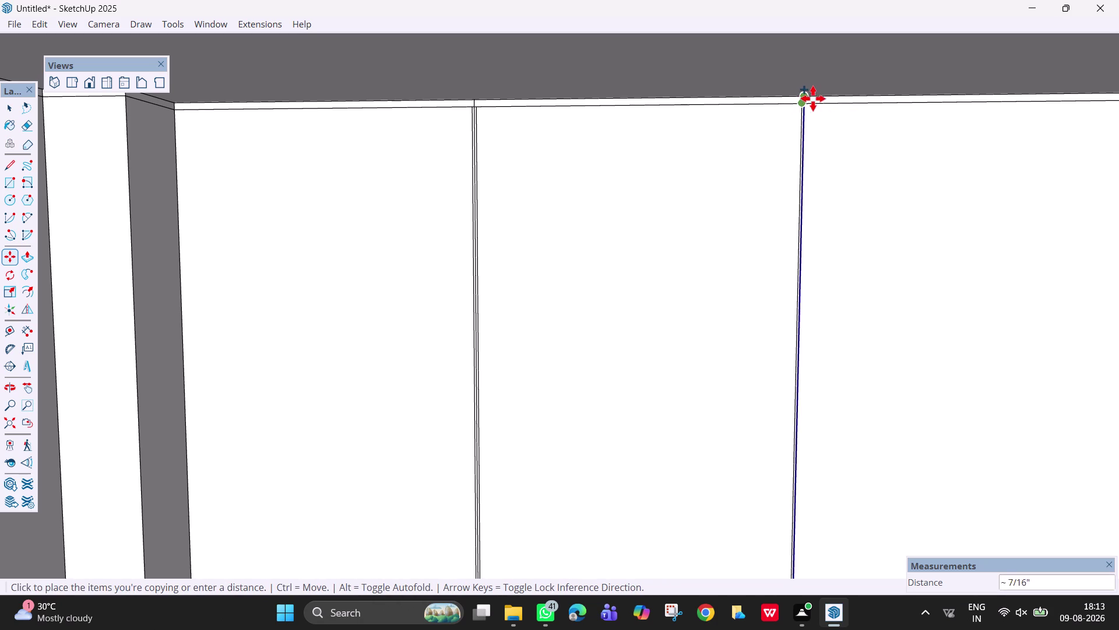
scroll(up, 3)
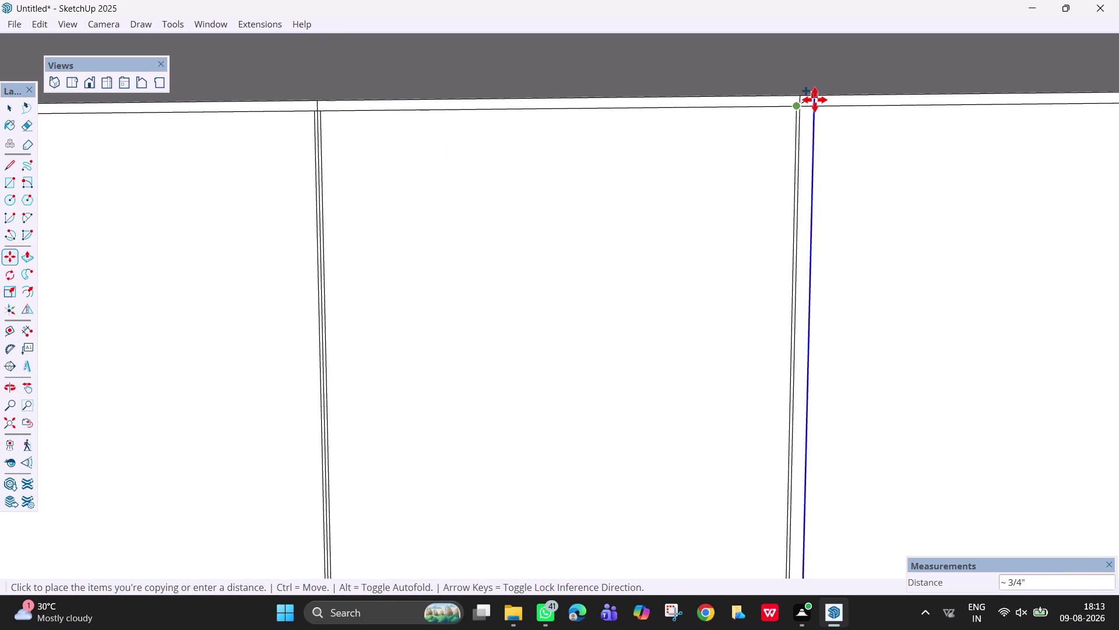
text(6)
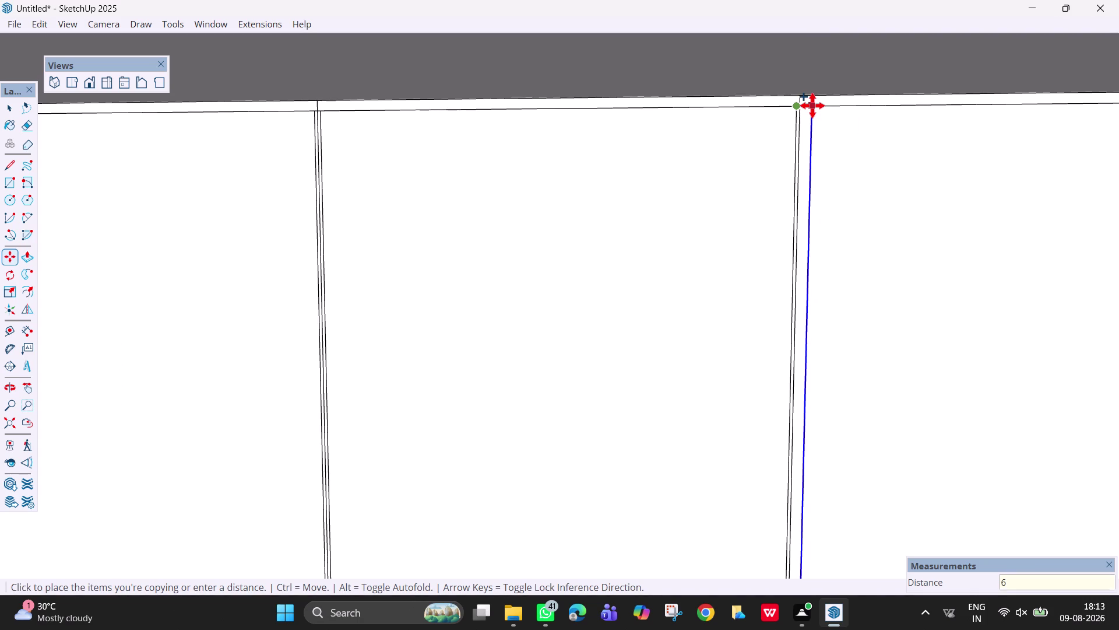
text(m)
key(m)
key(Return)
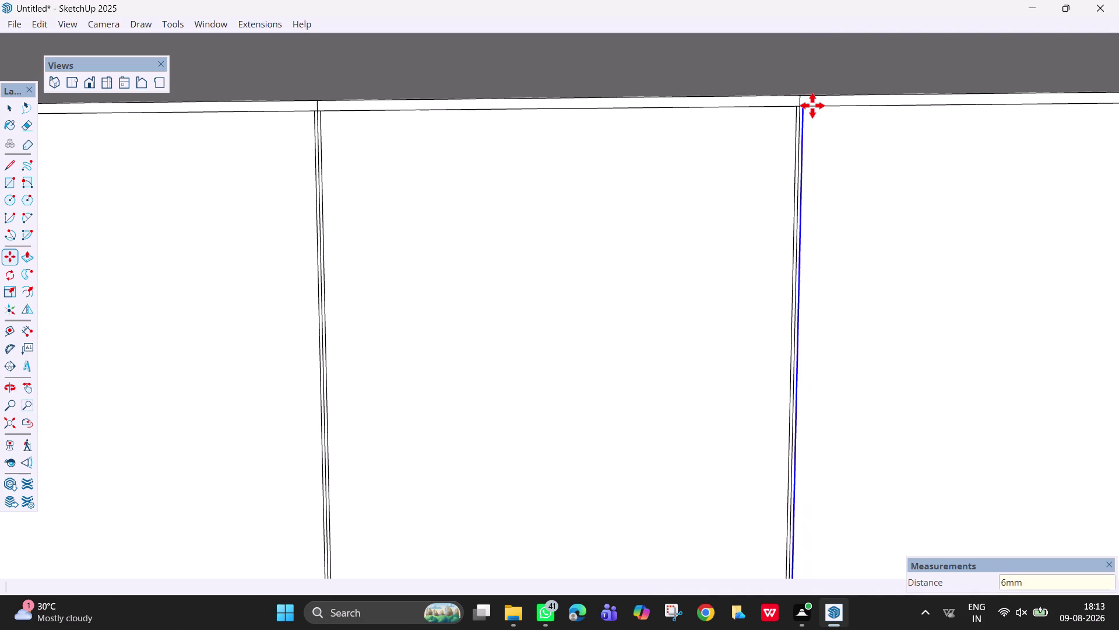
key(Escape)
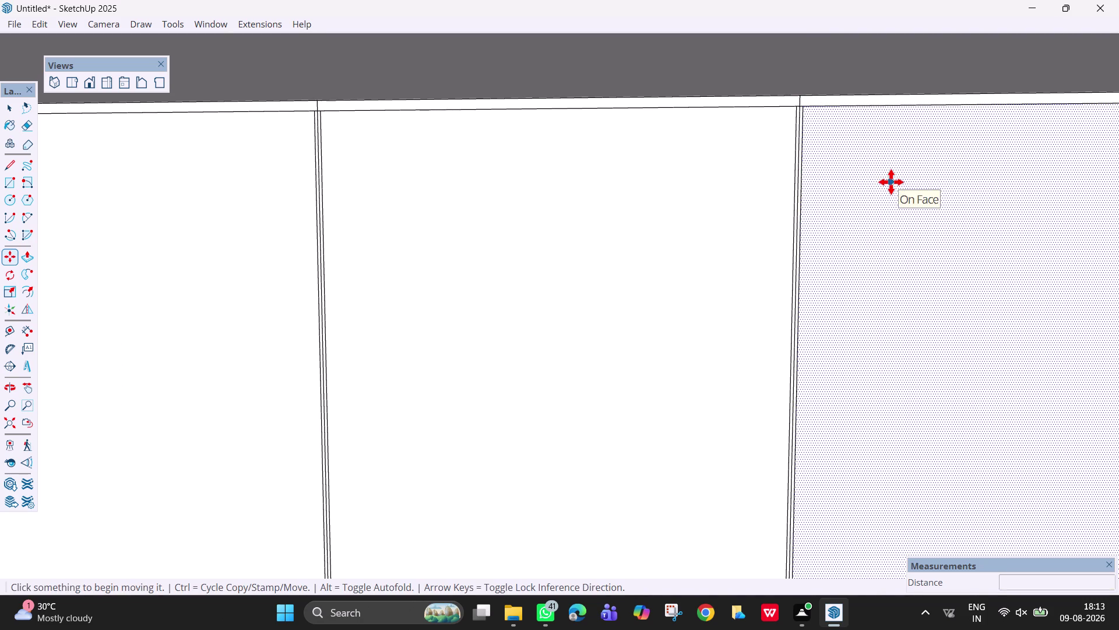
key(h)
drag(891, 182, 339, 188)
Copy the next vertical joint line 3 mm to the side.
drag(861, 221, 0, 284)
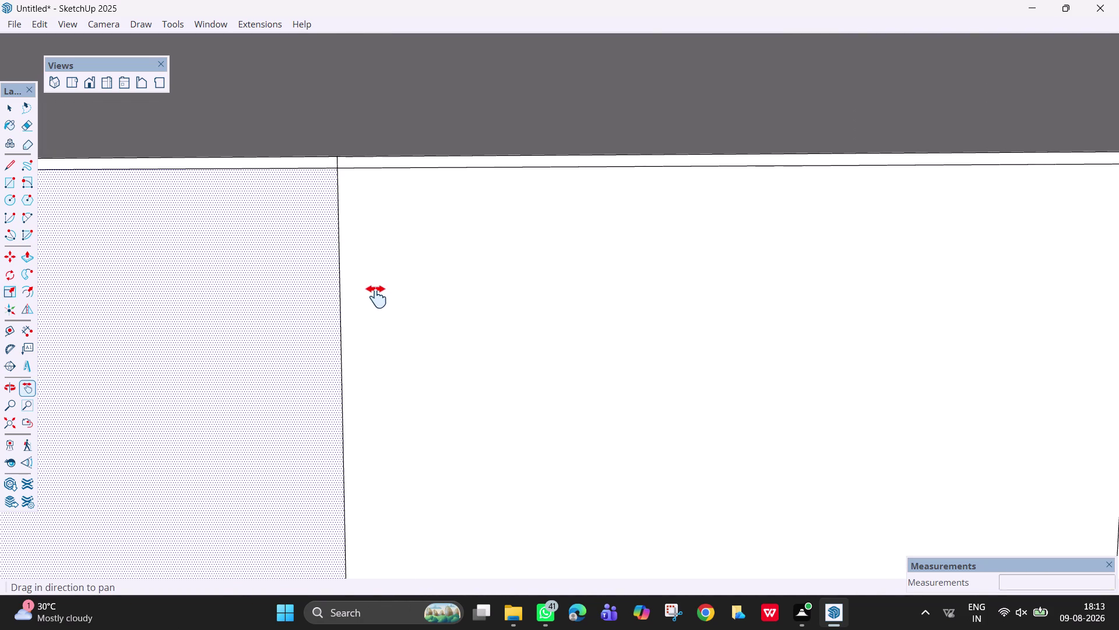
key(space)
click(339, 287)
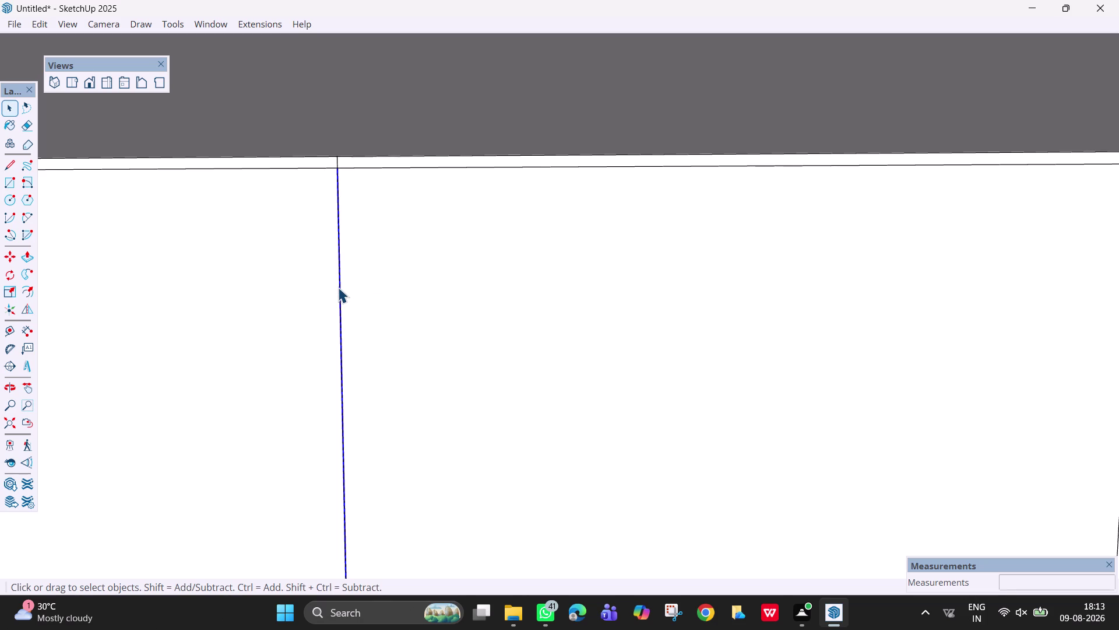
key(m)
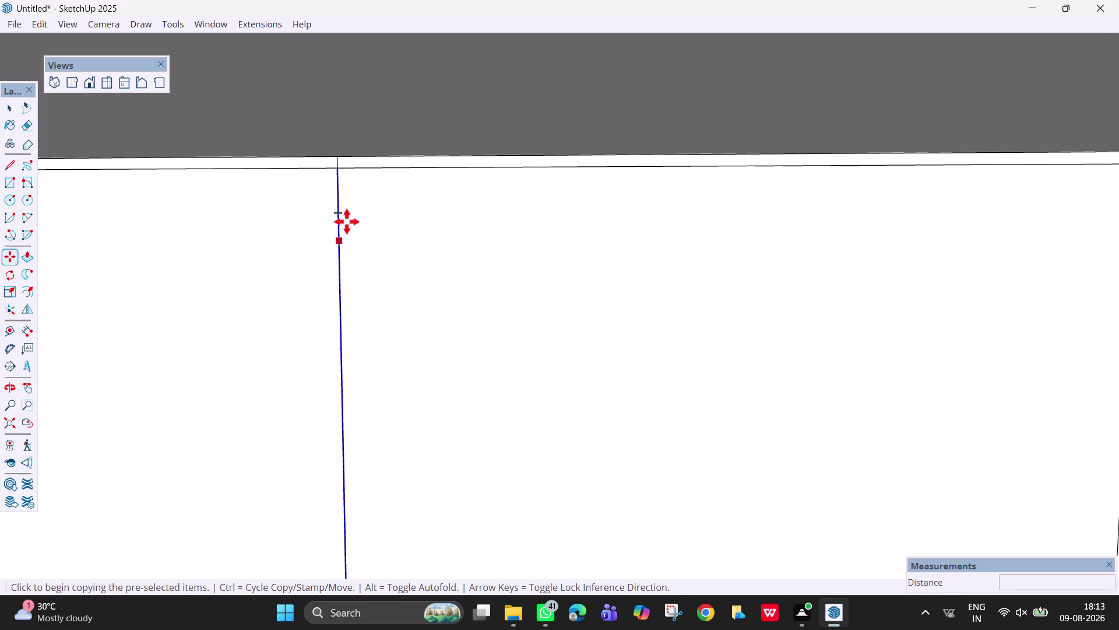
click(339, 169)
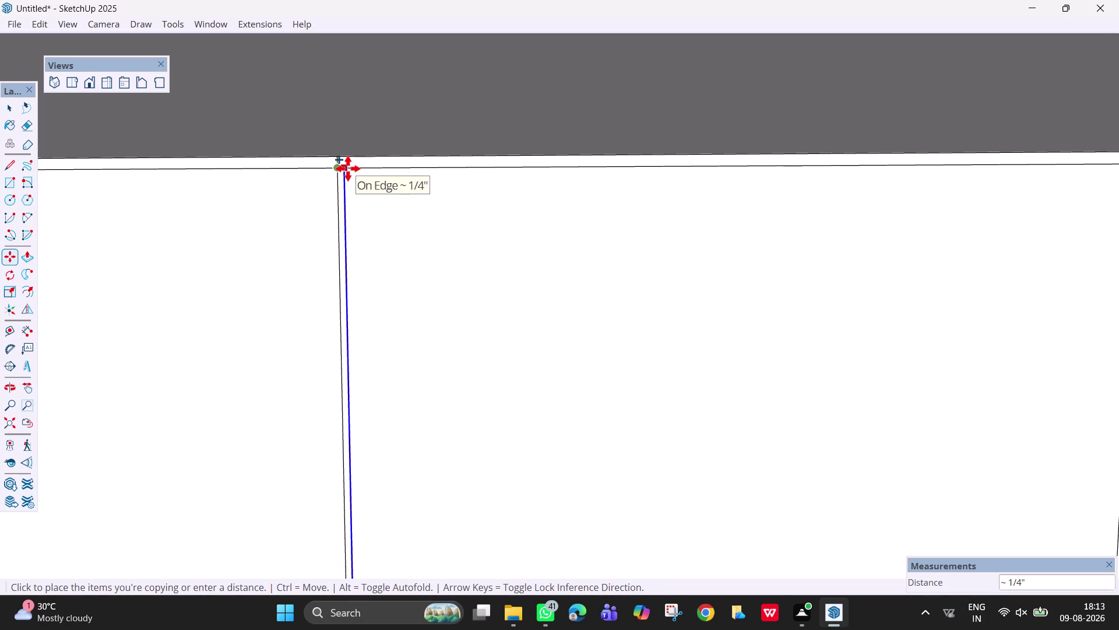
text(3mm)
key(Return)
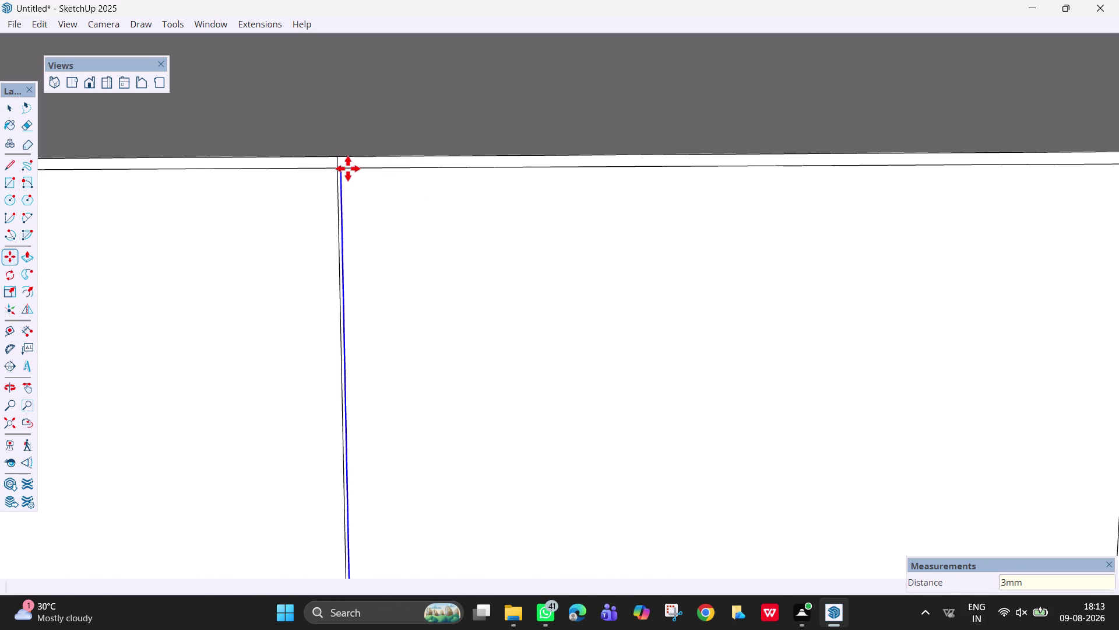
Copy the newly copied line again at a 6 mm offset.
scroll(up, 3)
click(338, 165)
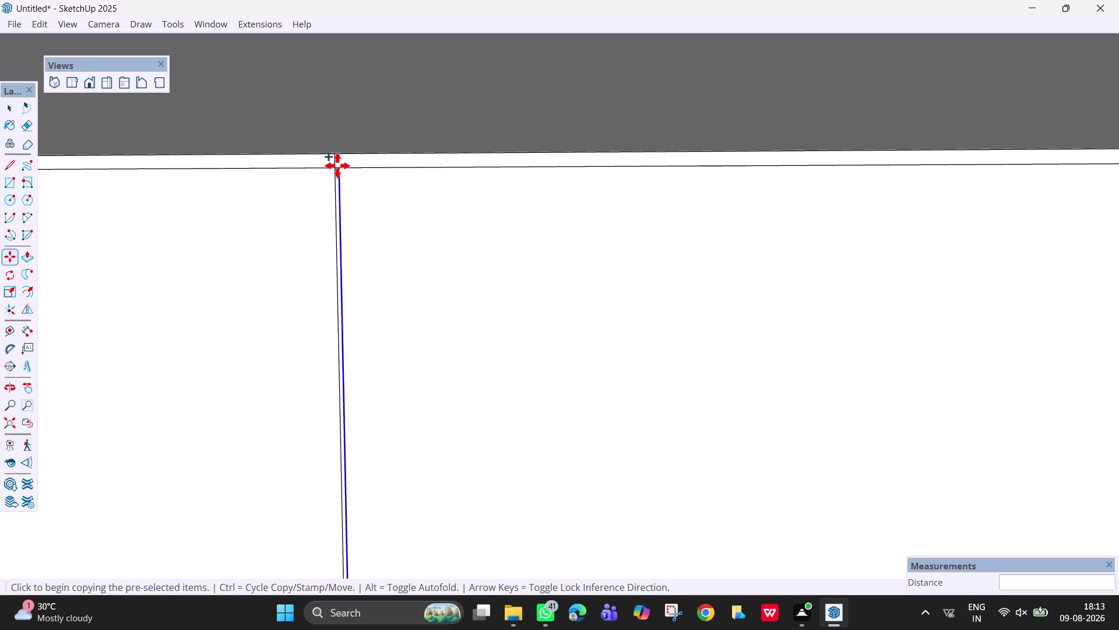
key(Escape)
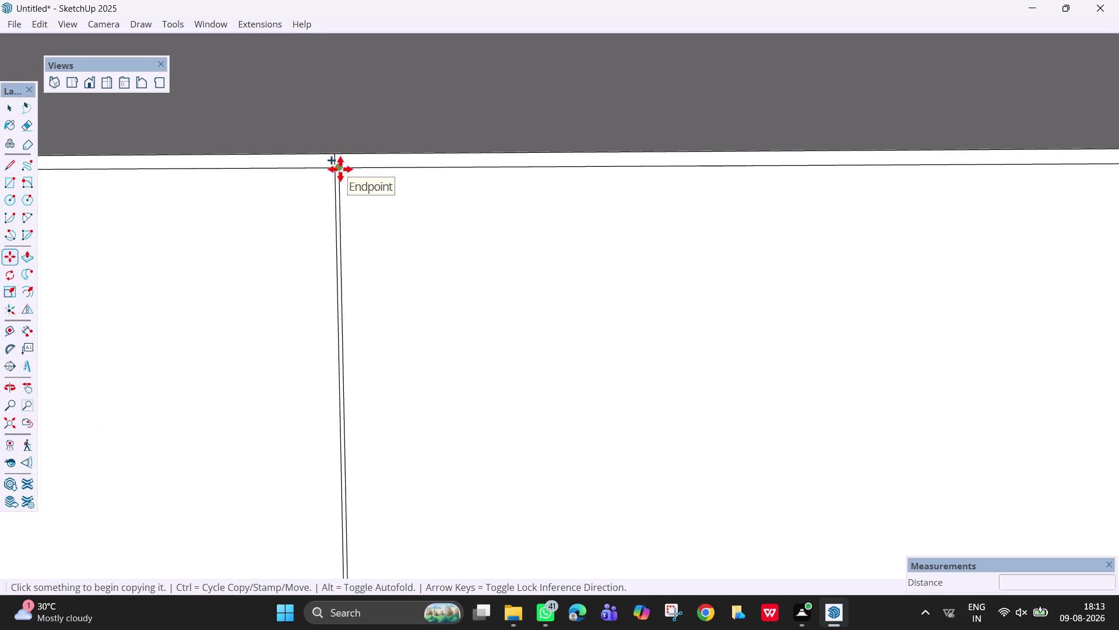
key(space)
click(338, 192)
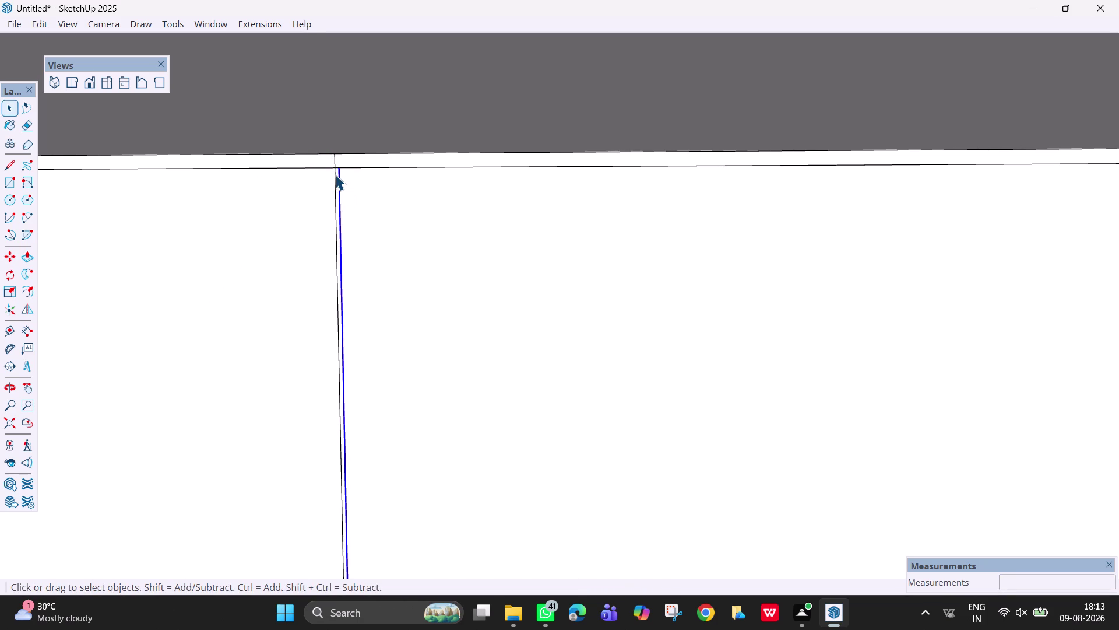
key(m)
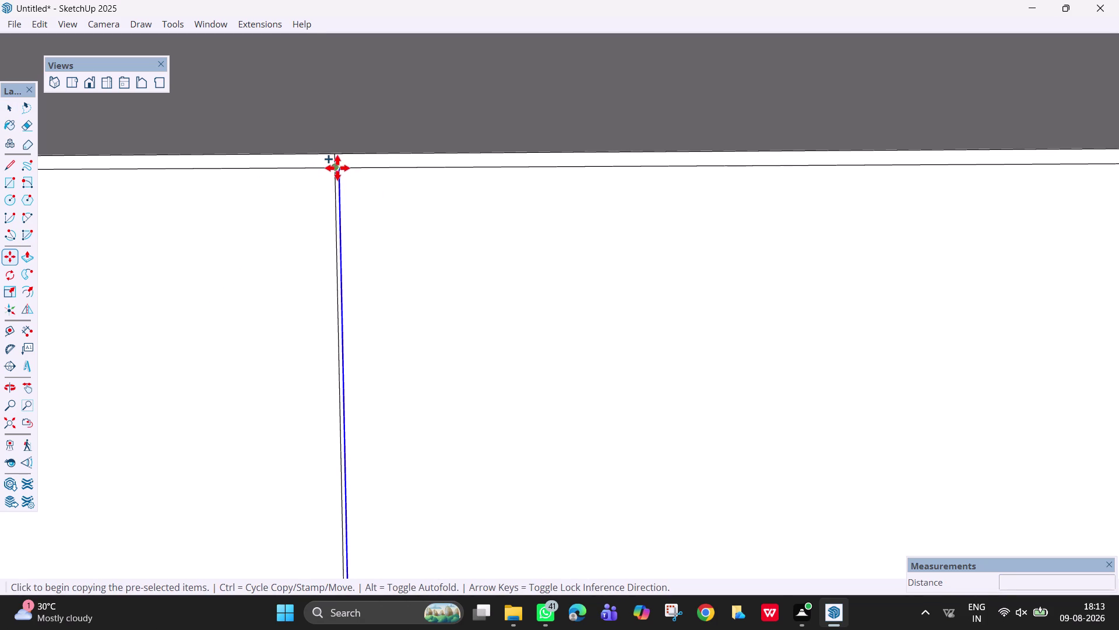
click(340, 167)
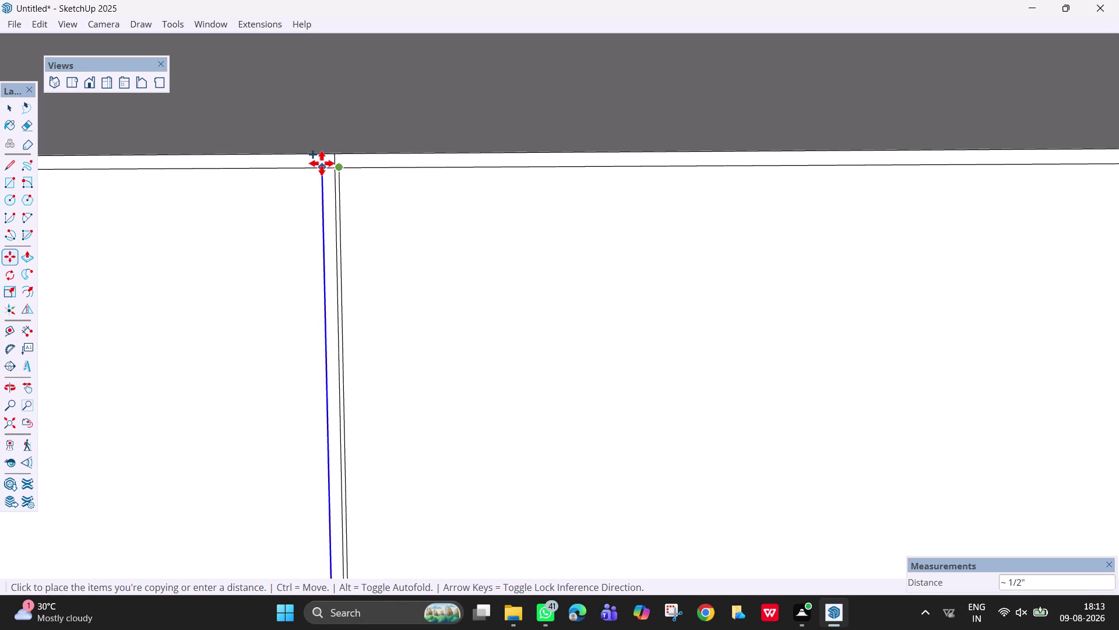
scroll(up, 3)
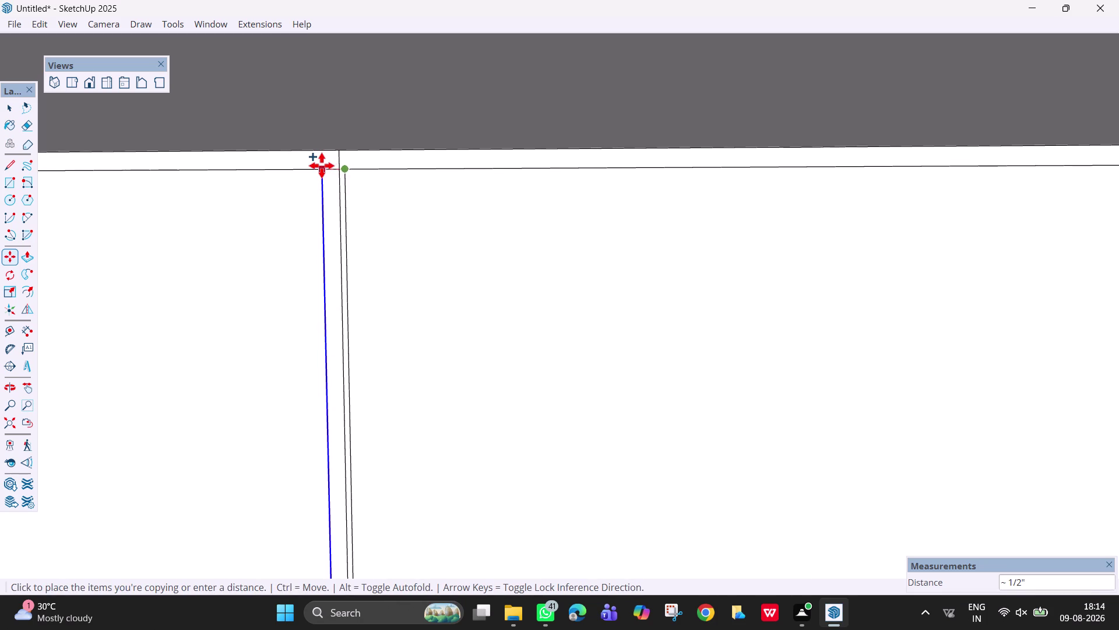
text(6m)
key(m)
key(Return)
scroll(down, 3)
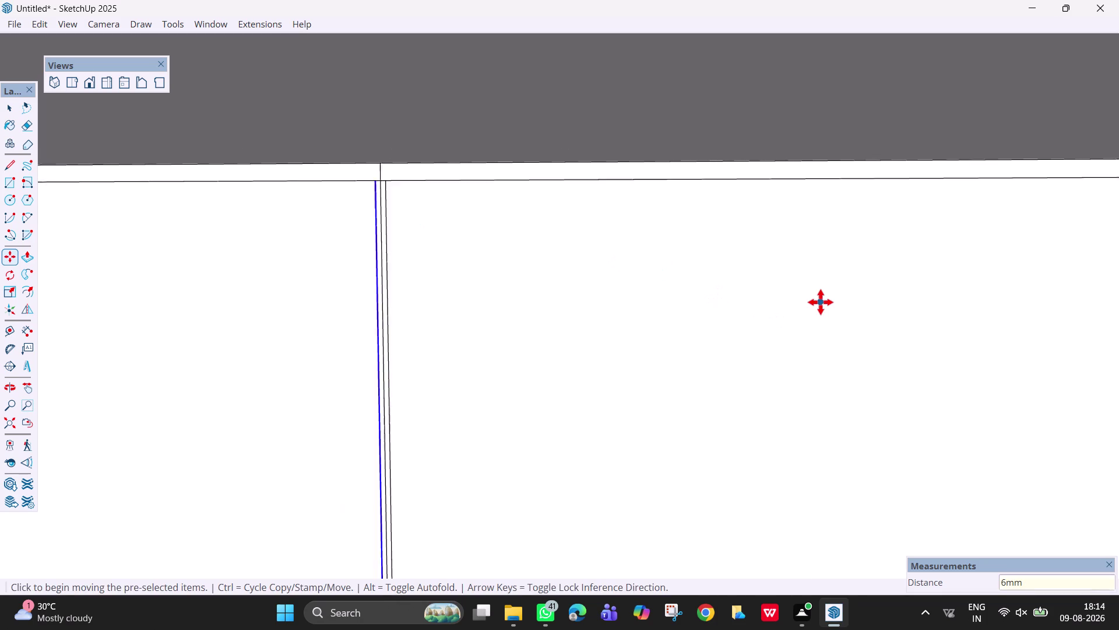
scroll(down, 3)
Bring the following panel joint into view and select its vertical line.
key(h)
drag(811, 301, 475, 229)
scroll(down, 3)
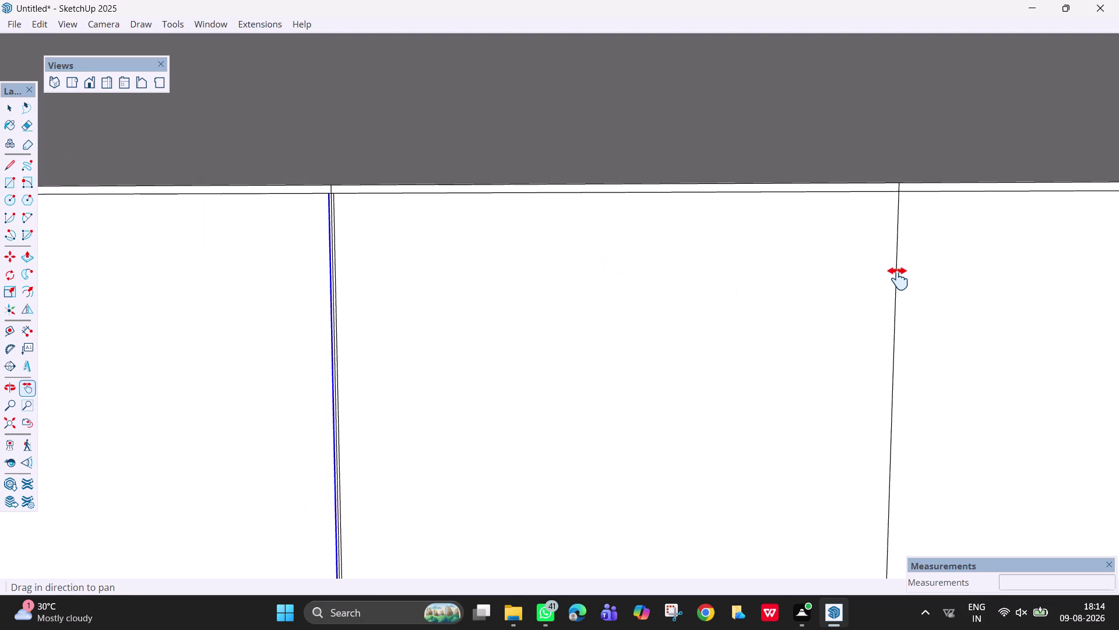
scroll(up, 3)
middle_drag(955, 261, 944, 262)
drag(943, 261, 824, 257)
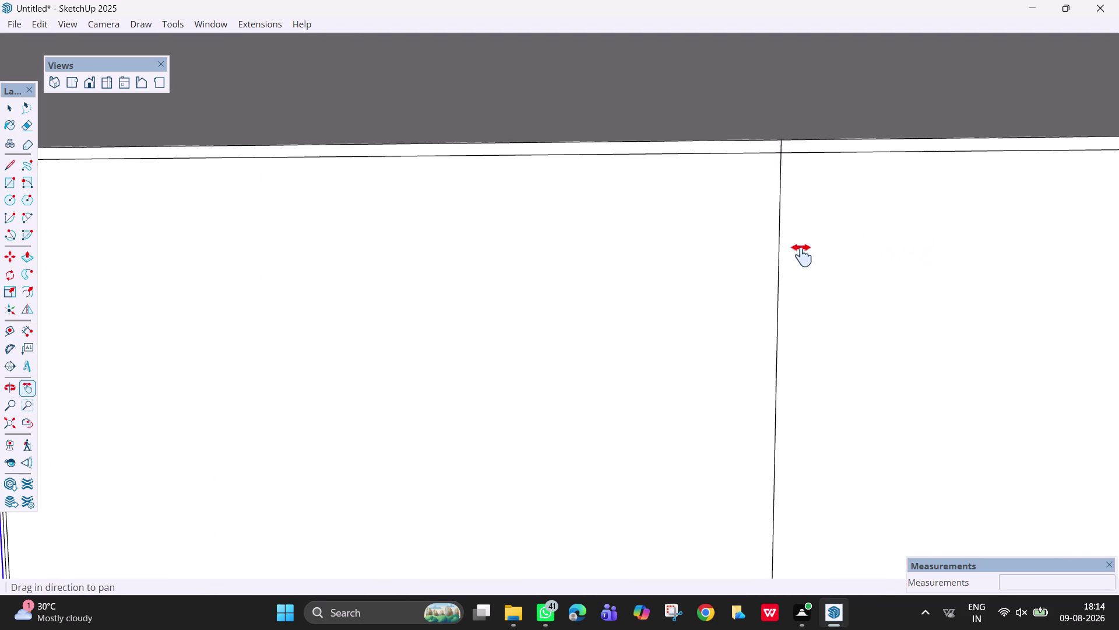
drag(824, 257, 725, 255)
key(space)
click(648, 200)
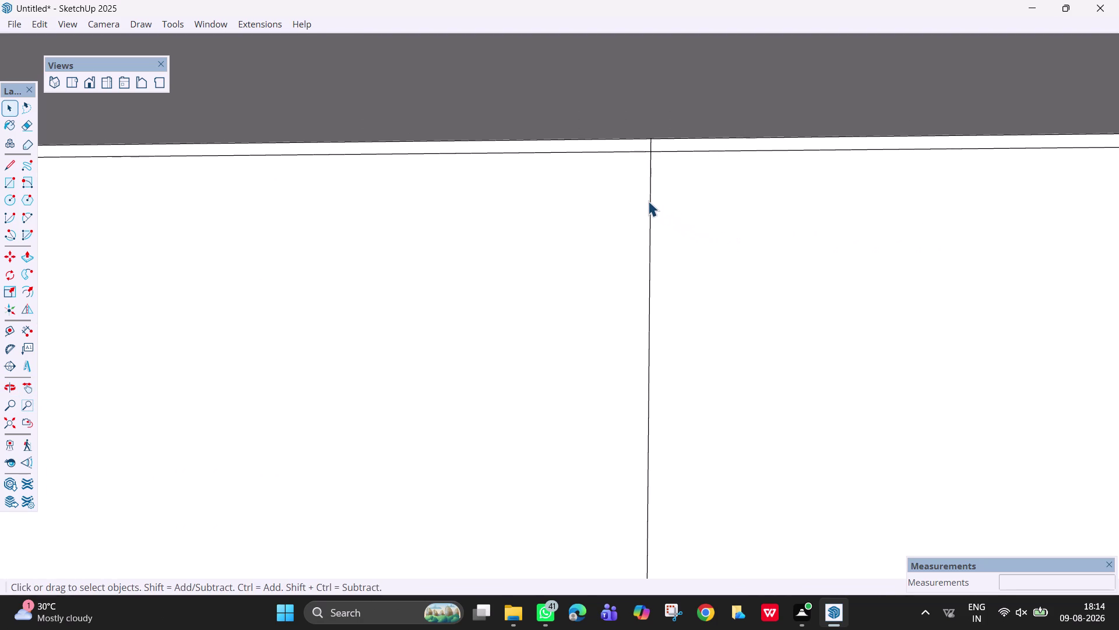
click(651, 202)
Copy that joint line at 3 mm and 6 mm offsets.
key(m)
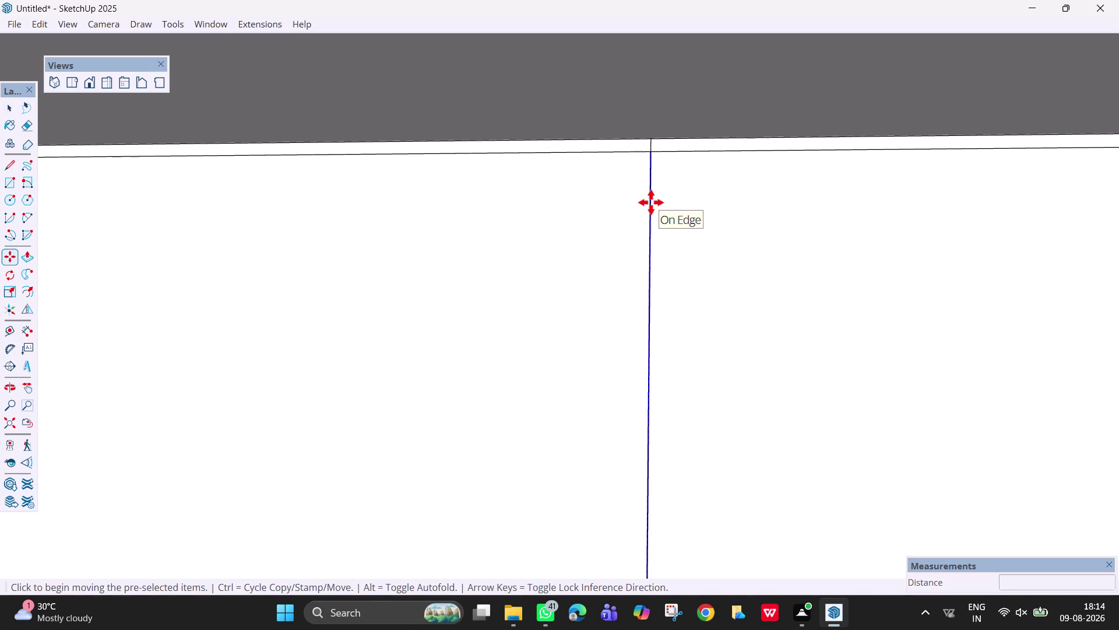
click(654, 154)
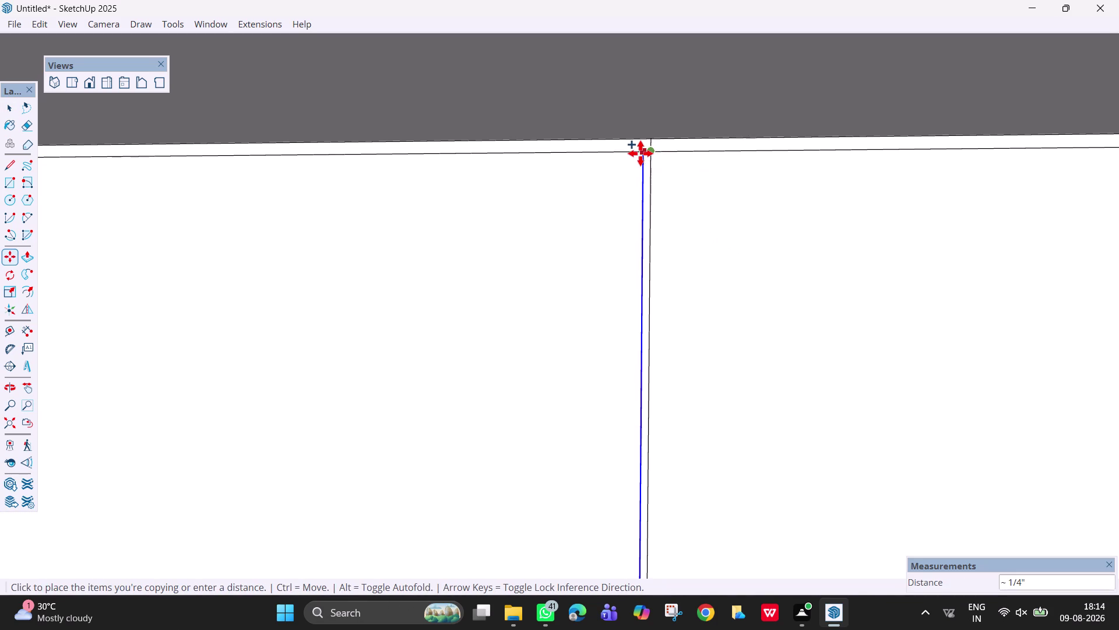
text(3mm)
key(Return)
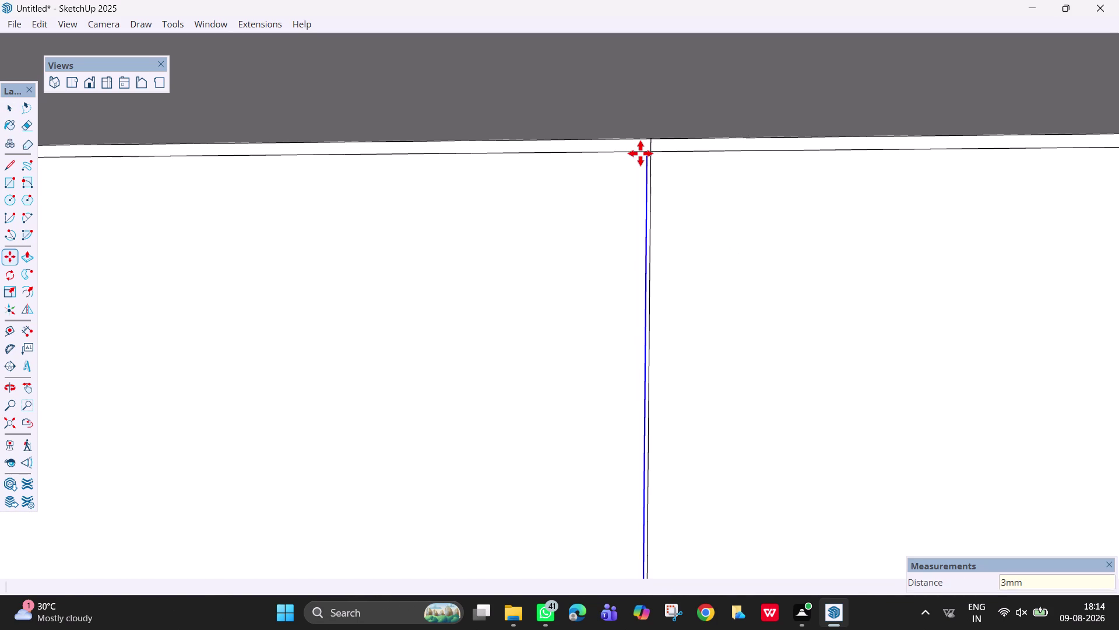
click(647, 148)
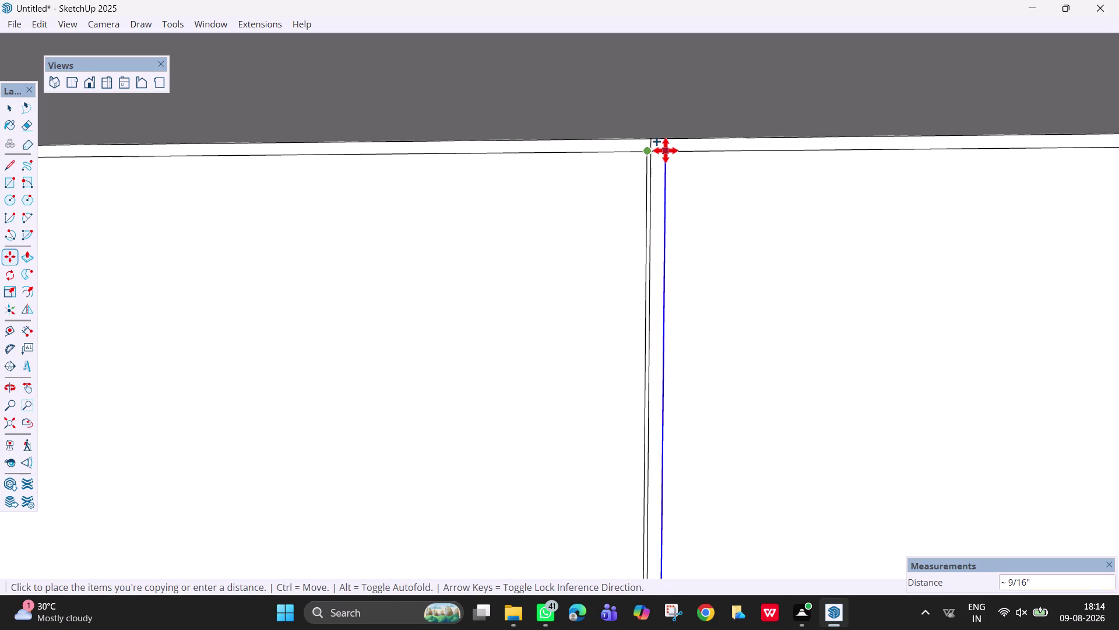
text(6mm)
key(Return)
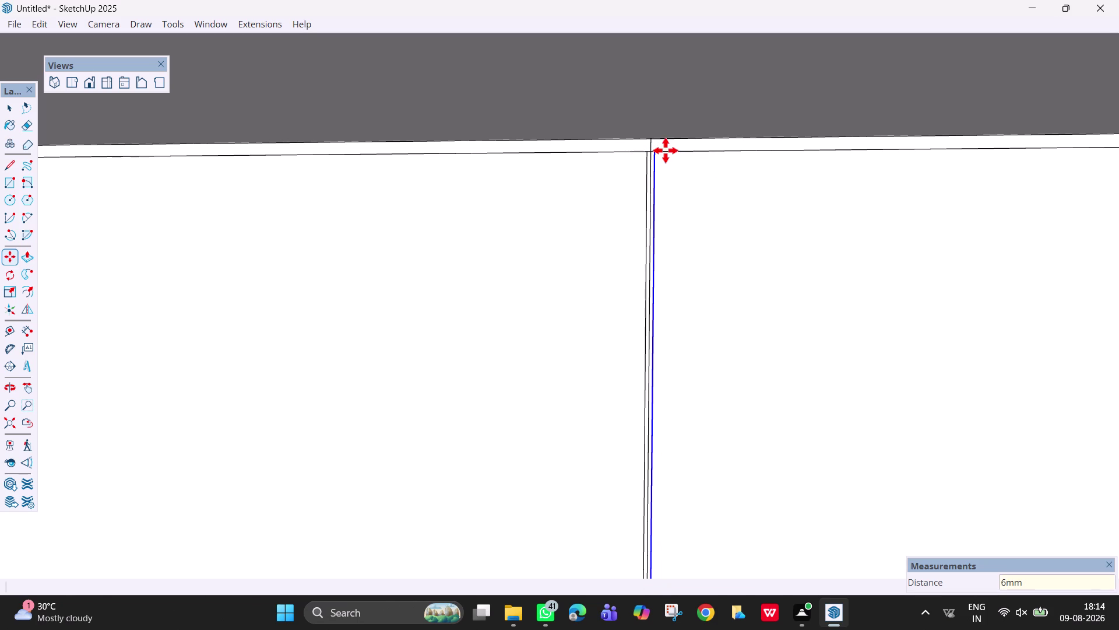
Copy the next back-wall joint line 3 mm to the side.
key(h)
drag(829, 264, 823, 263)
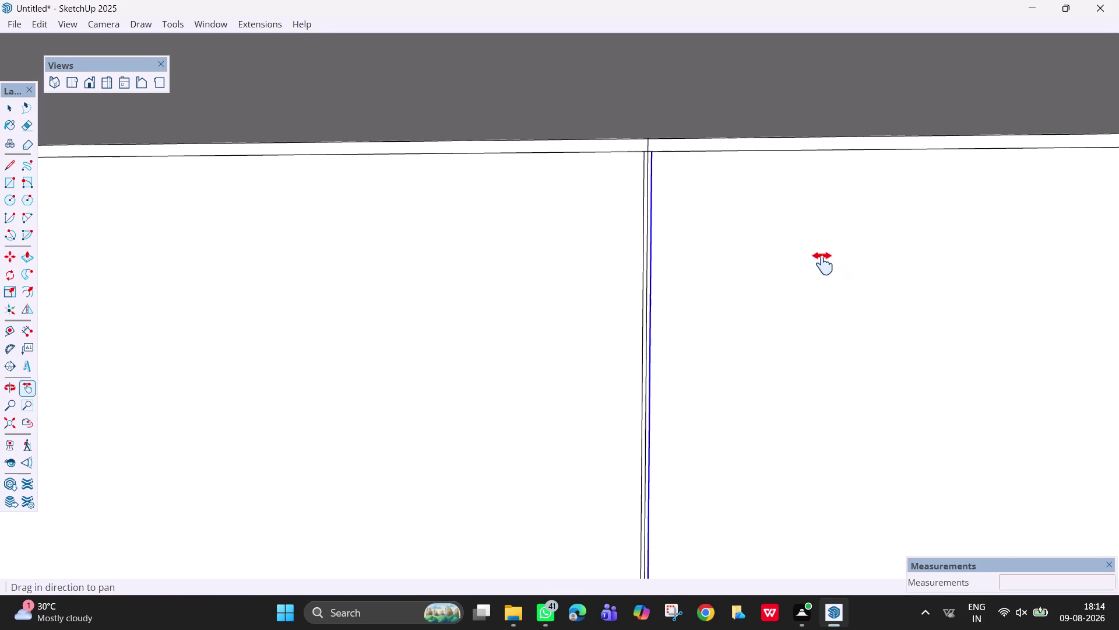
drag(823, 263, 158, 341)
key(space)
click(488, 300)
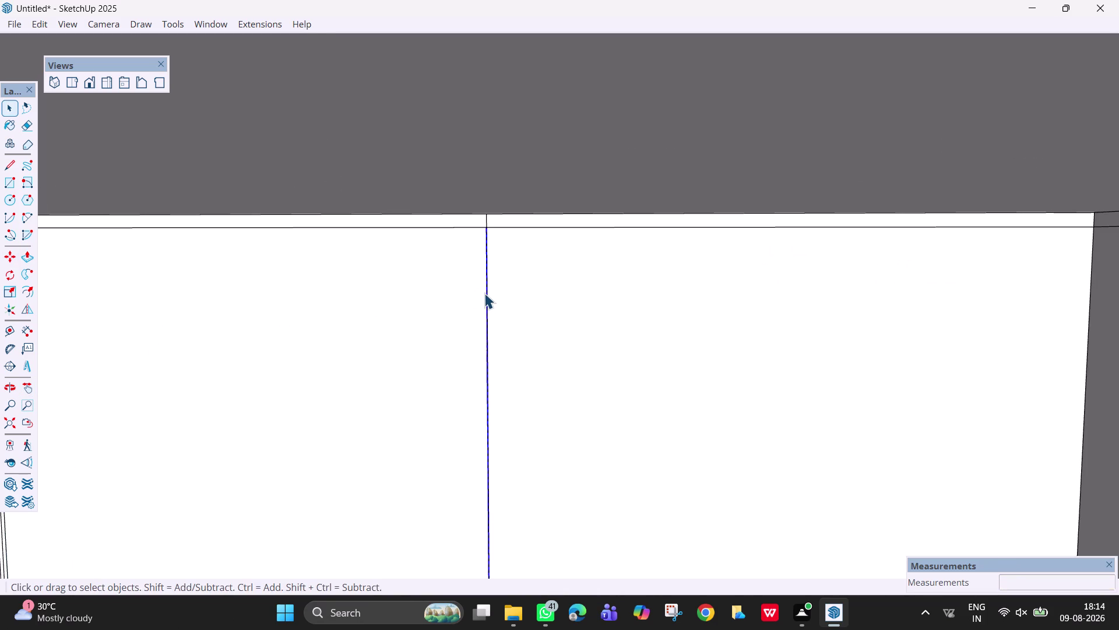
key(m)
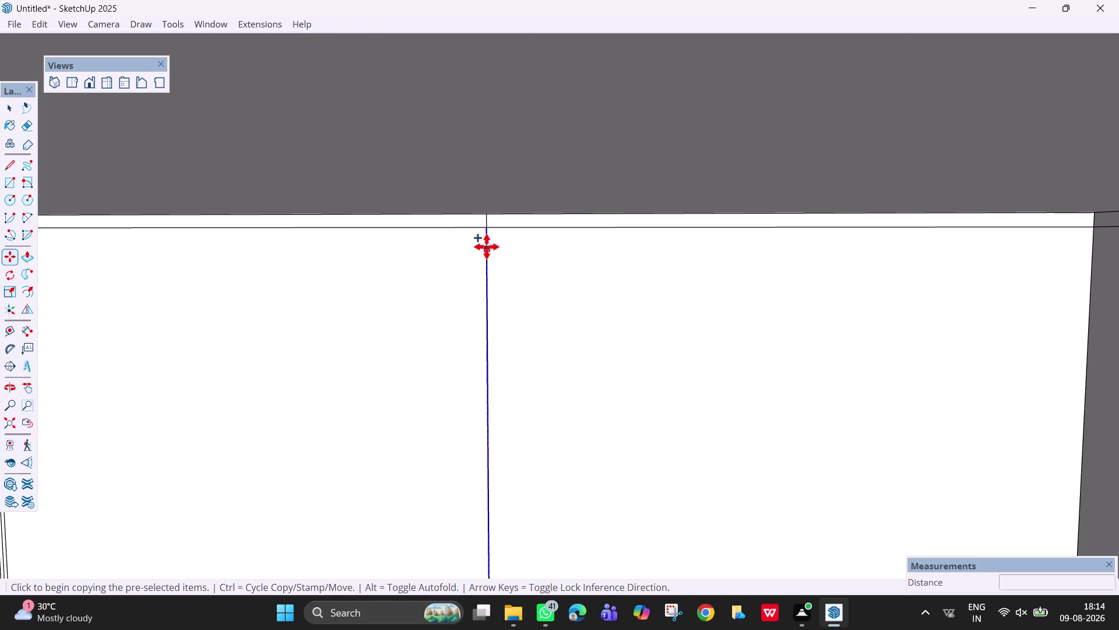
click(486, 230)
text(3)
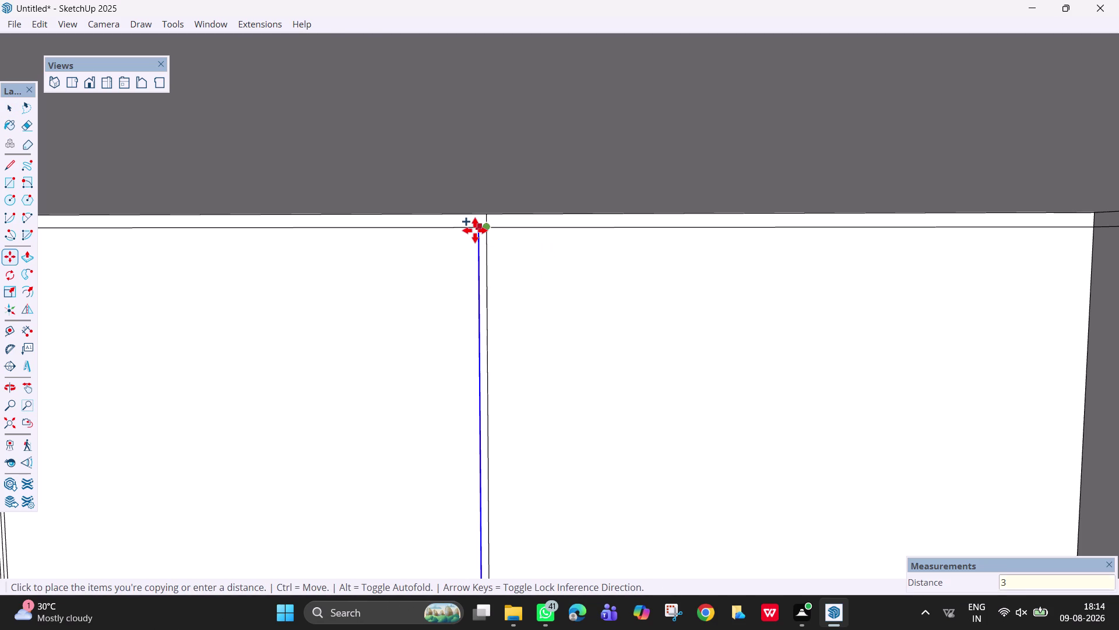
text(mm)
key(Return)
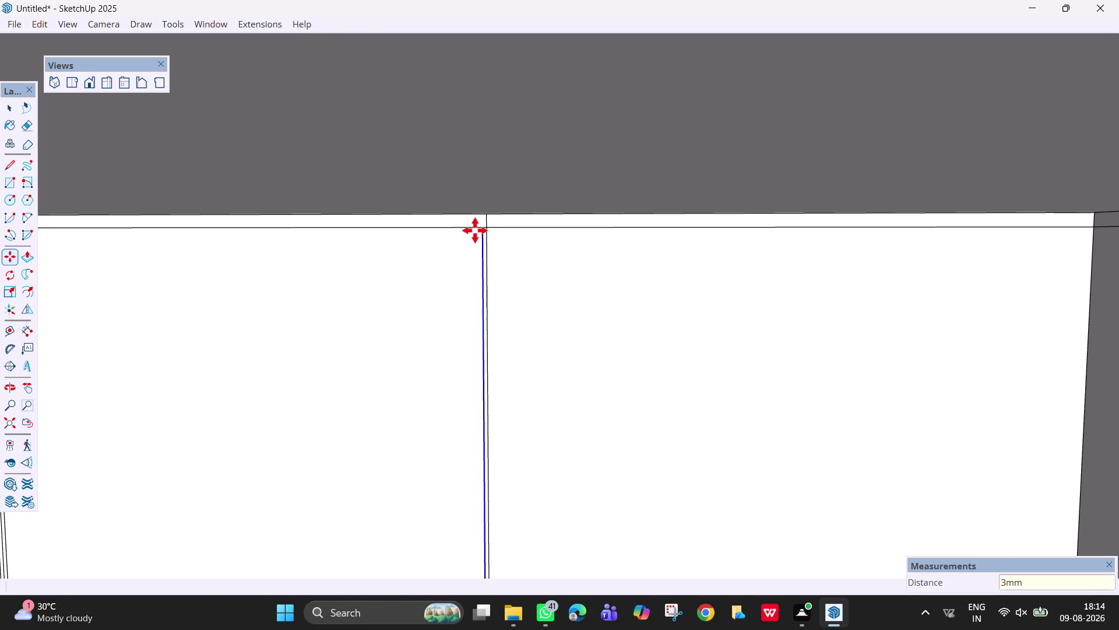
Add a 6 mm copy of the line, re-entering the mistyped distance.
click(482, 225)
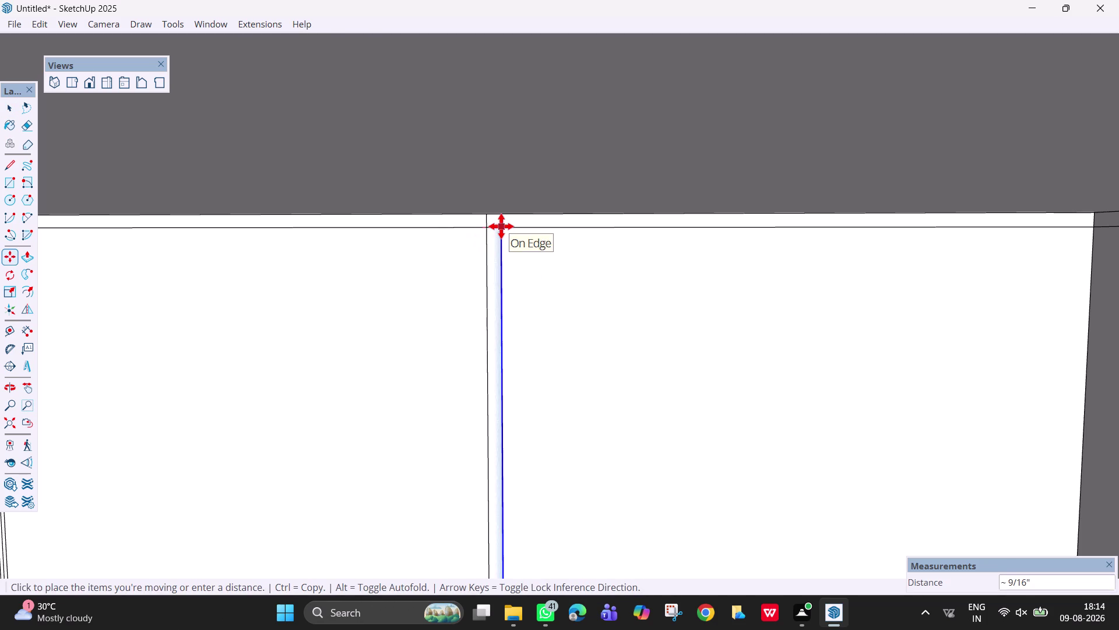
key(Escape)
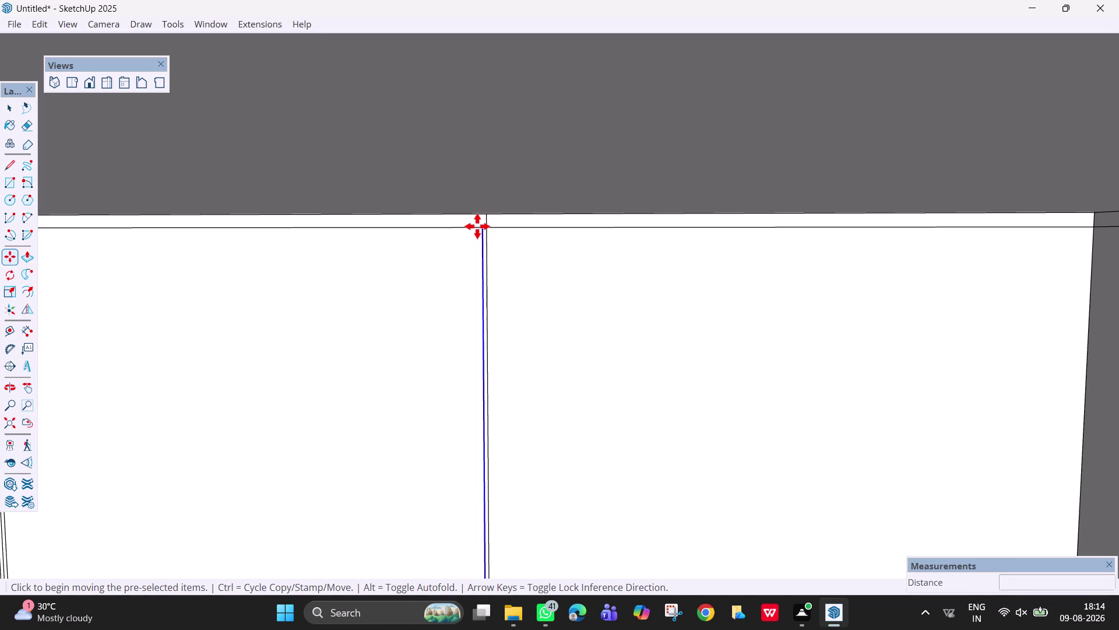
click(482, 229)
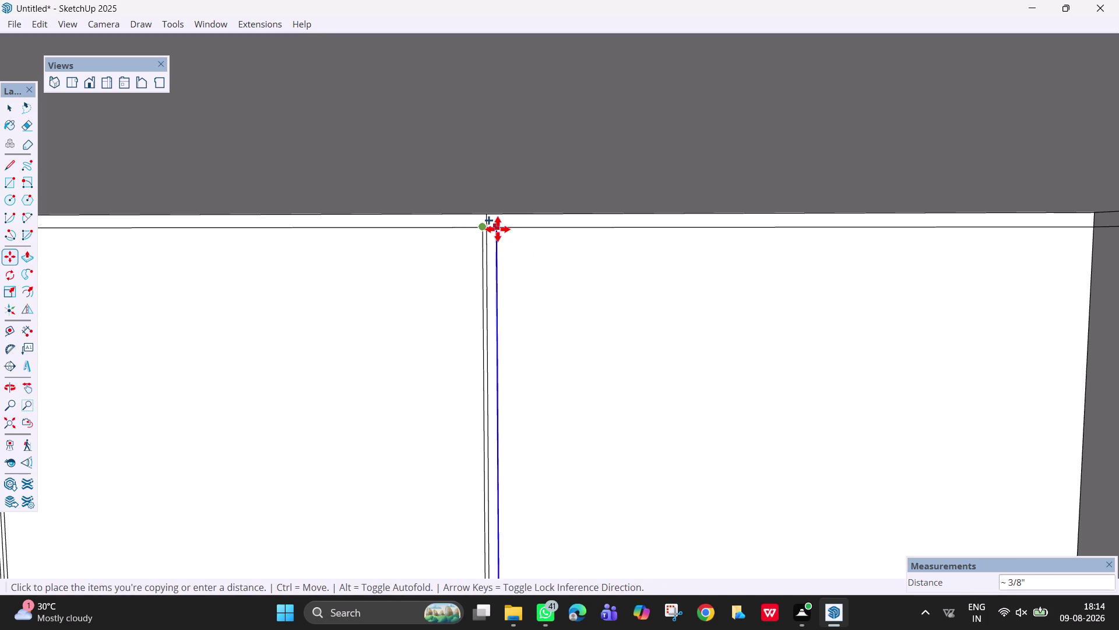
text(6mm.)
key(Return)
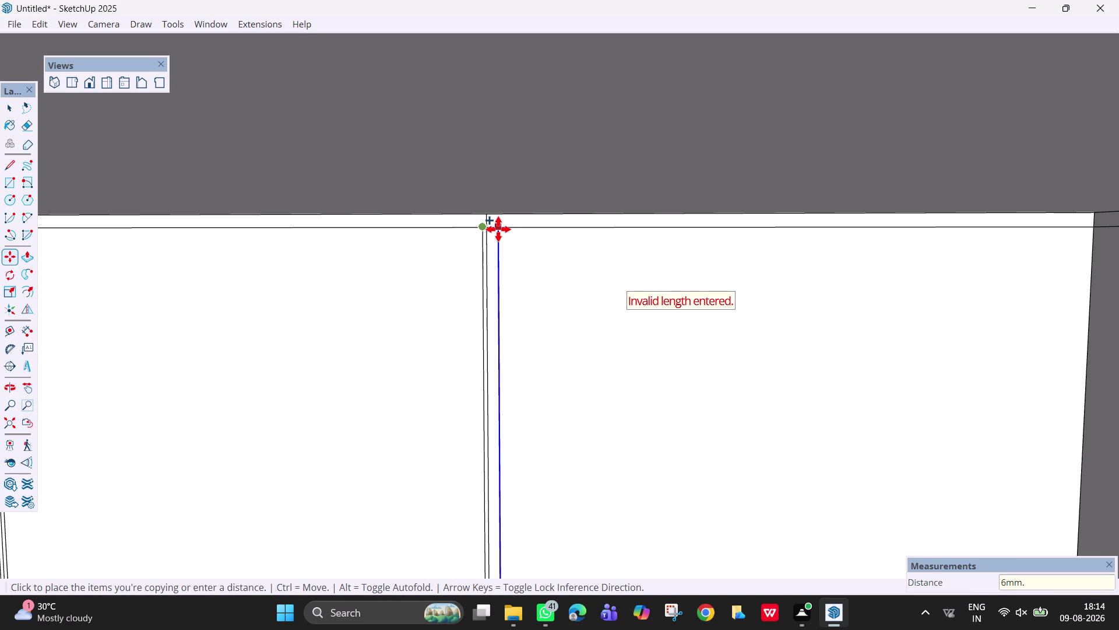
key(BackSpace)
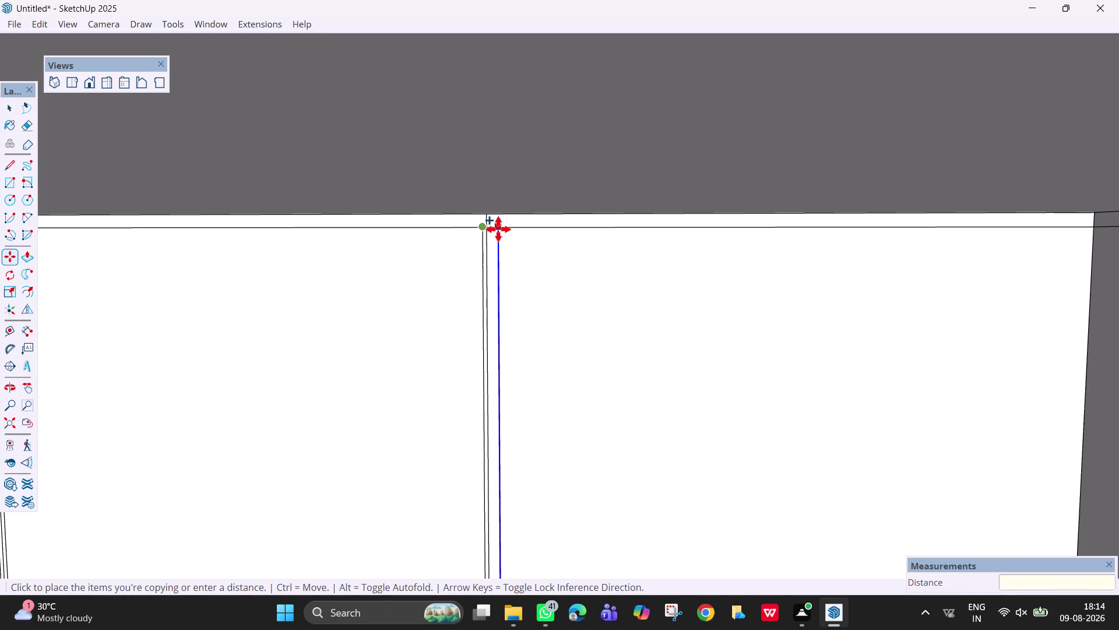
key(6)
text(mm)
key(Return)
key(space)
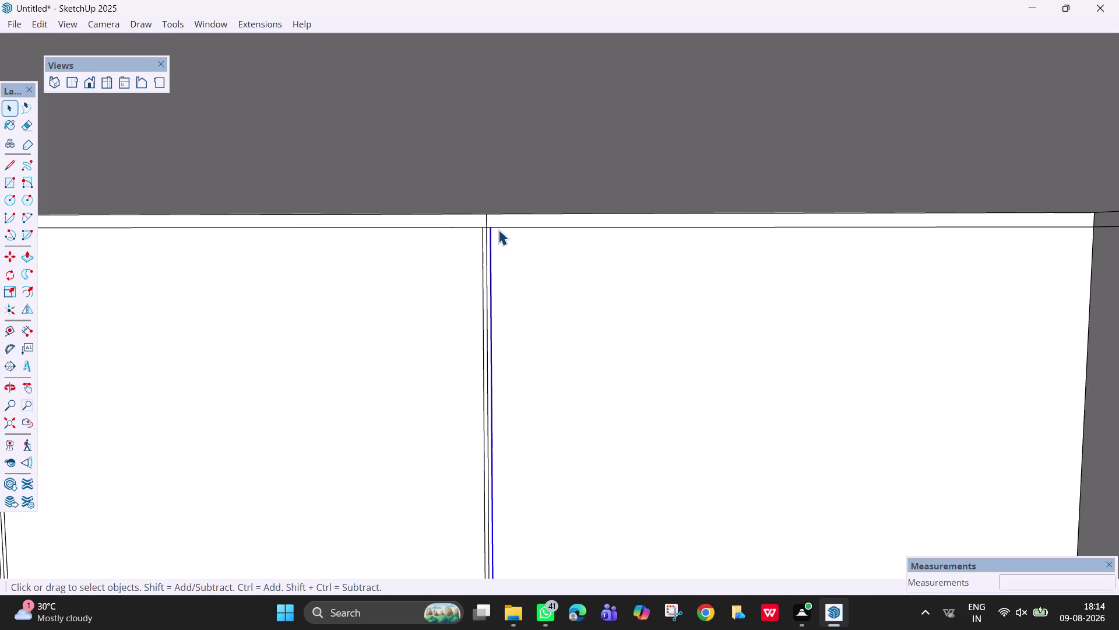
Erase the two stray edges above the first groove, then pan along the wall top.
key(e)
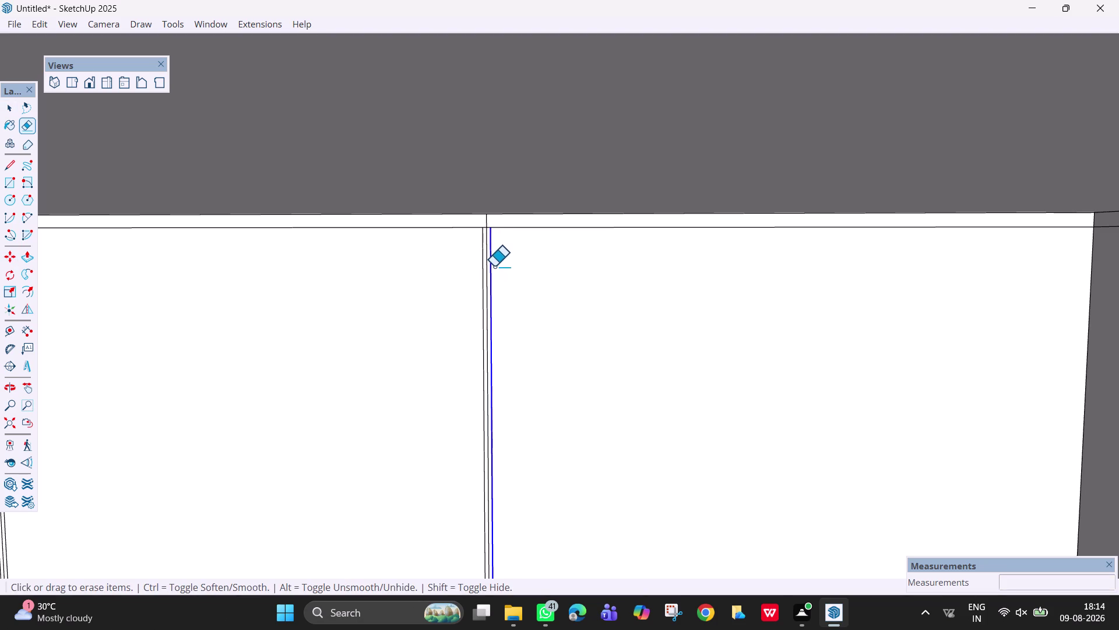
click(486, 260)
click(487, 225)
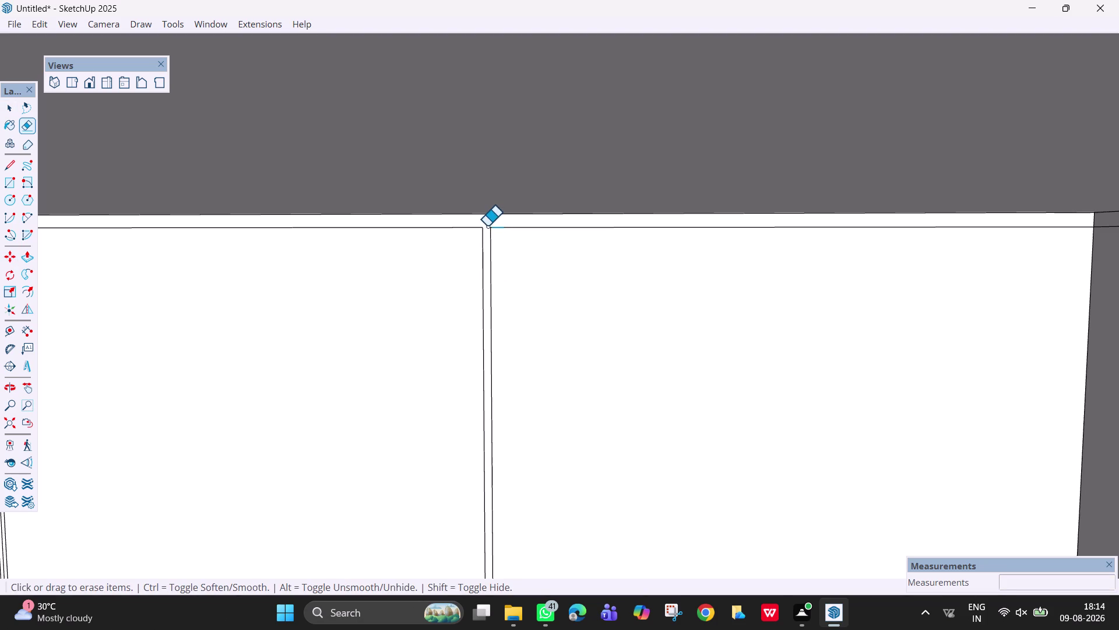
scroll(down, 3)
scroll(up, 3)
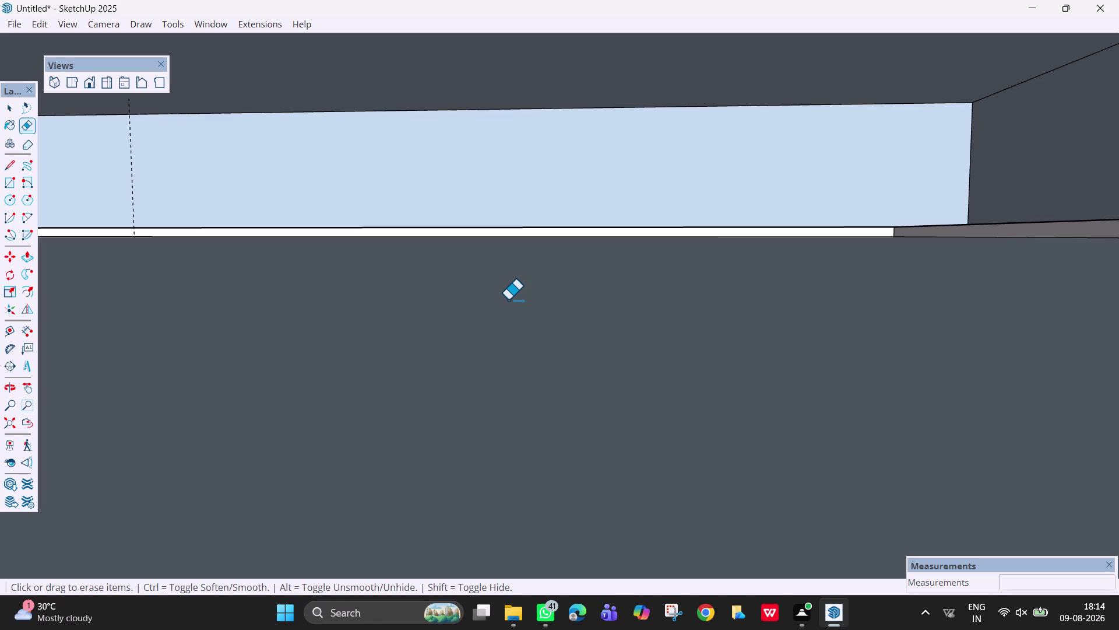
scroll(down, 3)
middle_drag(525, 320, 517, 267)
key(h)
drag(519, 393, 925, 239)
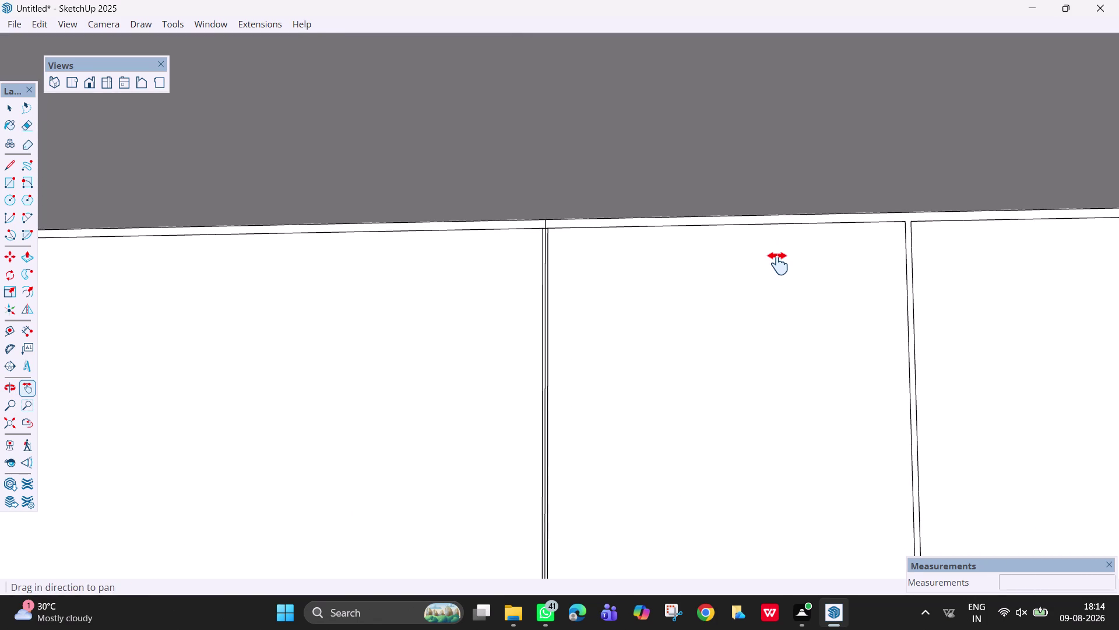
scroll(up, 3)
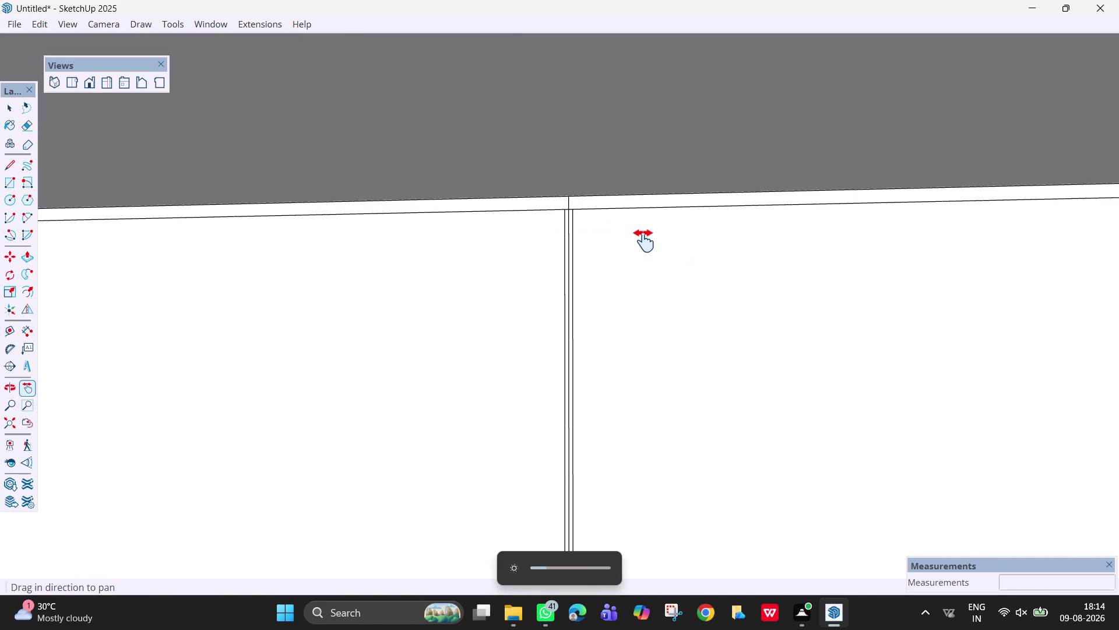
scroll(up, 3)
key(space)
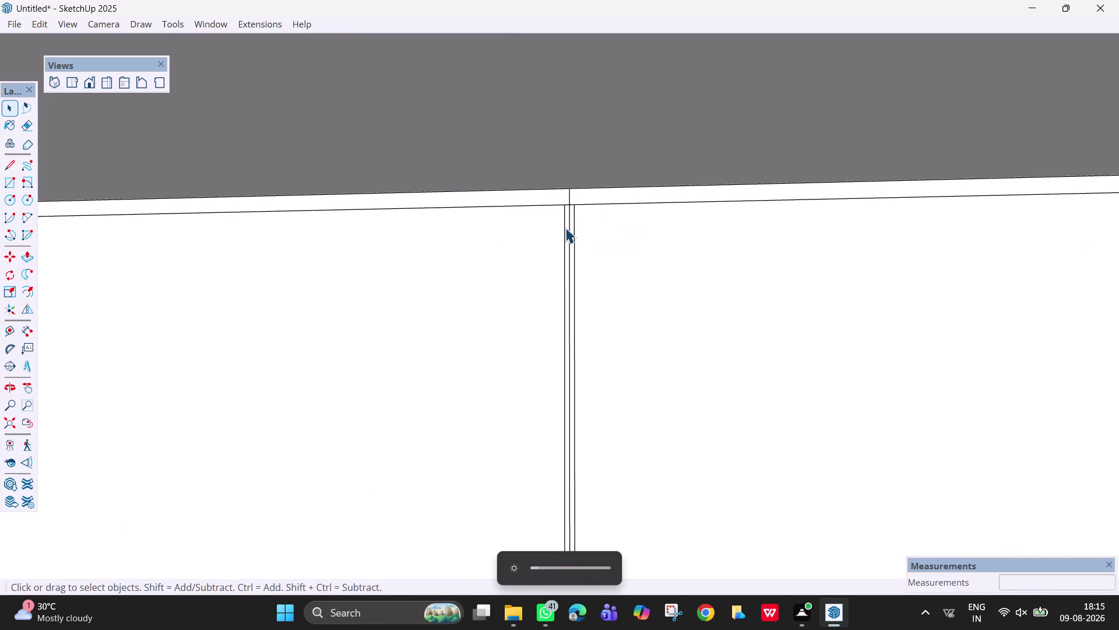
Erase the stray edge at the next groove top.
key(e)
click(569, 205)
scroll(down, 3)
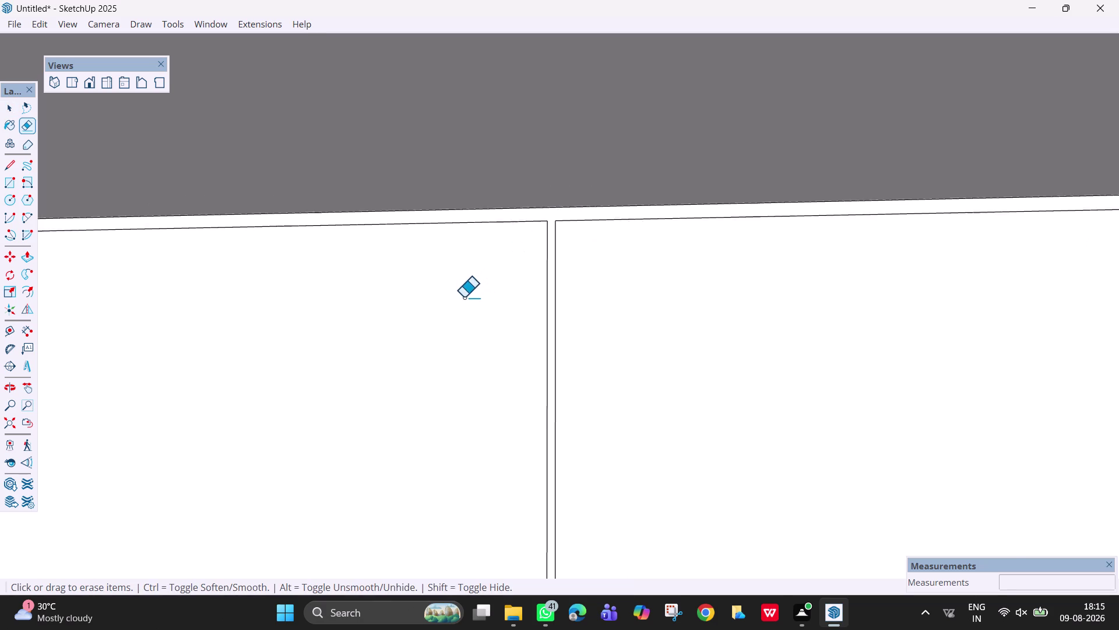
scroll(down, 3)
click(425, 350)
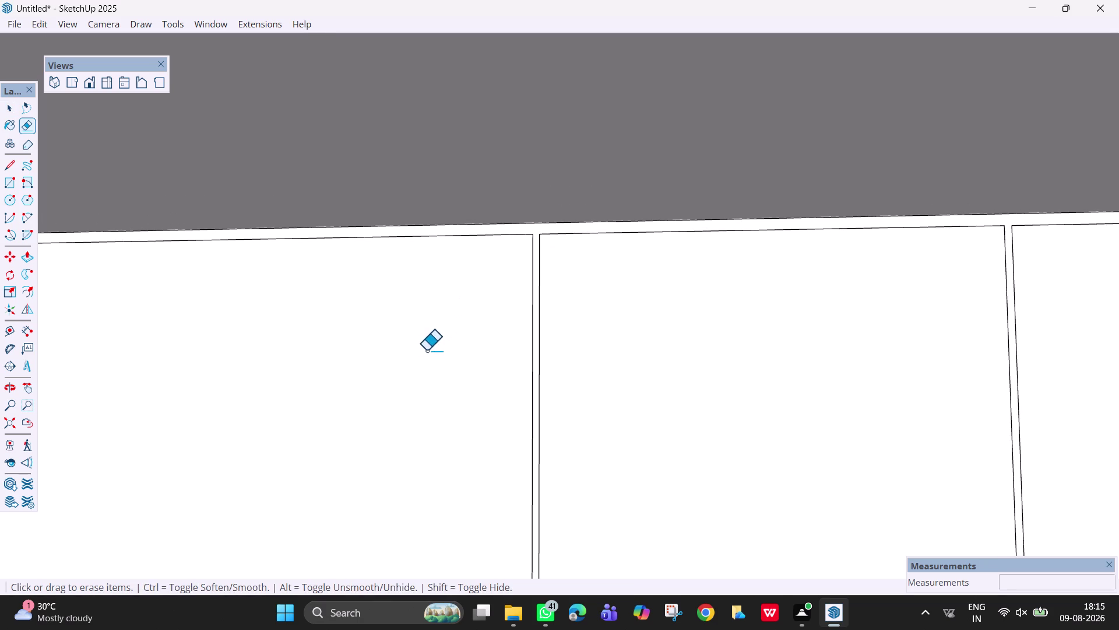
key(h)
drag(426, 350, 1109, 227)
scroll(up, 3)
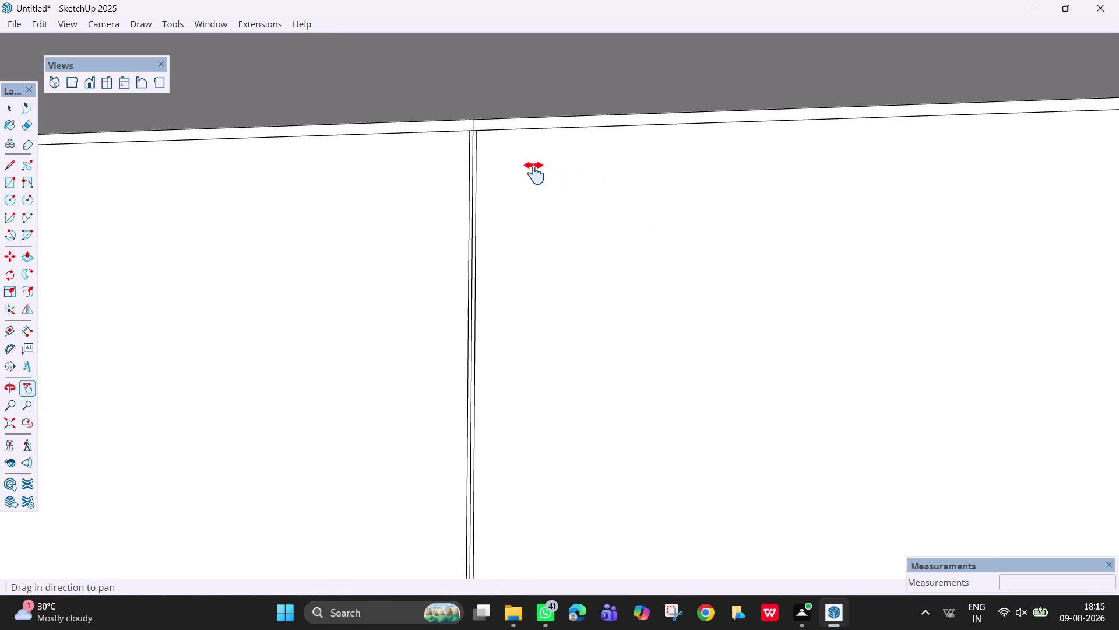
Erase the three leftover edges capping the third groove.
key(e)
click(473, 142)
click(472, 127)
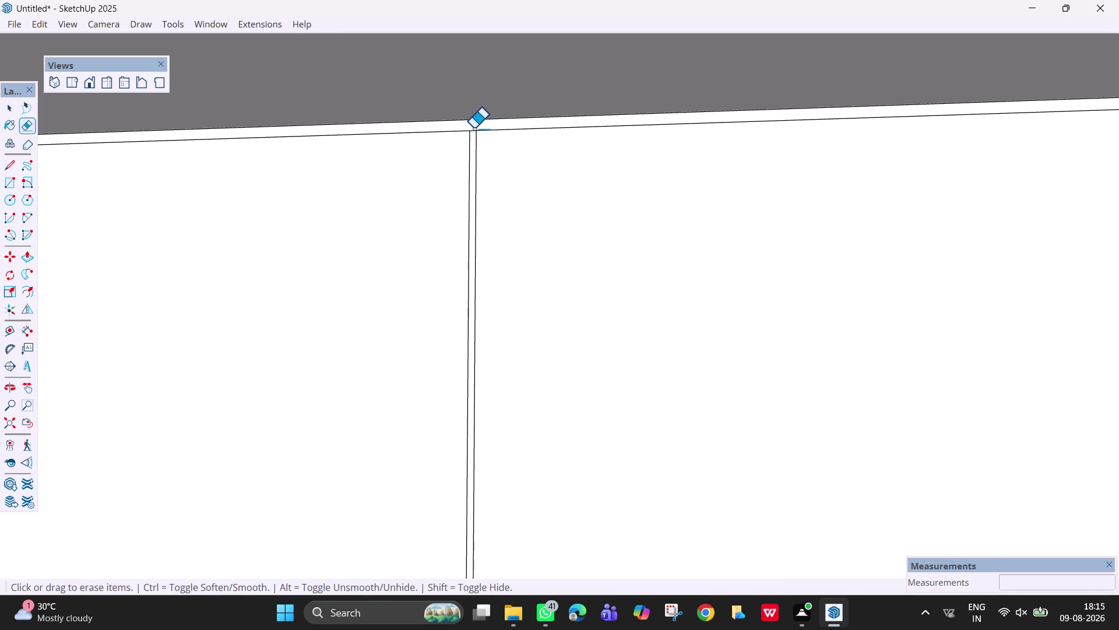
click(473, 131)
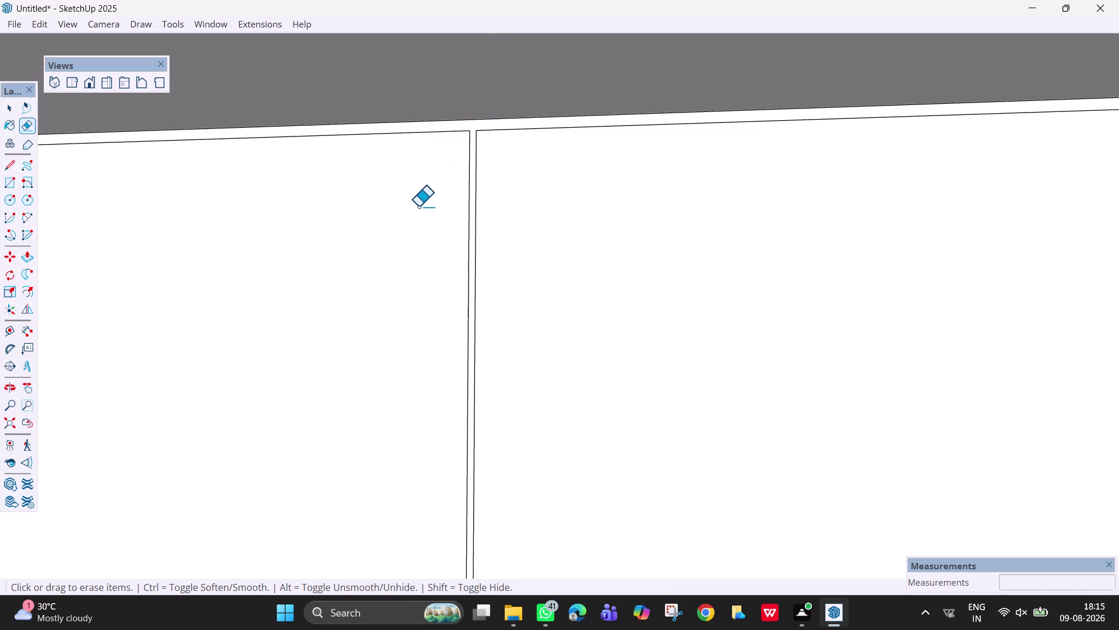
key(h)
drag(418, 205, 1106, 199)
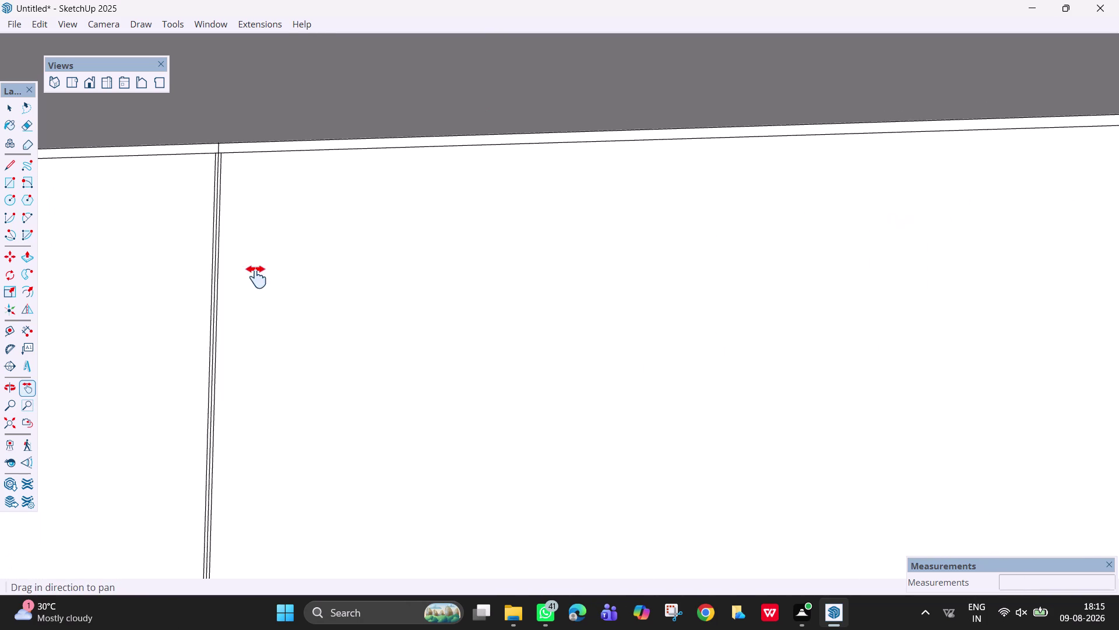
drag(251, 274, 484, 325)
scroll(up, 3)
Erase the four leftover edges at the fourth groove top.
key(e)
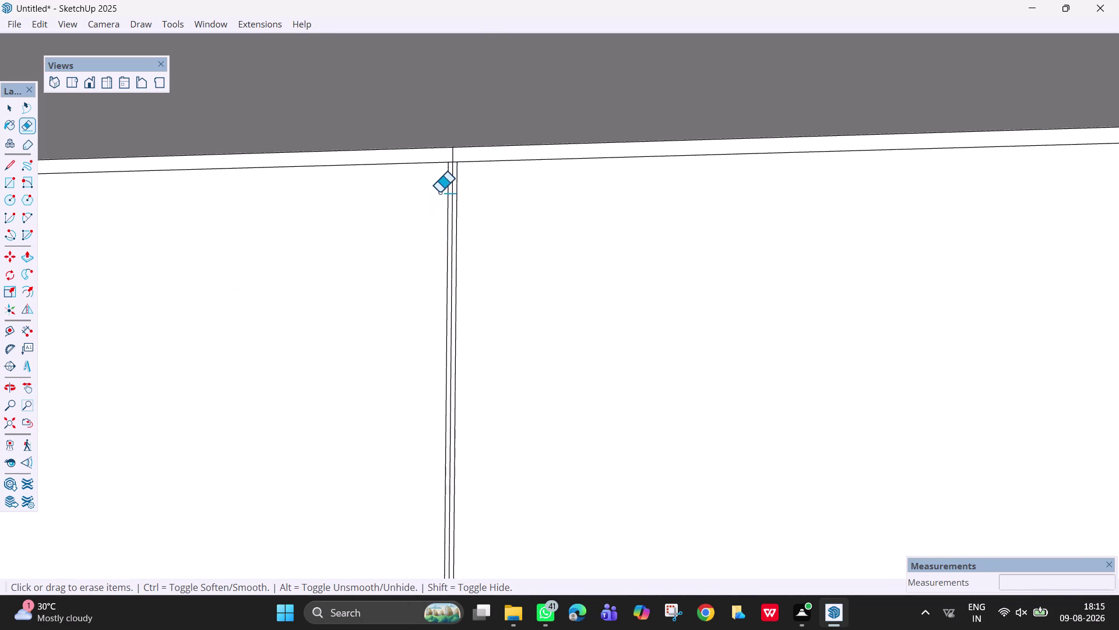
click(451, 160)
click(452, 173)
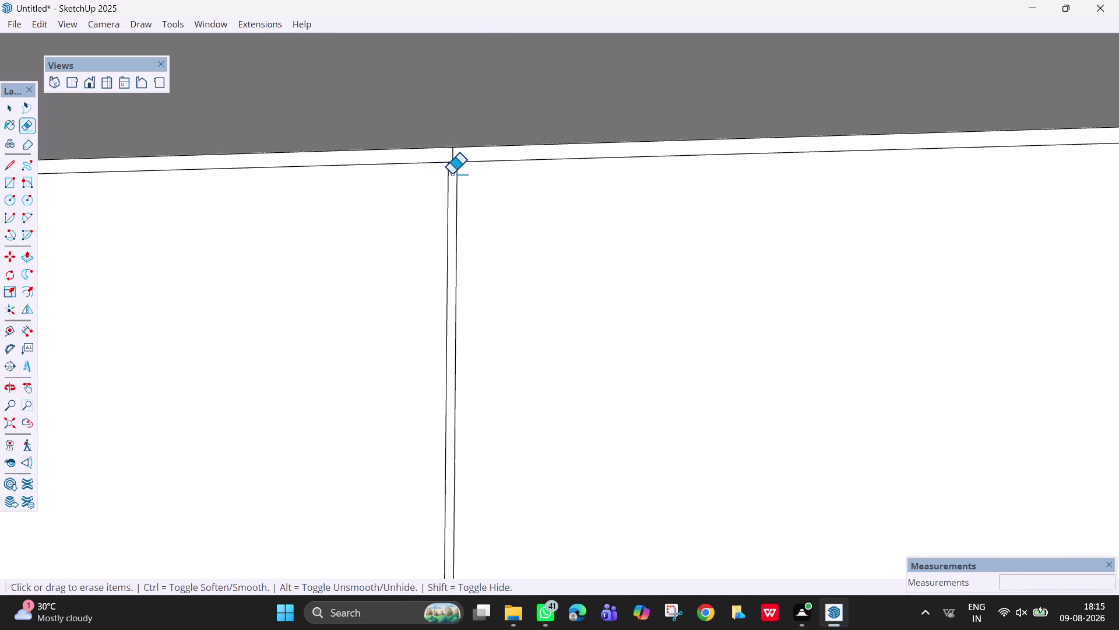
click(453, 160)
click(452, 163)
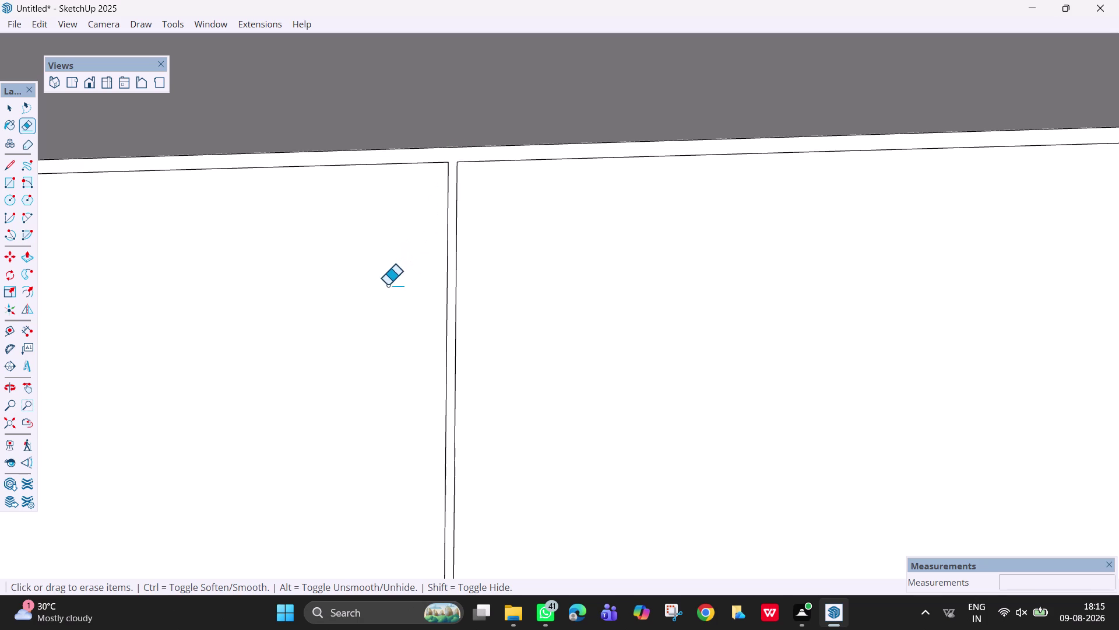
key(h)
drag(384, 287, 1016, 262)
scroll(up, 3)
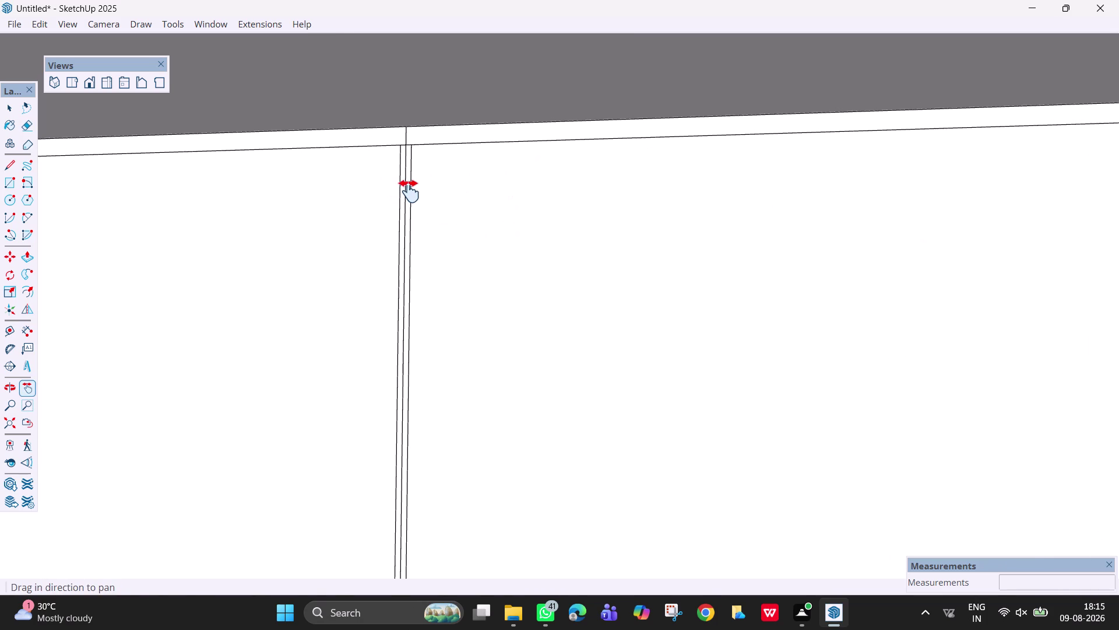
Clear the remaining stray edges at the fifth groove top.
key(e)
drag(402, 139, 410, 165)
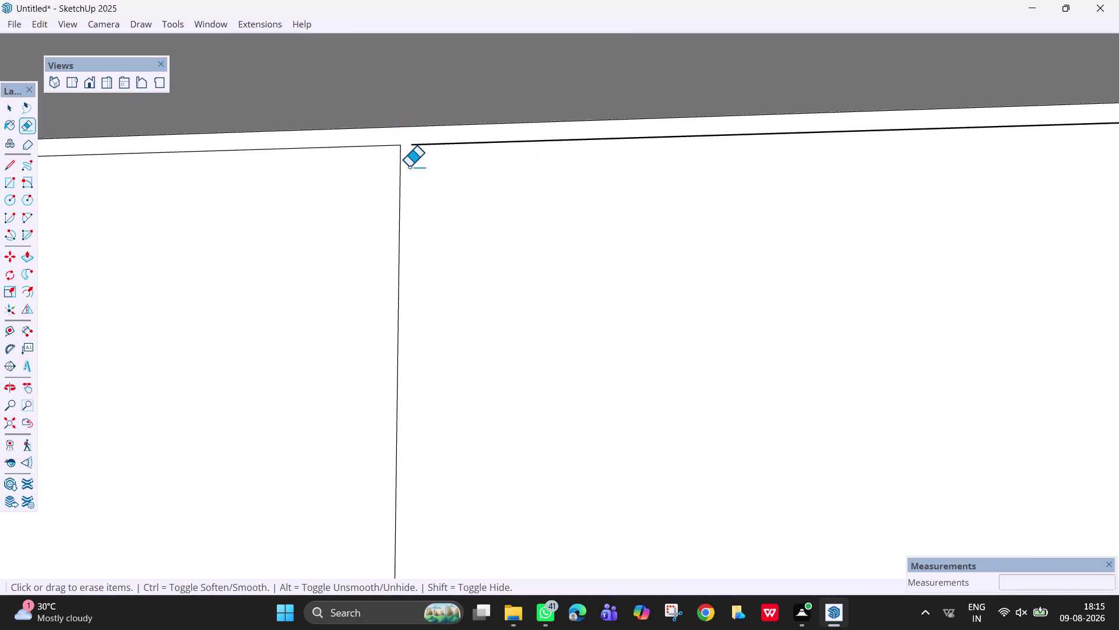
key(ctrl+z)
click(406, 157)
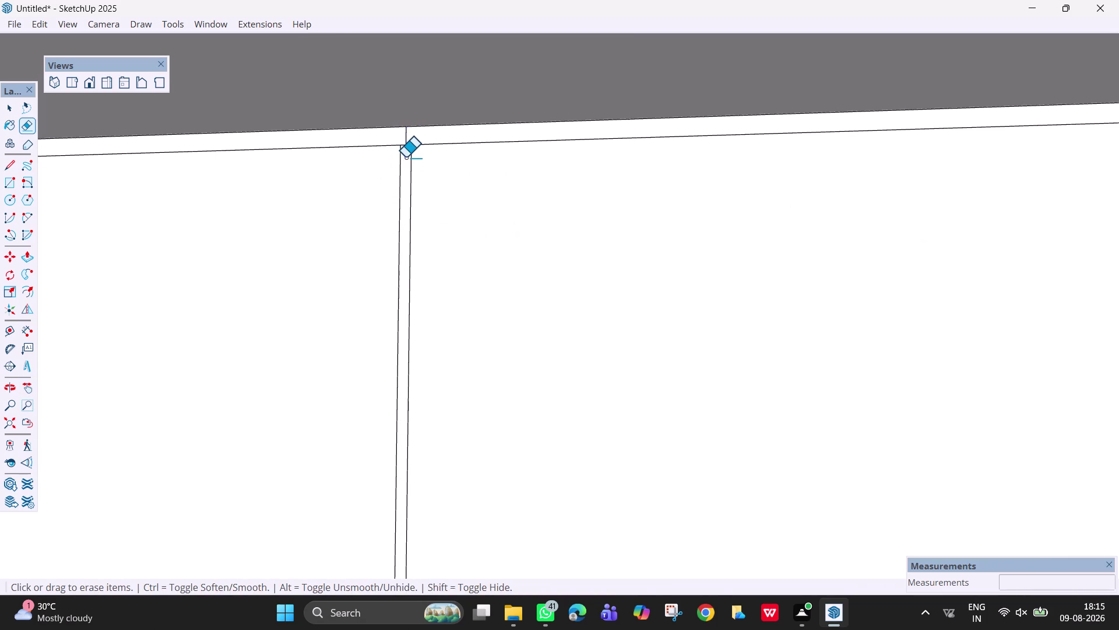
click(404, 140)
click(404, 147)
click(406, 141)
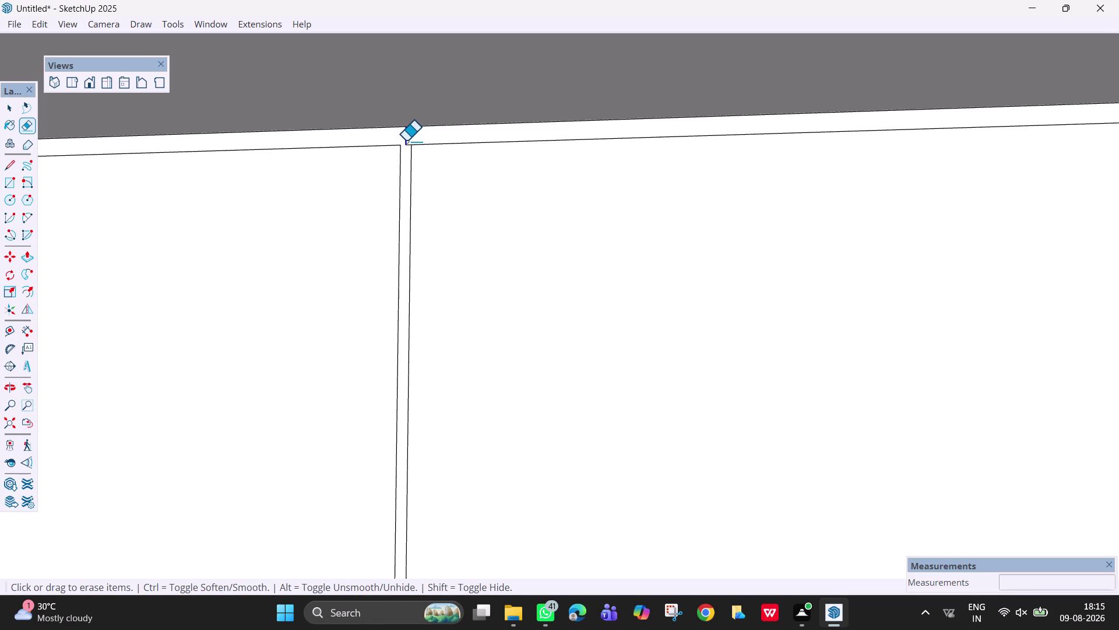
scroll(up, 3)
click(407, 150)
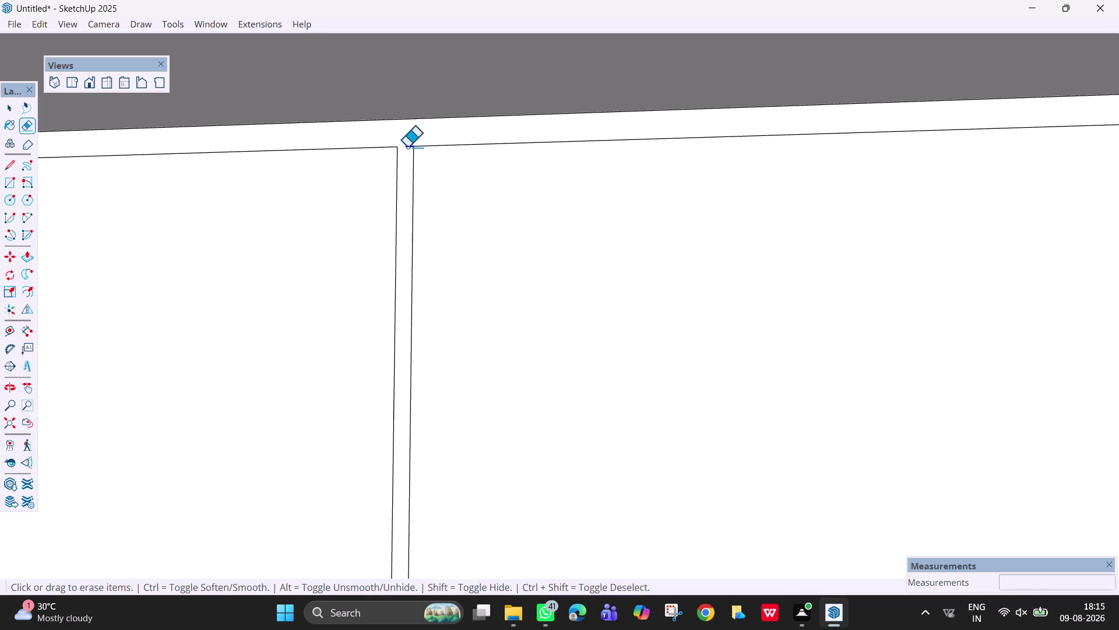
double_click(408, 146)
scroll(down, 3)
Pan down the grooved wall to bring the panel bottoms into view.
key(h)
drag(409, 231, 783, 244)
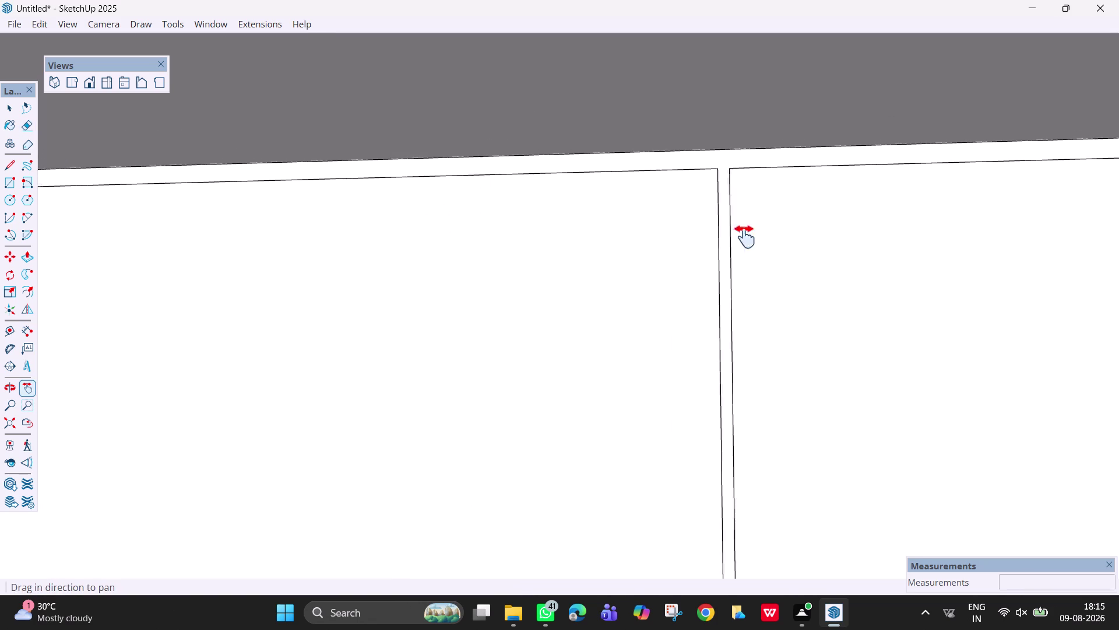
drag(783, 244, 925, 264)
scroll(down, 3)
scroll(down, 3)
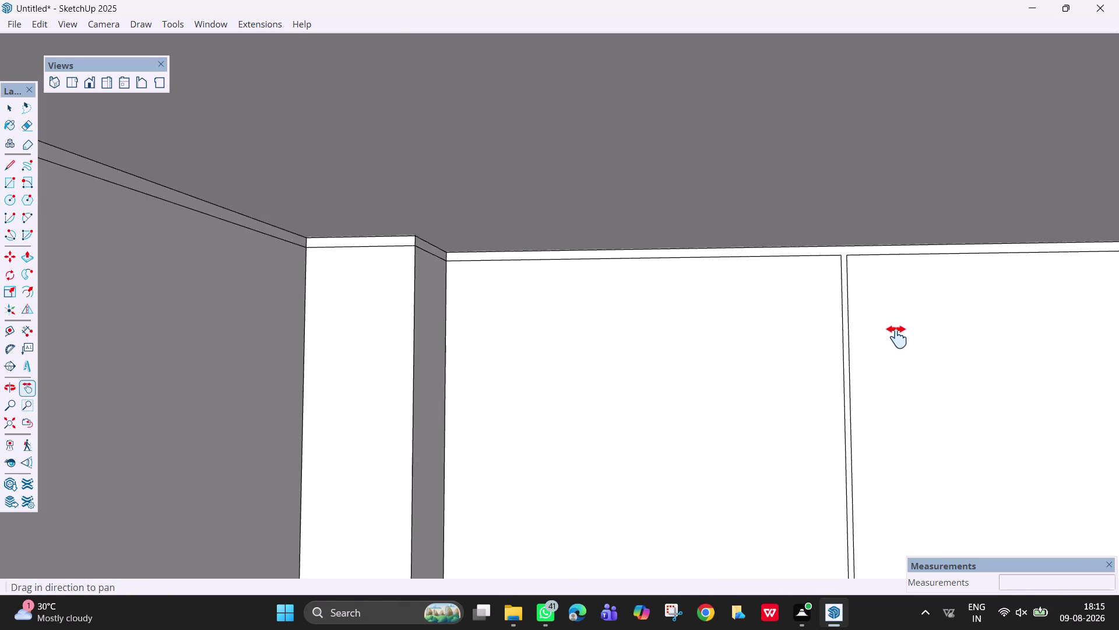
key(h)
drag(826, 388, 545, 49)
drag(631, 415, 601, 7)
drag(566, 622, 533, 355)
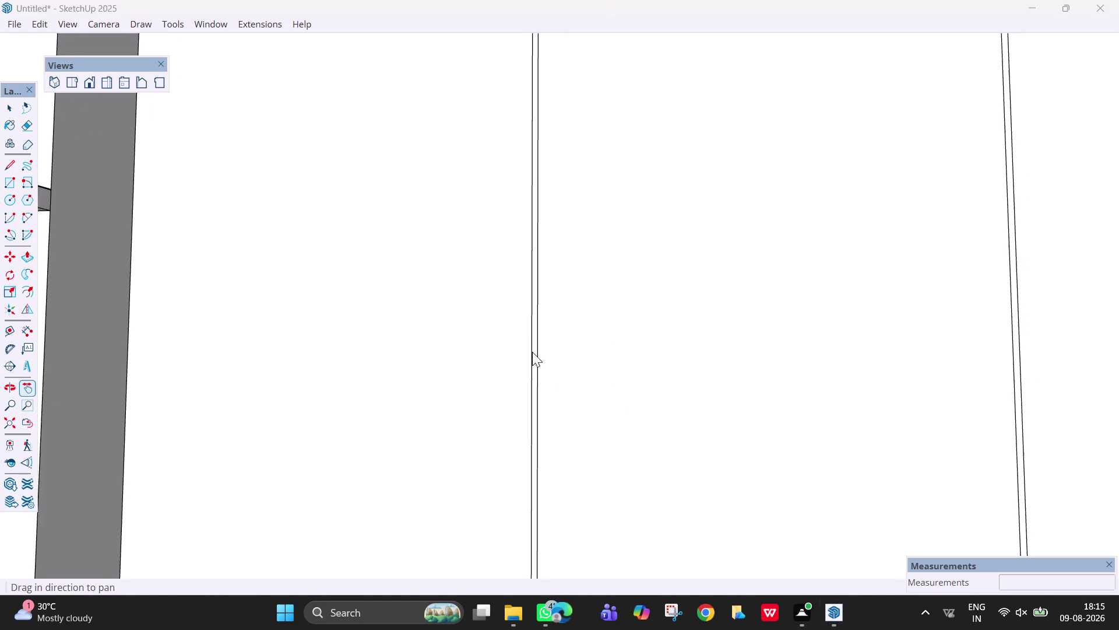
drag(533, 355, 533, 351)
drag(586, 464, 578, 258)
scroll(down, 3)
scroll(down, 3)
drag(631, 479, 622, 462)
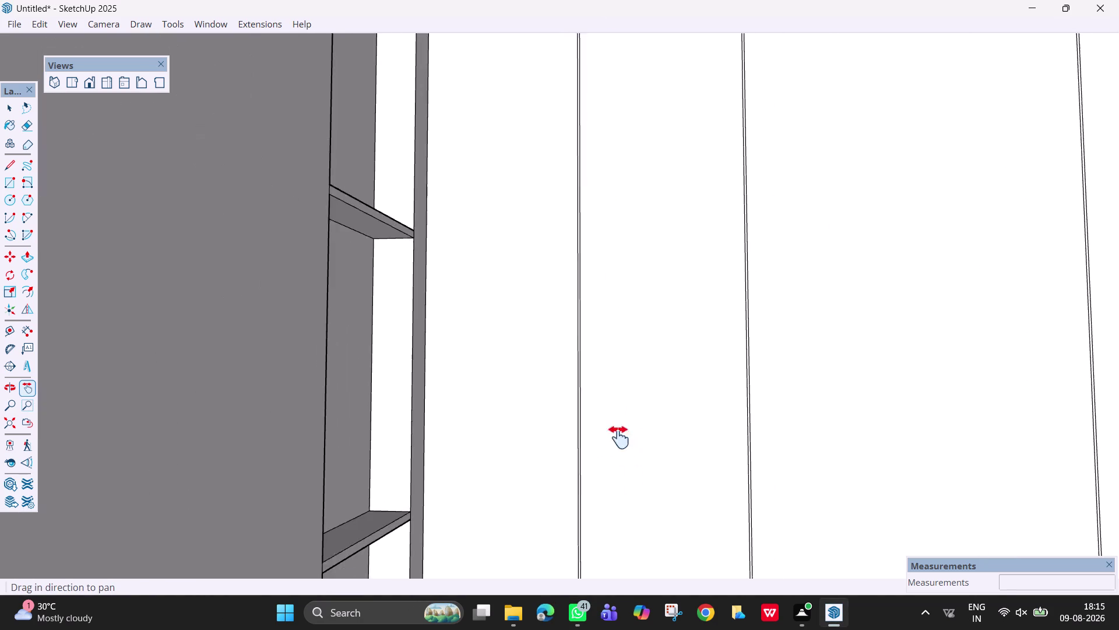
drag(622, 461, 596, 174)
scroll(up, 3)
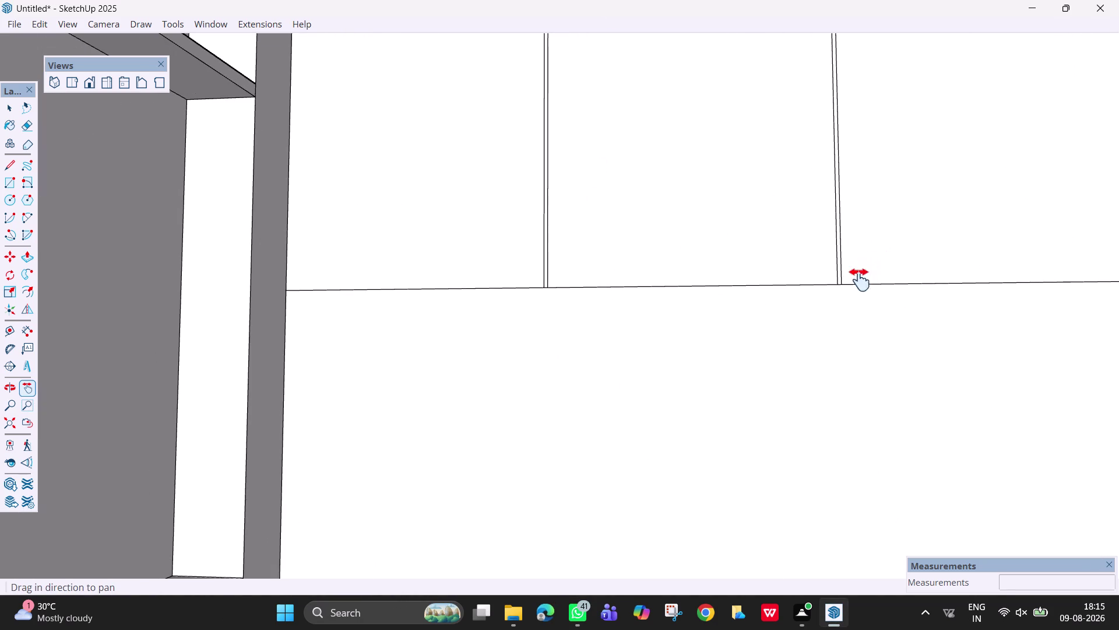
key(space)
click(787, 284)
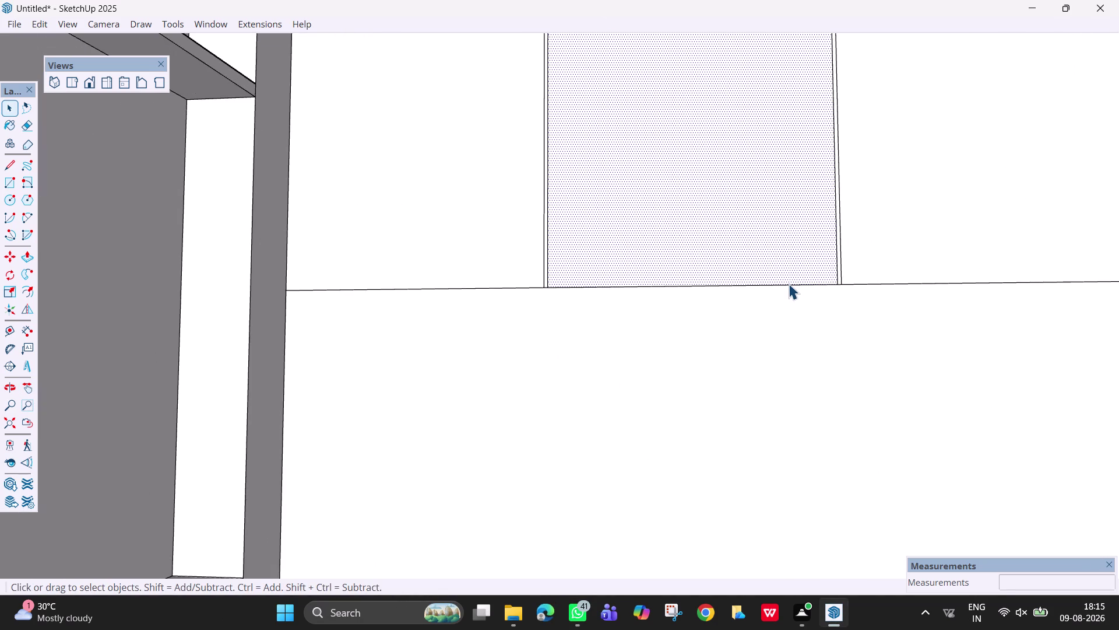
click(792, 285)
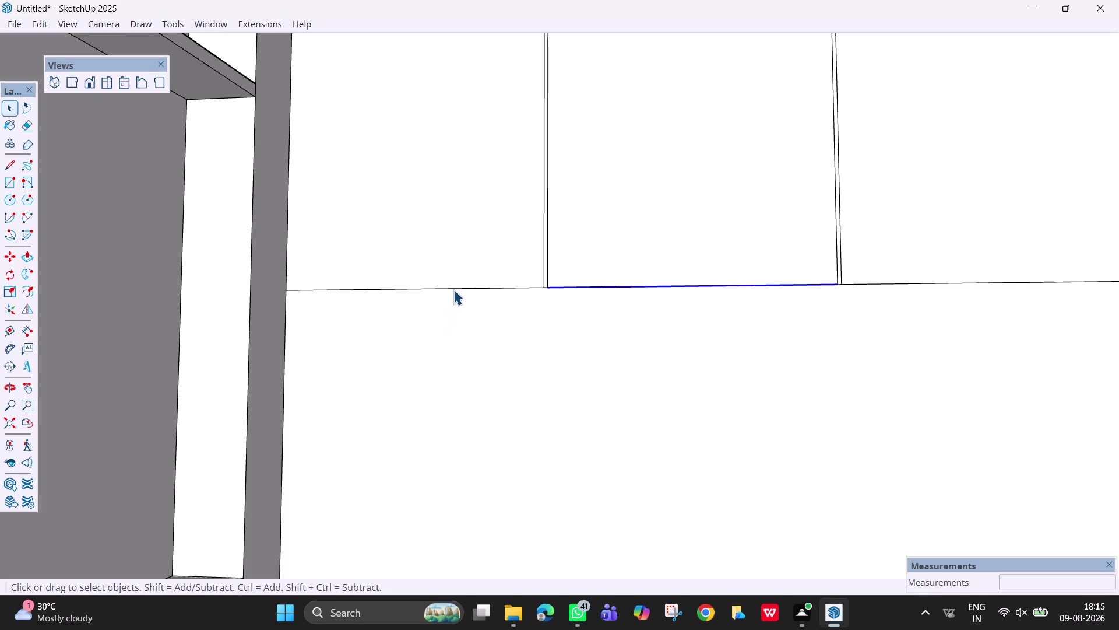
click(462, 290)
key(m)
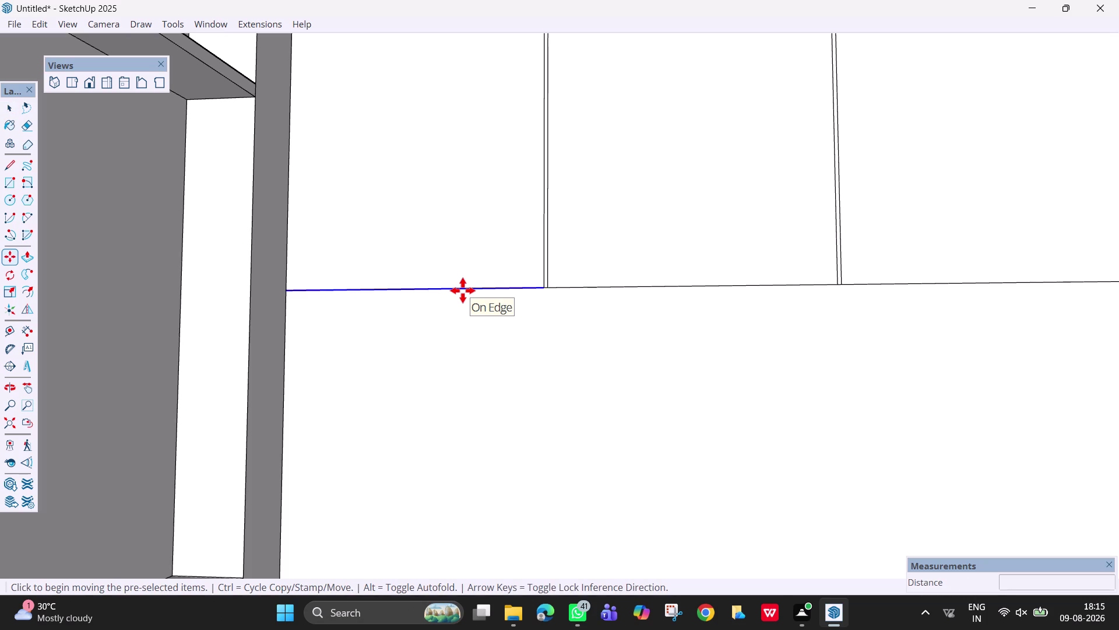
key(Escape)
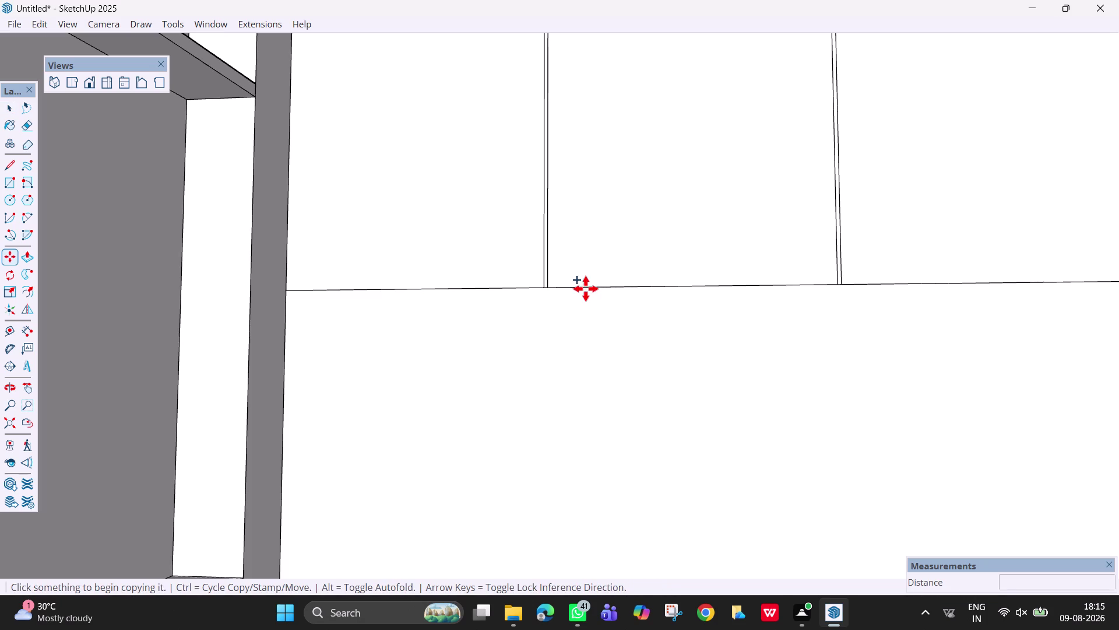
key(Escape)
key(space)
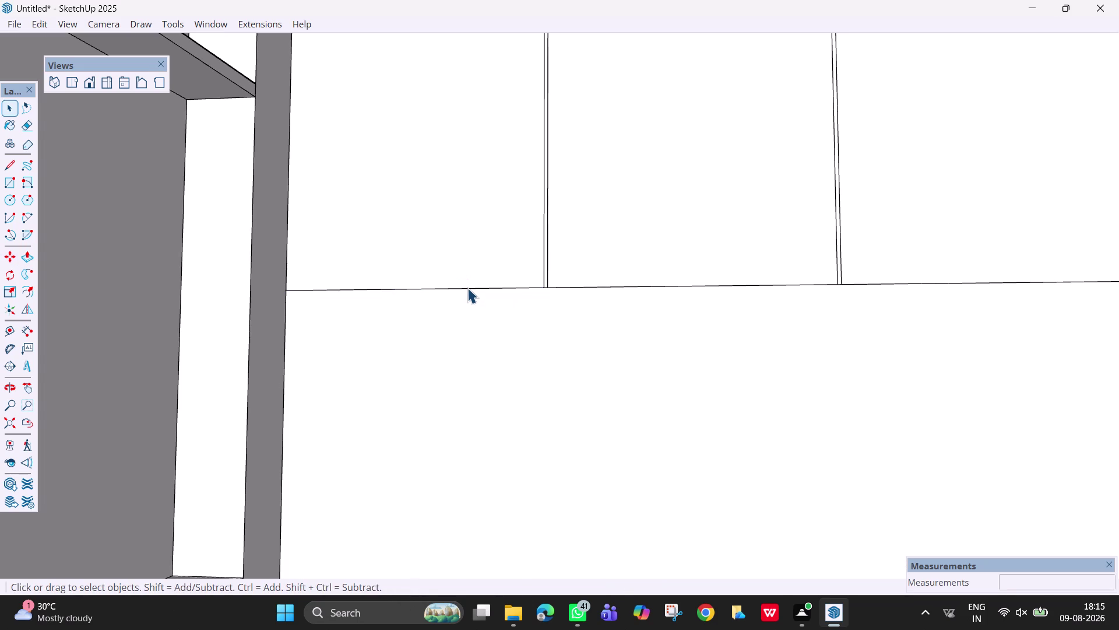
click(467, 288)
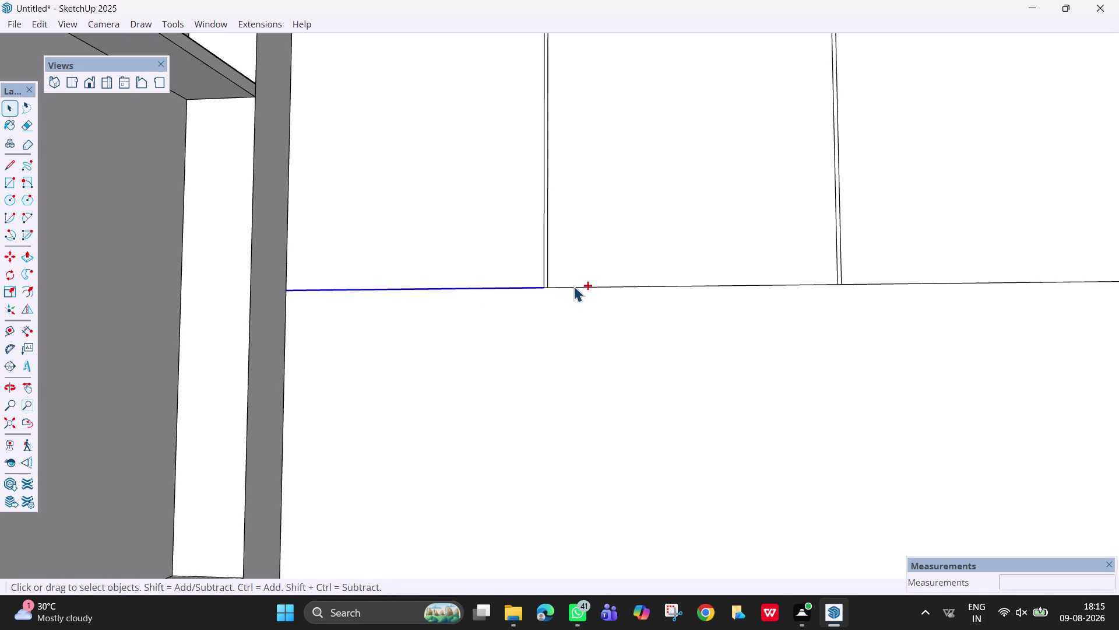
click(573, 286)
click(766, 286)
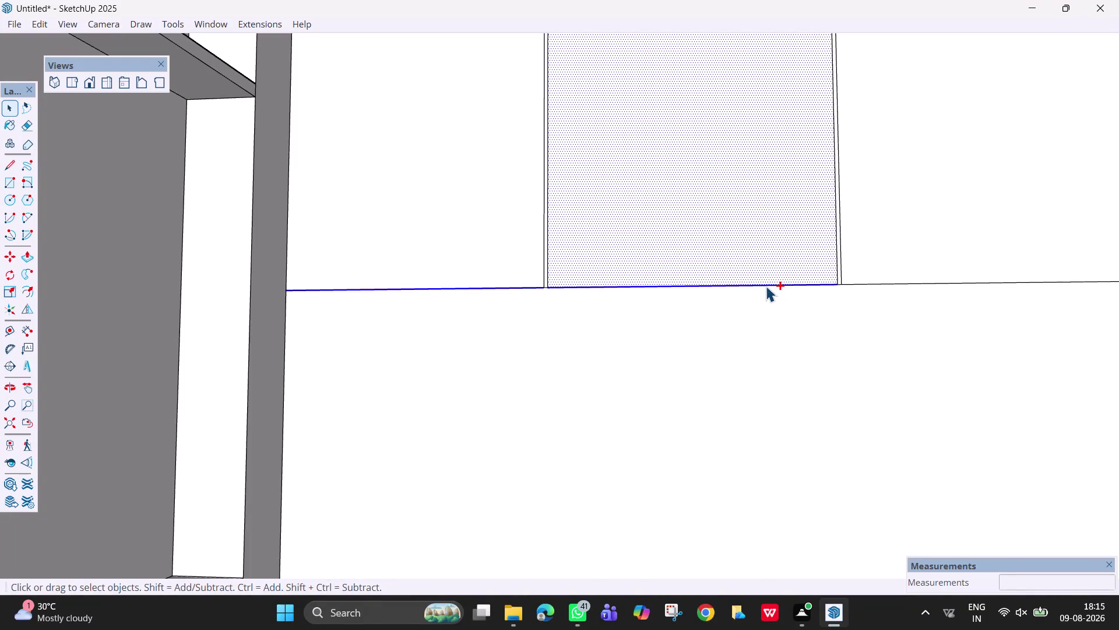
key(ctrl+Escape)
click(497, 347)
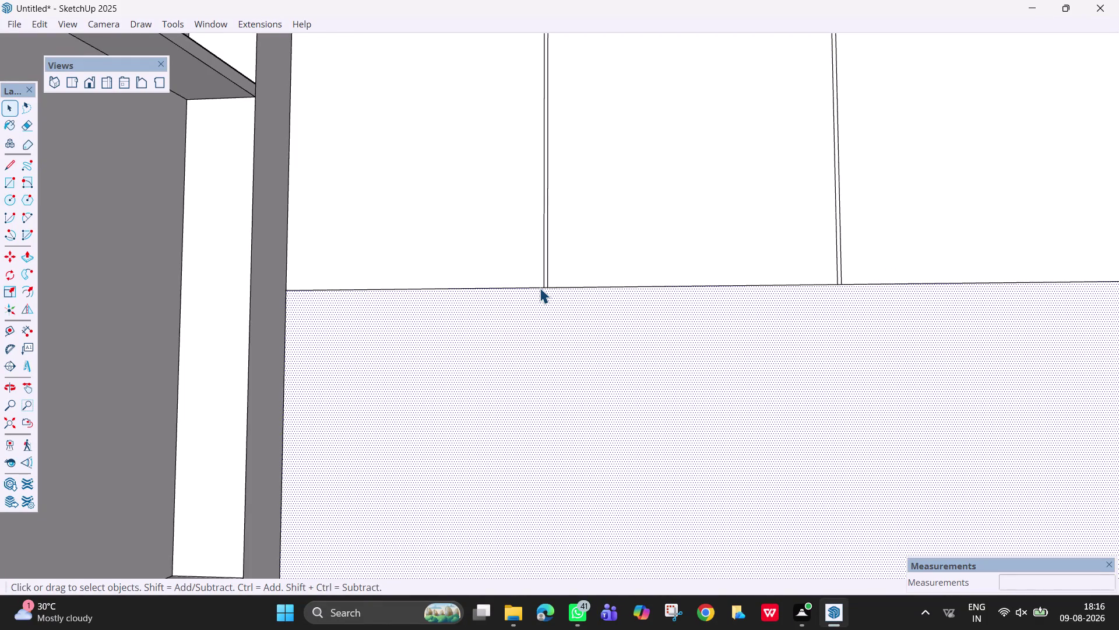
click(540, 288)
click(564, 285)
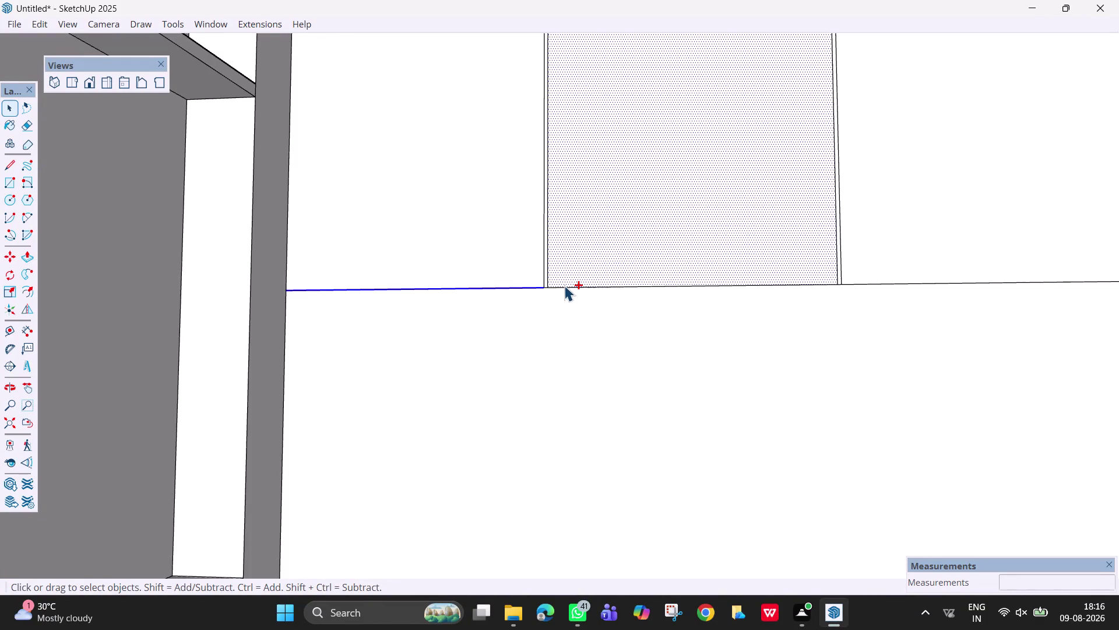
click(564, 287)
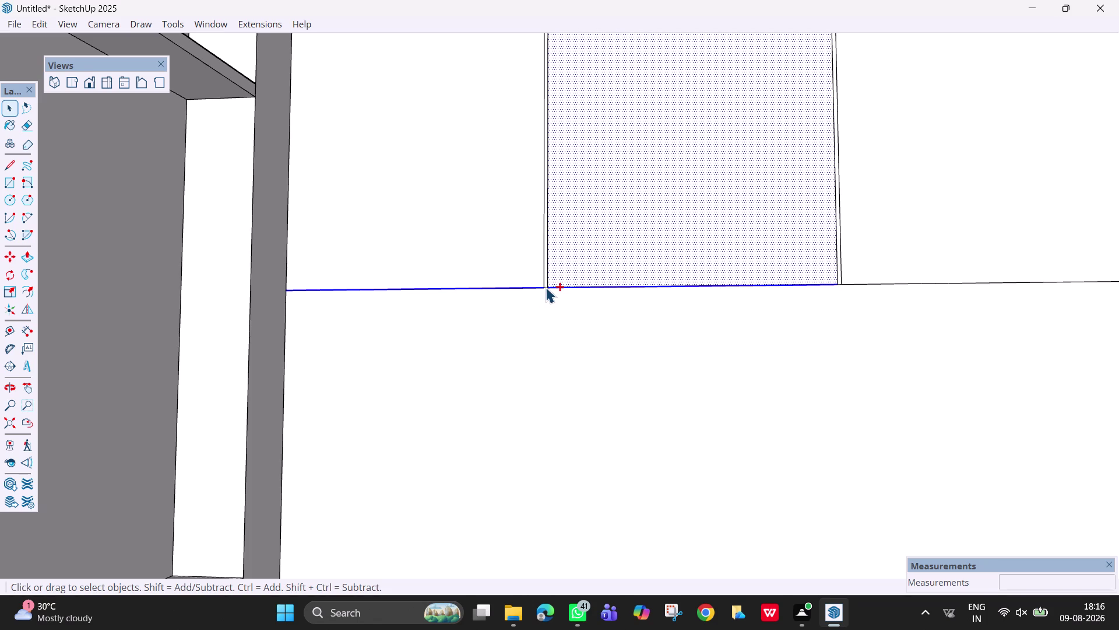
click(546, 287)
click(888, 283)
middle_drag(850, 313, 853, 318)
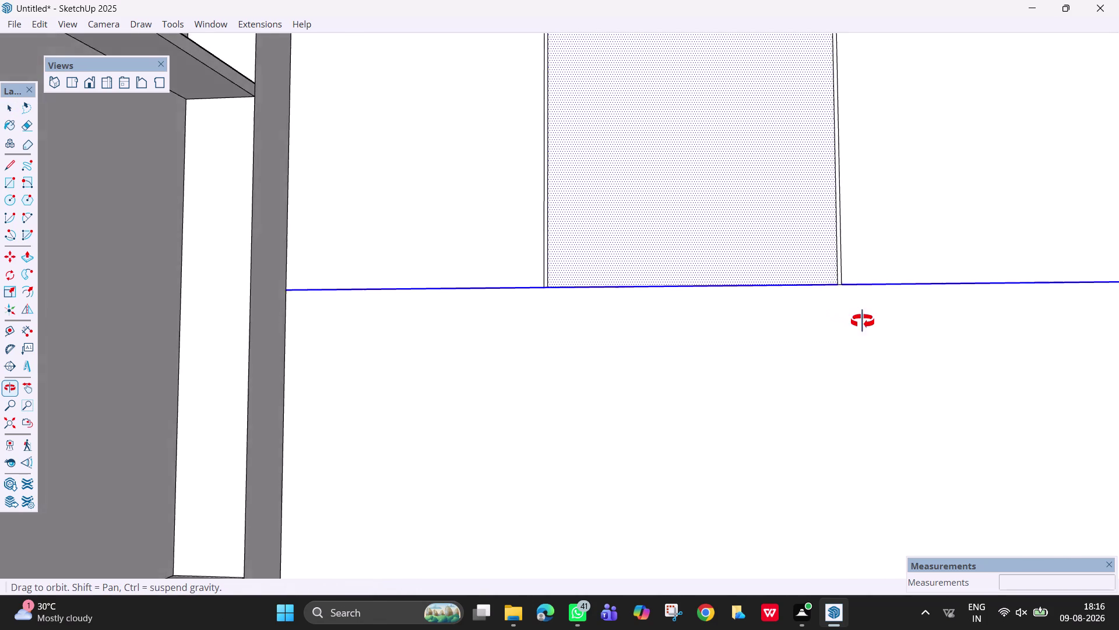
middle_drag(853, 318, 902, 332)
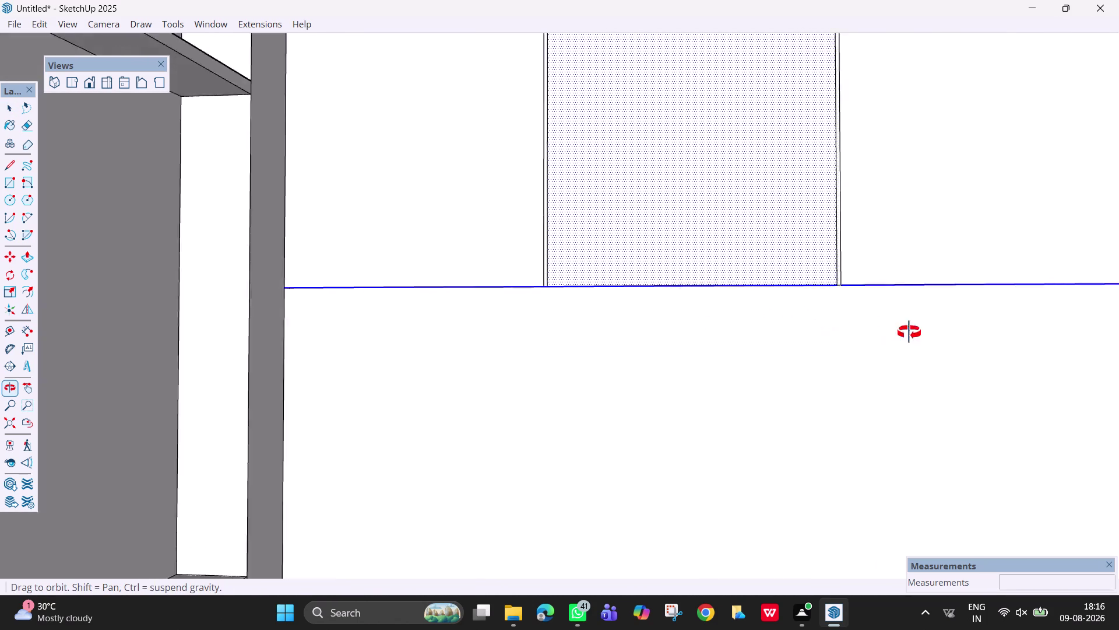
middle_drag(903, 332, 1009, 357)
scroll(down, 3)
scroll(up, 3)
scroll(down, 3)
scroll(up, 3)
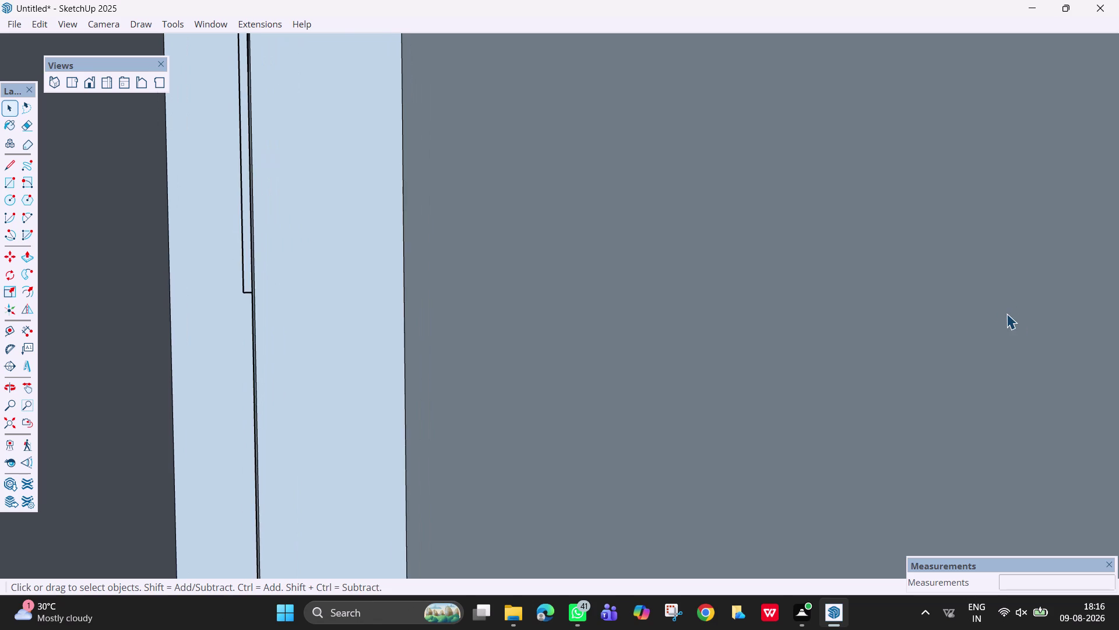
scroll(up, 3)
scroll(up, 3)
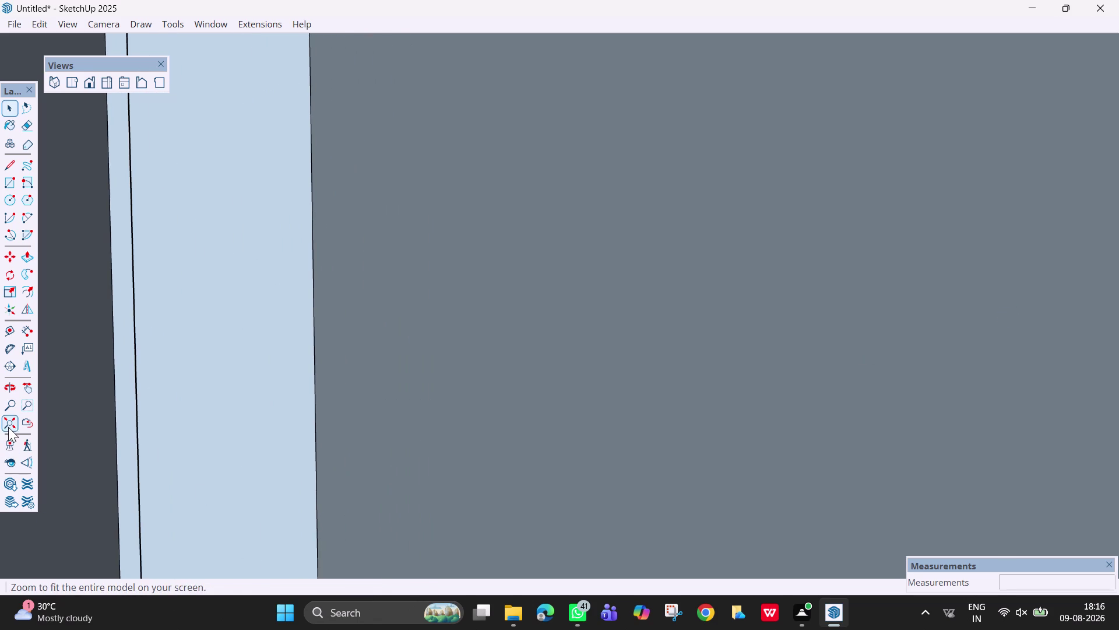
Select the bottom edges of all the back-wall panels.
click(8, 425)
scroll(up, 3)
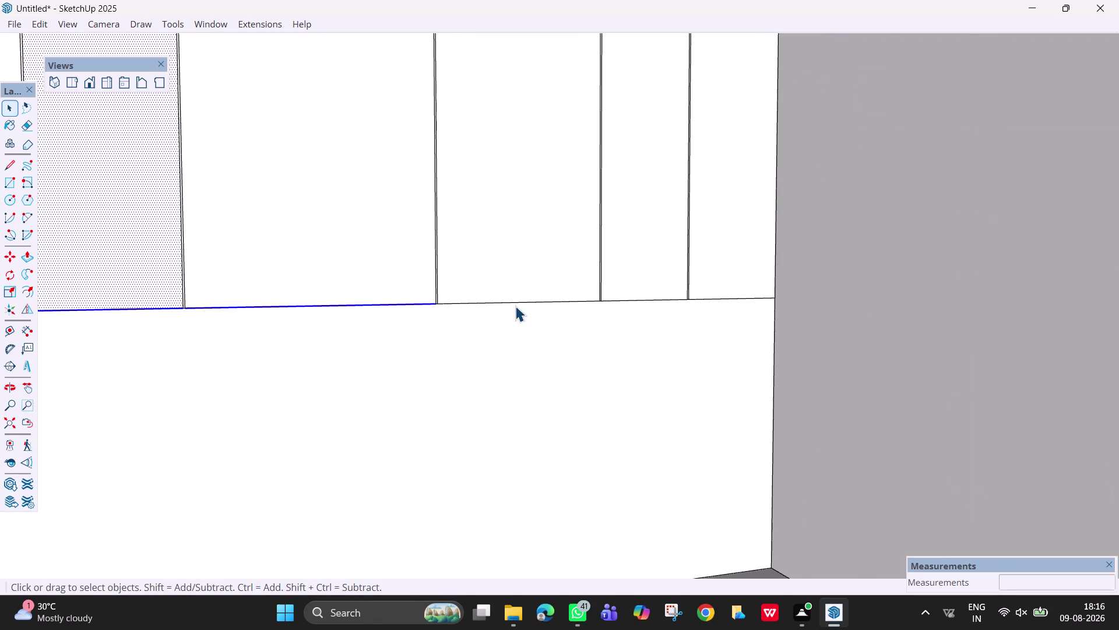
click(513, 302)
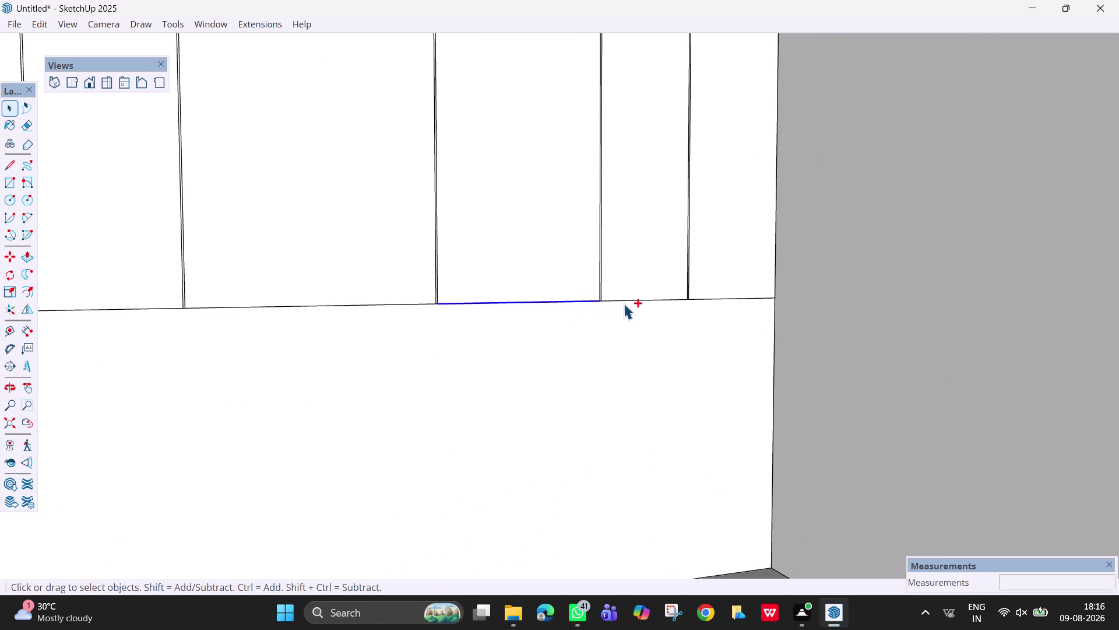
click(631, 300)
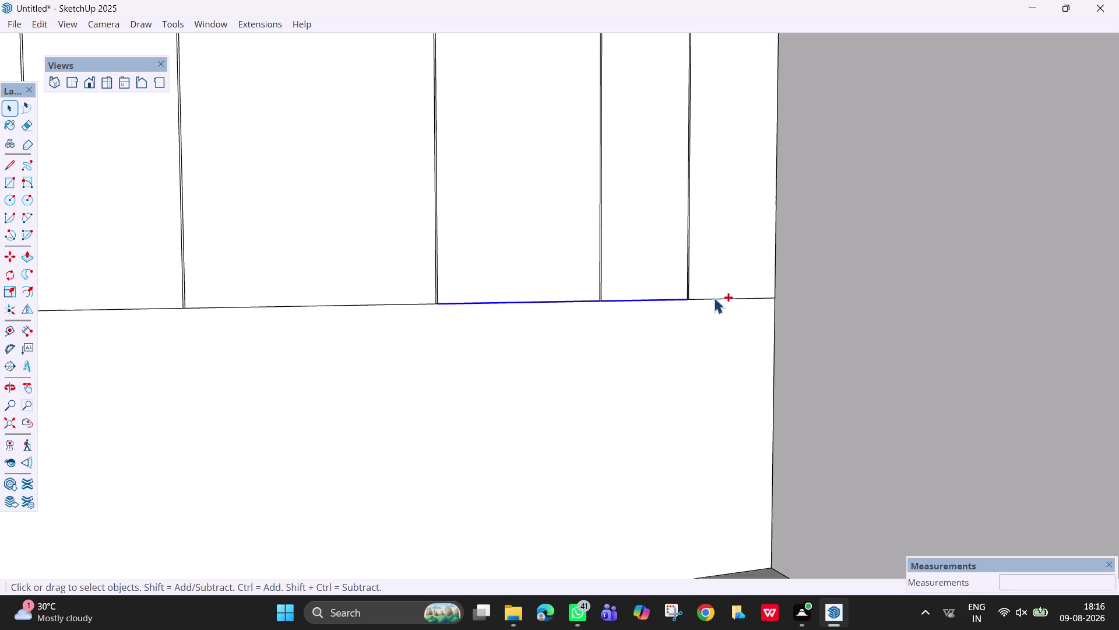
click(714, 297)
click(700, 299)
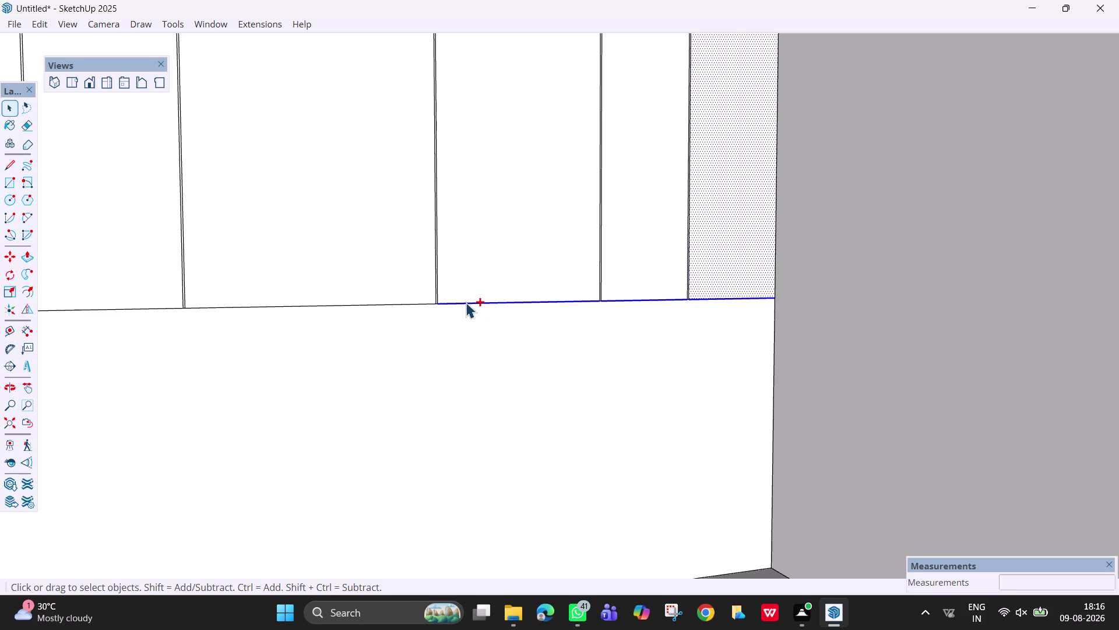
click(404, 303)
click(114, 309)
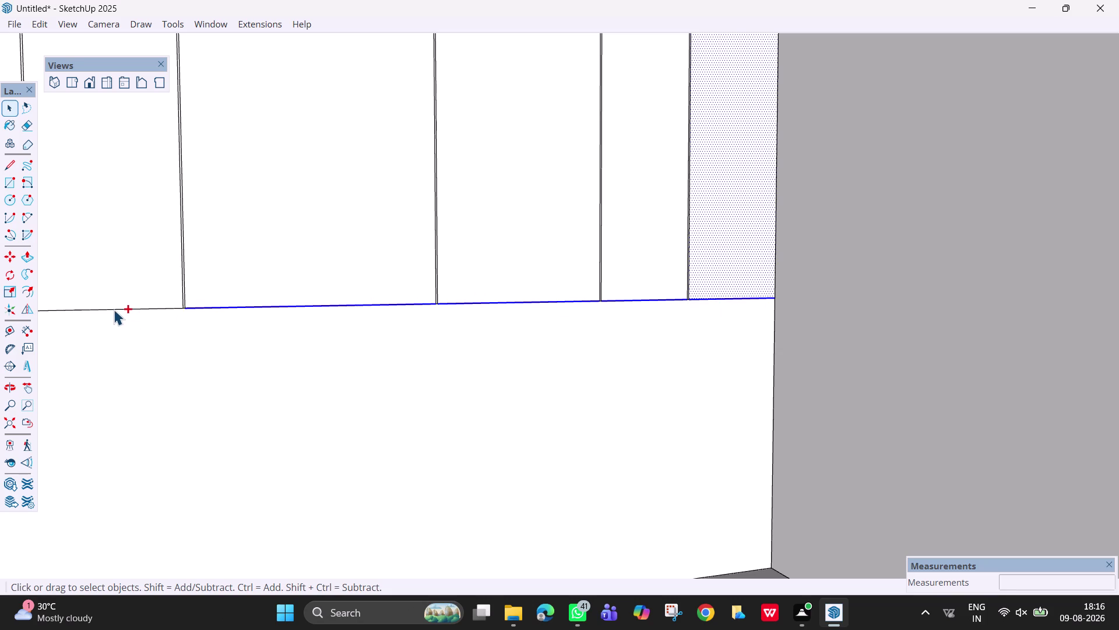
Copy the selected bottom edges 6mm upward from the wall corner.
key(m)
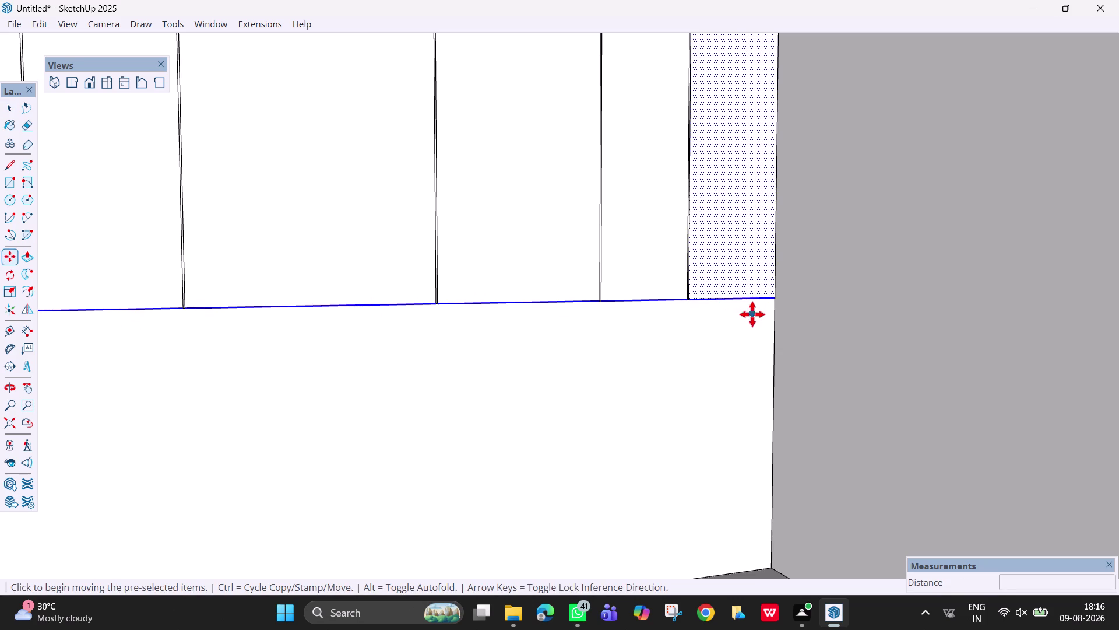
click(777, 298)
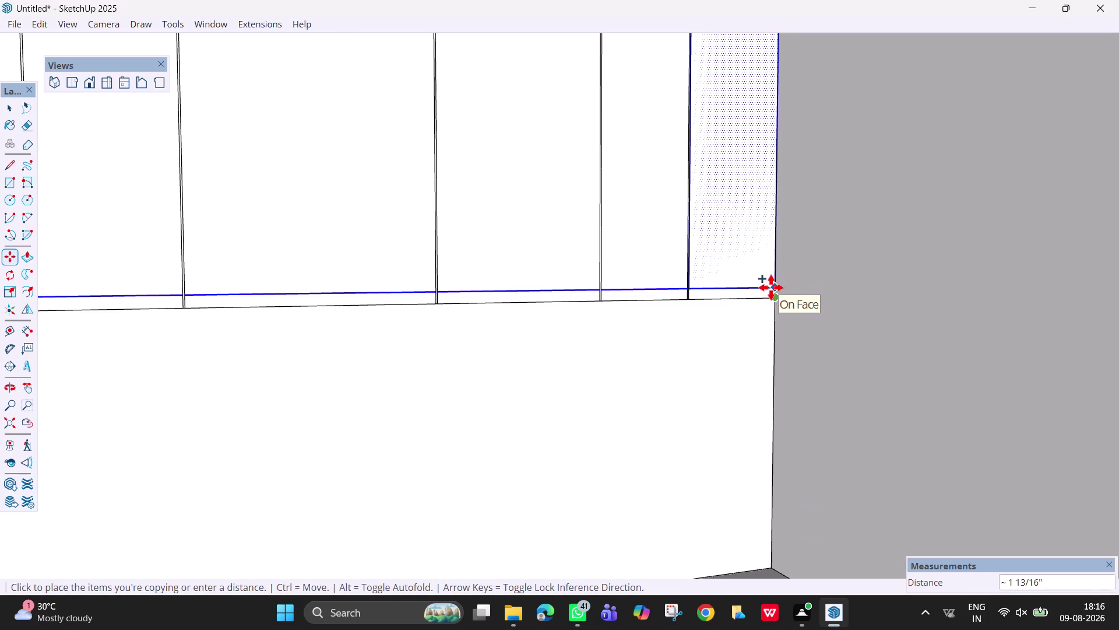
text(6mm)
key(Return)
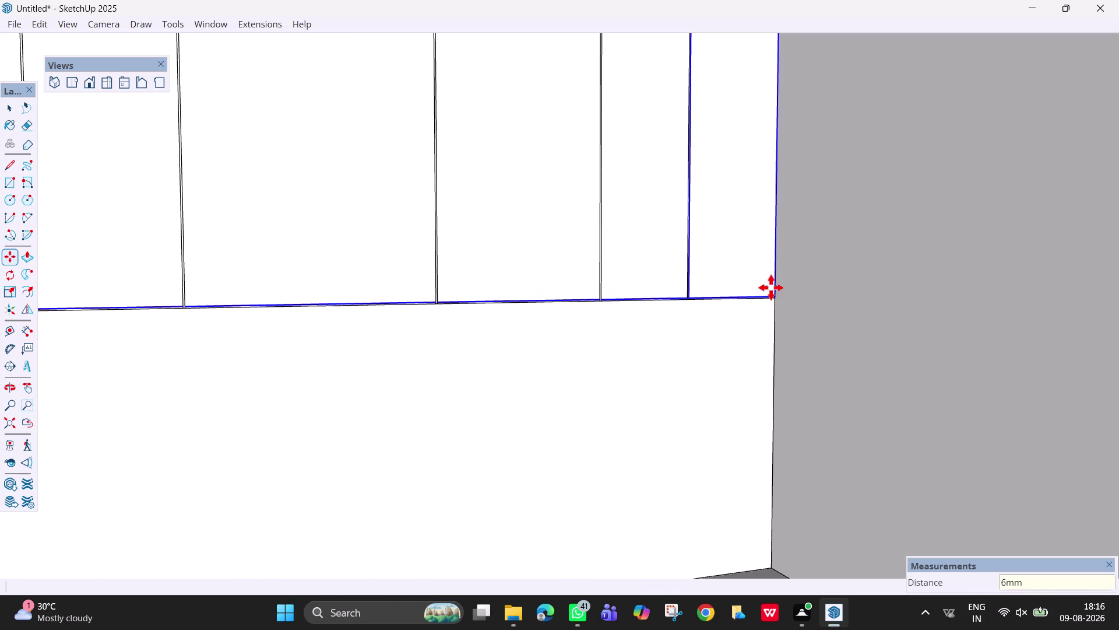
scroll(up, 3)
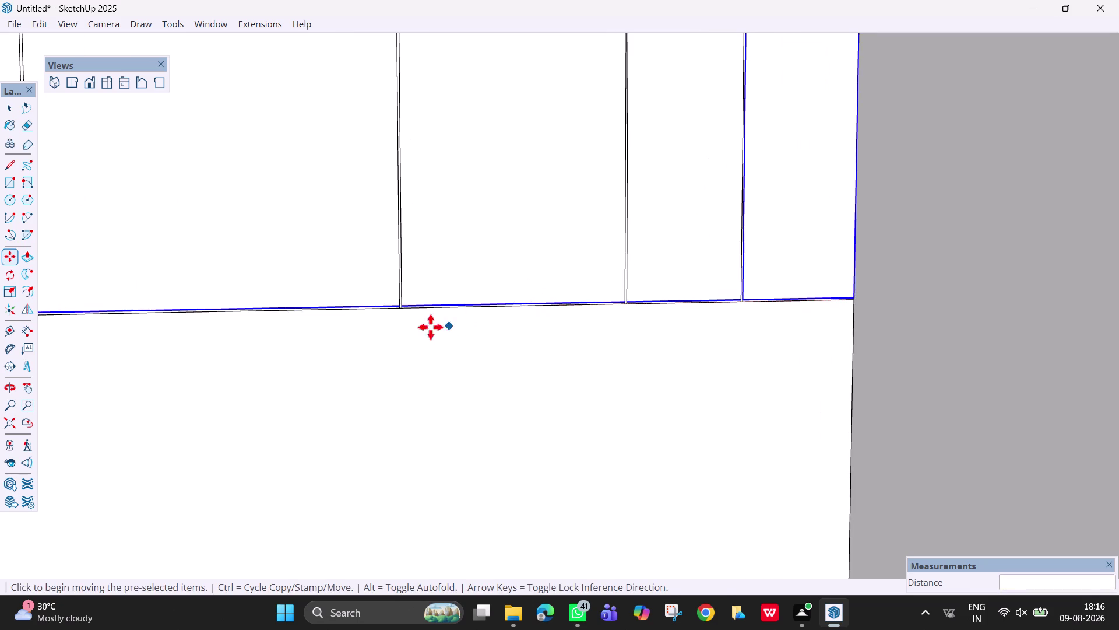
middle_drag(404, 327, 332, 332)
Select the bottom edge of the leftmost back-wall panel.
key(h)
drag(346, 340, 968, 327)
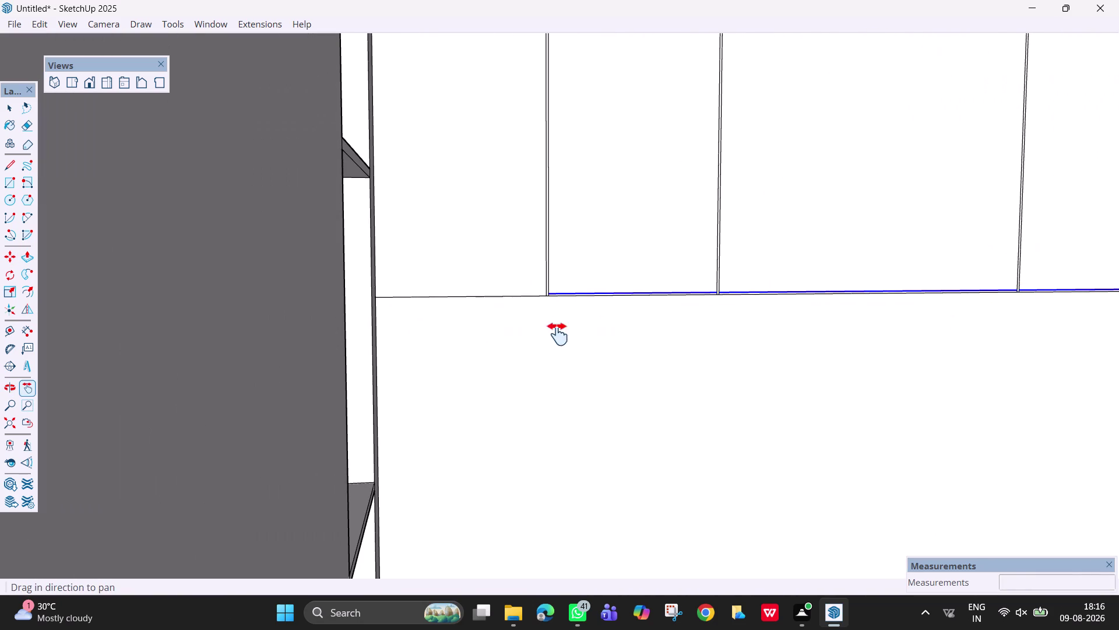
key(space)
click(519, 295)
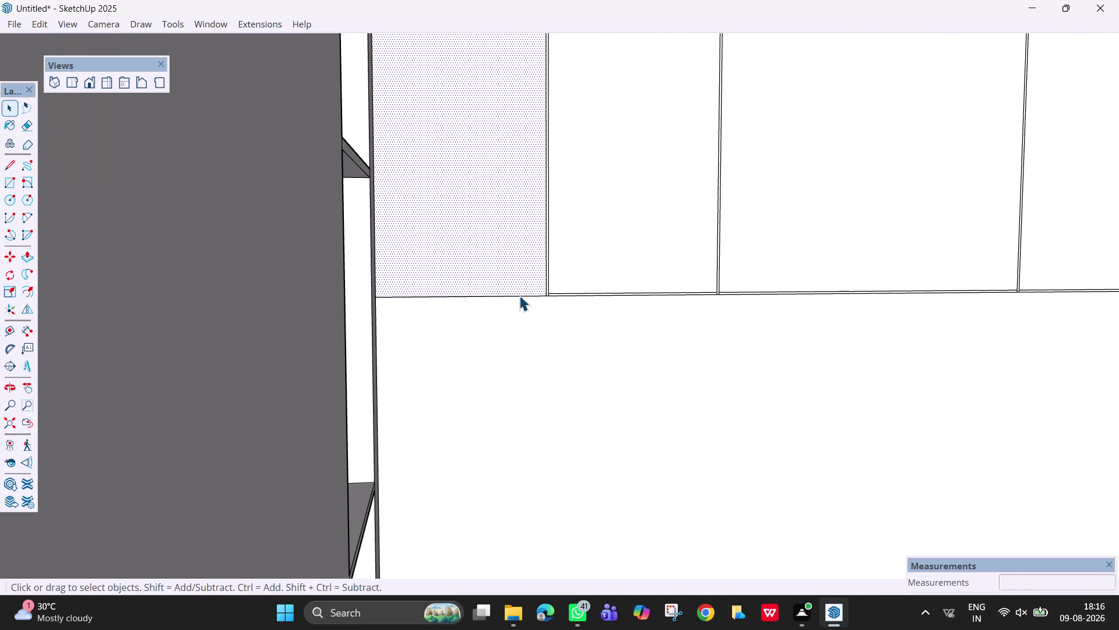
click(523, 299)
click(523, 296)
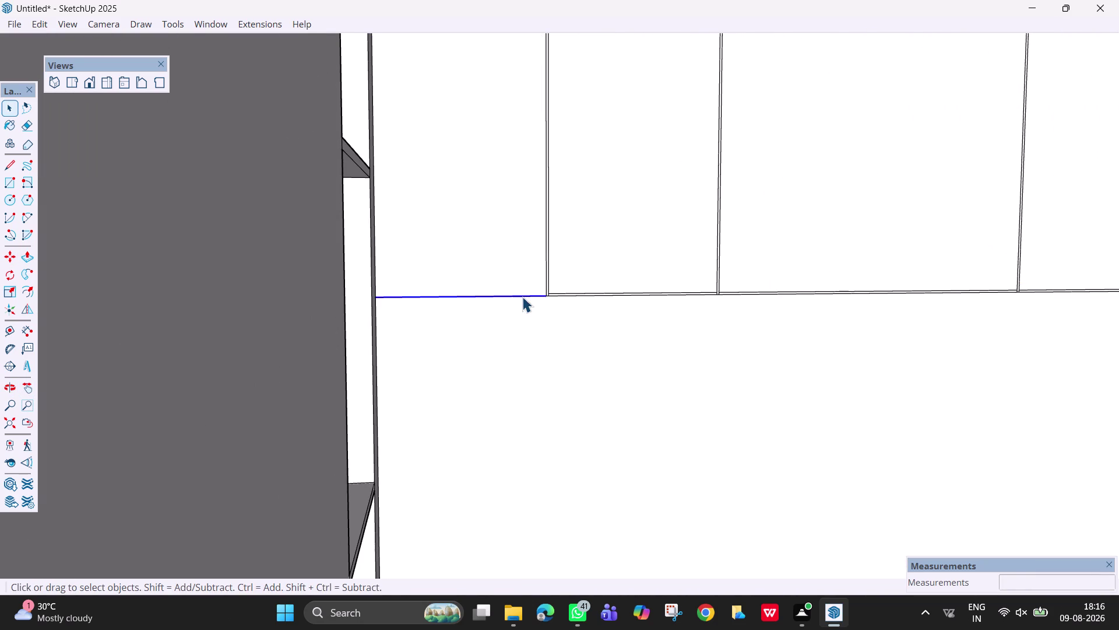
Copy that bottom edge 6mm upward from its endpoint.
key(m)
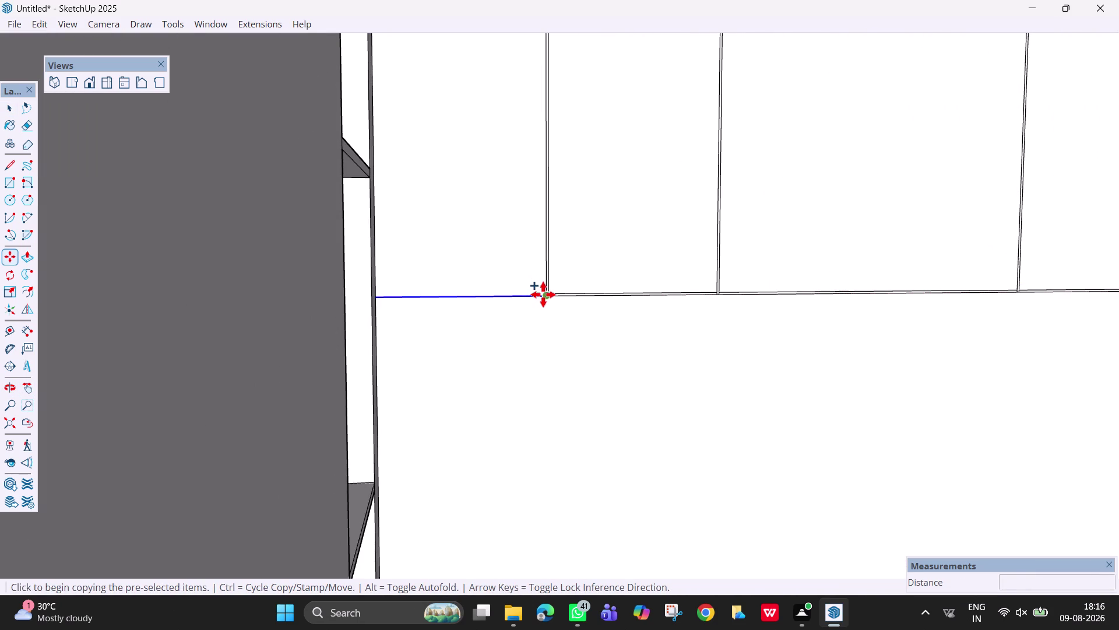
click(544, 295)
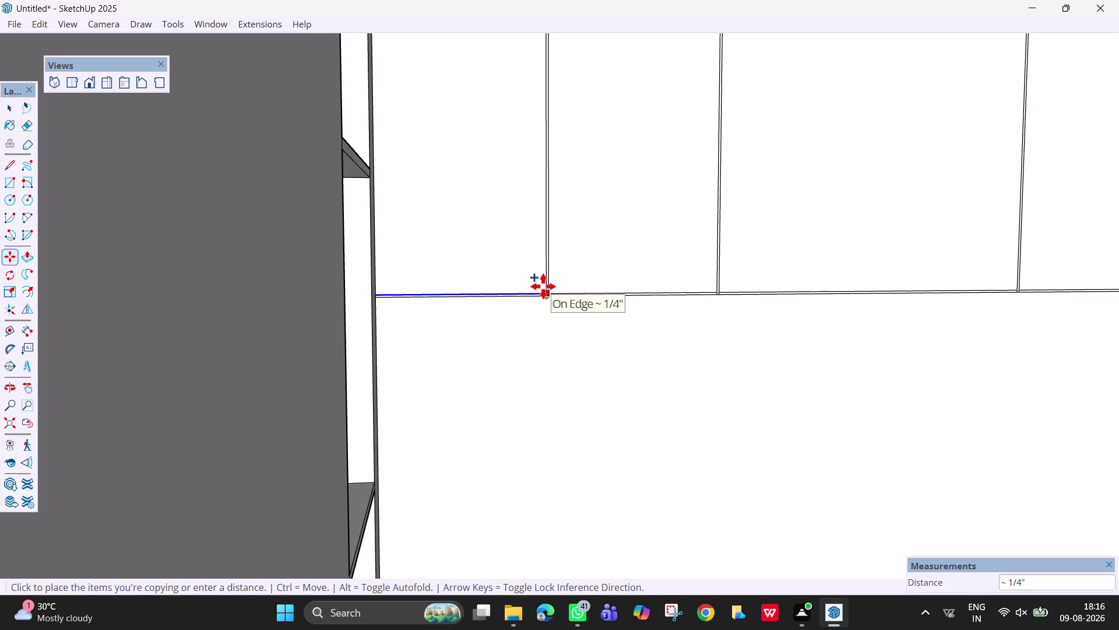
scroll(up, 3)
text(6)
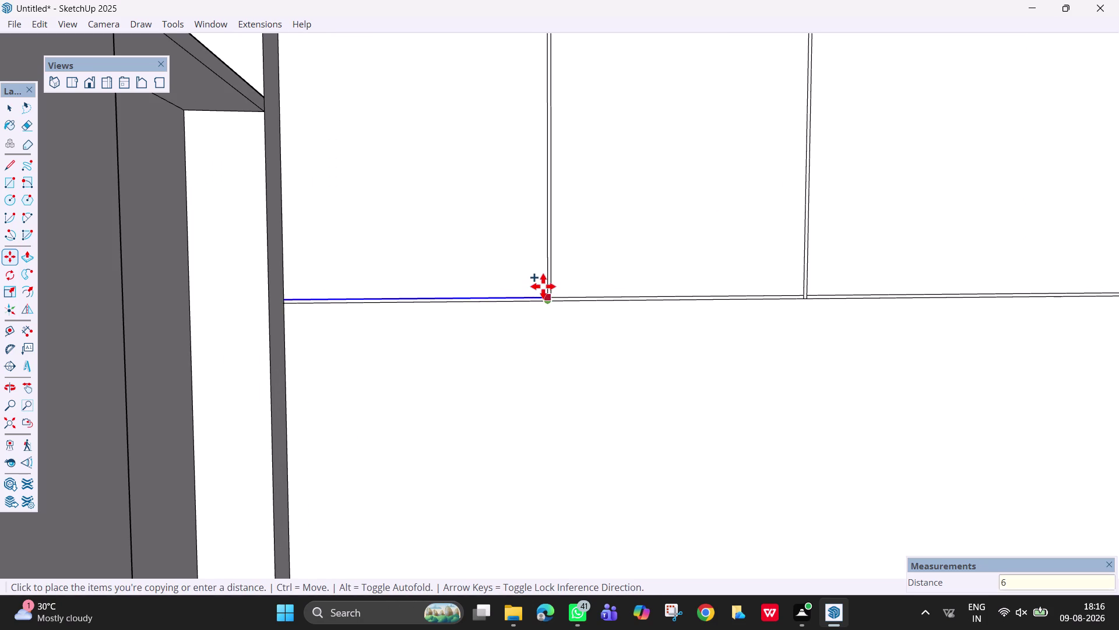
text(mm)
key(Return)
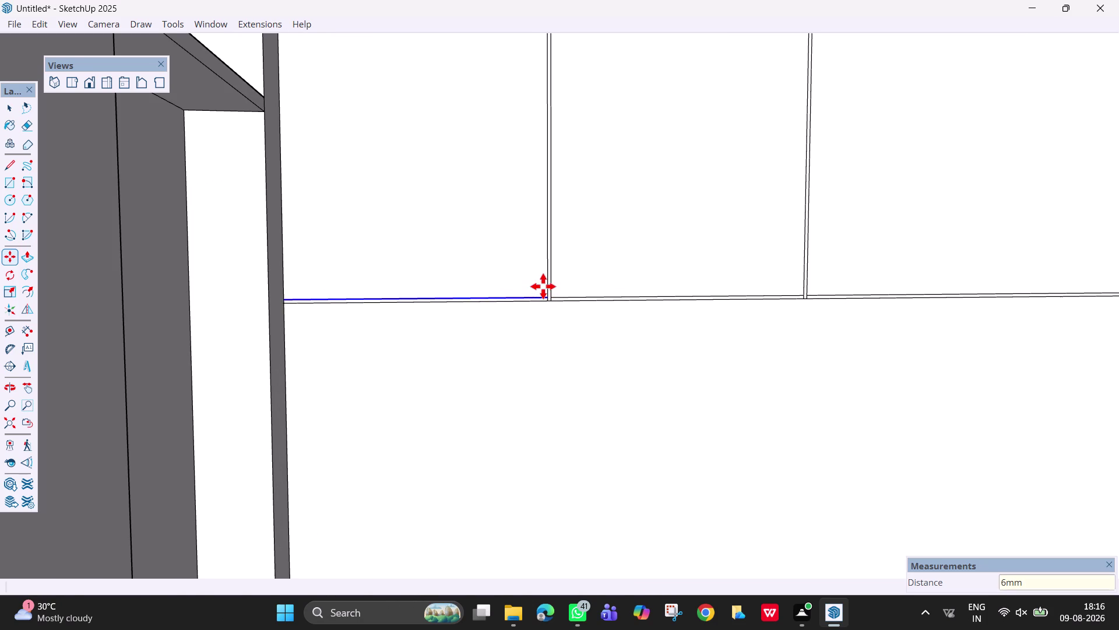
key(Escape)
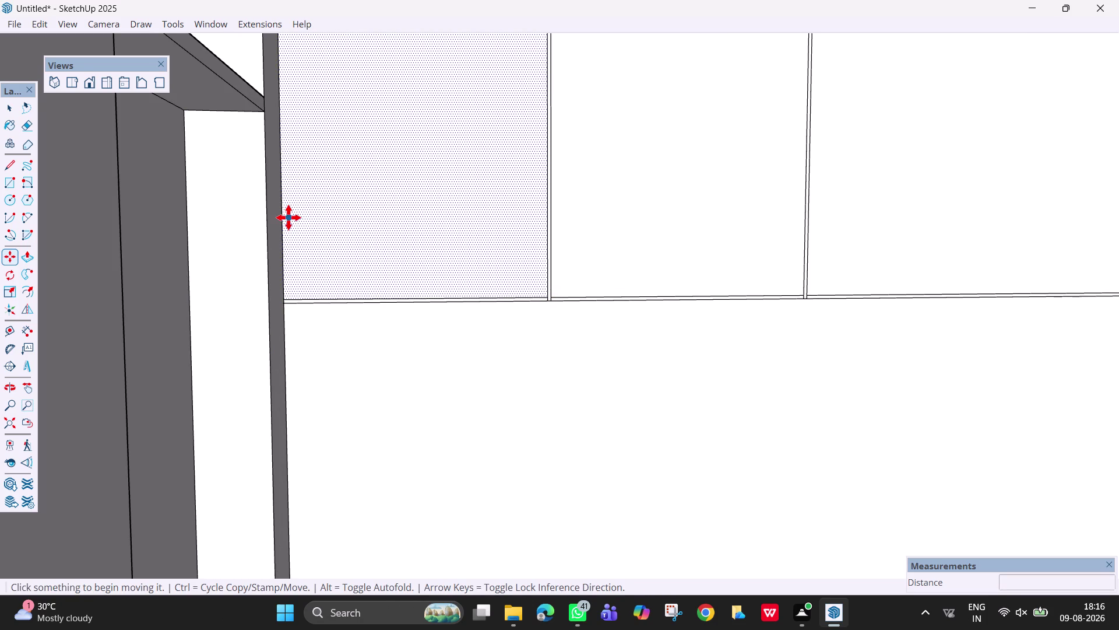
scroll(down, 3)
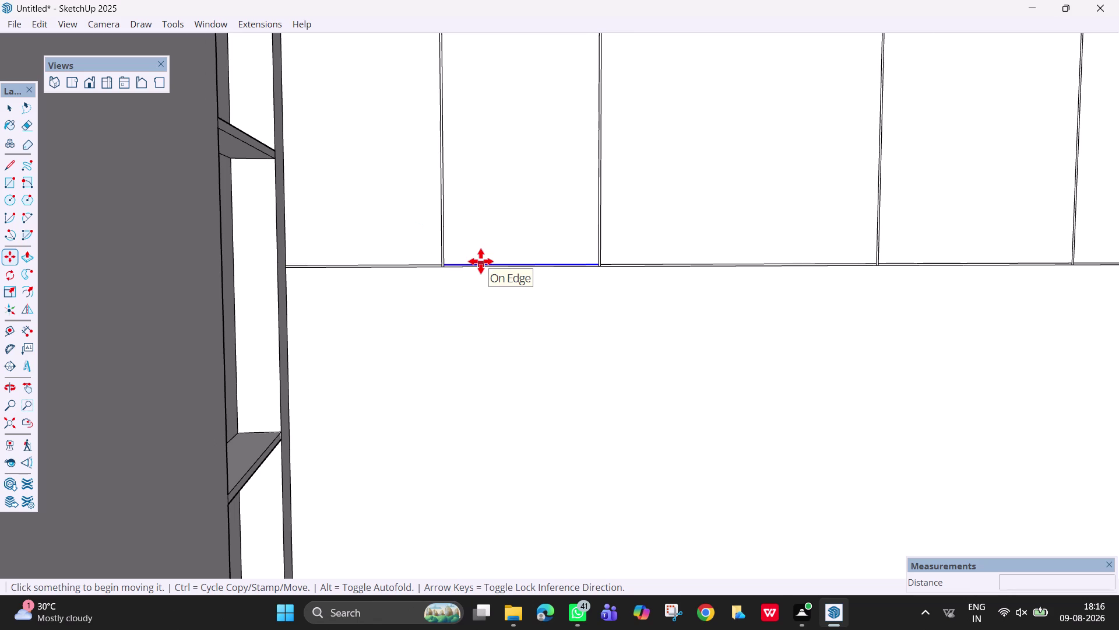
key(h)
drag(349, 208, 520, 528)
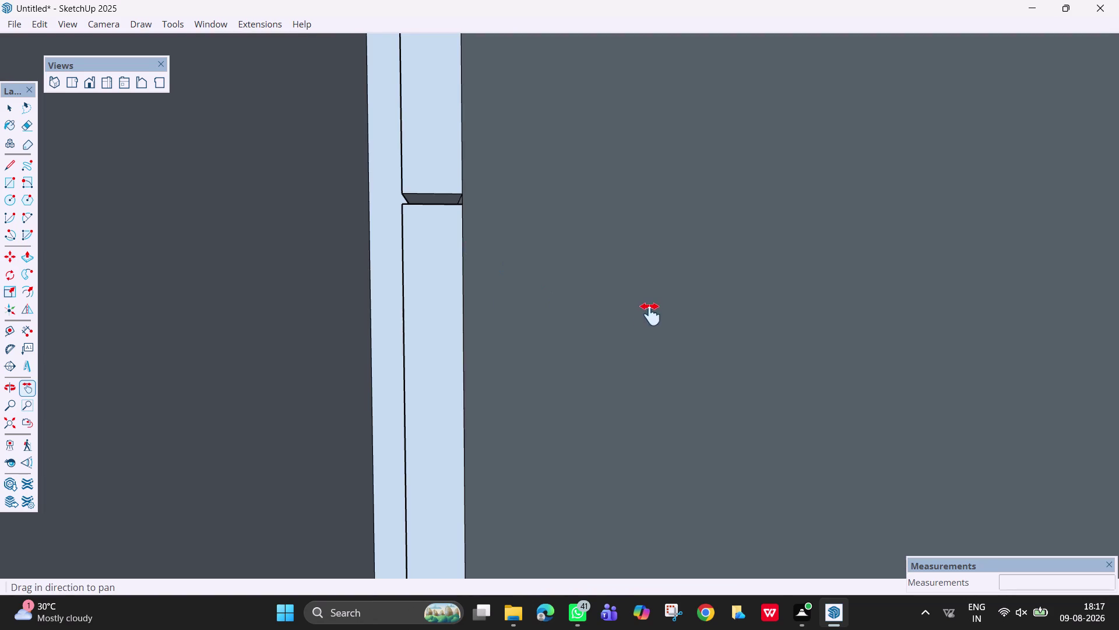
drag(646, 315, 265, 302)
Erase the stray edge at the first groove's bottom along the wall base.
drag(709, 366, 536, 271)
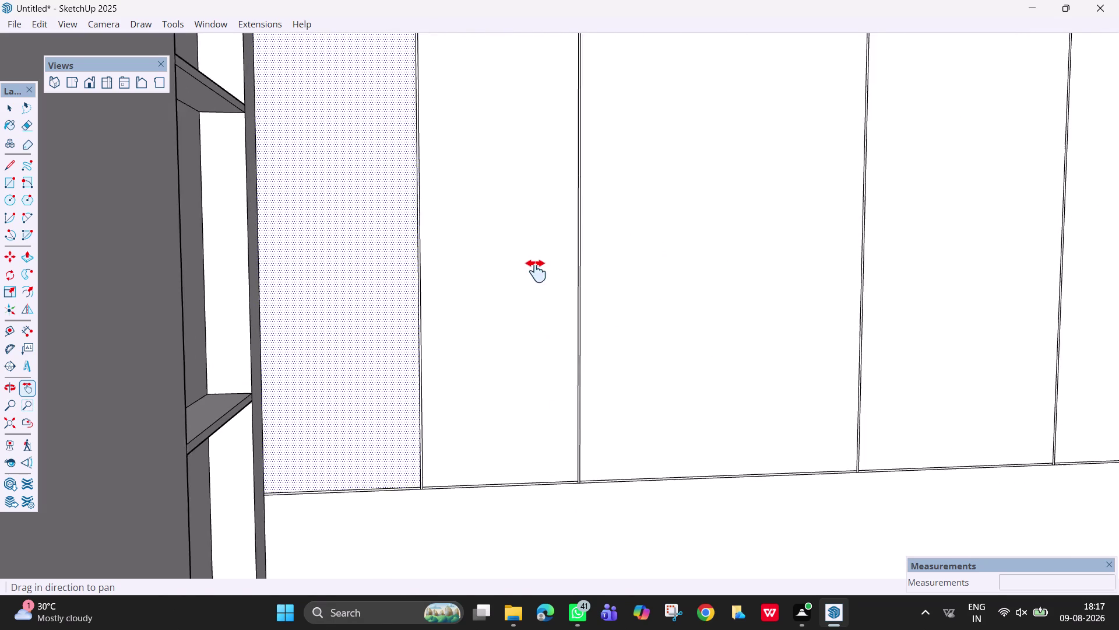
drag(537, 271, 535, 271)
key(Escape)
key(space)
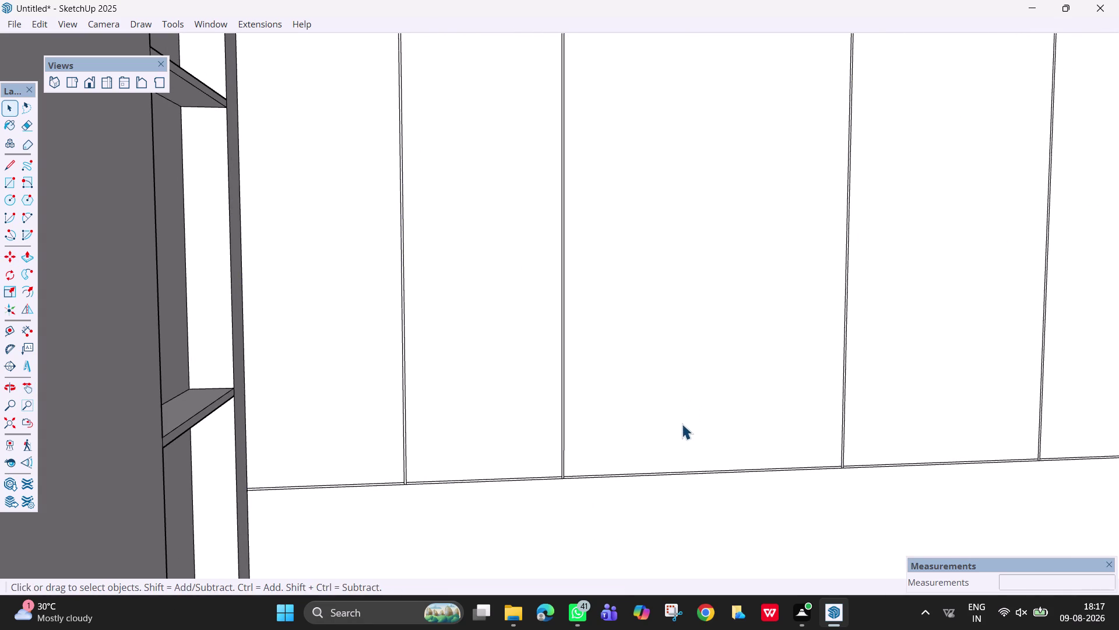
scroll(up, 3)
scroll(up, 3)
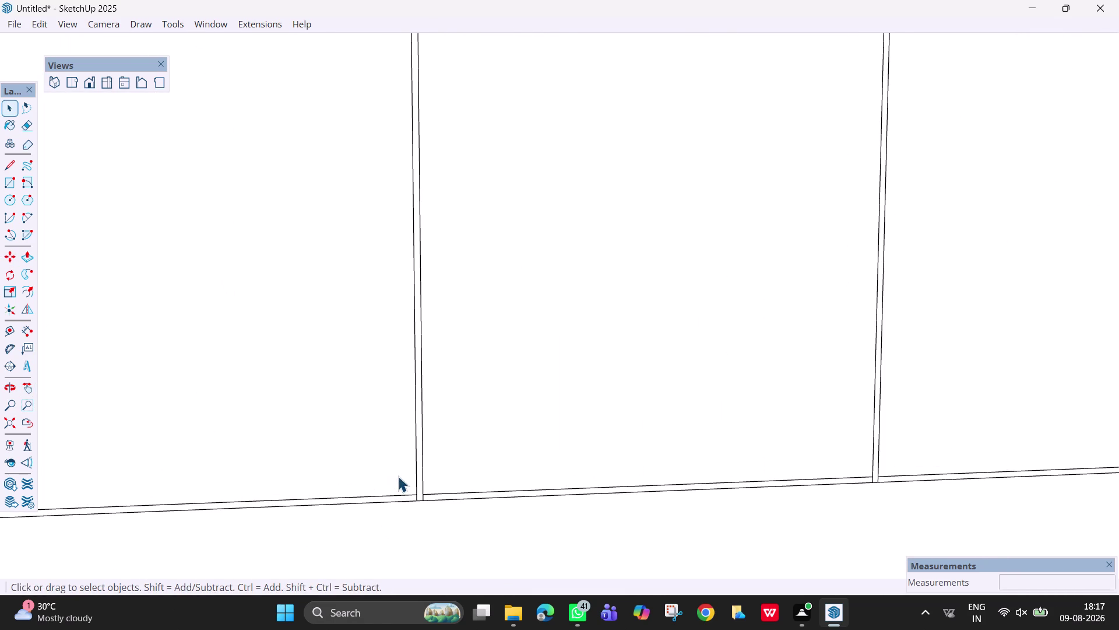
key(e)
scroll(up, 3)
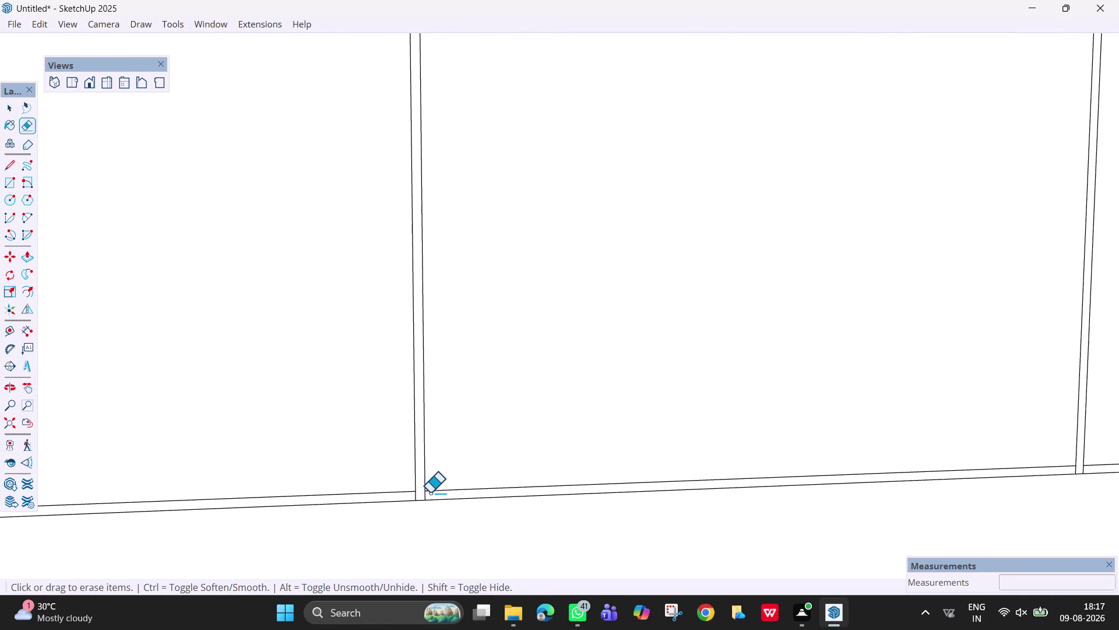
drag(428, 497, 414, 497)
scroll(down, 3)
Erase the leftover edges under the next two grooves along the wall base.
key(h)
drag(652, 458, 155, 480)
drag(784, 419, 708, 415)
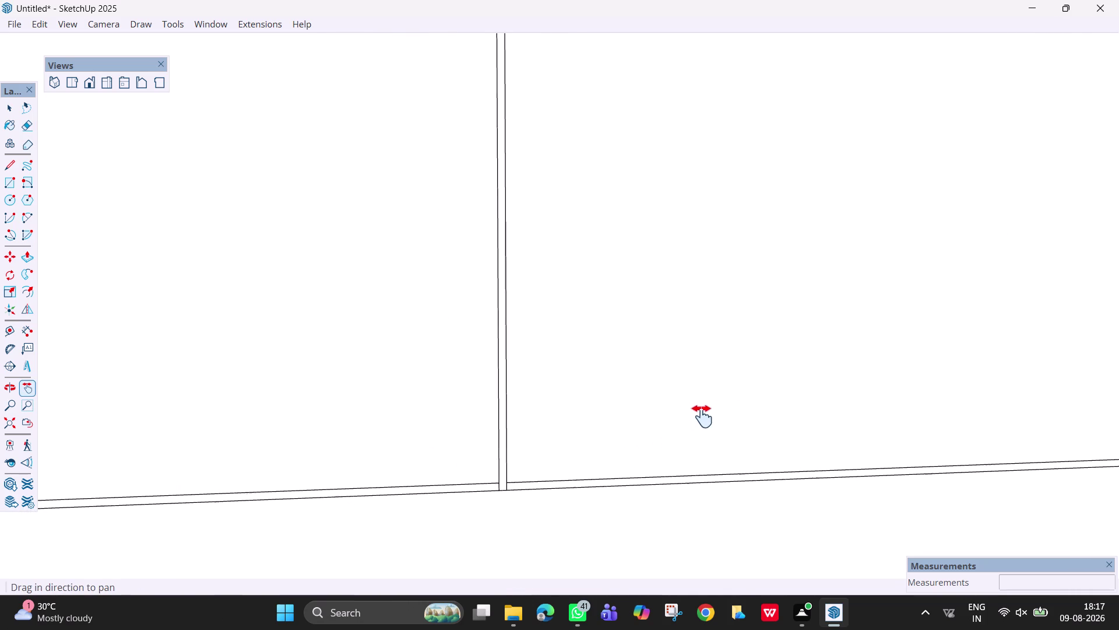
drag(708, 415, 706, 416)
key(space)
text(e)
scroll(up, 3)
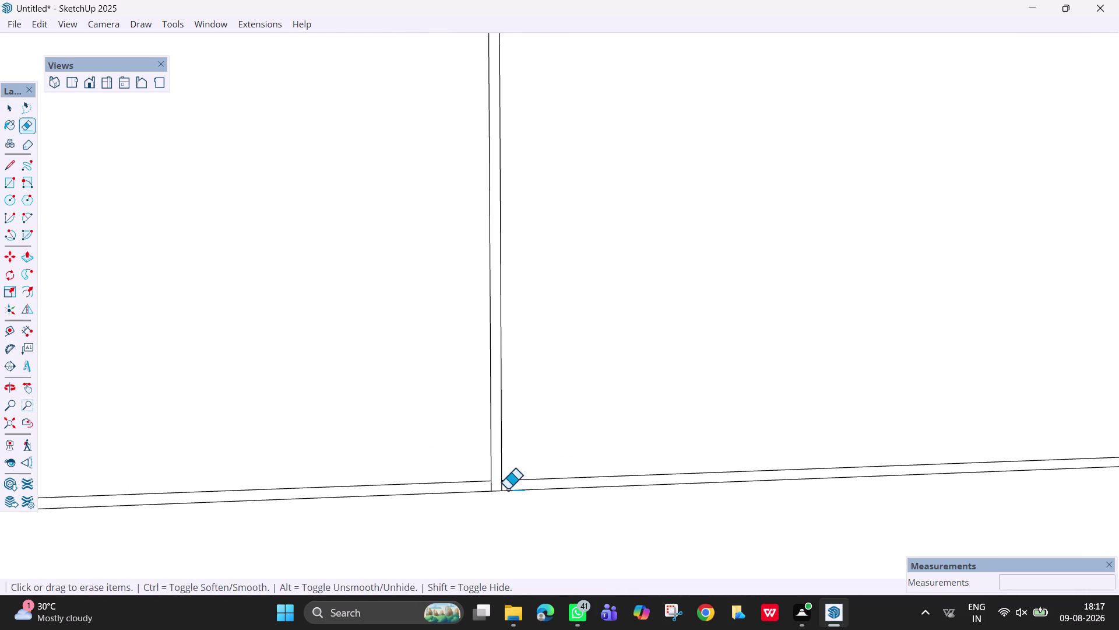
drag(505, 486, 486, 486)
scroll(down, 3)
scroll(down, 3)
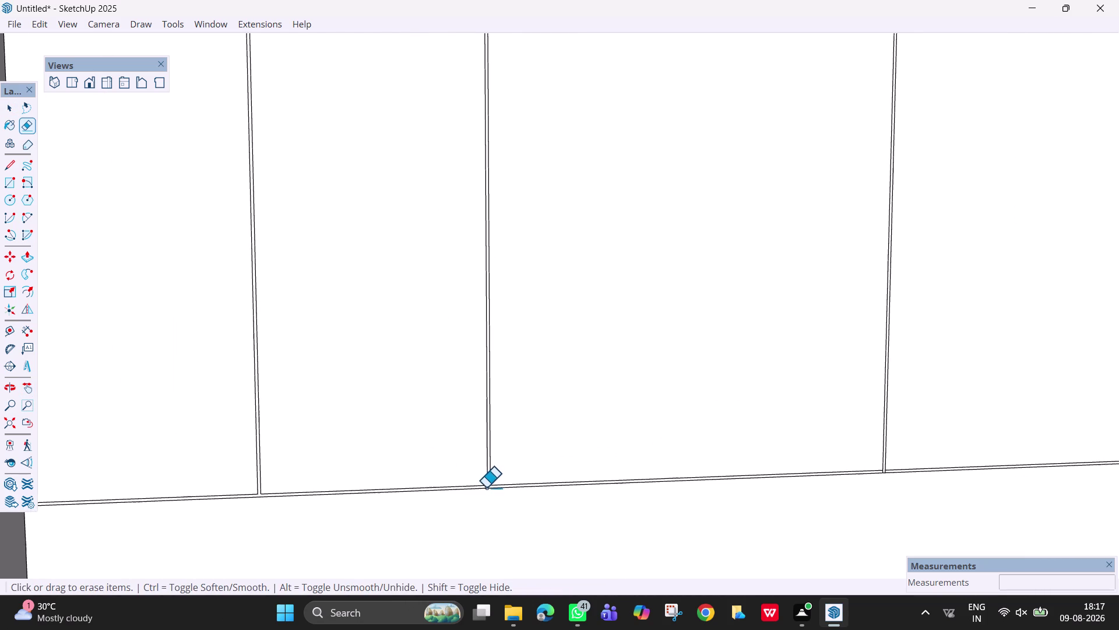
scroll(up, 3)
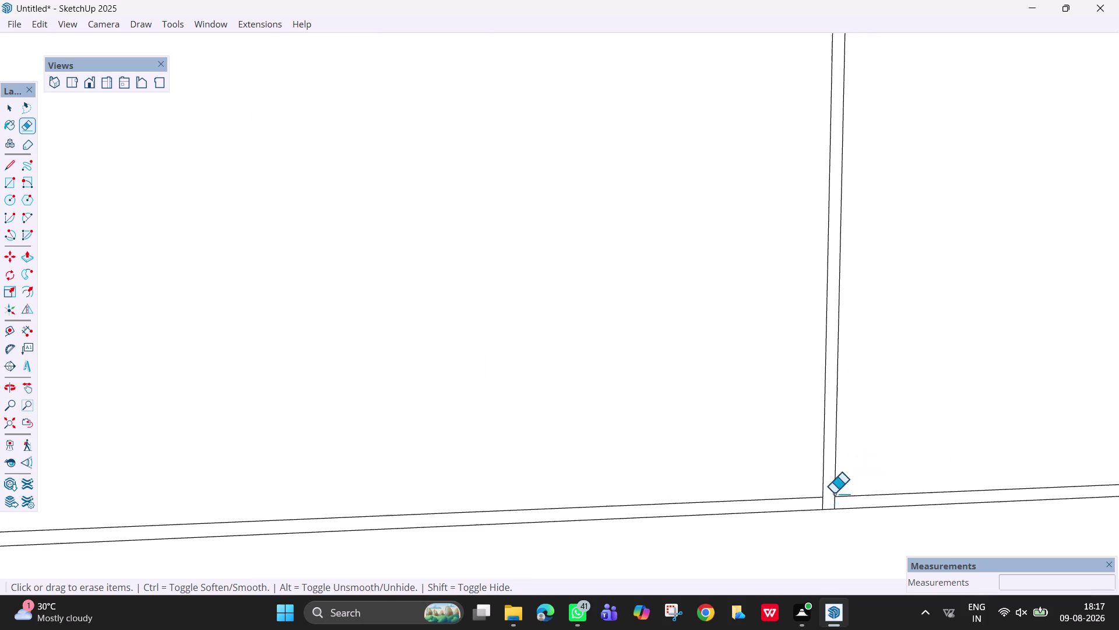
drag(812, 503, 846, 502)
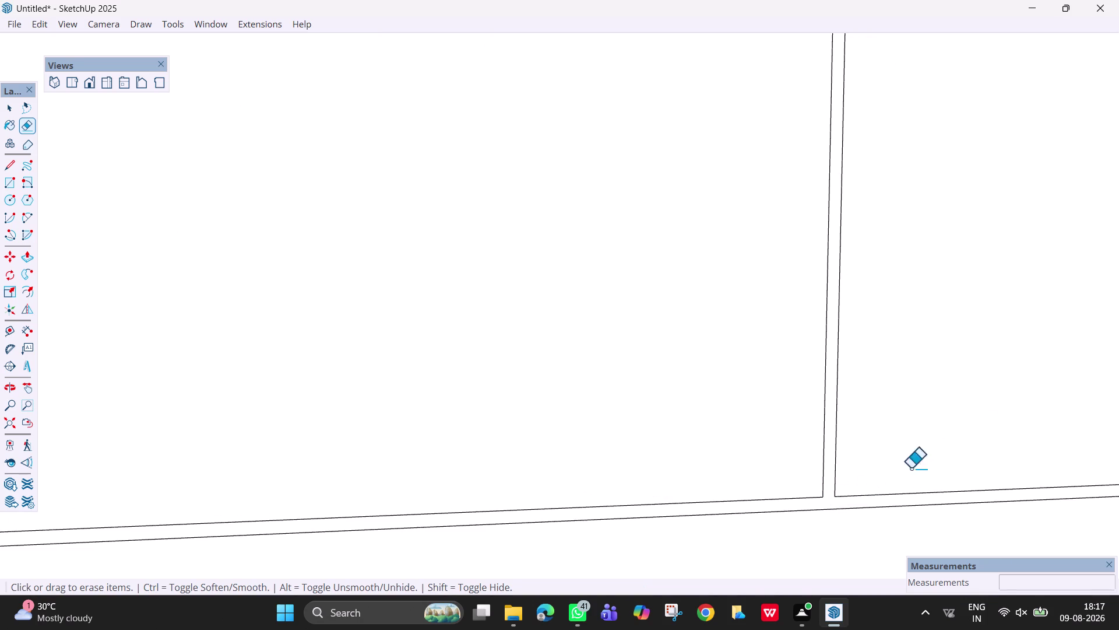
scroll(down, 3)
Remove the stray edges across the following groove's base.
drag(899, 440, 307, 501)
key(h)
drag(819, 406, 741, 405)
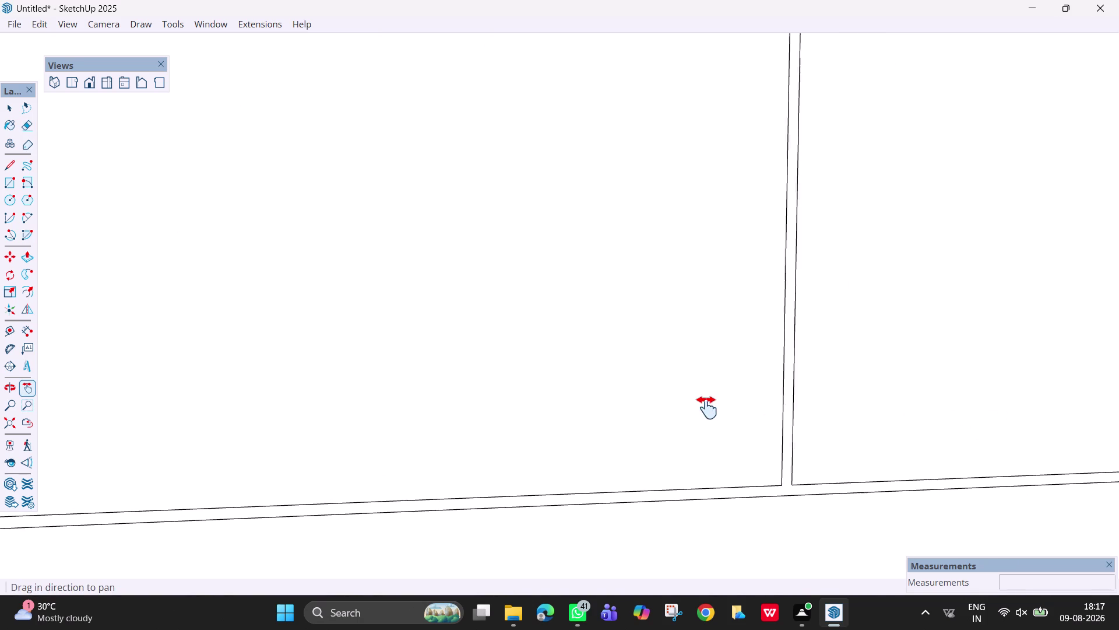
drag(740, 406, 343, 429)
drag(875, 435, 289, 443)
scroll(up, 3)
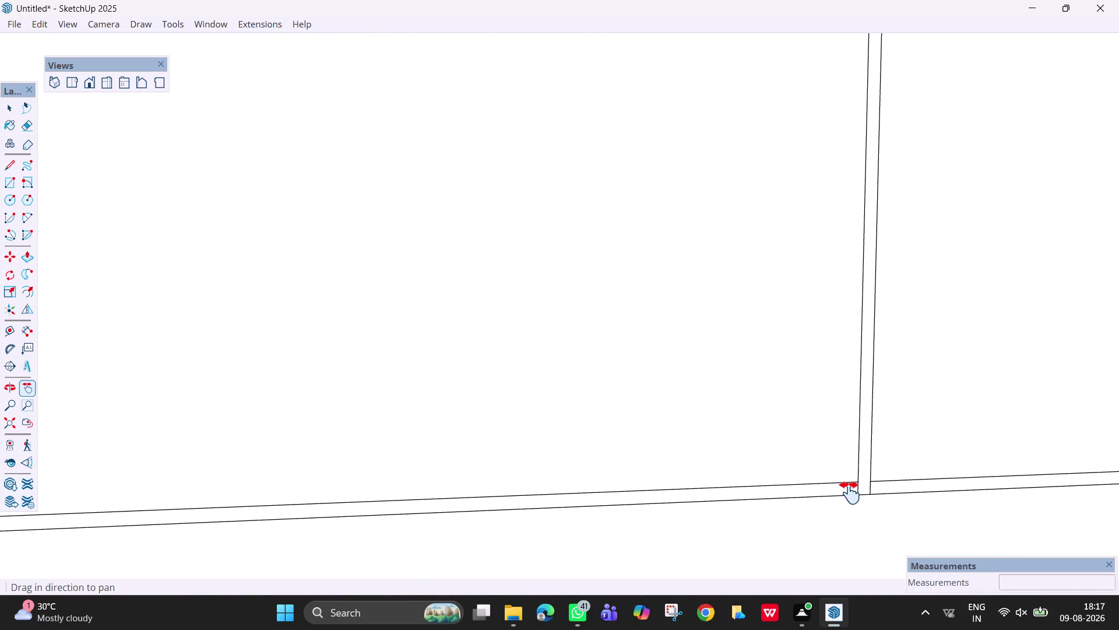
key(e)
drag(857, 488, 871, 489)
key(Escape)
click(871, 489)
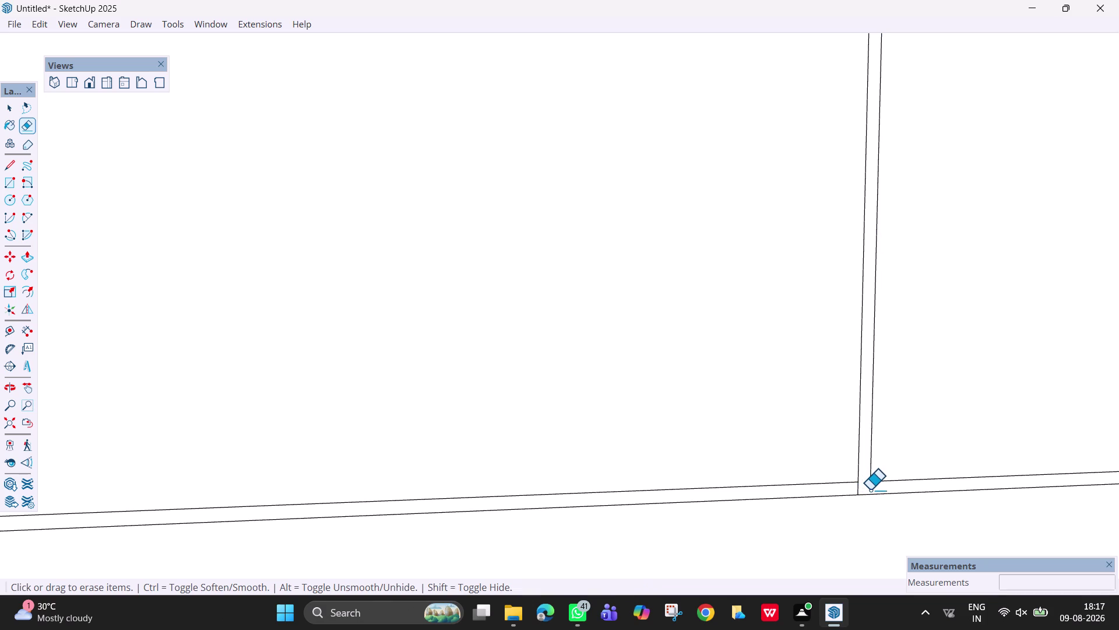
click(857, 490)
Clear the remaining edges under the last groove before the wall's right corner.
key(h)
drag(960, 438, 640, 489)
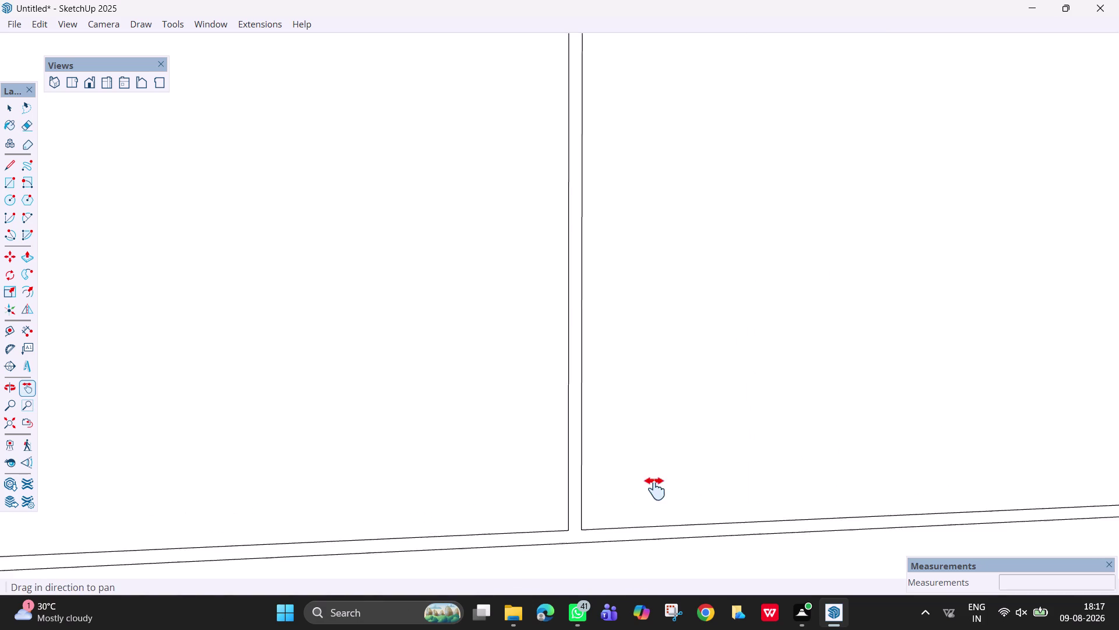
drag(640, 489, 411, 502)
drag(875, 457, 373, 463)
key(e)
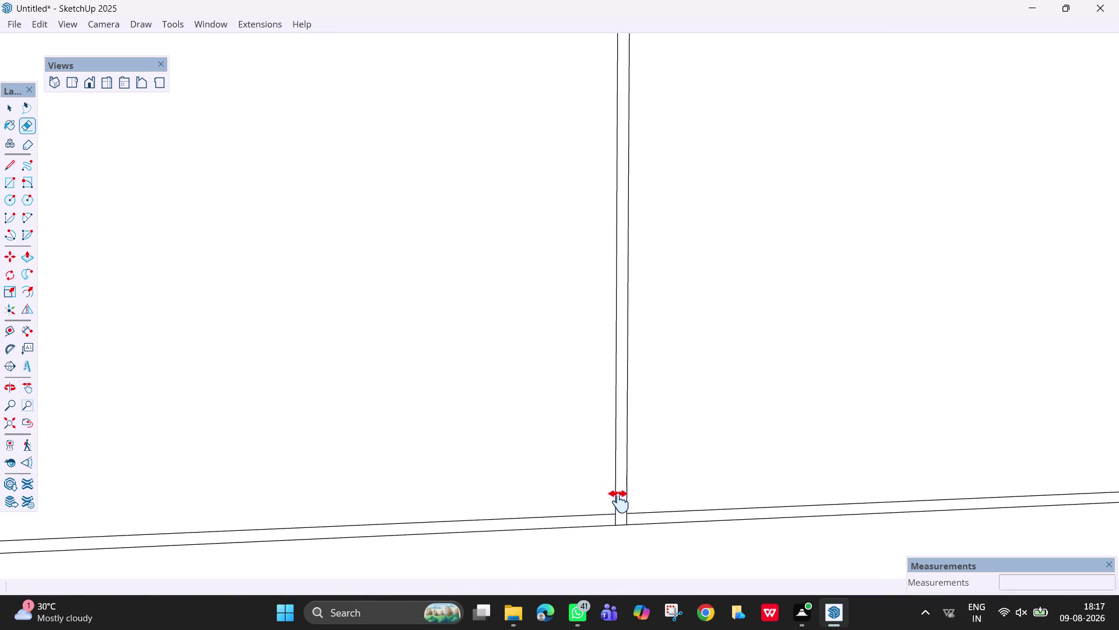
click(613, 522)
drag(613, 523, 620, 520)
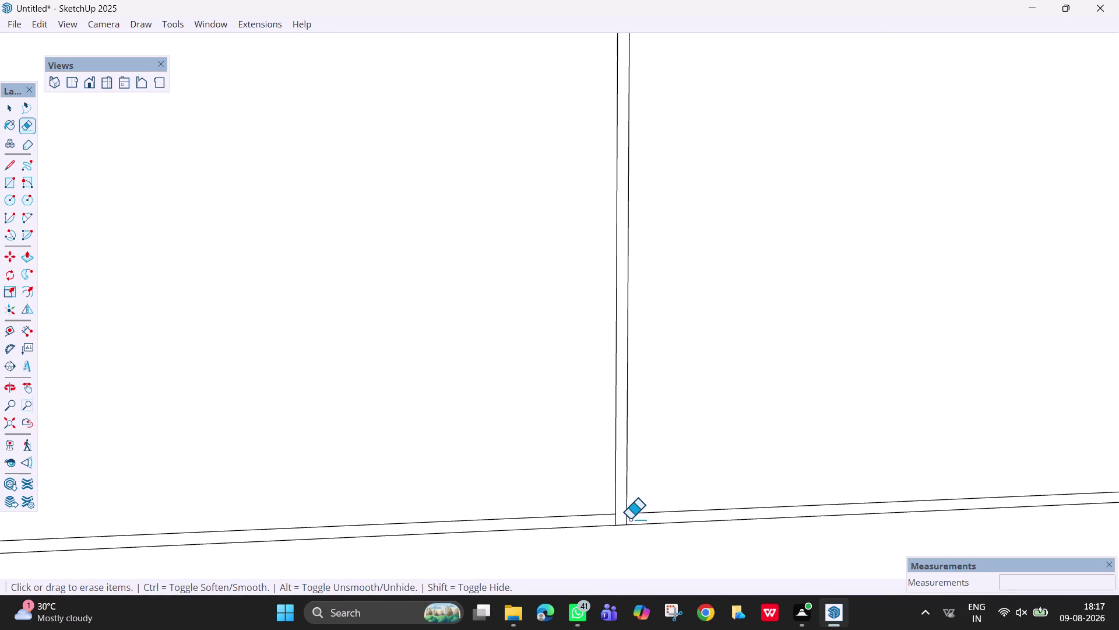
drag(630, 518, 611, 518)
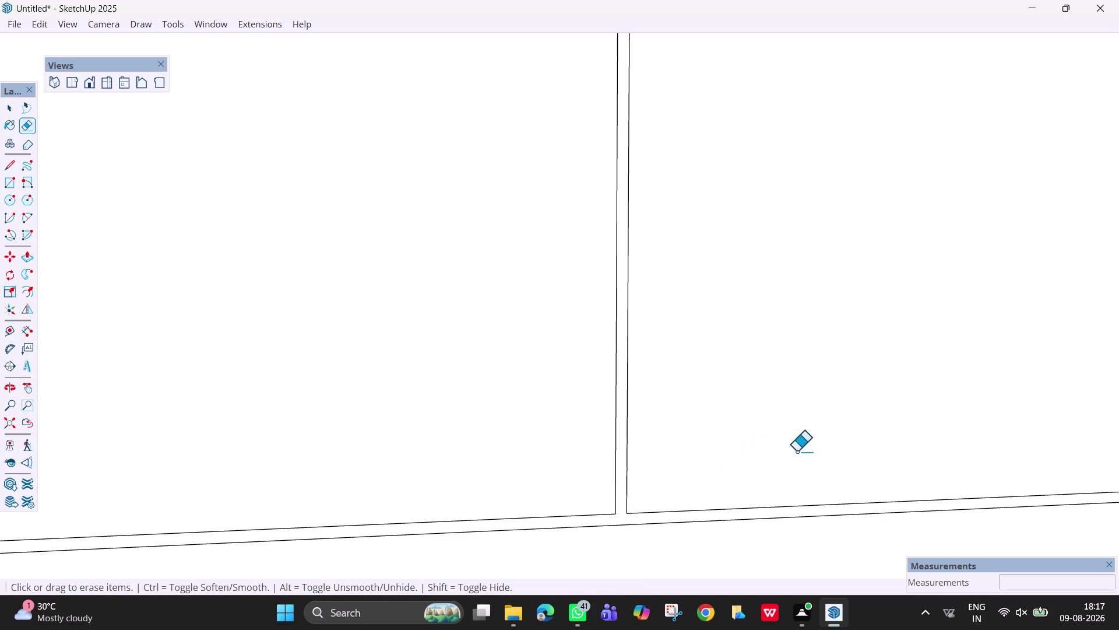
key(h)
drag(809, 448, 386, 475)
scroll(down, 3)
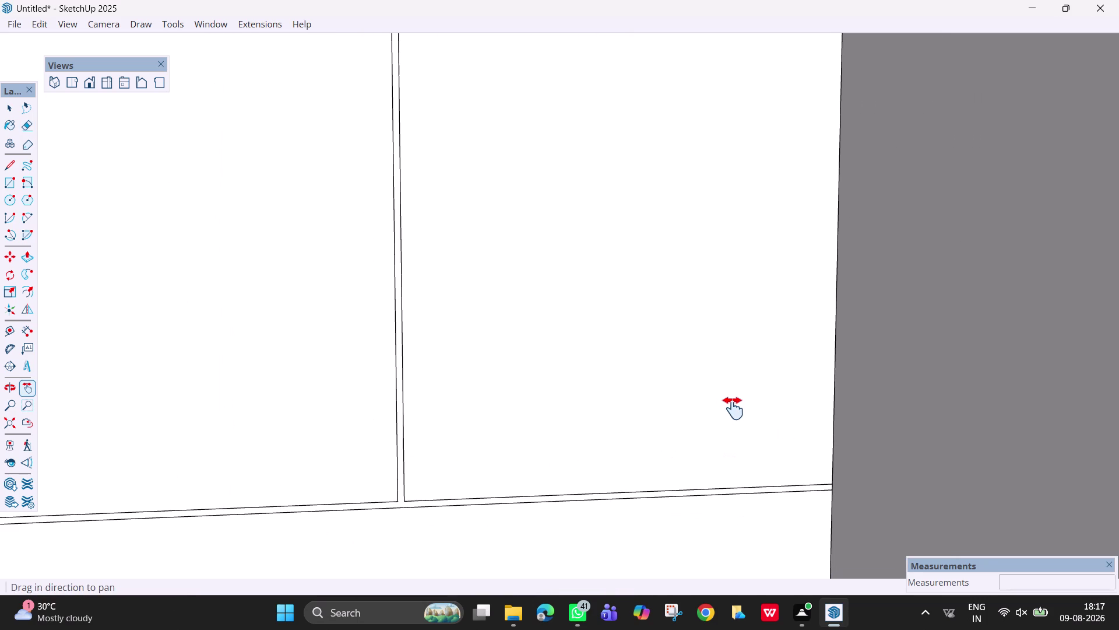
key(space)
Copy the right-corner wall edge 6mm inward to form a new groove line.
click(835, 309)
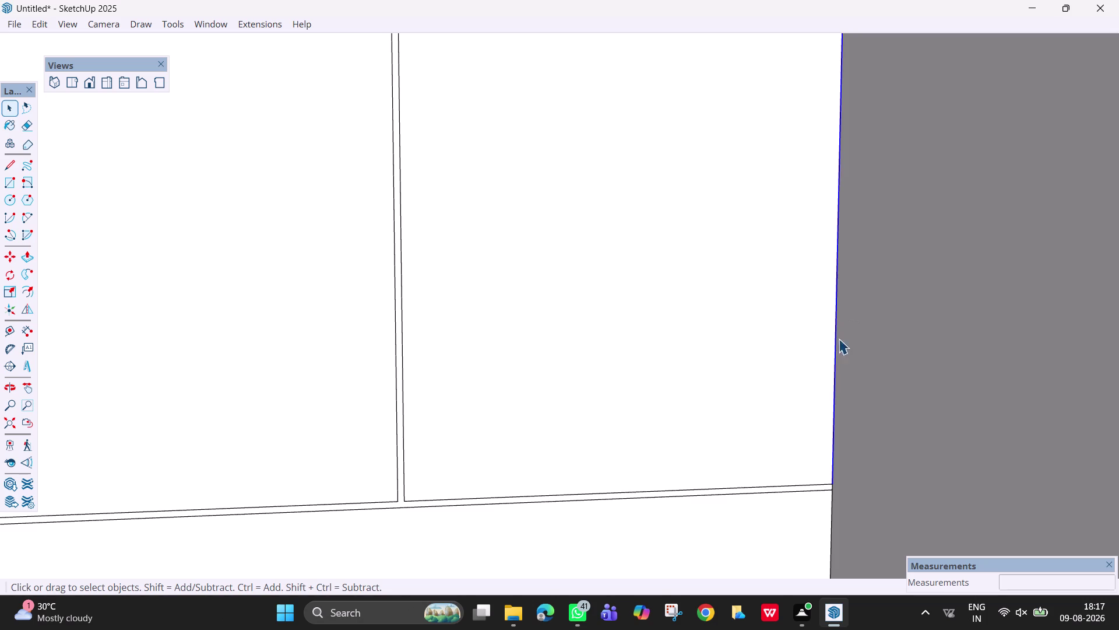
key(m)
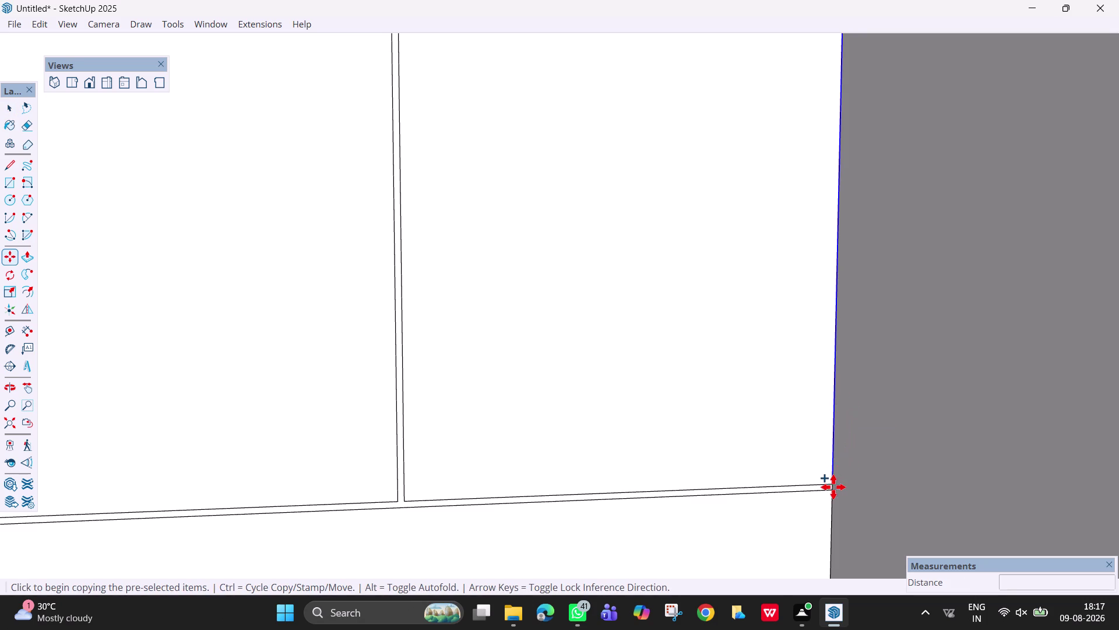
click(832, 485)
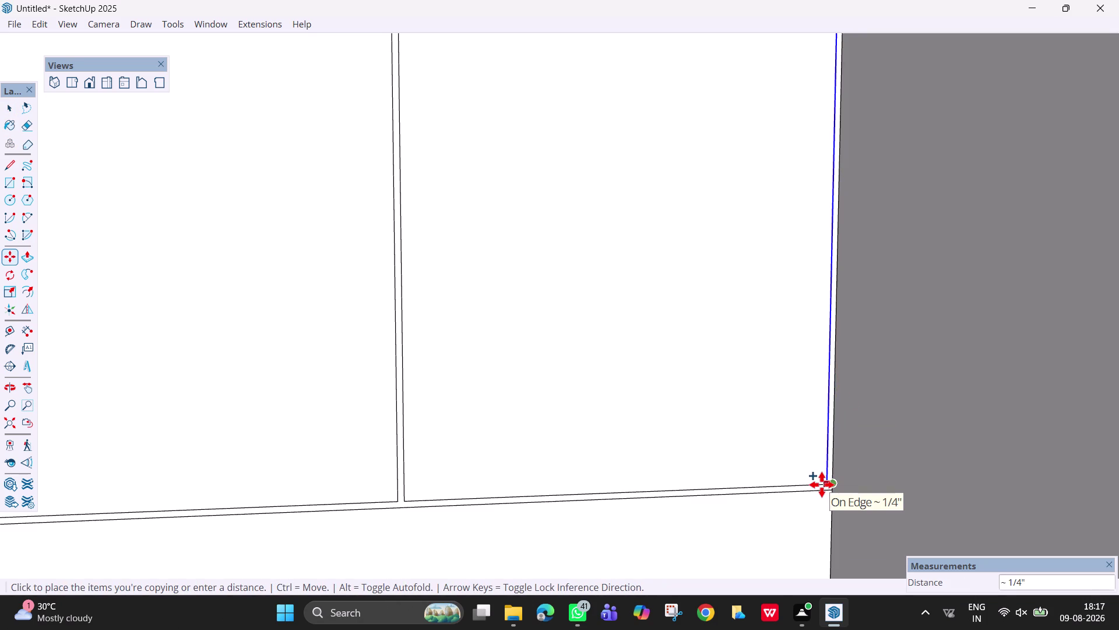
key(6)
text(mm)
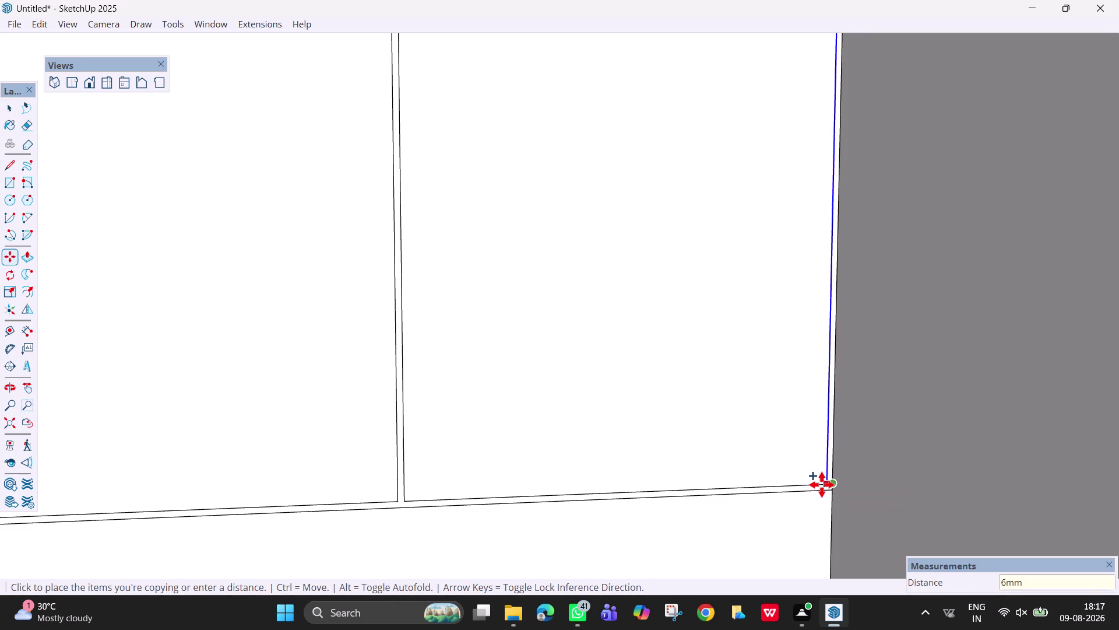
key(Return)
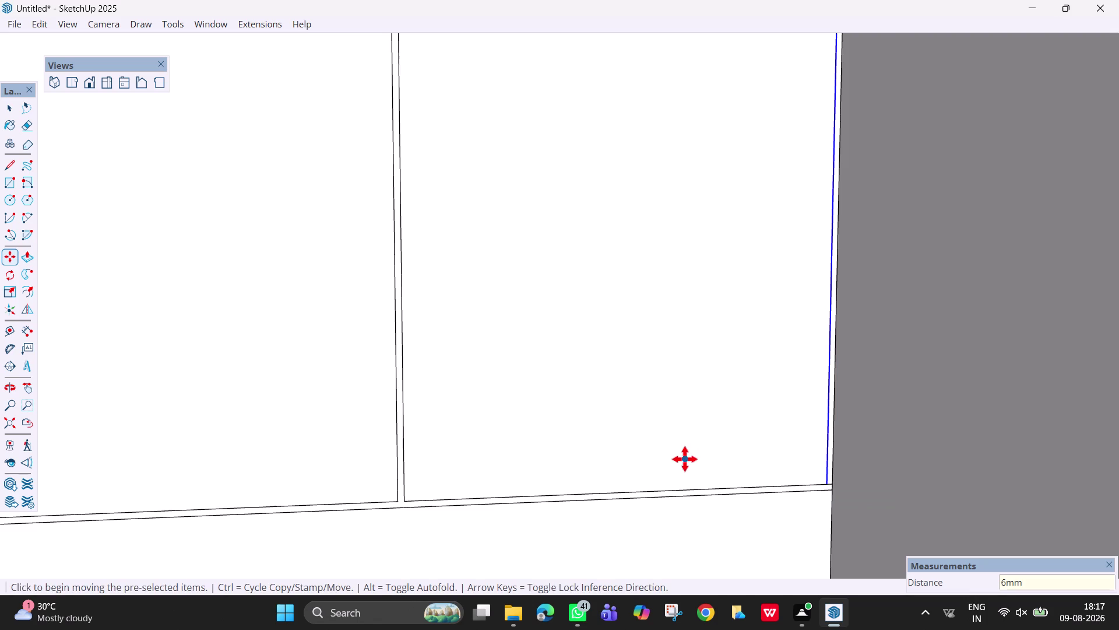
Erase the stray edge at the new groove's base near the corner.
key(space)
key(e)
scroll(up, 3)
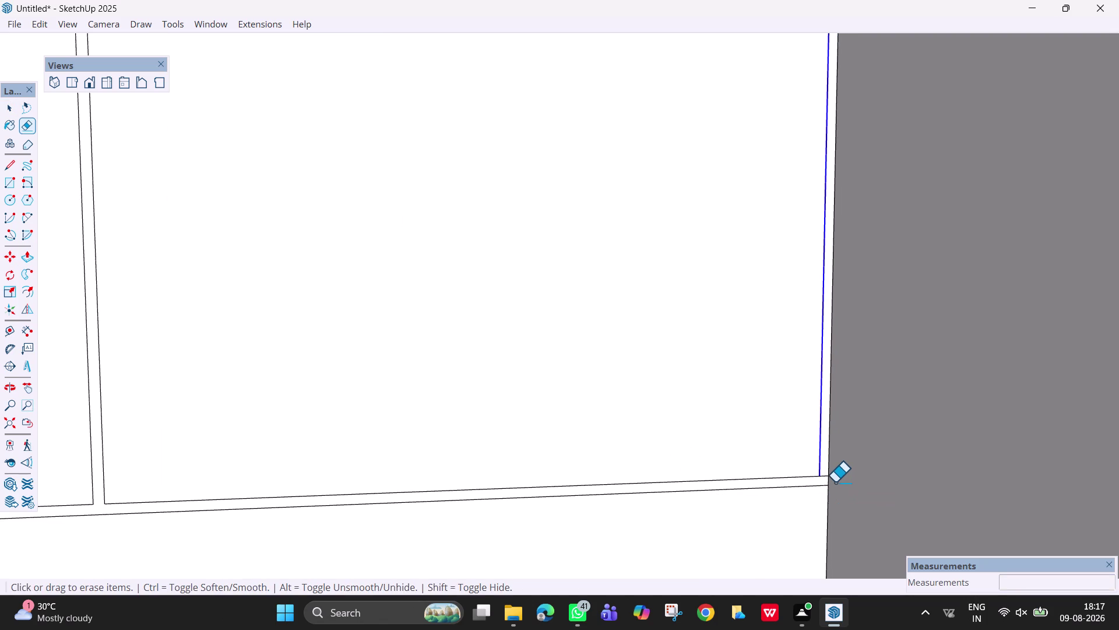
click(827, 478)
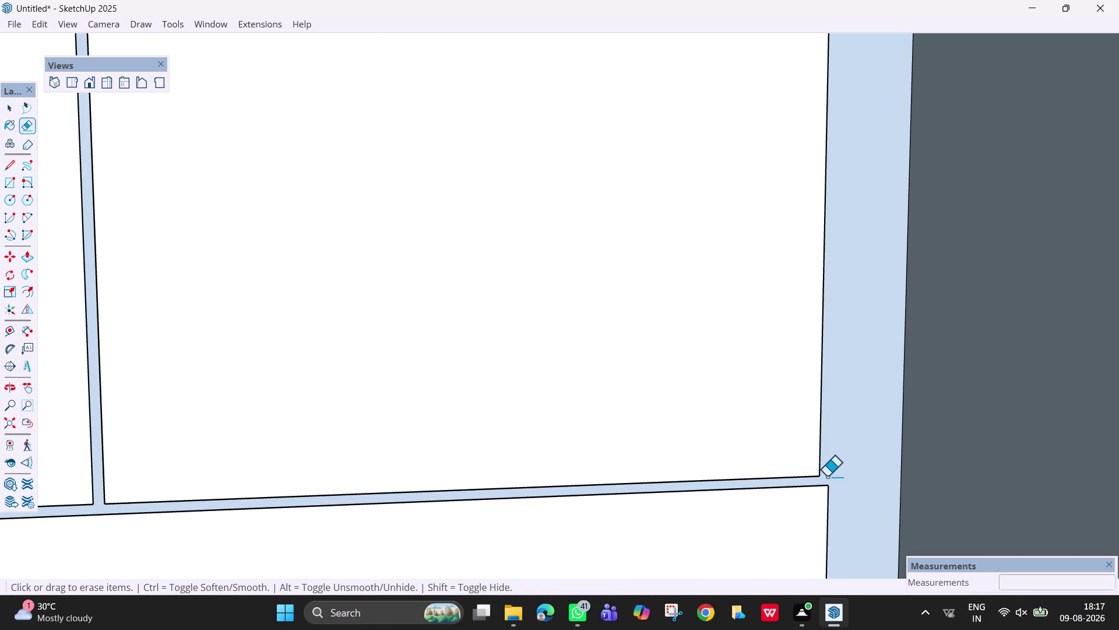
key(ctrl+z)
scroll(up, 3)
click(820, 475)
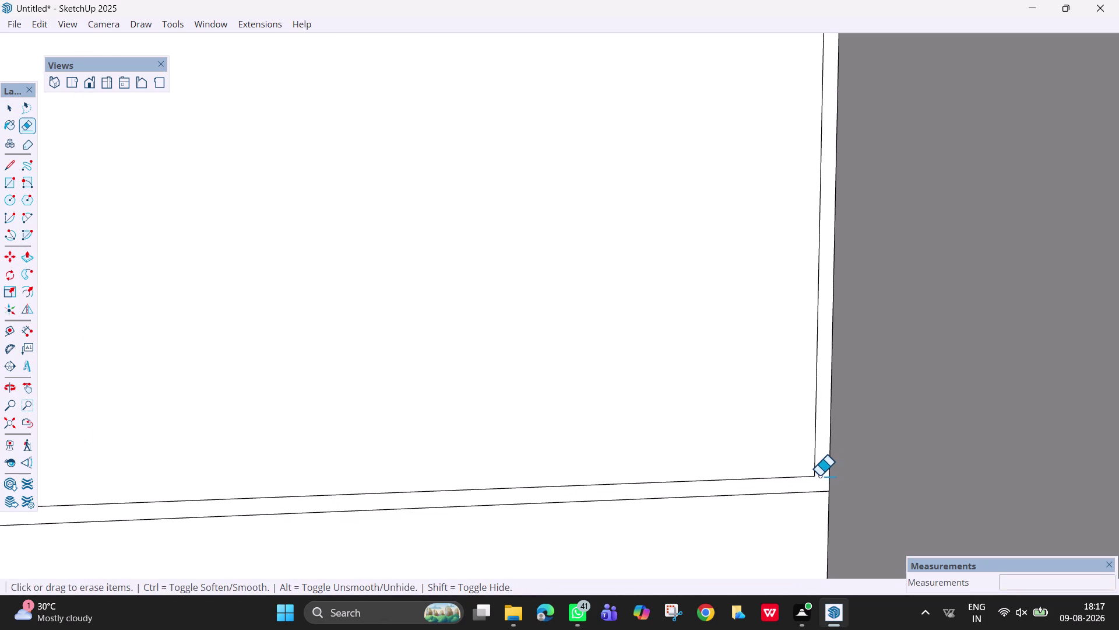
scroll(down, 3)
key(h)
drag(425, 466, 885, 511)
scroll(down, 3)
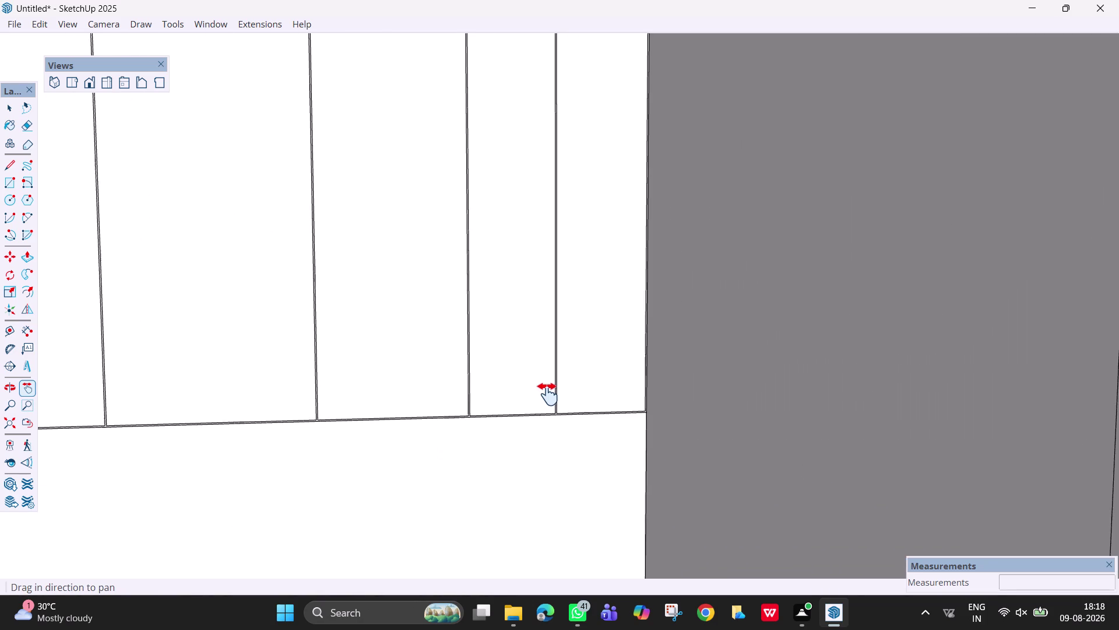
drag(347, 361, 971, 542)
drag(938, 499, 772, 496)
Move the panel edge beside the shelf niche by 6mm.
middle_drag(929, 444, 881, 448)
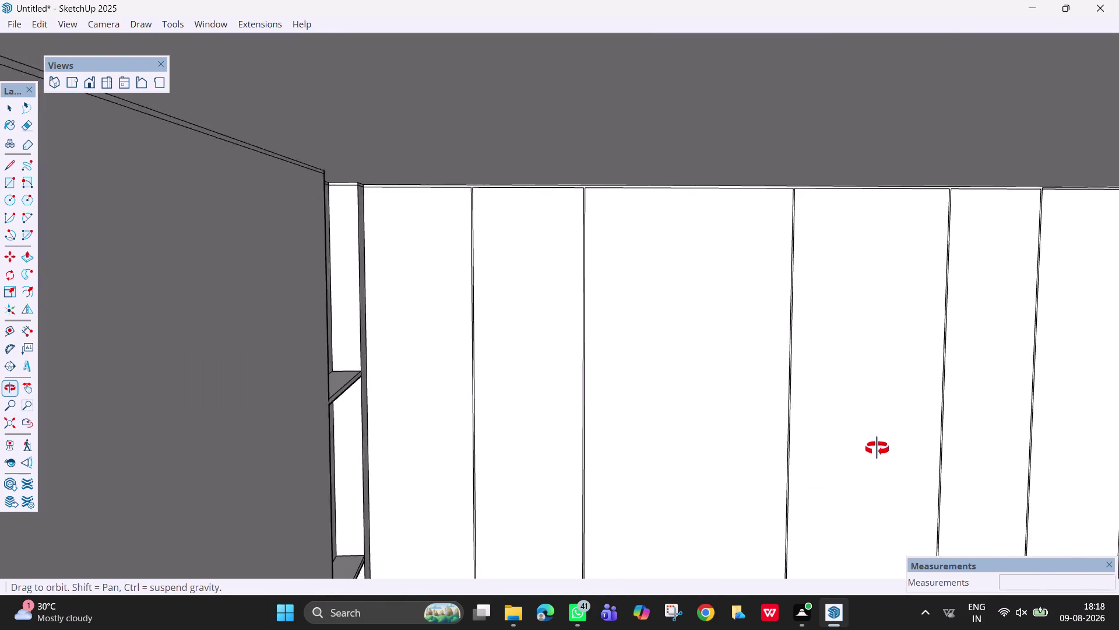
middle_drag(881, 448, 784, 455)
scroll(up, 3)
key(space)
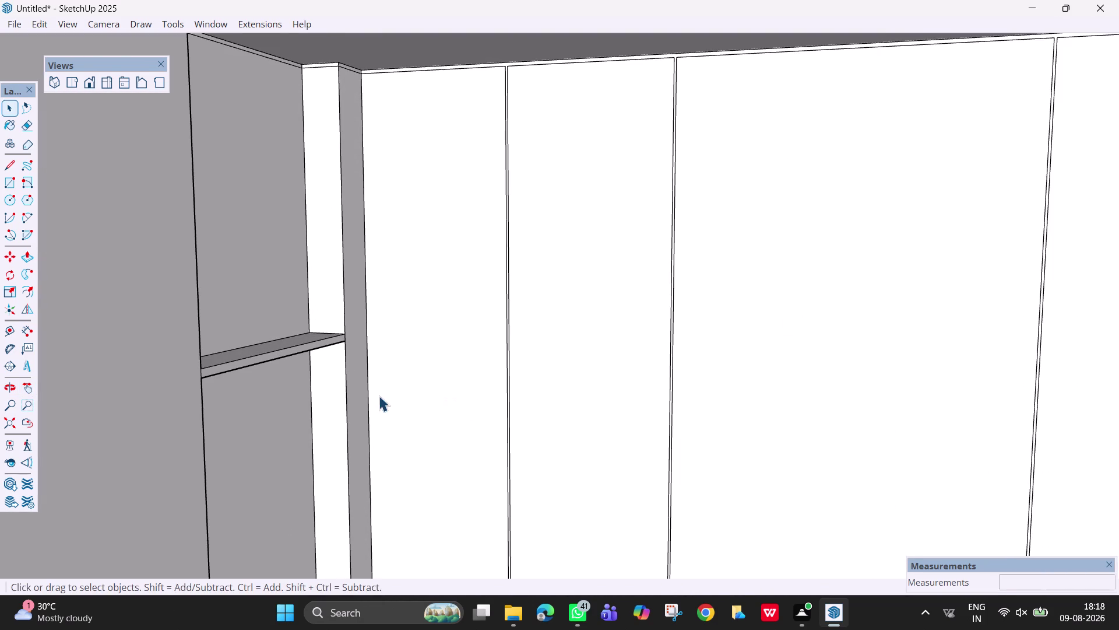
click(366, 380)
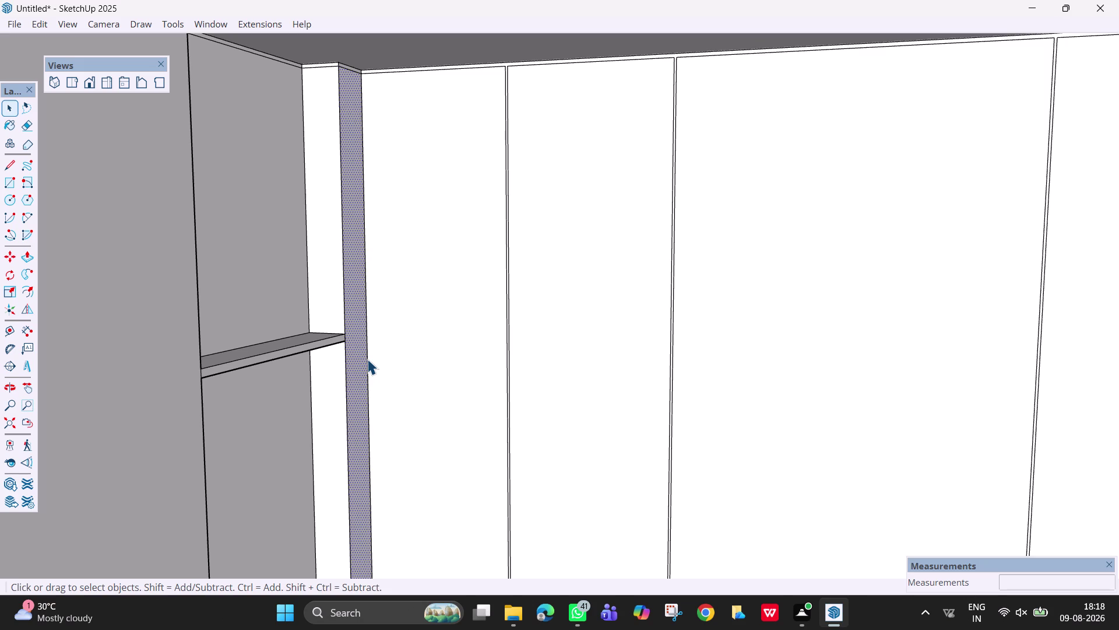
click(367, 359)
key(m)
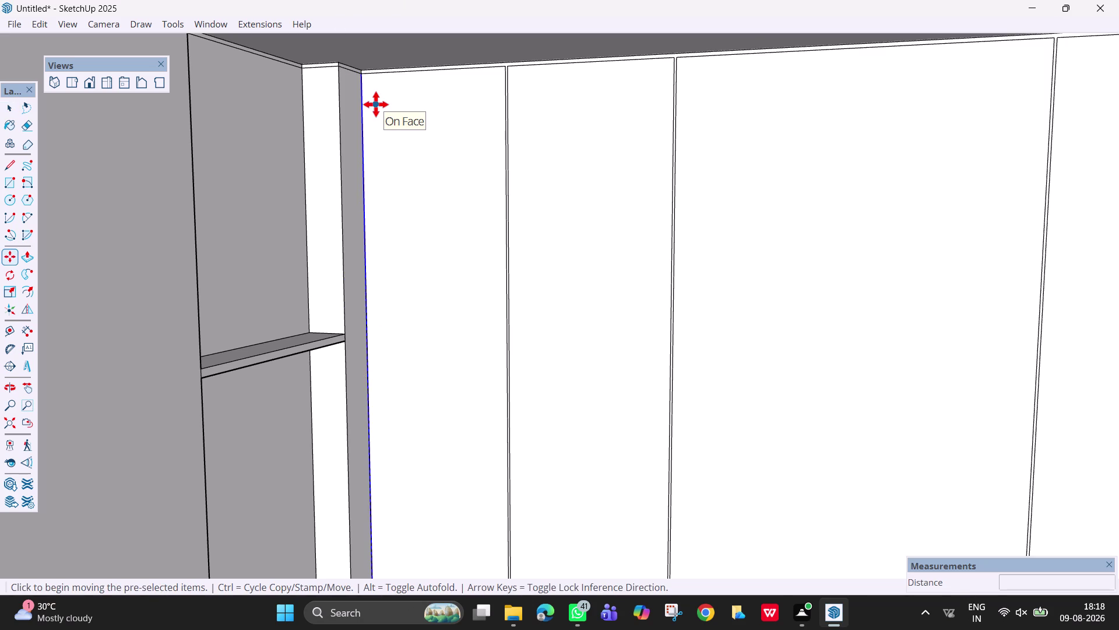
scroll(up, 3)
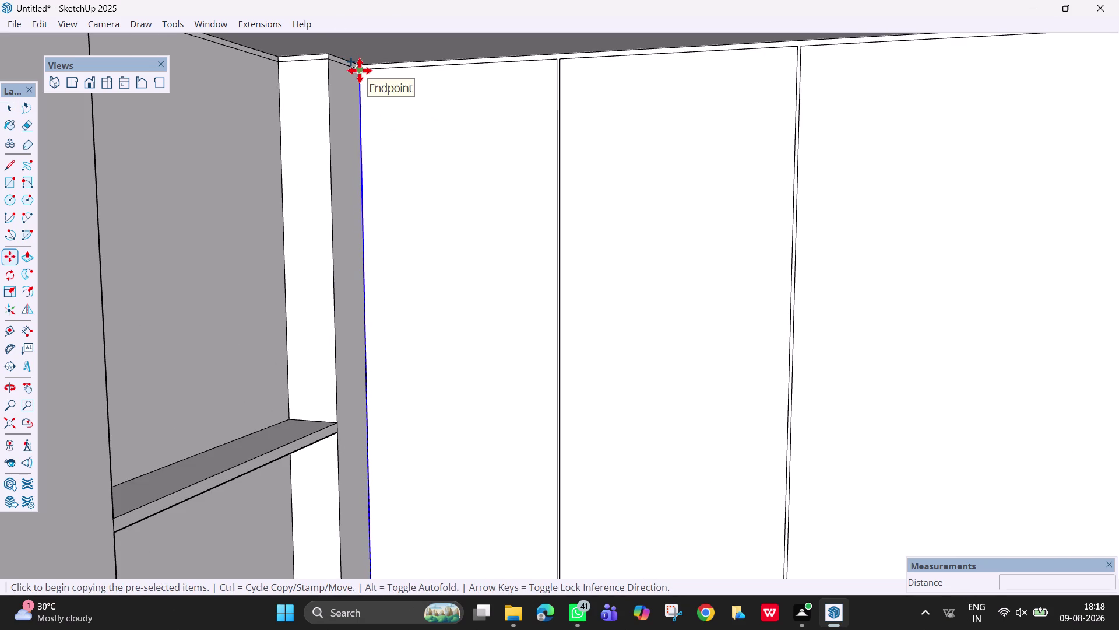
click(360, 70)
text(6)
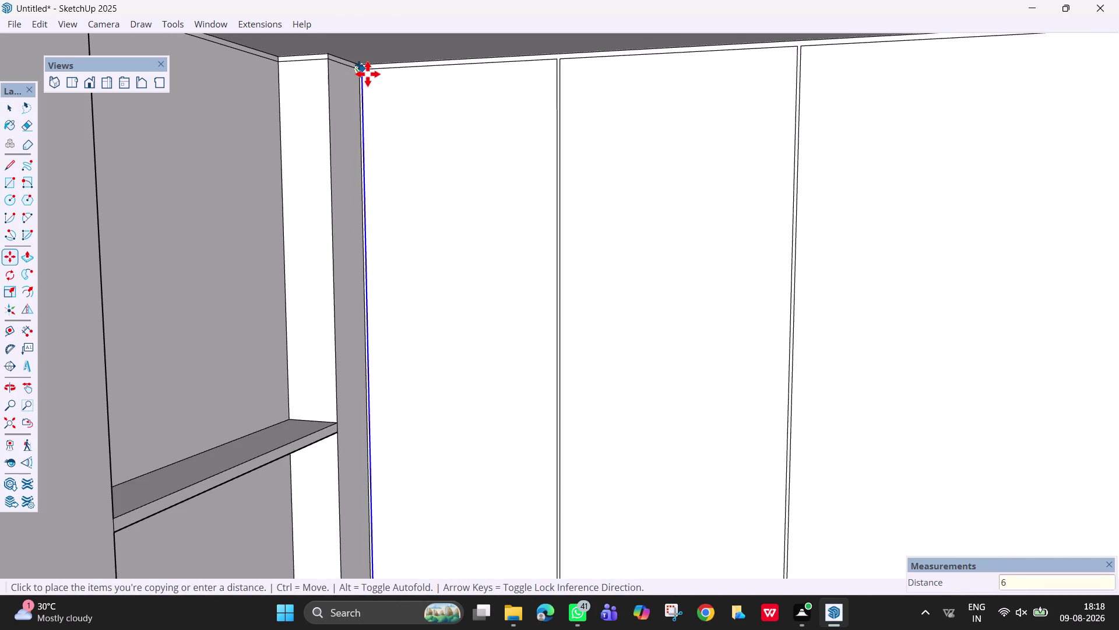
text(mm)
key(Return)
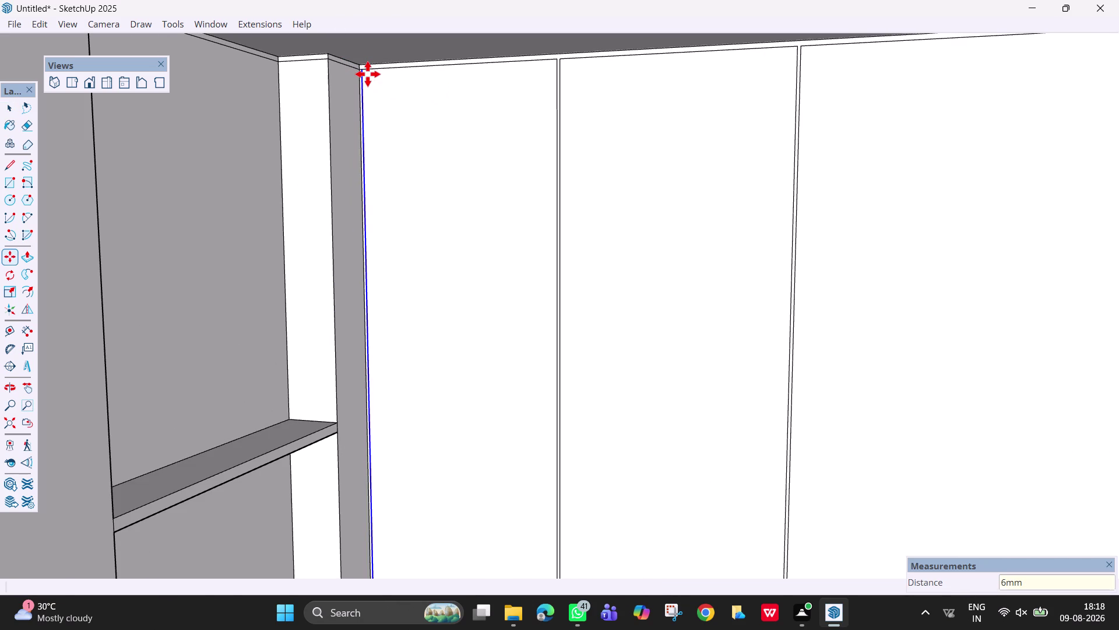
Erase the leftover stub at the panel's top corner beside the niche.
scroll(up, 3)
key(e)
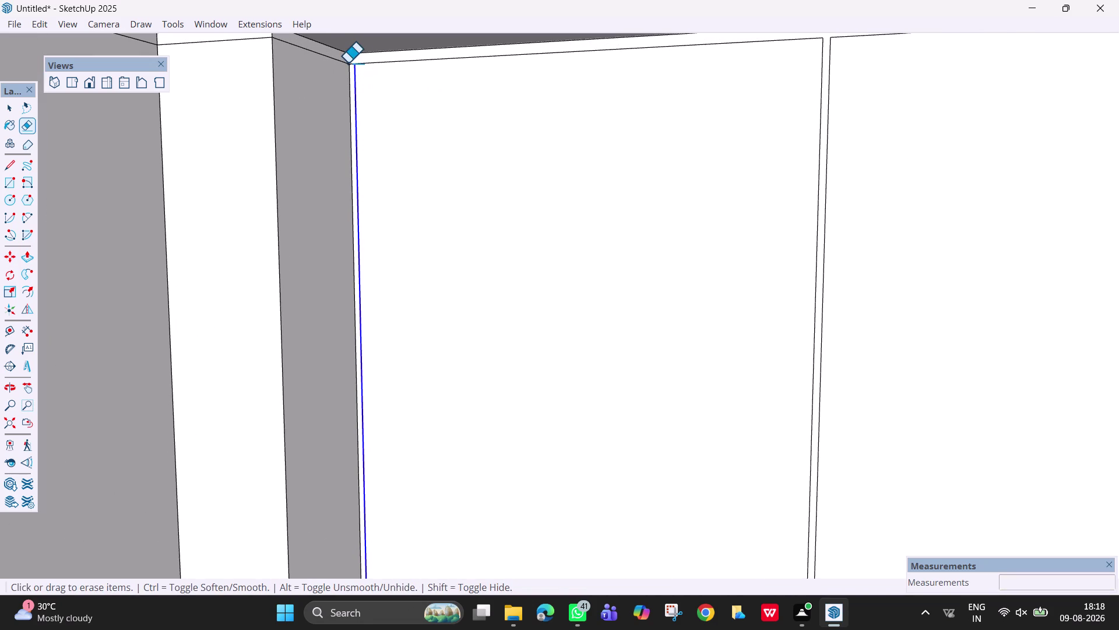
click(351, 64)
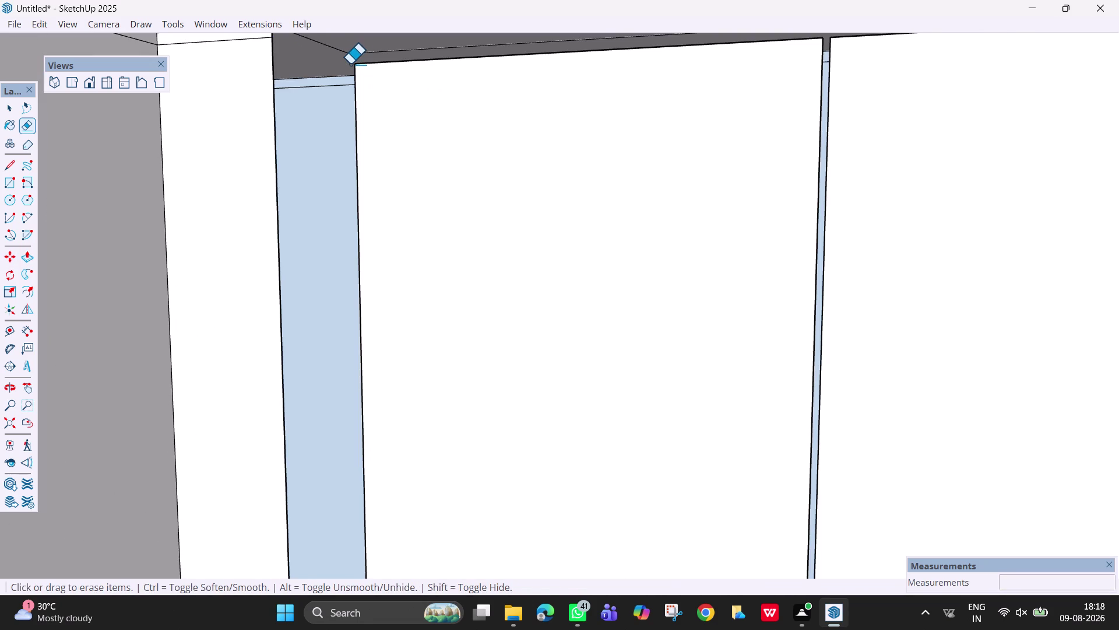
key(ctrl+z)
scroll(down, 3)
scroll(down, 3)
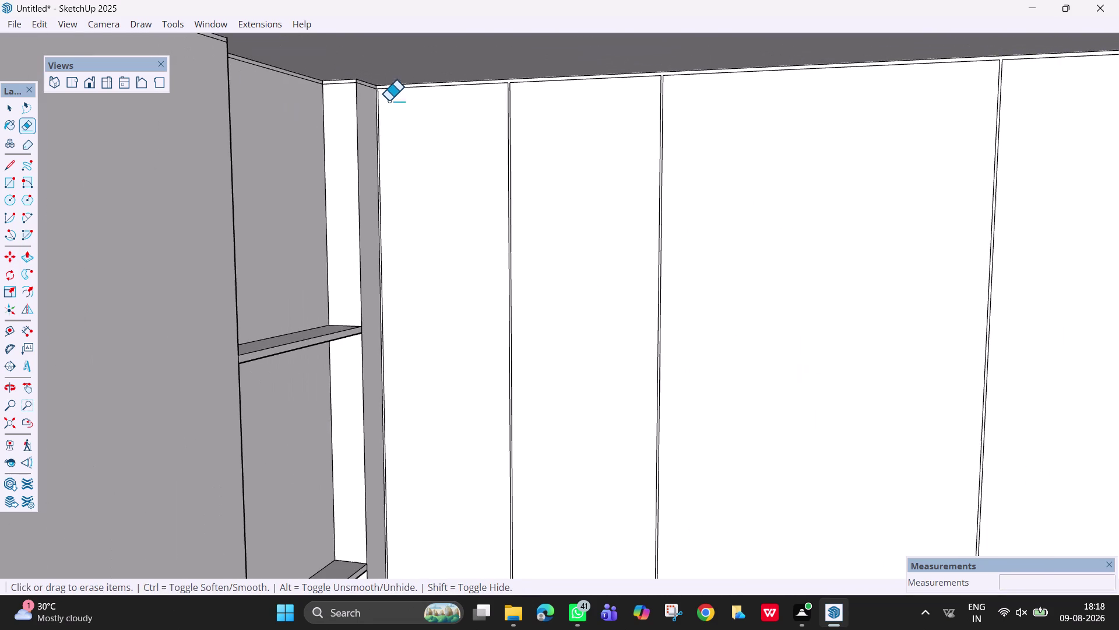
scroll(down, 3)
scroll(down, 3)
Pan across the panel wall and erase one stray edge.
key(h)
drag(450, 442, 456, 380)
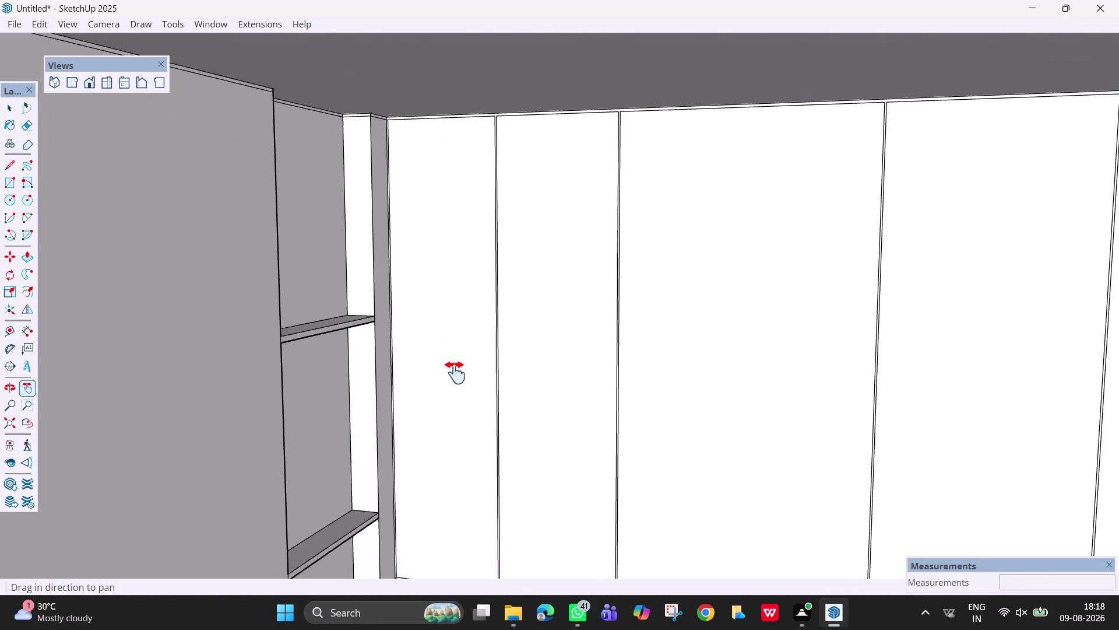
drag(455, 380, 482, 178)
scroll(up, 3)
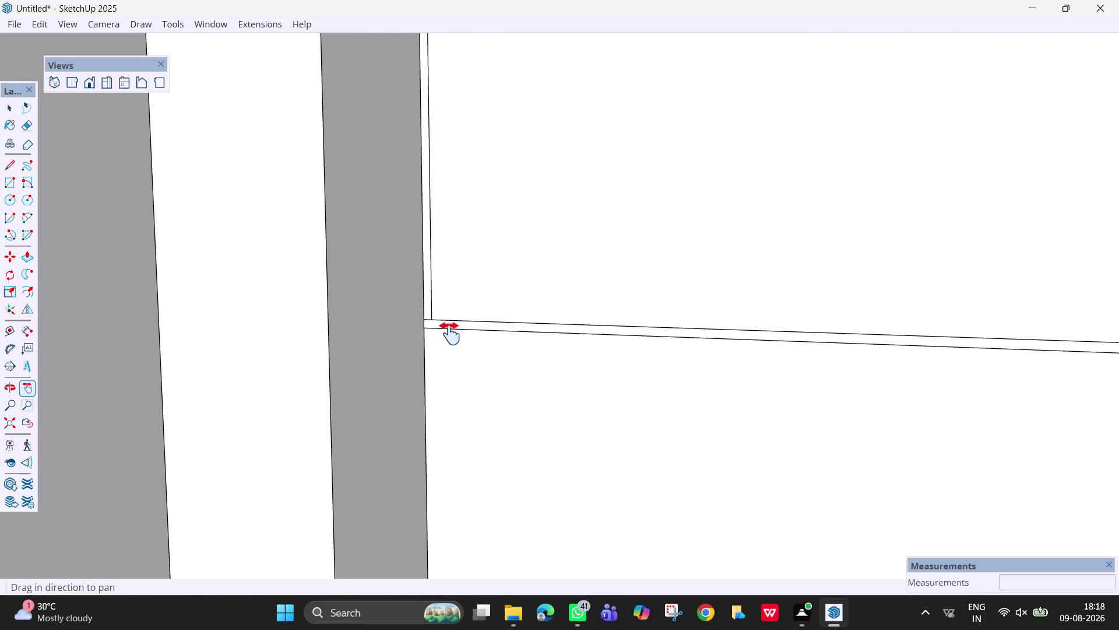
key(e)
click(429, 318)
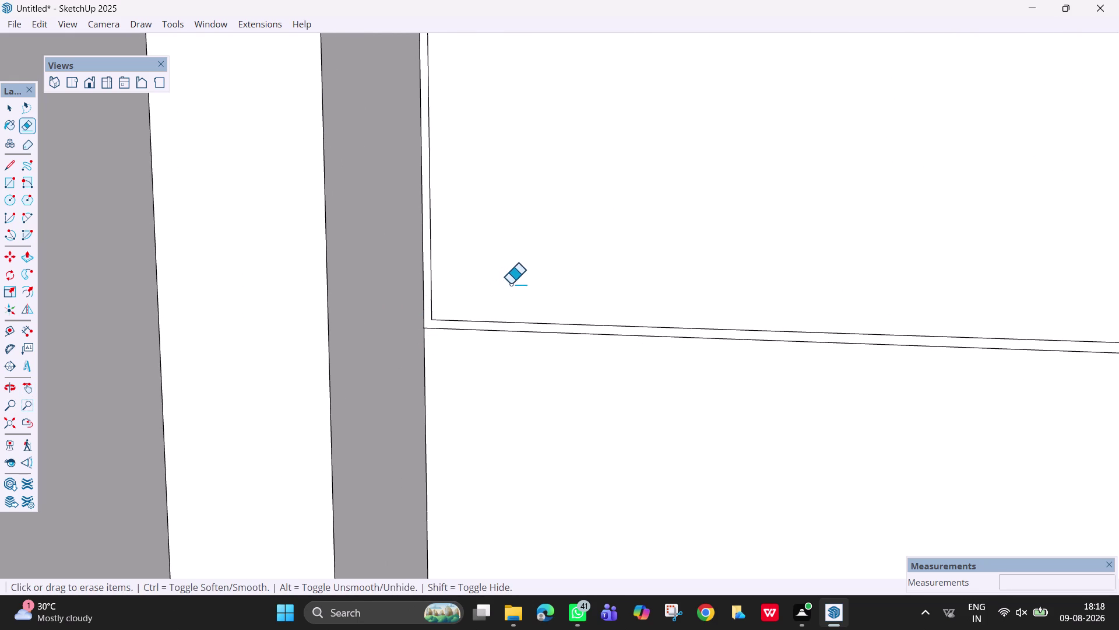
scroll(down, 3)
Pan and orbit along the panel bottoms and seams up toward the ceiling line.
key(h)
drag(776, 299, 317, 345)
scroll(down, 3)
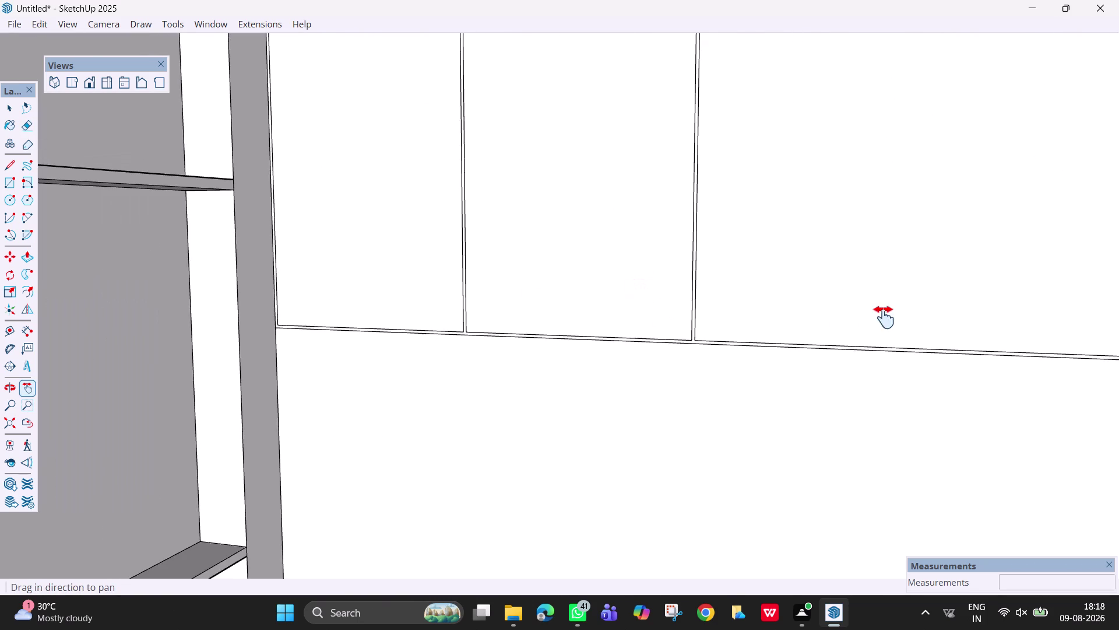
drag(871, 317, 284, 392)
drag(597, 352, 364, 319)
drag(710, 375, 254, 383)
drag(678, 391, 313, 400)
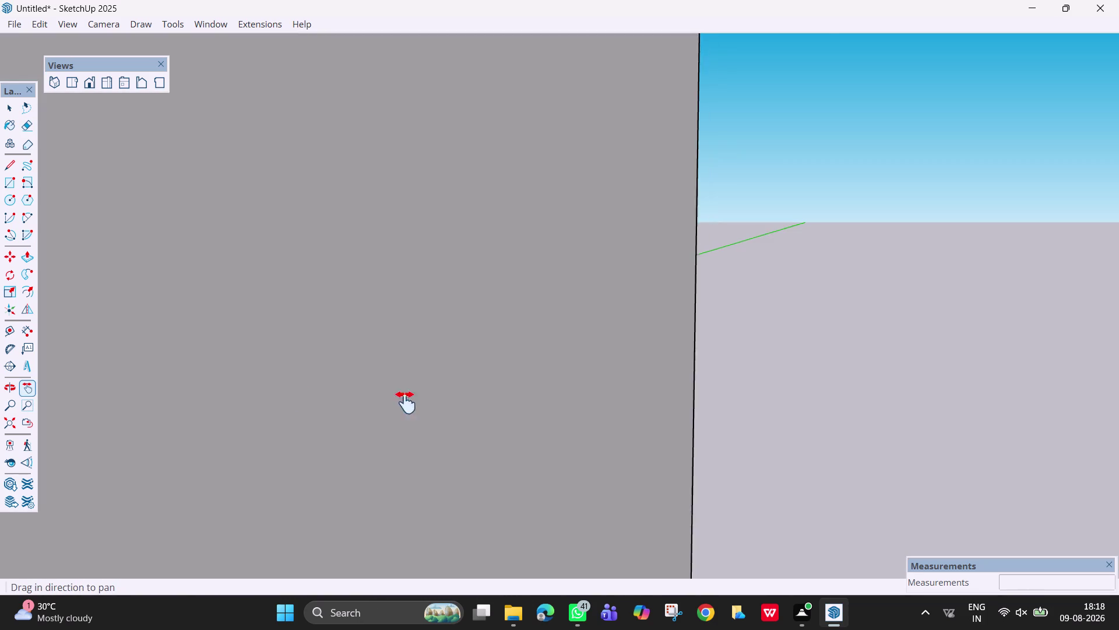
drag(314, 401, 766, 355)
middle_drag(715, 210, 865, 247)
scroll(down, 3)
drag(826, 180, 816, 273)
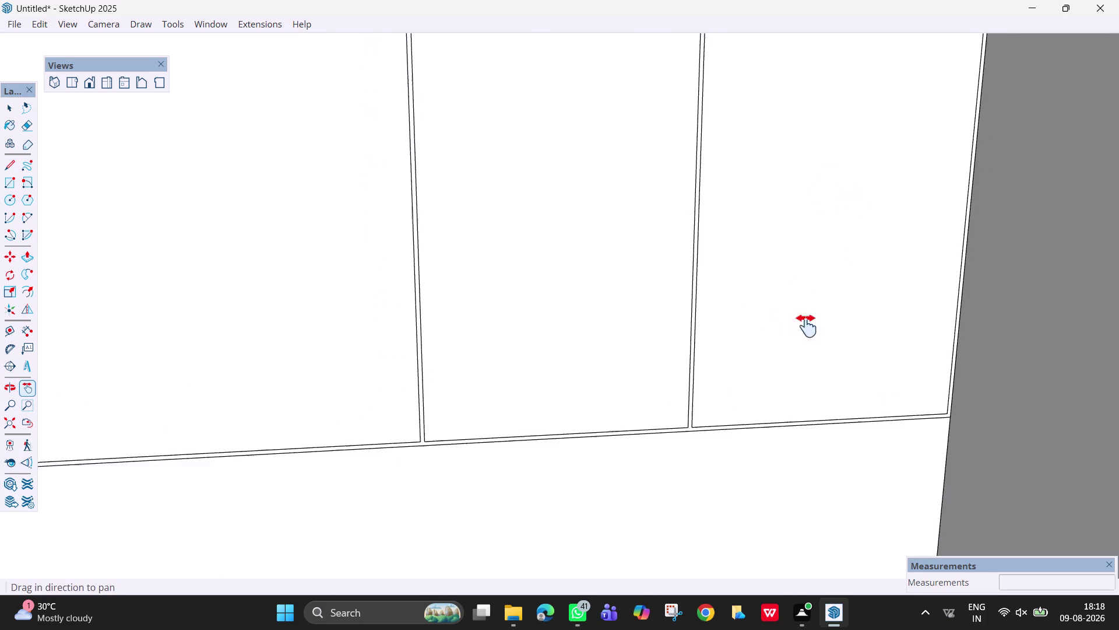
drag(816, 273, 770, 413)
drag(832, 166, 856, 440)
drag(892, 124, 792, 450)
drag(875, 164, 822, 442)
drag(859, 153, 847, 142)
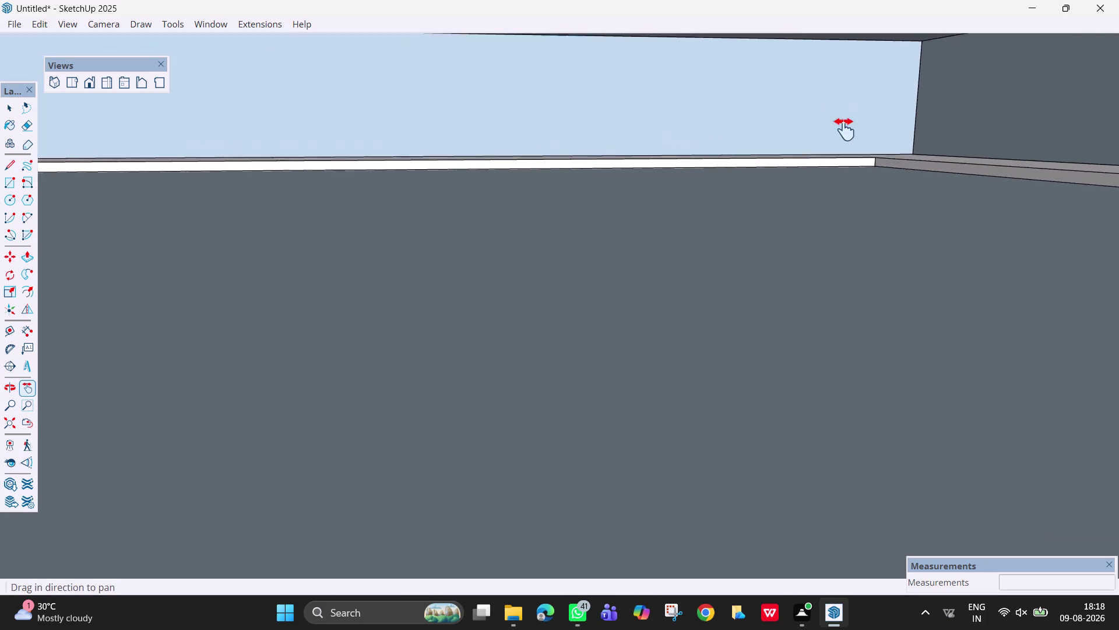
drag(847, 142, 829, 12)
scroll(up, 3)
middle_drag(822, 112, 833, 74)
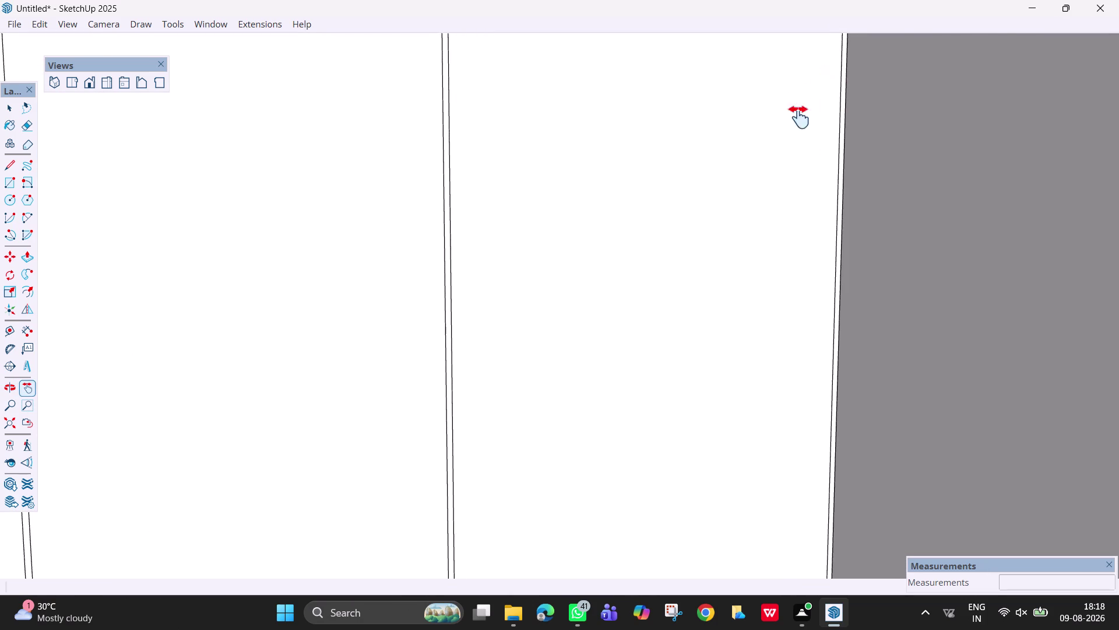
drag(800, 117, 794, 200)
scroll(up, 3)
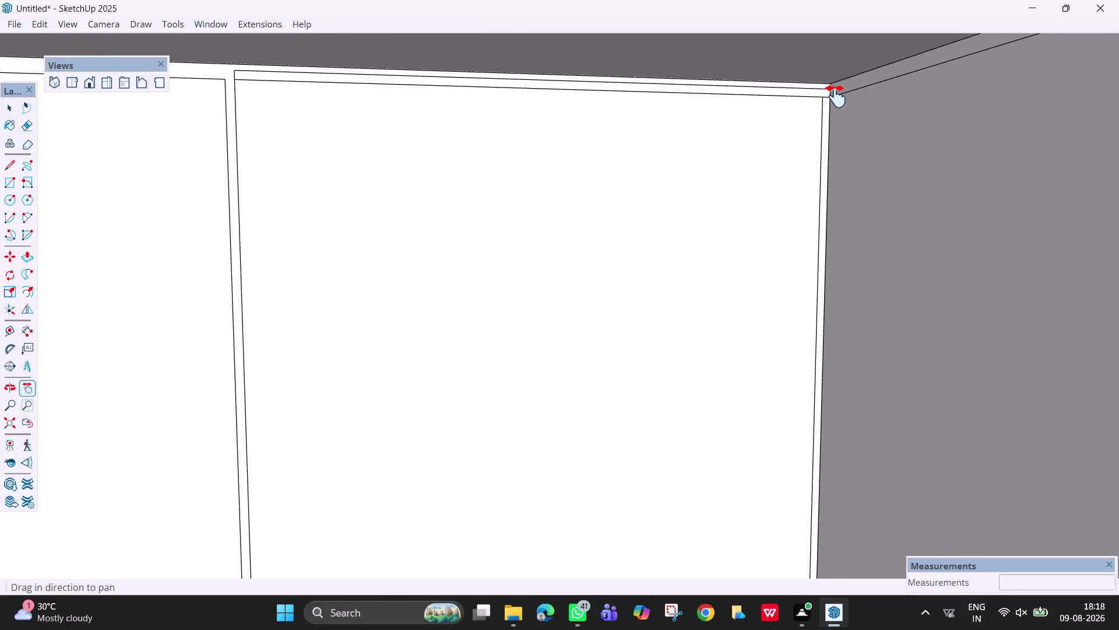
scroll(down, 3)
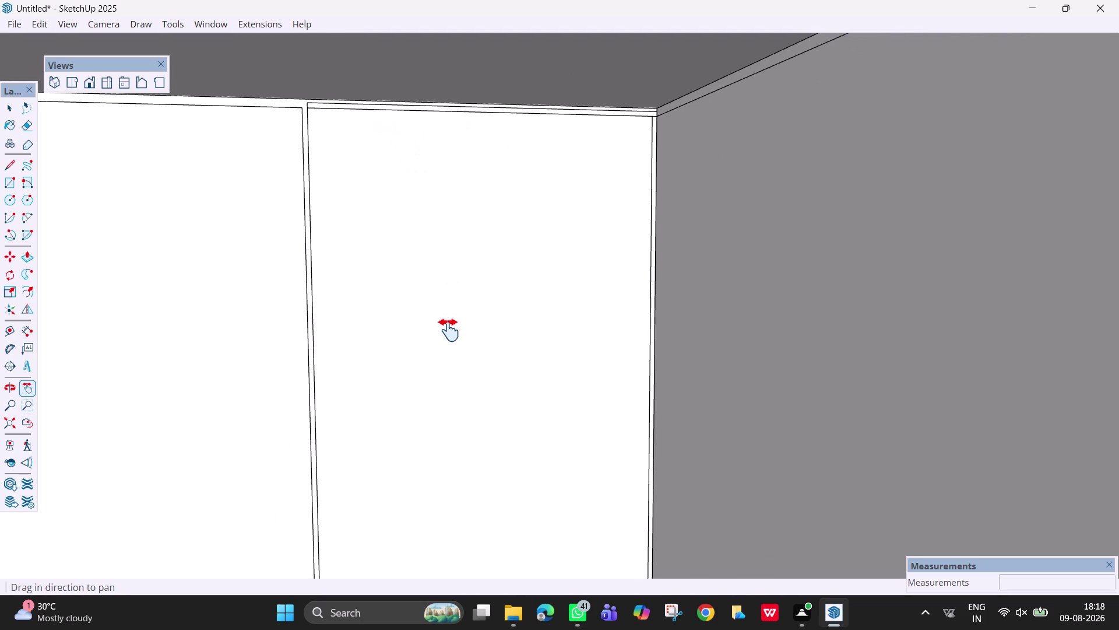
Pan along the panel wall to bring the panel tops at the ceiling junction into view.
drag(448, 329, 493, 0)
drag(497, 356, 481, 132)
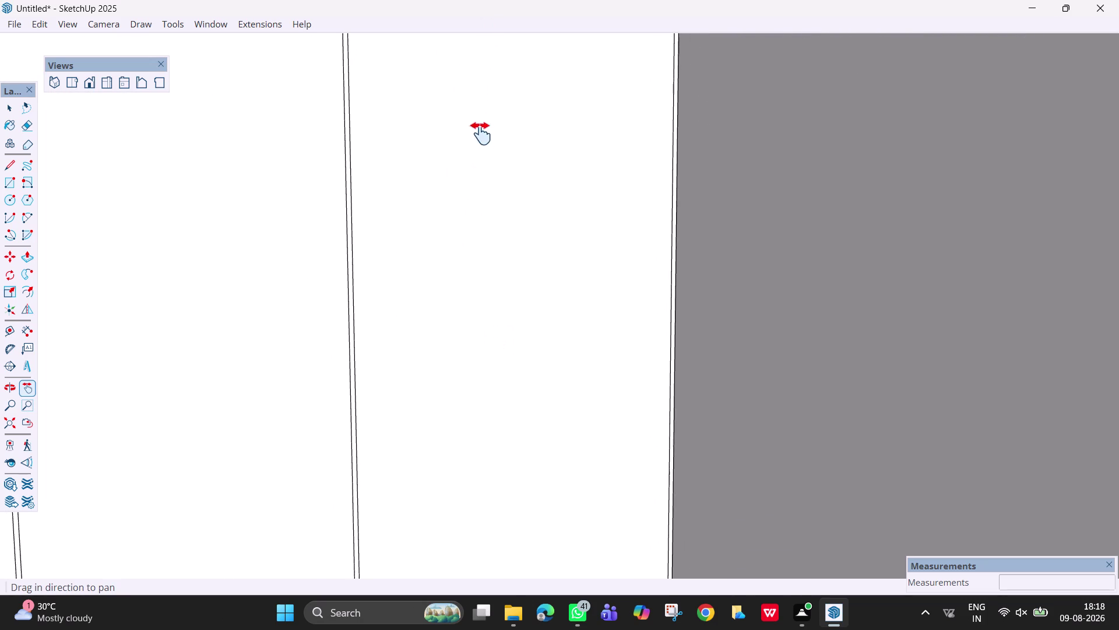
drag(453, 520, 458, 204)
drag(475, 380, 483, 118)
drag(506, 352, 500, 275)
scroll(up, 3)
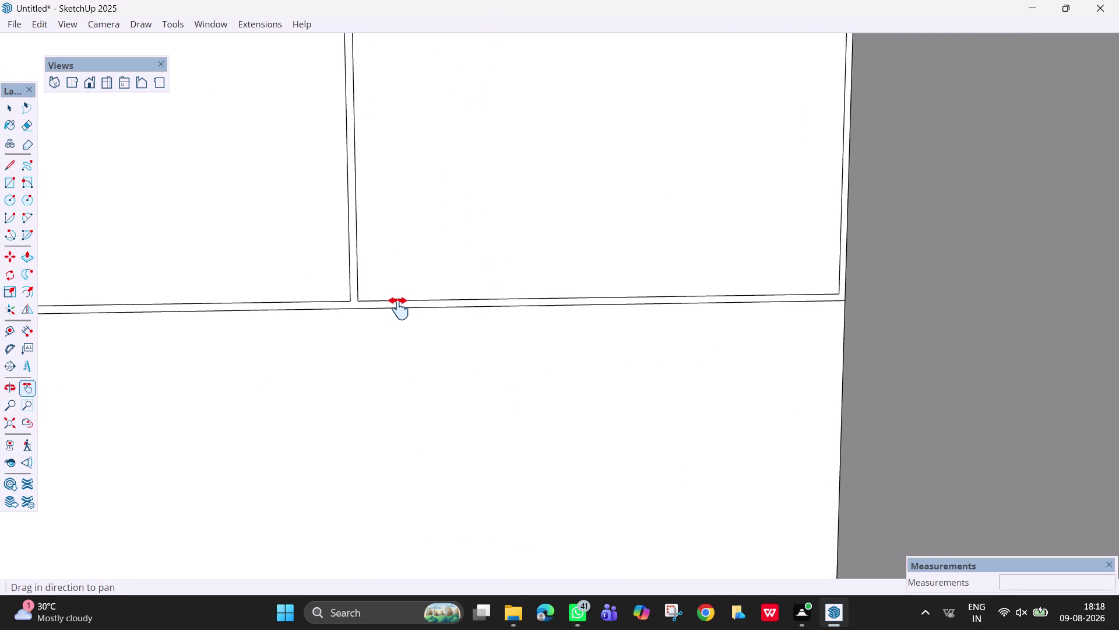
scroll(up, 3)
scroll(up, 3)
scroll(down, 3)
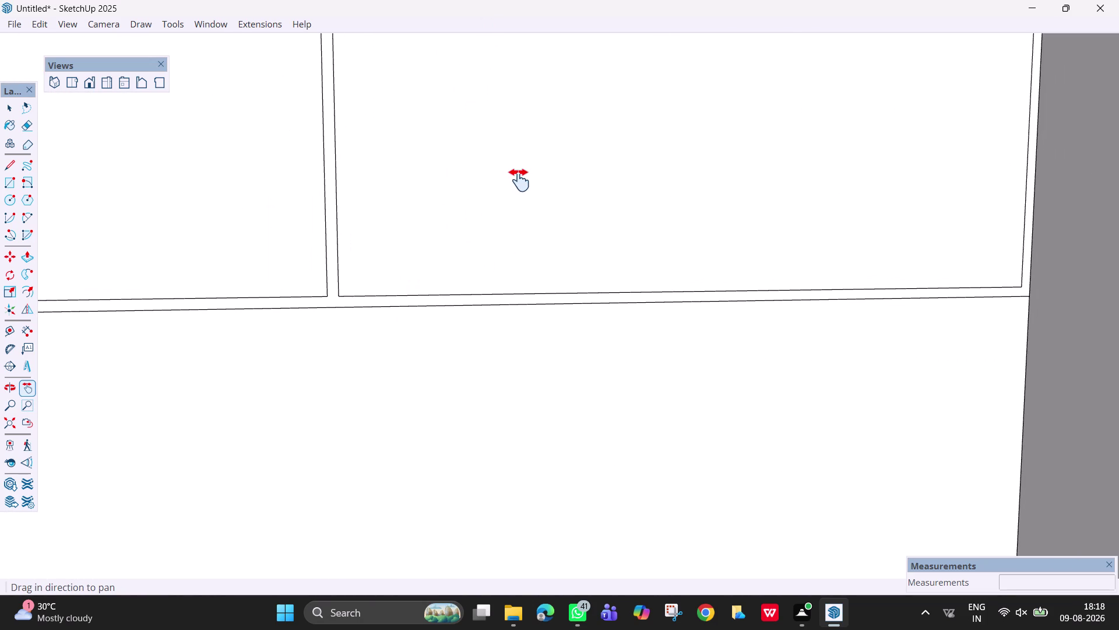
drag(562, 161, 612, 455)
drag(625, 120, 638, 481)
drag(608, 202, 616, 542)
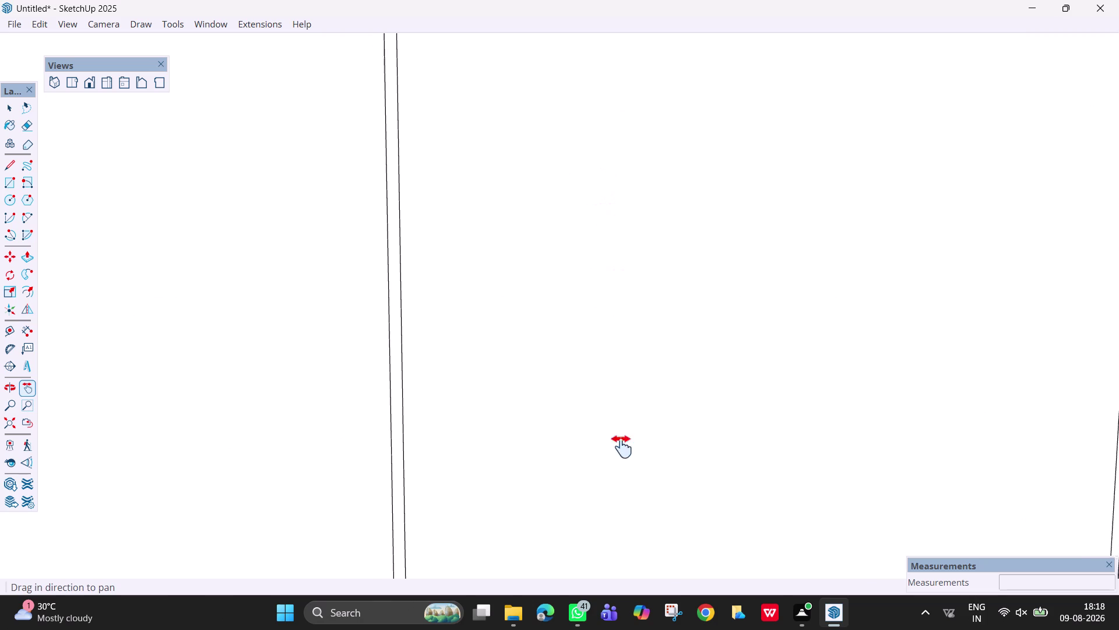
drag(617, 542, 617, 576)
drag(672, 130, 699, 538)
drag(675, 277, 699, 497)
click(676, 201)
scroll(down, 3)
drag(677, 205, 680, 597)
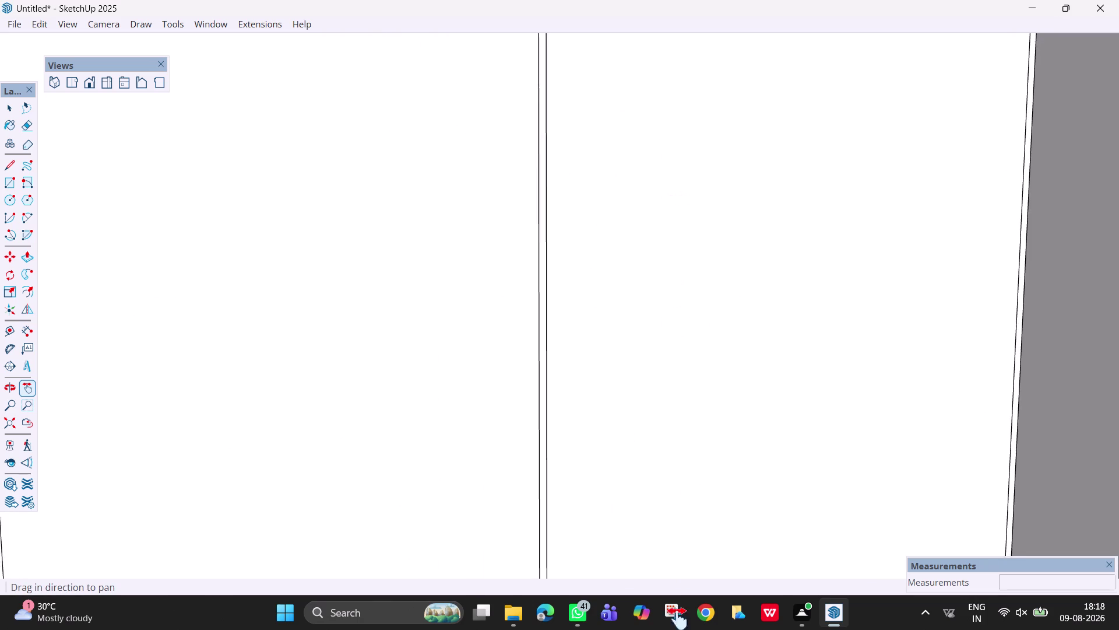
drag(679, 598, 663, 629)
scroll(down, 3)
drag(661, 124, 663, 494)
scroll(up, 3)
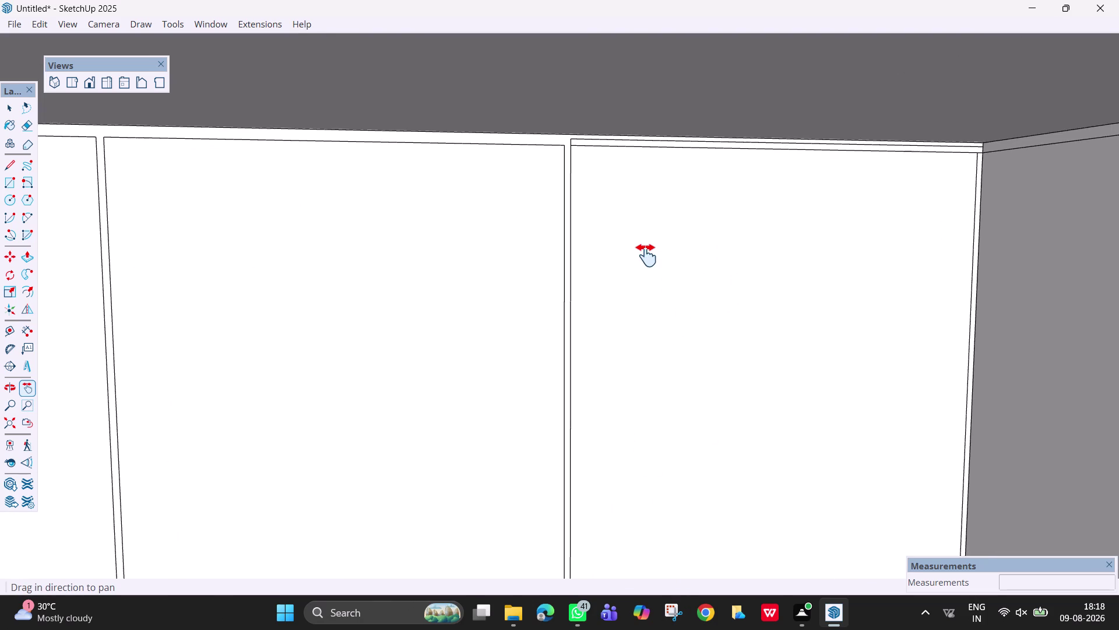
drag(646, 256, 646, 390)
drag(615, 321, 615, 282)
drag(616, 255, 620, 163)
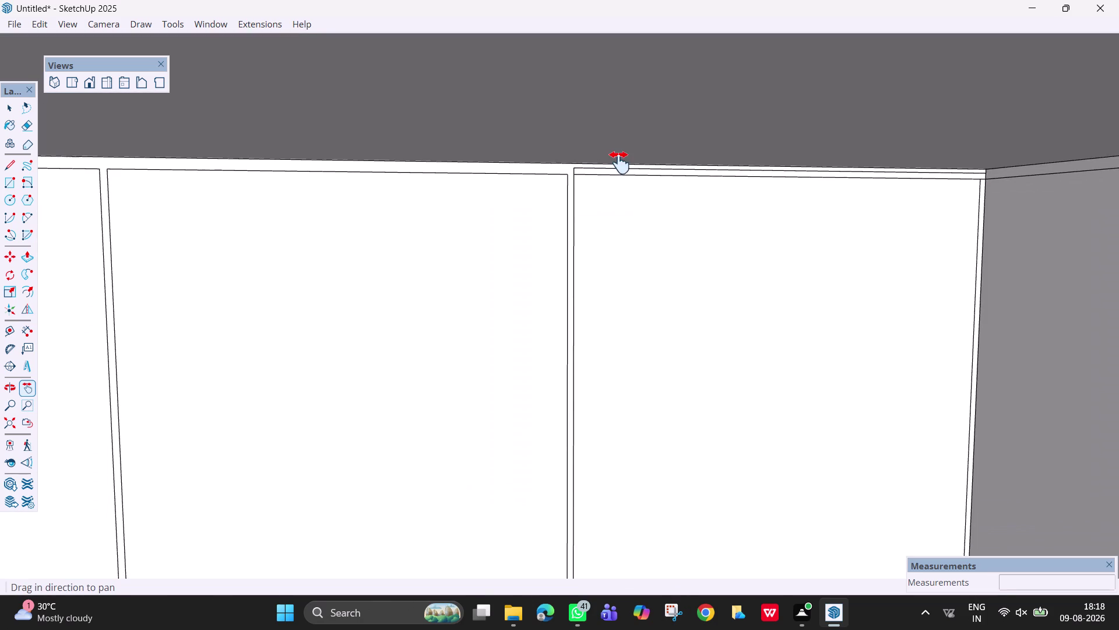
scroll(up, 3)
Select, then erase the extra lines along the panel tops.
key(space)
click(585, 151)
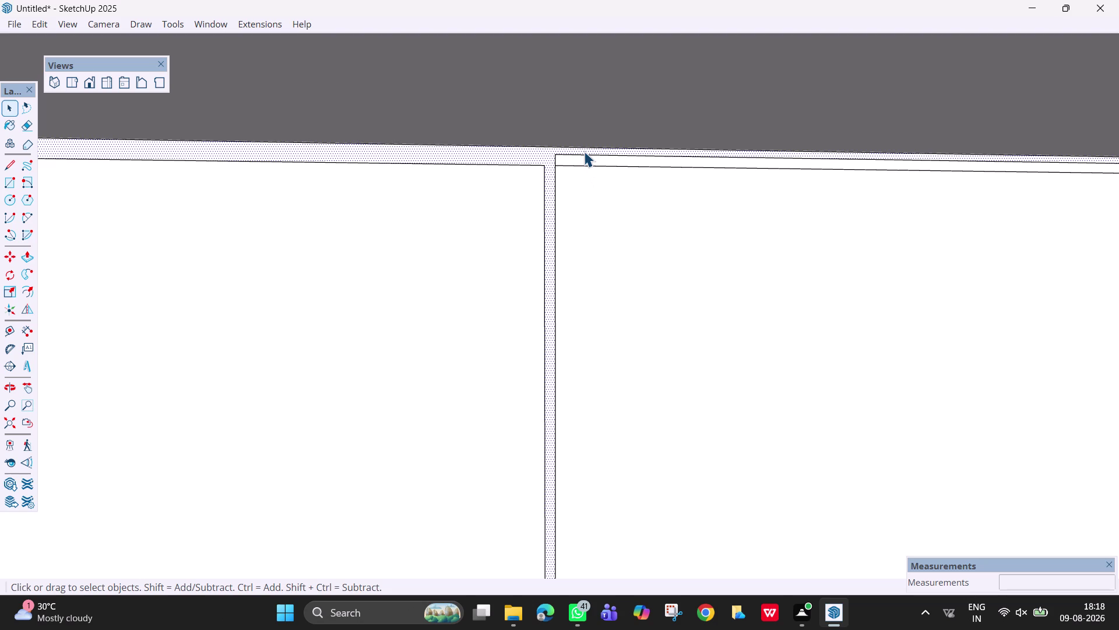
key(Escape)
key(e)
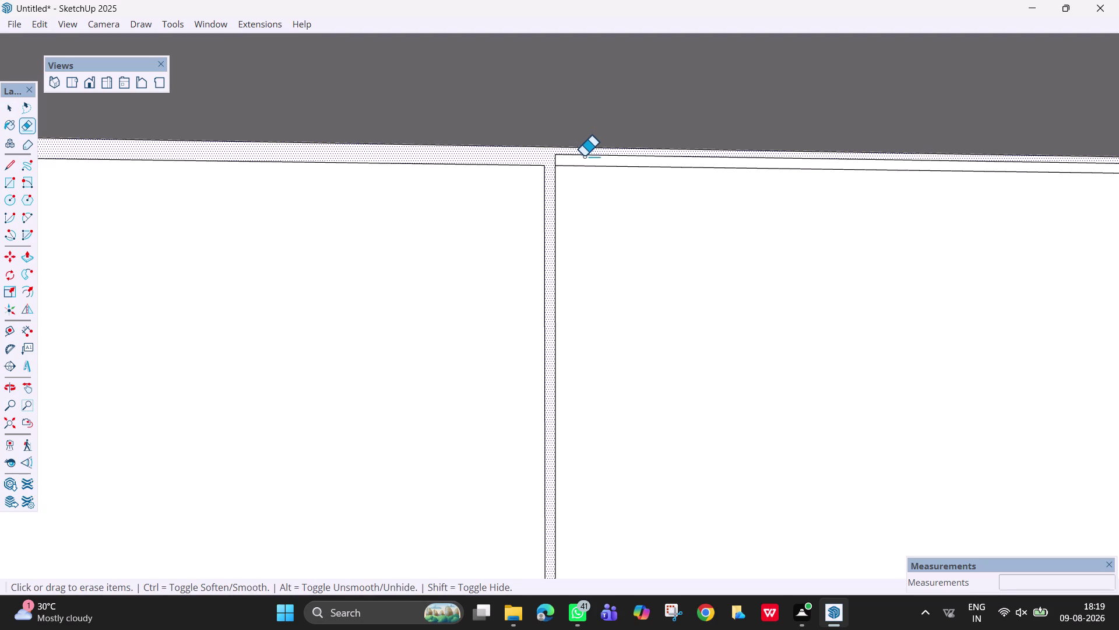
key(Escape)
click(585, 156)
drag(558, 156, 550, 157)
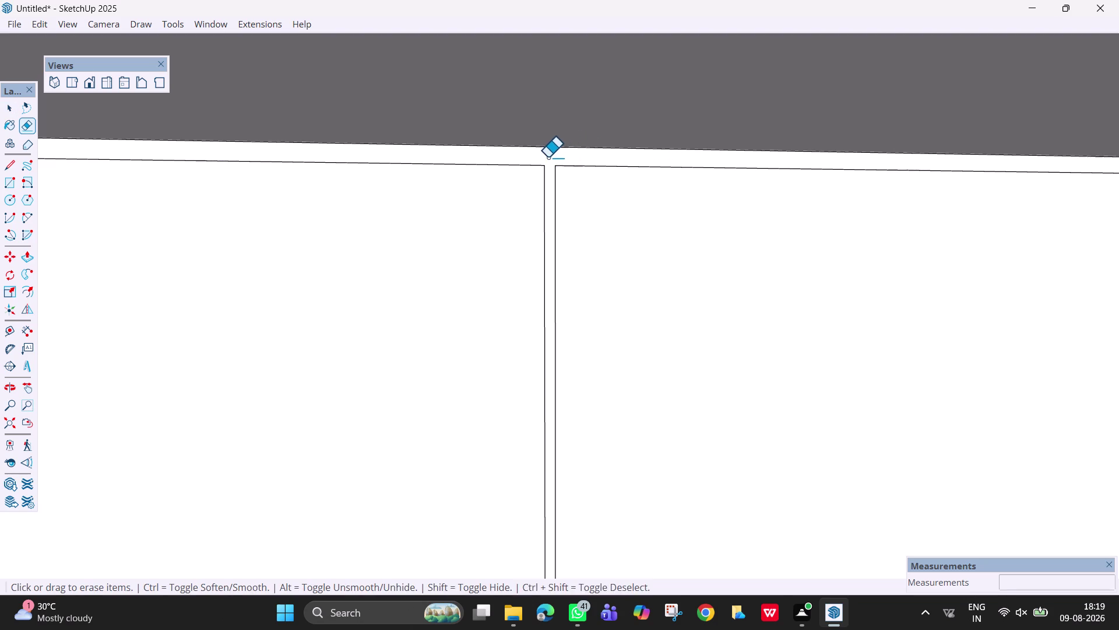
Pan along the cleaned panel tops and zoom back out to the full panel wall.
key(h)
drag(753, 175, 475, 179)
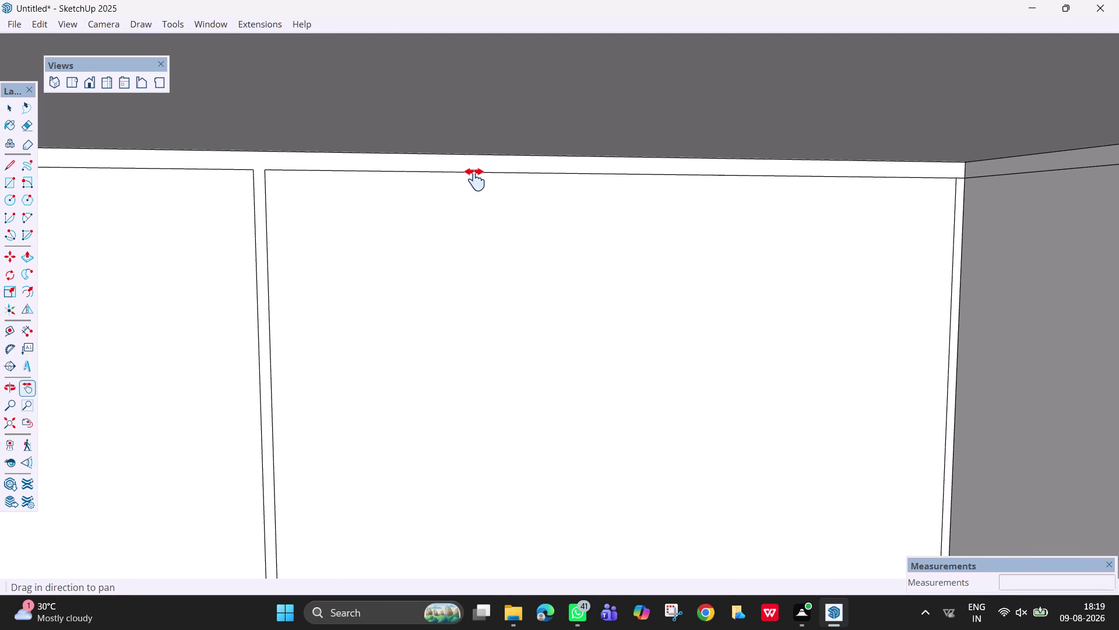
key(Escape)
scroll(down, 3)
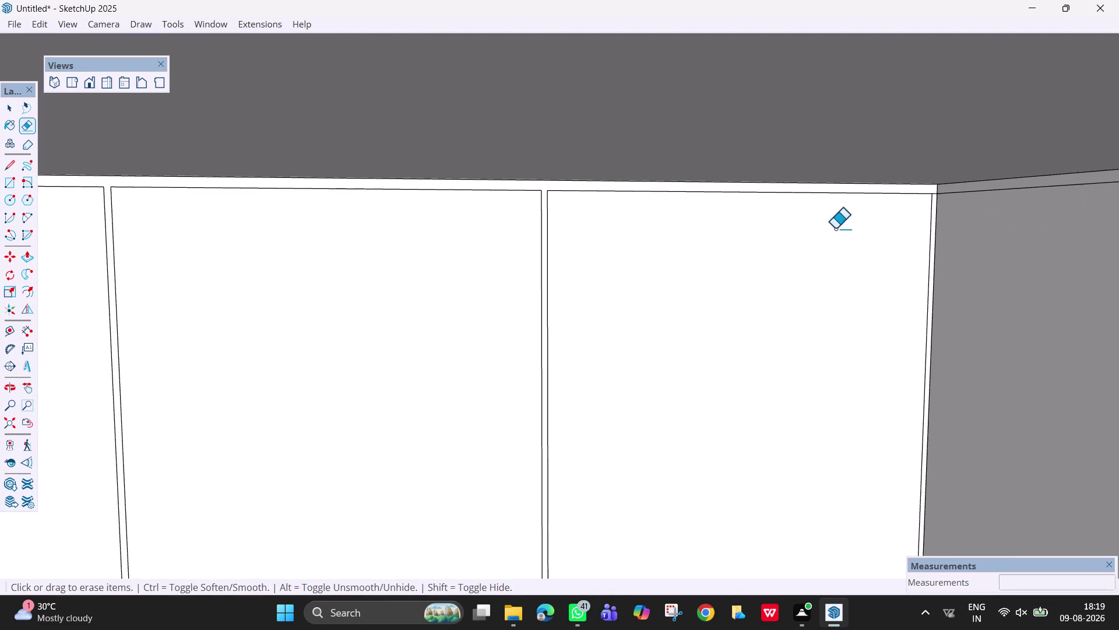
scroll(down, 3)
scroll(down, 3)
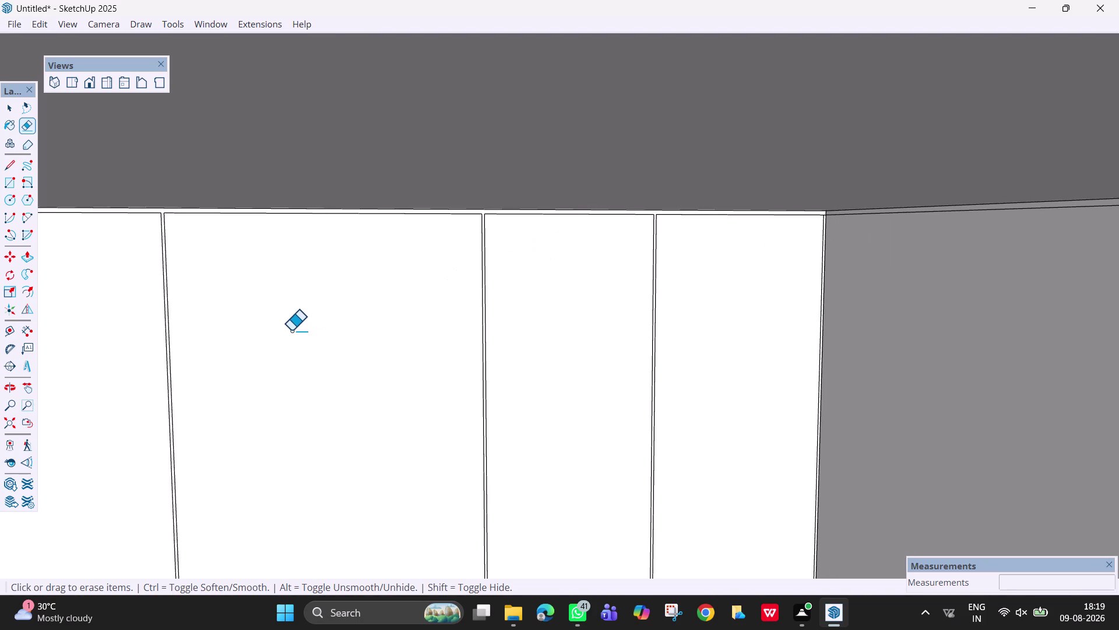
key(h)
drag(291, 330, 848, 219)
scroll(down, 3)
scroll(down, 3)
key(space)
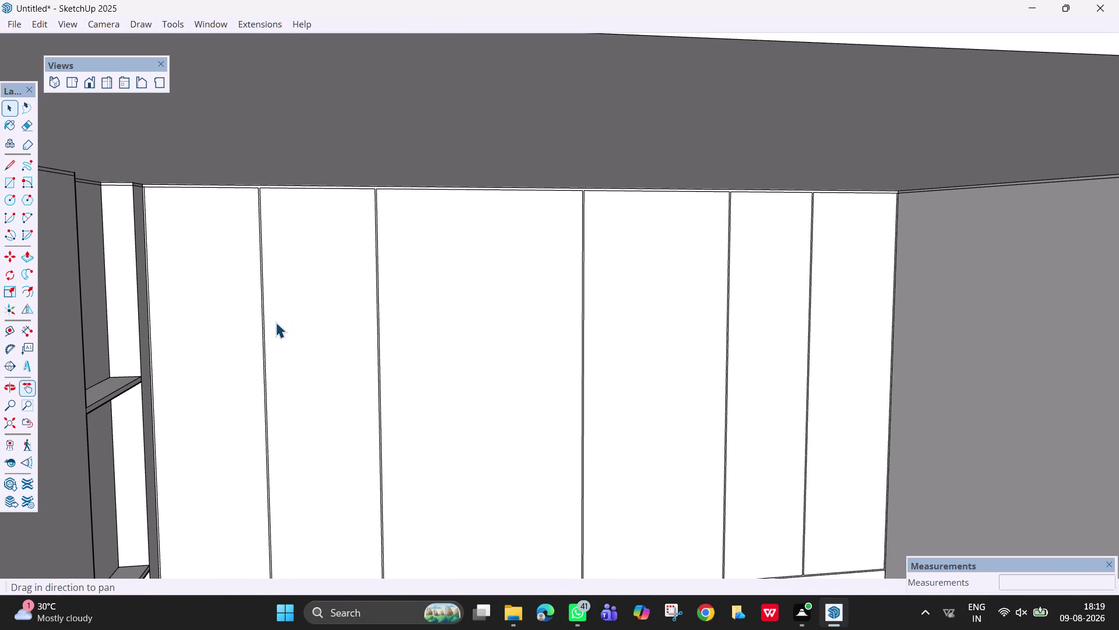
Push/Pull the narrow panel face out 18mm.
text(p)
click(250, 307)
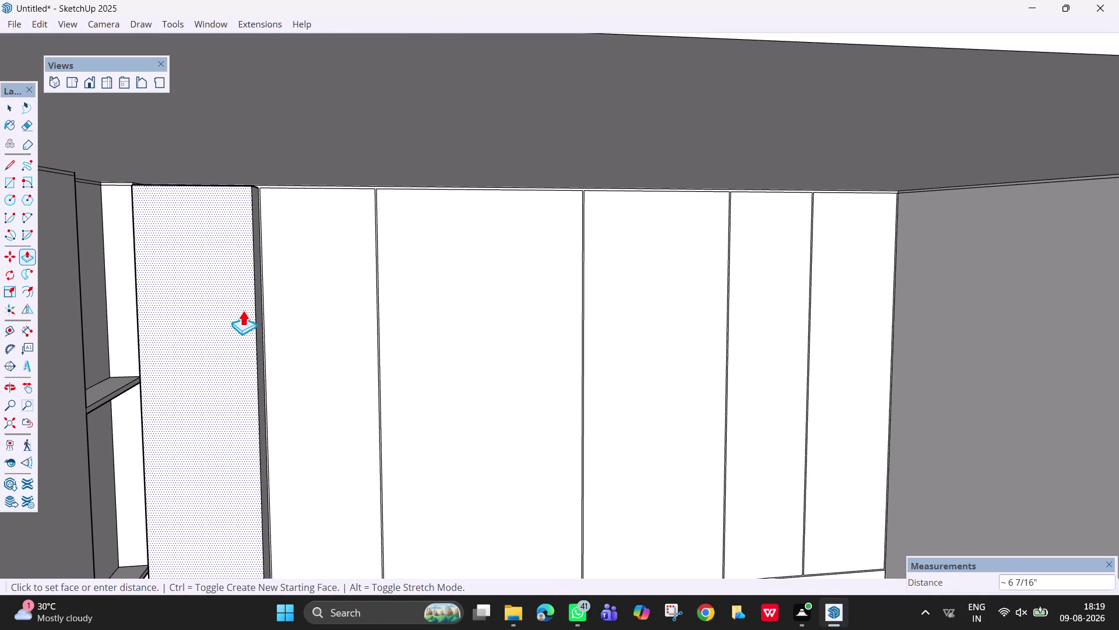
text(18)
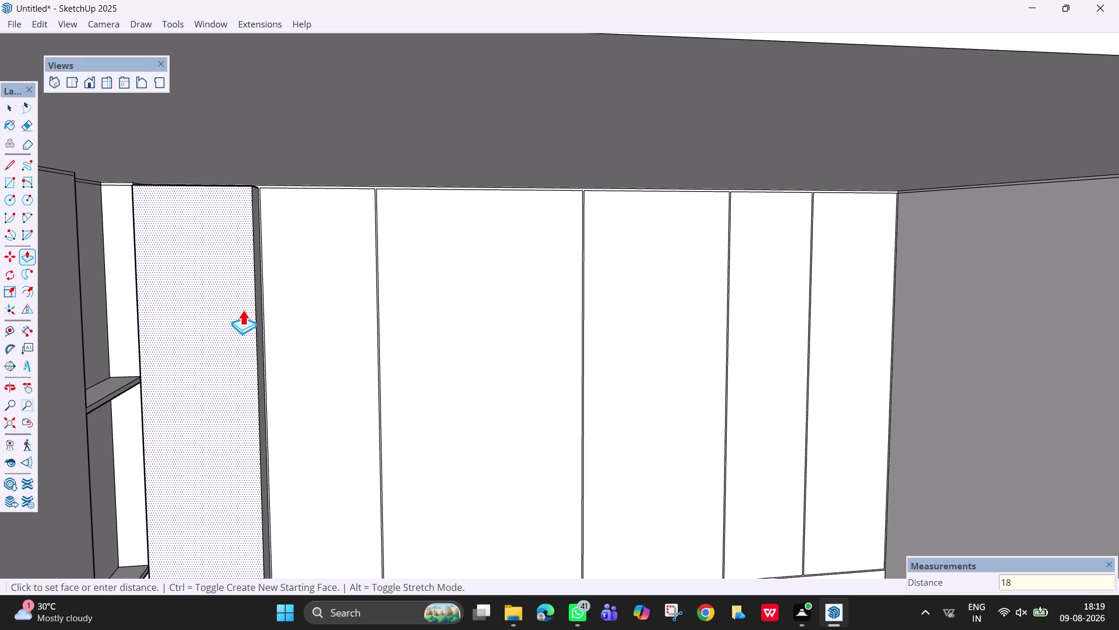
text(mm)
key(Return)
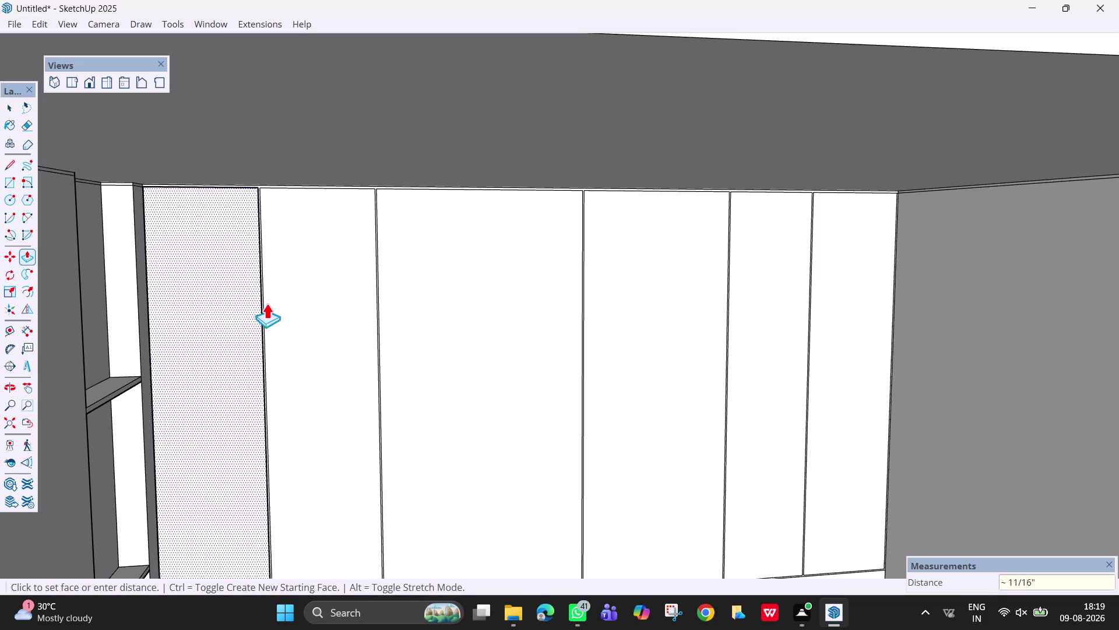
Repeat the 18mm extrusion on five more back-wall panels.
double_click(327, 309)
double_click(482, 304)
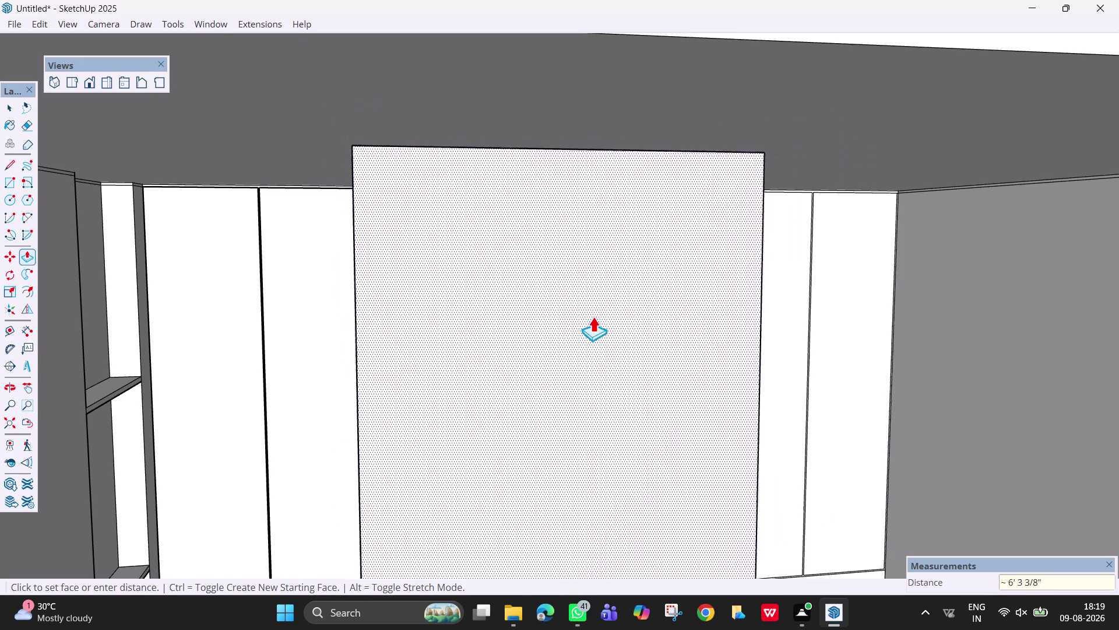
text(18mm)
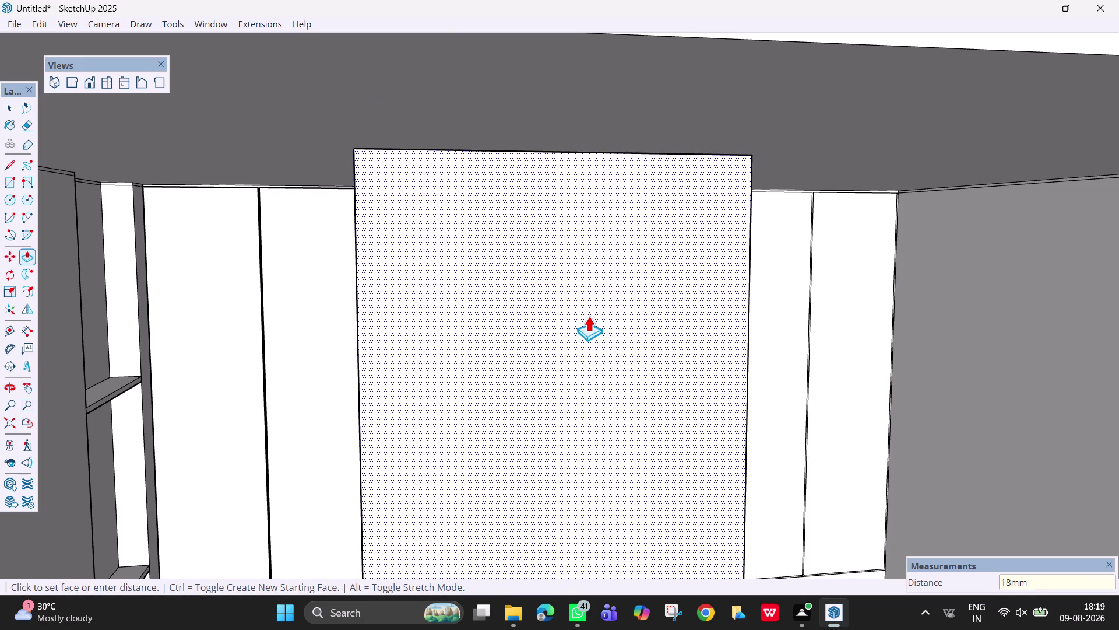
key(Return)
double_click(685, 367)
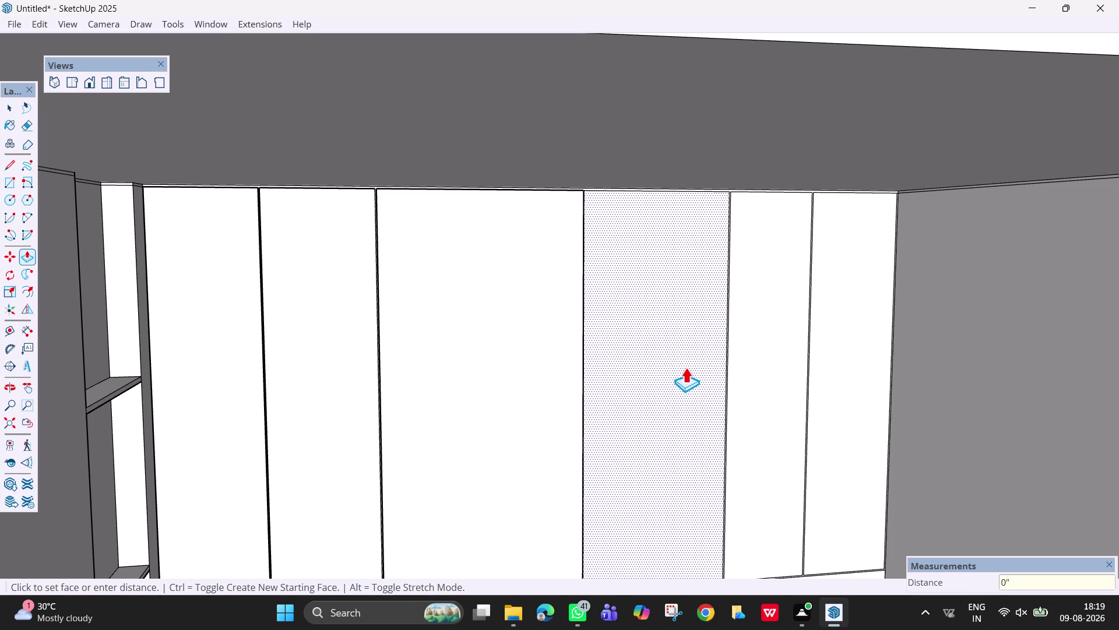
double_click(781, 360)
double_click(836, 376)
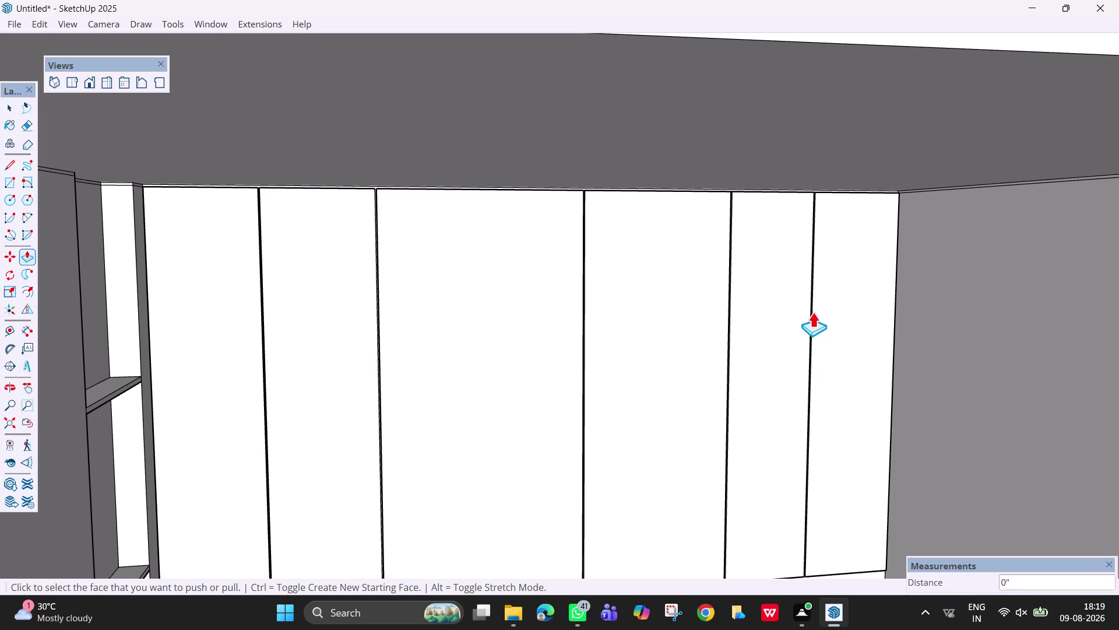
scroll(down, 3)
Orbit and pan to centre the panelled wall, then zoom in on the panels' bottom edge.
middle_drag(813, 311, 725, 280)
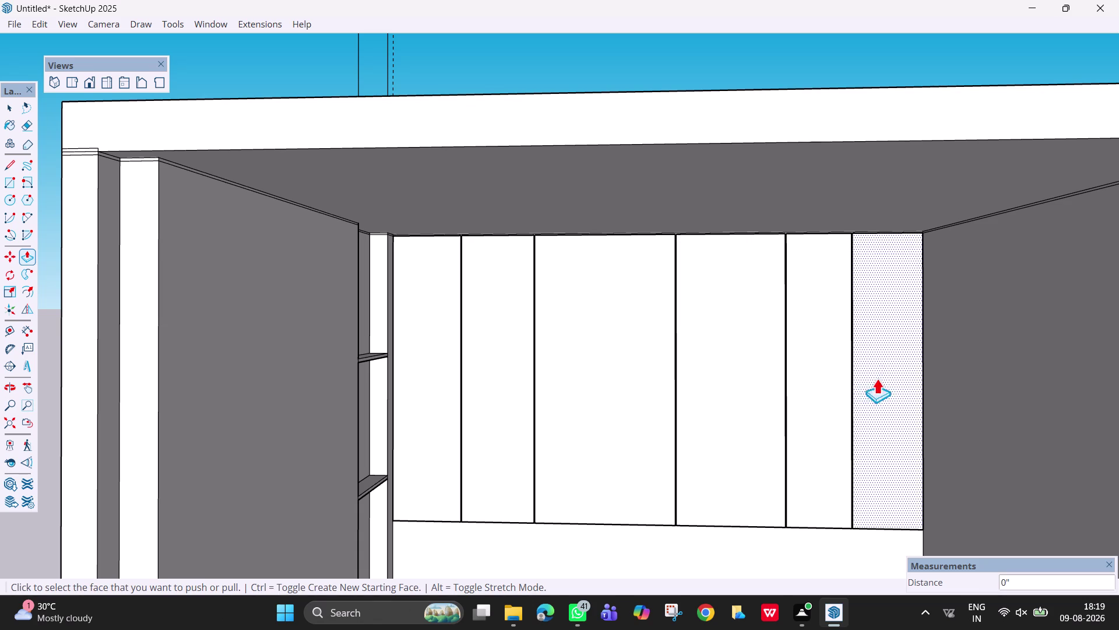
key(h)
drag(823, 384, 808, 207)
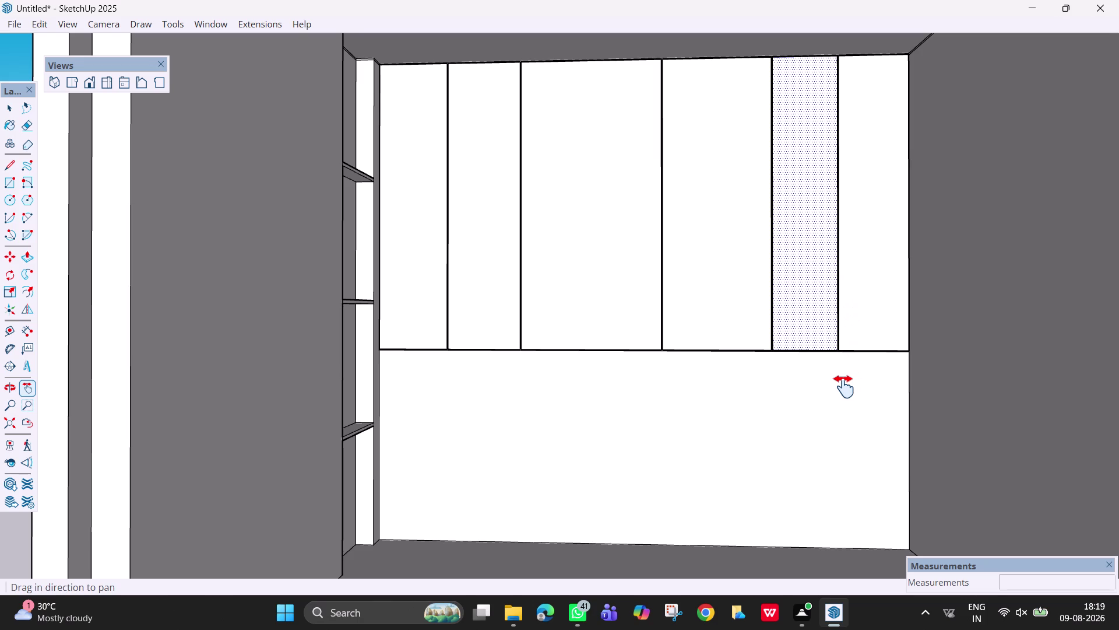
key(Escape)
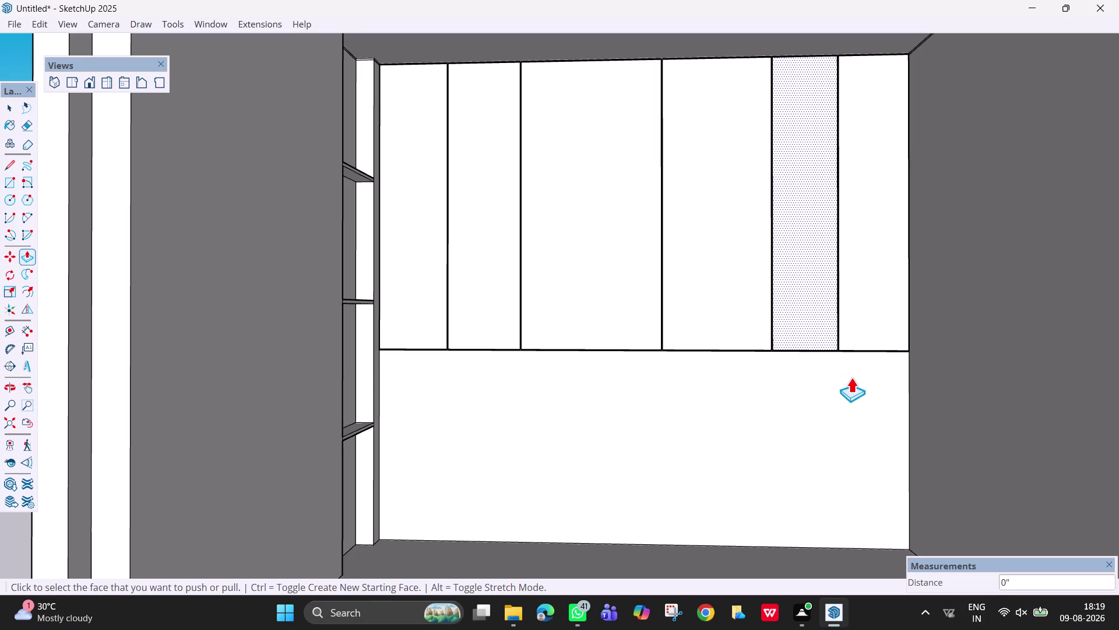
key(space)
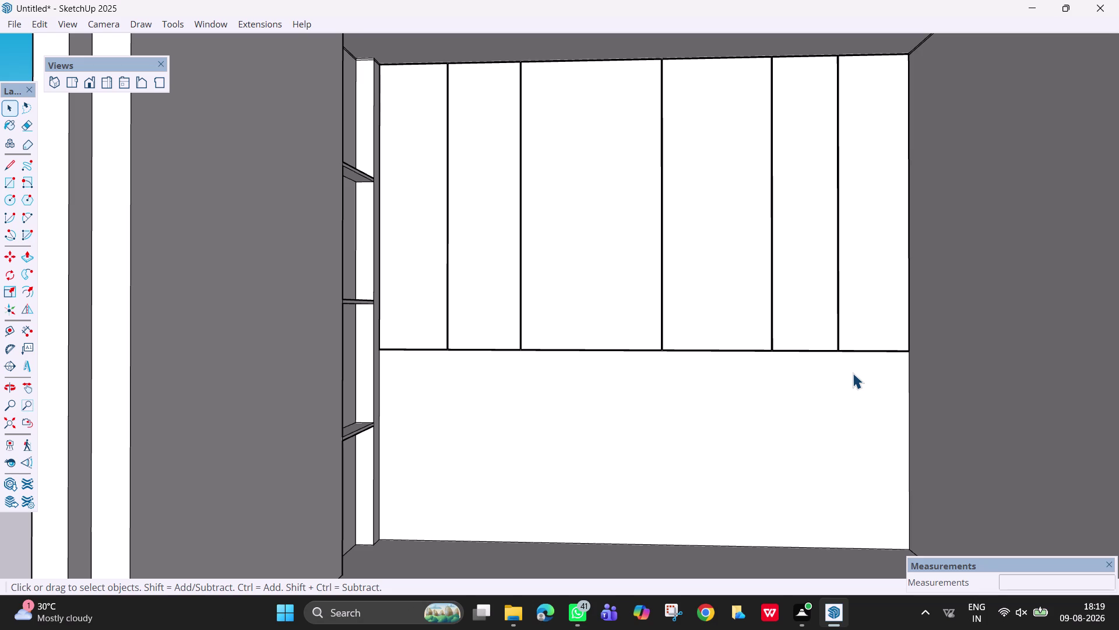
scroll(up, 3)
scroll(up, 3)
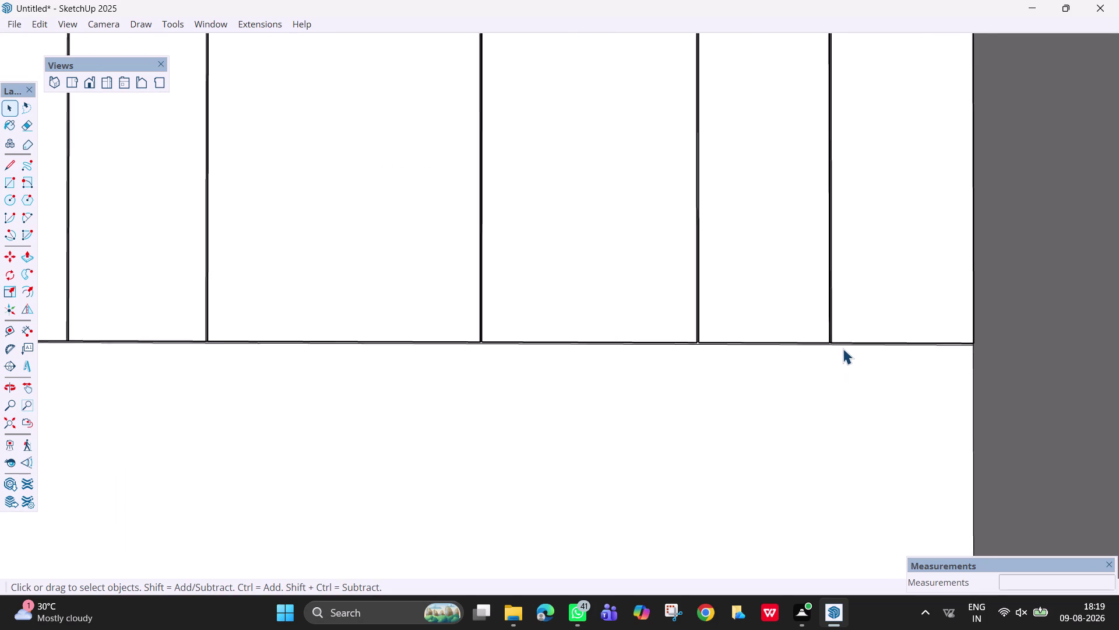
scroll(up, 3)
scroll(up, 3)
scroll(up, 3)
middle_drag(819, 345, 757, 327)
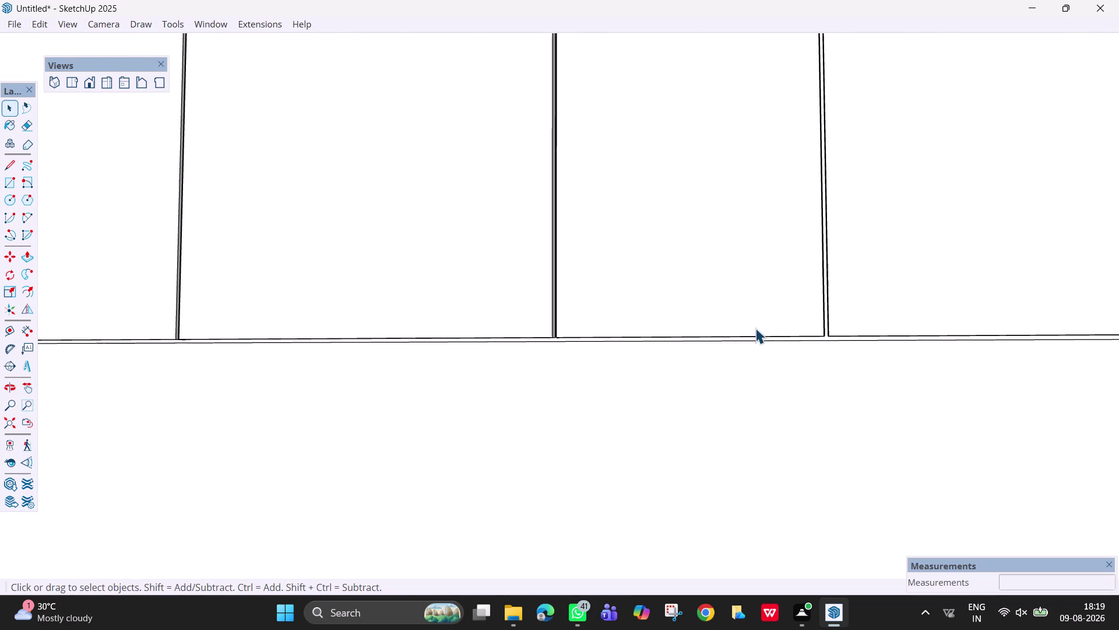
key(t)
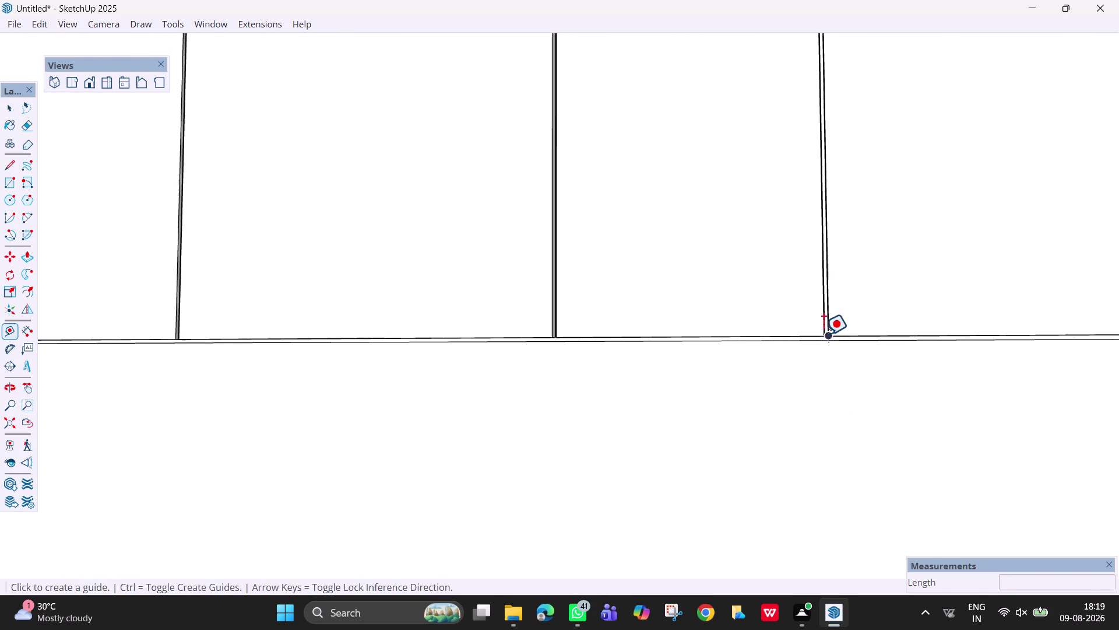
Offset a Tape Measure guide 6mm inward from the lower back wall's right end.
scroll(down, 3)
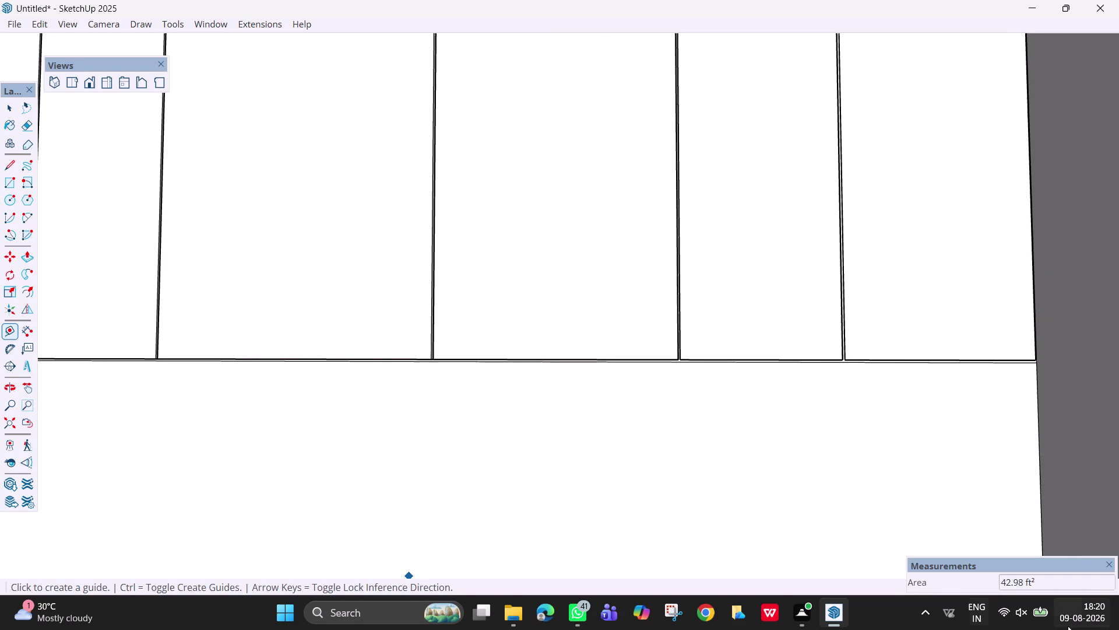
click(1041, 424)
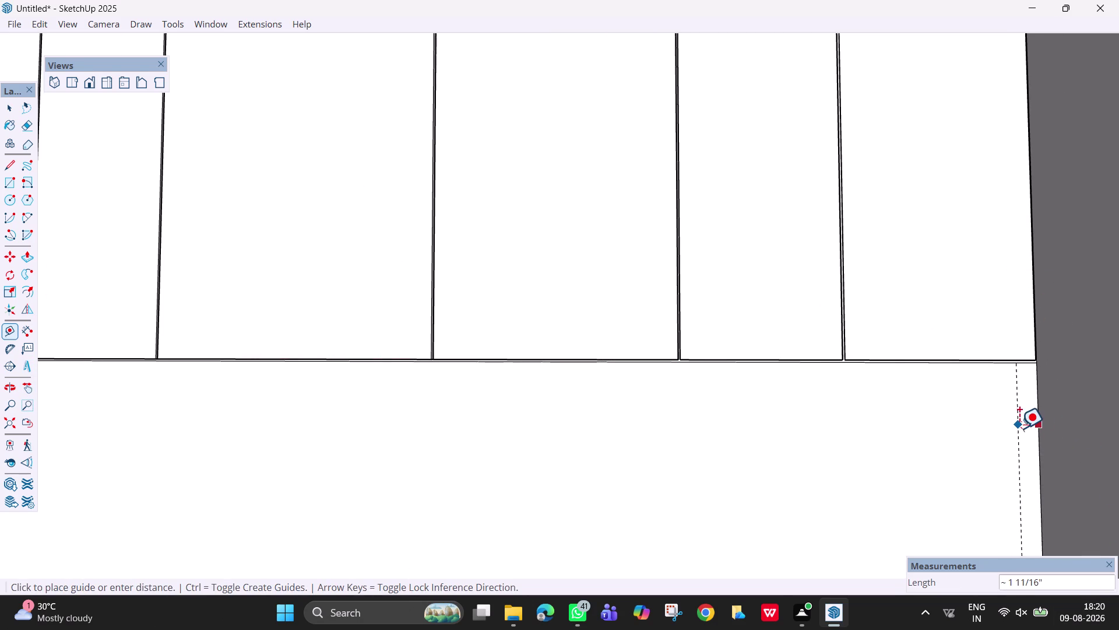
key(6)
text(m)
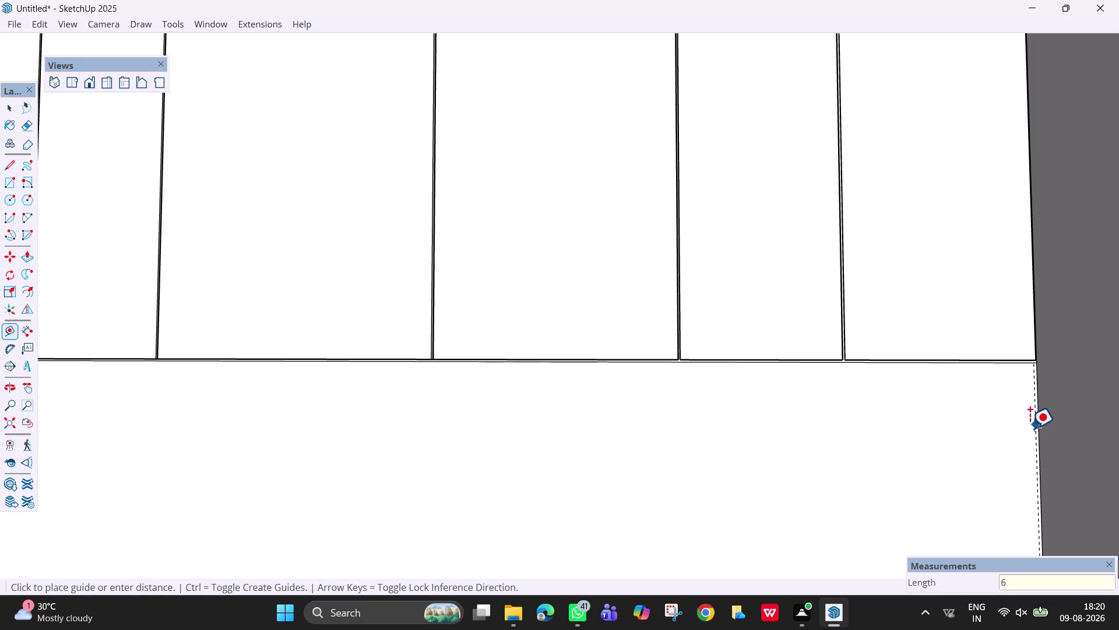
text(m)
key(Return)
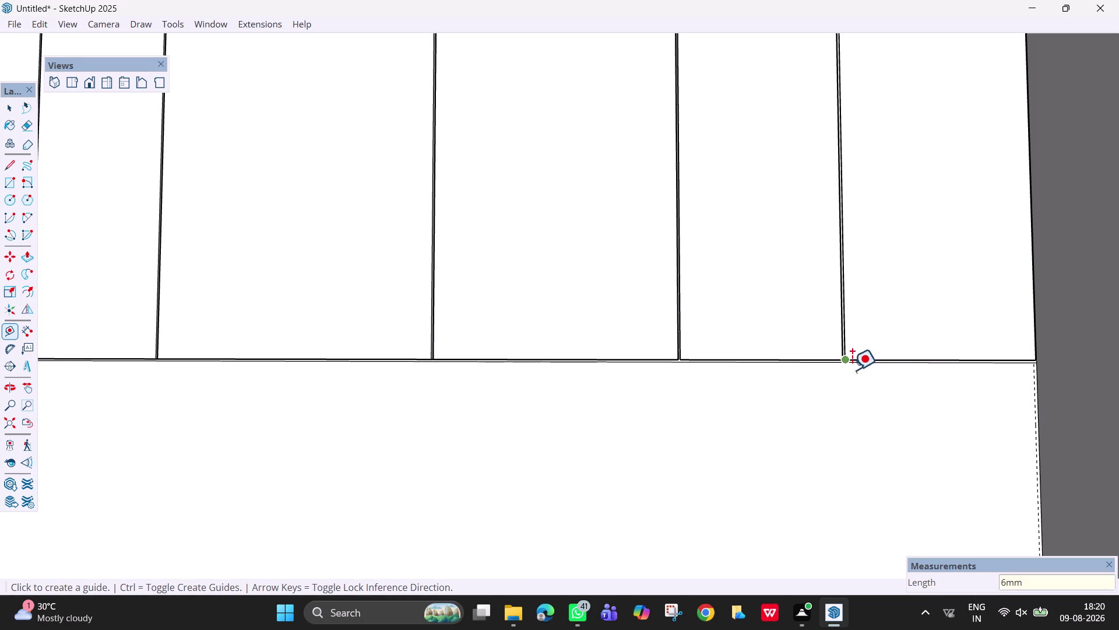
key(Escape)
scroll(up, 3)
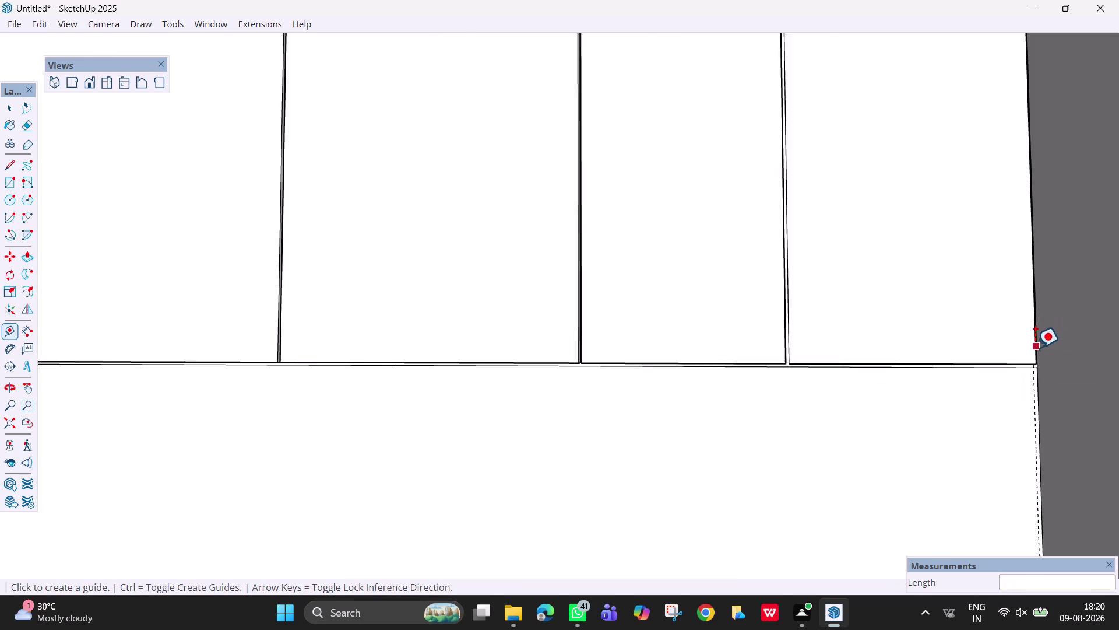
scroll(up, 3)
middle_drag(1028, 347, 973, 350)
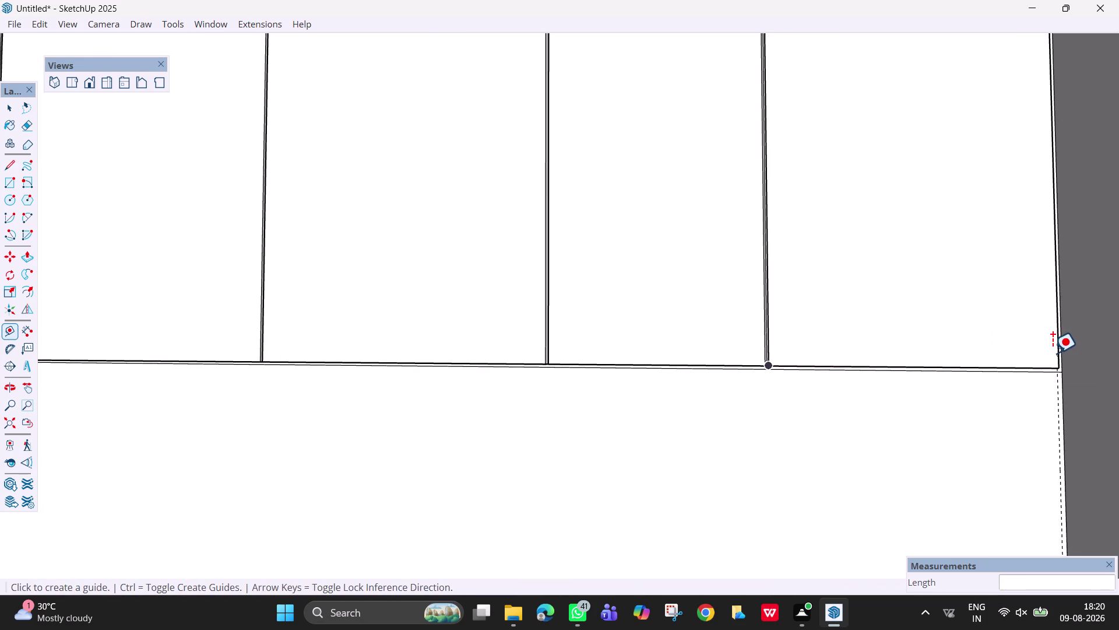
key(Escape)
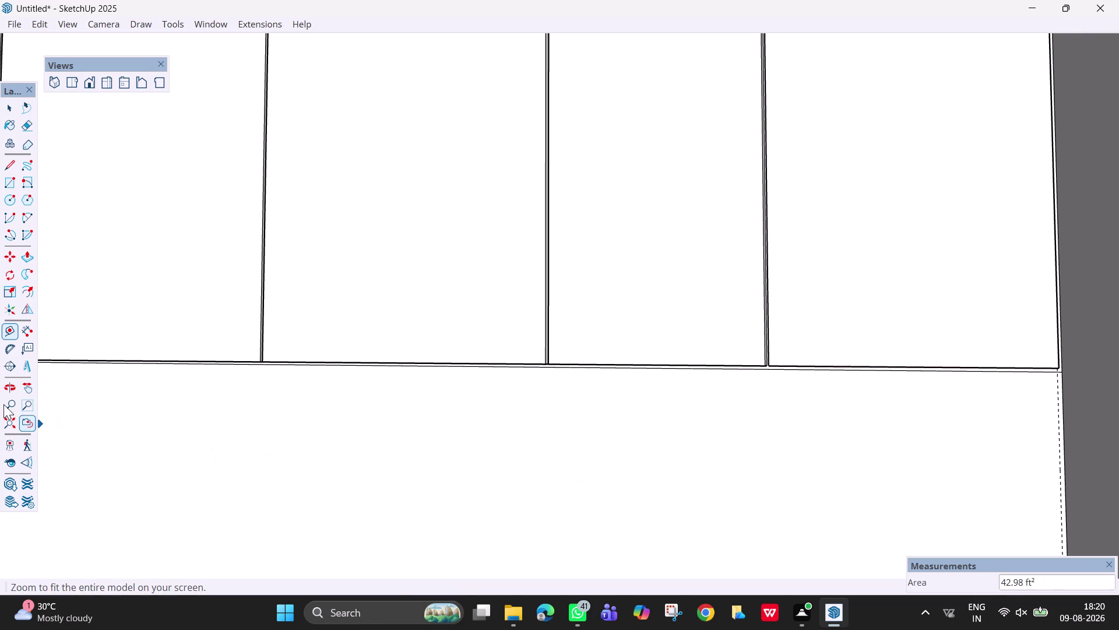
click(28, 336)
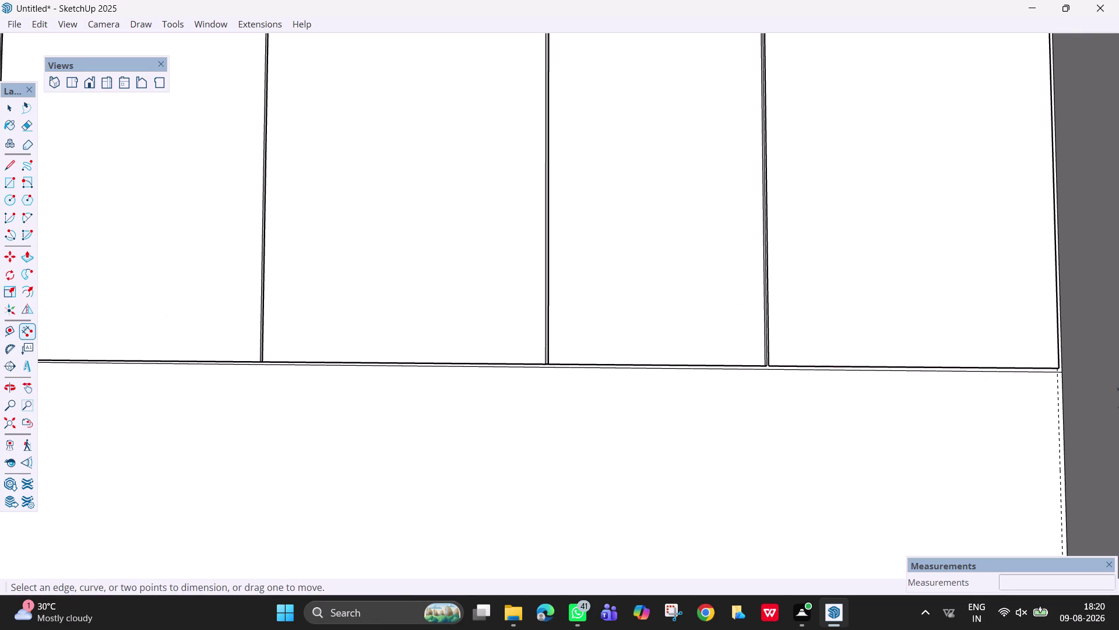
click(1056, 369)
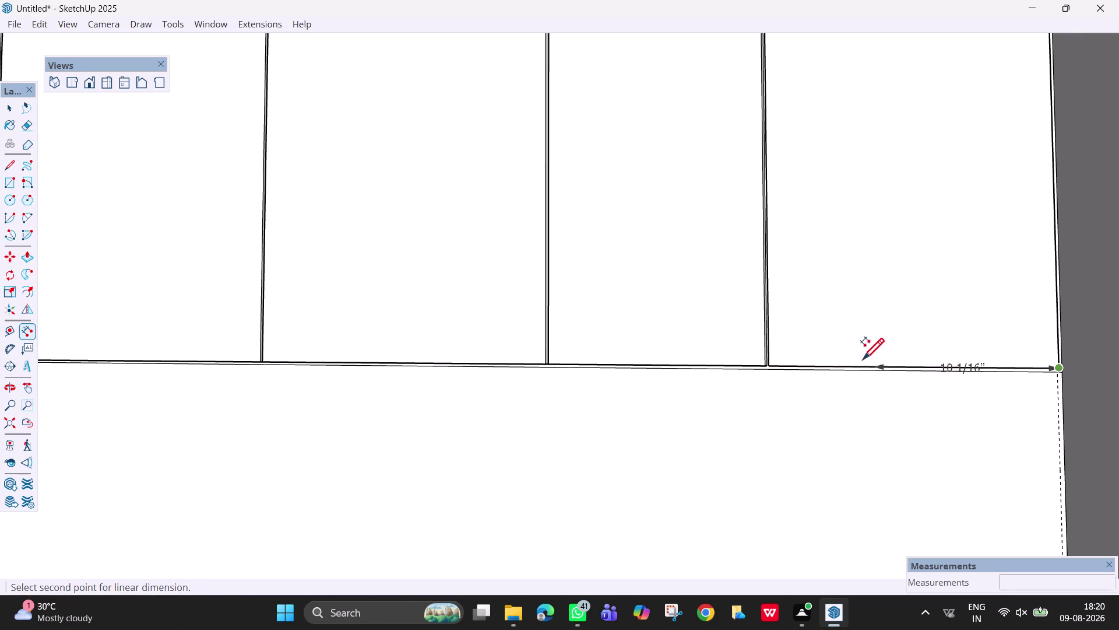
click(771, 361)
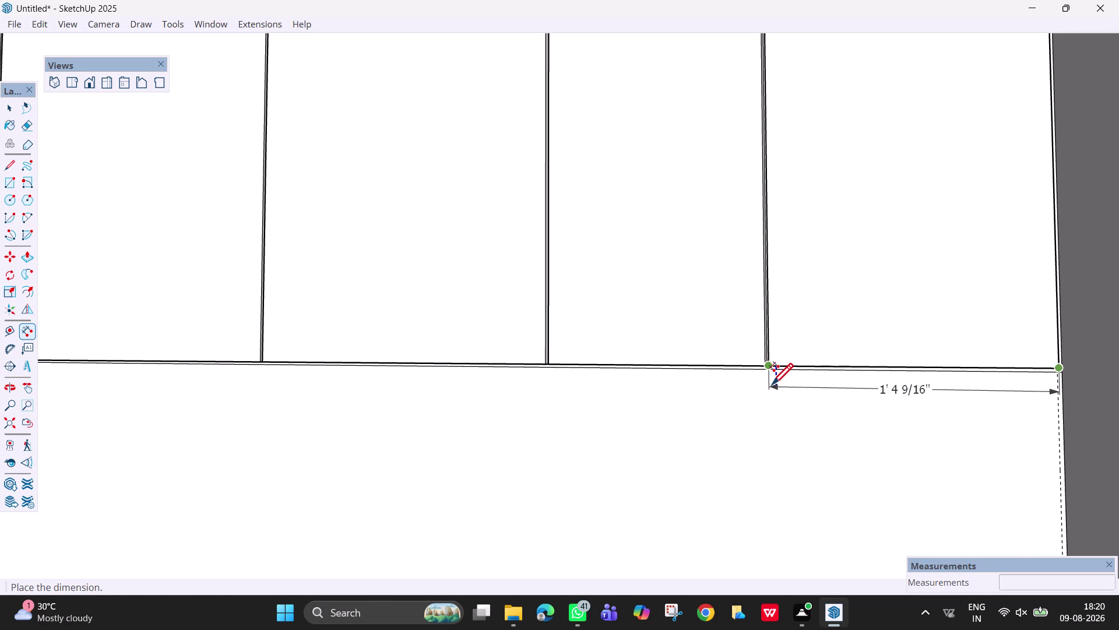
key(Escape)
click(1059, 440)
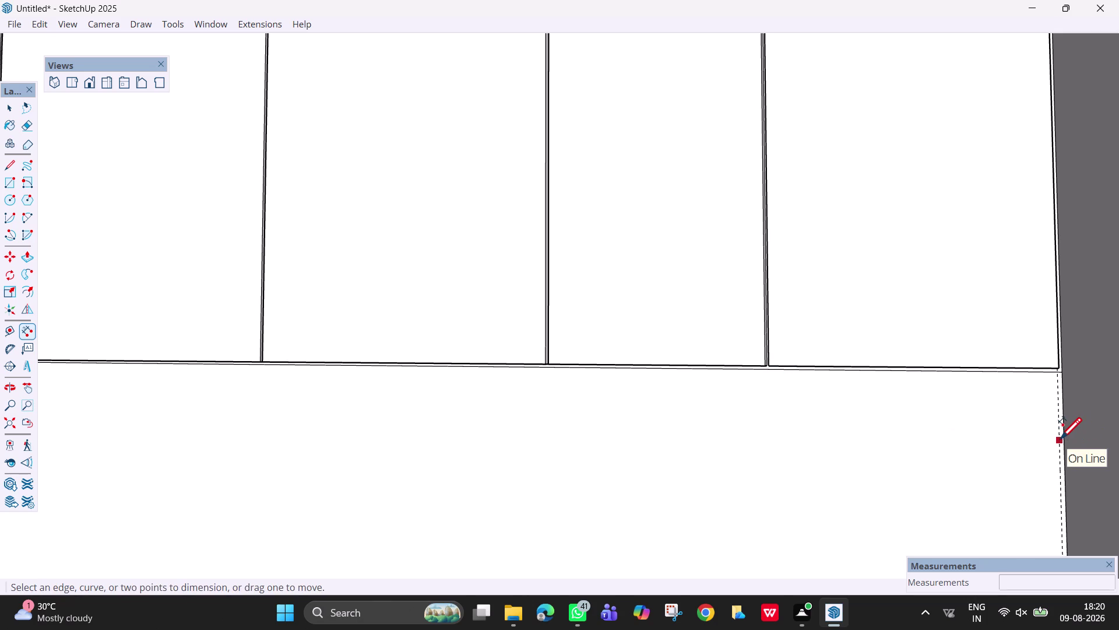
key(Escape)
key(t)
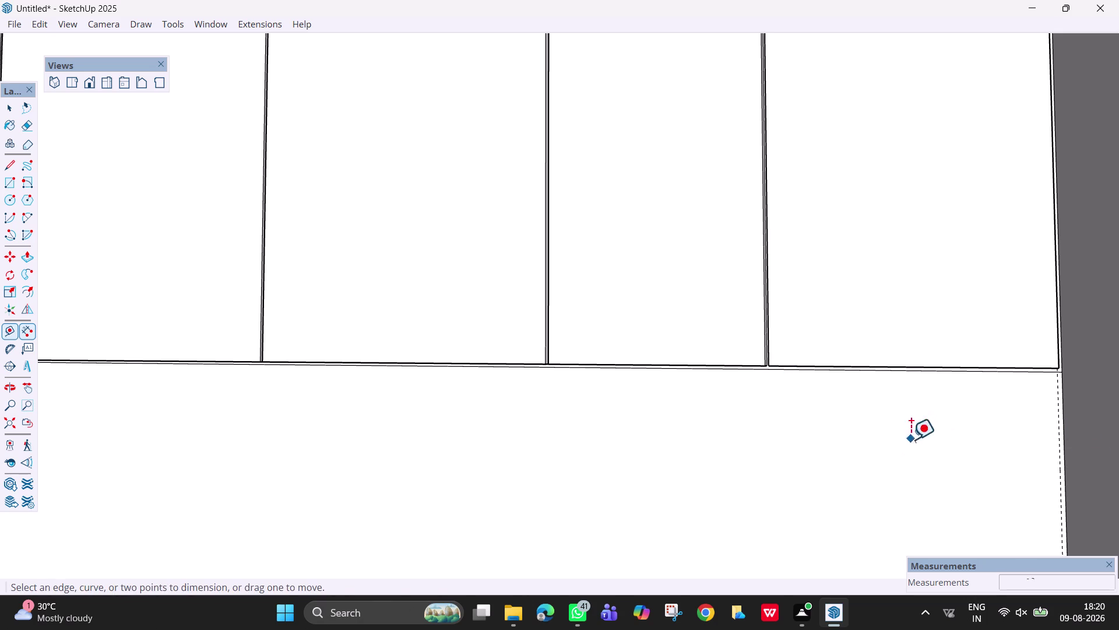
Drag a guide from the right-edge guide to the last panel joint, dismissing the invalid-length warning.
click(1059, 446)
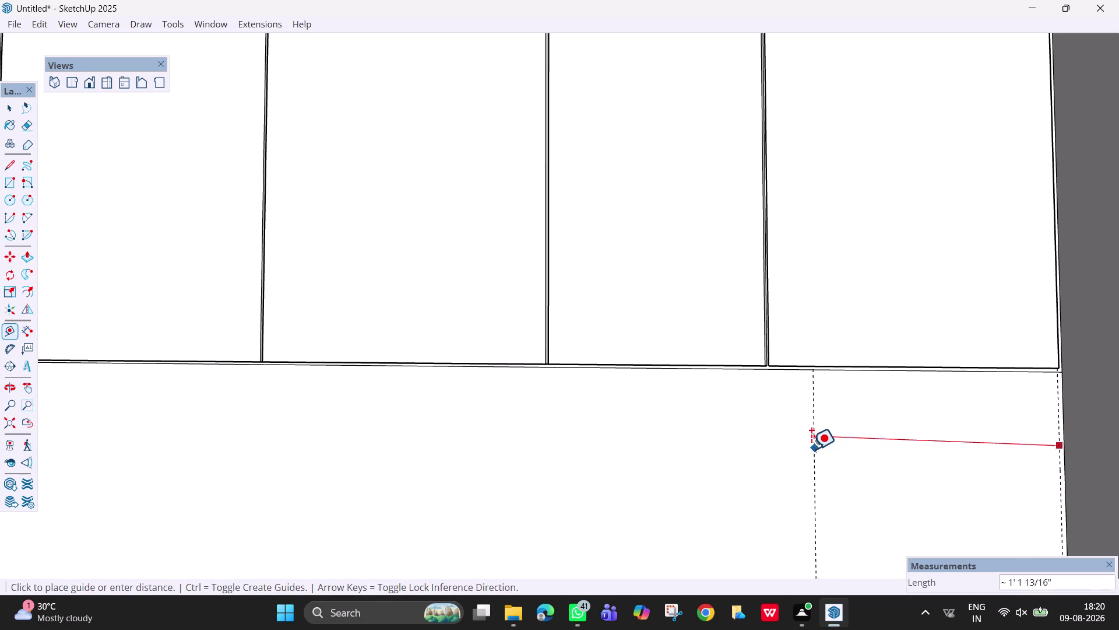
text(1)
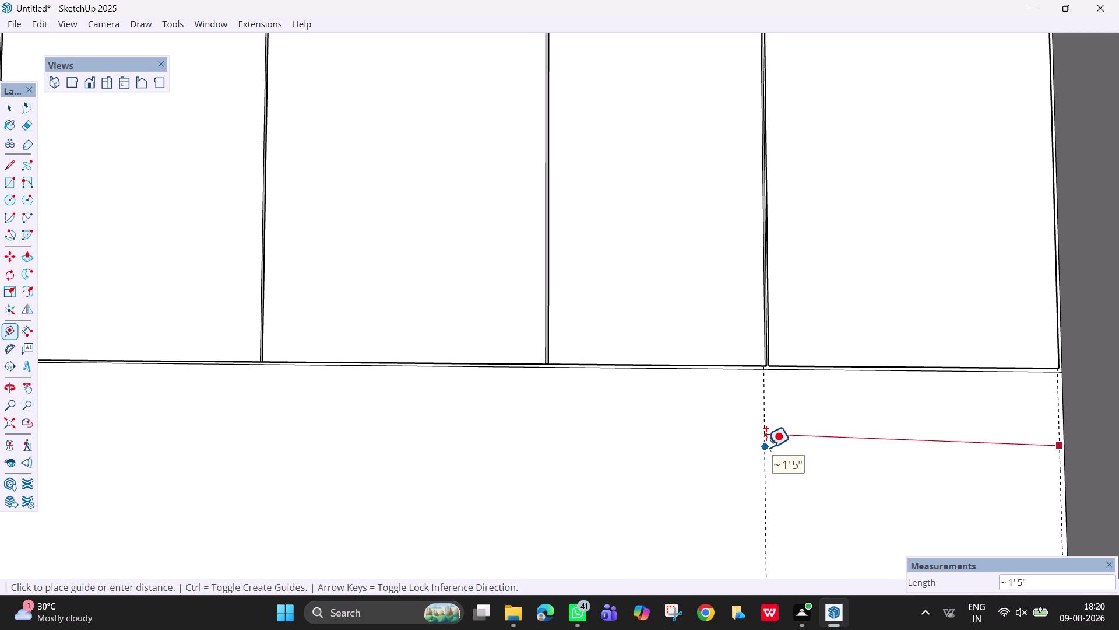
text(')
text(4)
key(space)
text(9)
key(Return)
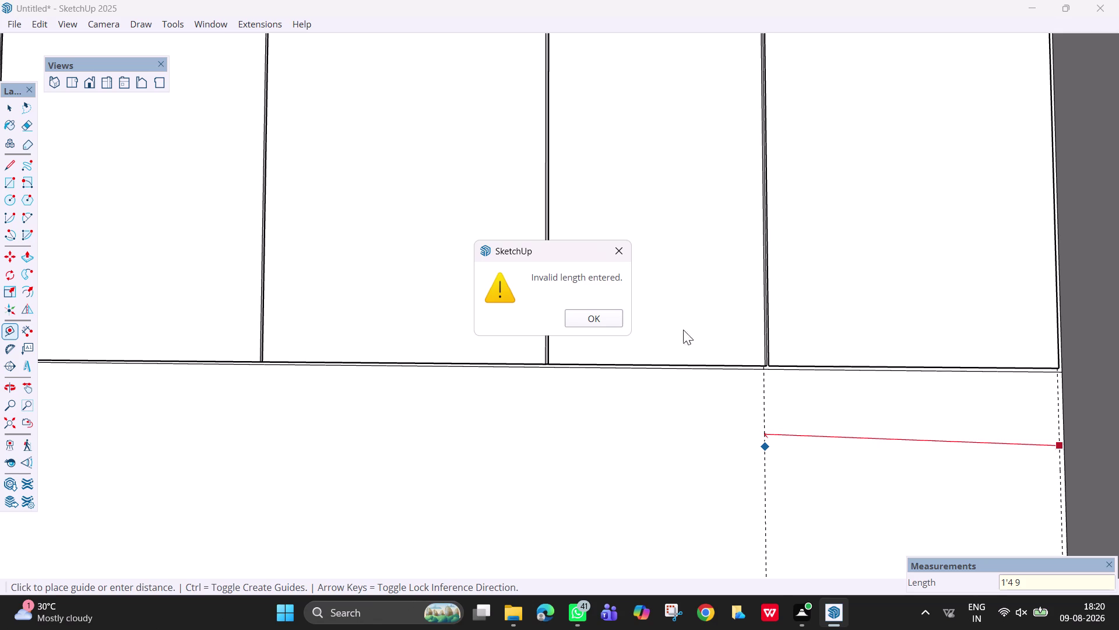
click(614, 321)
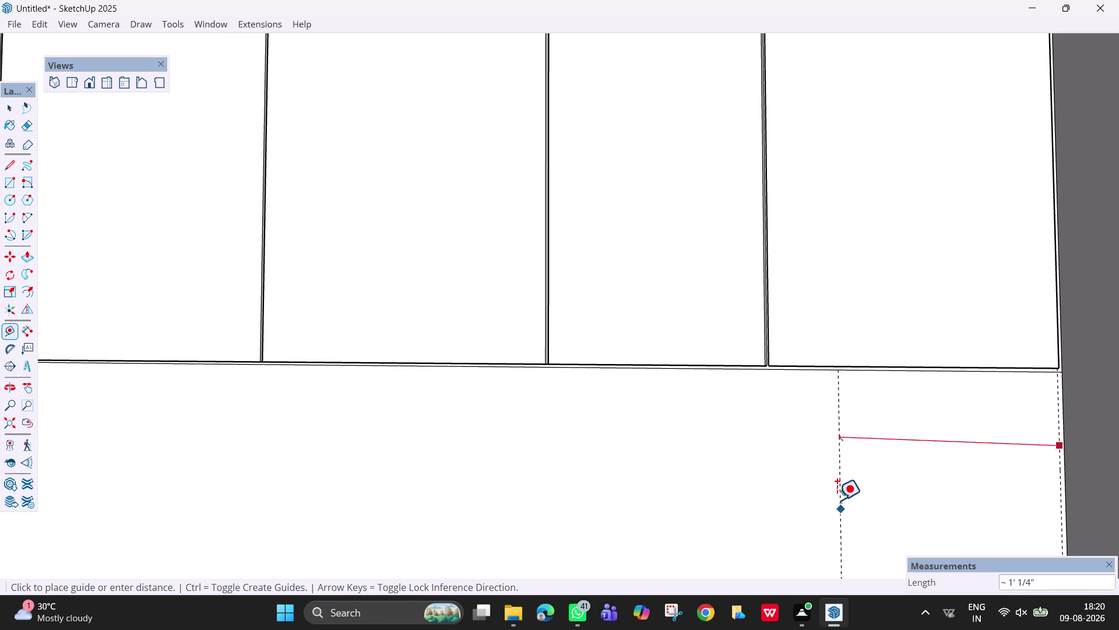
scroll(up, 3)
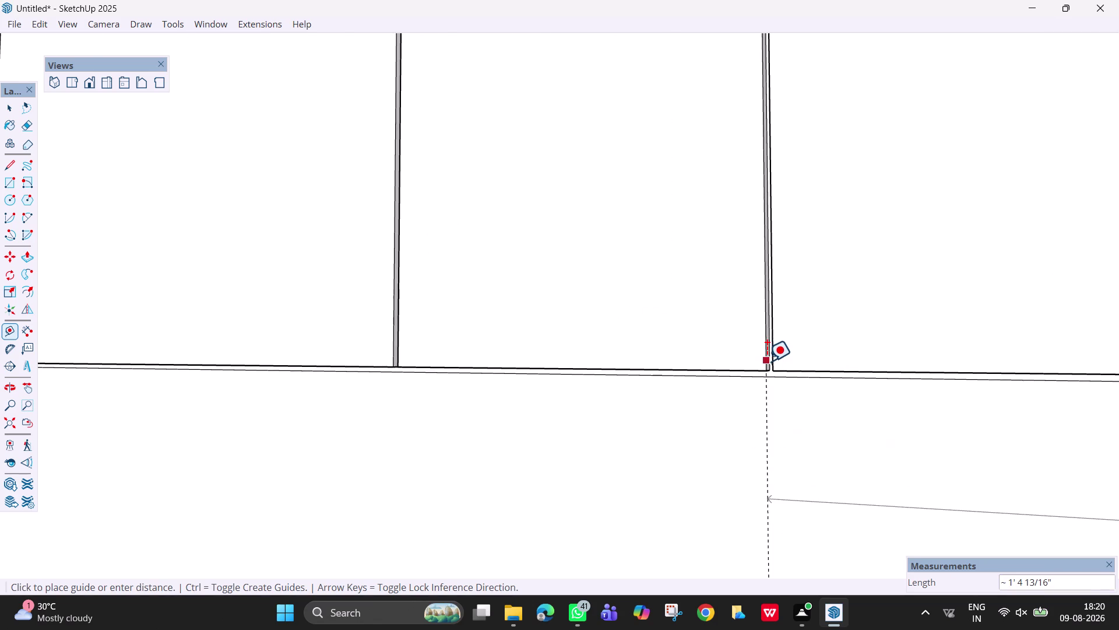
click(768, 362)
Recentre the view on the new guide and start a line at the panel joint.
scroll(down, 3)
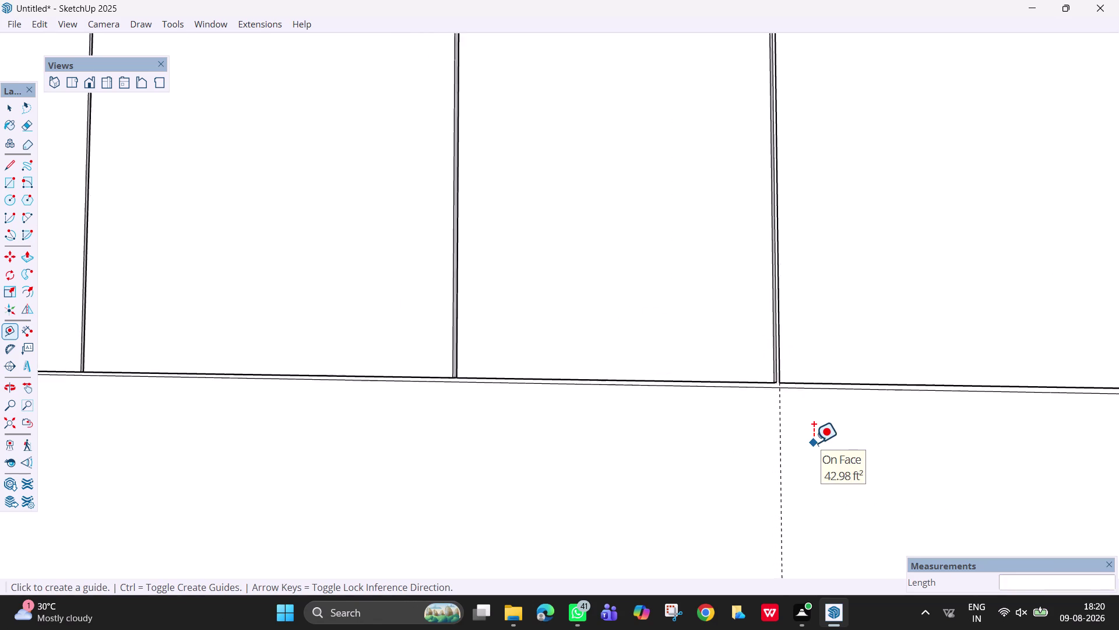
scroll(down, 3)
middle_drag(837, 447, 941, 434)
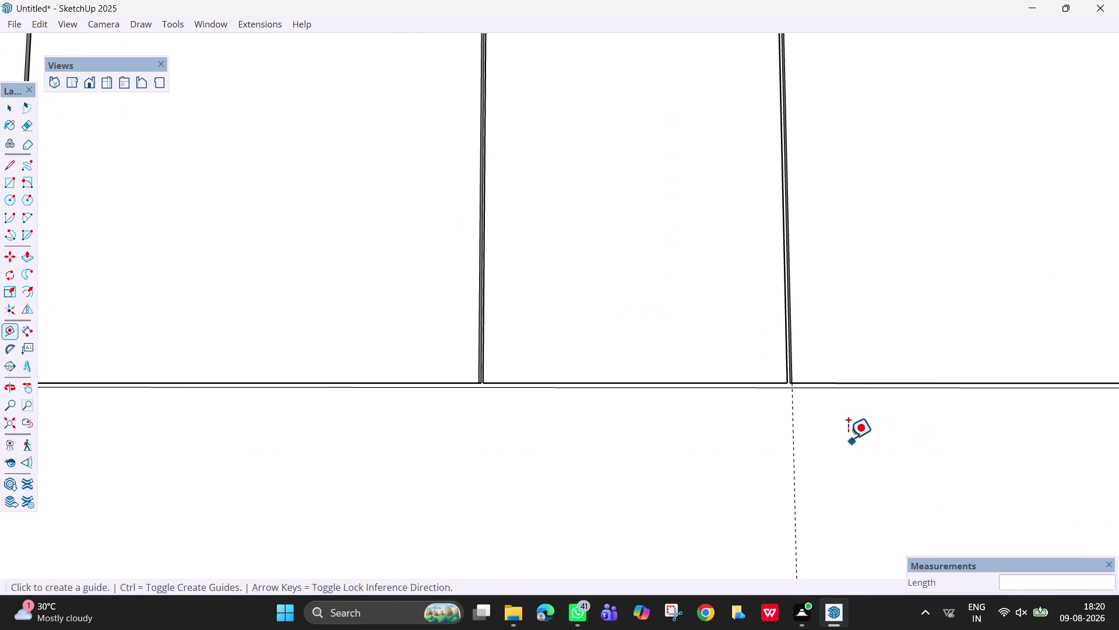
middle_drag(844, 436, 814, 444)
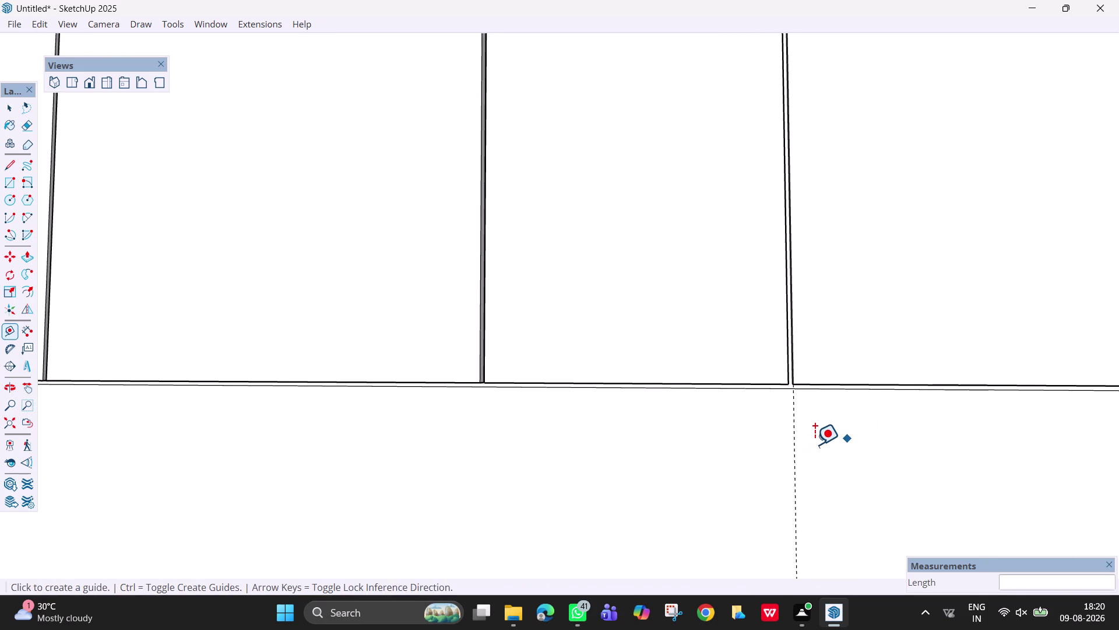
key(l)
middle_drag(810, 416, 764, 417)
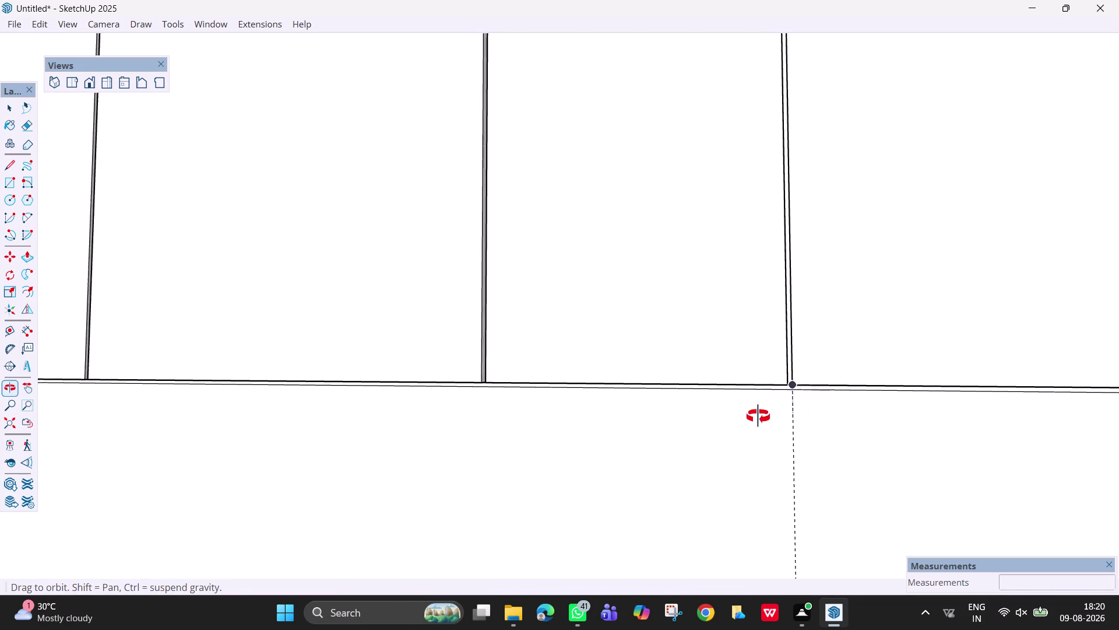
middle_drag(764, 417, 709, 412)
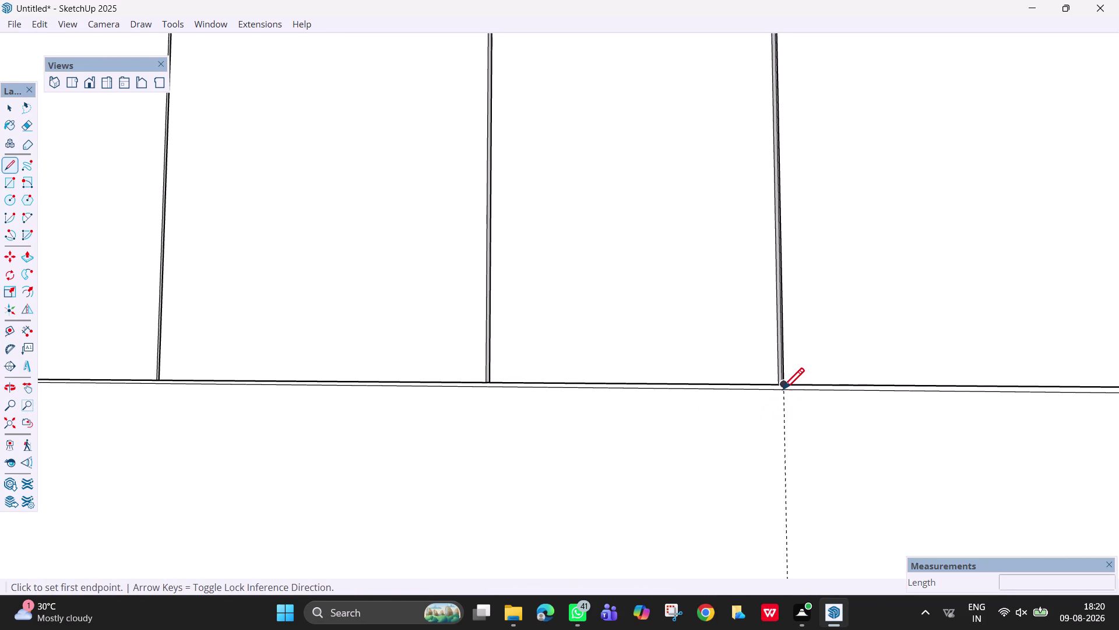
click(783, 393)
scroll(down, 3)
Draw a vertical line from the rightmost panel seam down to the floor edge.
scroll(down, 3)
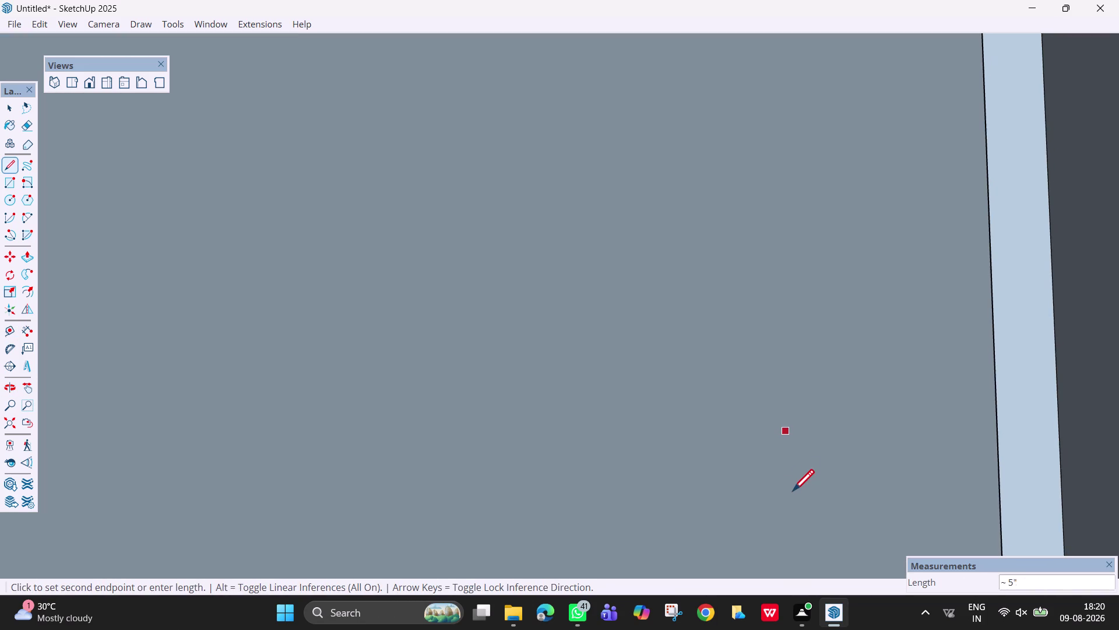
middle_drag(778, 491, 883, 480)
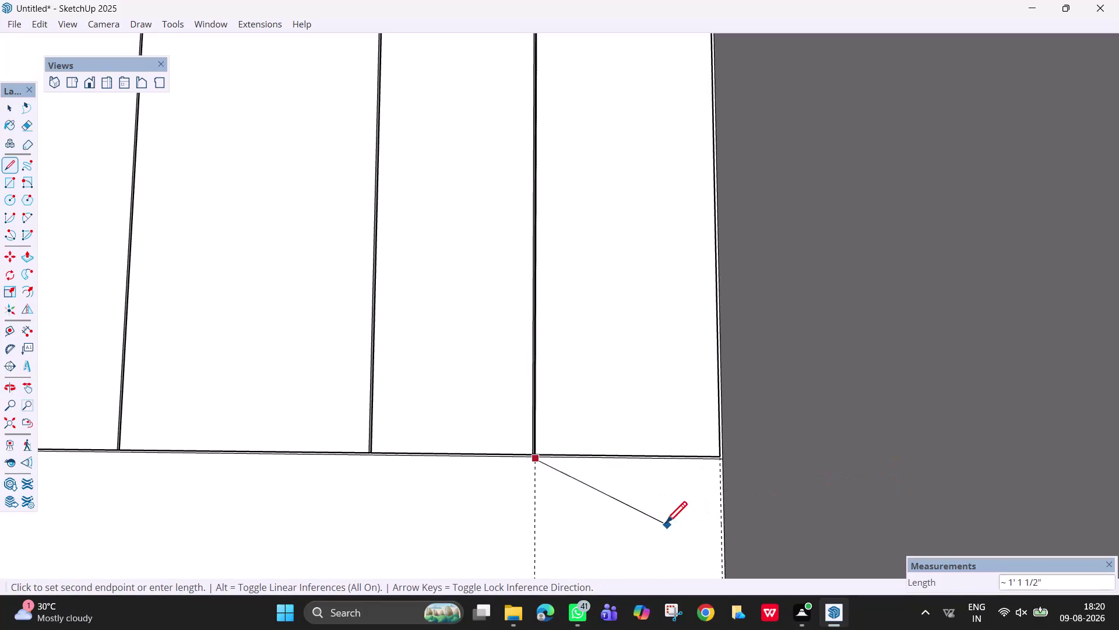
key(h)
drag(564, 503, 580, 260)
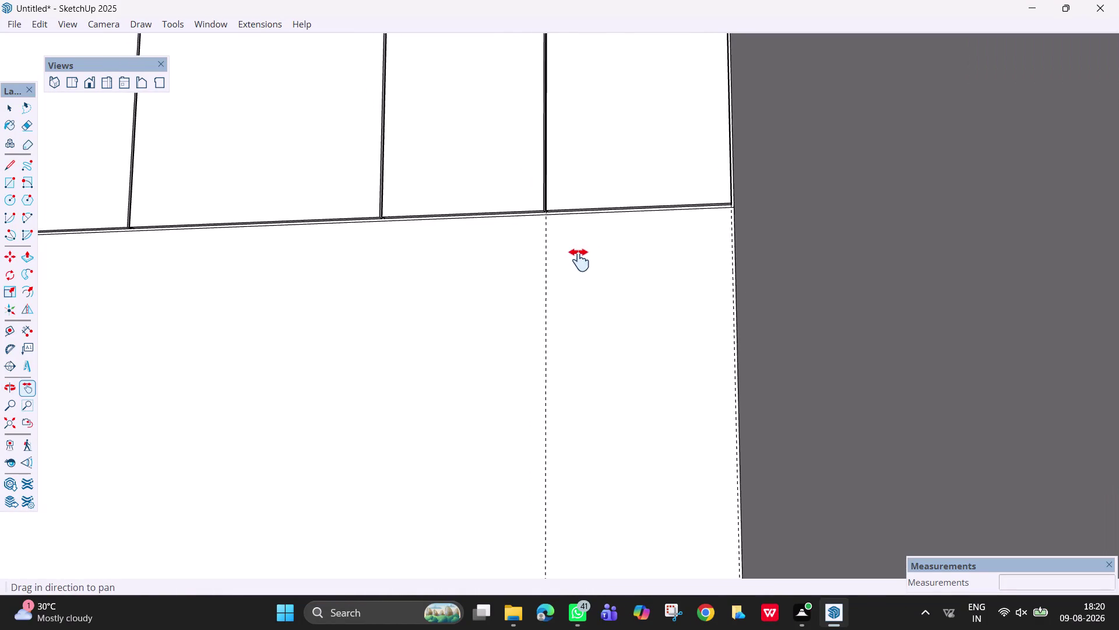
drag(580, 260, 614, 230)
scroll(down, 3)
middle_drag(649, 275, 684, 286)
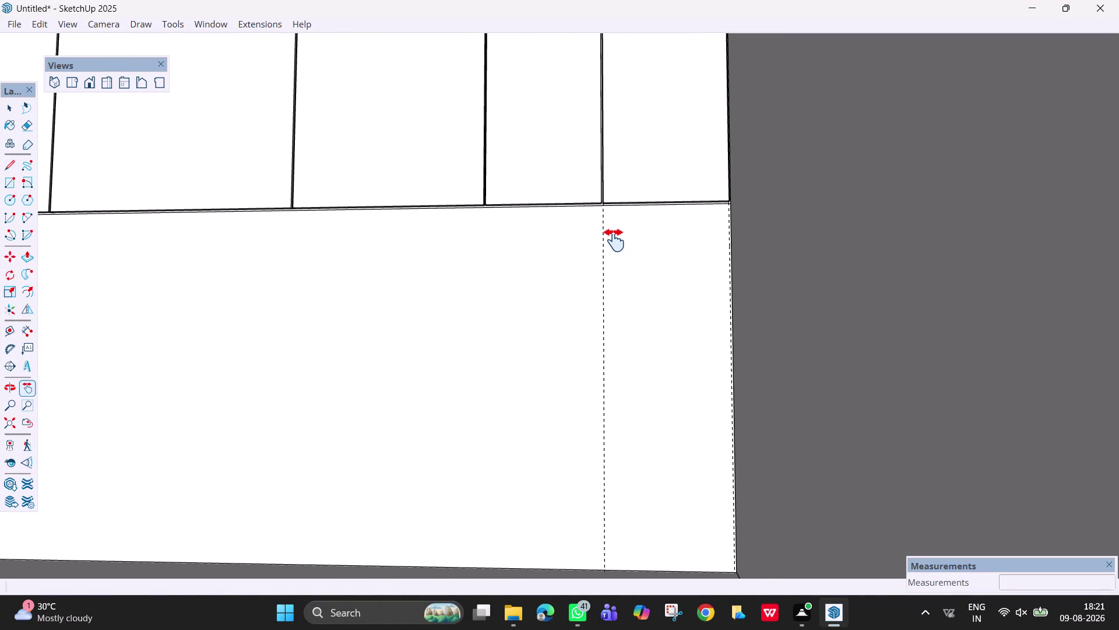
key(l)
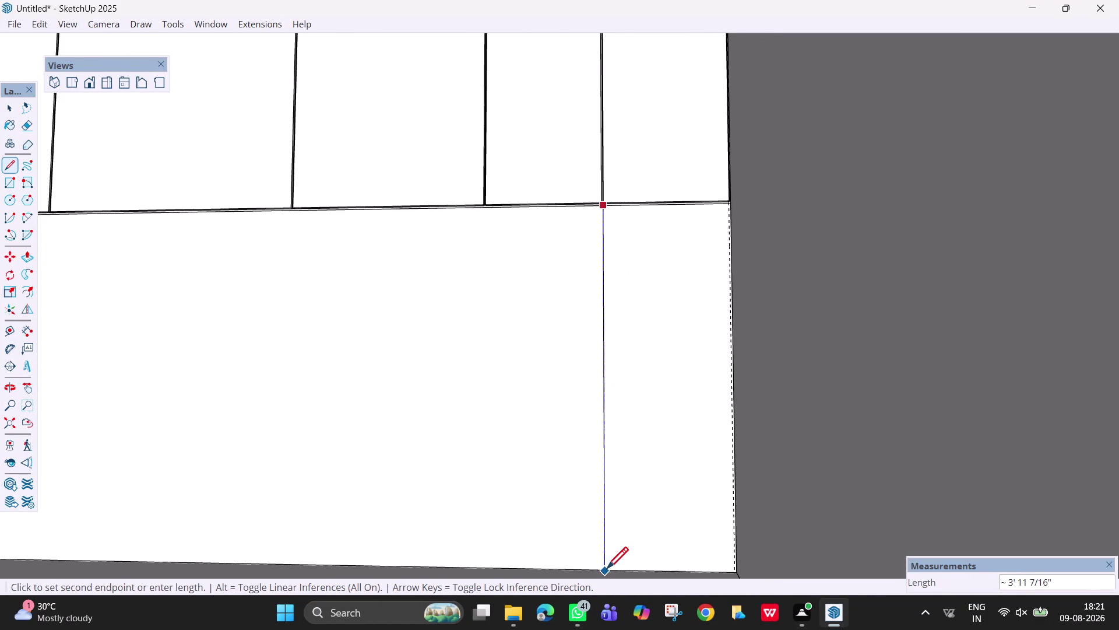
scroll(up, 3)
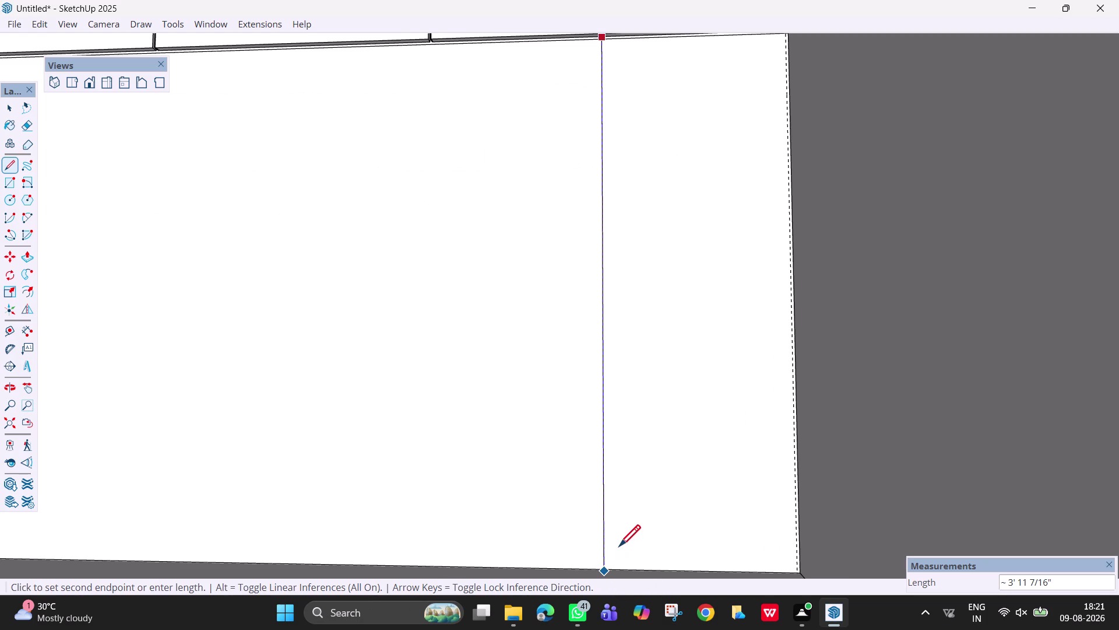
click(602, 567)
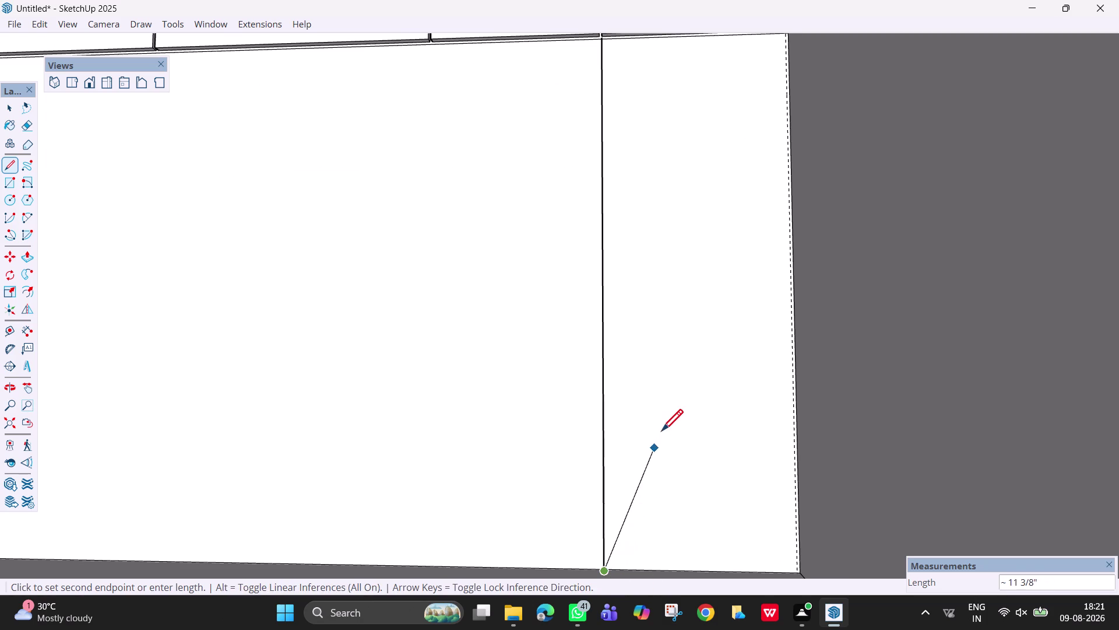
scroll(down, 3)
key(Escape)
Trace the wall's right corner edge from its top corner down to the floor corner.
scroll(down, 3)
middle_drag(615, 348, 719, 344)
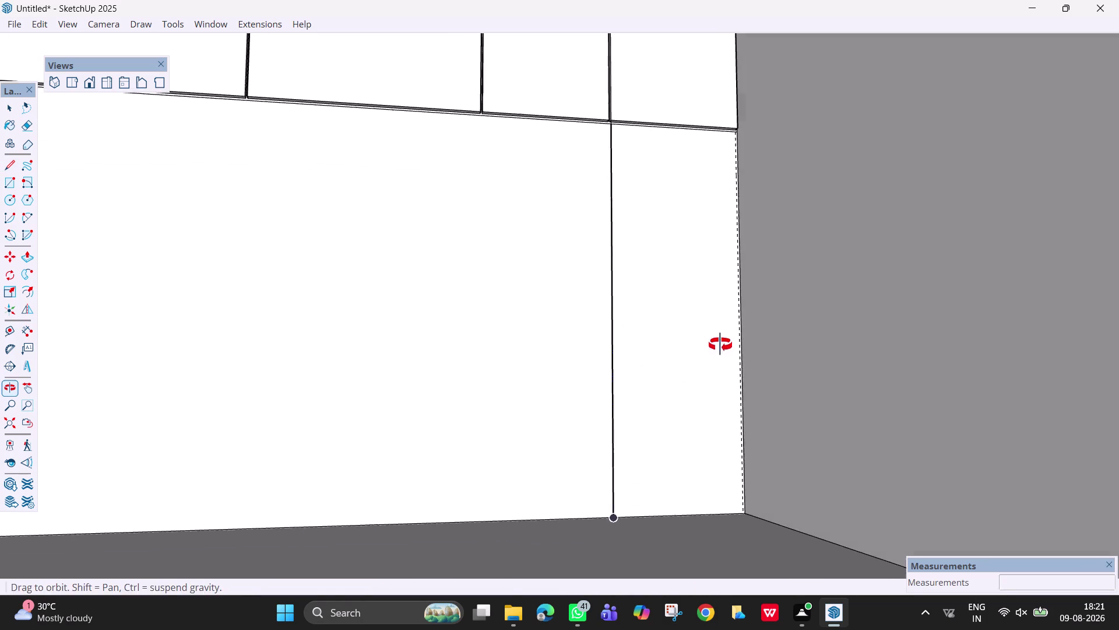
middle_drag(720, 345, 720, 345)
middle_drag(618, 342, 639, 343)
middle_drag(557, 288, 693, 307)
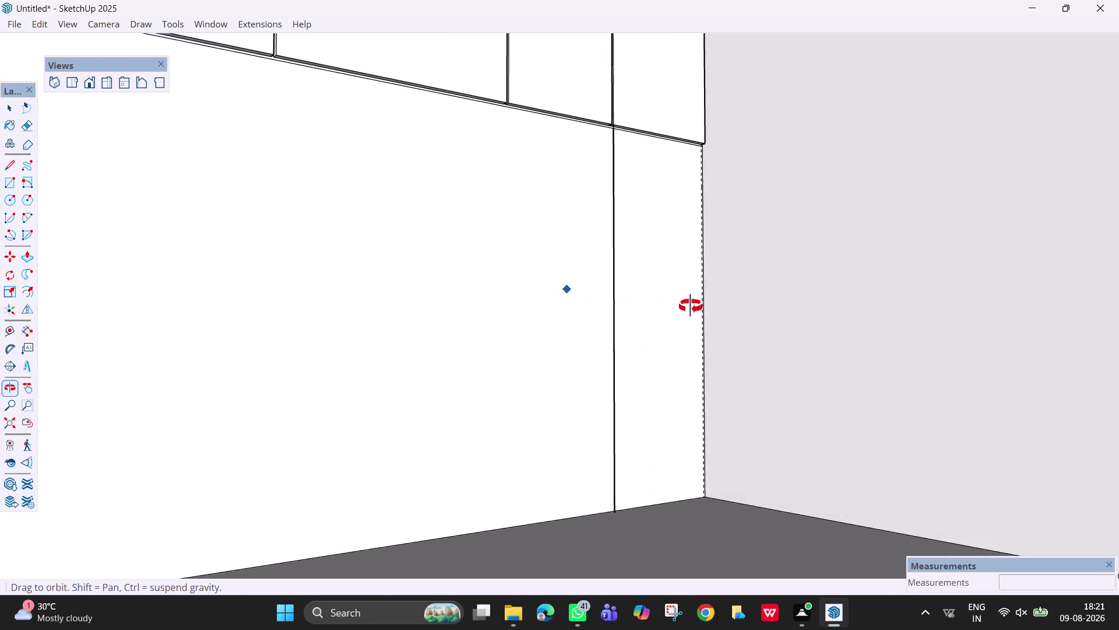
middle_drag(693, 307, 573, 335)
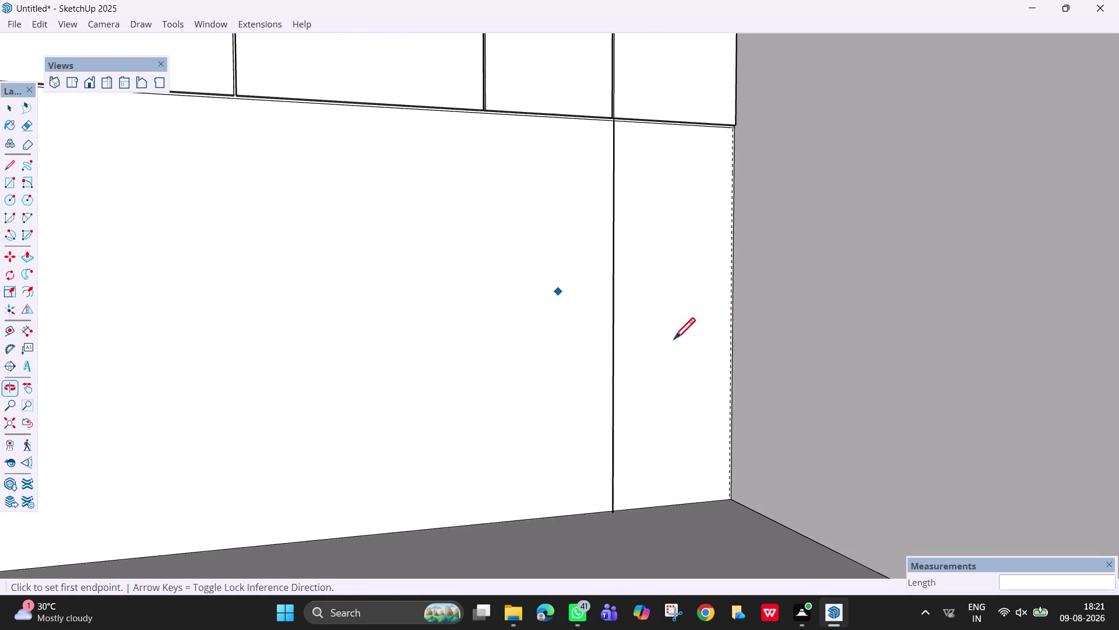
scroll(up, 3)
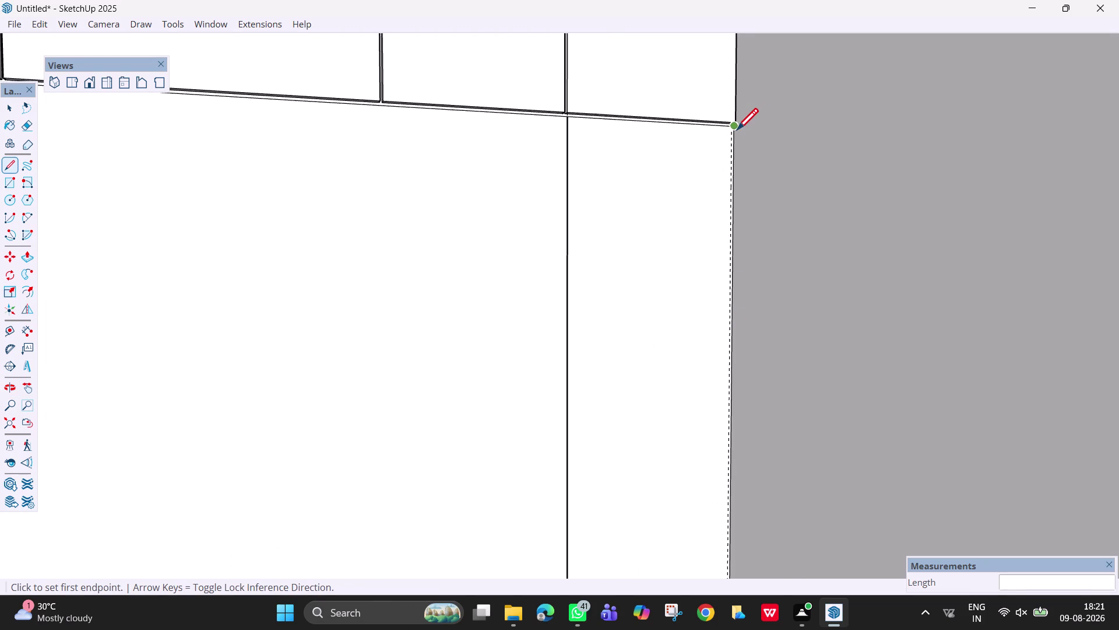
scroll(up, 3)
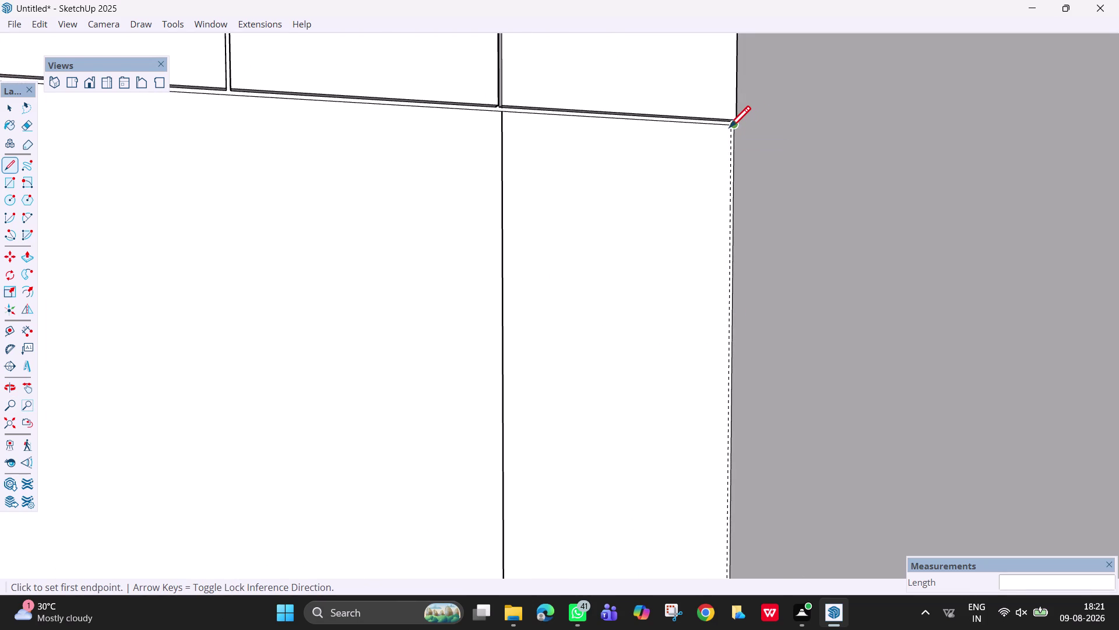
scroll(up, 3)
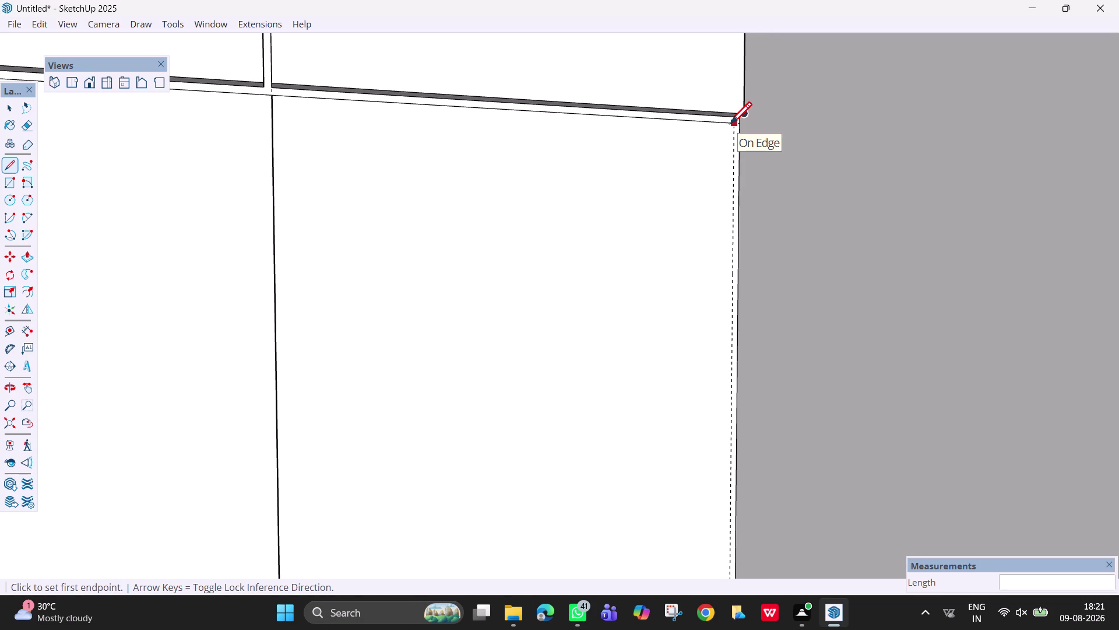
click(730, 125)
scroll(down, 3)
scroll(down, 3)
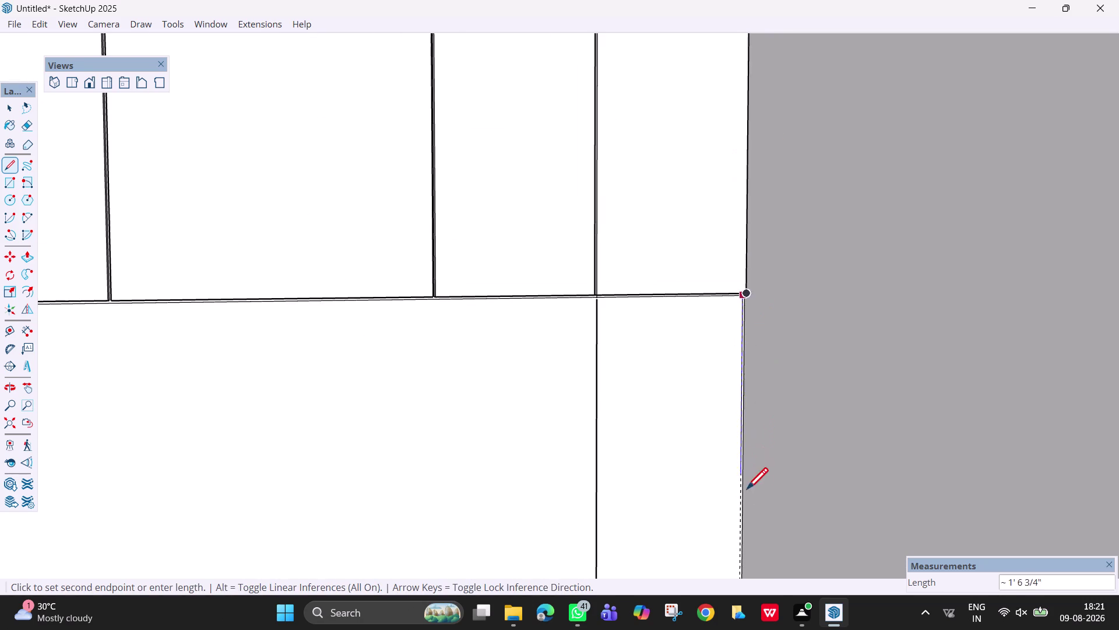
scroll(down, 3)
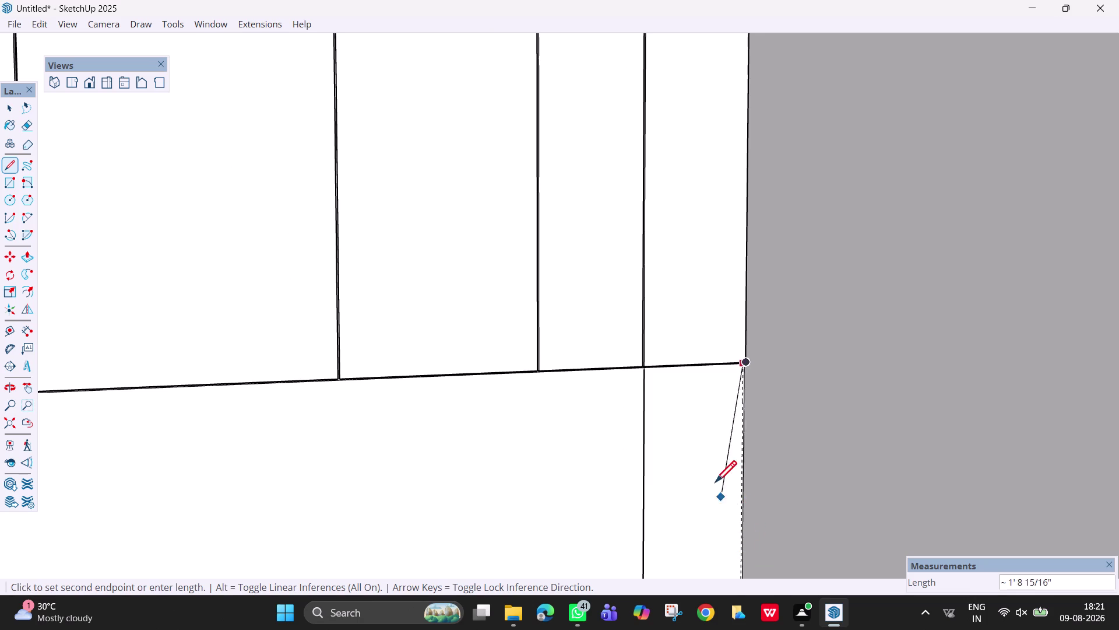
middle_drag(708, 467, 776, 607)
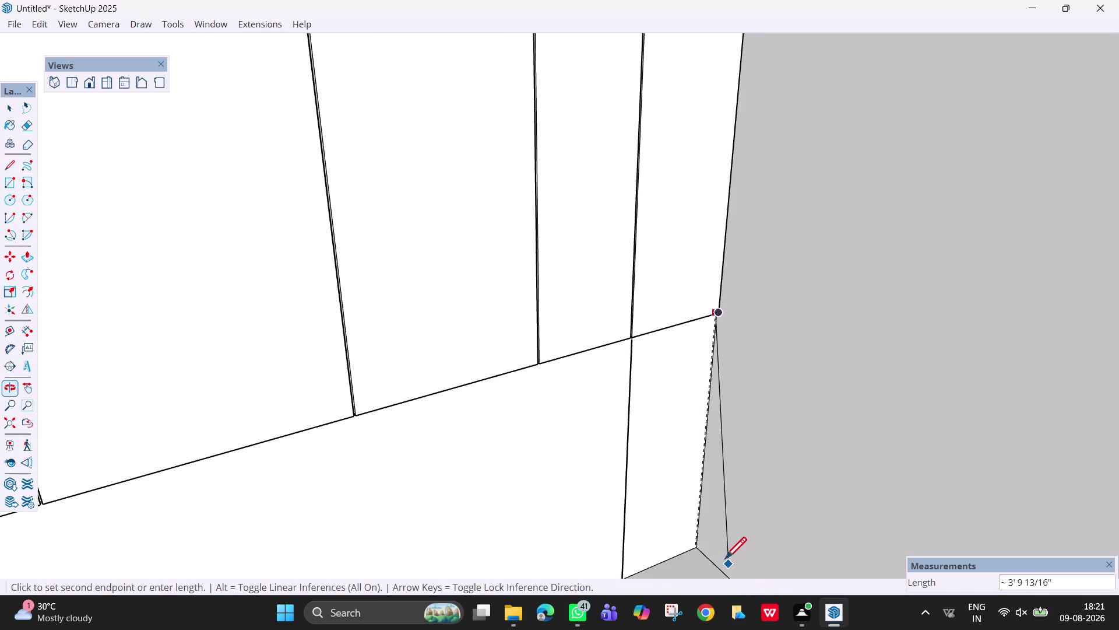
scroll(up, 3)
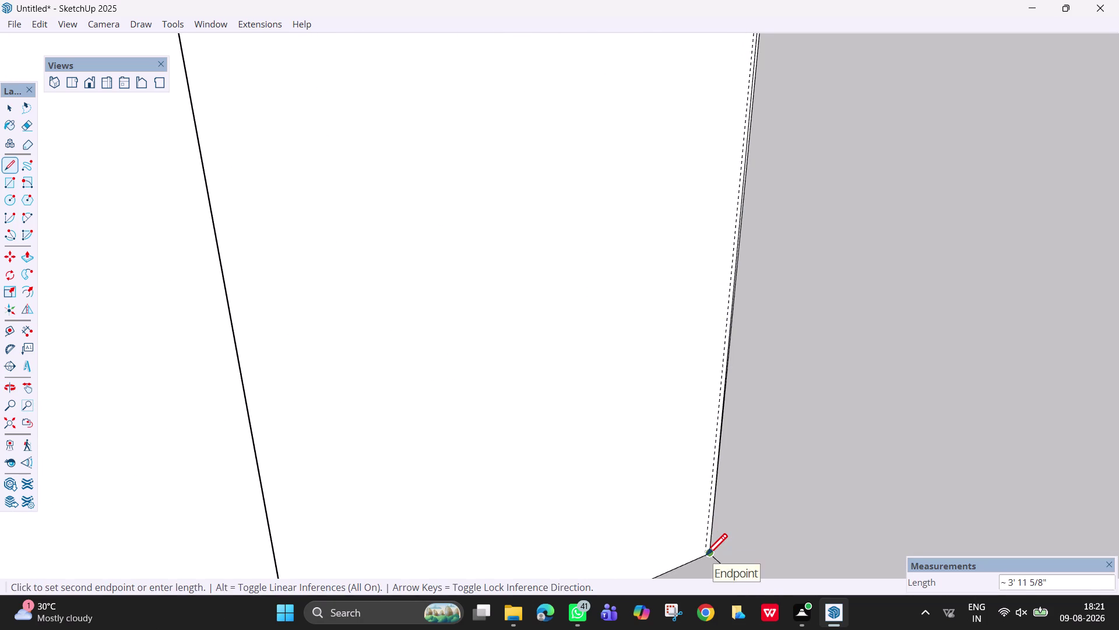
click(702, 558)
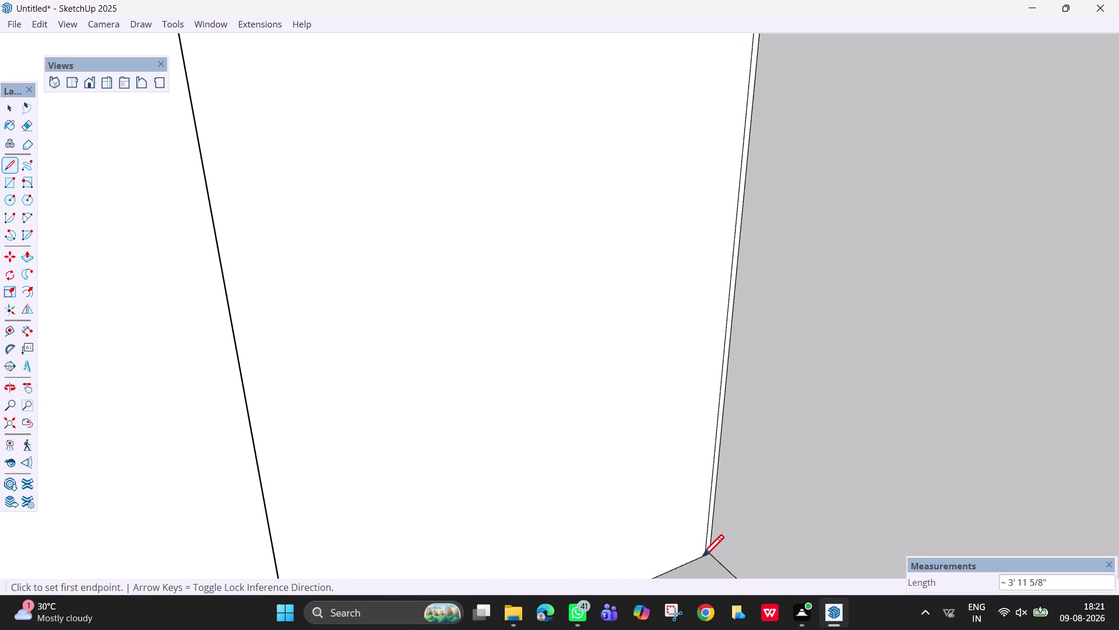
key(Escape)
Orbit back to face the lower wall, ready to push the new lower face out.
key(space)
scroll(down, 3)
middle_drag(652, 441, 647, 441)
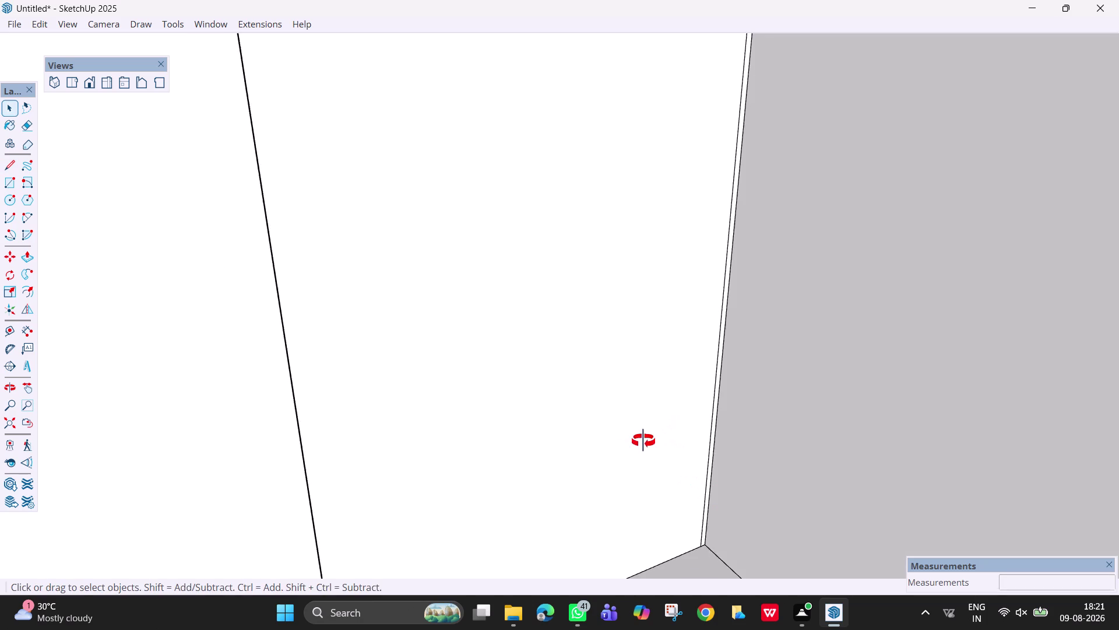
middle_drag(646, 441, 531, 335)
scroll(down, 3)
scroll(down, 3)
scroll(up, 3)
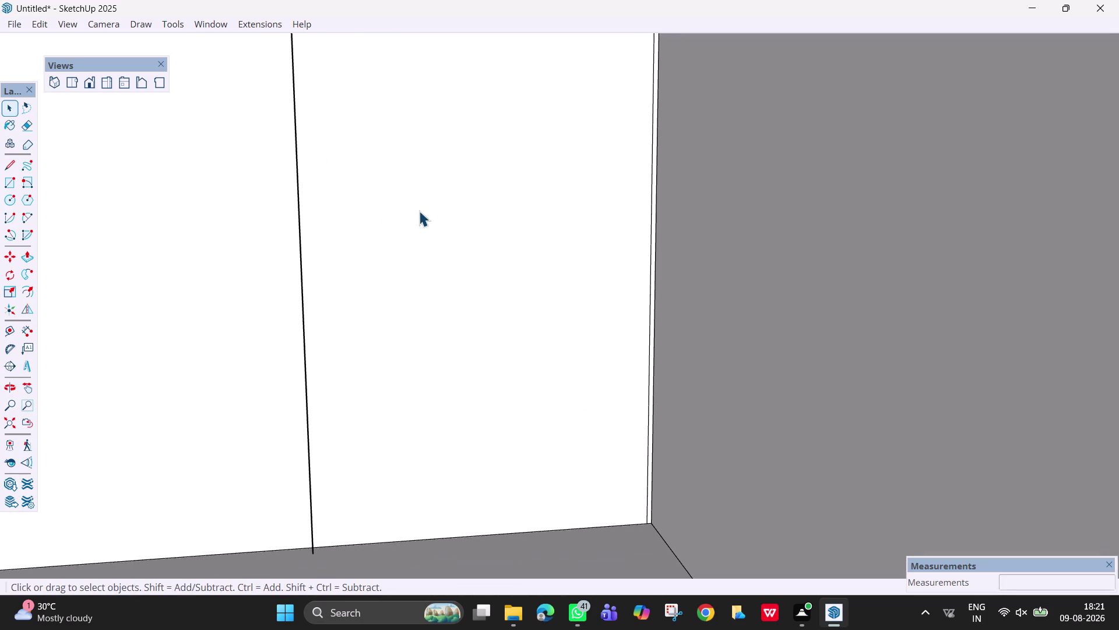
scroll(down, 3)
middle_drag(423, 227, 396, 269)
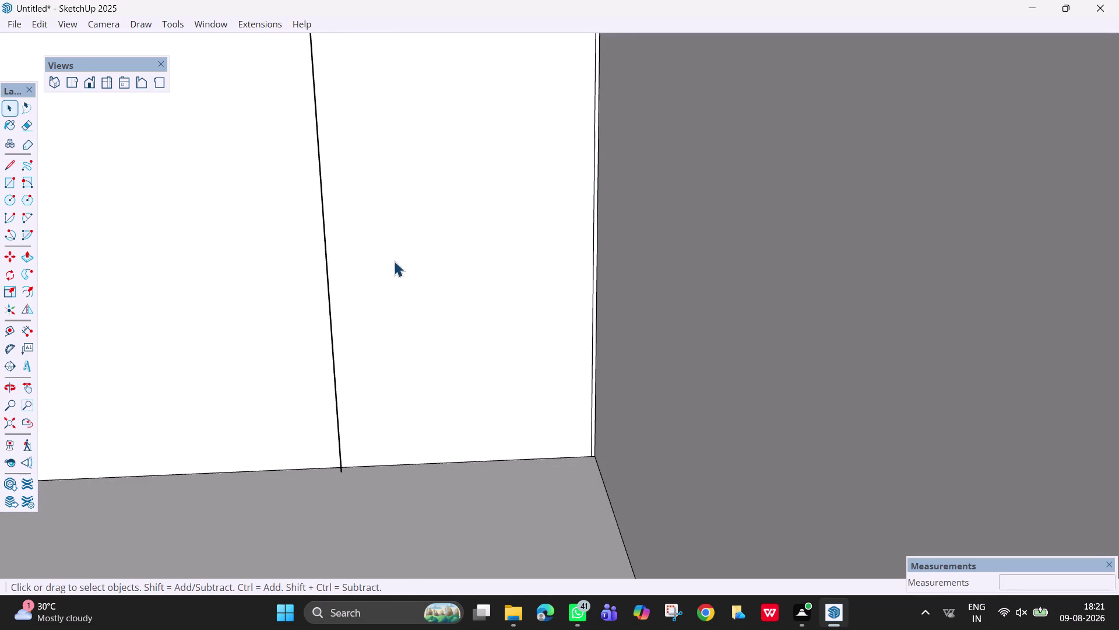
key(p)
click(394, 260)
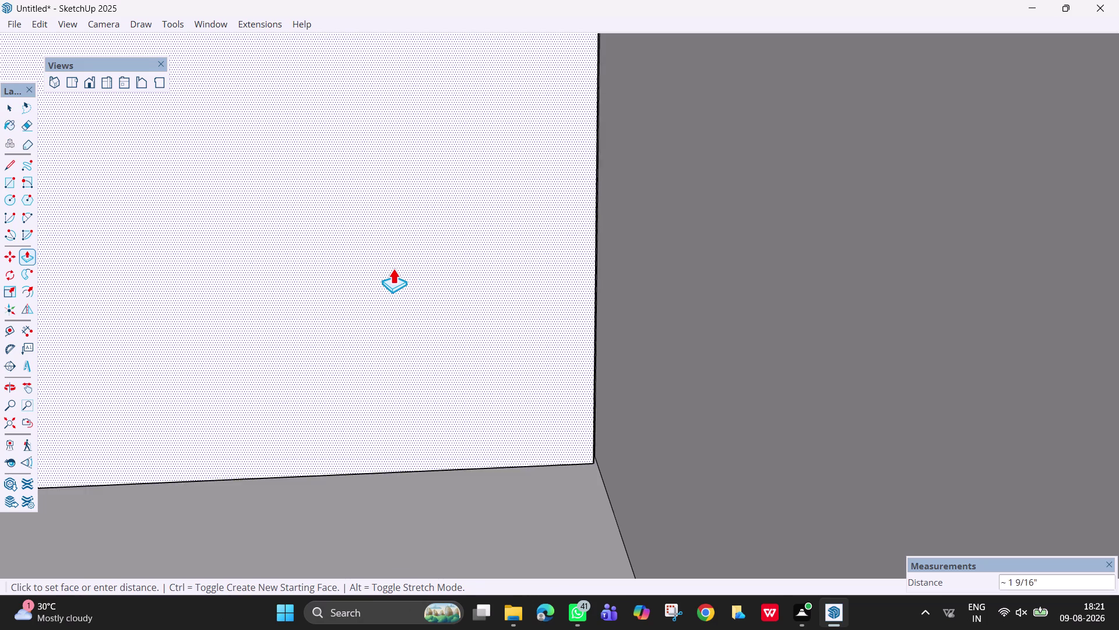
scroll(down, 3)
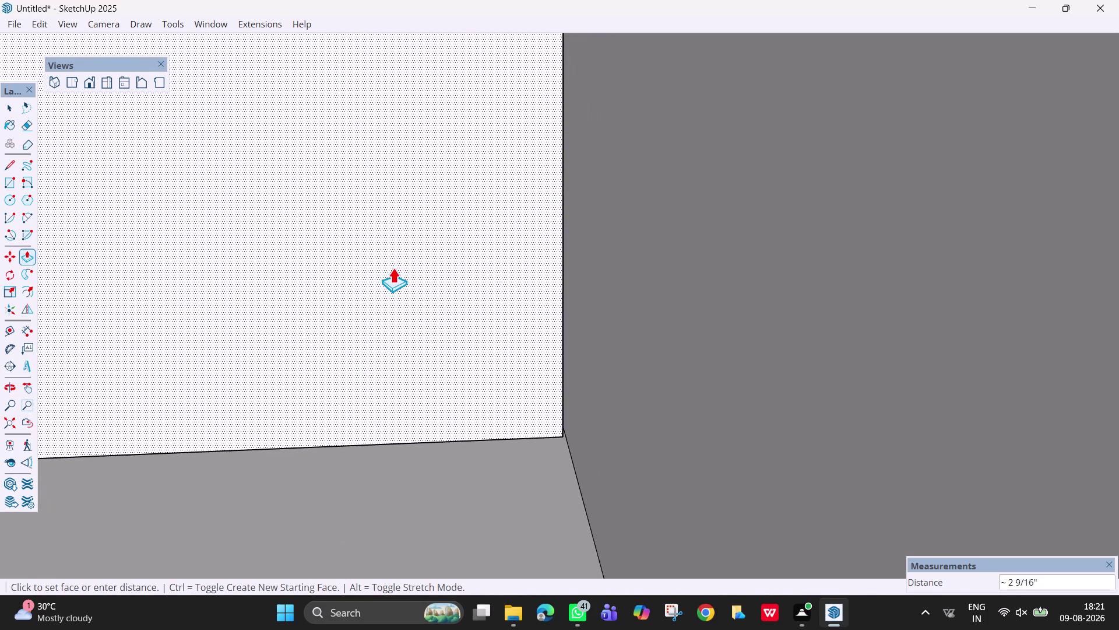
key(Escape)
drag(397, 290, 485, 310)
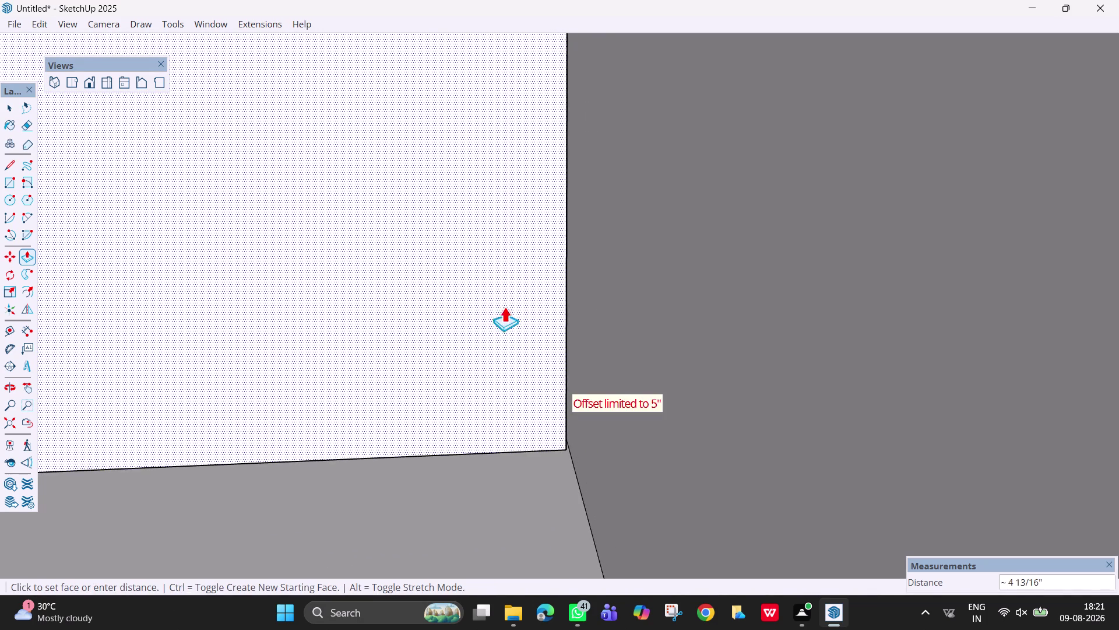
drag(485, 309, 468, 295)
key(Escape)
key(Escape)
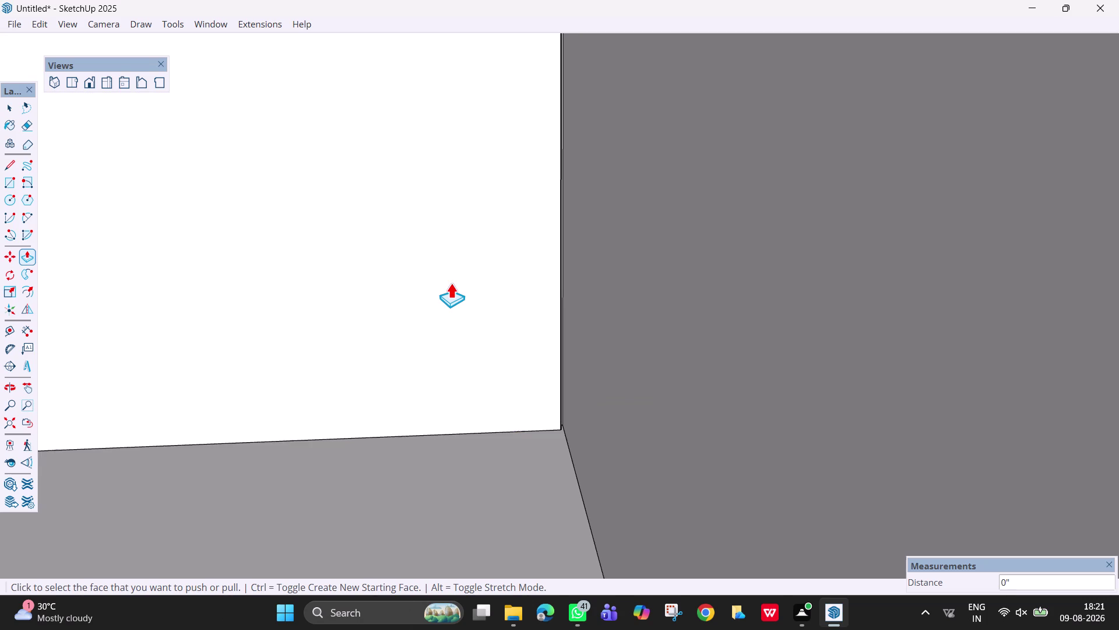
key(ctrl+z)
scroll(down, 3)
middle_drag(454, 283, 573, 307)
middle_drag(379, 397, 393, 406)
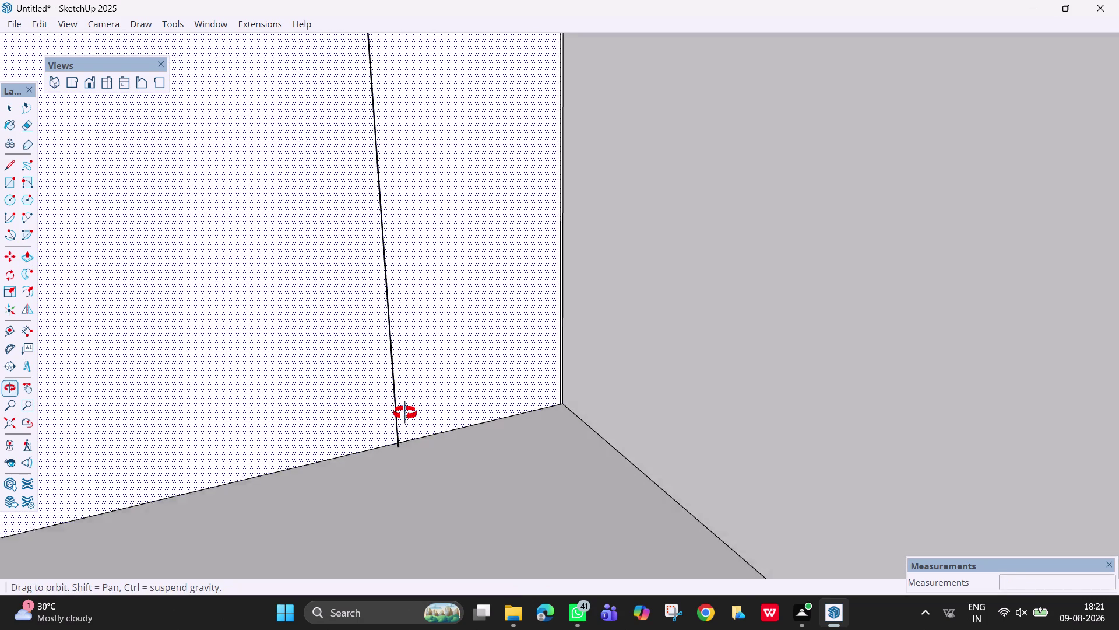
middle_drag(393, 405, 623, 497)
key(space)
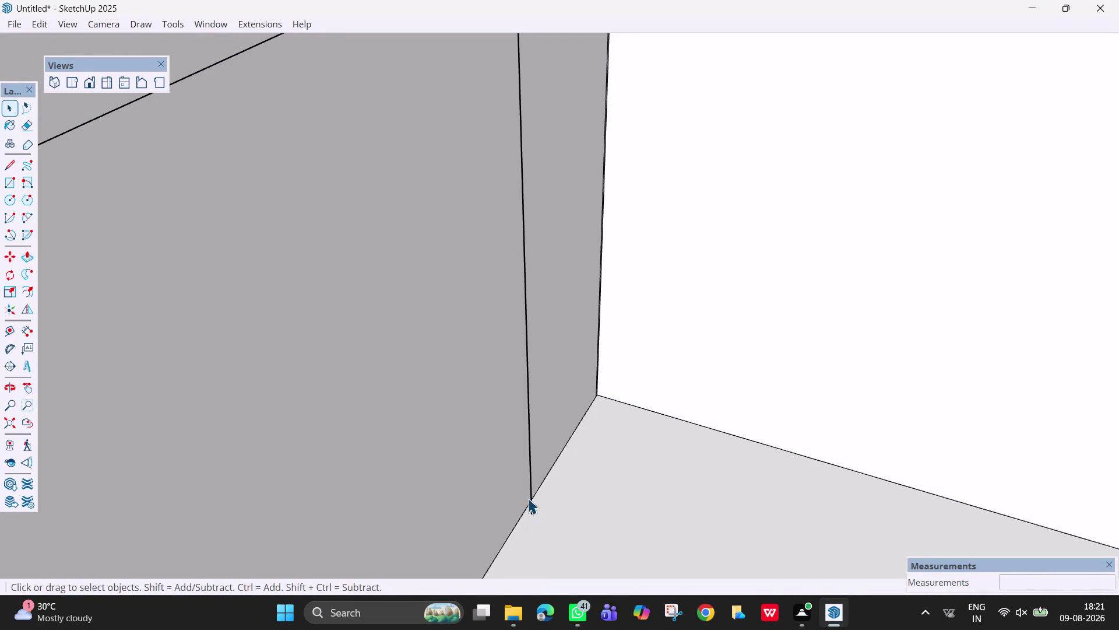
Delete the stray vertical line on the grey wall and erase the misplaced guide.
click(528, 498)
click(532, 507)
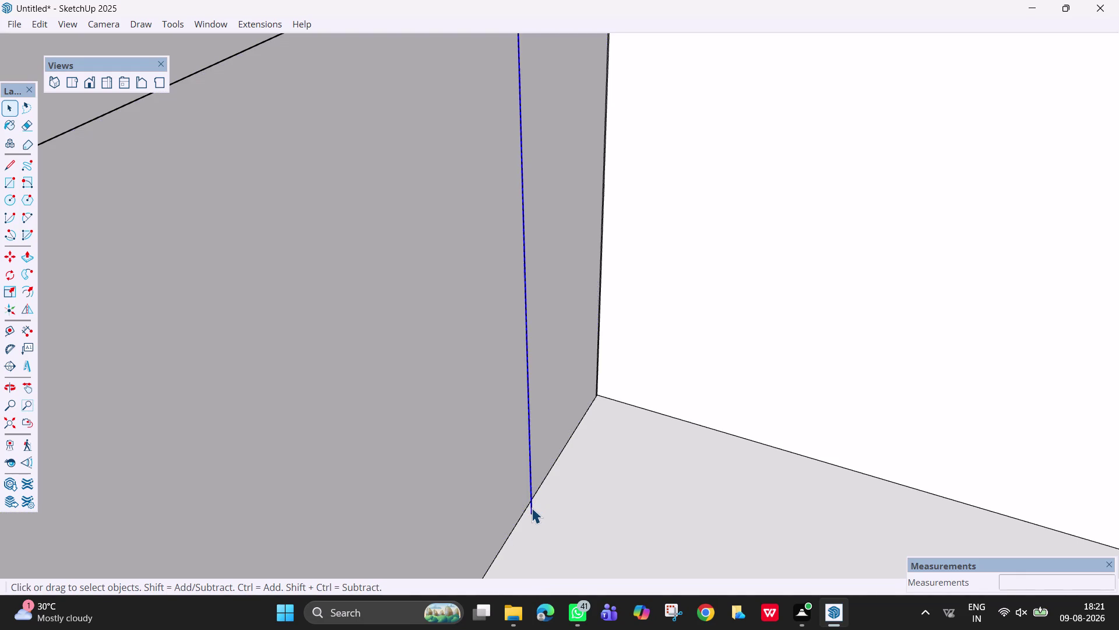
key(Delete)
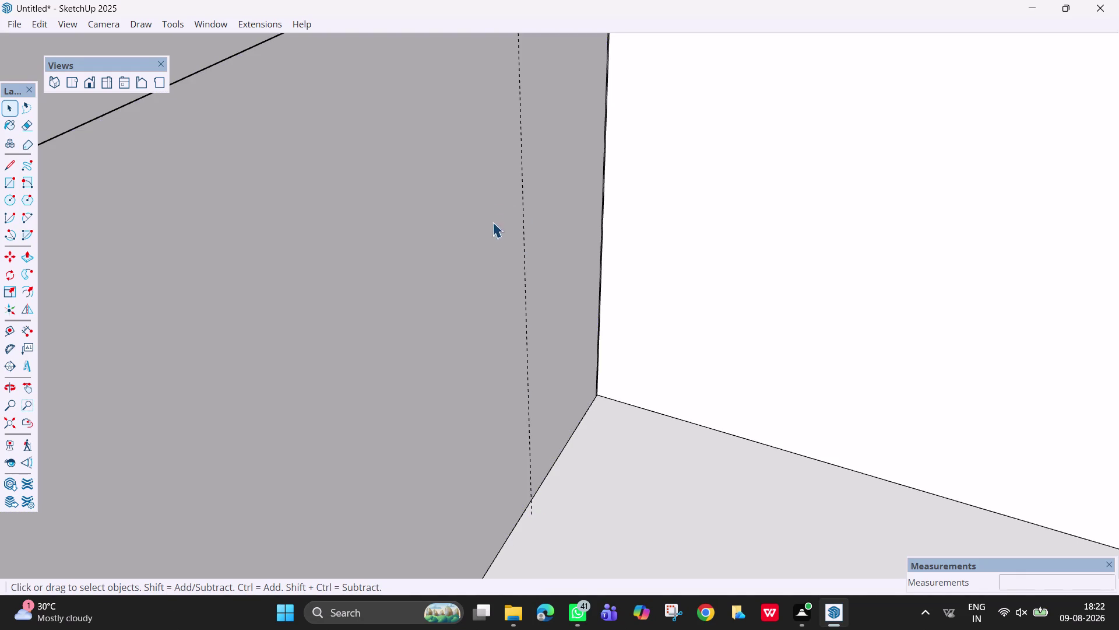
key(l)
key(Escape)
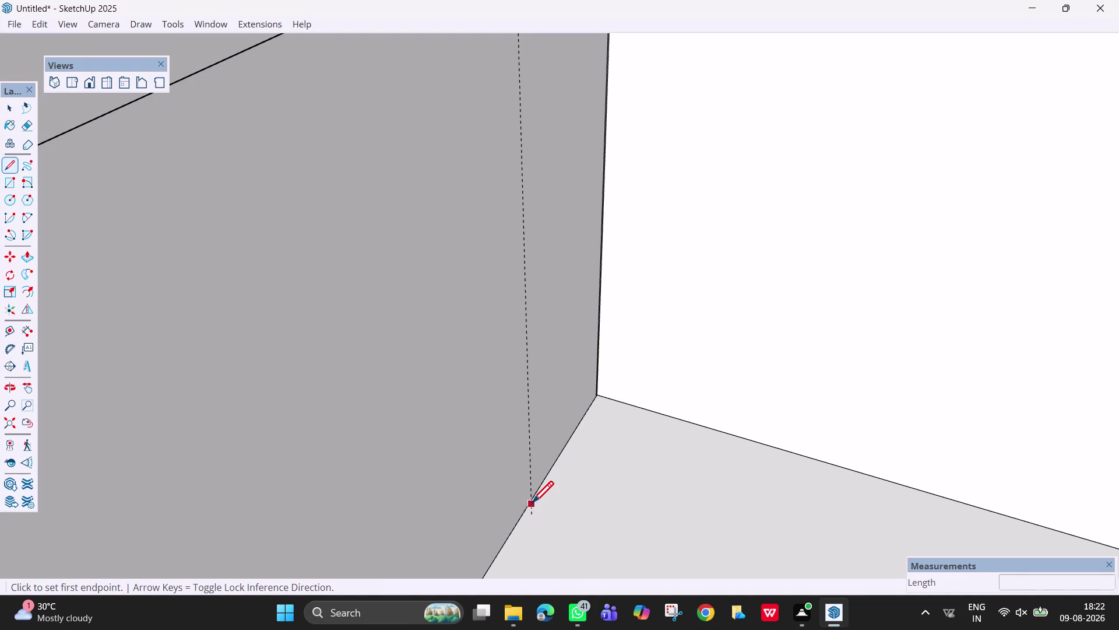
key(space)
key(t)
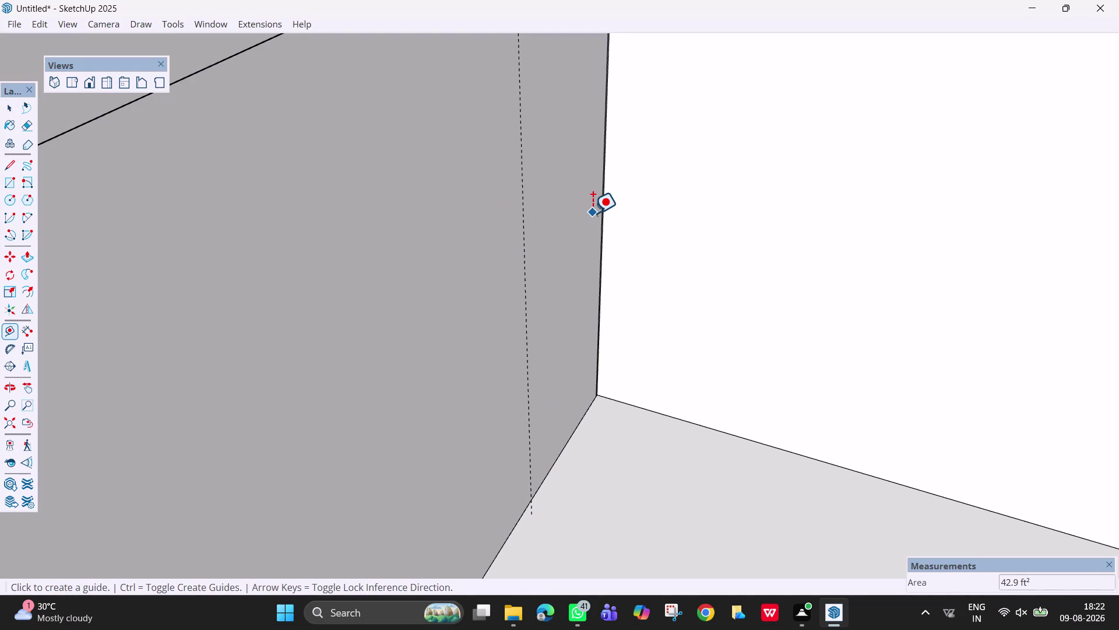
click(602, 198)
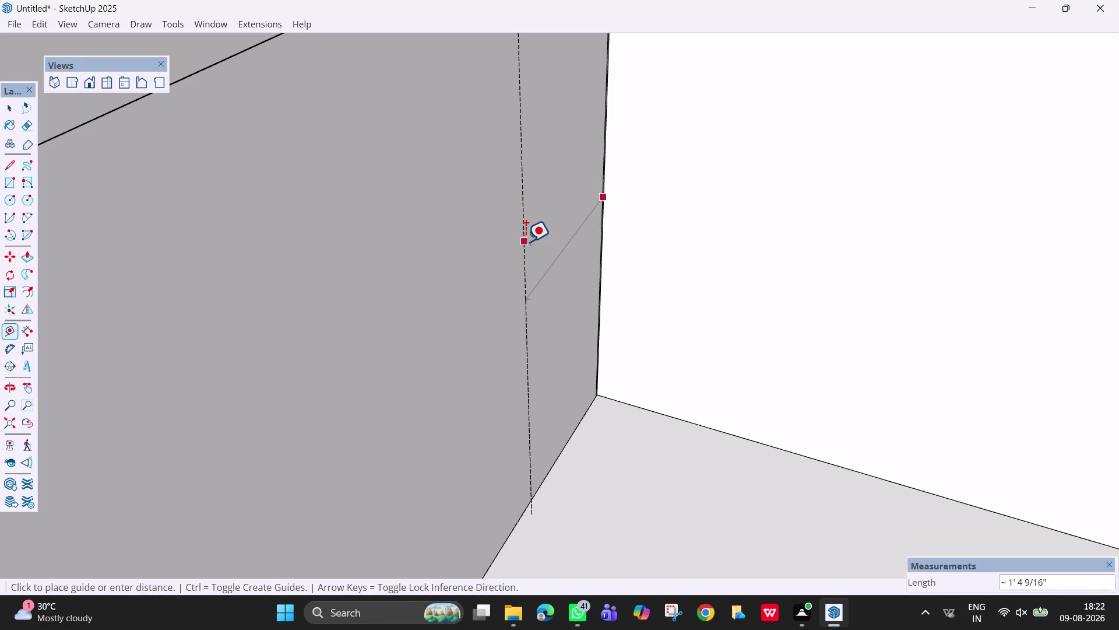
key(Escape)
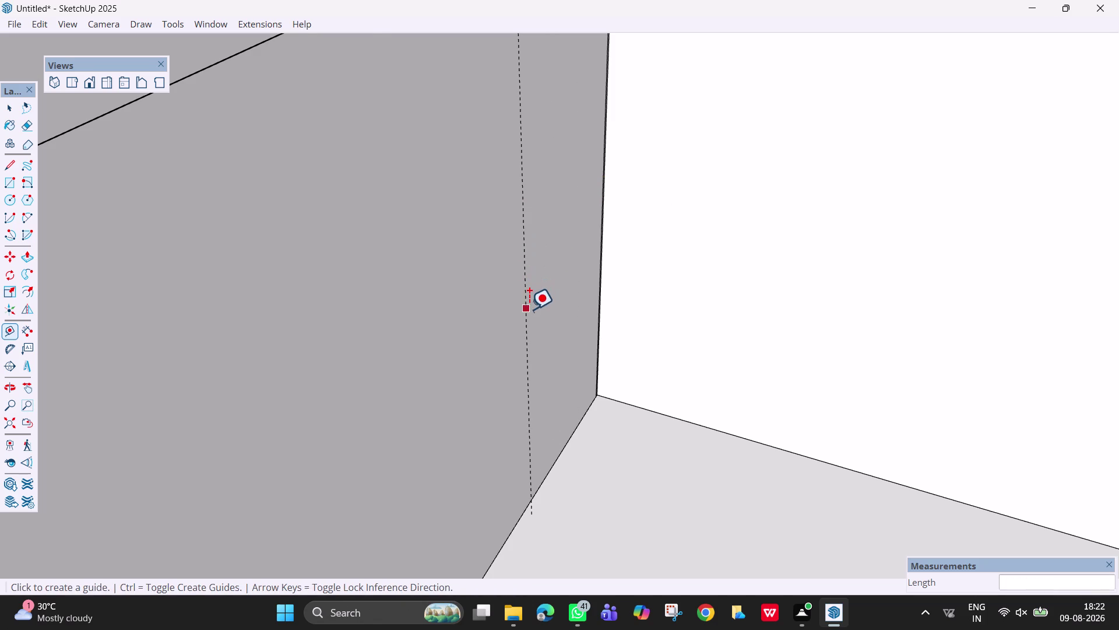
key(e)
click(529, 308)
drag(528, 309, 519, 310)
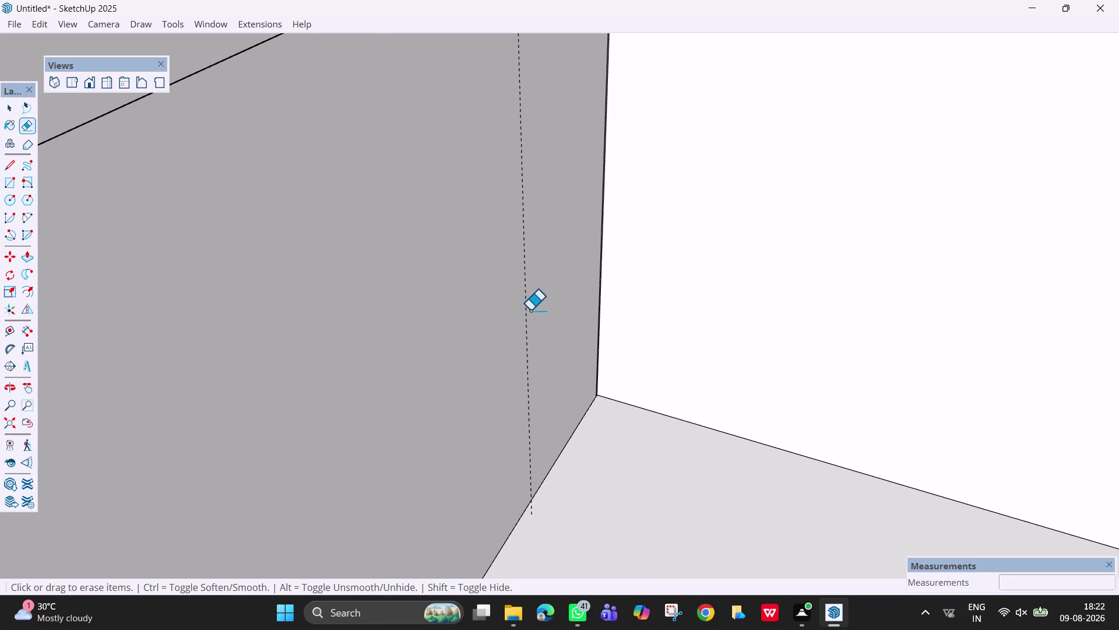
drag(530, 310, 511, 309)
Place a vertical guide 81 in from the back wall's right edge.
key(t)
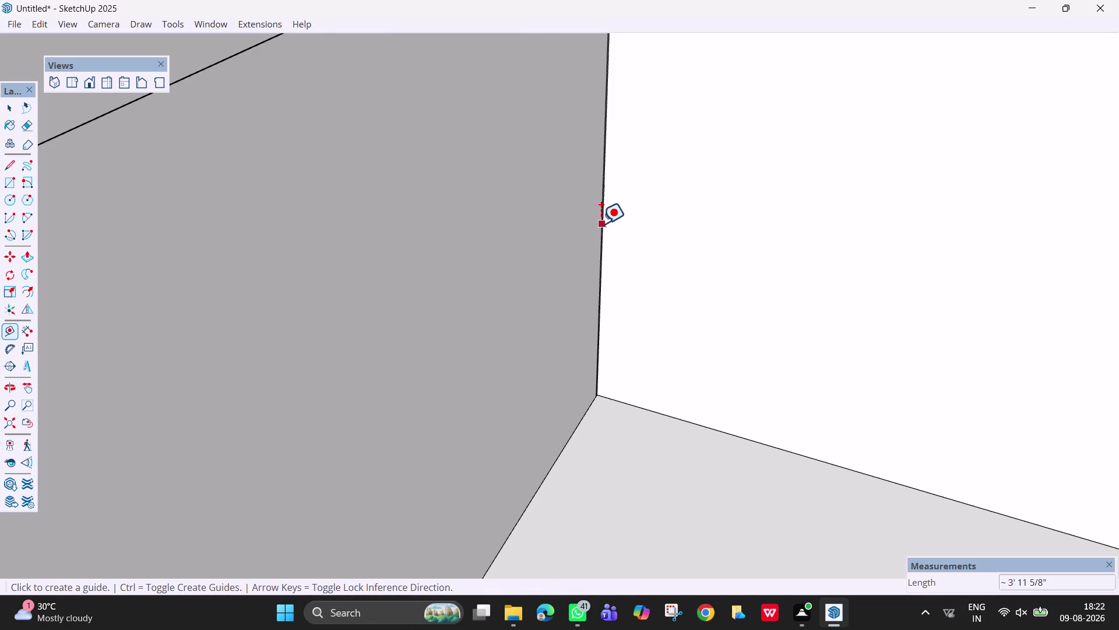
click(600, 224)
scroll(down, 3)
scroll(down, 3)
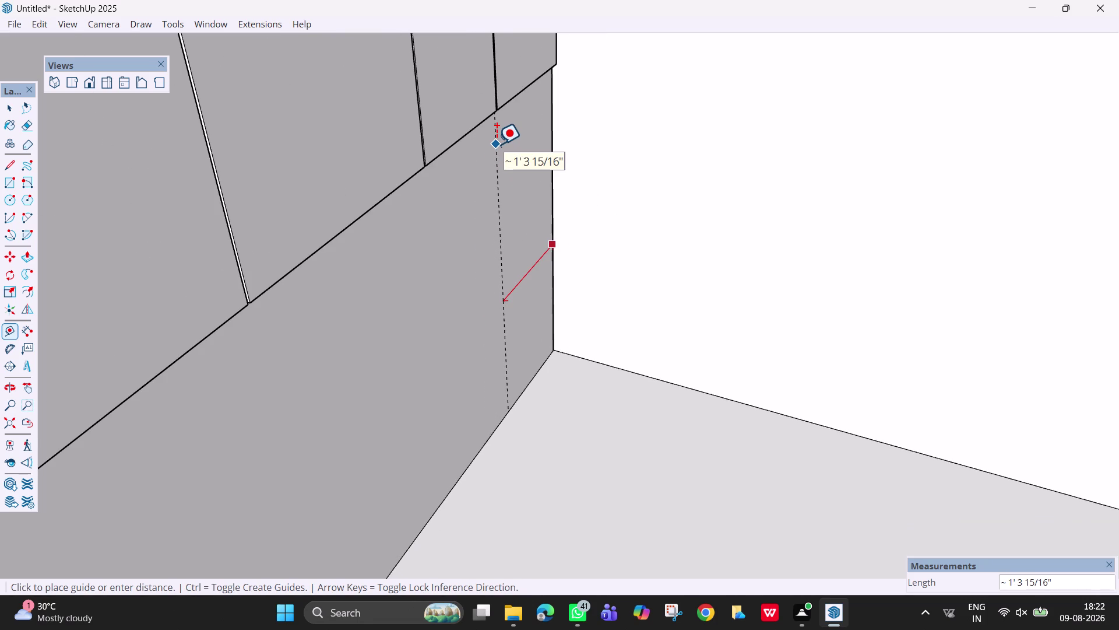
text(81)
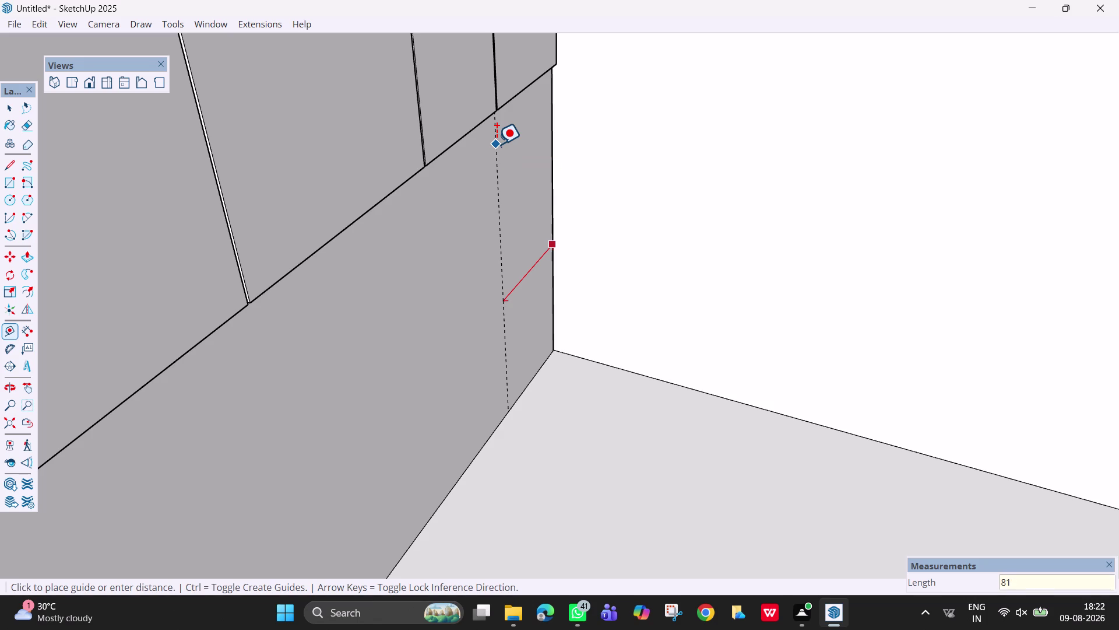
key(BackSpace)
key(BackSpace)
key(BackSpace)
key(BackSpace)
scroll(up, 3)
scroll(up, 3)
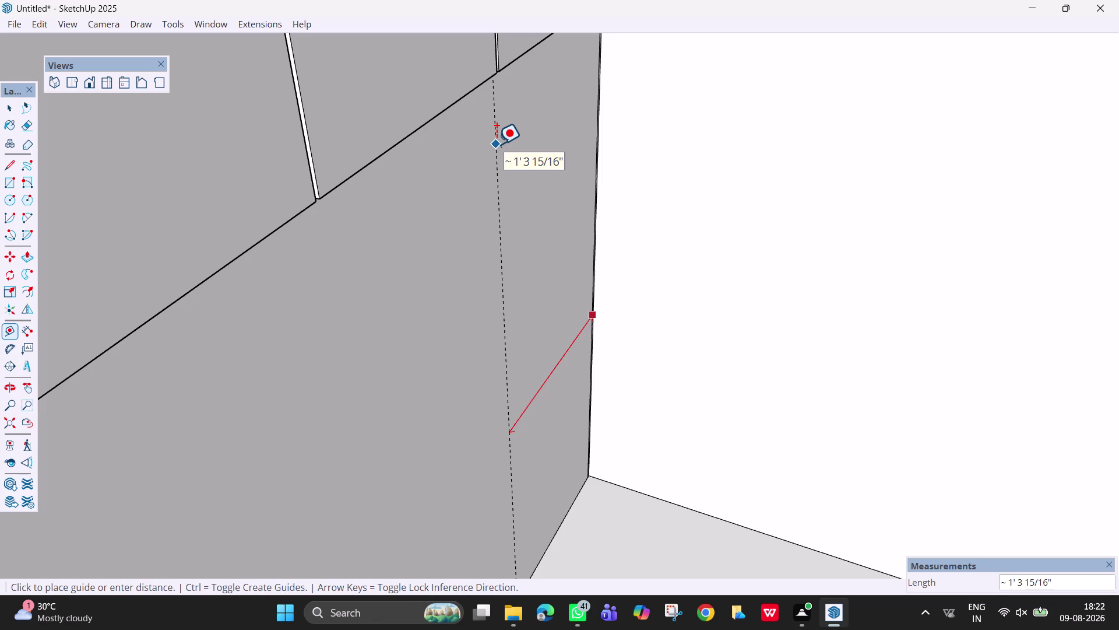
click(496, 144)
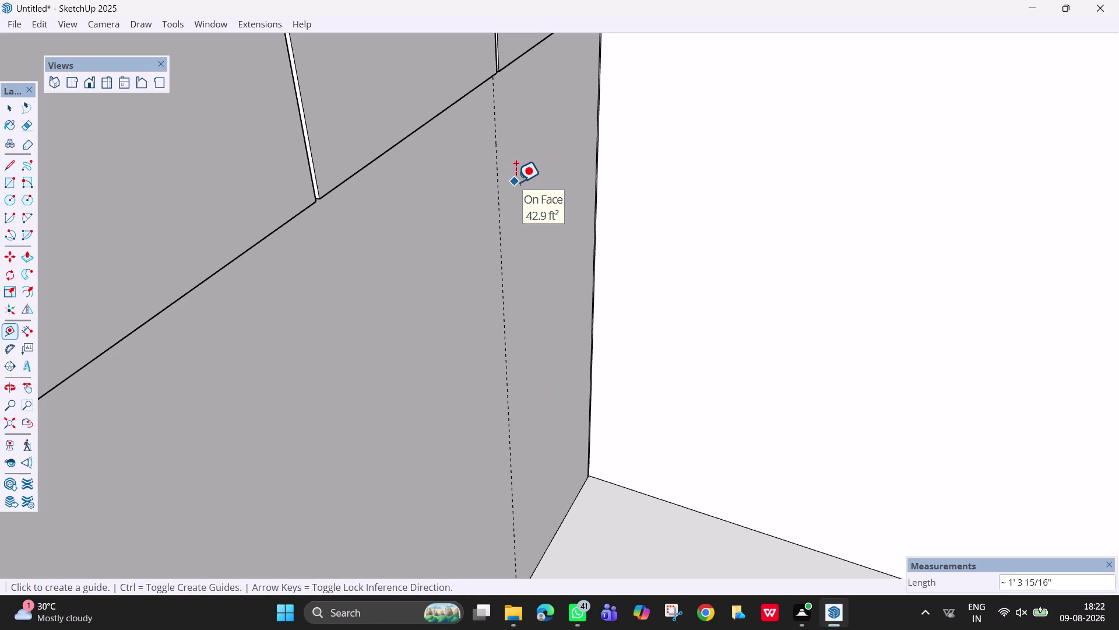
Draw a first line along the guide from the floor to the top intersection.
key(l)
middle_drag(507, 139, 500, 140)
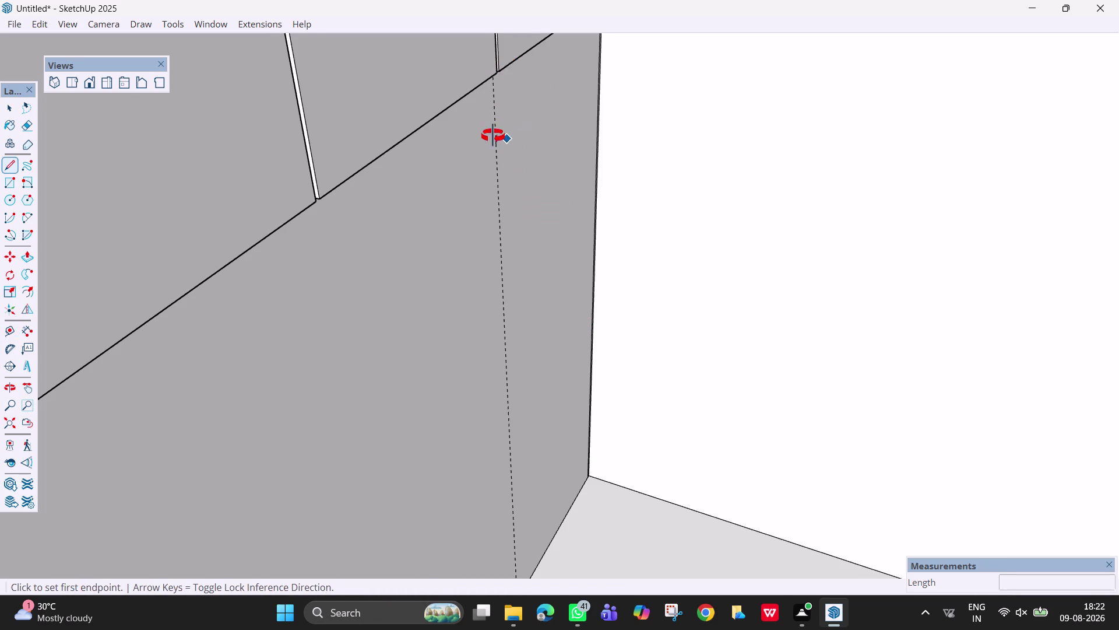
middle_drag(500, 140, 477, 95)
scroll(down, 3)
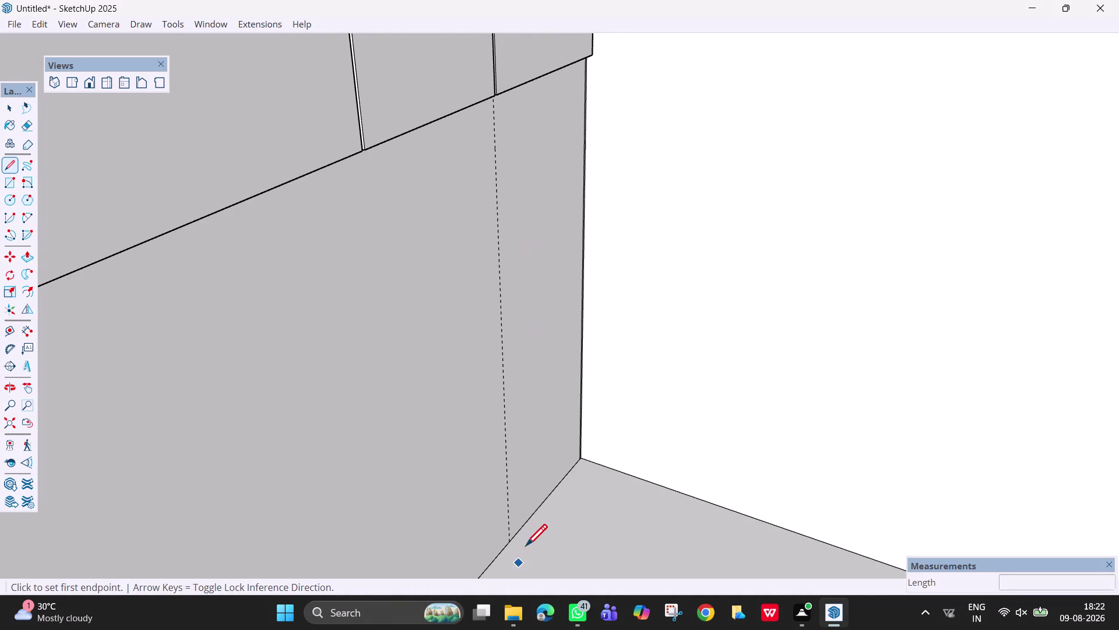
click(511, 543)
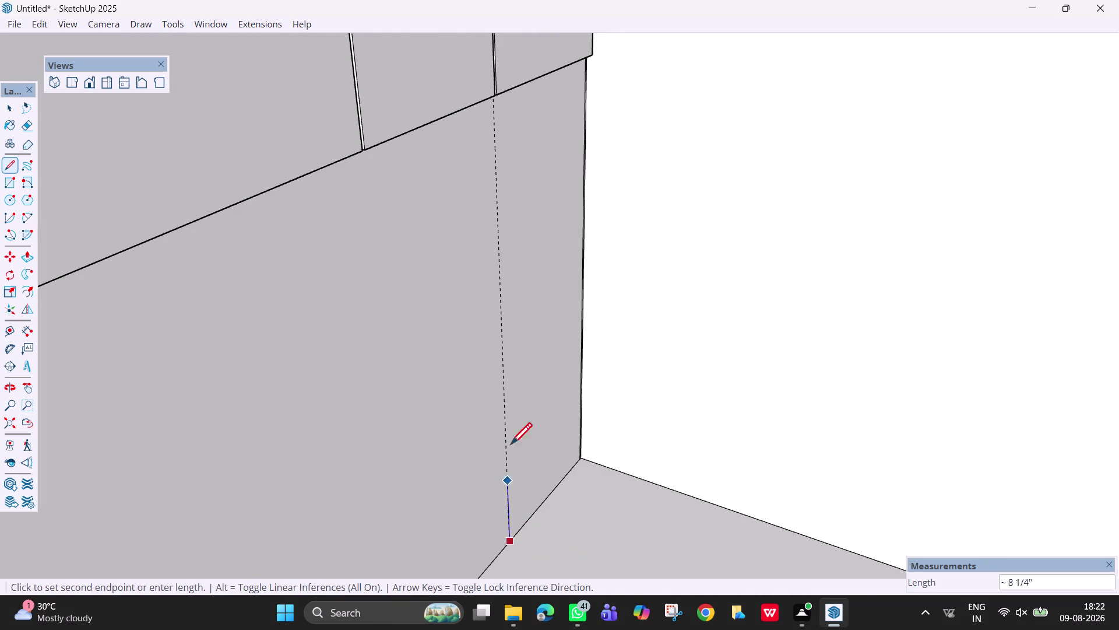
middle_drag(496, 104, 487, 73)
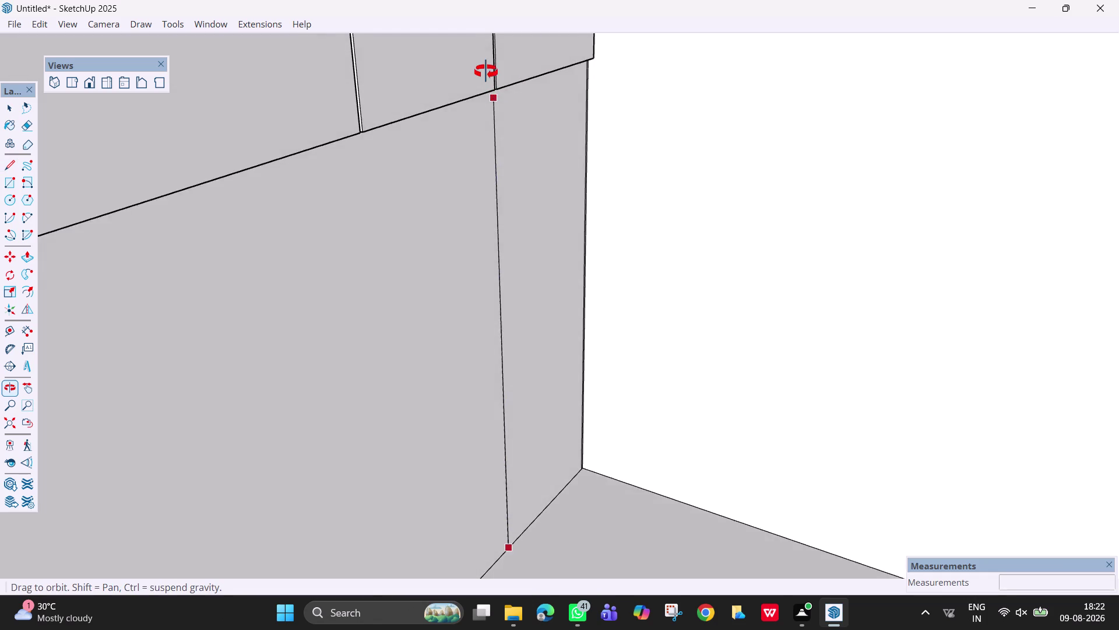
middle_drag(487, 73, 476, 56)
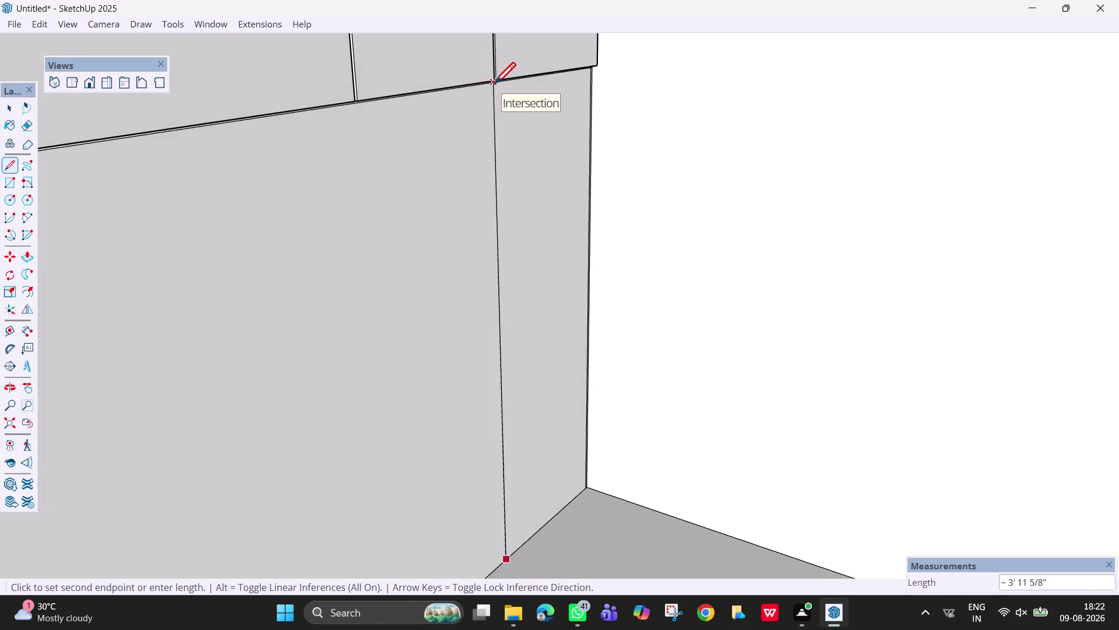
click(493, 86)
key(Escape)
scroll(down, 3)
middle_drag(528, 133, 470, 135)
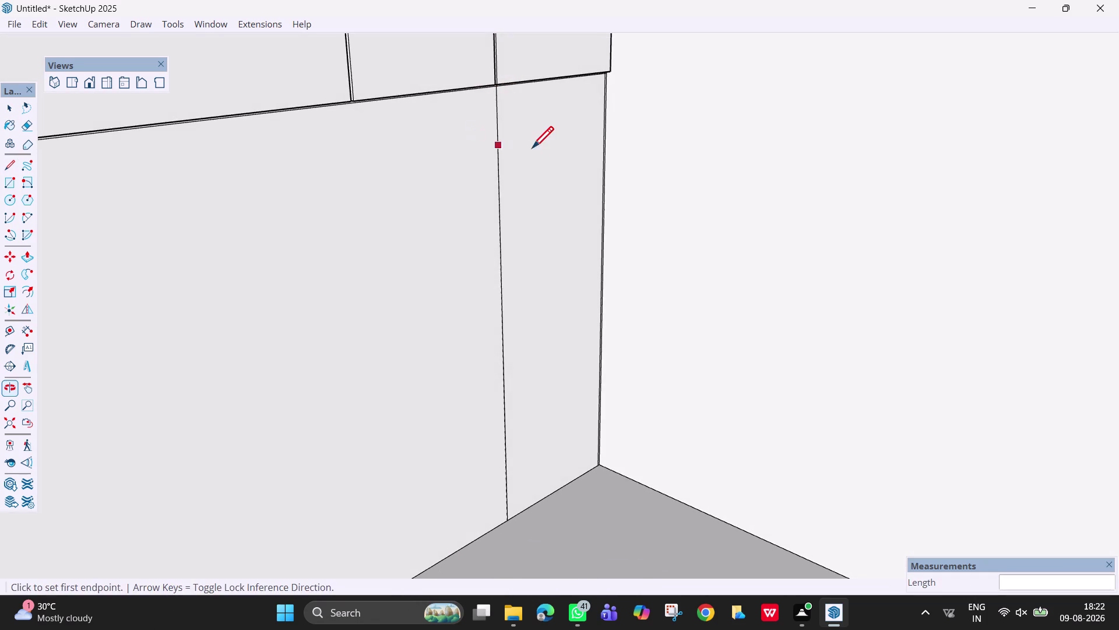
middle_drag(531, 148, 479, 149)
scroll(down, 3)
middle_drag(542, 156, 494, 150)
middle_drag(587, 146, 564, 146)
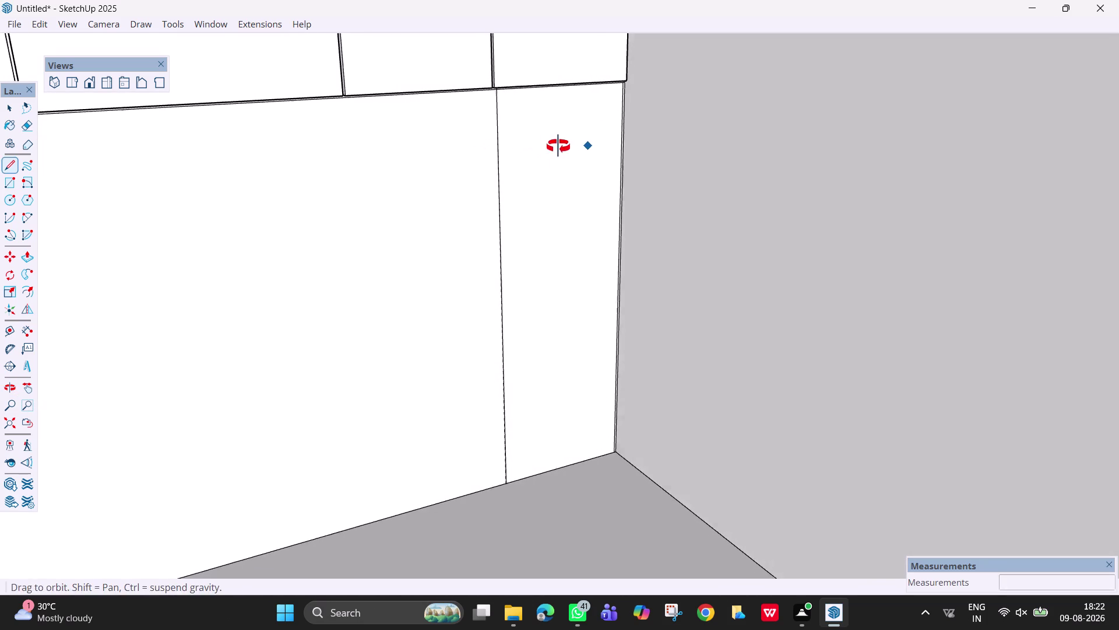
middle_drag(564, 147, 541, 146)
middle_drag(561, 170, 506, 156)
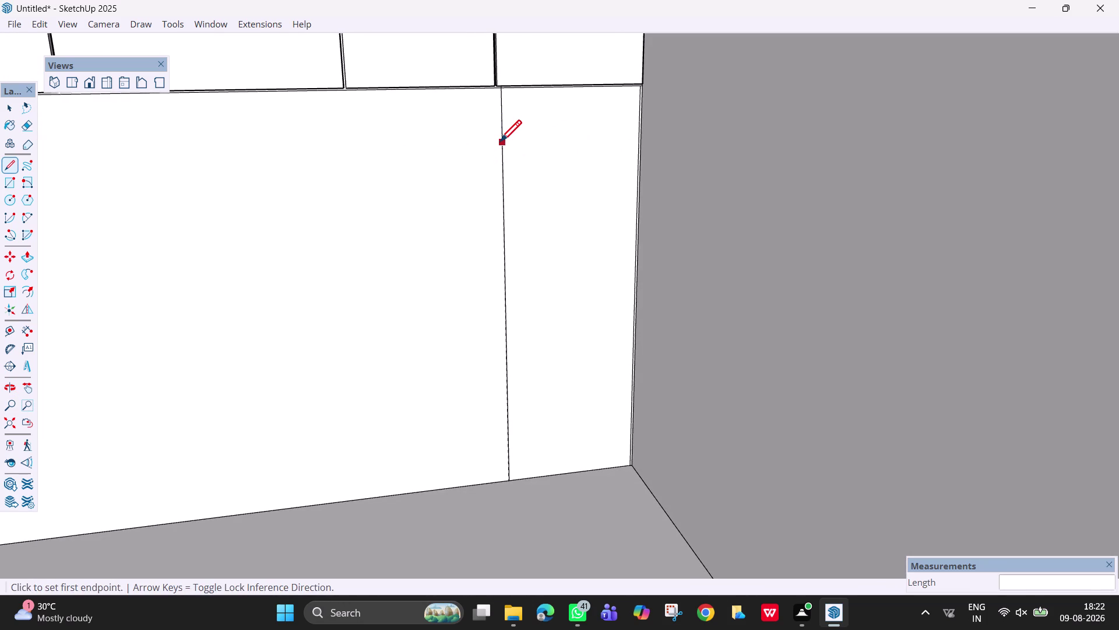
Undo that line, redraw it from the upper band down to the floor, and select it.
key(ctrl+z)
key(ctrl+z)
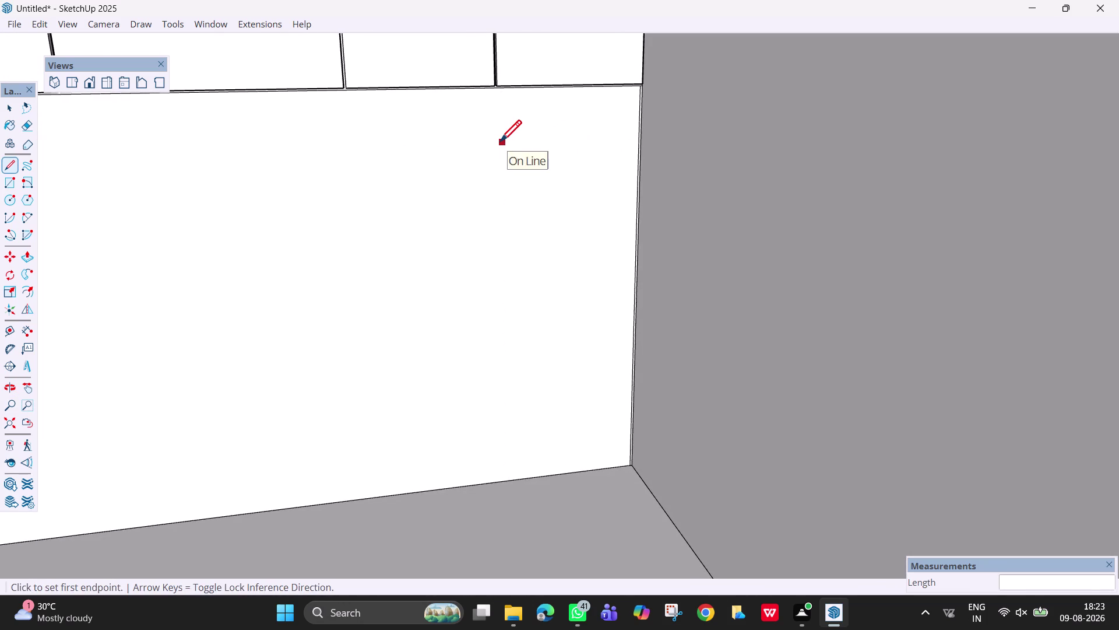
click(498, 91)
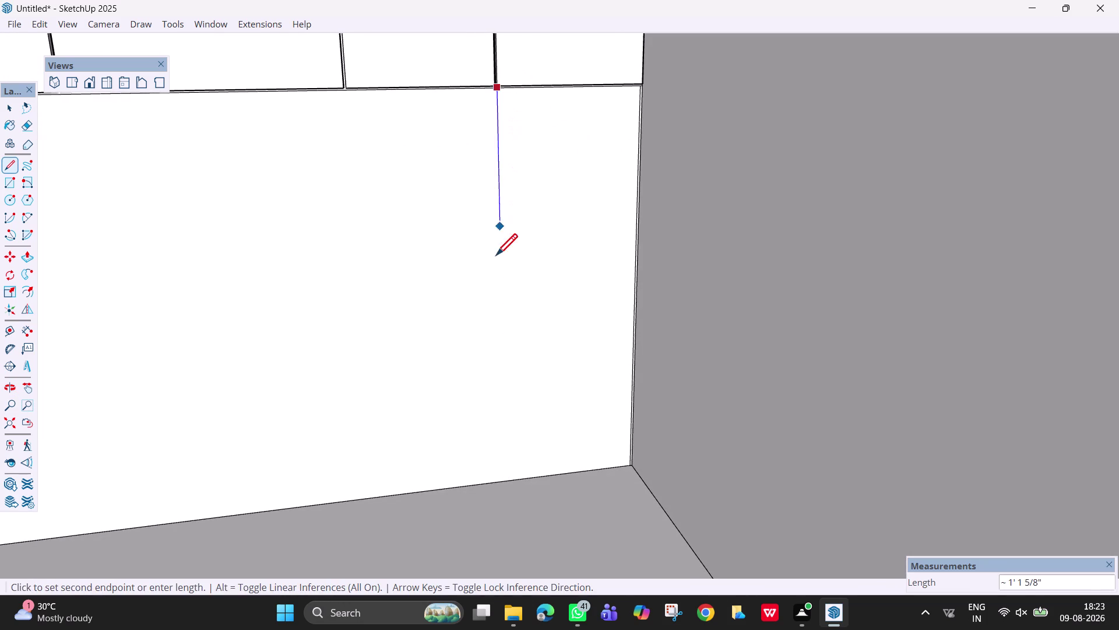
click(504, 484)
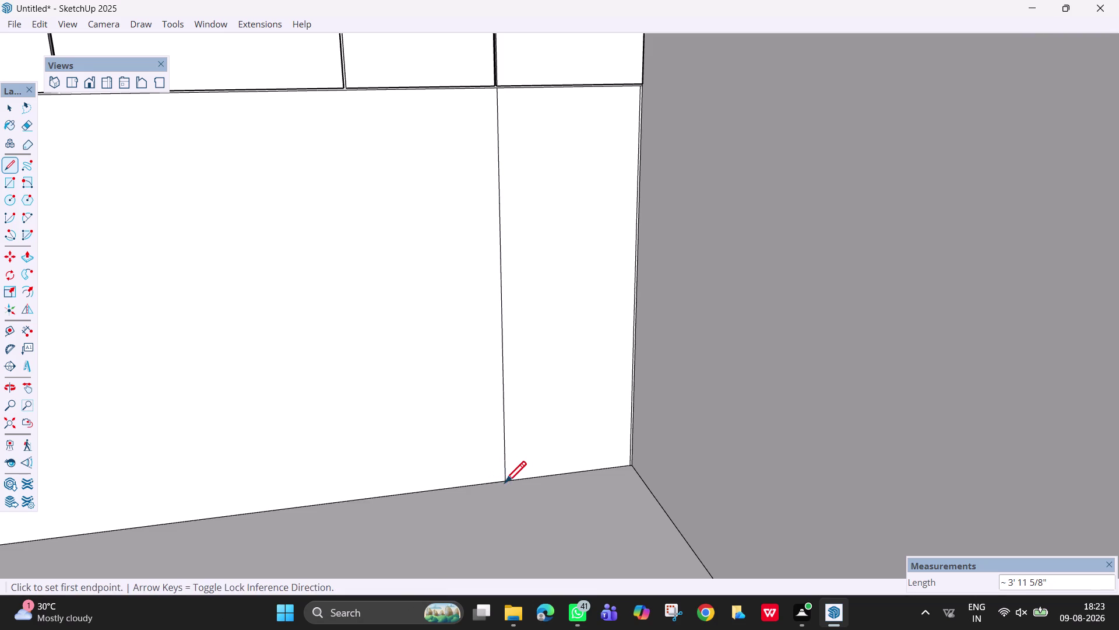
key(space)
scroll(down, 3)
middle_drag(555, 239, 506, 246)
click(520, 237)
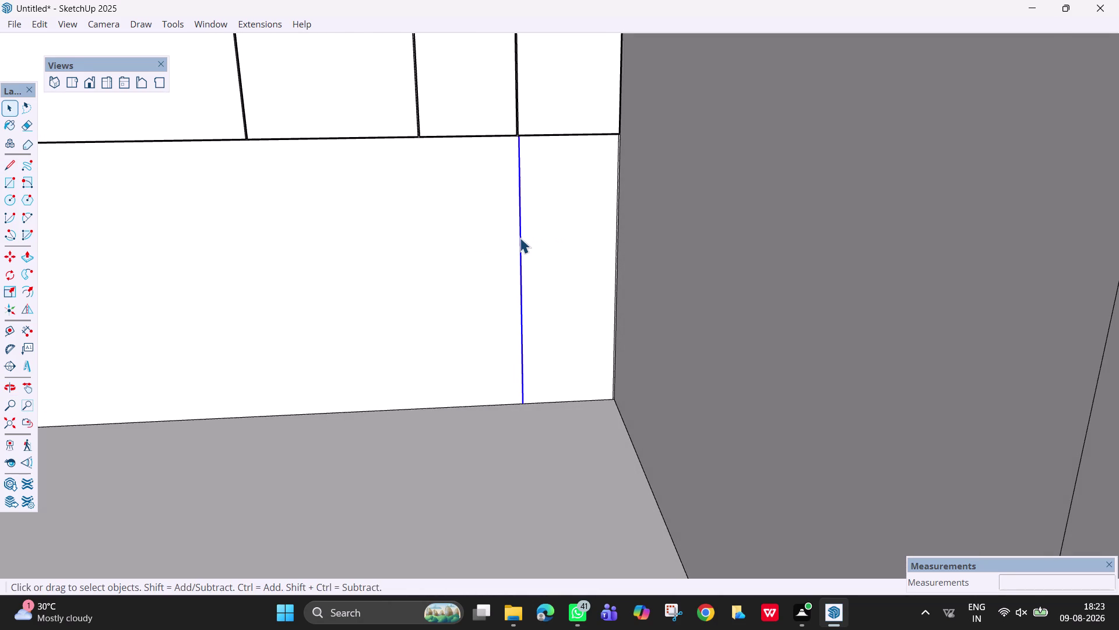
Copy the new vertical edge 6mm sideways to form the groove.
key(m)
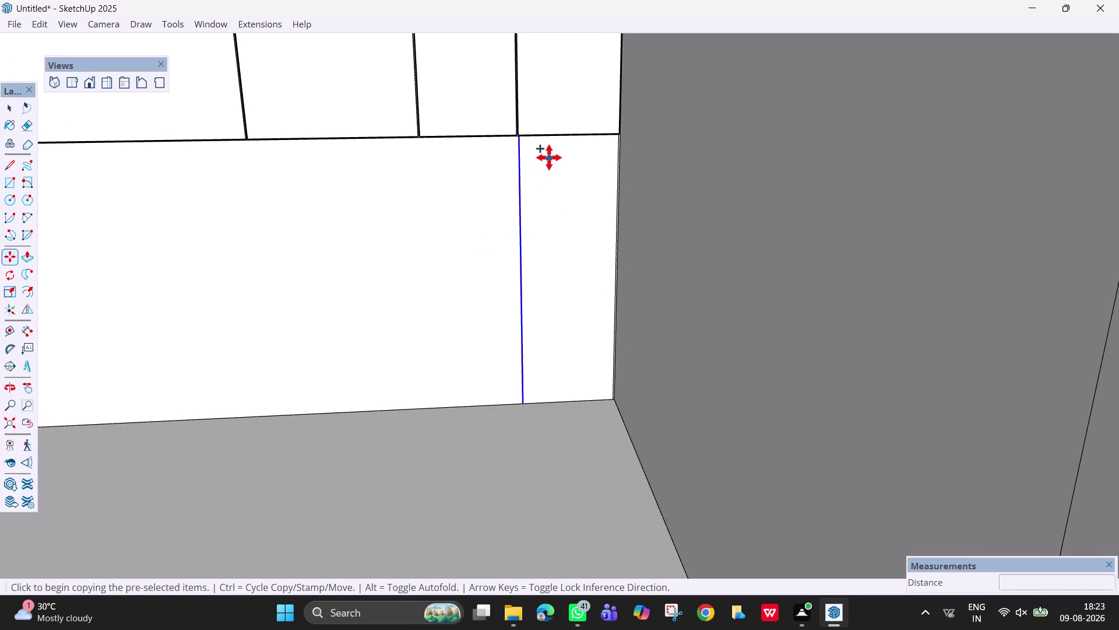
click(521, 136)
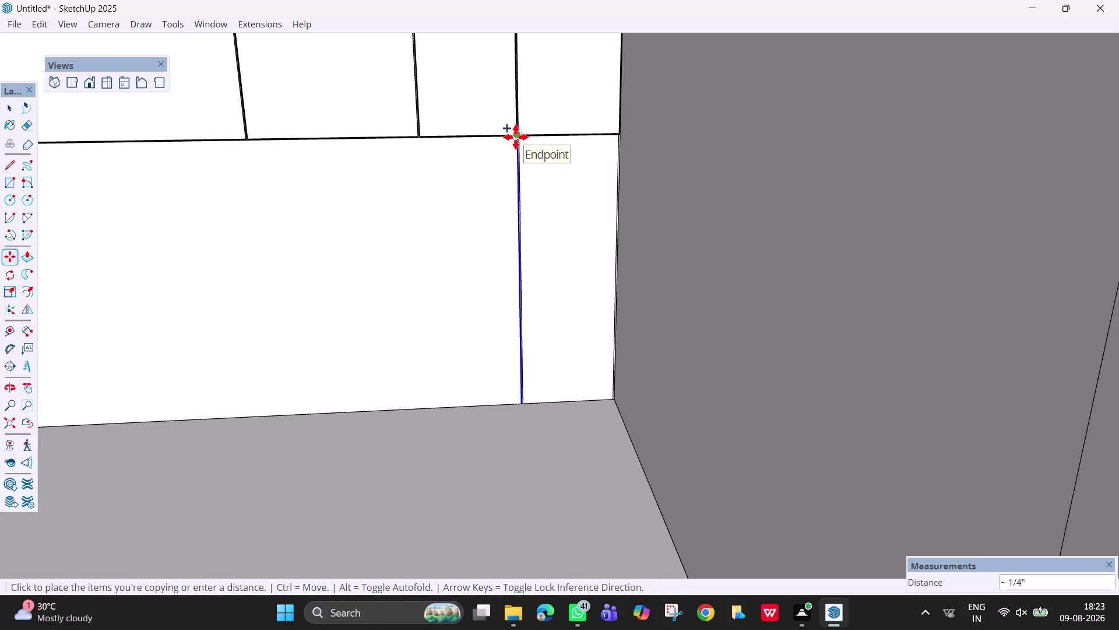
text(6mm)
key(Return)
scroll(up, 3)
key(Escape)
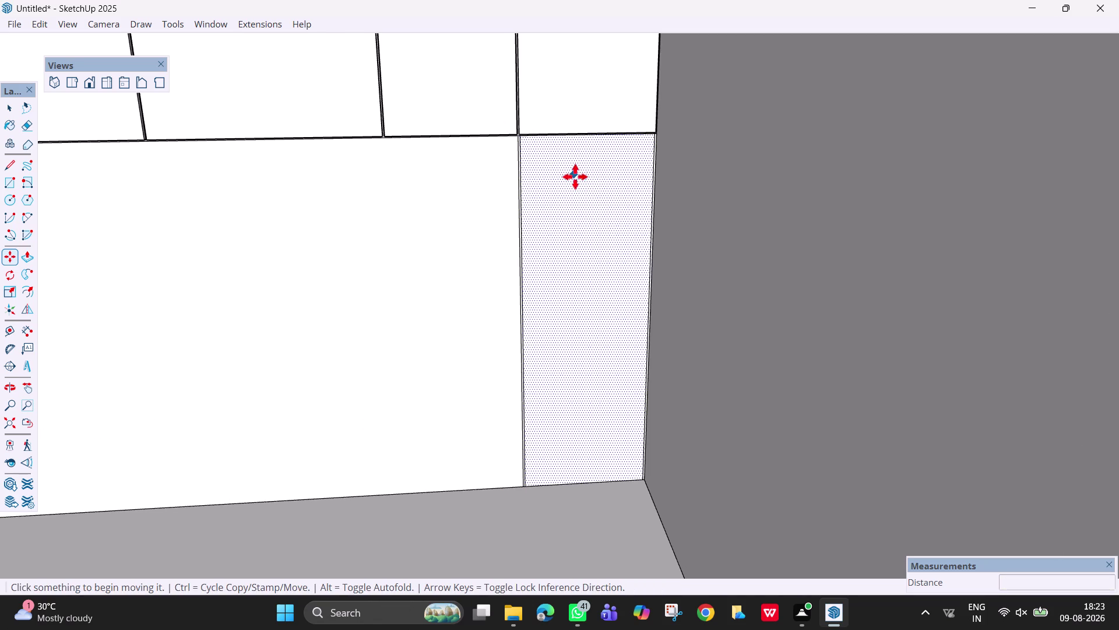
Pull the narrow corner panel 18mm out from the wall.
key(p)
click(603, 203)
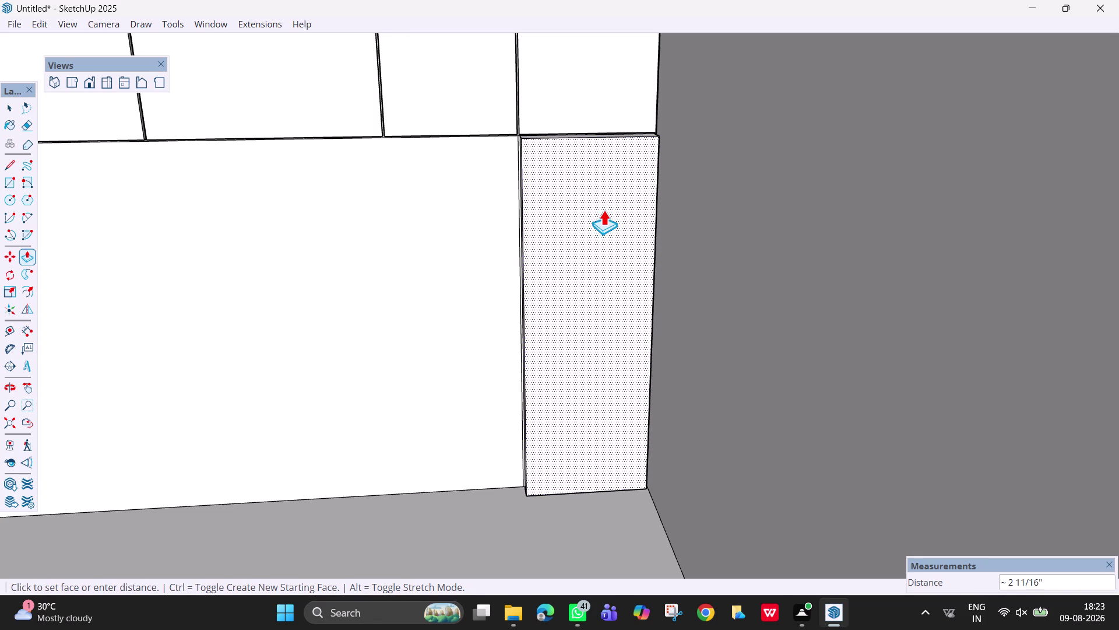
text(18mm)
key(Return)
scroll(down, 3)
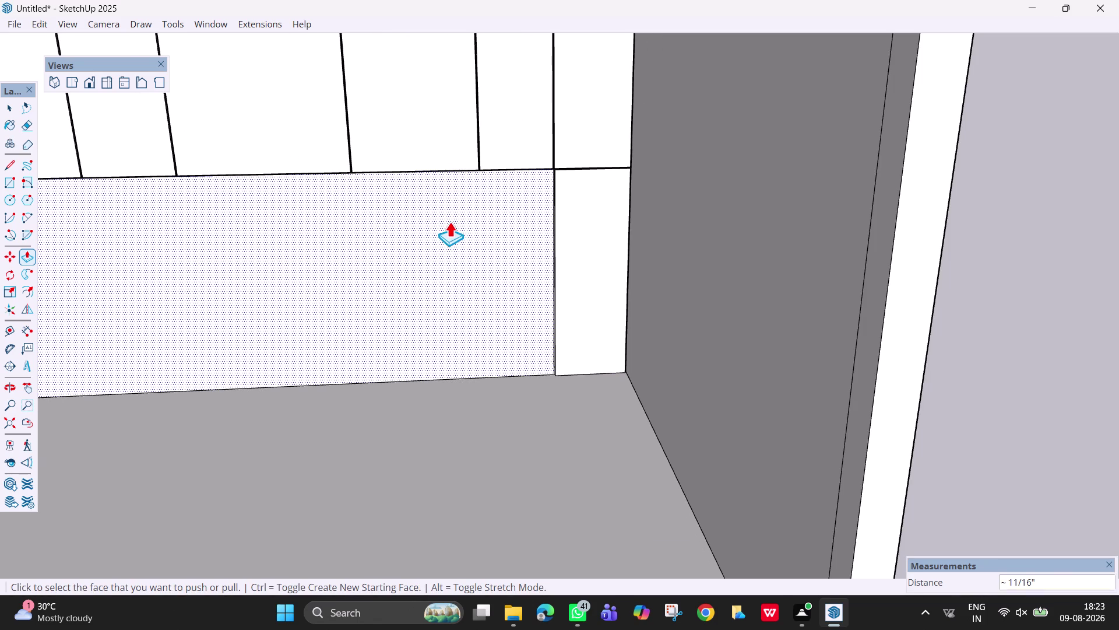
key(h)
drag(453, 229, 765, 240)
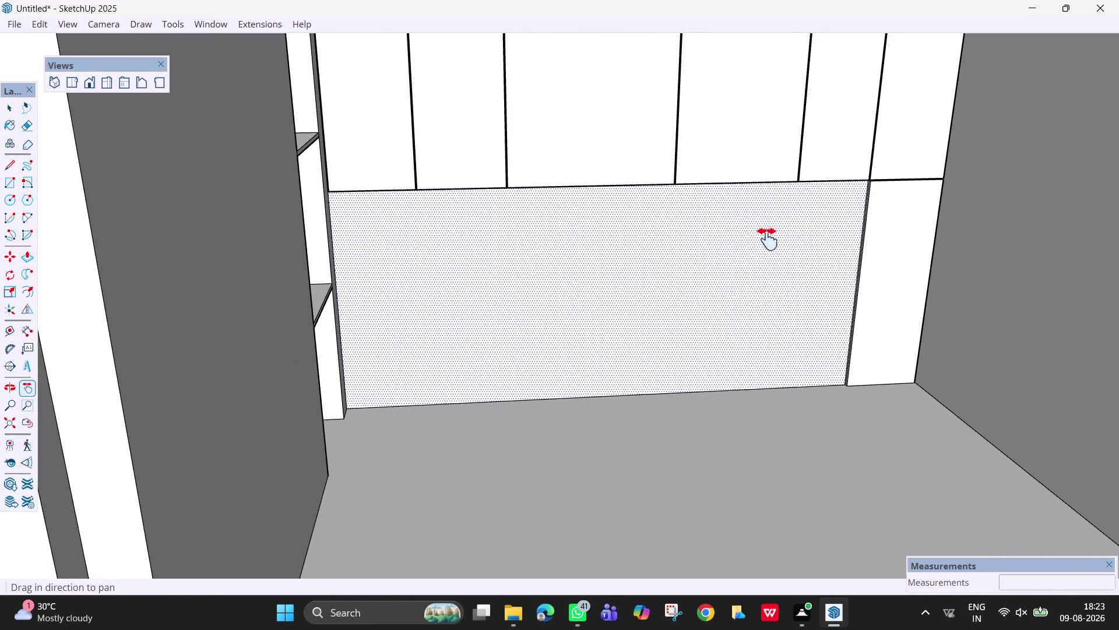
Zoom out to the whole room box, clear the selection, and show the Extensions menu.
scroll(down, 3)
middle_drag(746, 240, 697, 222)
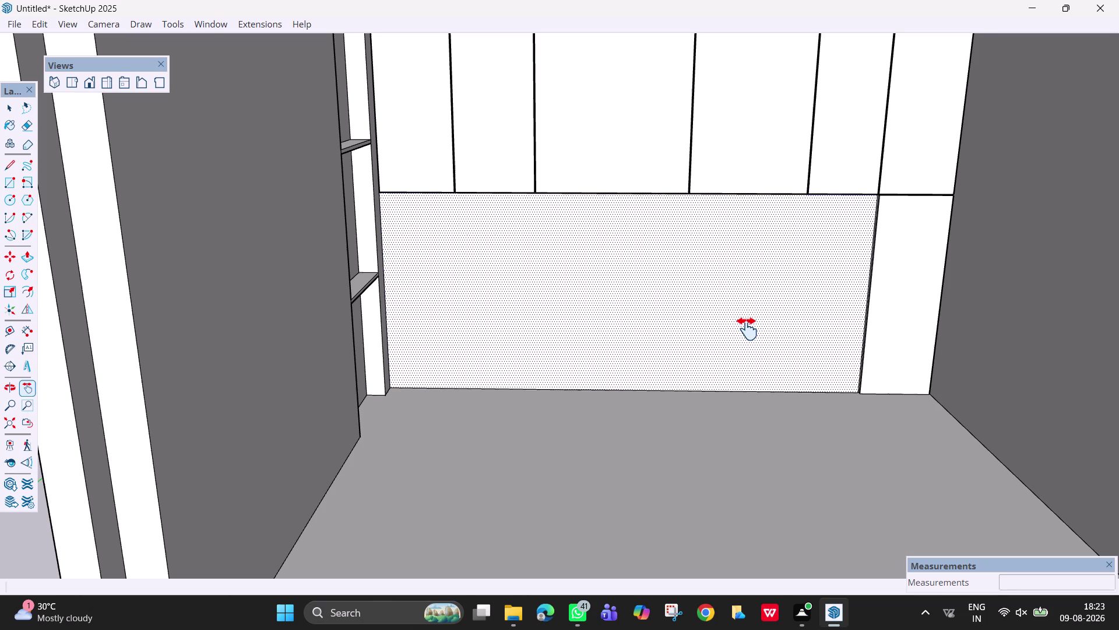
scroll(down, 3)
scroll(down, 3)
middle_drag(792, 374, 772, 341)
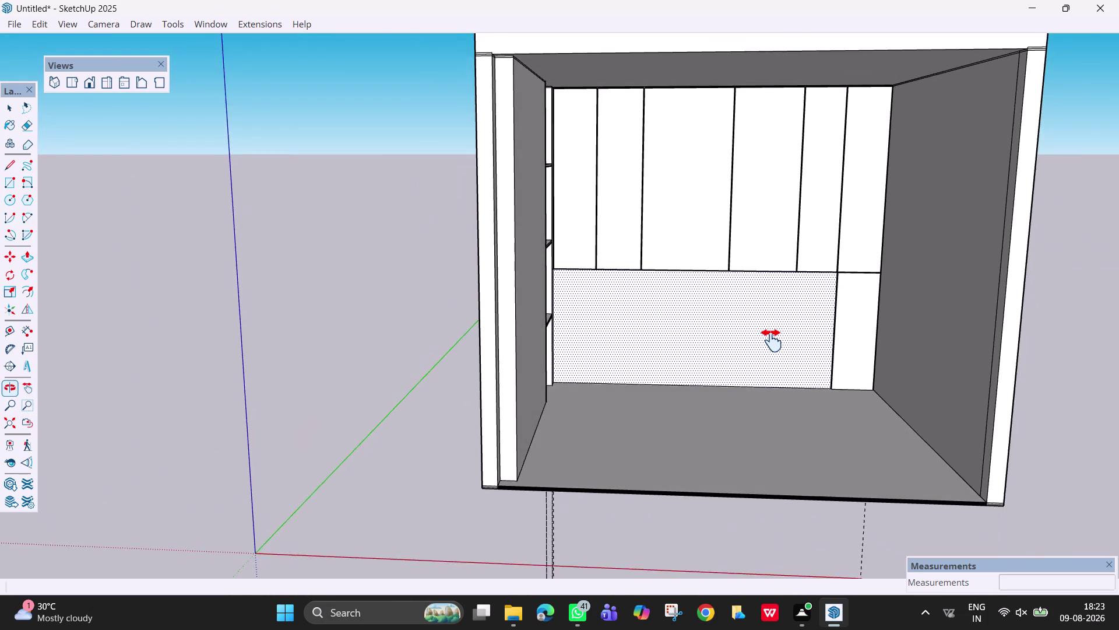
scroll(up, 3)
scroll(down, 3)
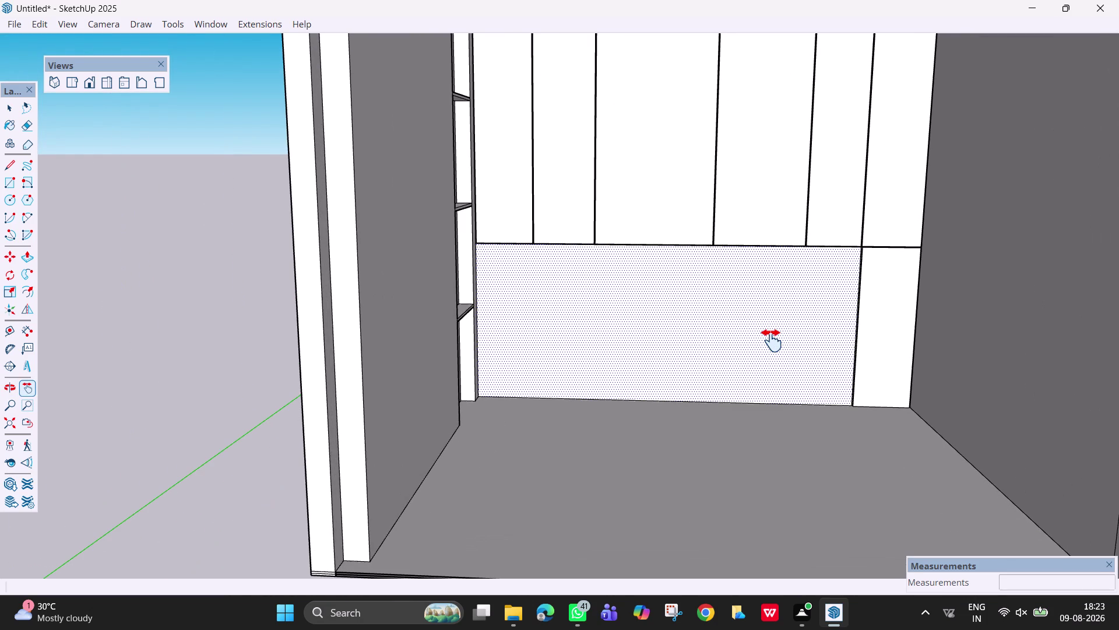
scroll(down, 3)
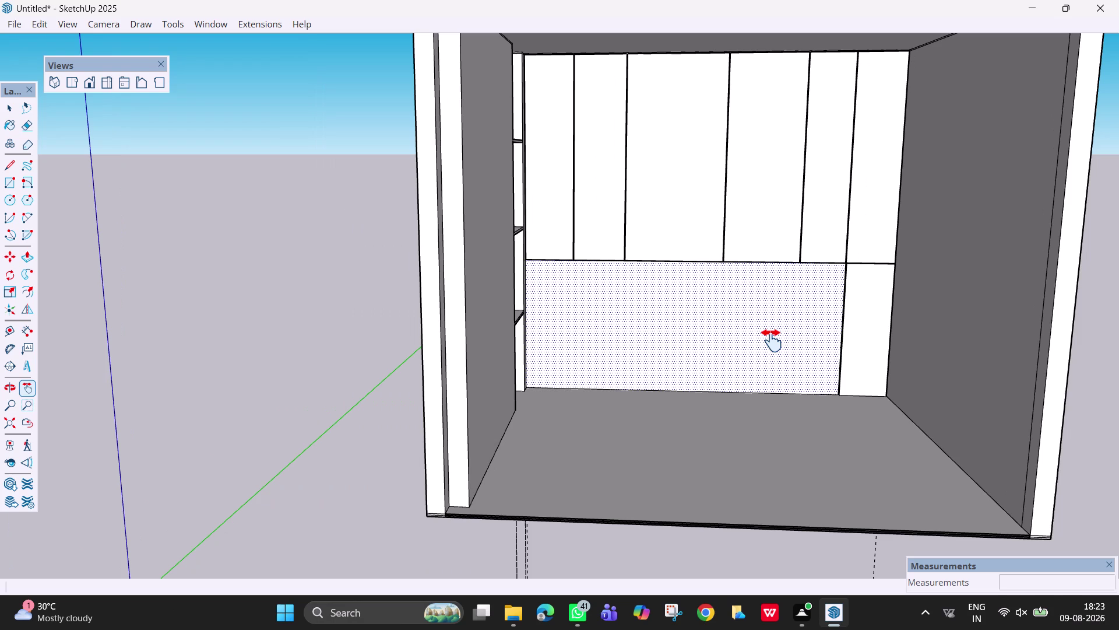
key(space)
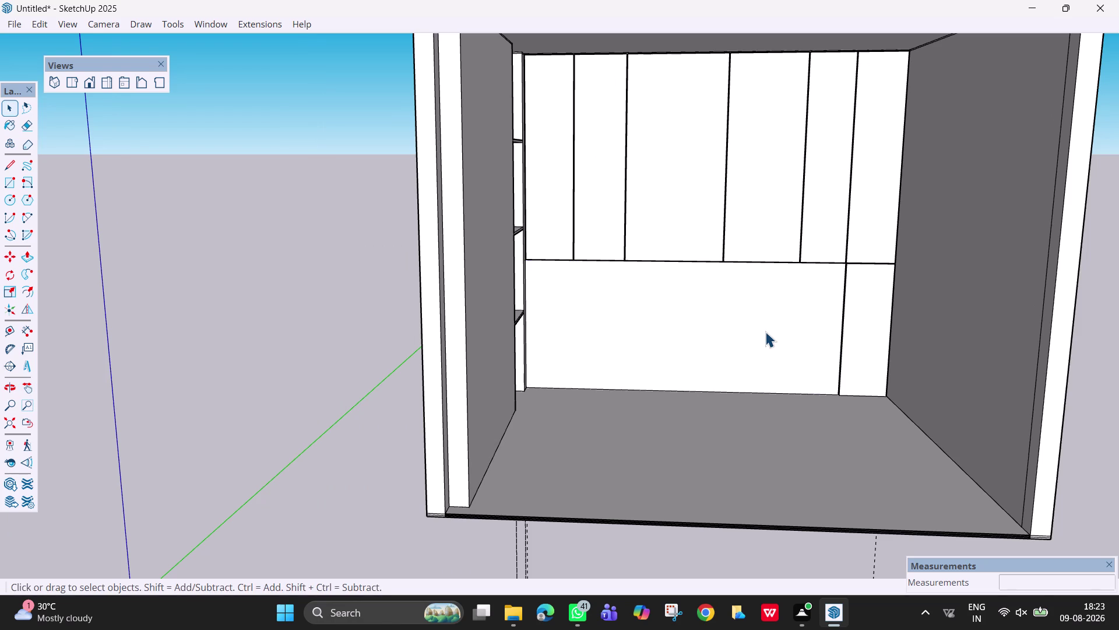
click(270, 25)
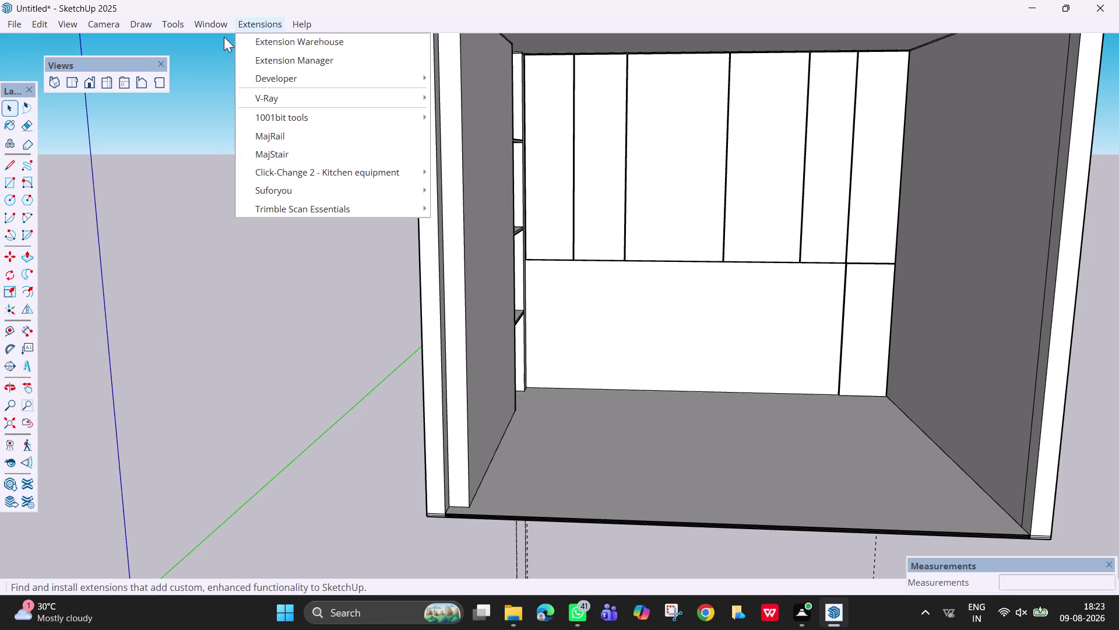
Bring the Materials panel back up in the default tray.
click(233, 45)
click(370, 44)
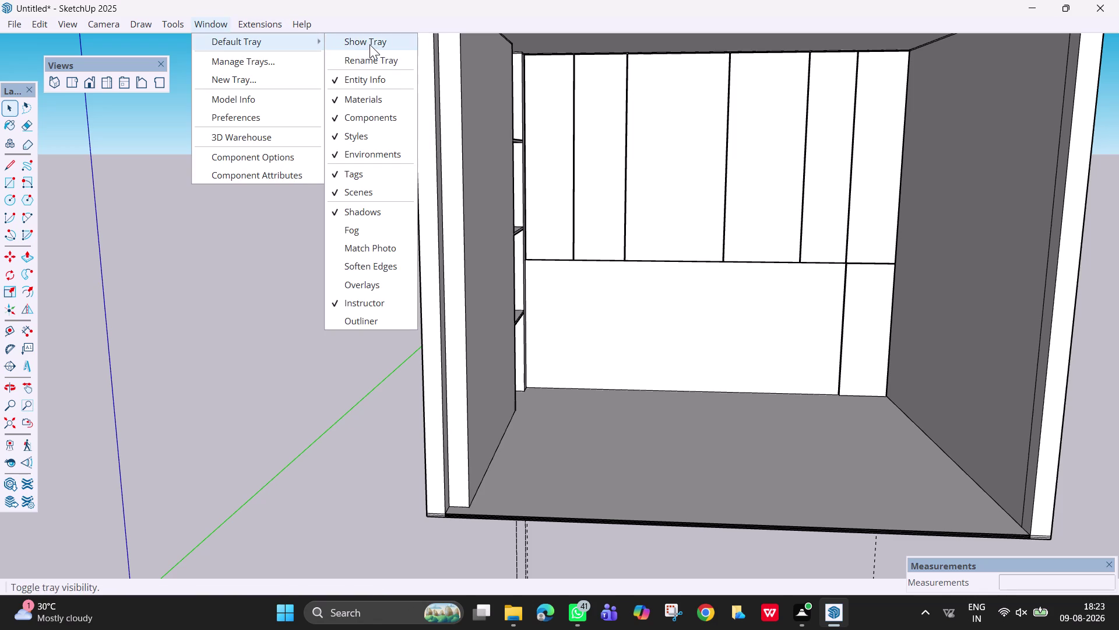
click(1026, 330)
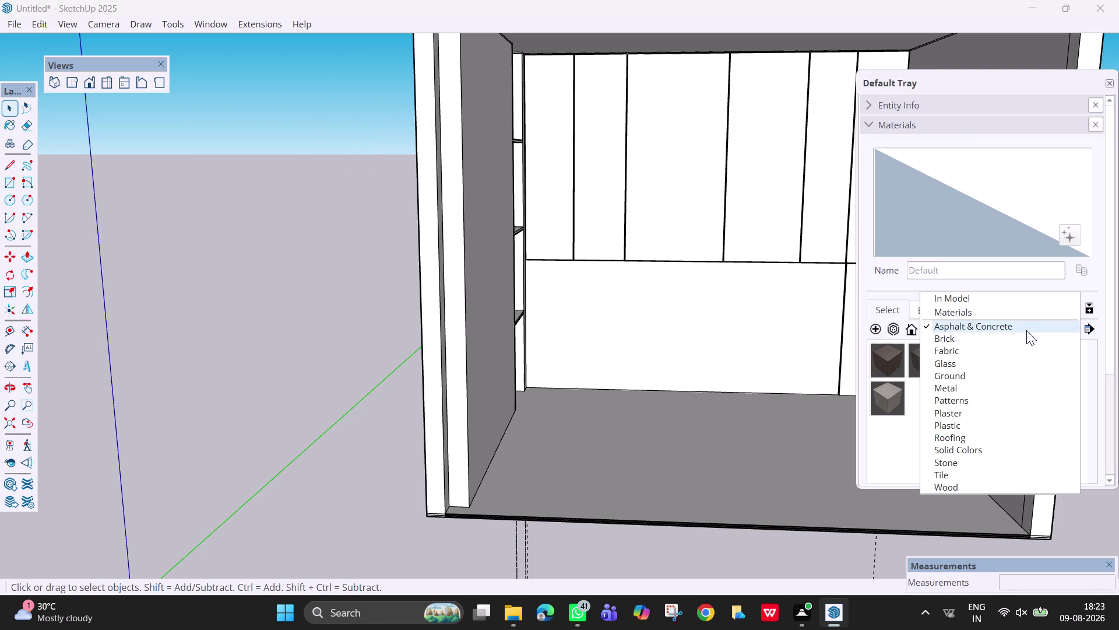
click(1014, 126)
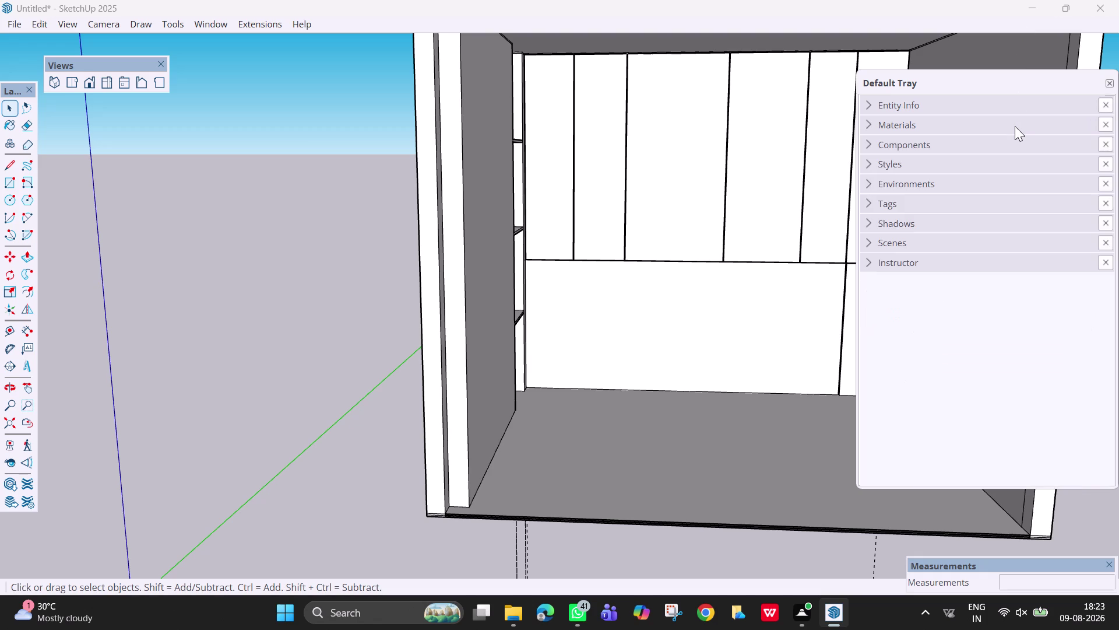
click(1014, 126)
click(224, 26)
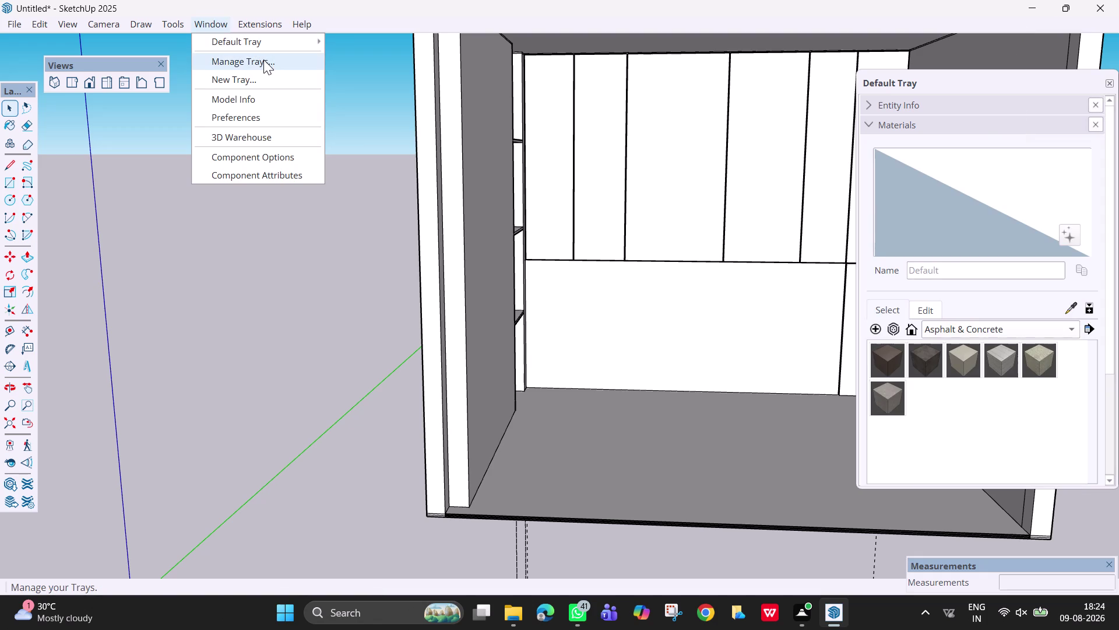
Paint the lower wall band with Plywood_08_1K from the Wood collection.
click(1005, 335)
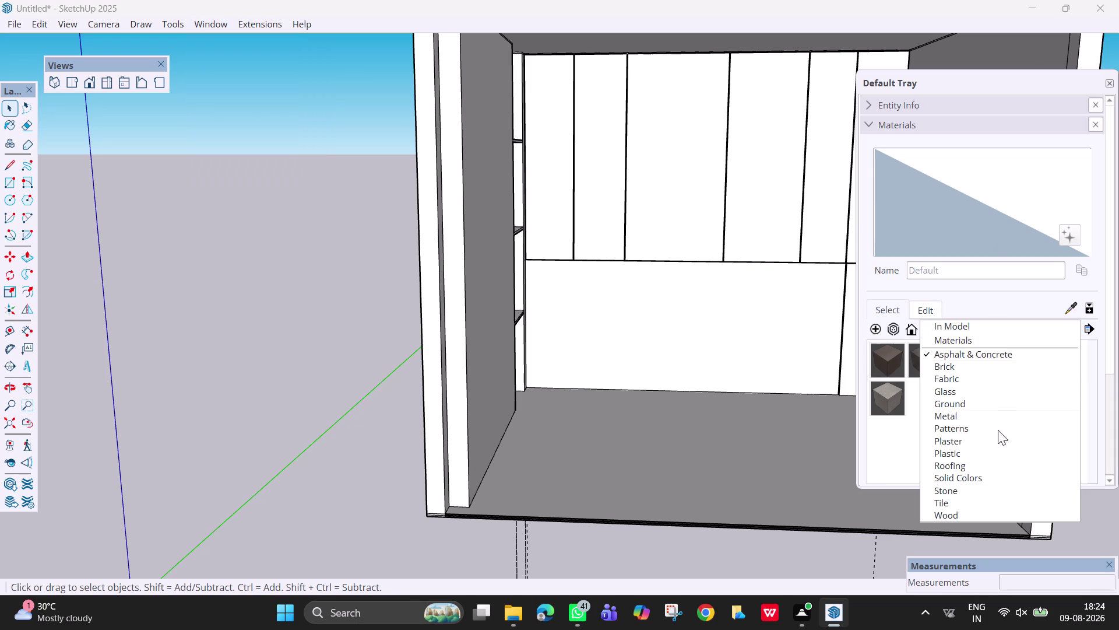
click(988, 514)
click(928, 364)
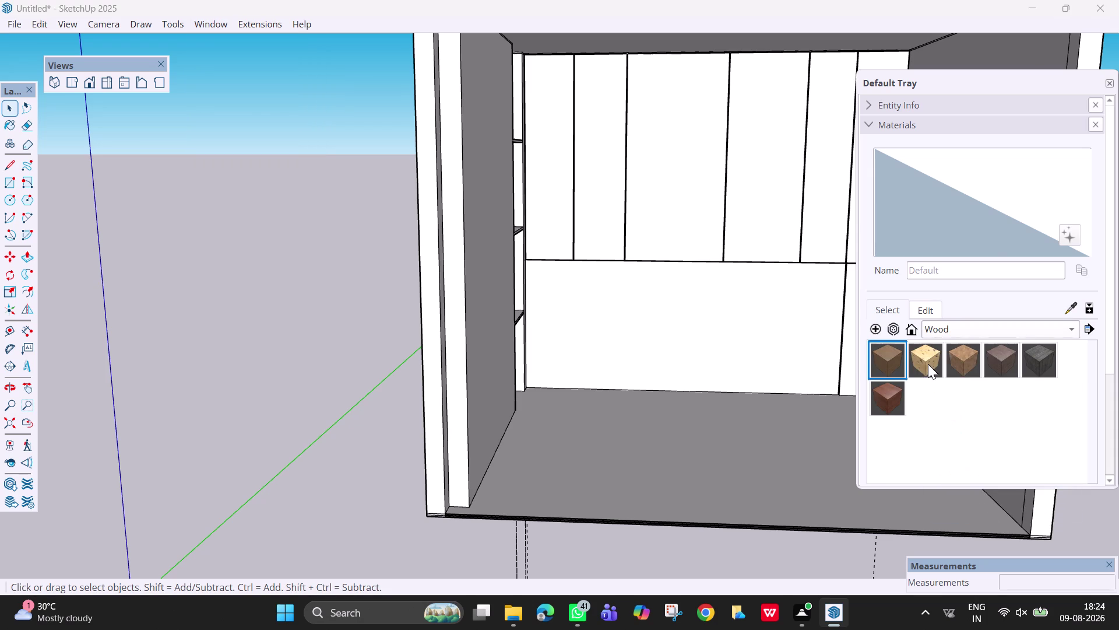
click(779, 327)
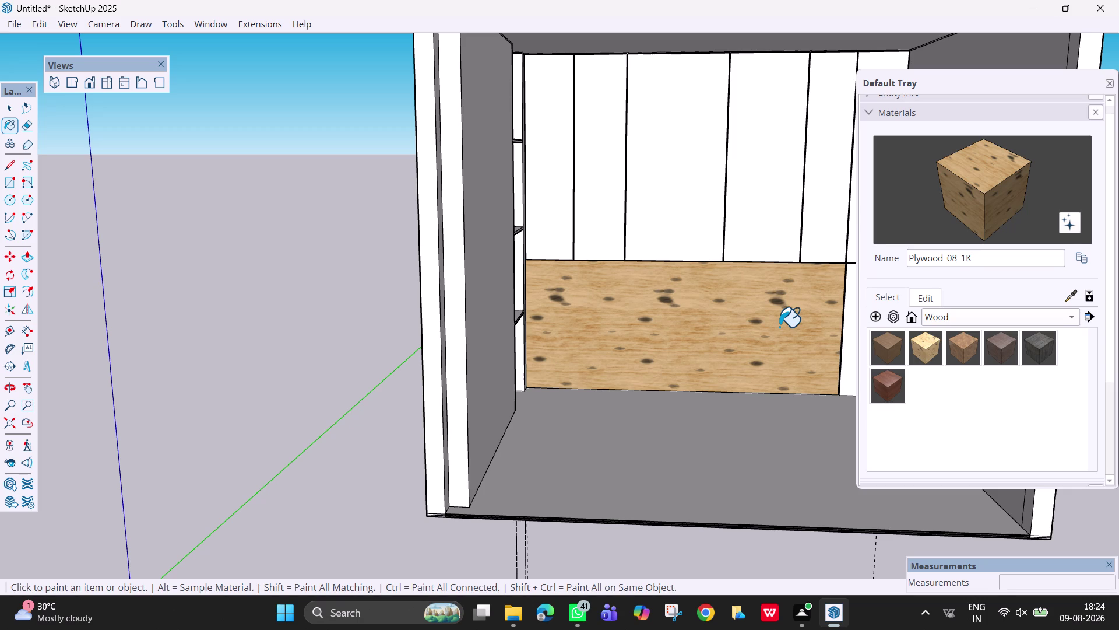
Try herringbone, plywood and dark plank textures on the band, finishing with Wood_Veneer_15_1K.
click(959, 348)
click(778, 338)
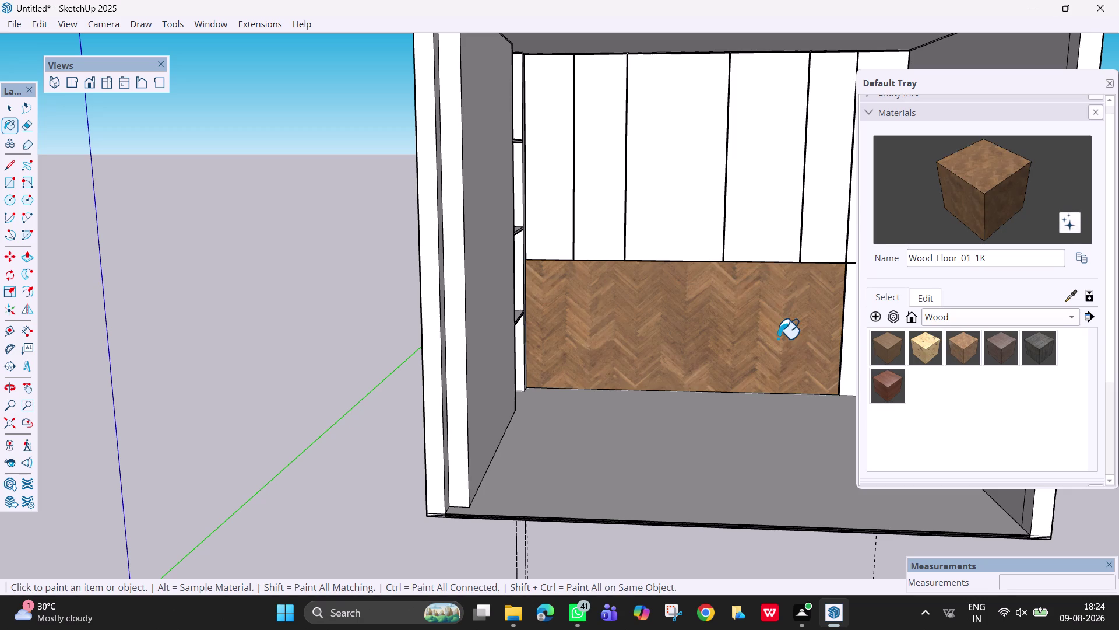
click(895, 348)
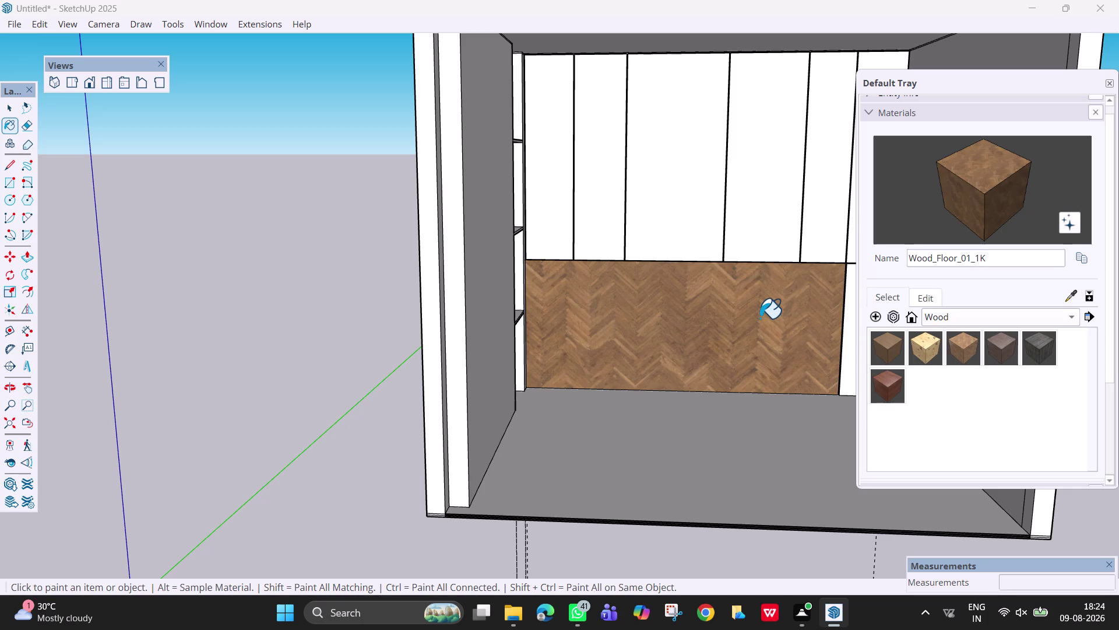
click(758, 316)
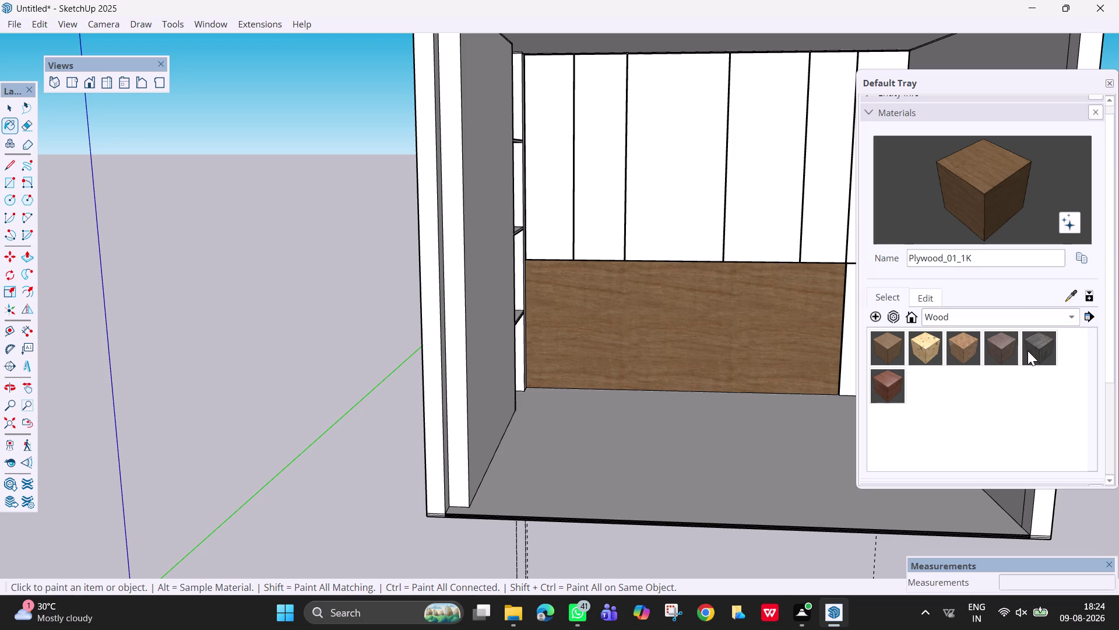
click(1027, 350)
click(736, 347)
click(996, 342)
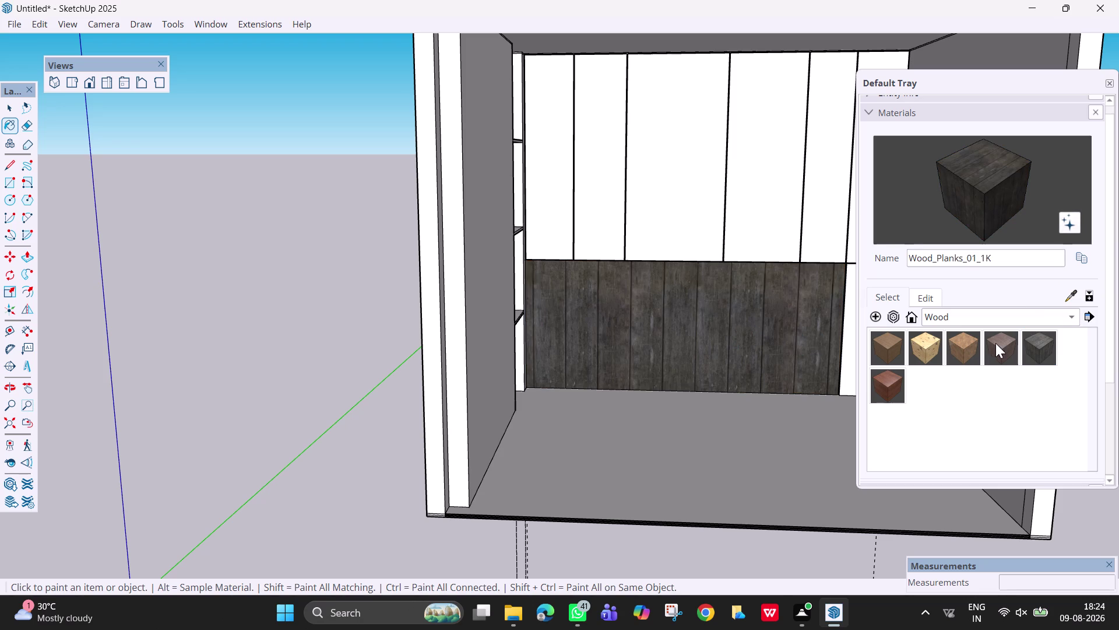
click(743, 307)
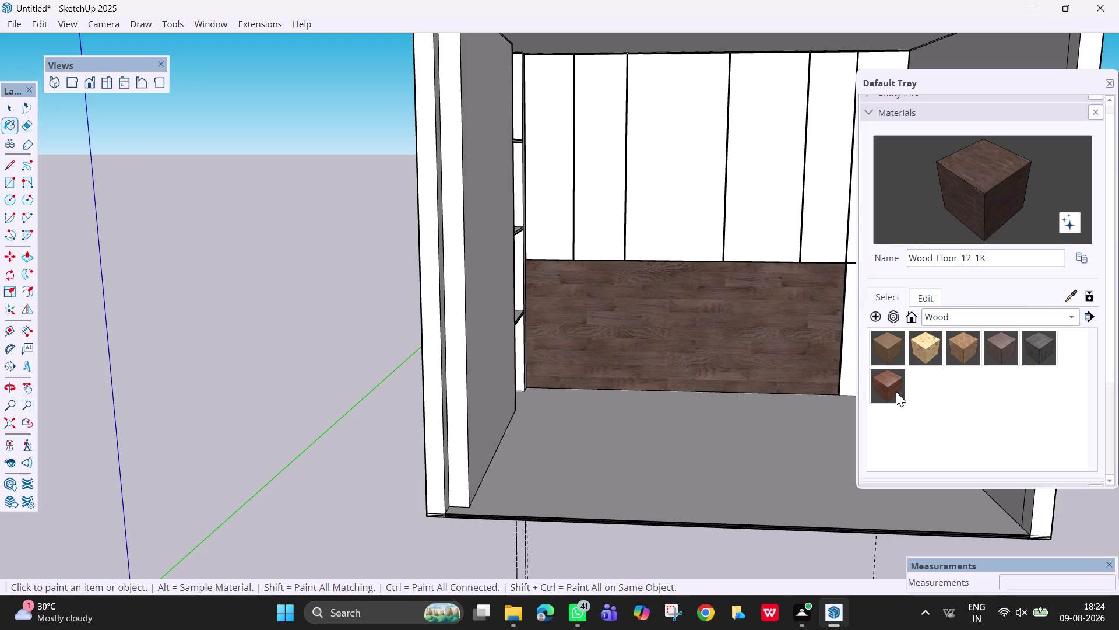
click(896, 390)
click(789, 313)
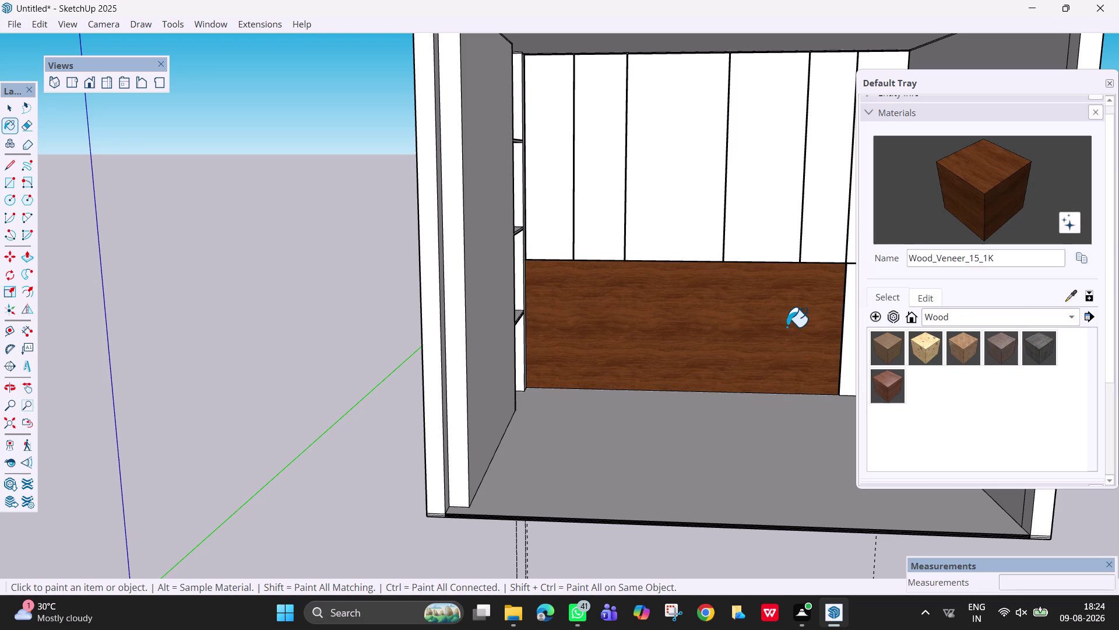
scroll(down, 3)
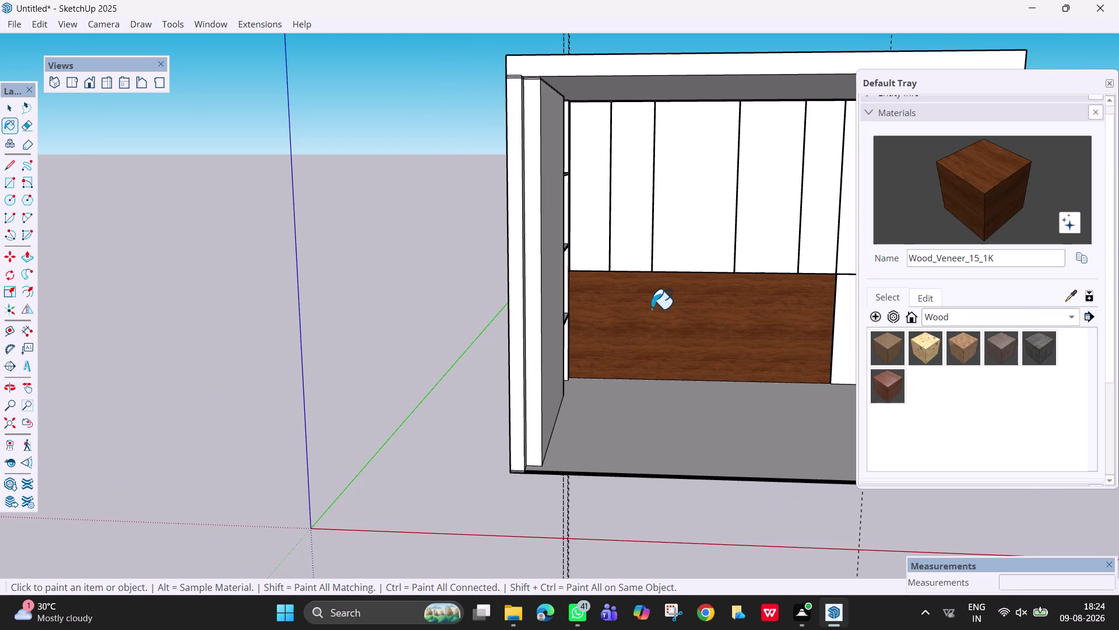
Paint the niche back faces with Wood_Veneer_15_1K, down to the lowest niche.
middle_drag(601, 236, 503, 225)
click(586, 226)
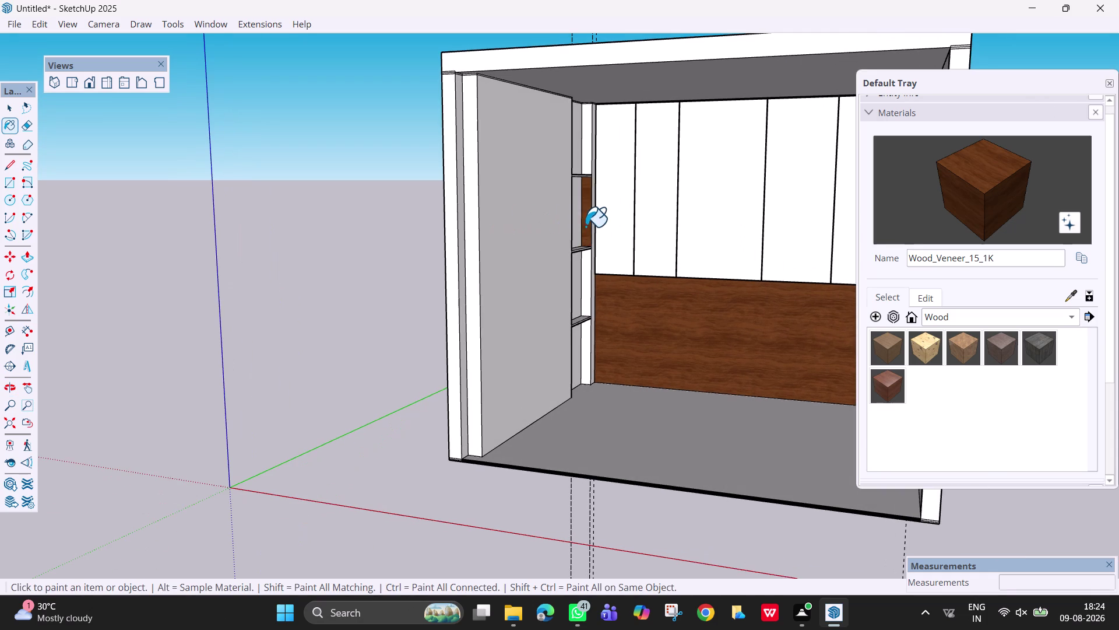
click(588, 160)
click(585, 295)
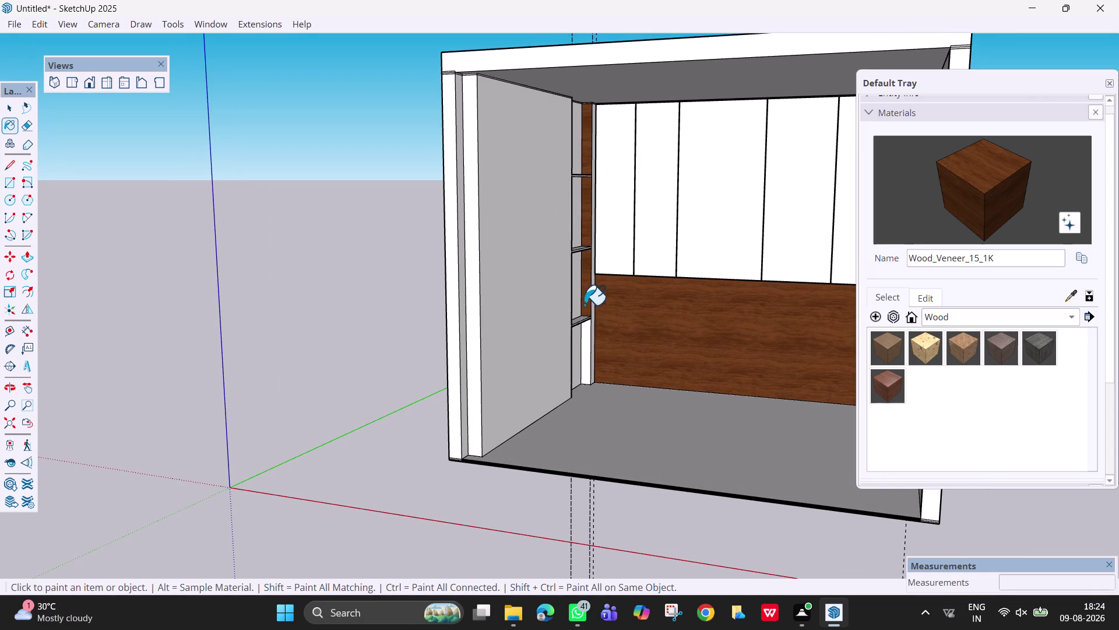
click(585, 344)
click(577, 344)
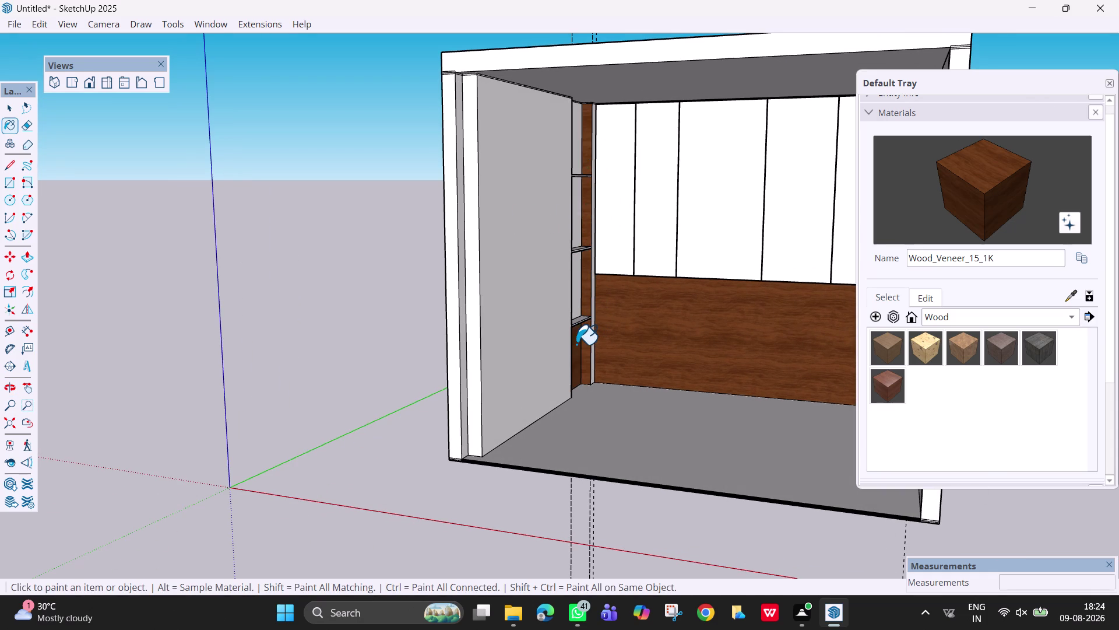
click(583, 321)
click(581, 315)
Apply Wood_Veneer_15_1K to the niche side faces and the upper niche faces.
scroll(up, 3)
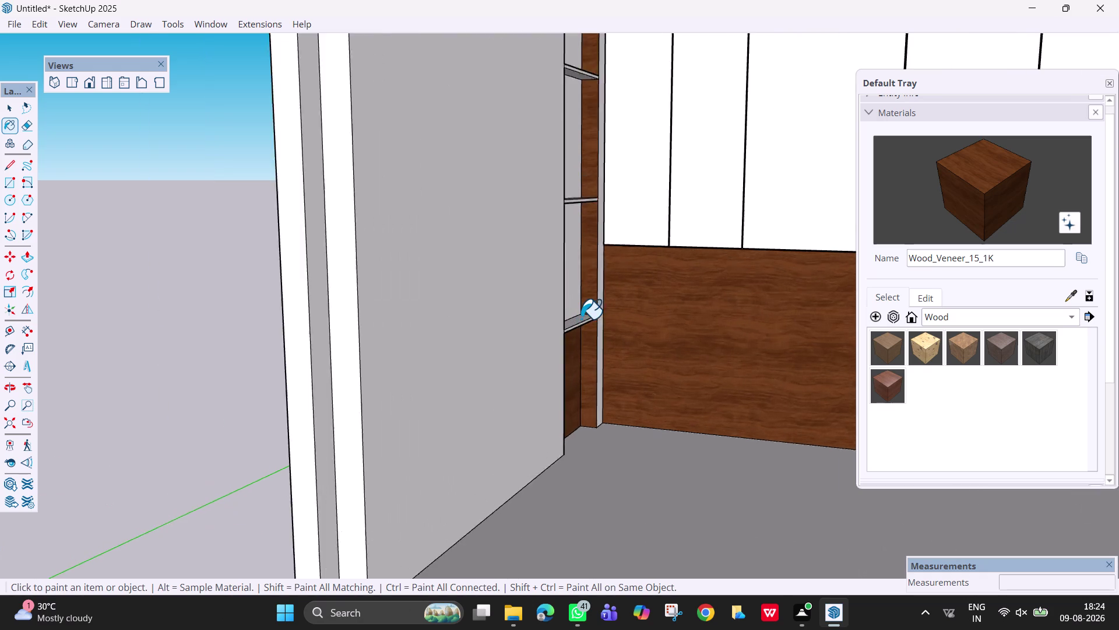
scroll(up, 3)
click(581, 319)
click(586, 324)
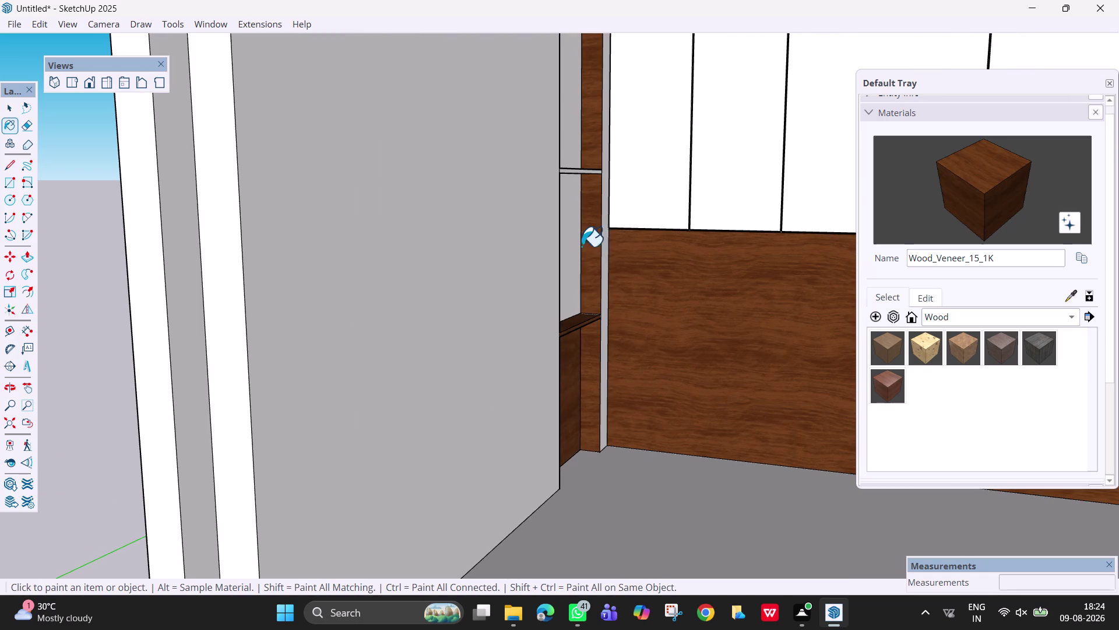
click(582, 156)
click(571, 196)
click(577, 135)
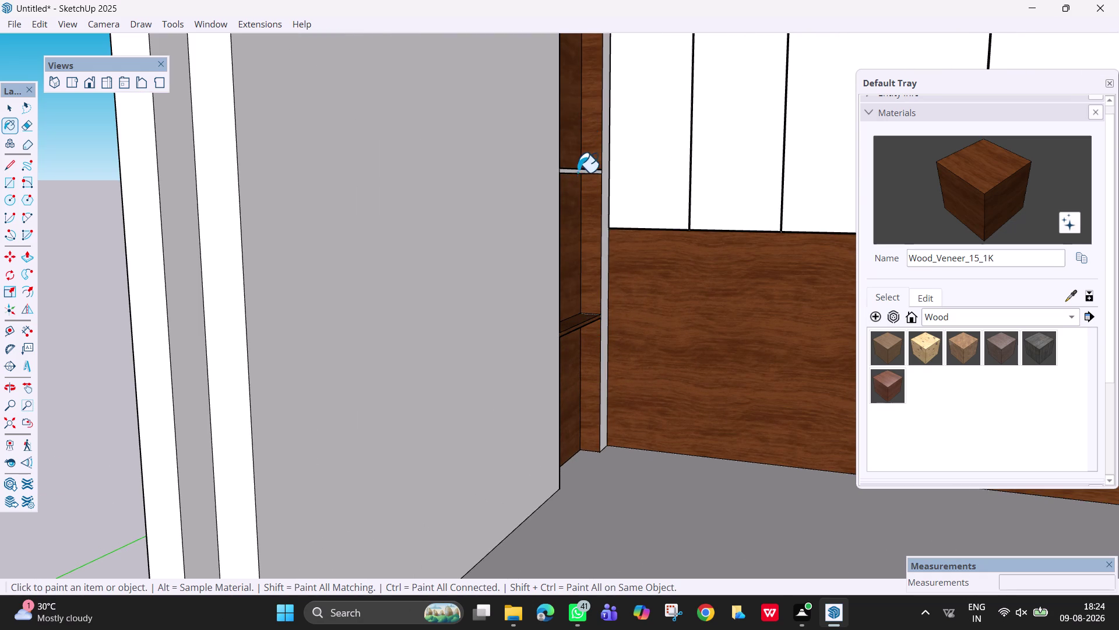
click(578, 168)
click(580, 170)
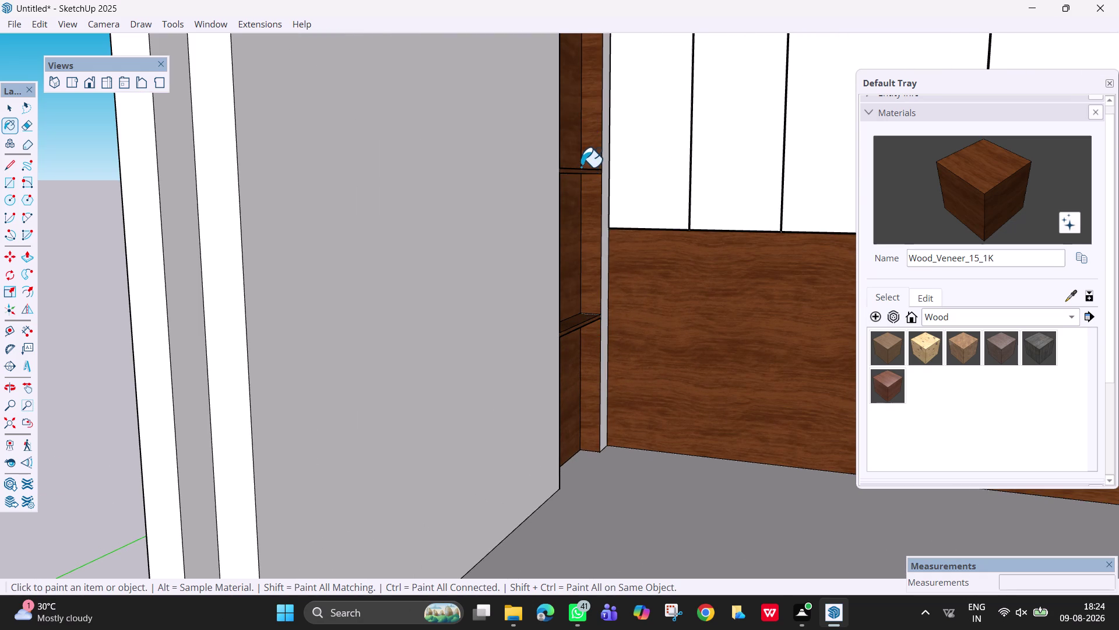
middle_drag(582, 167, 559, 235)
scroll(down, 3)
click(578, 168)
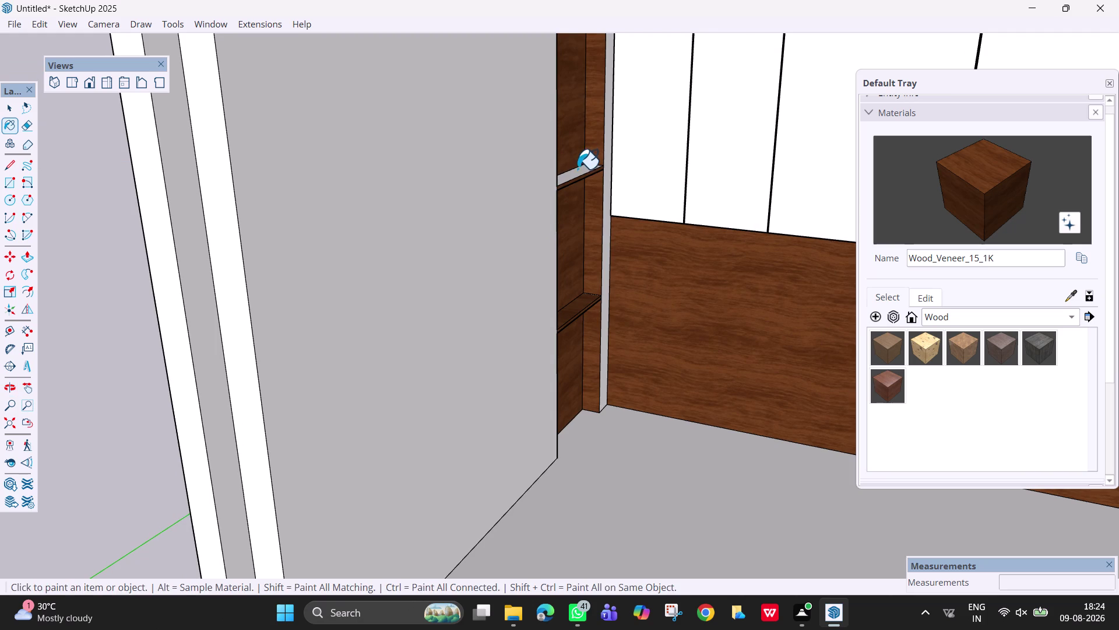
From below, veneer the shelf faces, the shelf undersides and the top niche face.
middle_drag(593, 237, 583, 112)
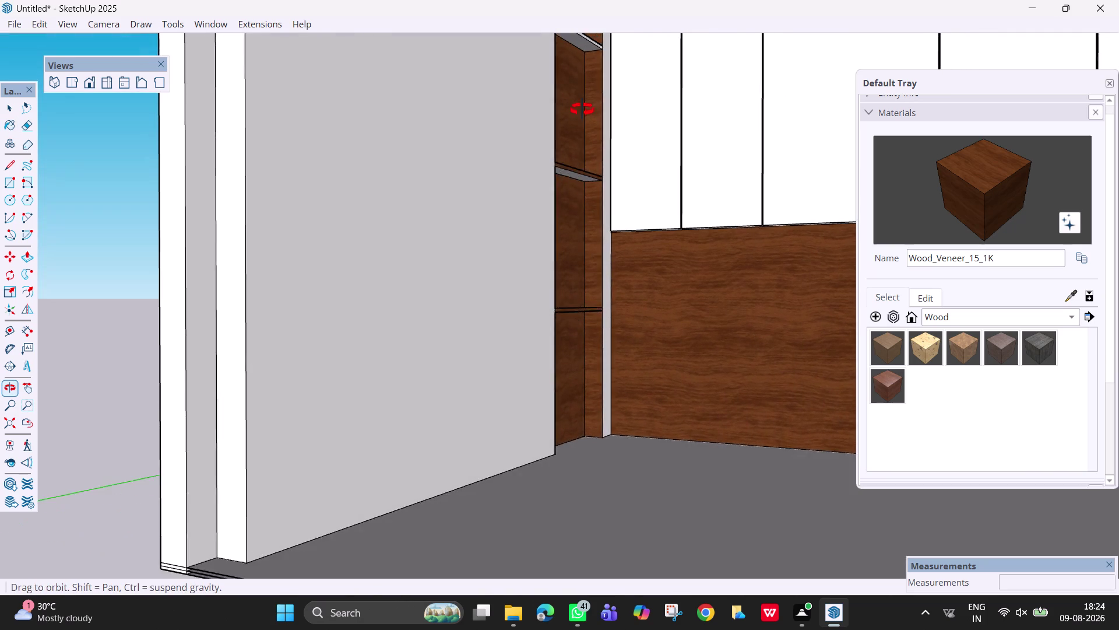
middle_drag(582, 113, 586, 88)
click(580, 181)
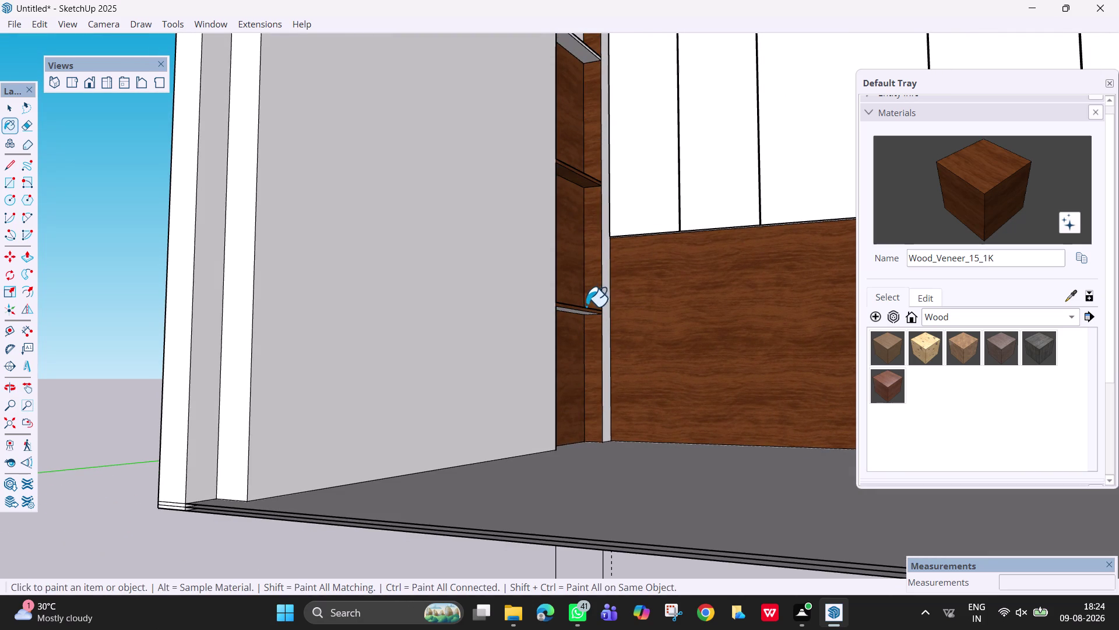
middle_drag(582, 311, 569, 263)
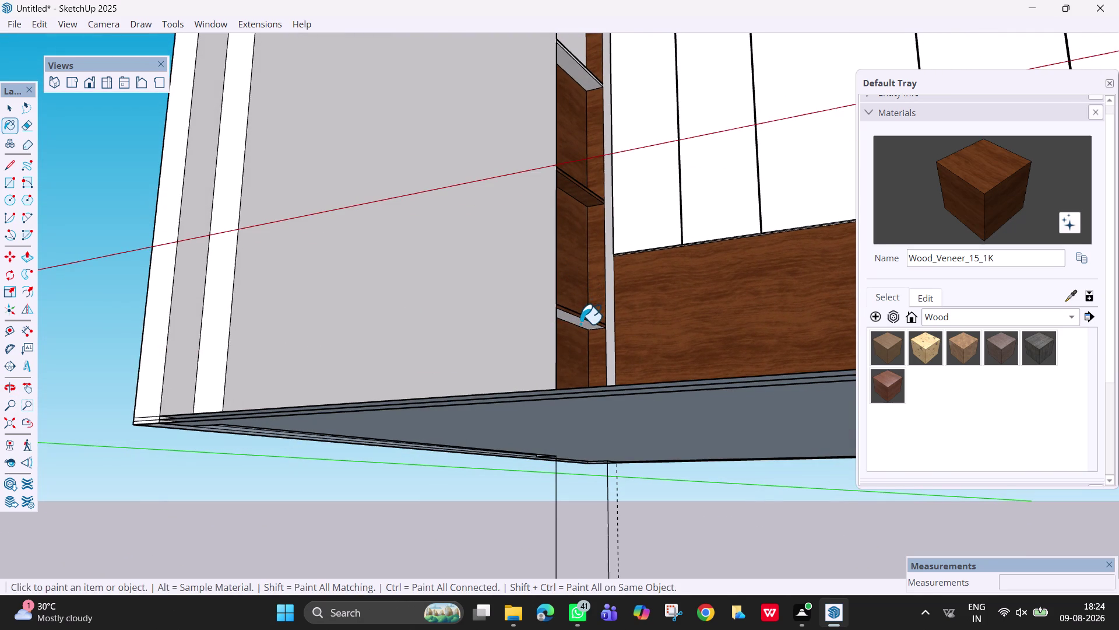
click(581, 324)
click(584, 76)
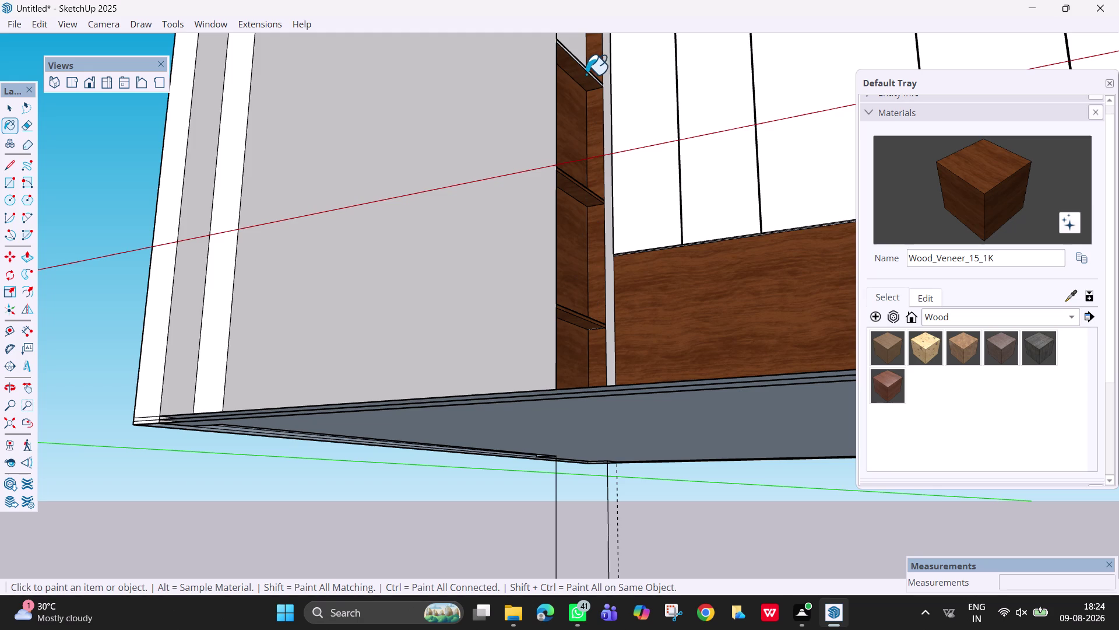
click(589, 68)
click(589, 72)
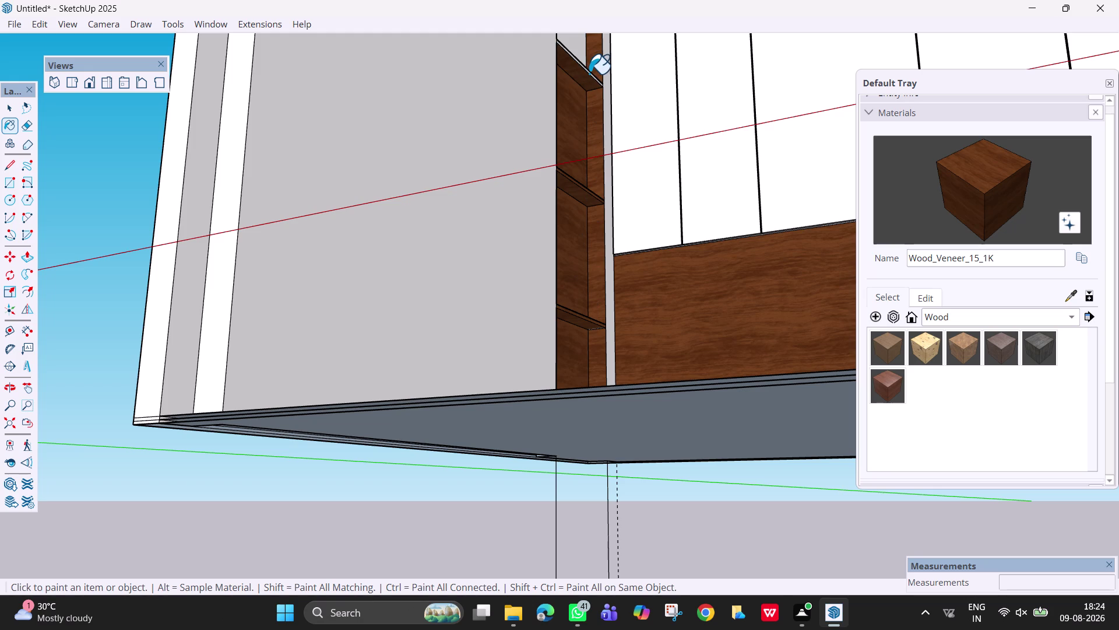
click(589, 73)
From eye level, cover the top niche face and the remaining niche faces with veneer.
middle_drag(589, 73, 593, 177)
scroll(down, 3)
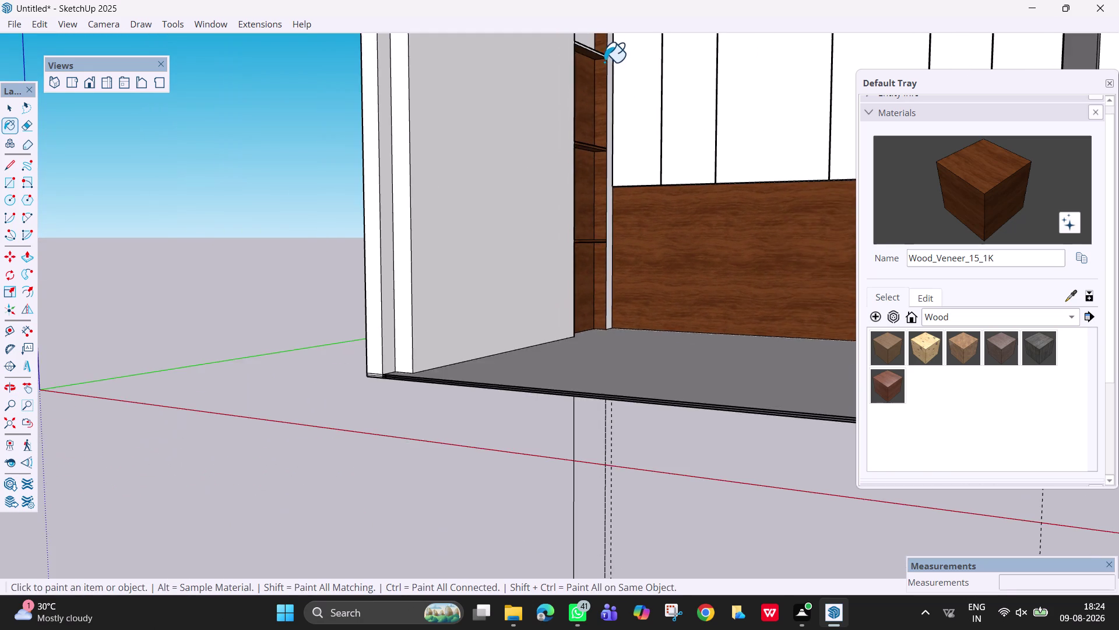
scroll(up, 3)
click(605, 49)
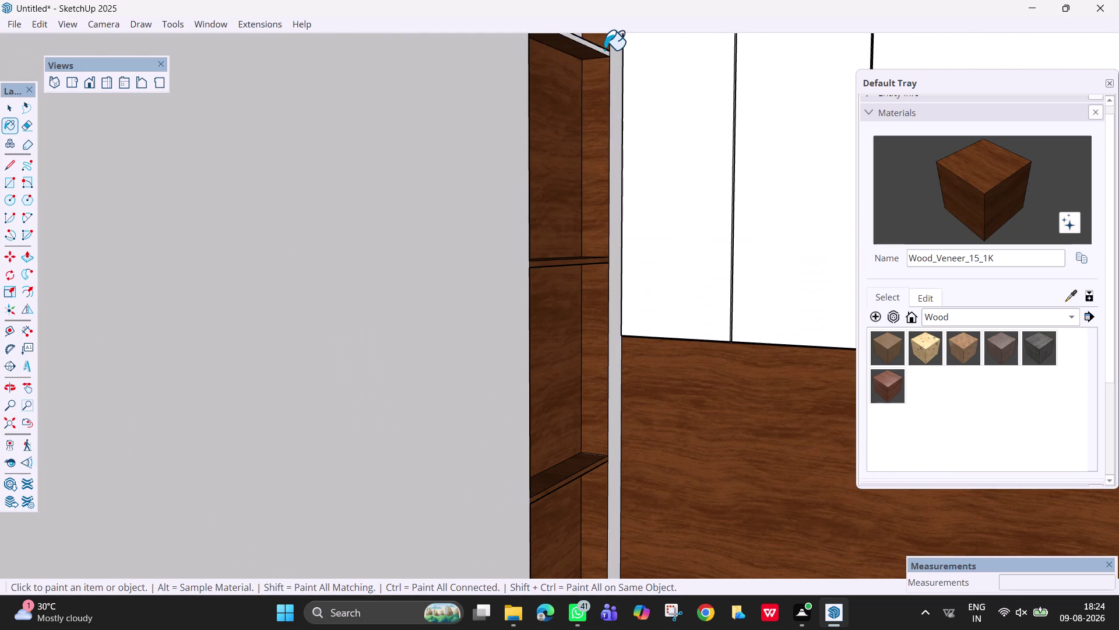
click(602, 51)
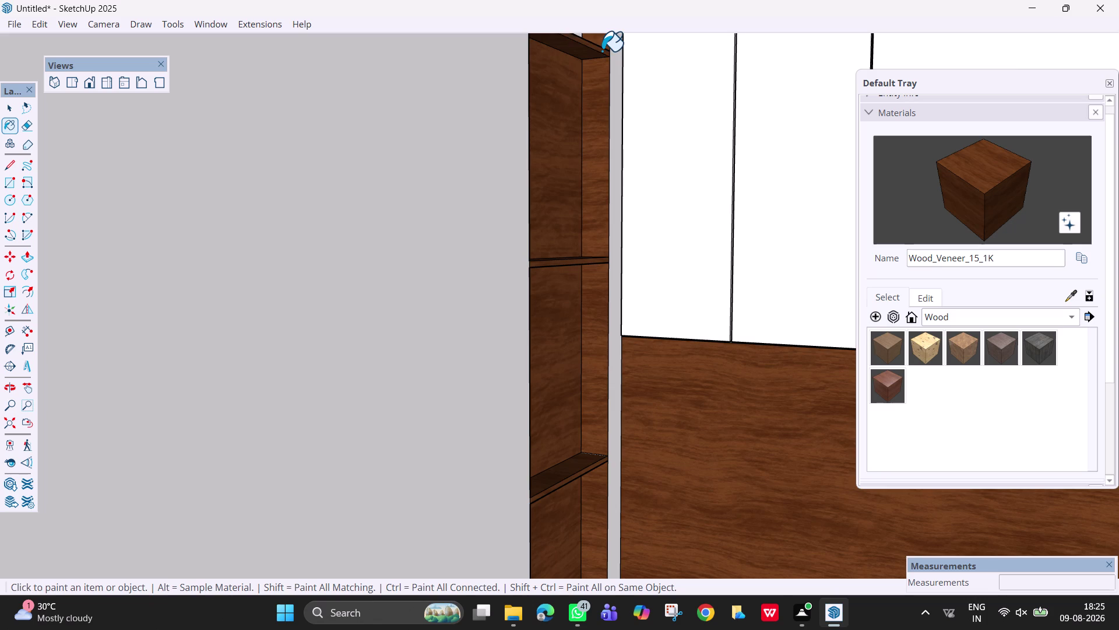
scroll(down, 3)
scroll(down, 3)
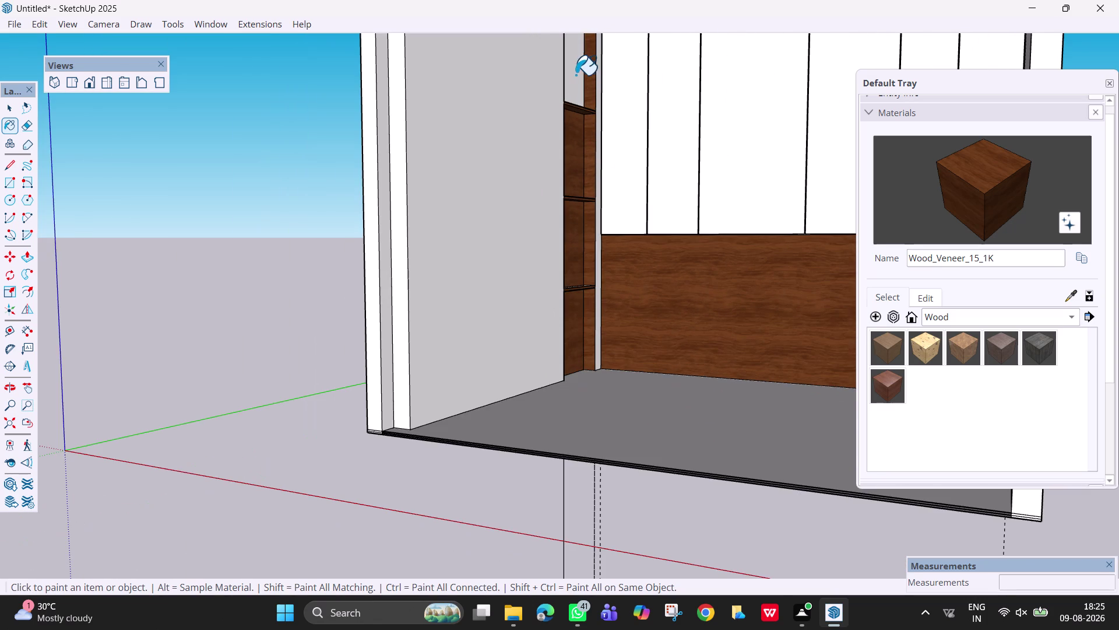
click(576, 74)
Pan the room back to the centre of the view and return to the Select tool.
key(h)
drag(588, 106, 583, 210)
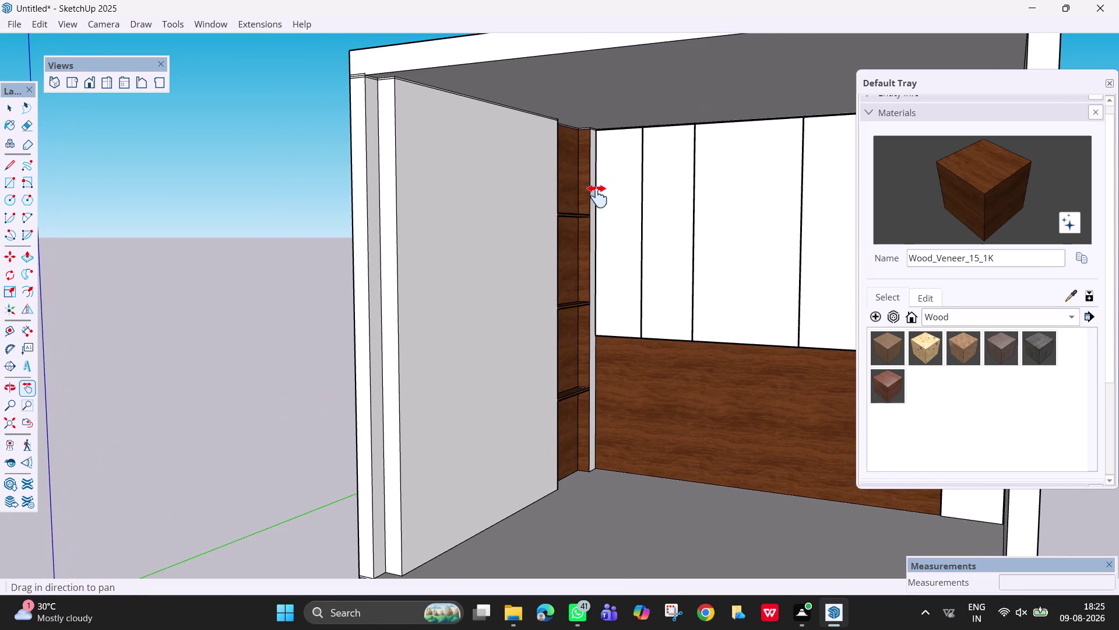
key(Escape)
key(space)
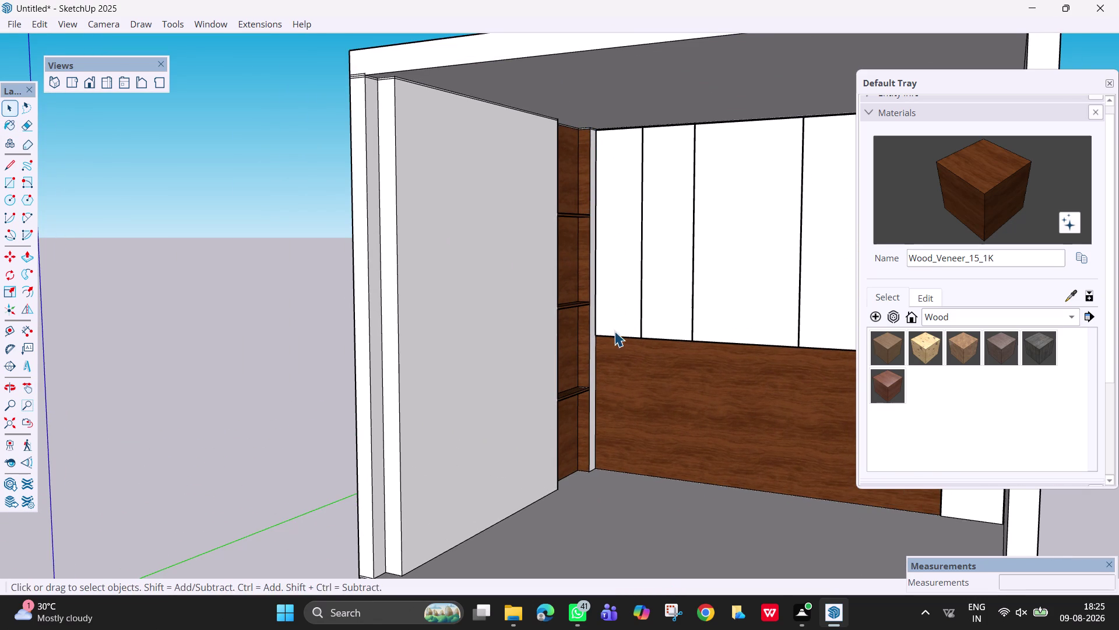
middle_drag(615, 336, 723, 364)
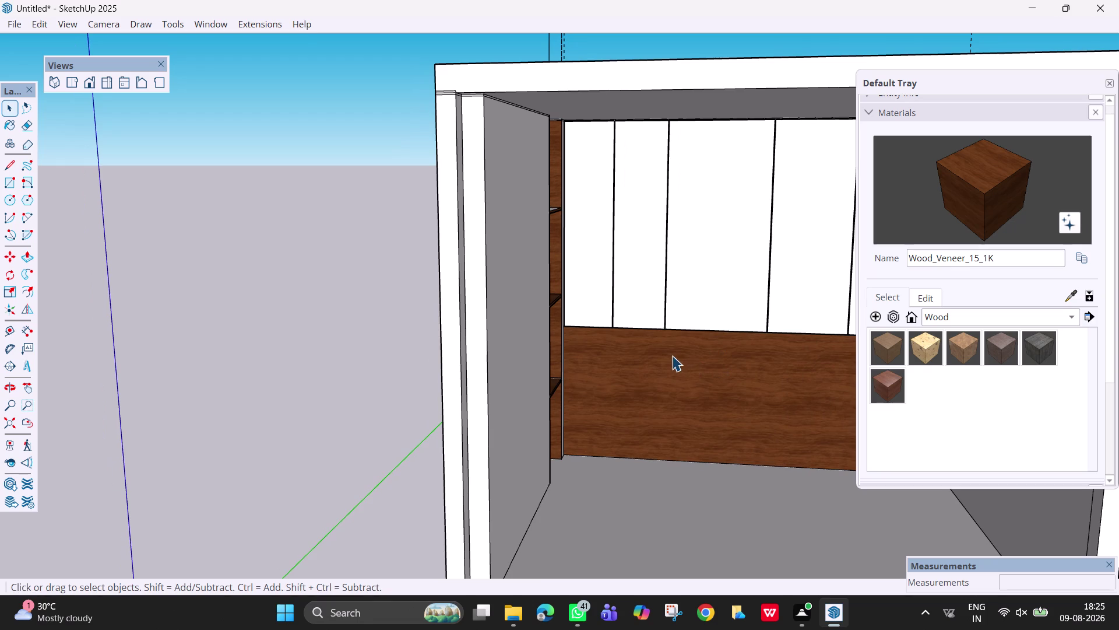
Switch the Materials library dropdown from Wood to Patterns.
scroll(up, 3)
scroll(down, 3)
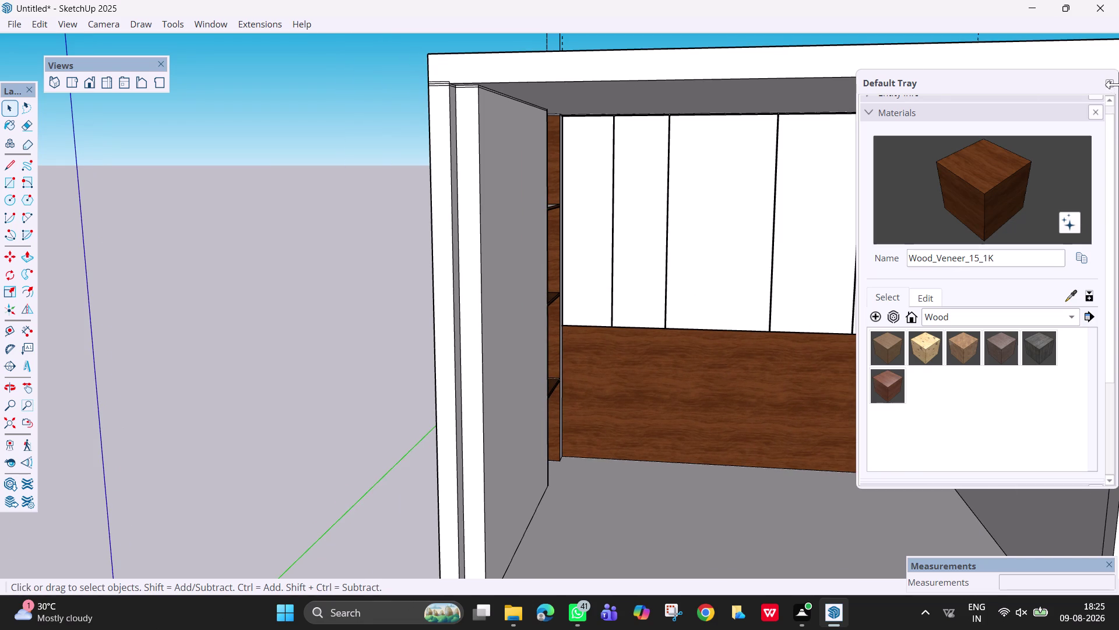
click(1032, 318)
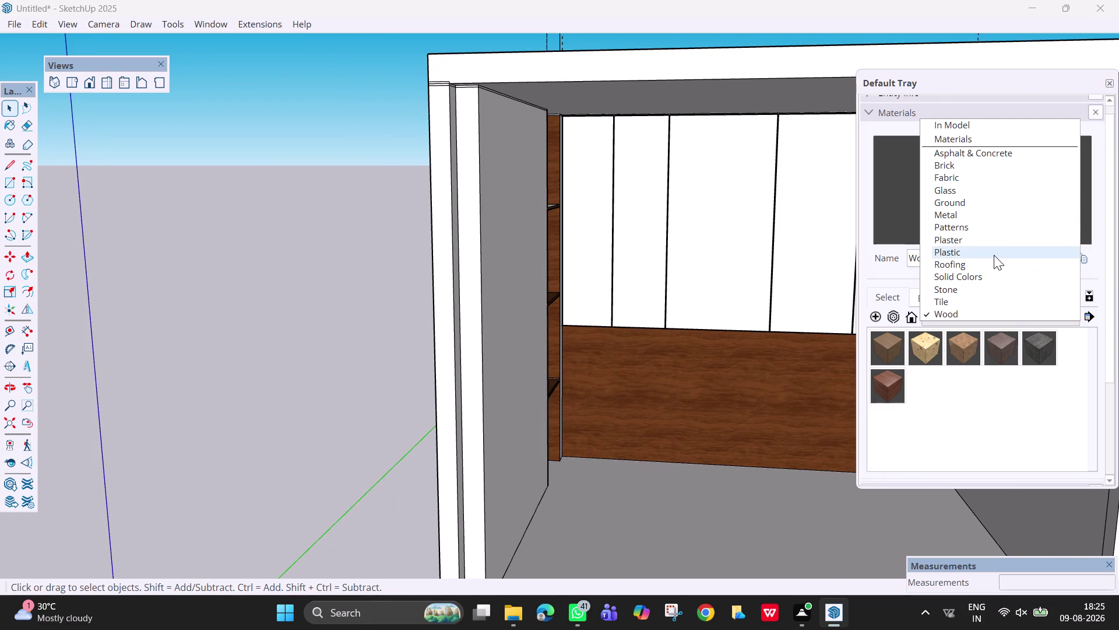
click(992, 227)
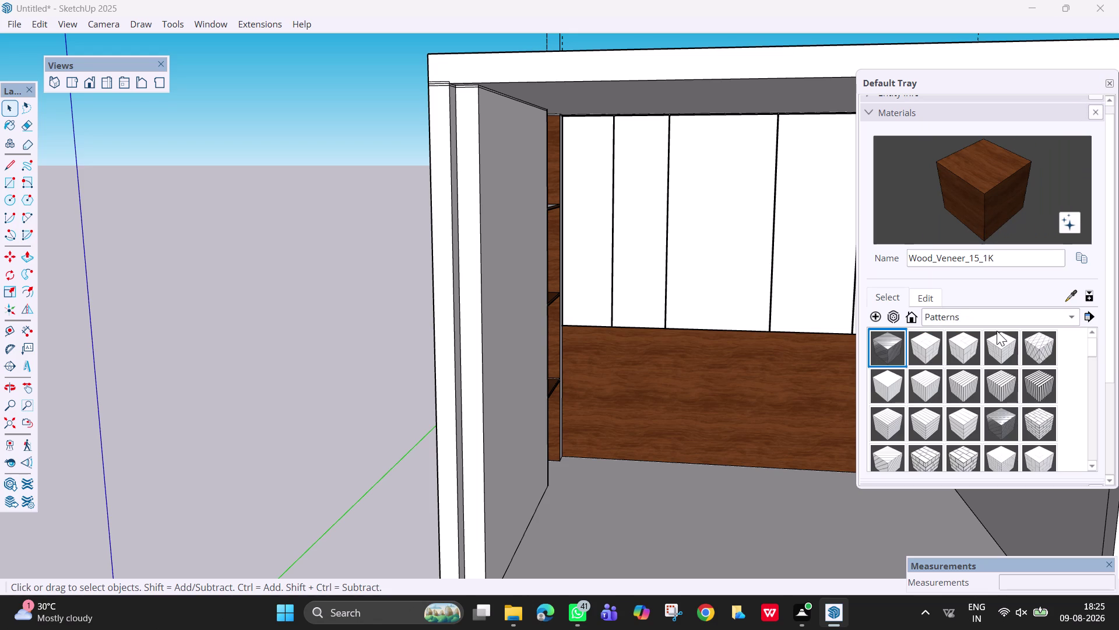
Scroll through the pattern swatches, then close the Default Tray.
scroll(down, 3)
scroll(down, 3)
scroll(down, 3)
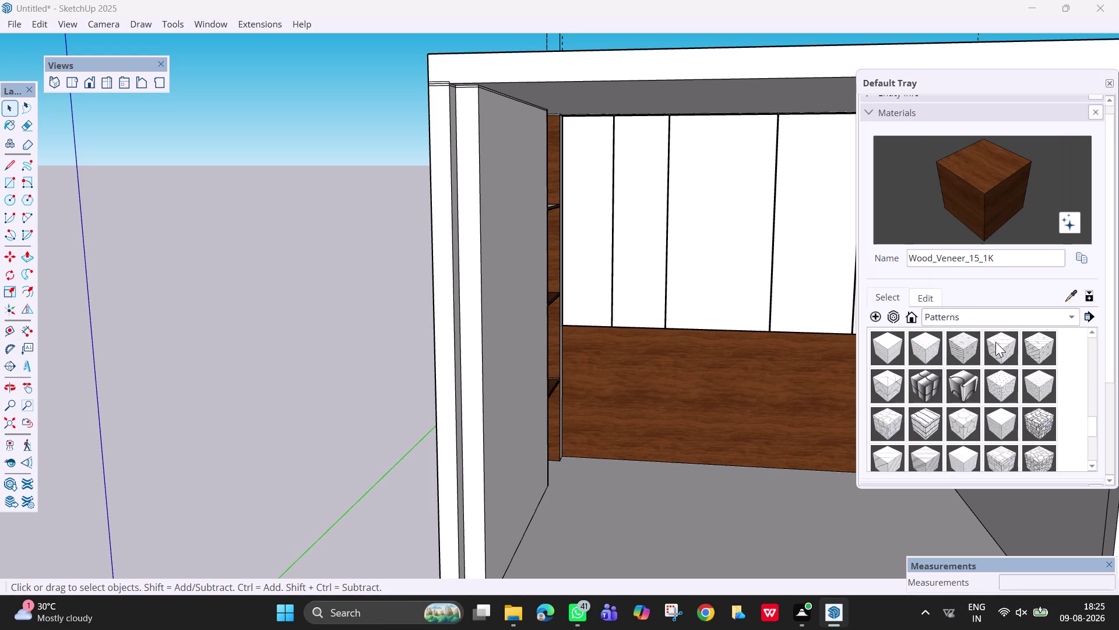
scroll(down, 3)
scroll(down, 3)
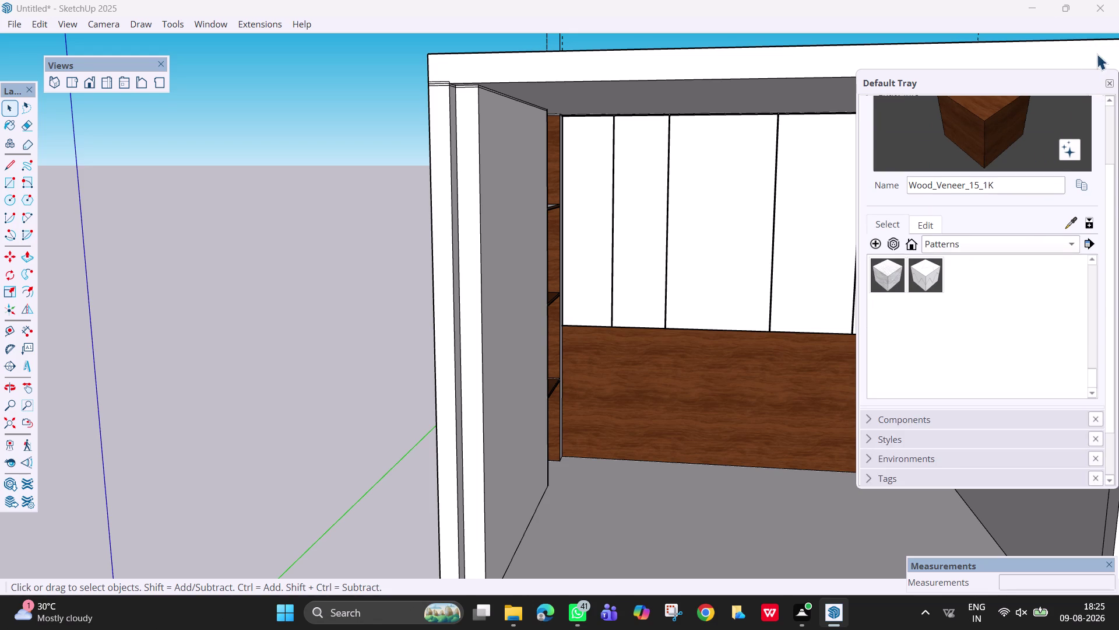
click(1110, 88)
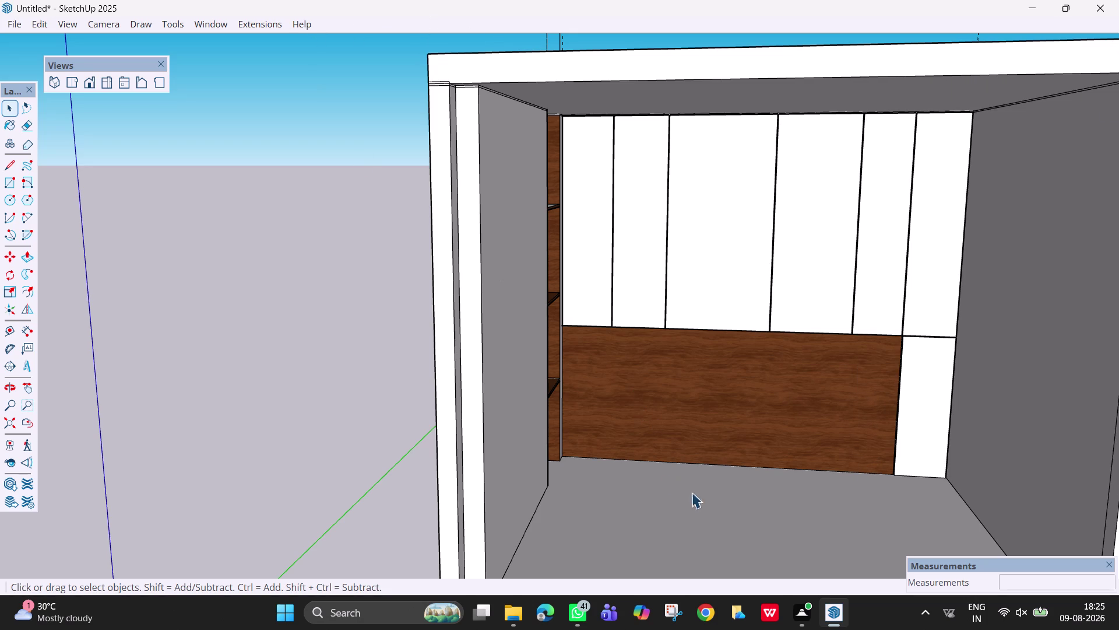
Orbit and zoom to a close view of the left wall and the niche's floor corner.
middle_drag(734, 465, 630, 444)
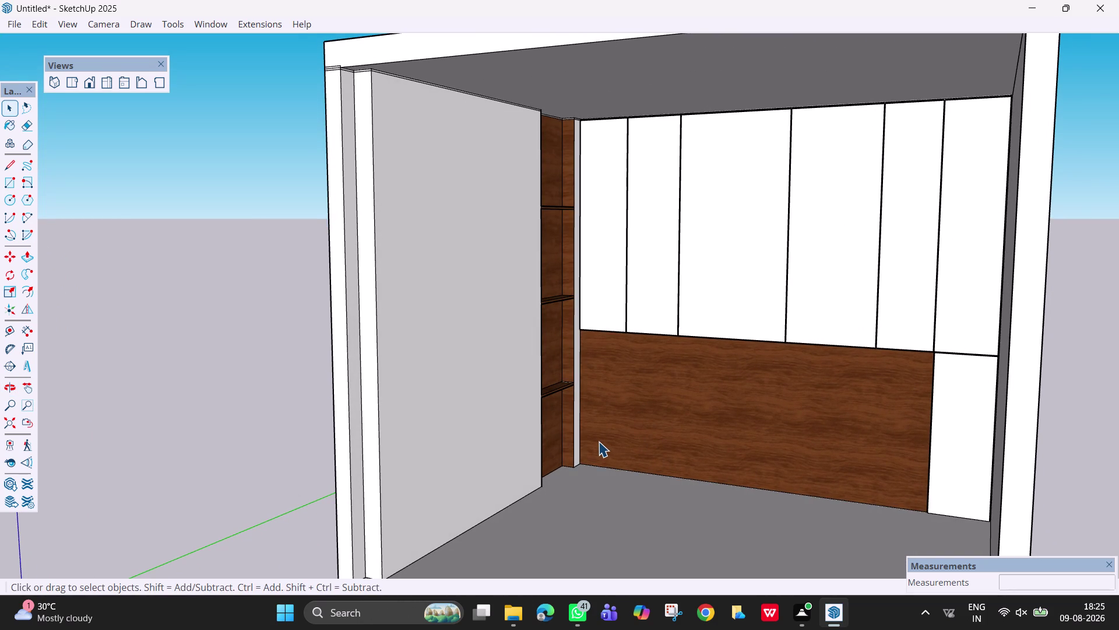
middle_drag(598, 440, 558, 442)
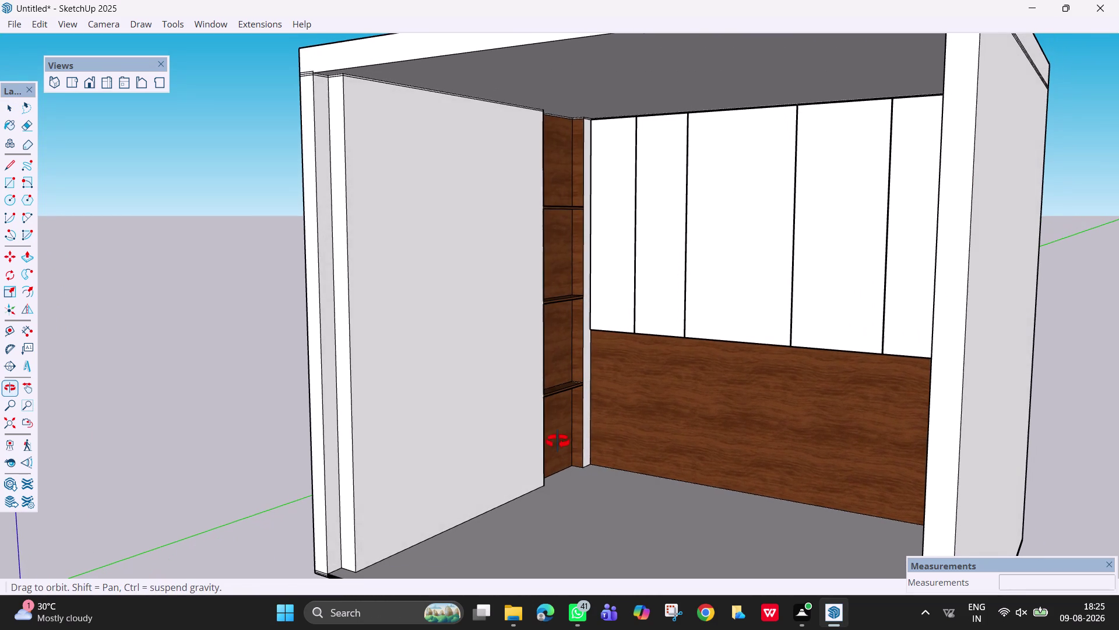
middle_drag(558, 441, 558, 445)
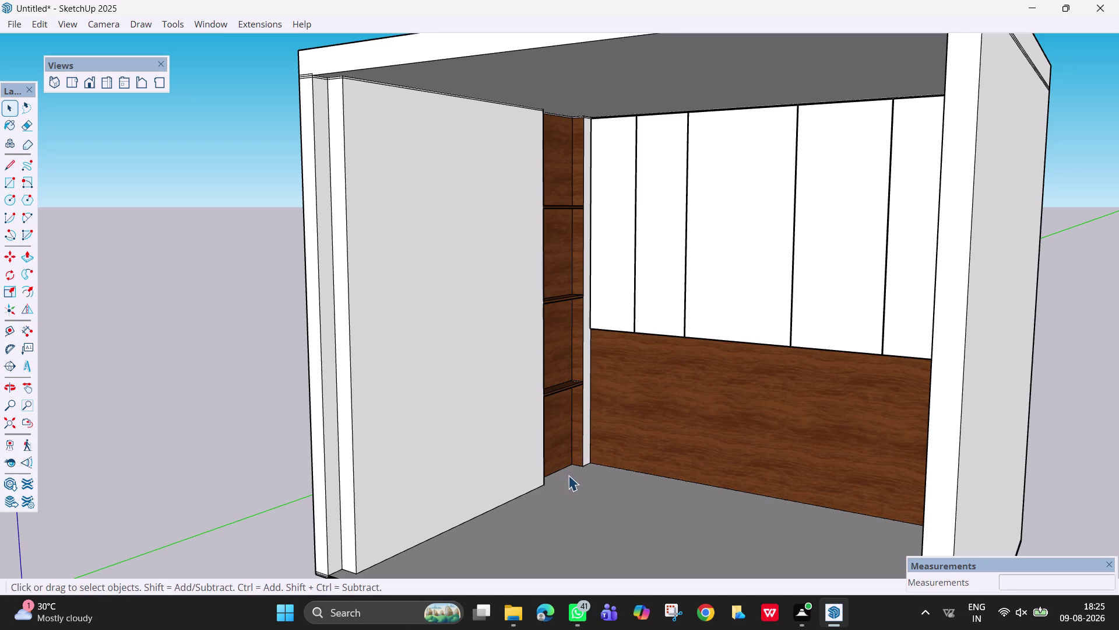
middle_drag(676, 477, 647, 480)
scroll(up, 3)
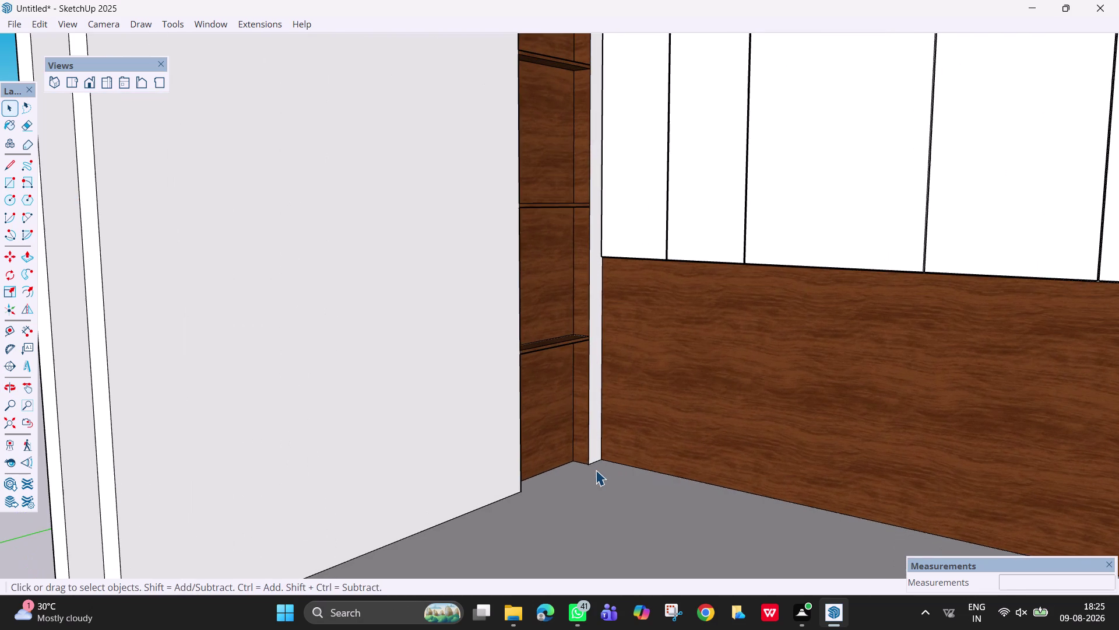
scroll(down, 3)
middle_drag(609, 474, 558, 476)
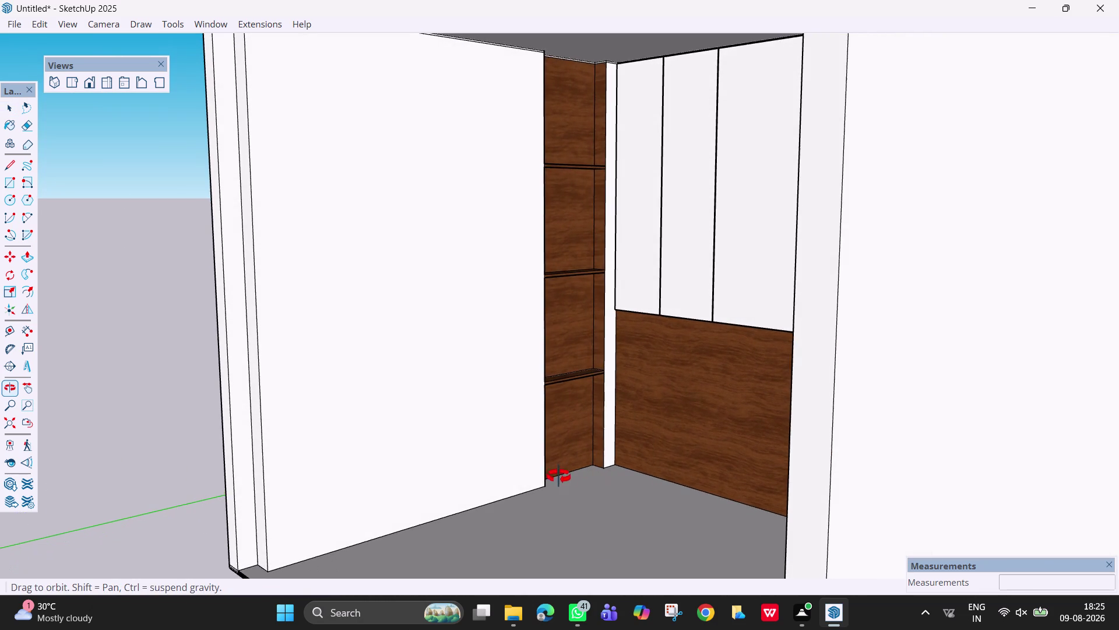
middle_drag(559, 476, 540, 505)
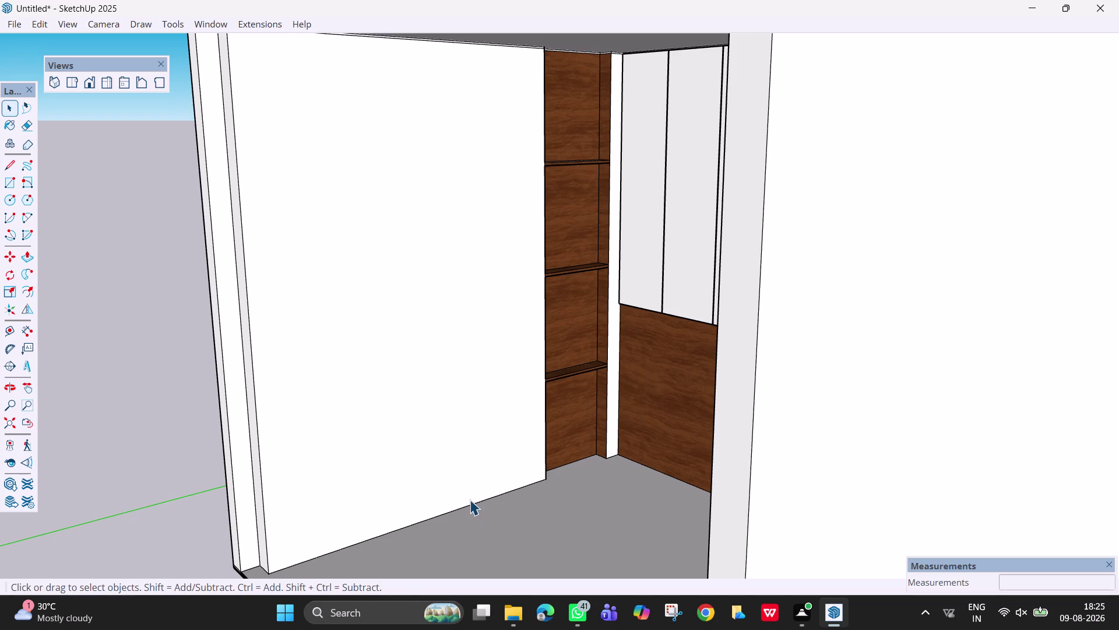
Start a Push/Pull on the left wall face, then cancel it without changing the model.
key(p)
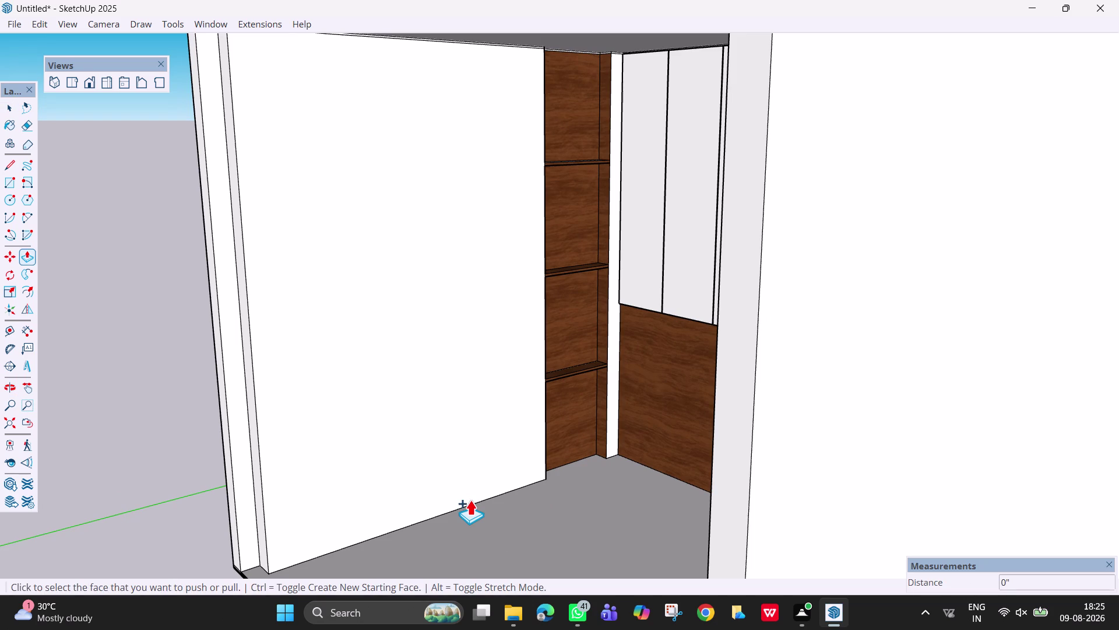
drag(456, 502, 456, 501)
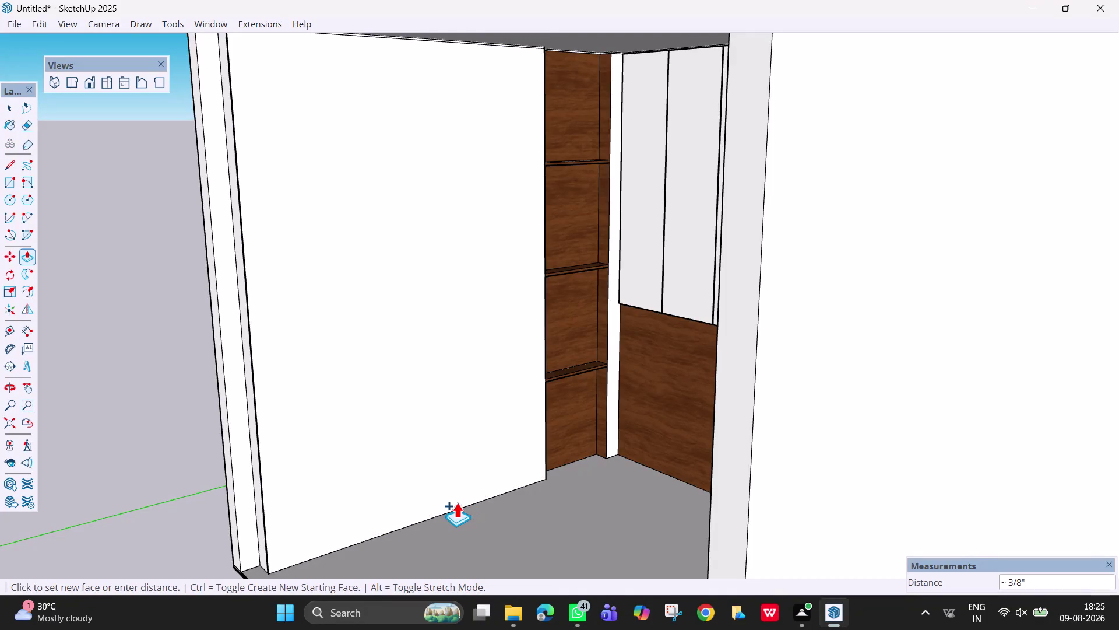
drag(456, 501, 455, 497)
key(Escape)
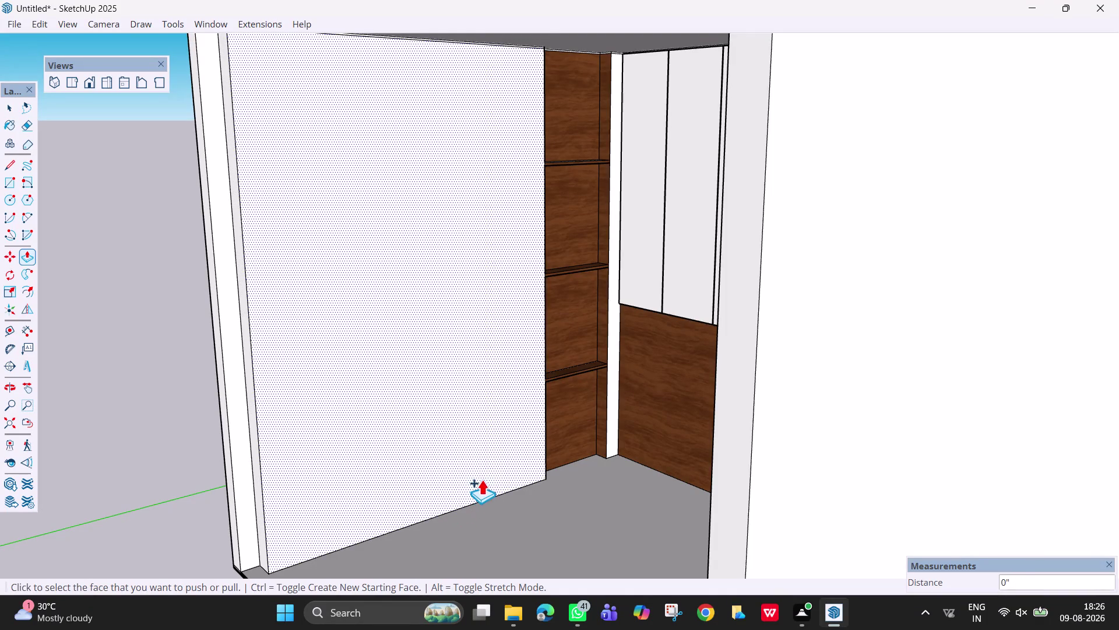
key(space)
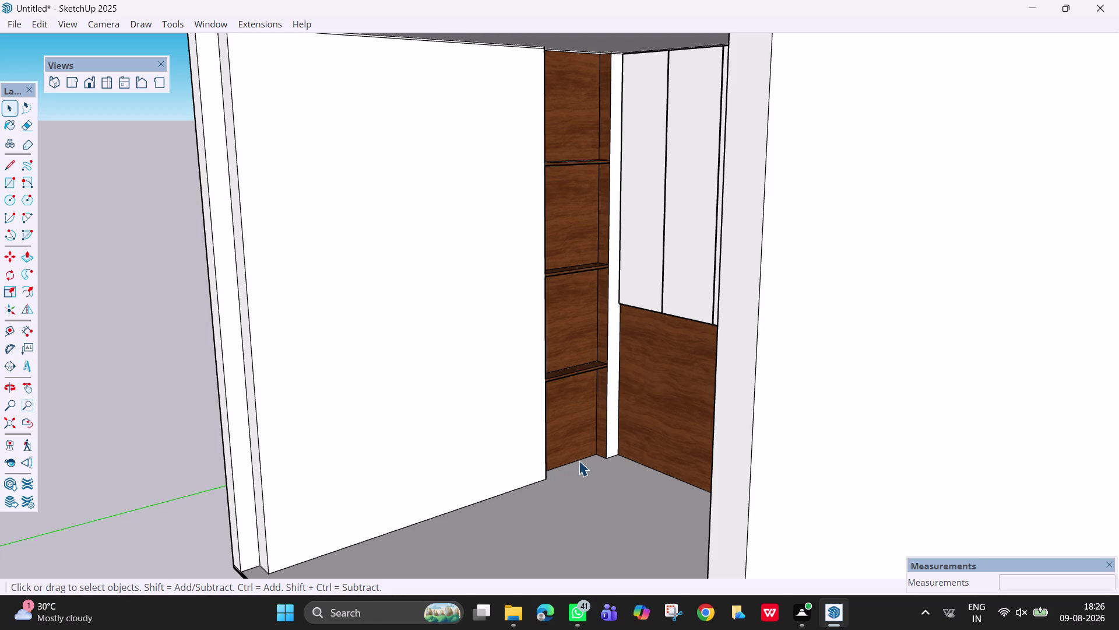
key(r)
middle_drag(598, 458, 573, 471)
Draw a base-strip rectangle at the niche corner, then undo the misplaced rectangle.
scroll(up, 3)
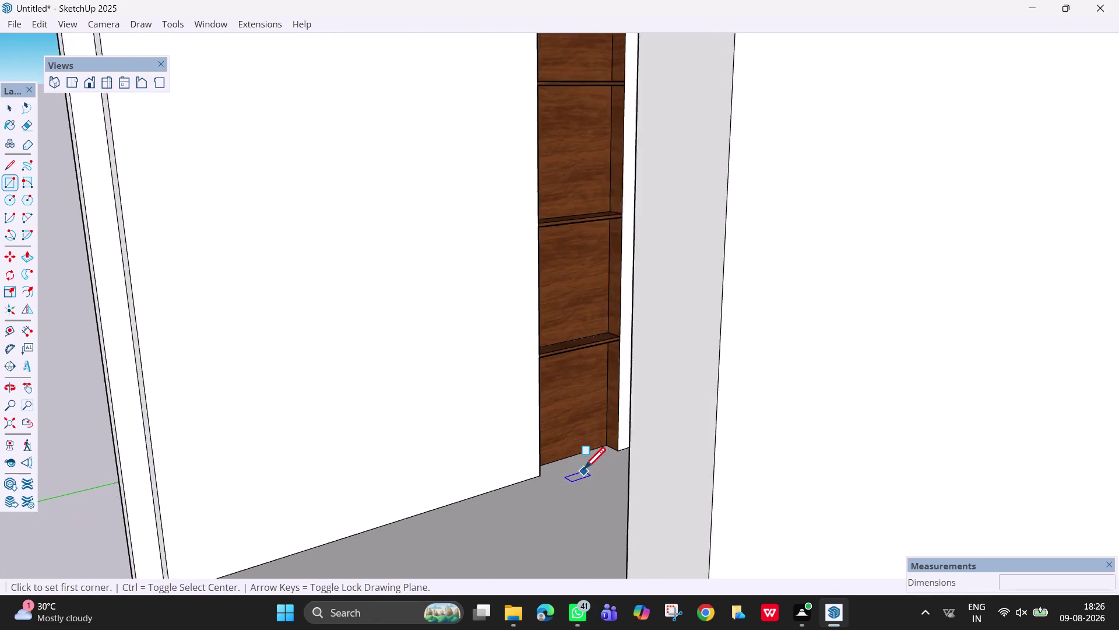
scroll(up, 3)
middle_drag(587, 464, 464, 477)
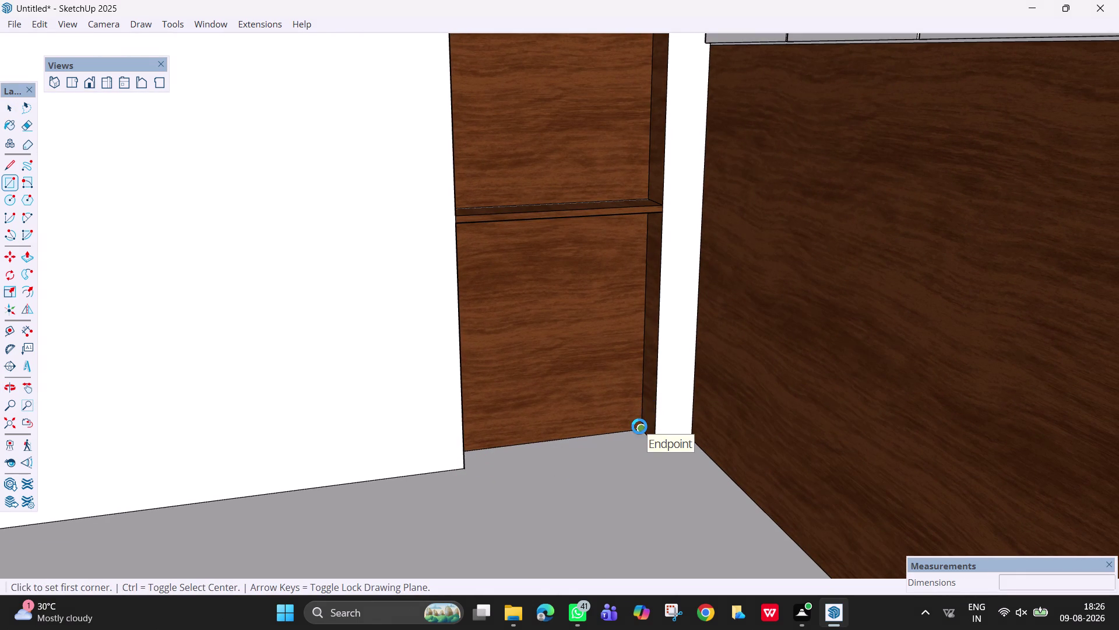
click(640, 426)
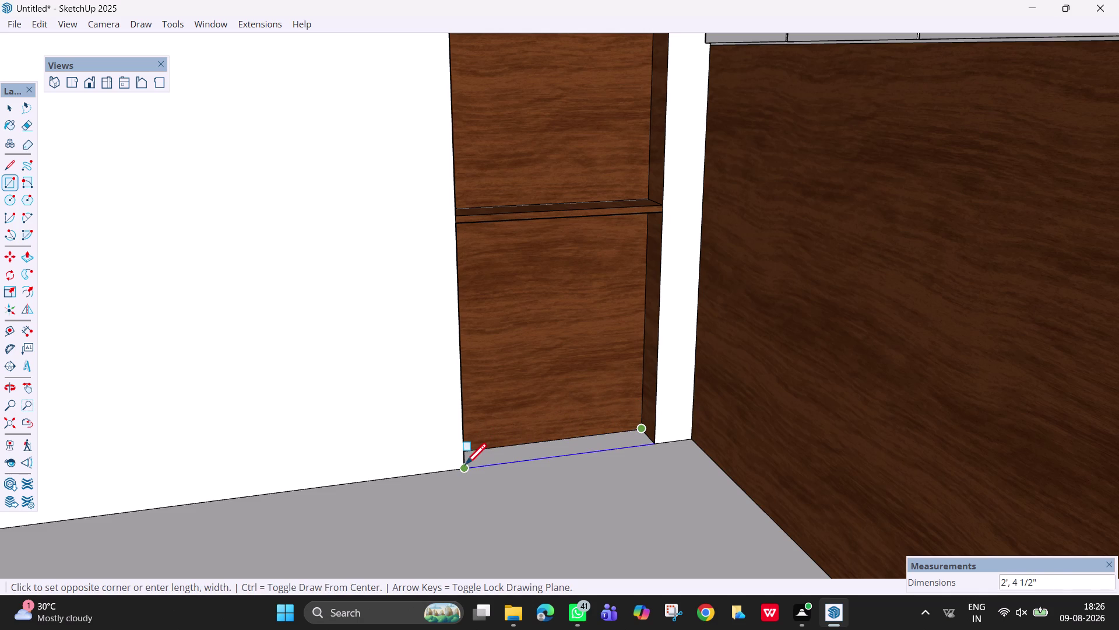
scroll(up, 3)
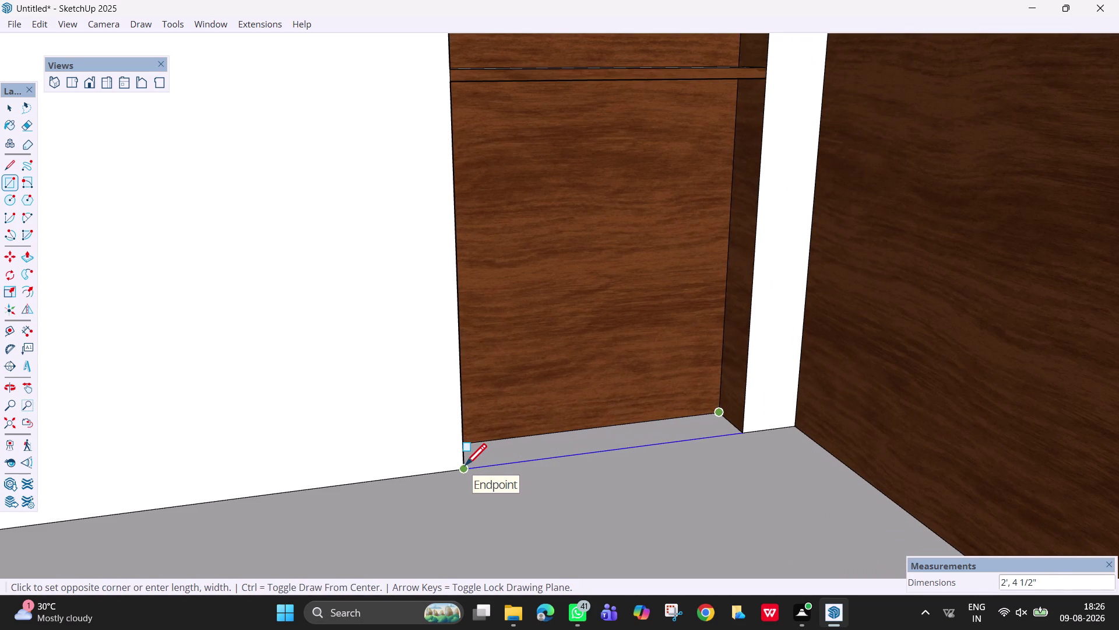
middle_drag(464, 467, 425, 467)
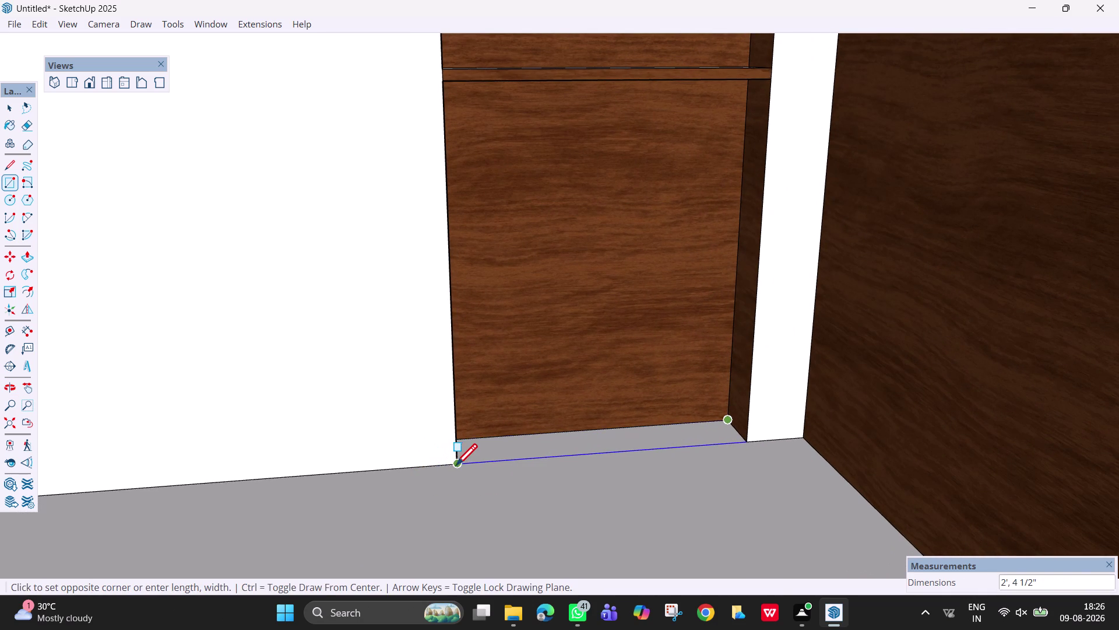
click(457, 464)
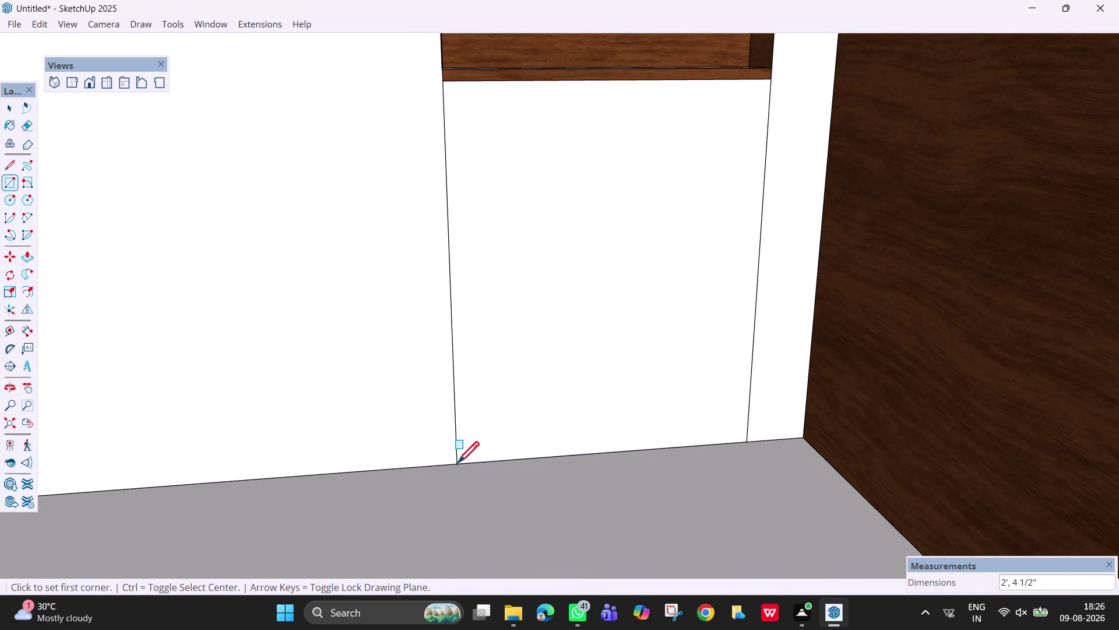
key(ctrl+z)
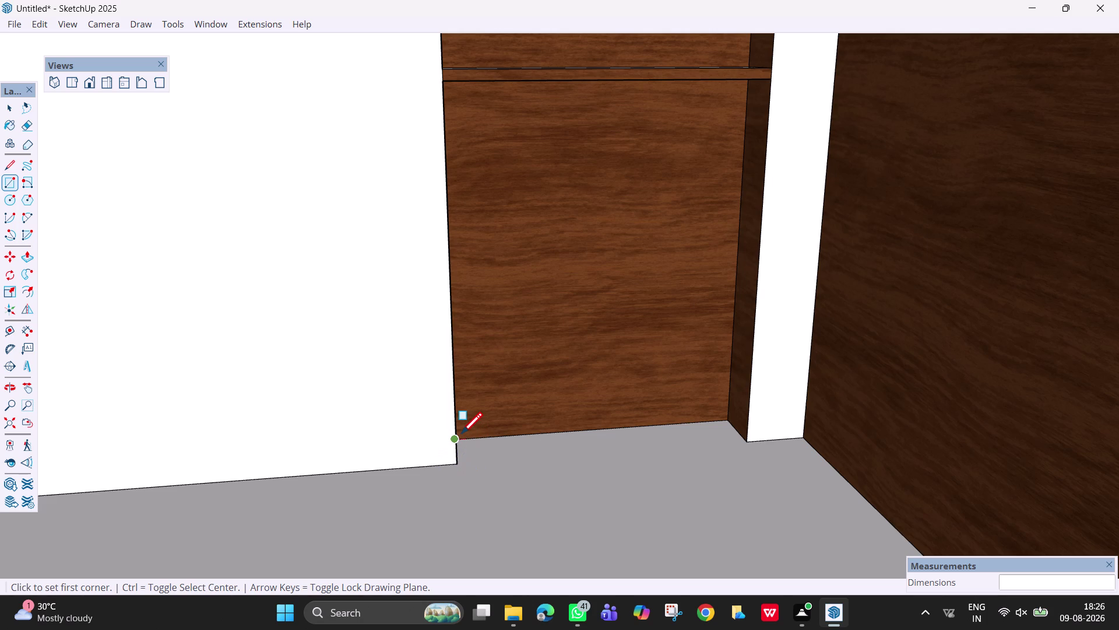
Redraw the rectangle from the niche's left base to the right base corner, then undo it.
middle_drag(468, 437, 410, 449)
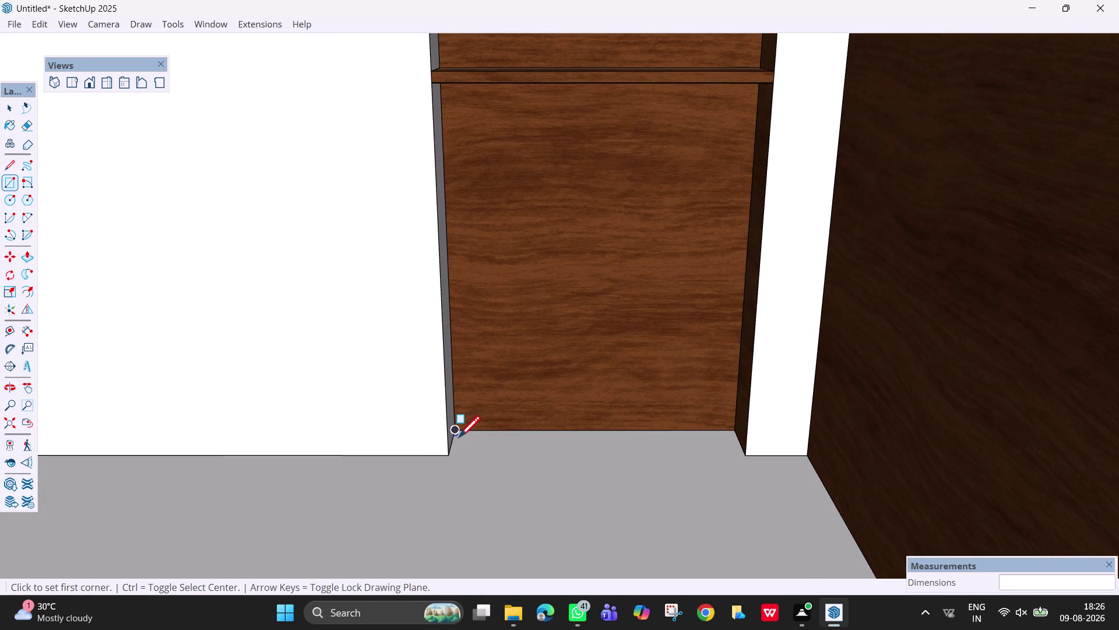
click(458, 433)
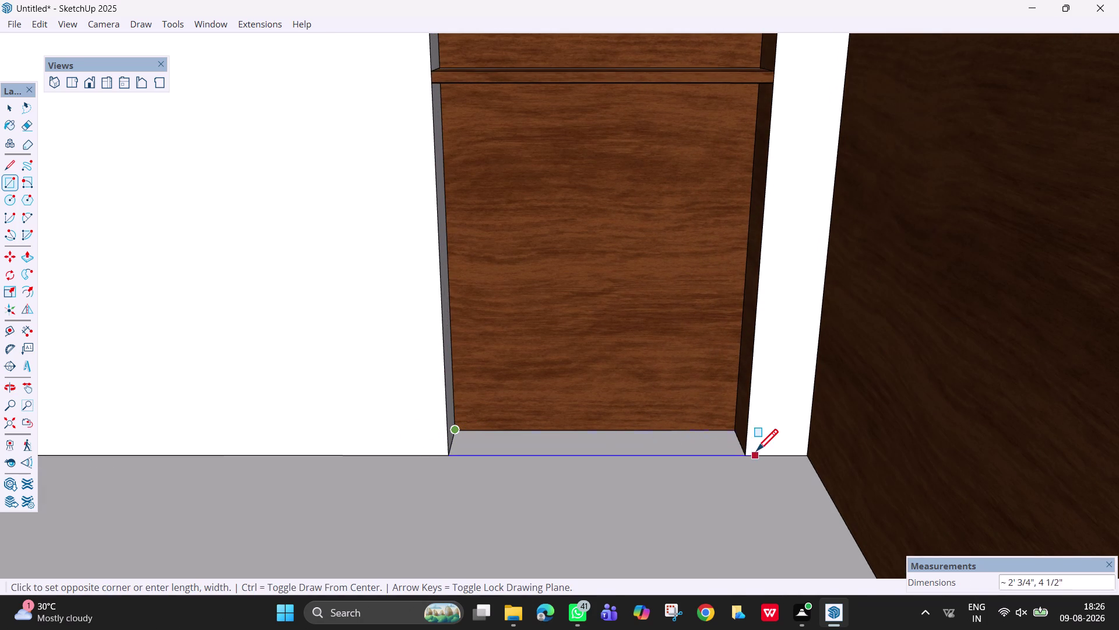
click(746, 450)
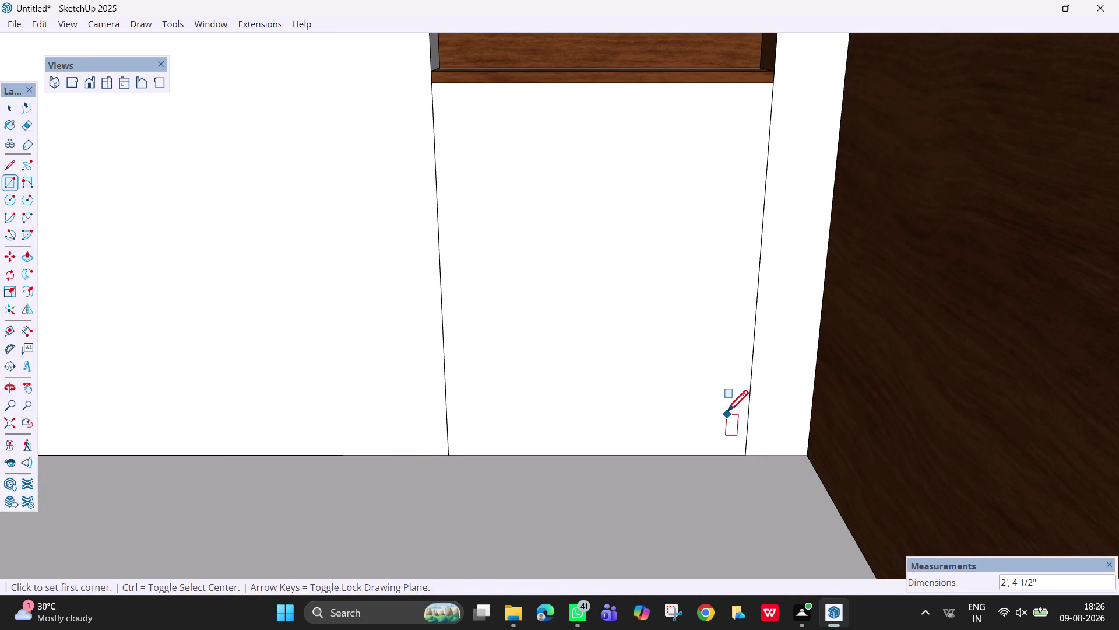
scroll(down, 3)
middle_drag(659, 306, 669, 340)
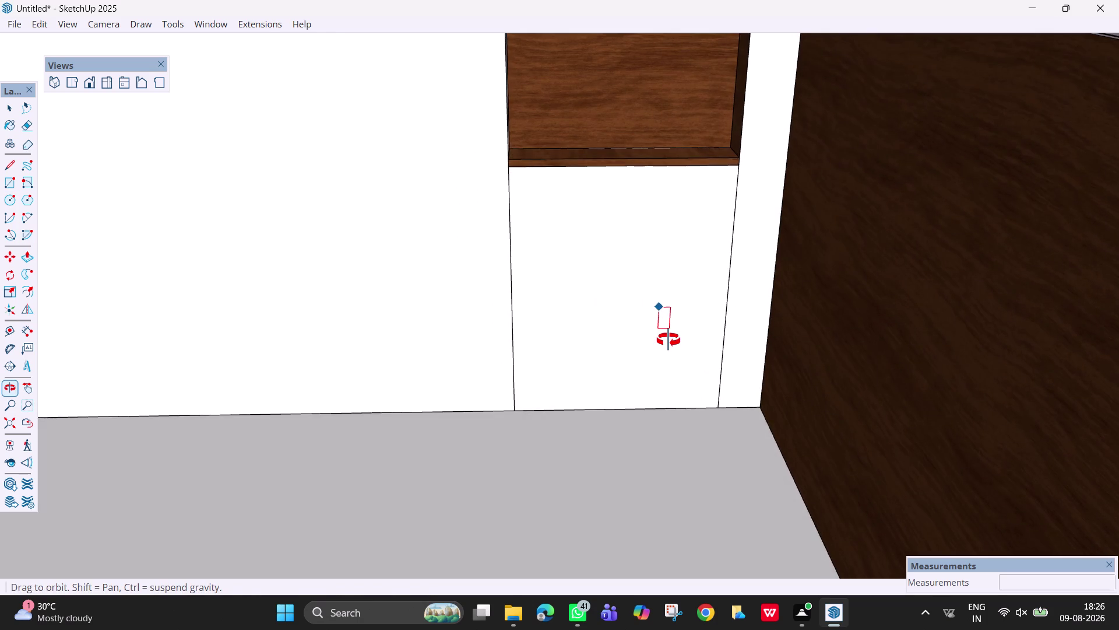
middle_drag(669, 340, 663, 316)
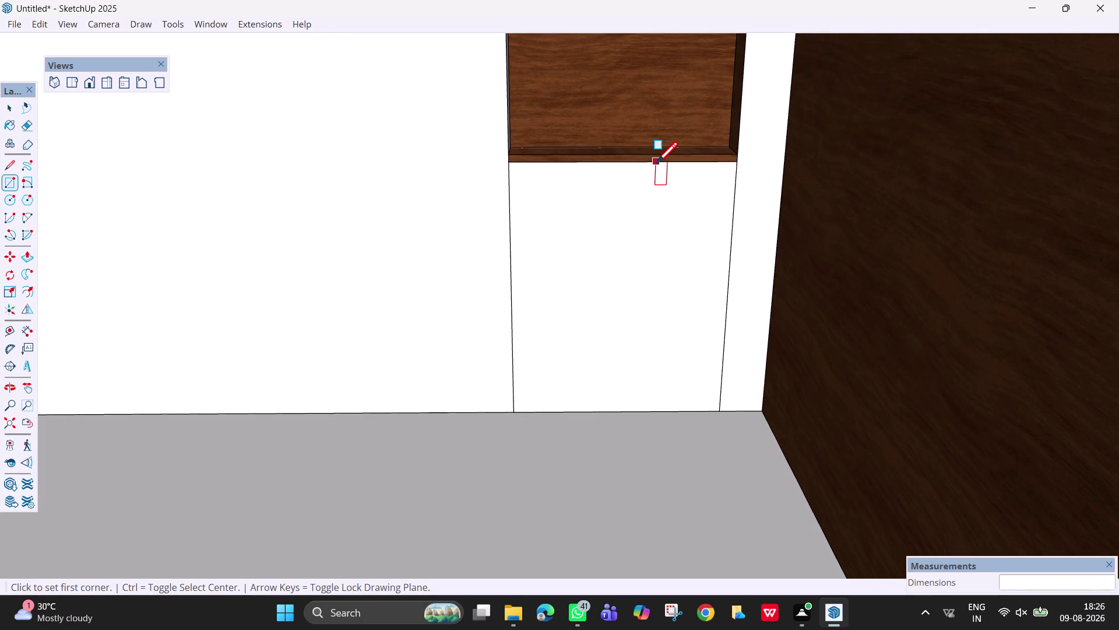
key(ctrl+z)
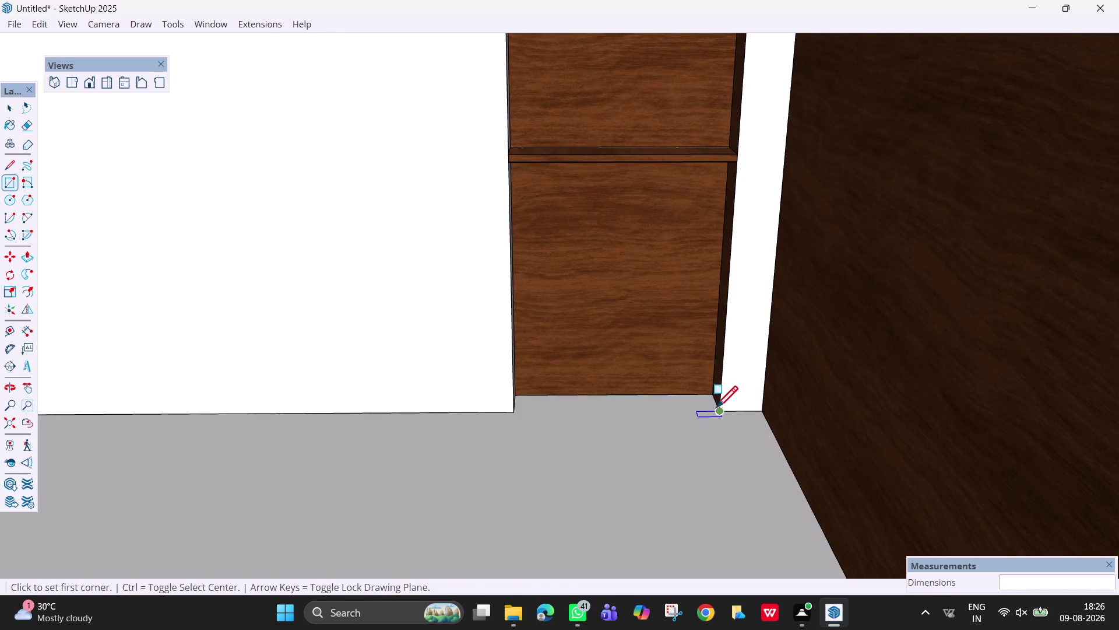
Draw a line along the niche bottom edge instead of the rectangle.
click(719, 413)
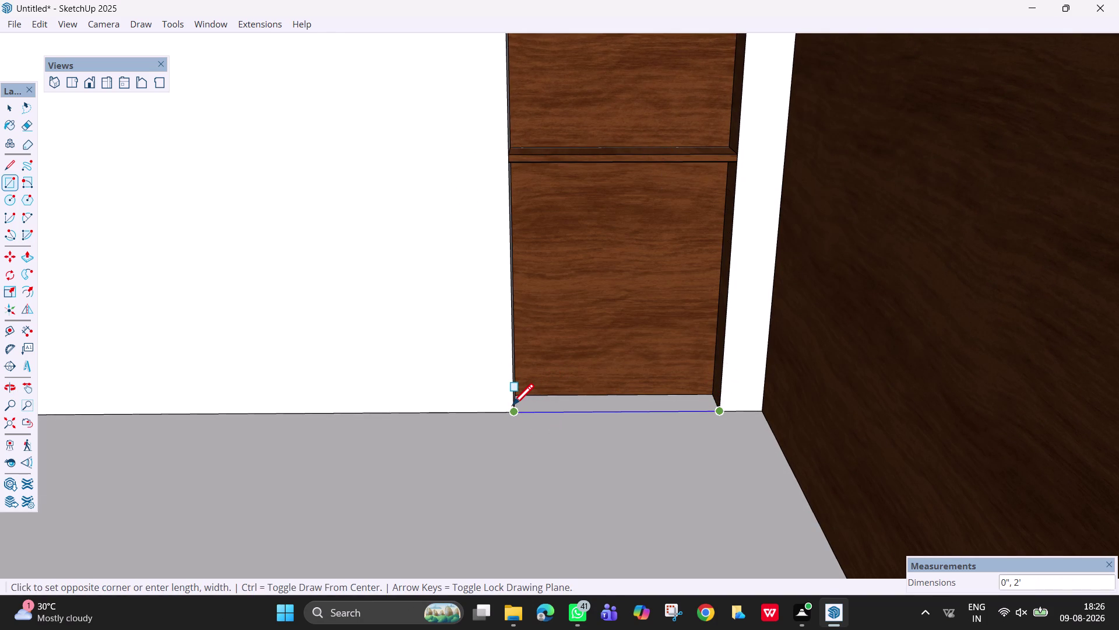
click(512, 407)
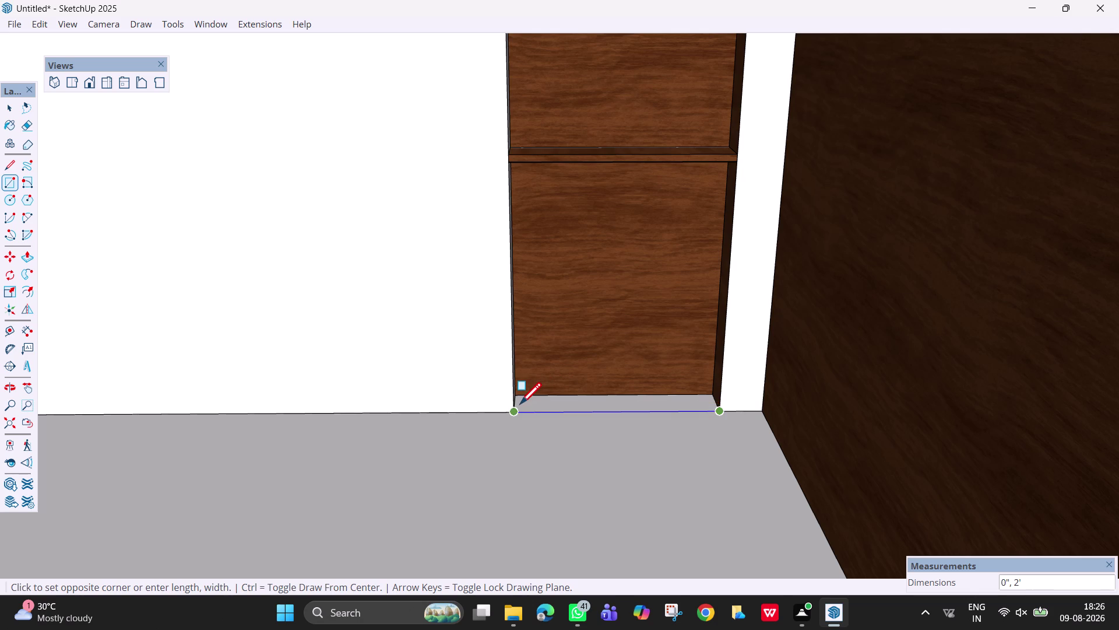
key(Escape)
key(l)
click(518, 408)
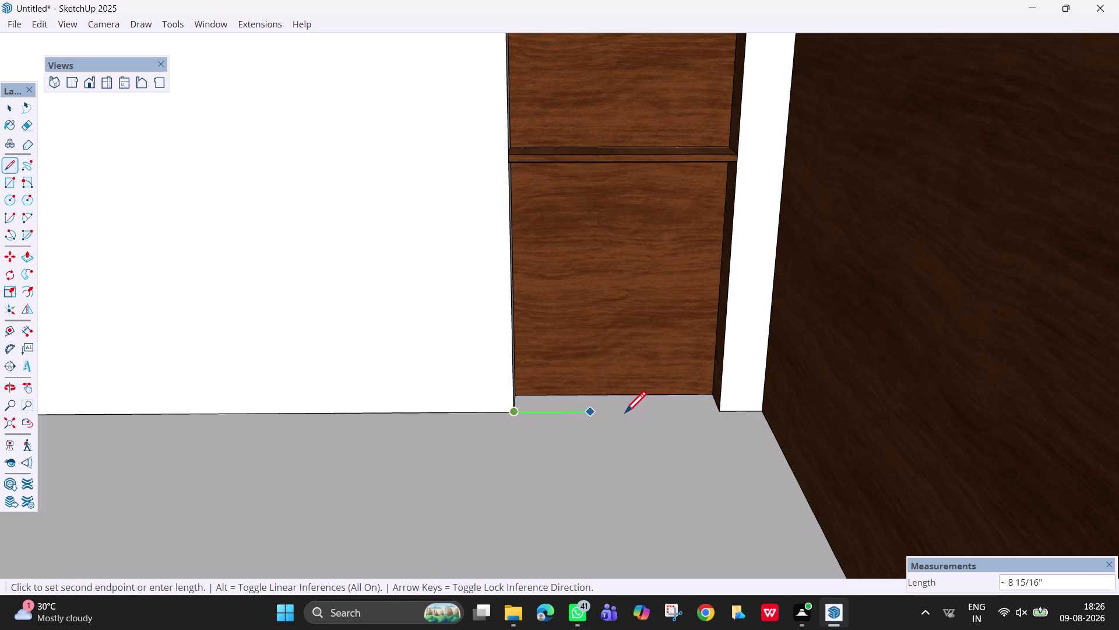
click(720, 413)
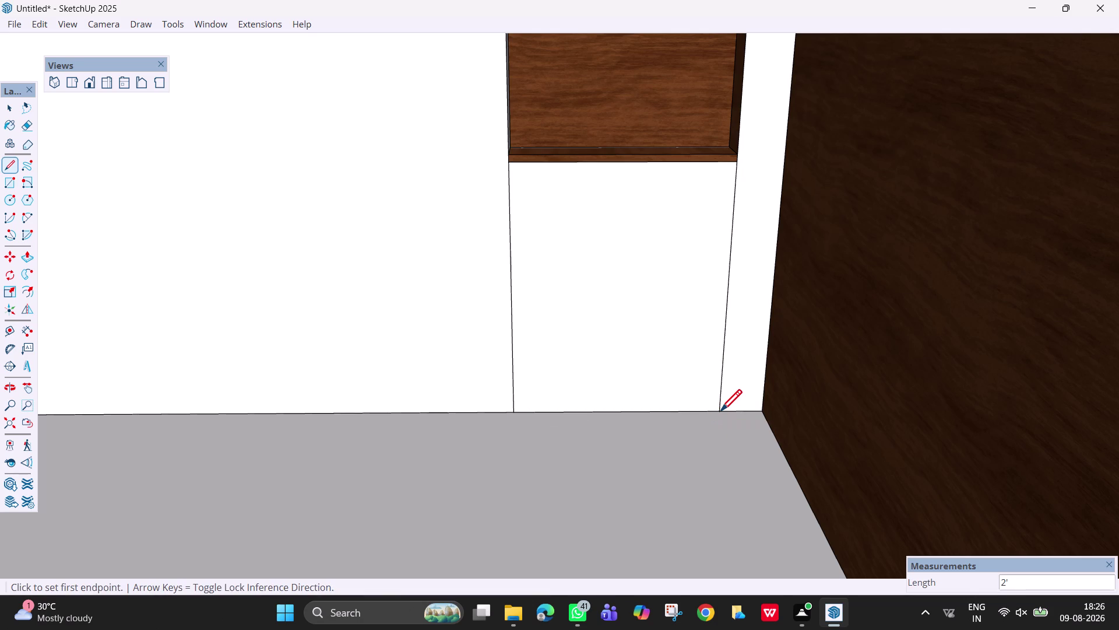
scroll(down, 3)
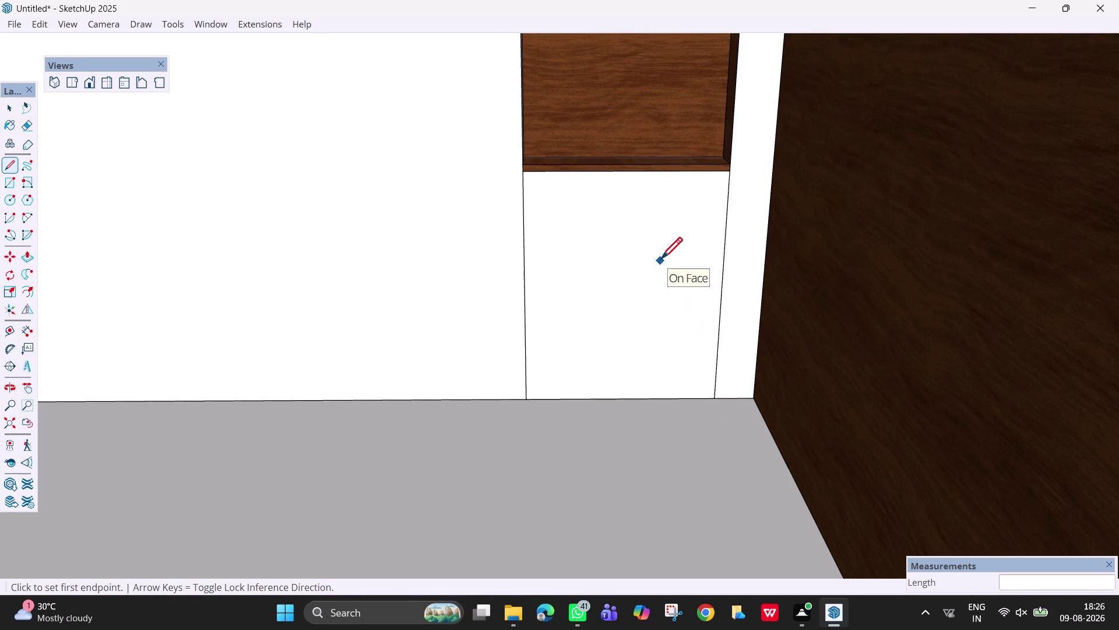
Select the lower niche face with Push/Pull, cancel, and undo the previous push.
key(p)
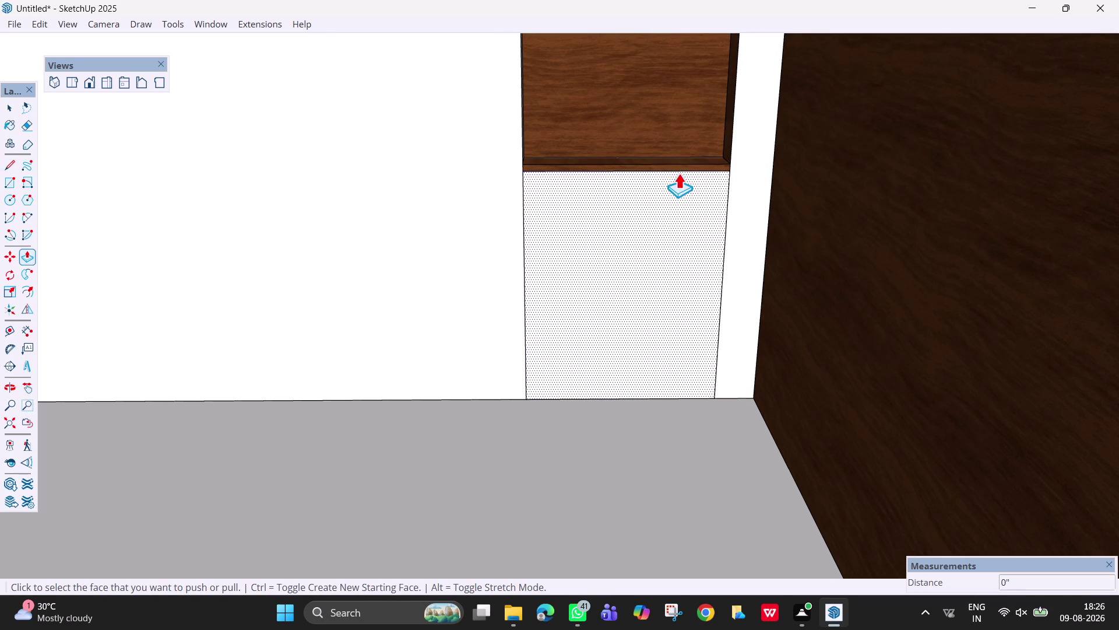
click(679, 172)
key(Escape)
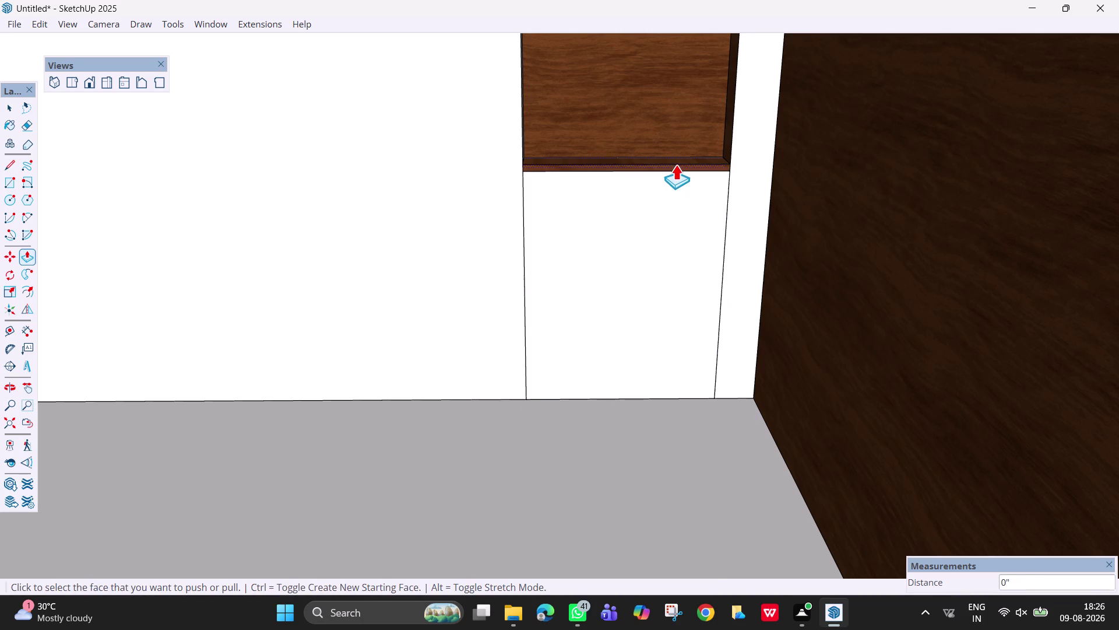
key(Escape)
key(Escape)
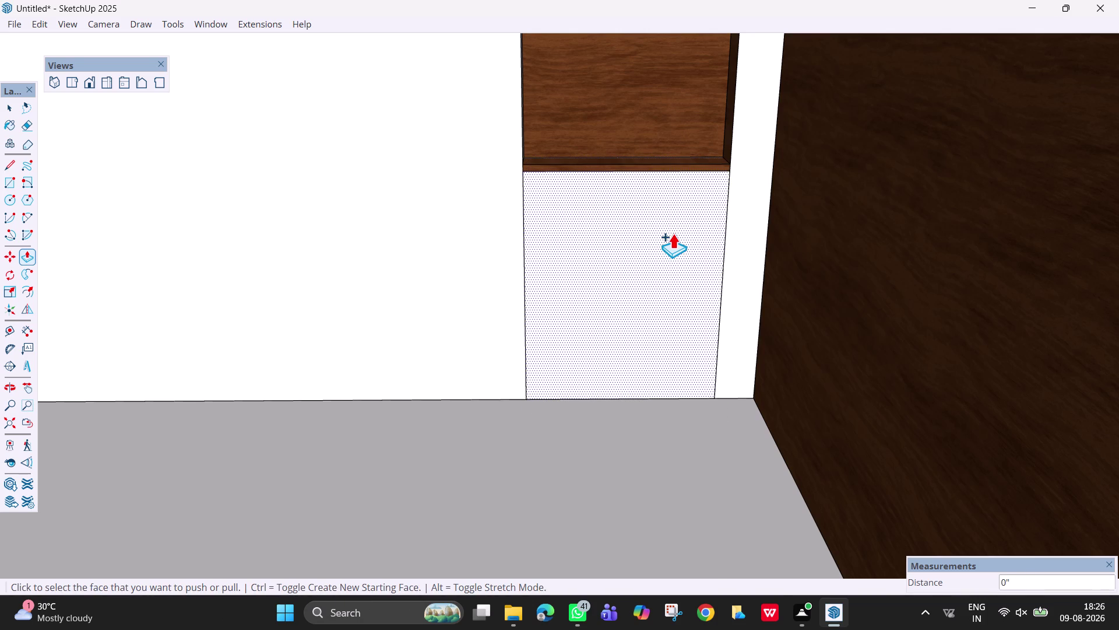
key(ctrl+z)
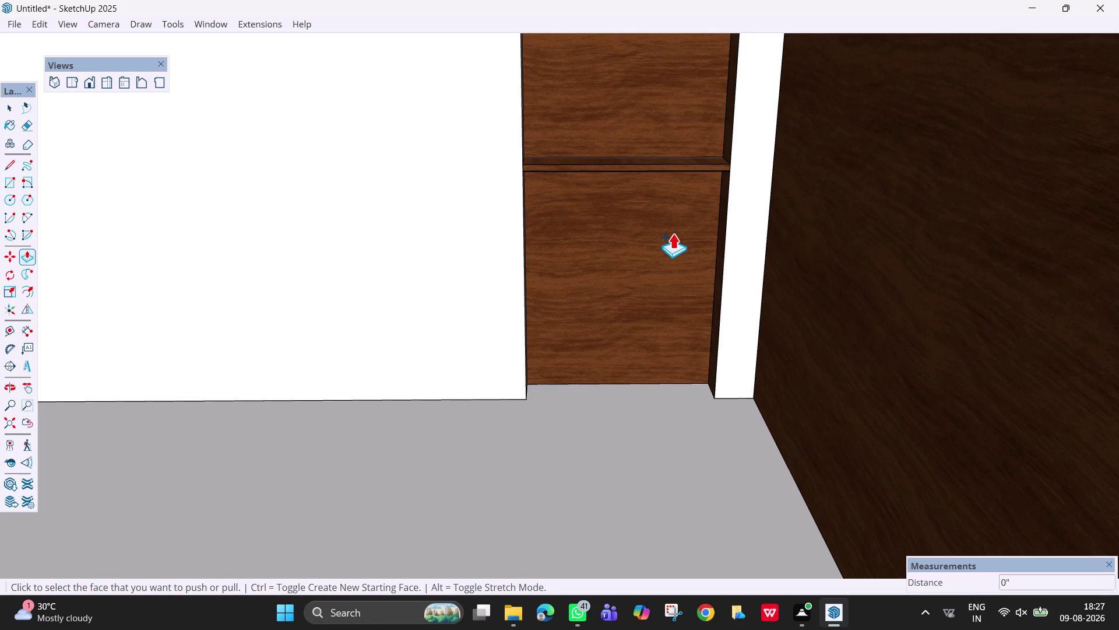
Orbit into the niche corner so the niche floor is visible.
scroll(down, 3)
middle_drag(611, 367, 650, 387)
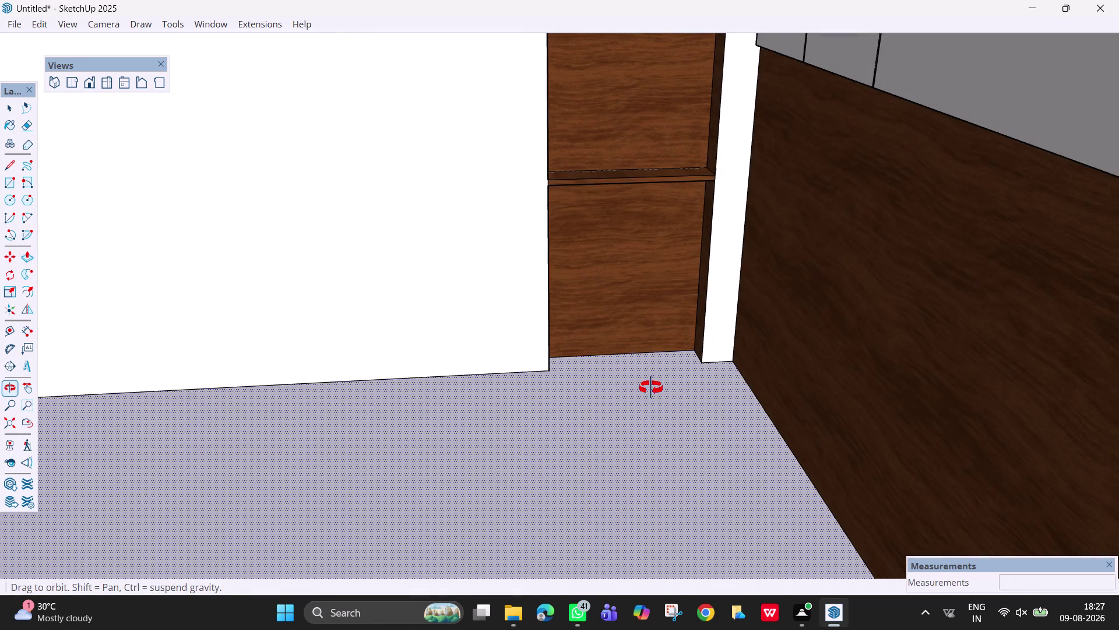
middle_drag(650, 388, 651, 387)
key(Escape)
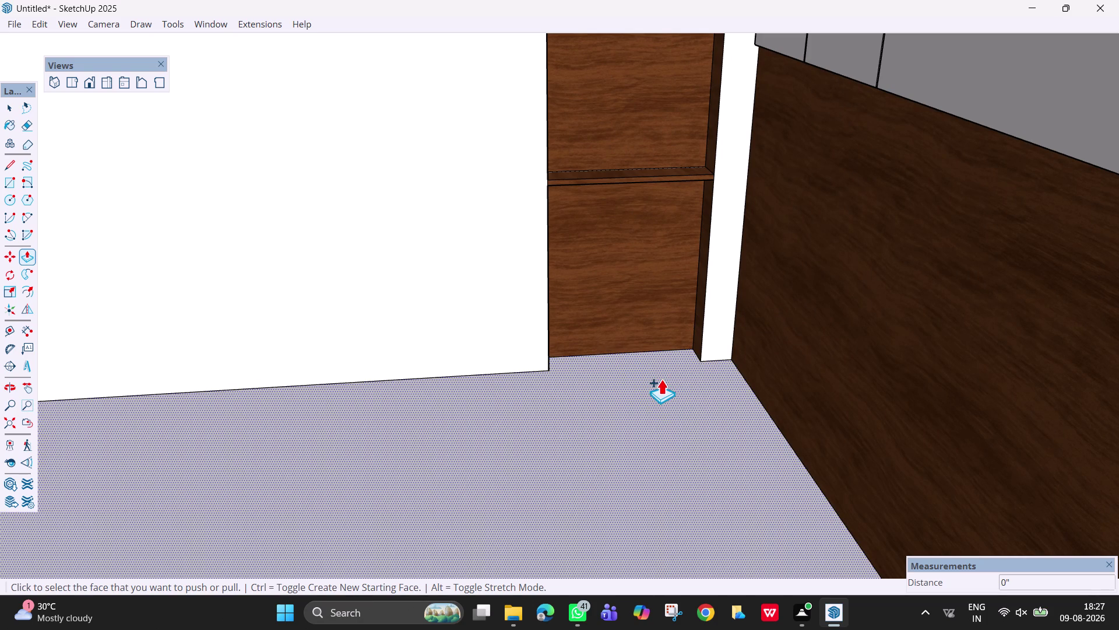
key(space)
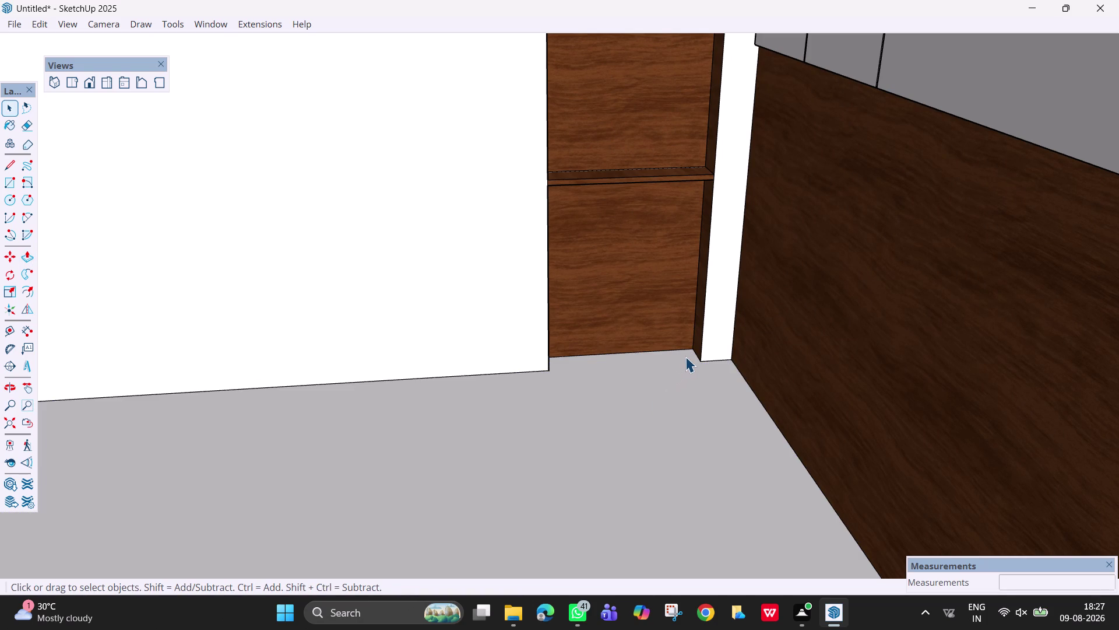
Draw the base-strip rectangle across the niche's bottom edge.
key(r)
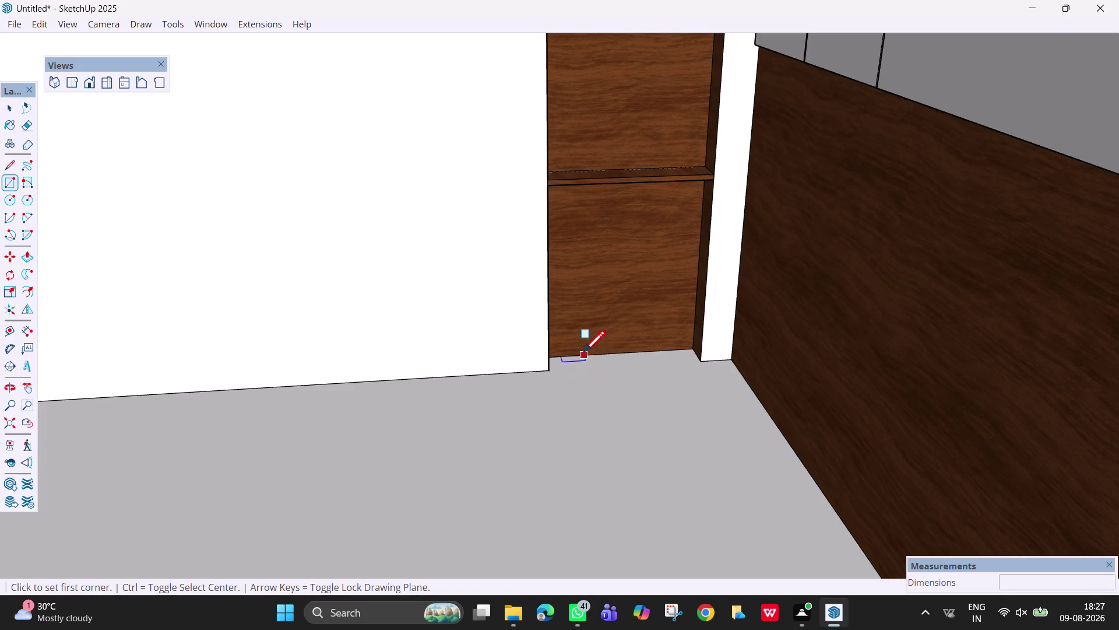
click(694, 336)
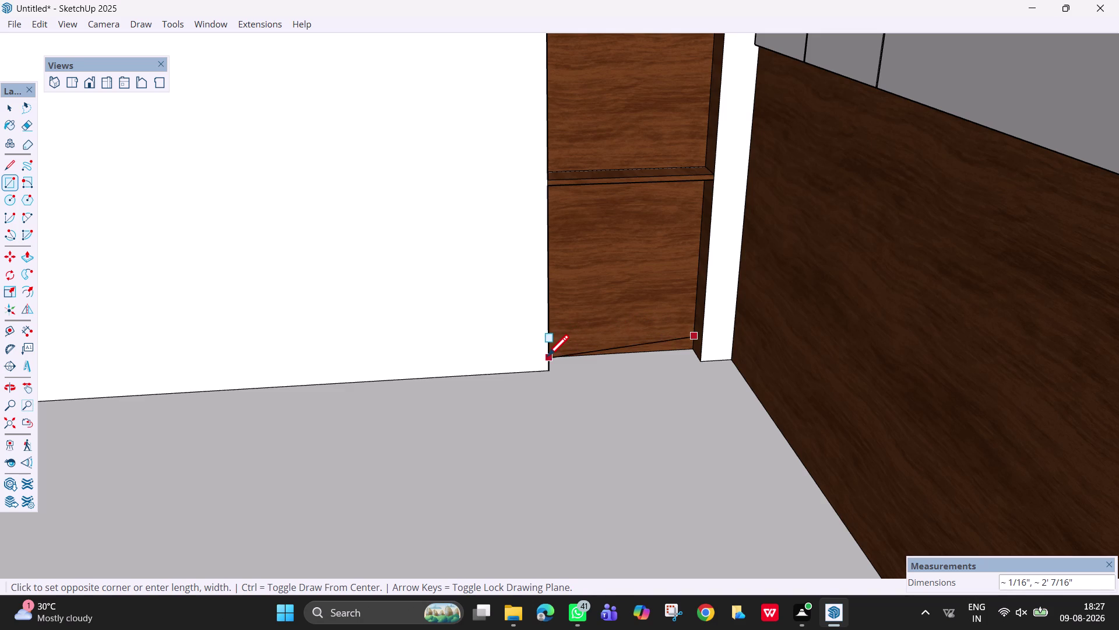
key(Left)
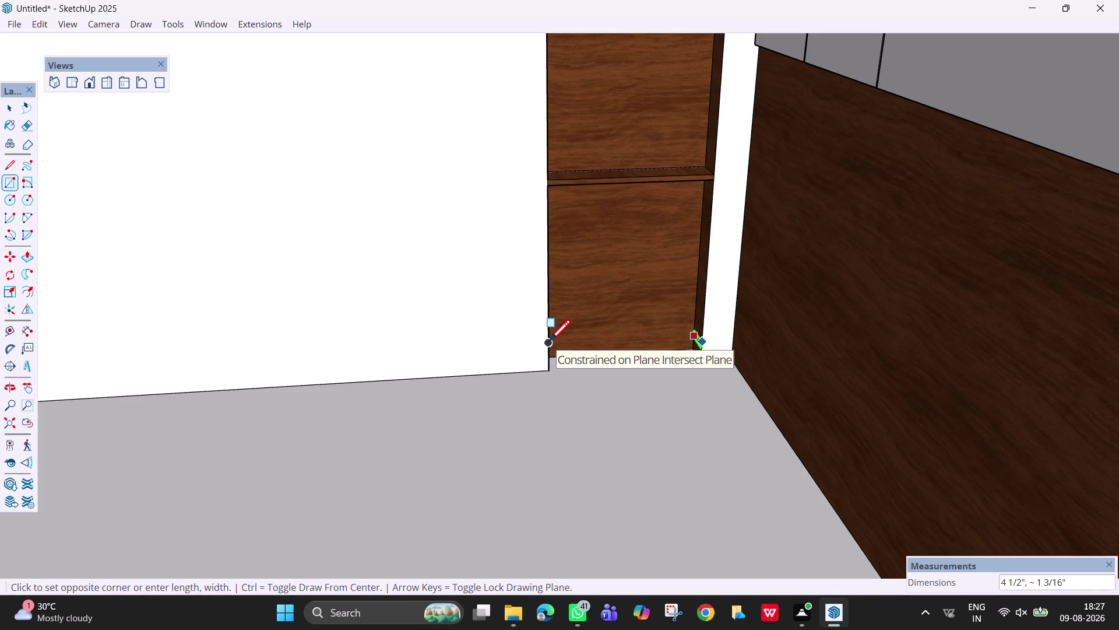
key(Right)
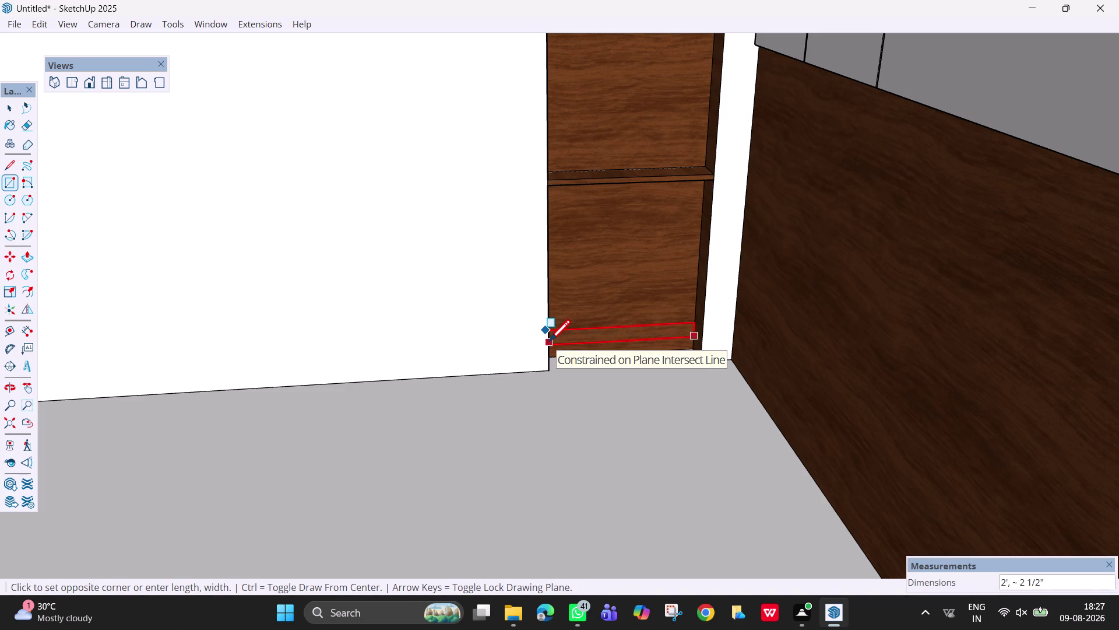
scroll(up, 3)
middle_drag(529, 361, 454, 322)
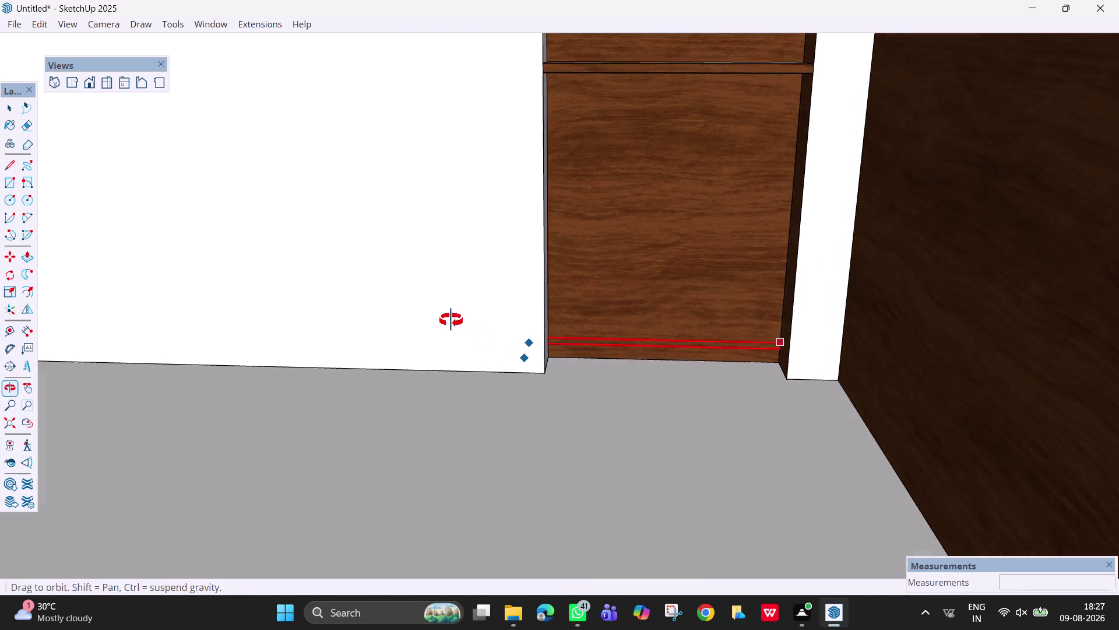
middle_drag(454, 322, 449, 321)
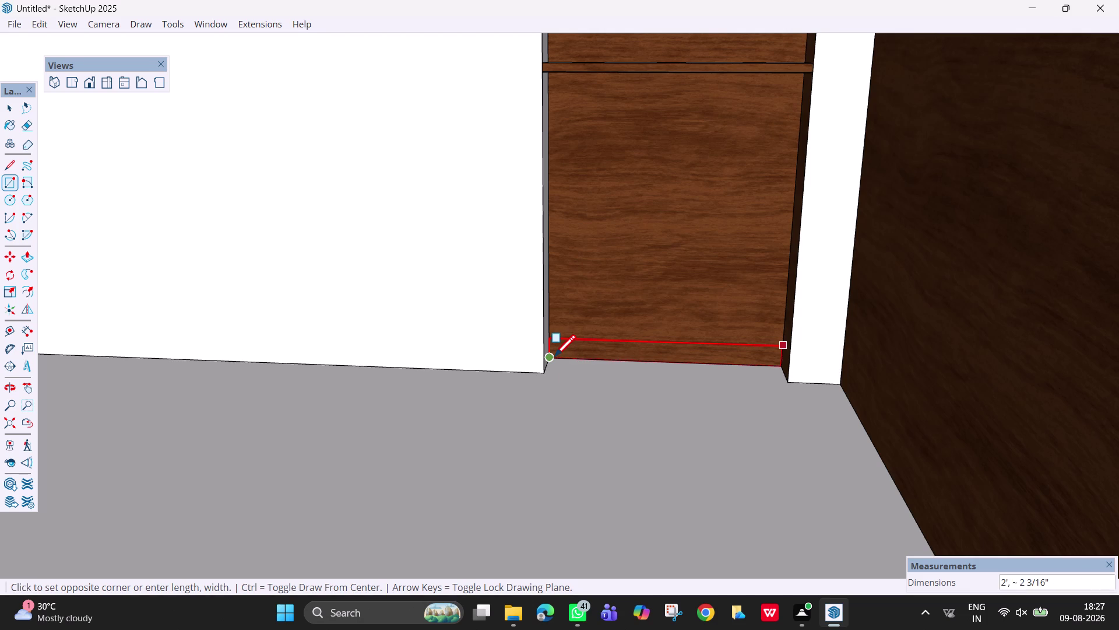
click(553, 358)
key(Escape)
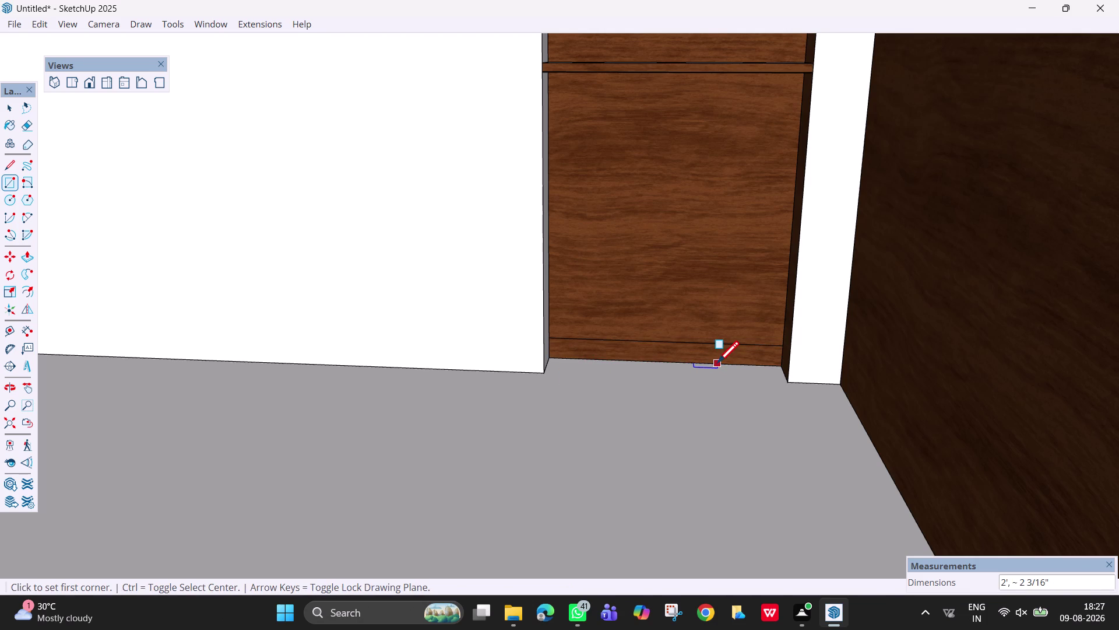
Pull the base strip out 4½ inches and orbit to inspect the finished niche.
key(p)
click(722, 349)
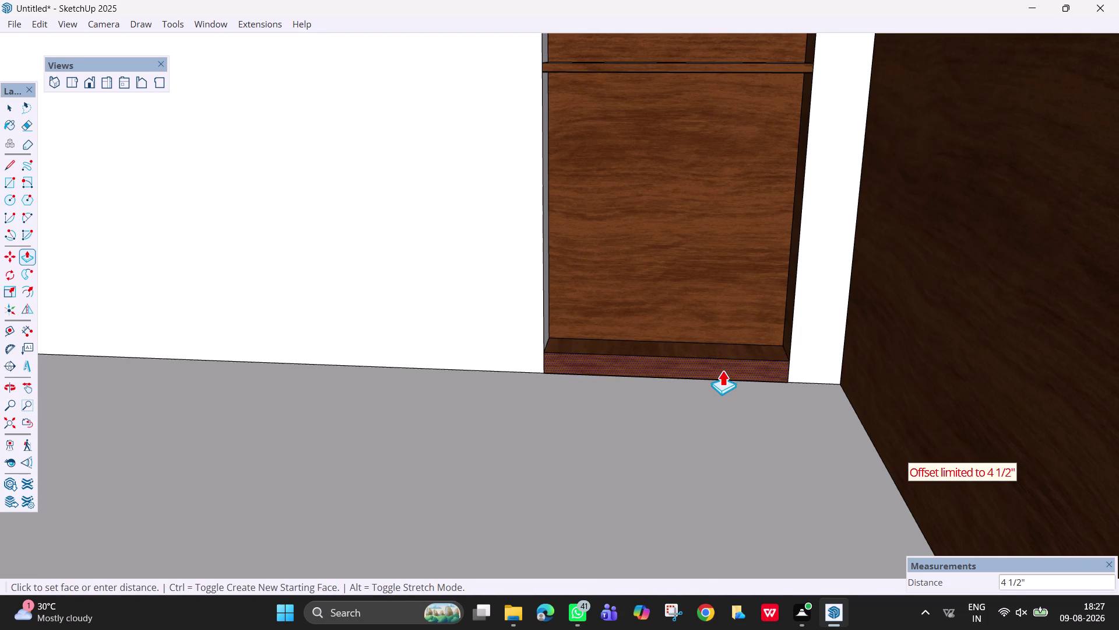
click(723, 370)
key(Escape)
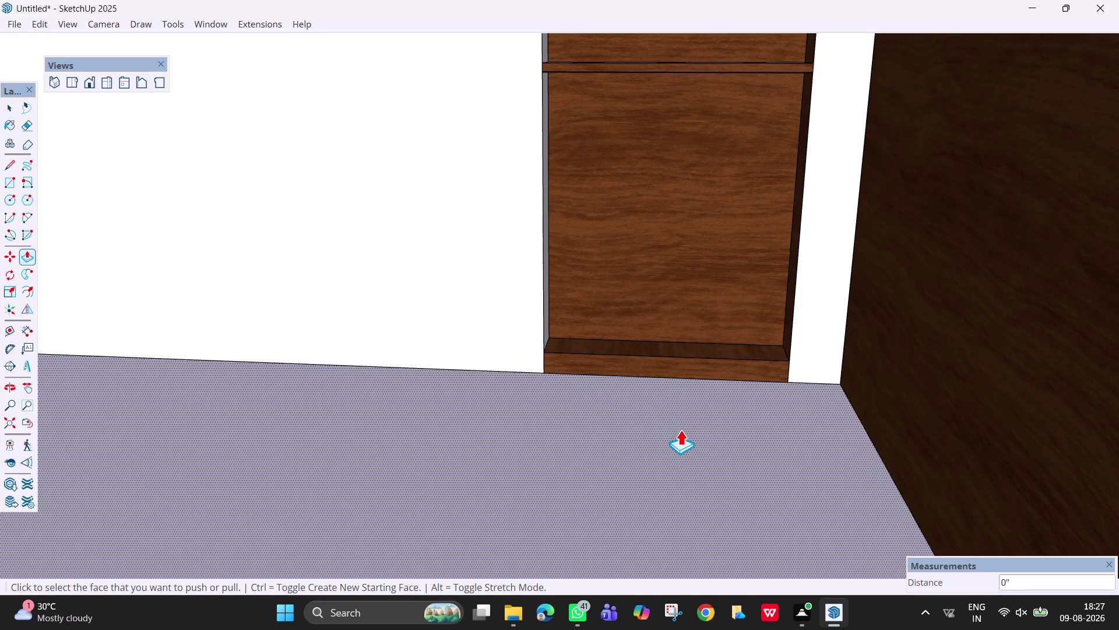
scroll(down, 3)
middle_drag(679, 429, 884, 401)
middle_drag(691, 374, 737, 406)
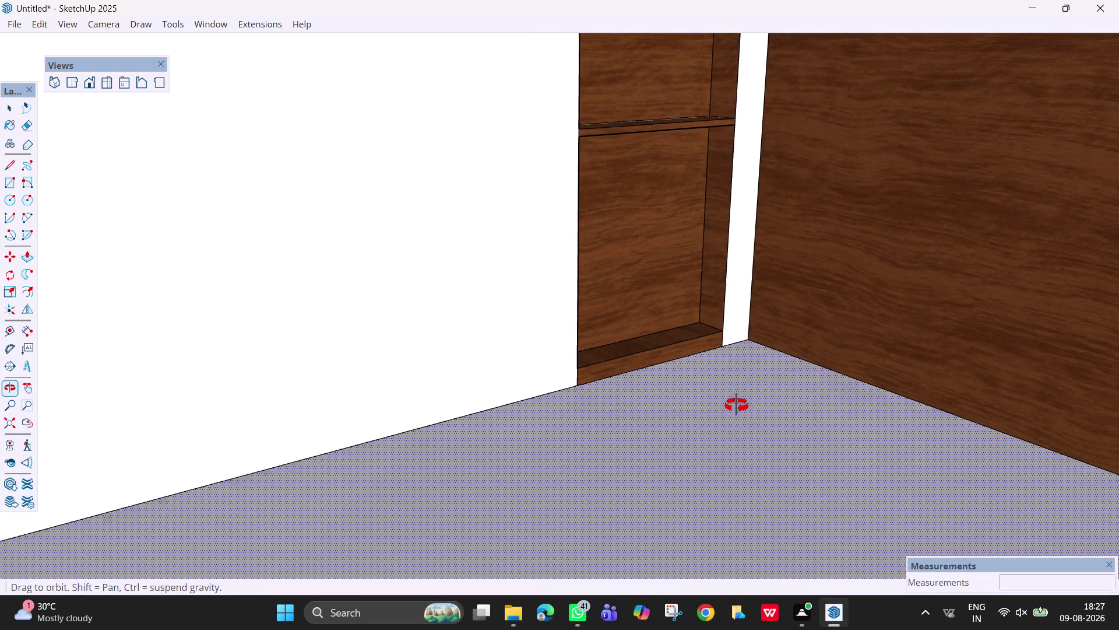
middle_drag(737, 405, 743, 410)
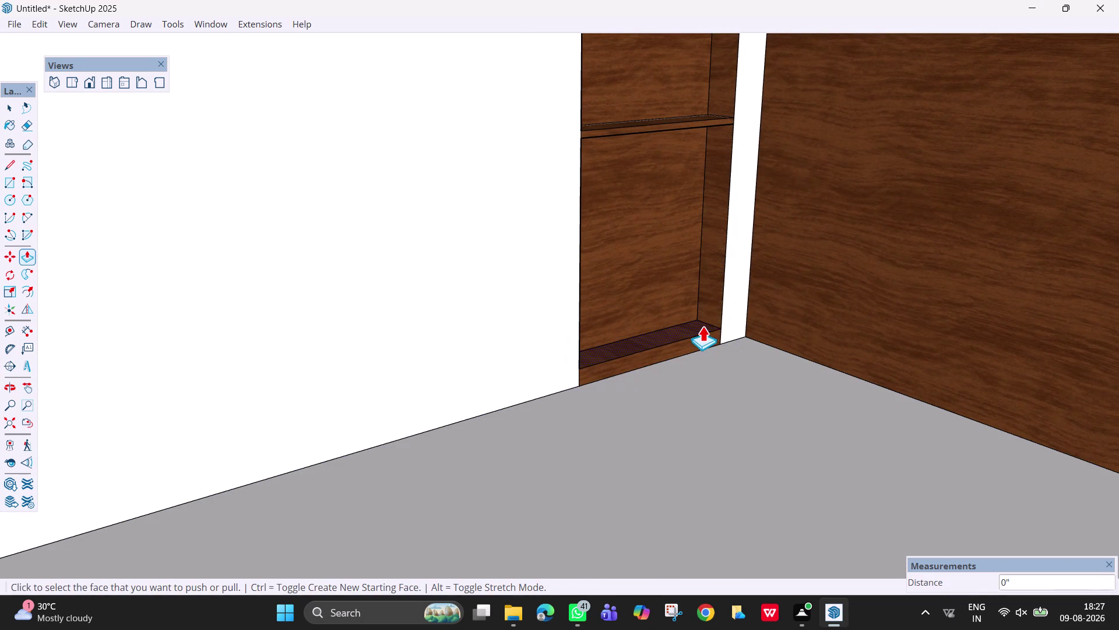
key(space)
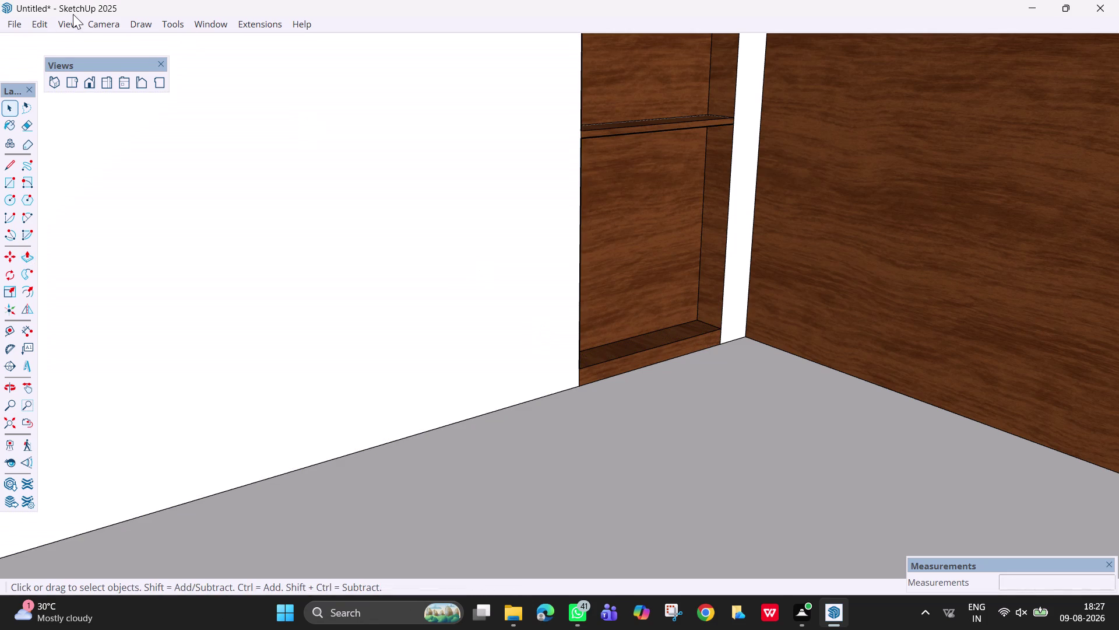
Show the Default Tray panel from the Window menu.
click(64, 30)
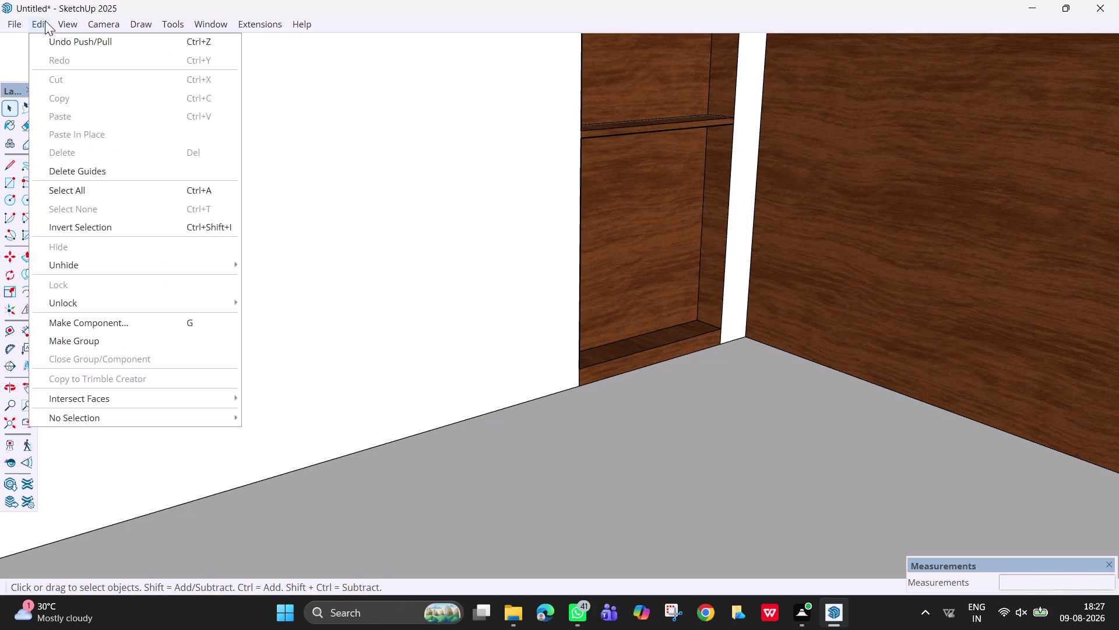
click(216, 23)
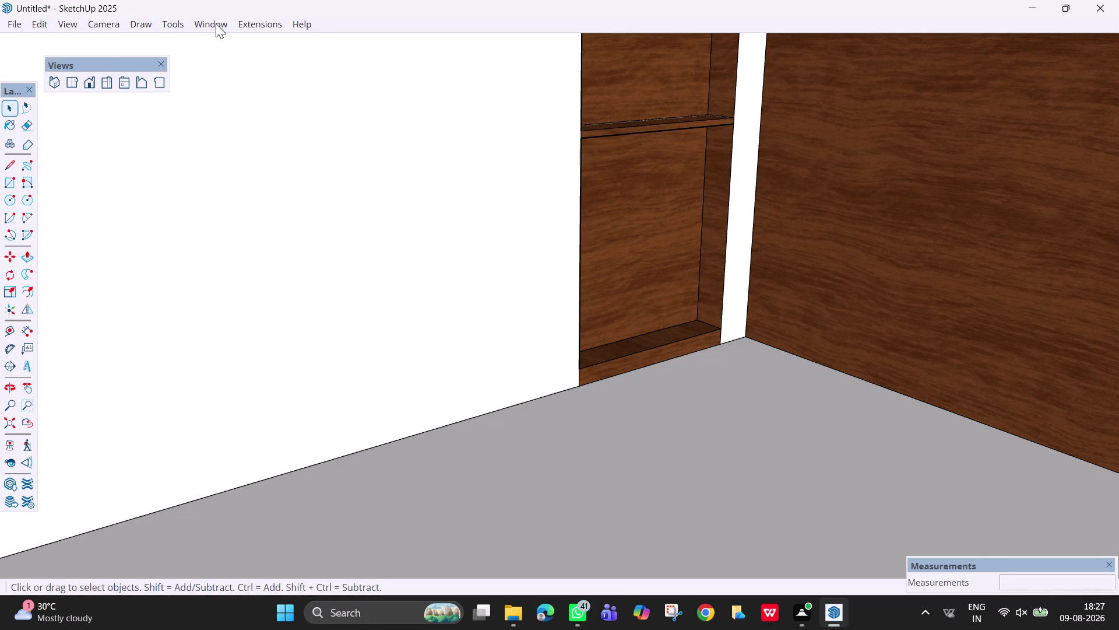
click(215, 23)
click(239, 44)
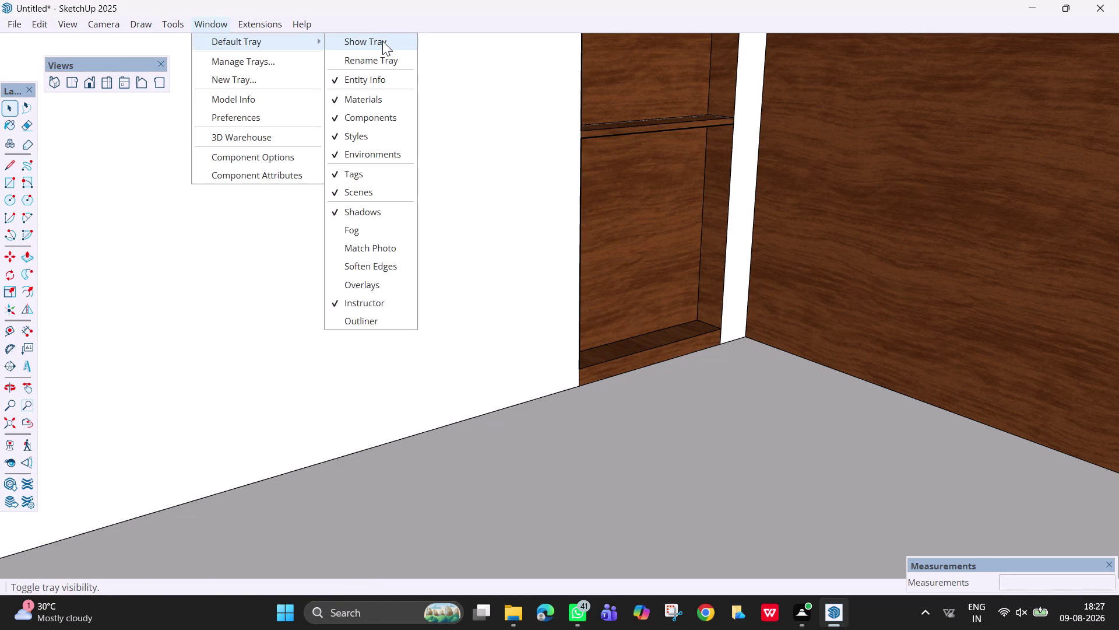
click(382, 41)
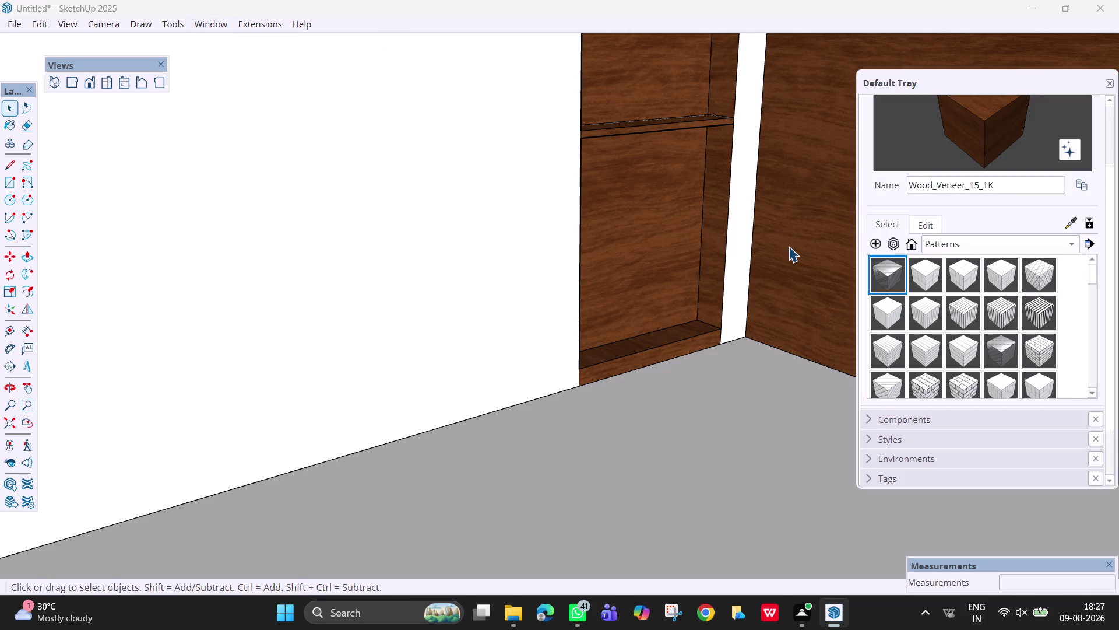
Sample materials from the niche and from the plain default surface.
click(1067, 219)
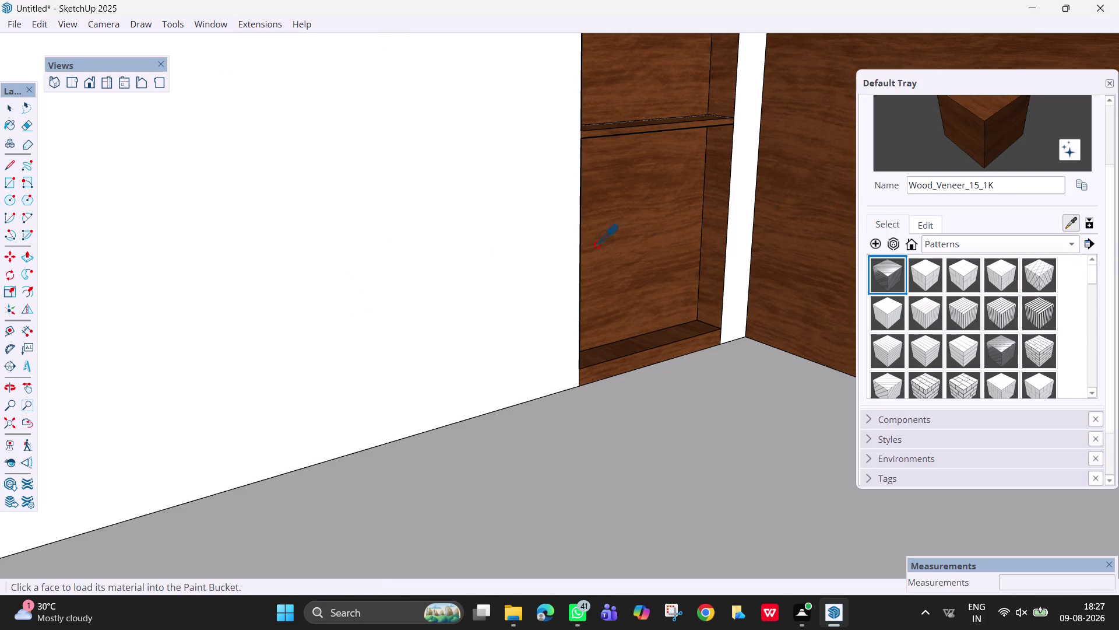
click(328, 284)
click(599, 376)
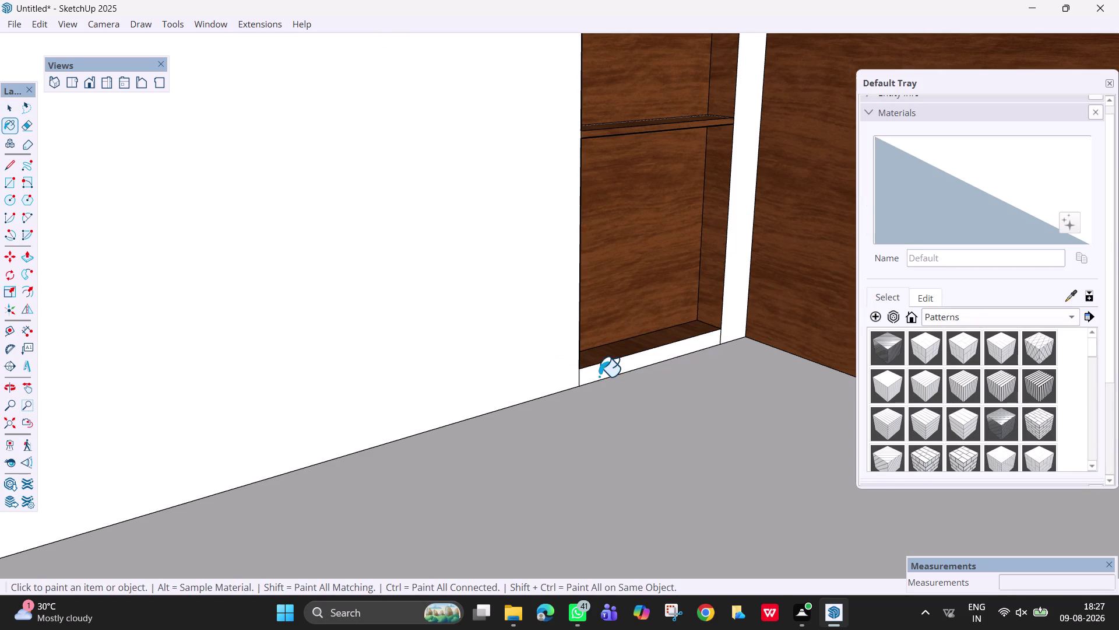
key(Escape)
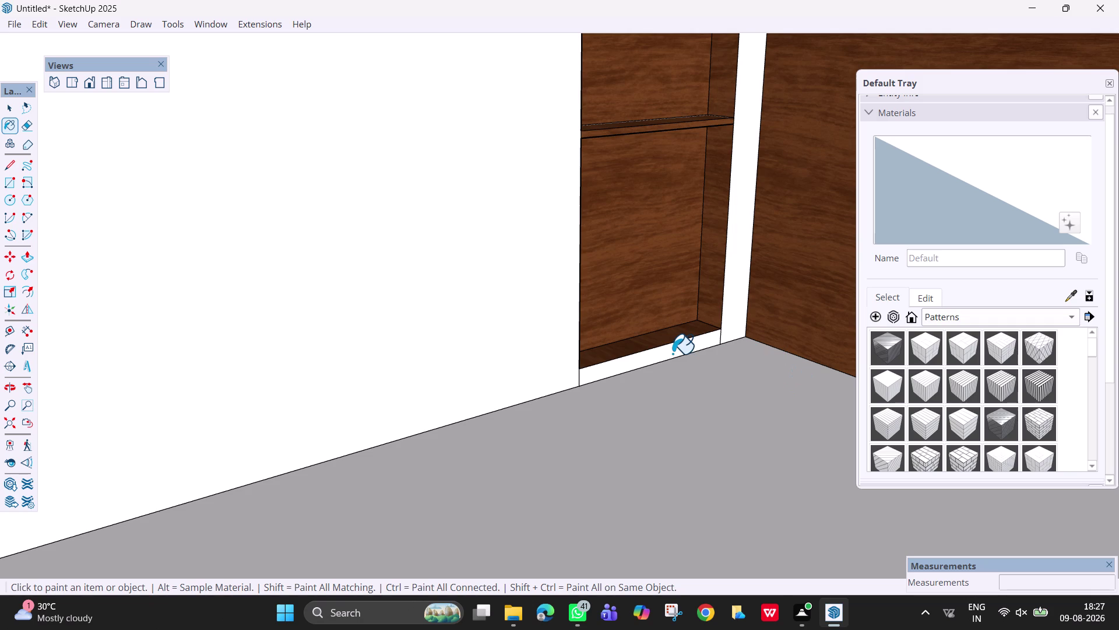
Erase the stray edges along the base strip with the Eraser.
key(space)
key(space)
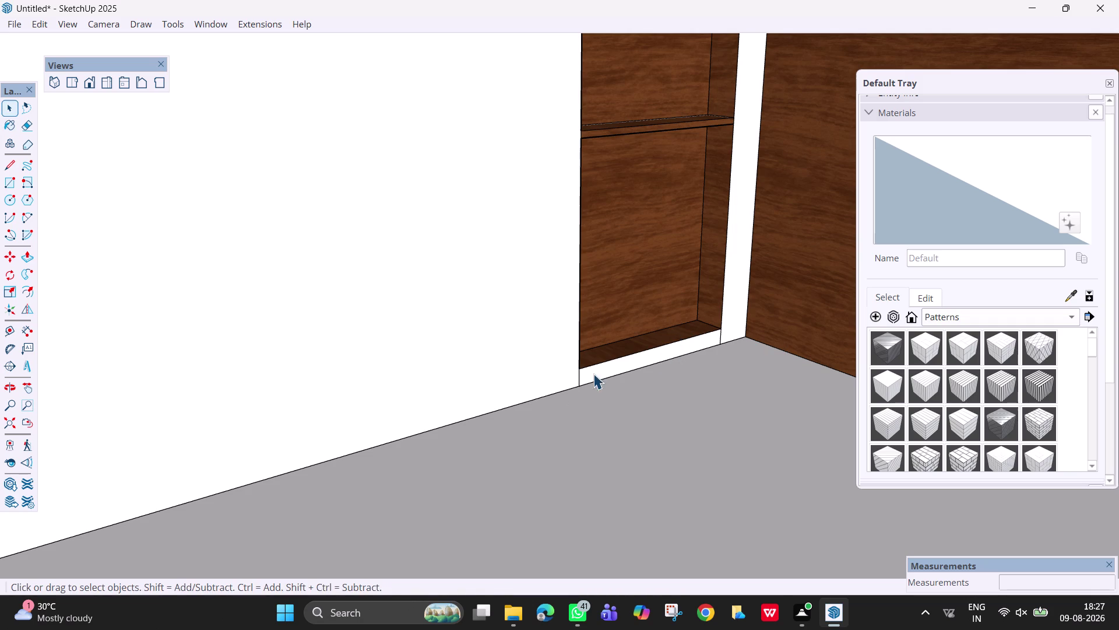
key(e)
drag(582, 376, 566, 375)
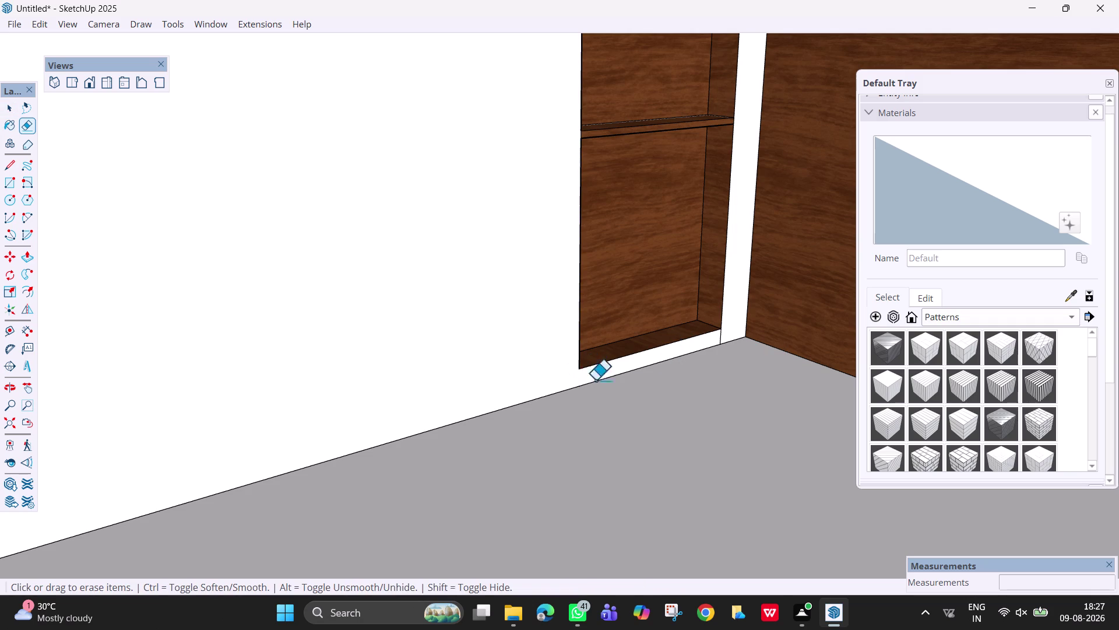
drag(728, 338, 707, 339)
scroll(down, 3)
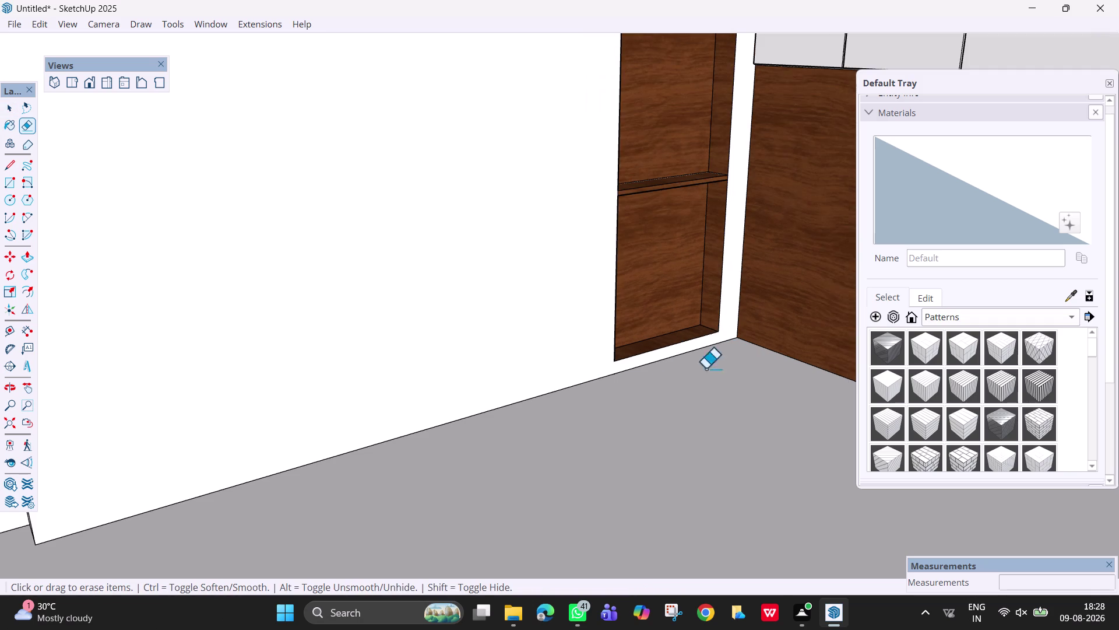
scroll(down, 3)
Close the materials tray and orbit toward the wood-panel back wall.
click(1113, 76)
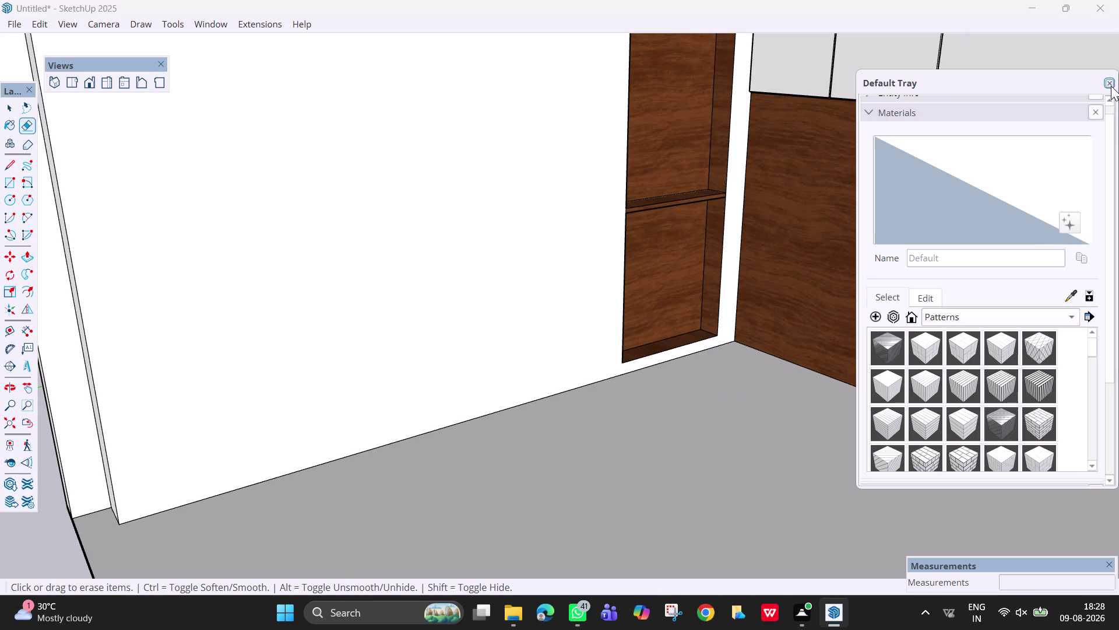
click(1111, 85)
scroll(down, 3)
middle_drag(593, 386, 844, 398)
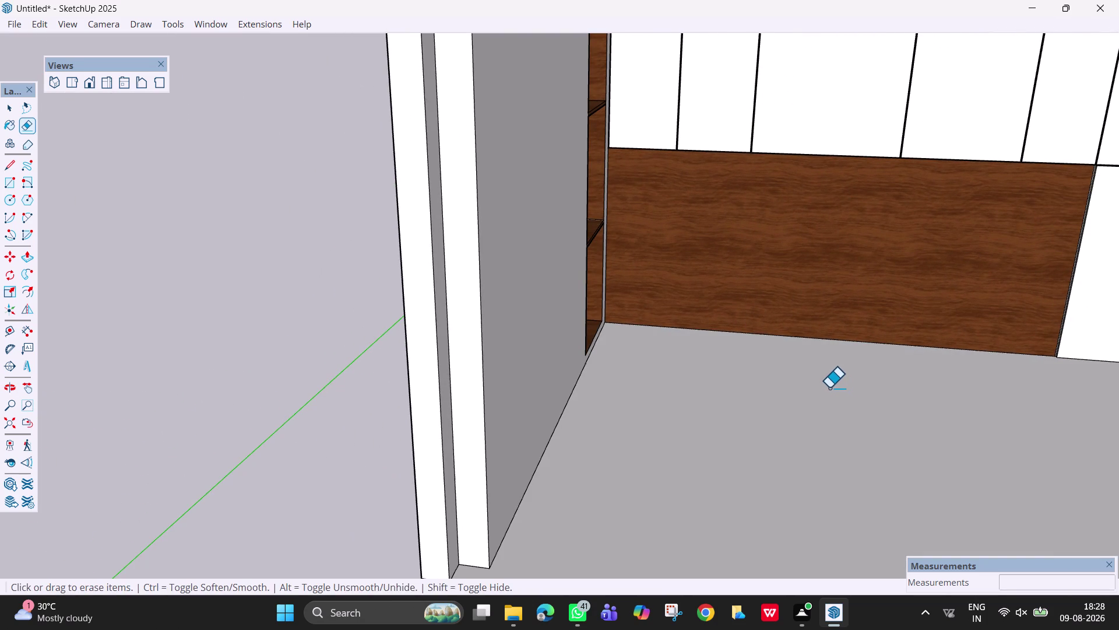
Return to Select, orbit around the room corner, and open 3D Warehouse.
key(Escape)
key(space)
scroll(down, 3)
middle_drag(817, 289, 824, 294)
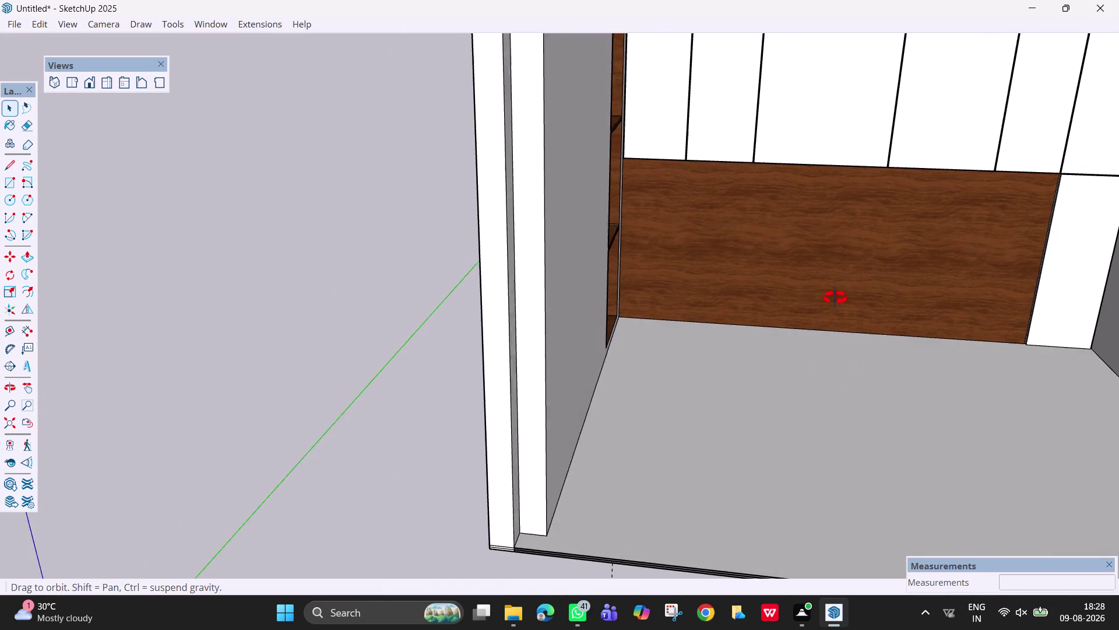
middle_drag(824, 293, 841, 296)
click(215, 27)
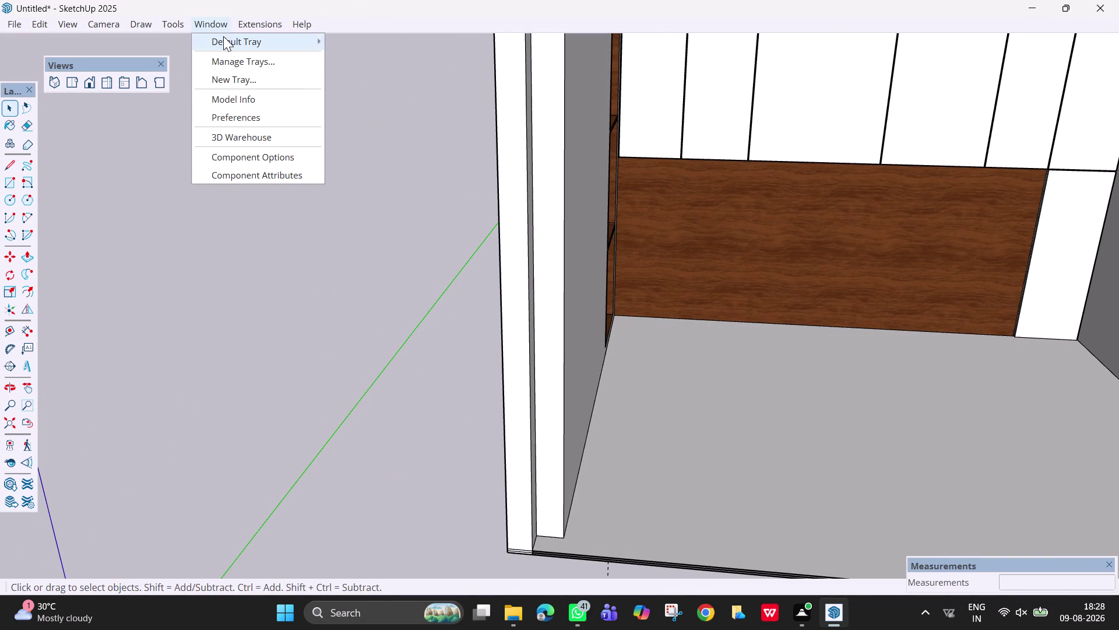
click(243, 140)
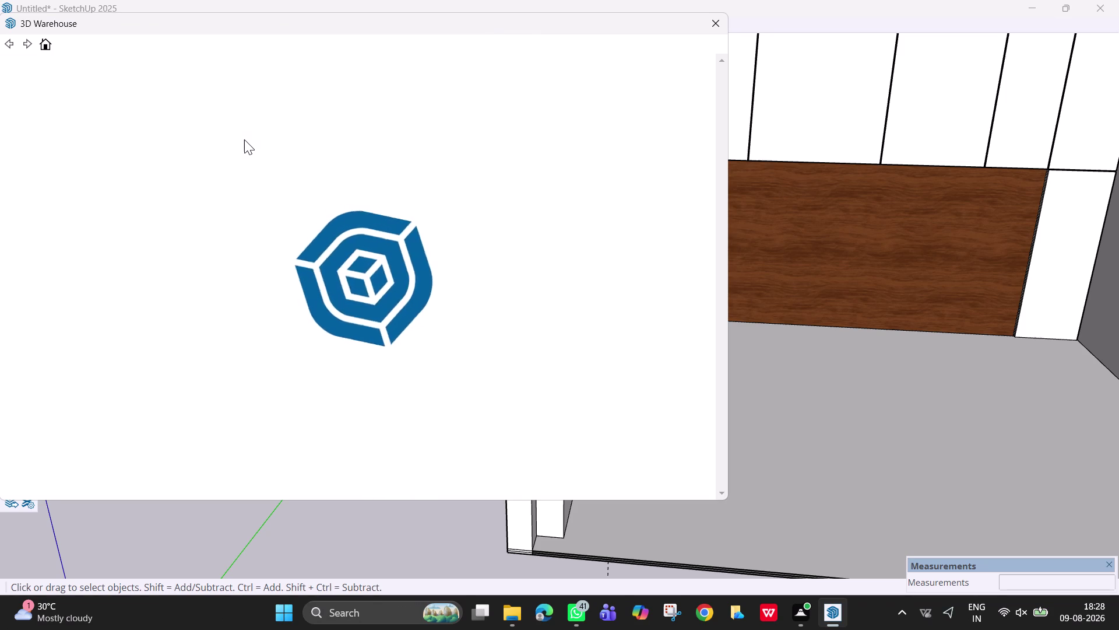
Search 3D Warehouse for 'bed' models.
click(287, 304)
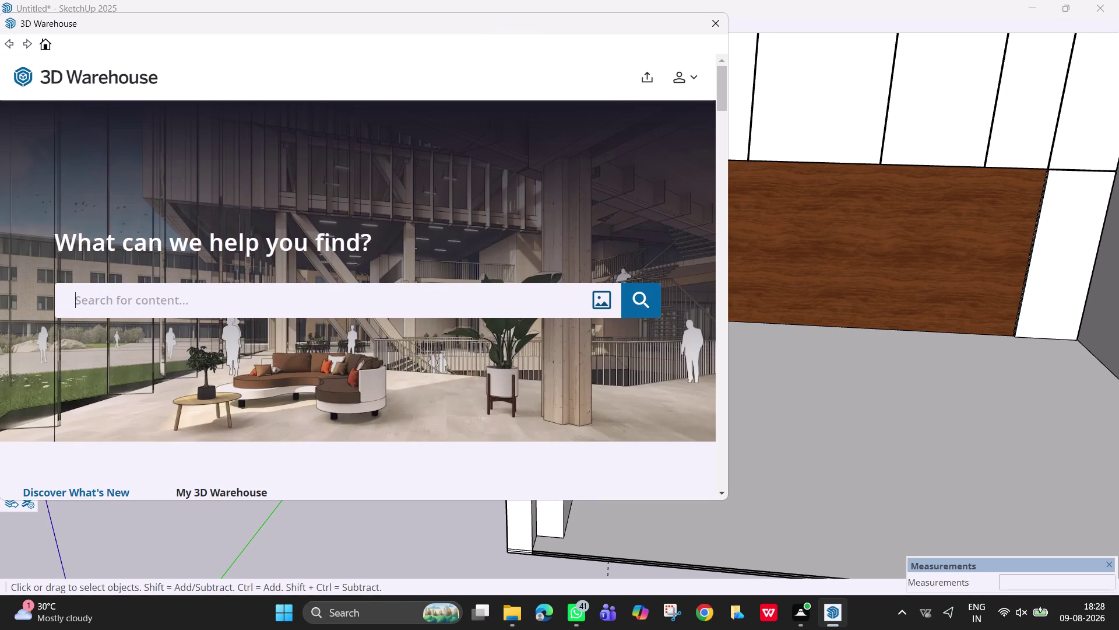
text(bed)
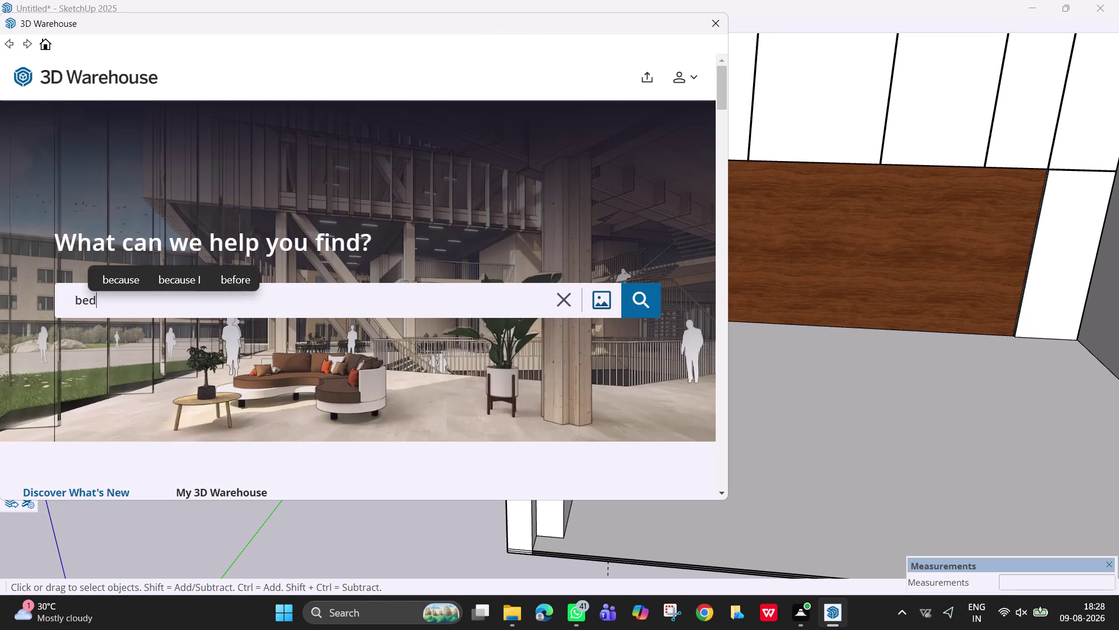
key(Return)
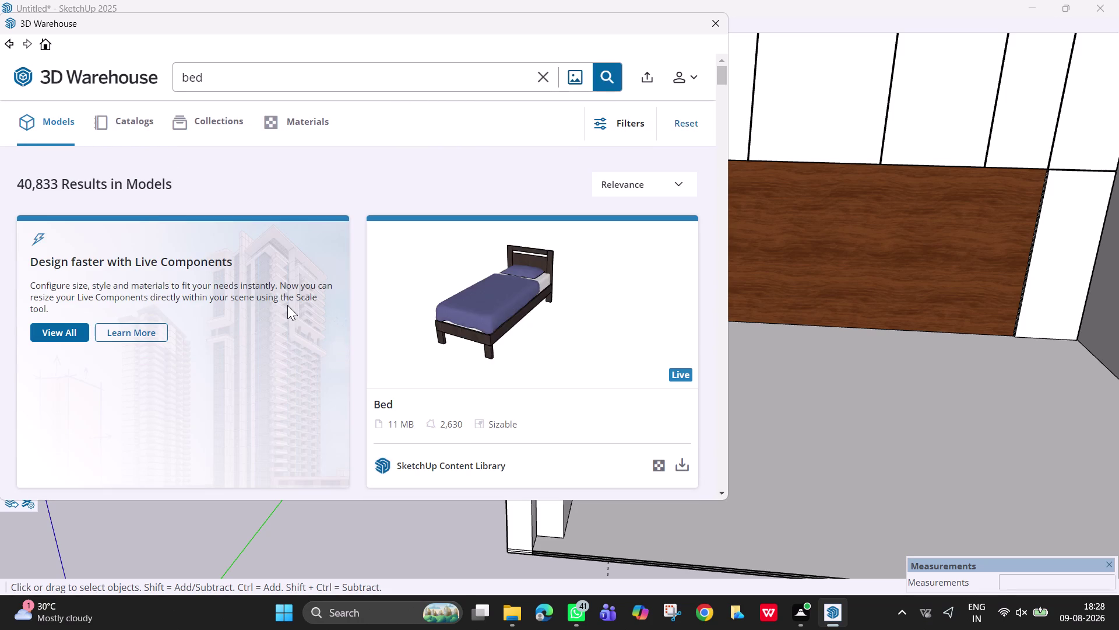
Scroll through the 40,833 bed results, then close the 3D Warehouse window.
scroll(down, 3)
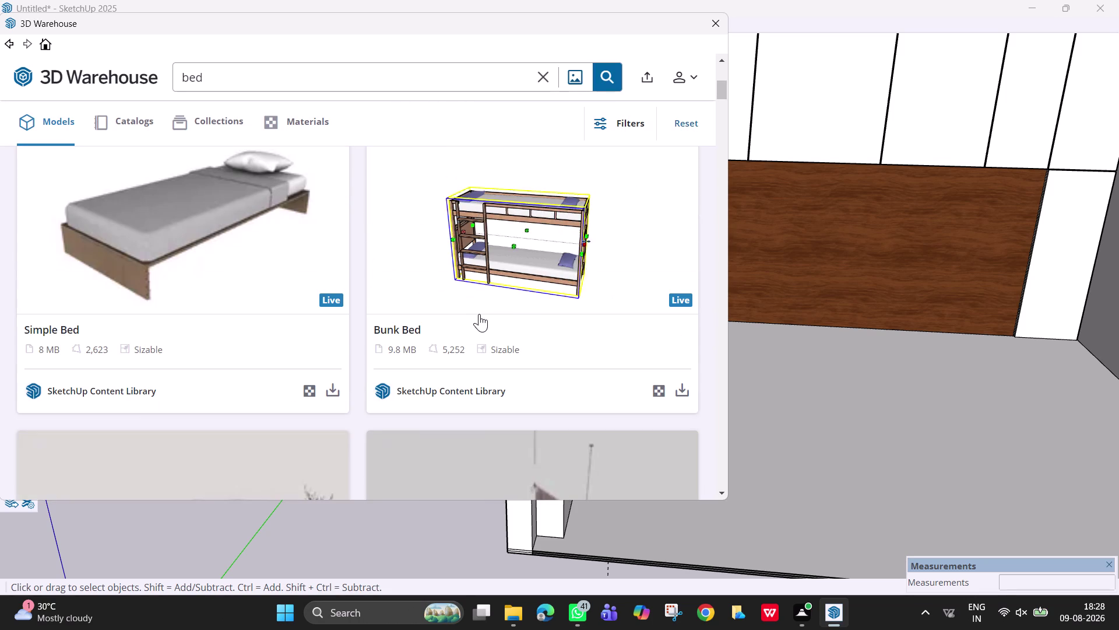
scroll(down, 3)
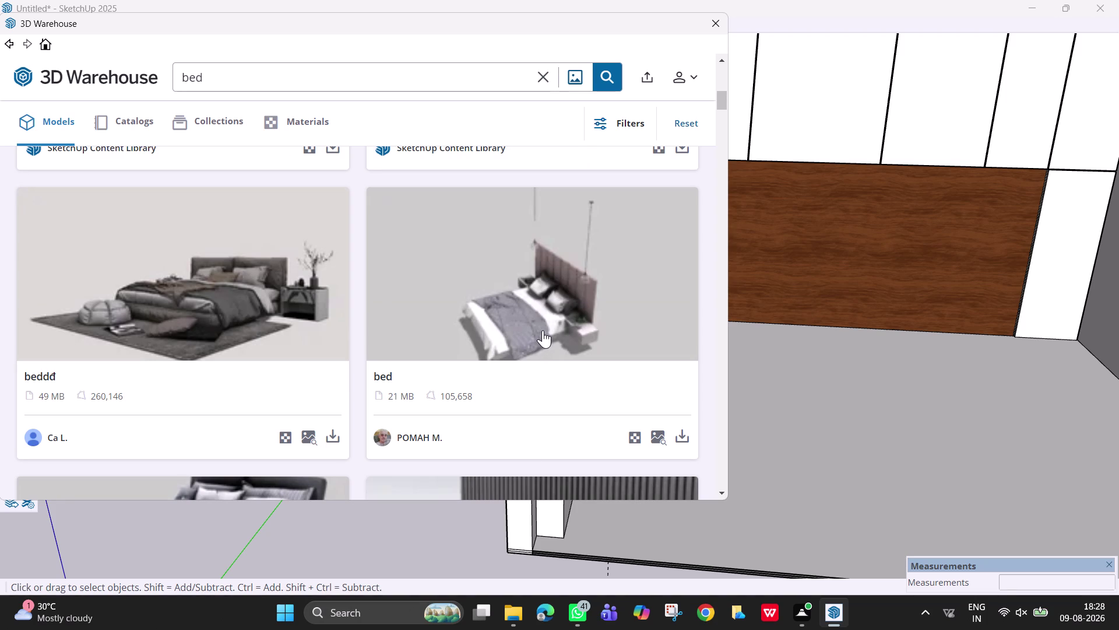
scroll(down, 3)
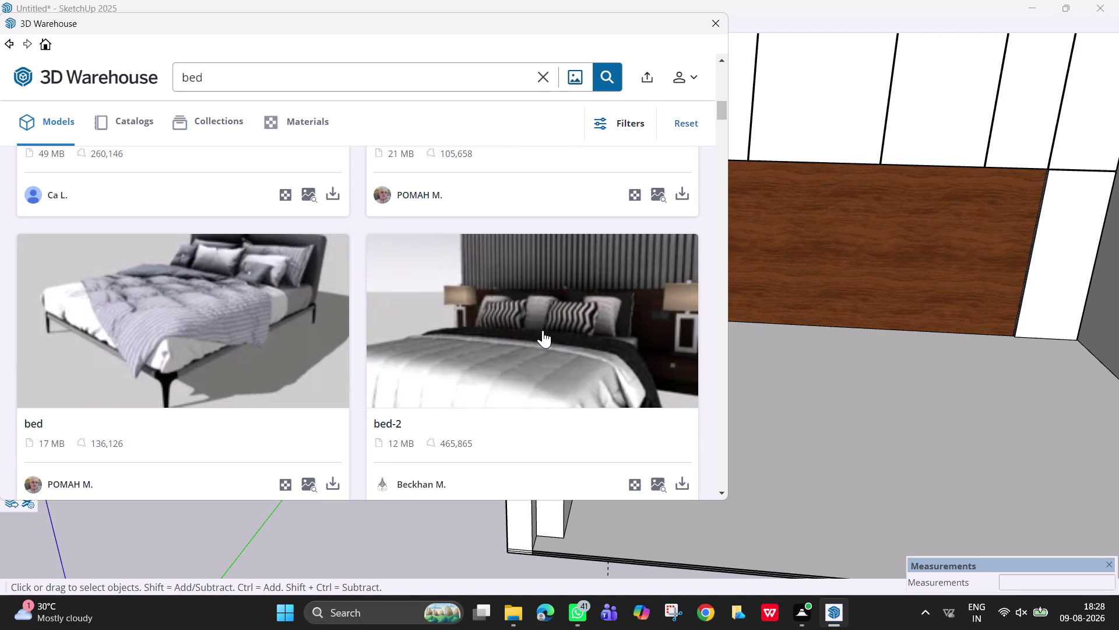
scroll(down, 3)
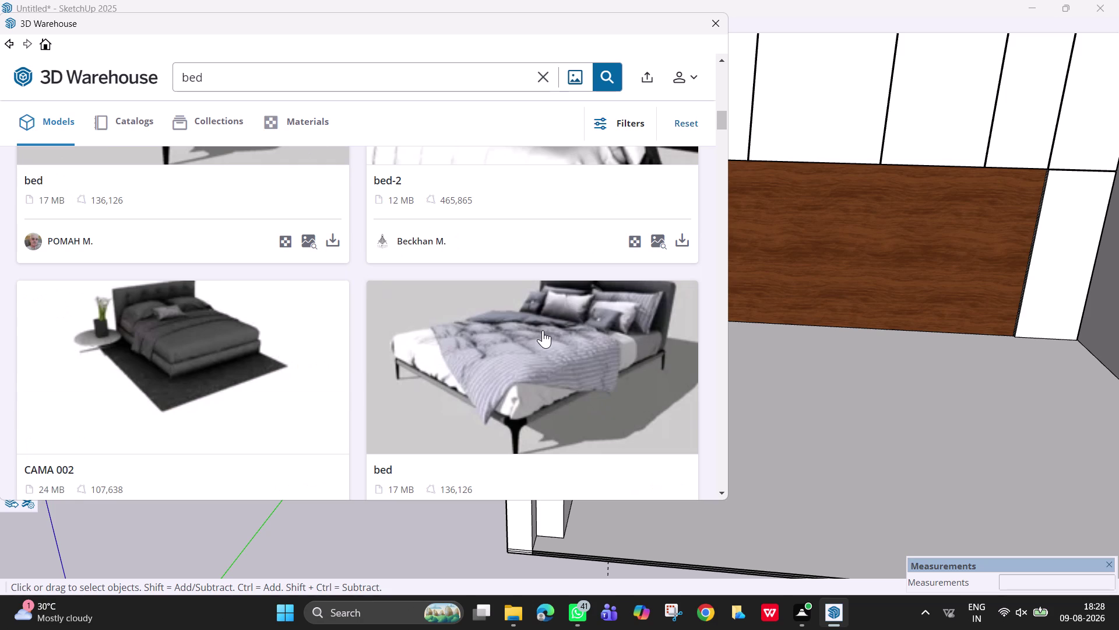
scroll(down, 3)
scroll(down, 3)
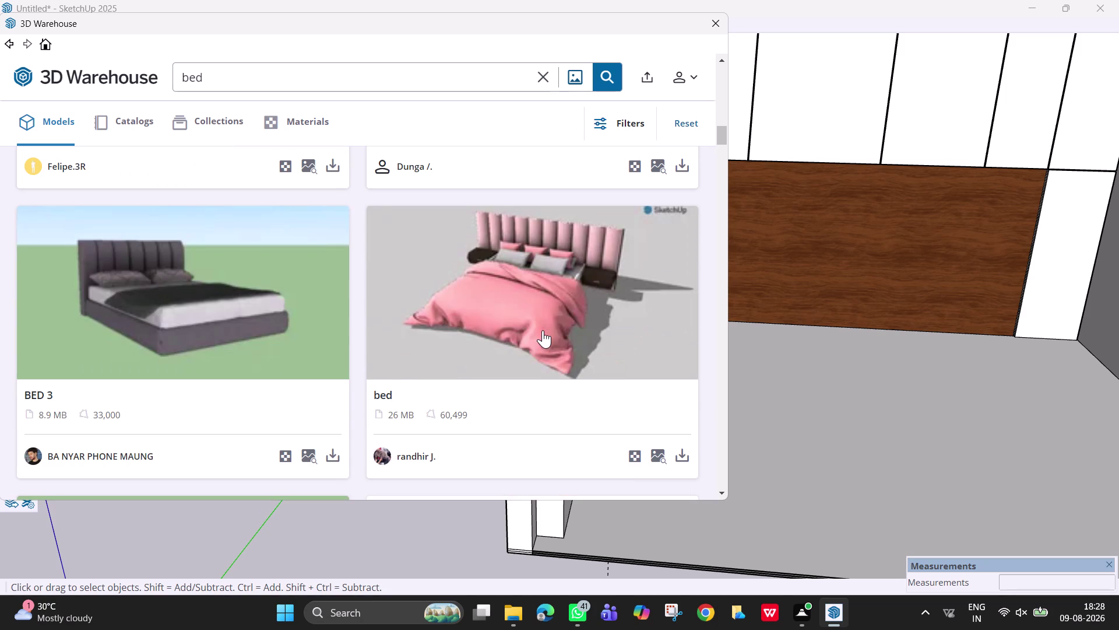
scroll(down, 3)
scroll(up, 3)
scroll(down, 3)
scroll(down, 3)
scroll(down, 3)
scroll(down, 3)
scroll(down, 3)
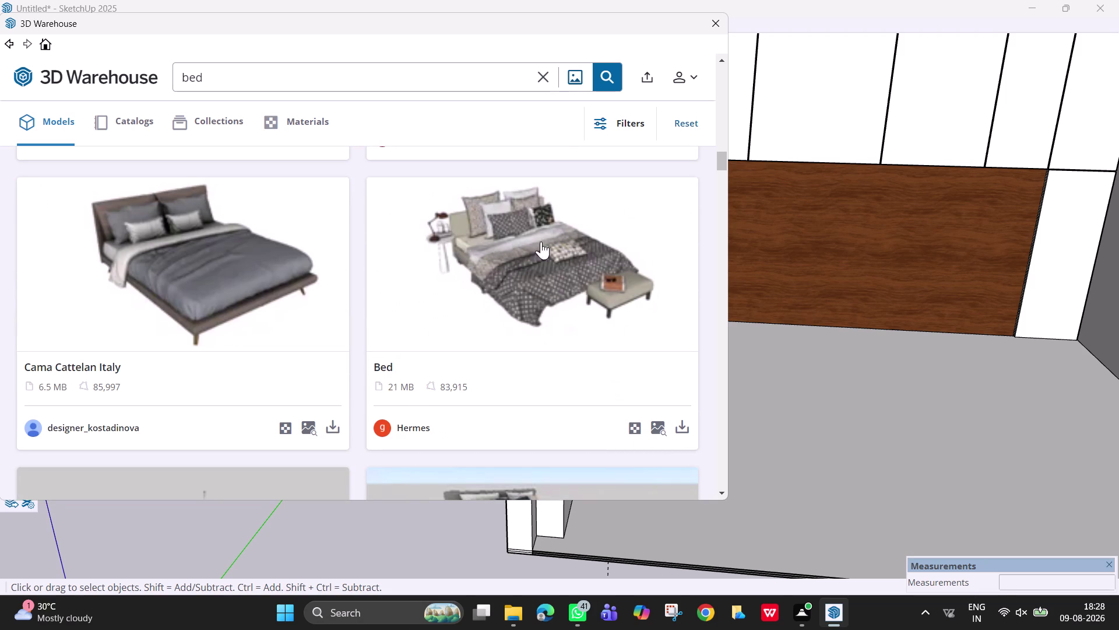
click(713, 19)
right_click(686, 30)
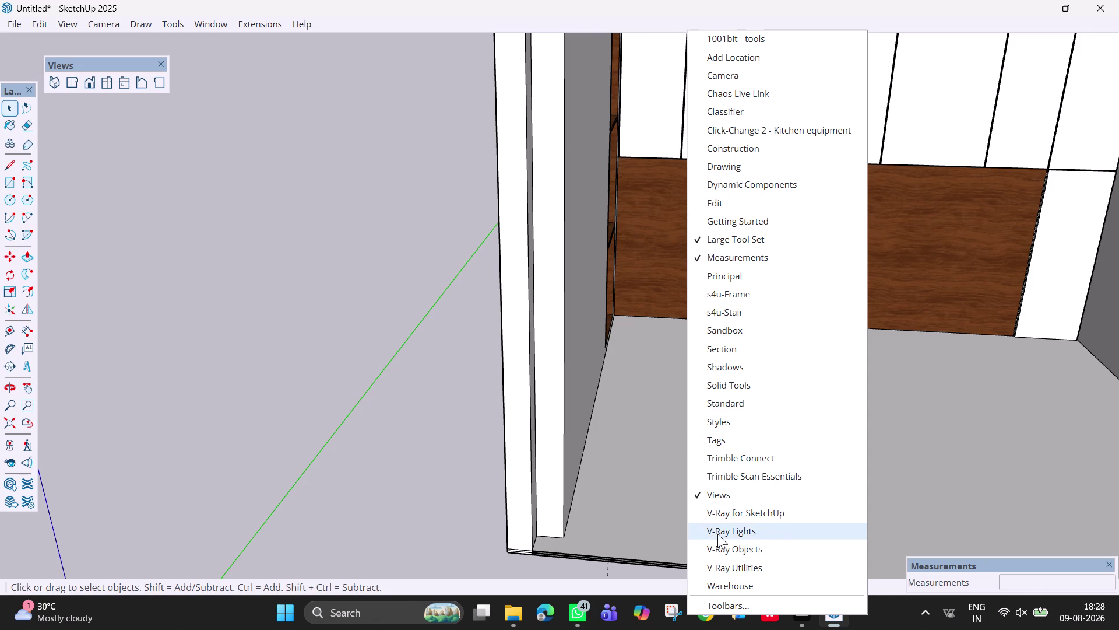
Turn on the V-Ray for SketchUp toolbar from the toolbar list.
click(749, 520)
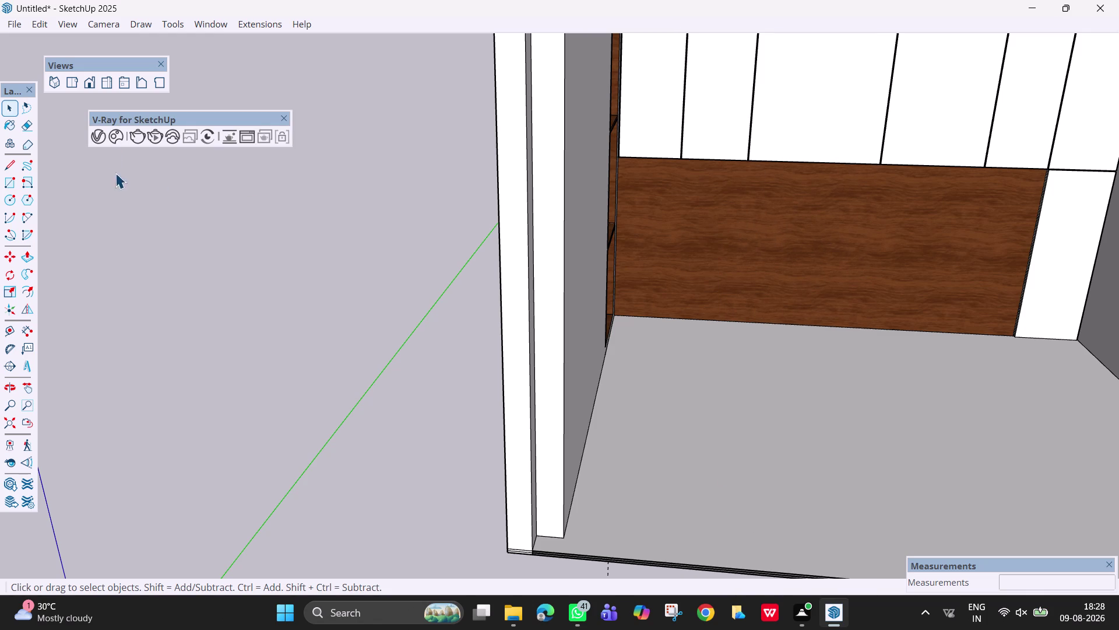
click(112, 129)
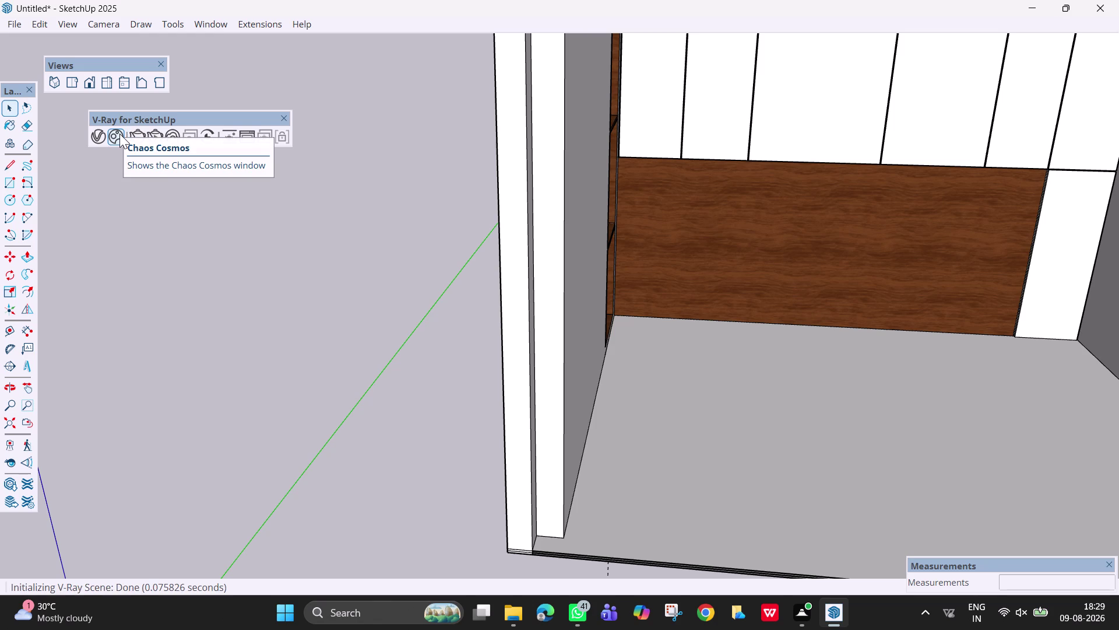
double_click(119, 134)
click(236, 250)
Zoom and orbit the room view, with several clicks and a drag in the viewport.
scroll(down, 3)
scroll(down, 3)
middle_drag(704, 238, 517, 333)
click(282, 119)
drag(327, 267, 394, 172)
middle_drag(408, 381, 563, 301)
scroll(down, 3)
middle_drag(462, 363, 481, 275)
triple_click(280, 113)
click(223, 136)
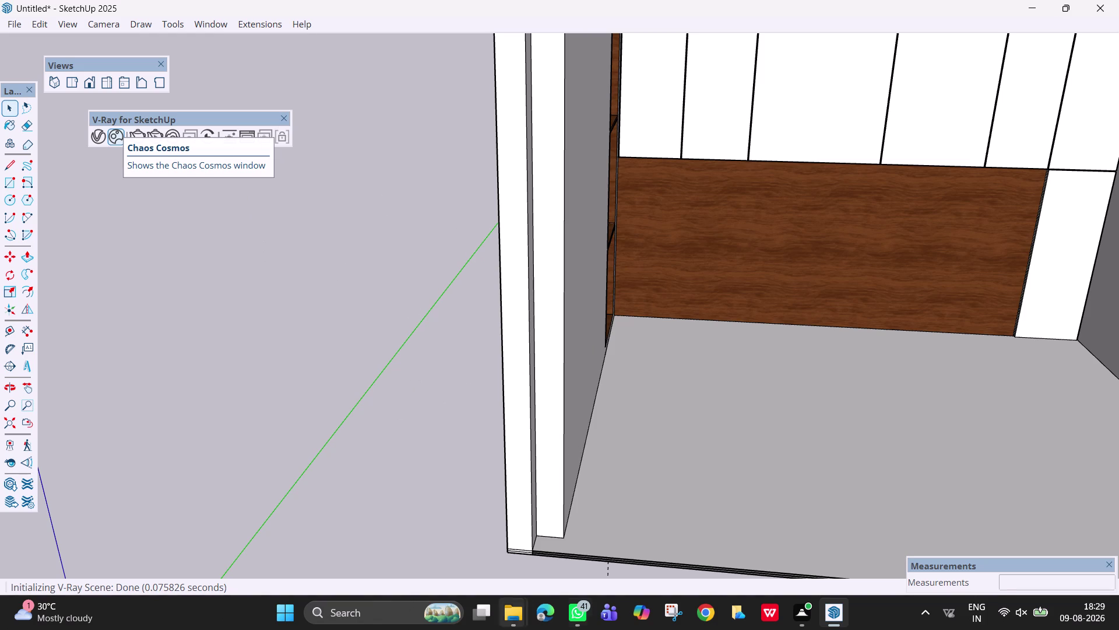